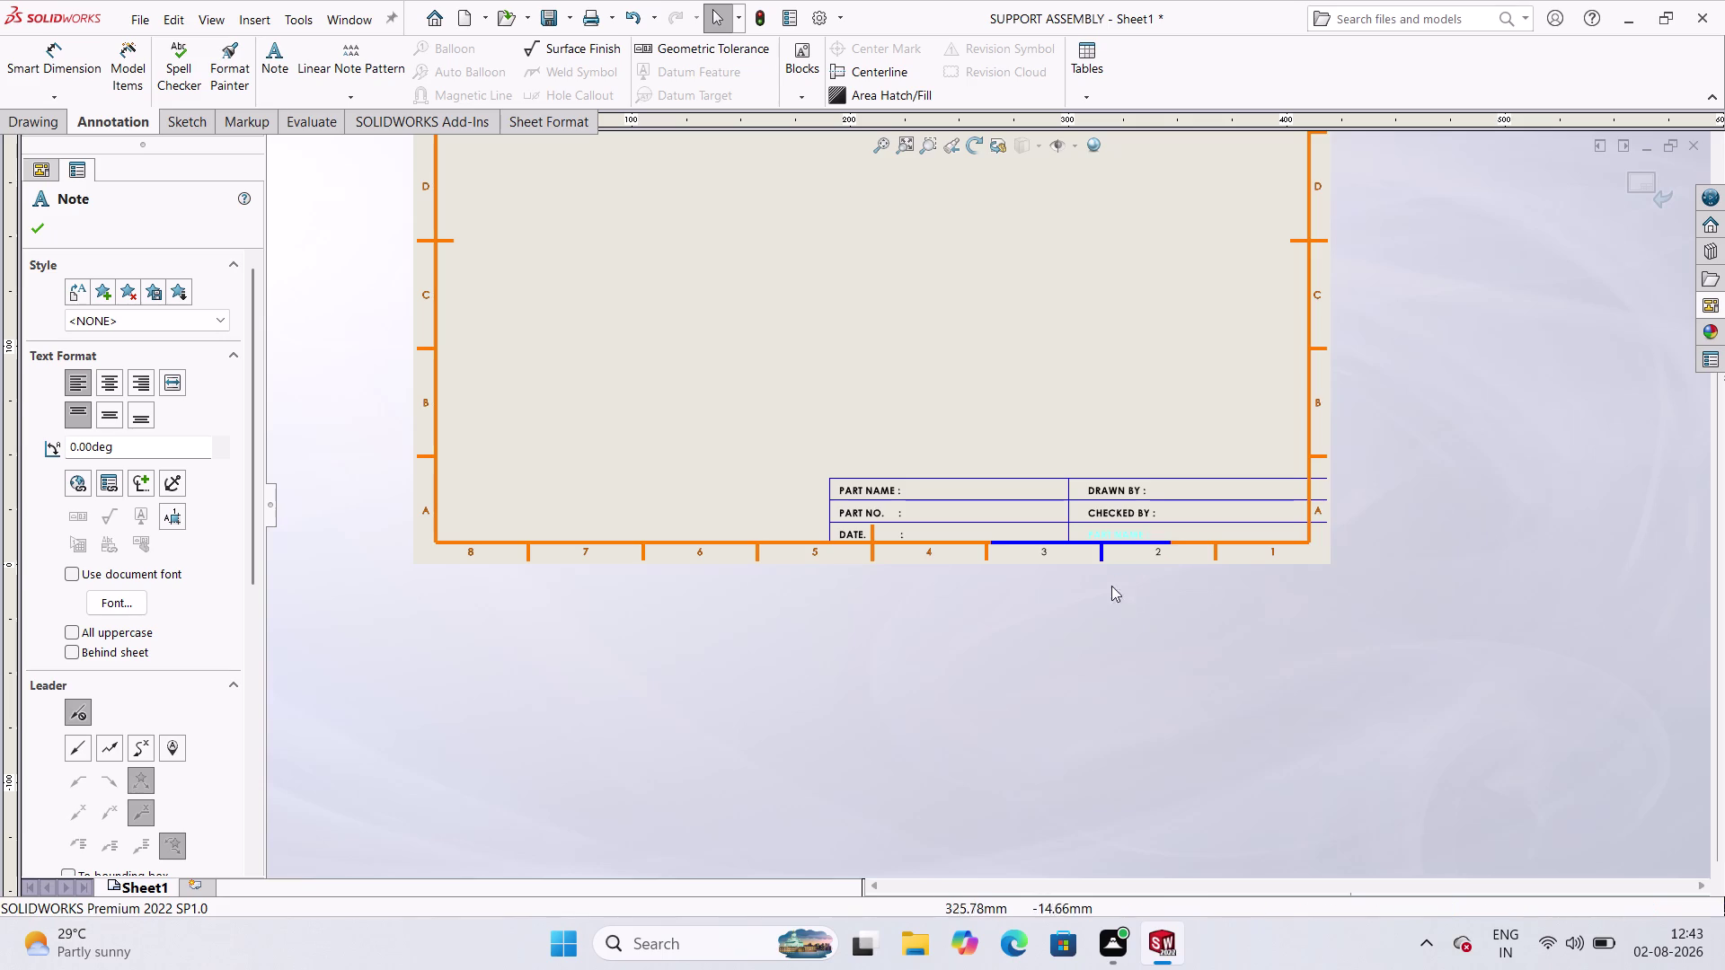
Change the bottom-right note's text from 'PART NAME' to 'MATERIAL :'.
double_click(1129, 536)
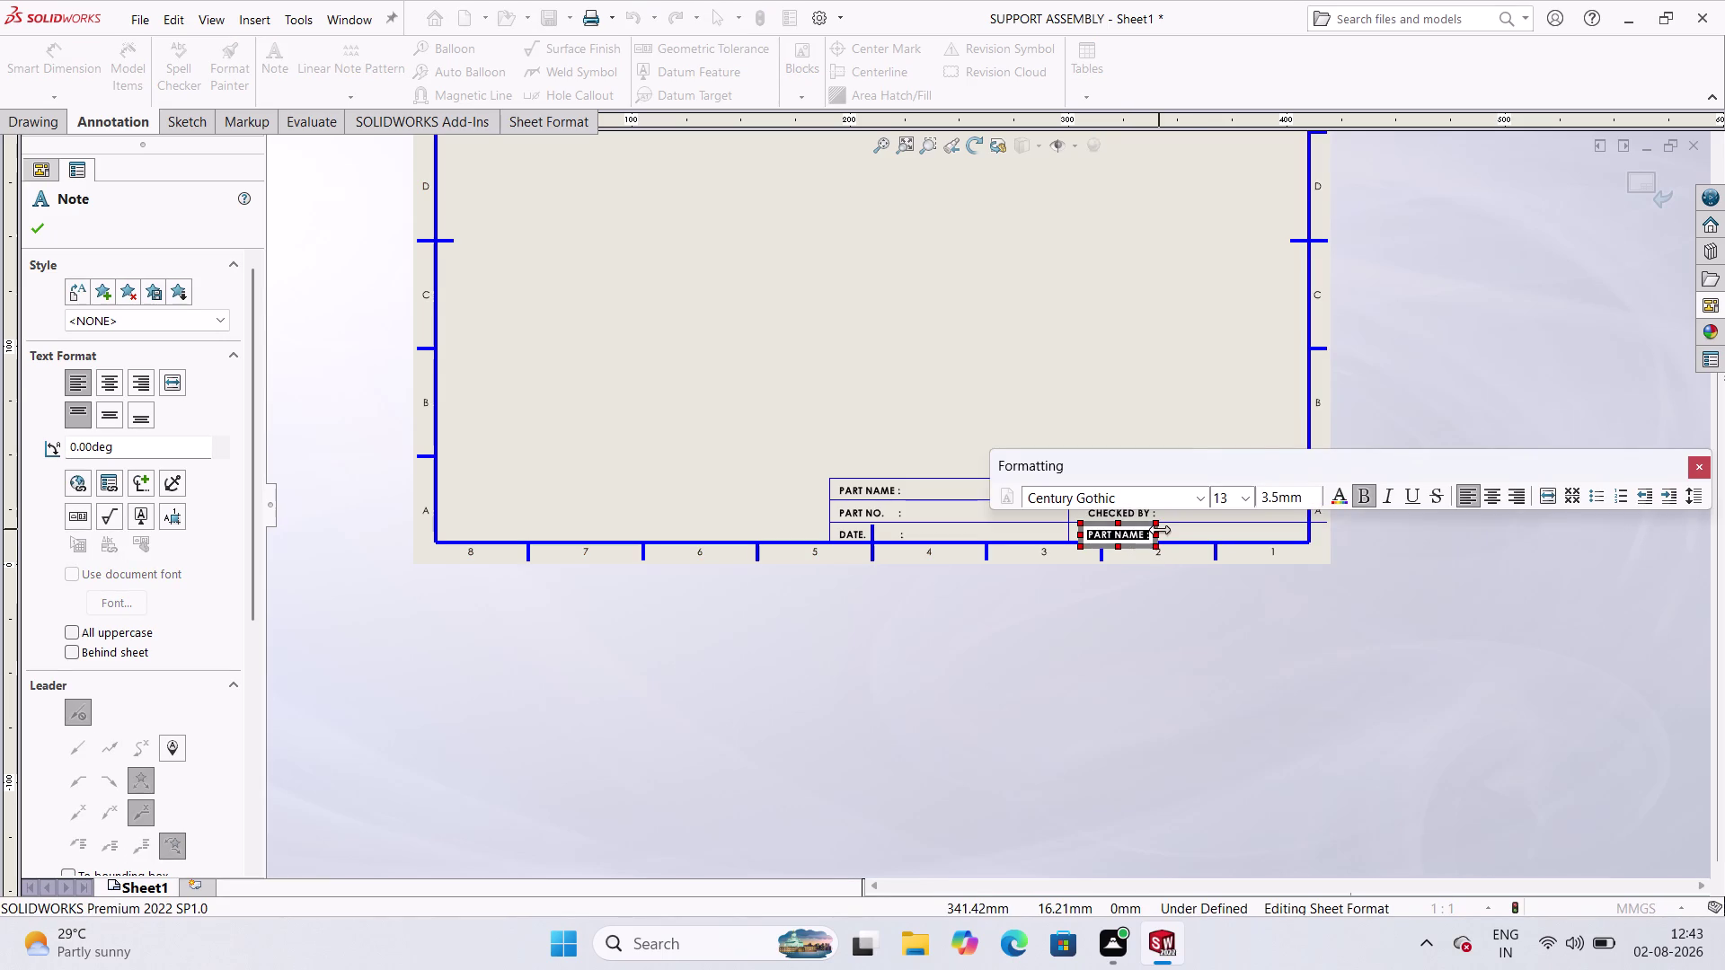
text(M)
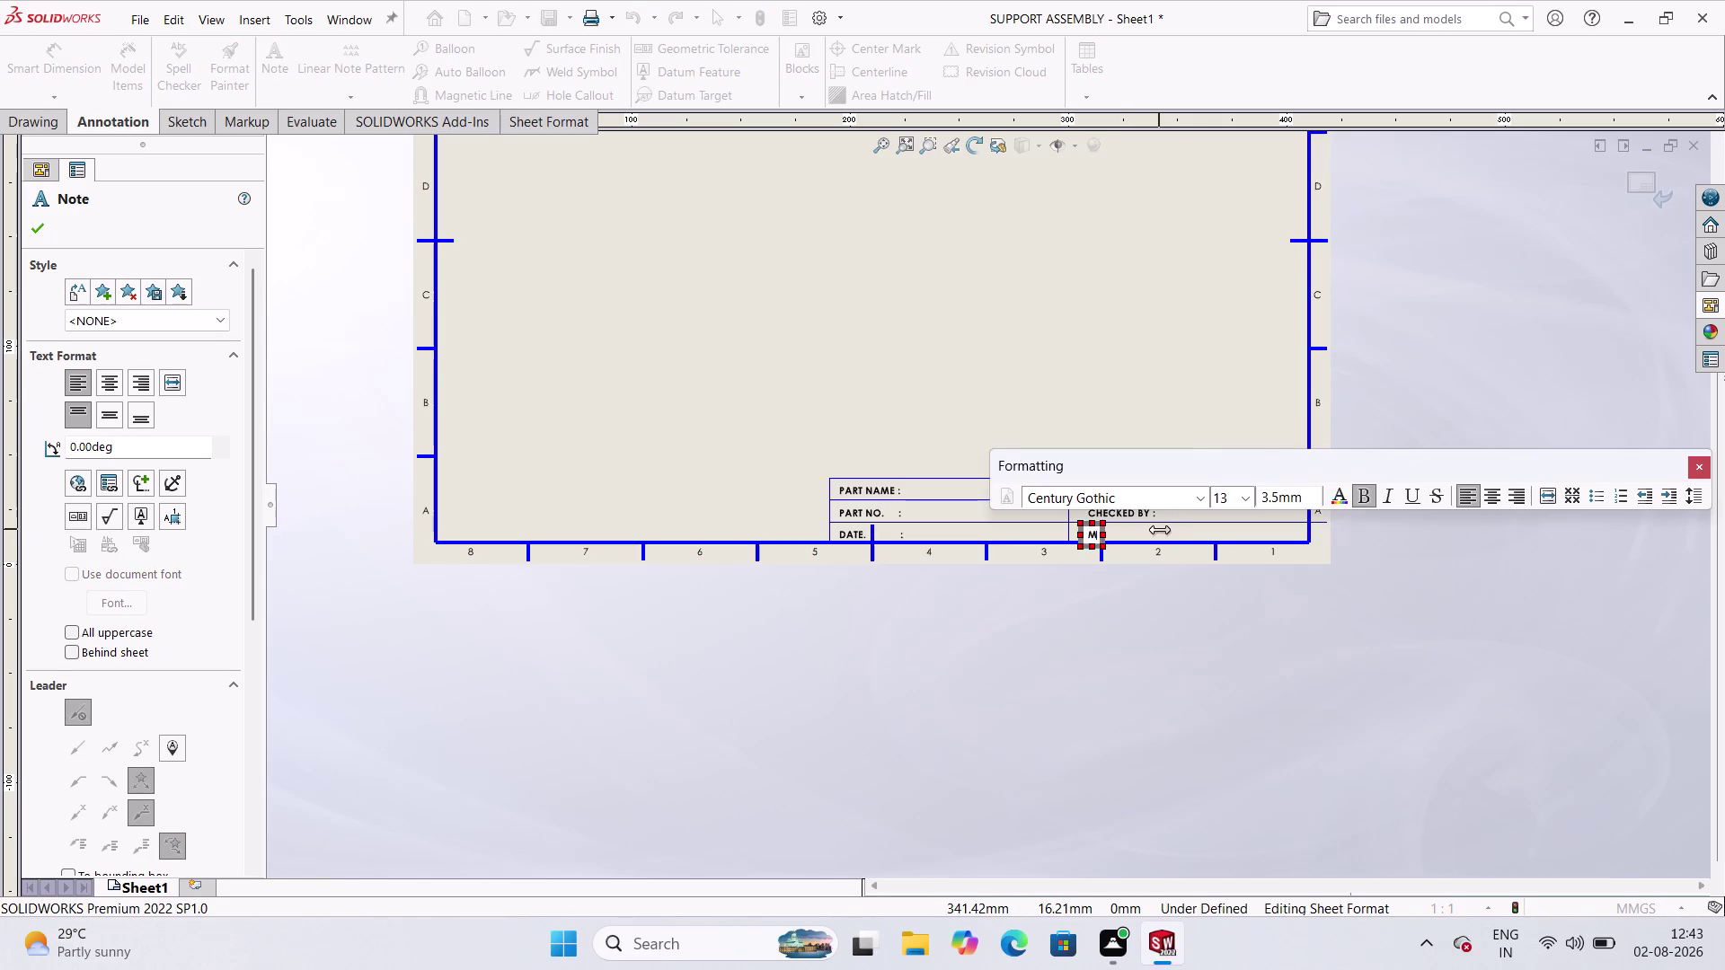
text(ATER)
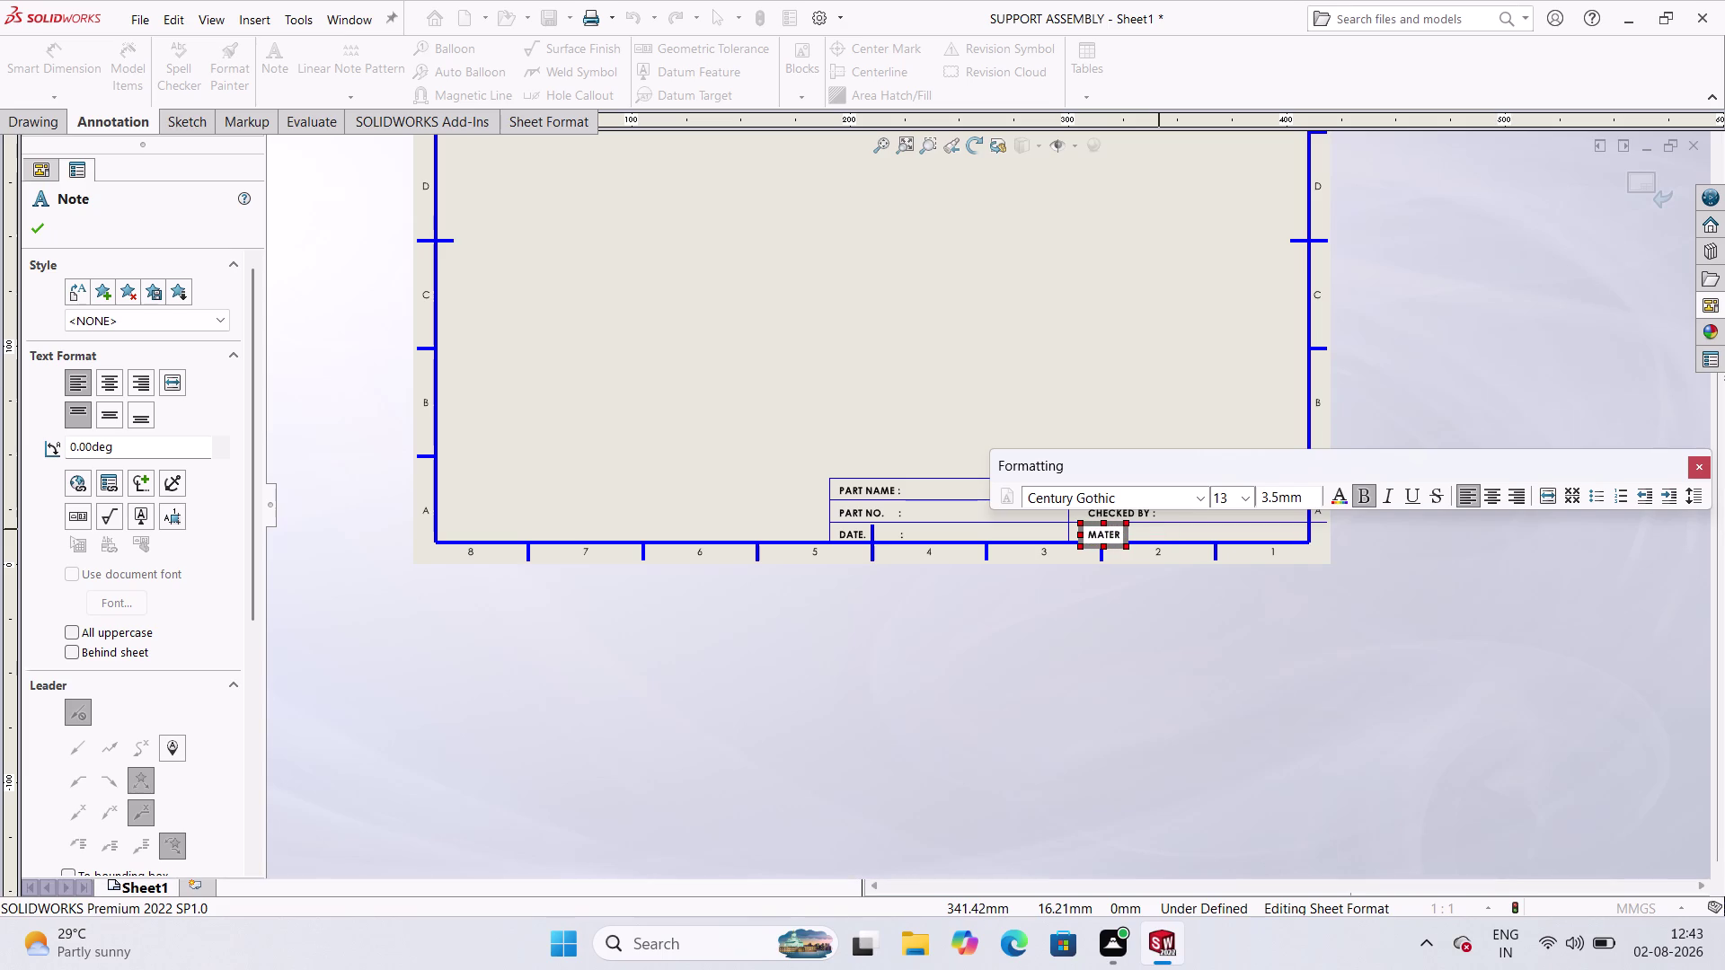
text(IAL)
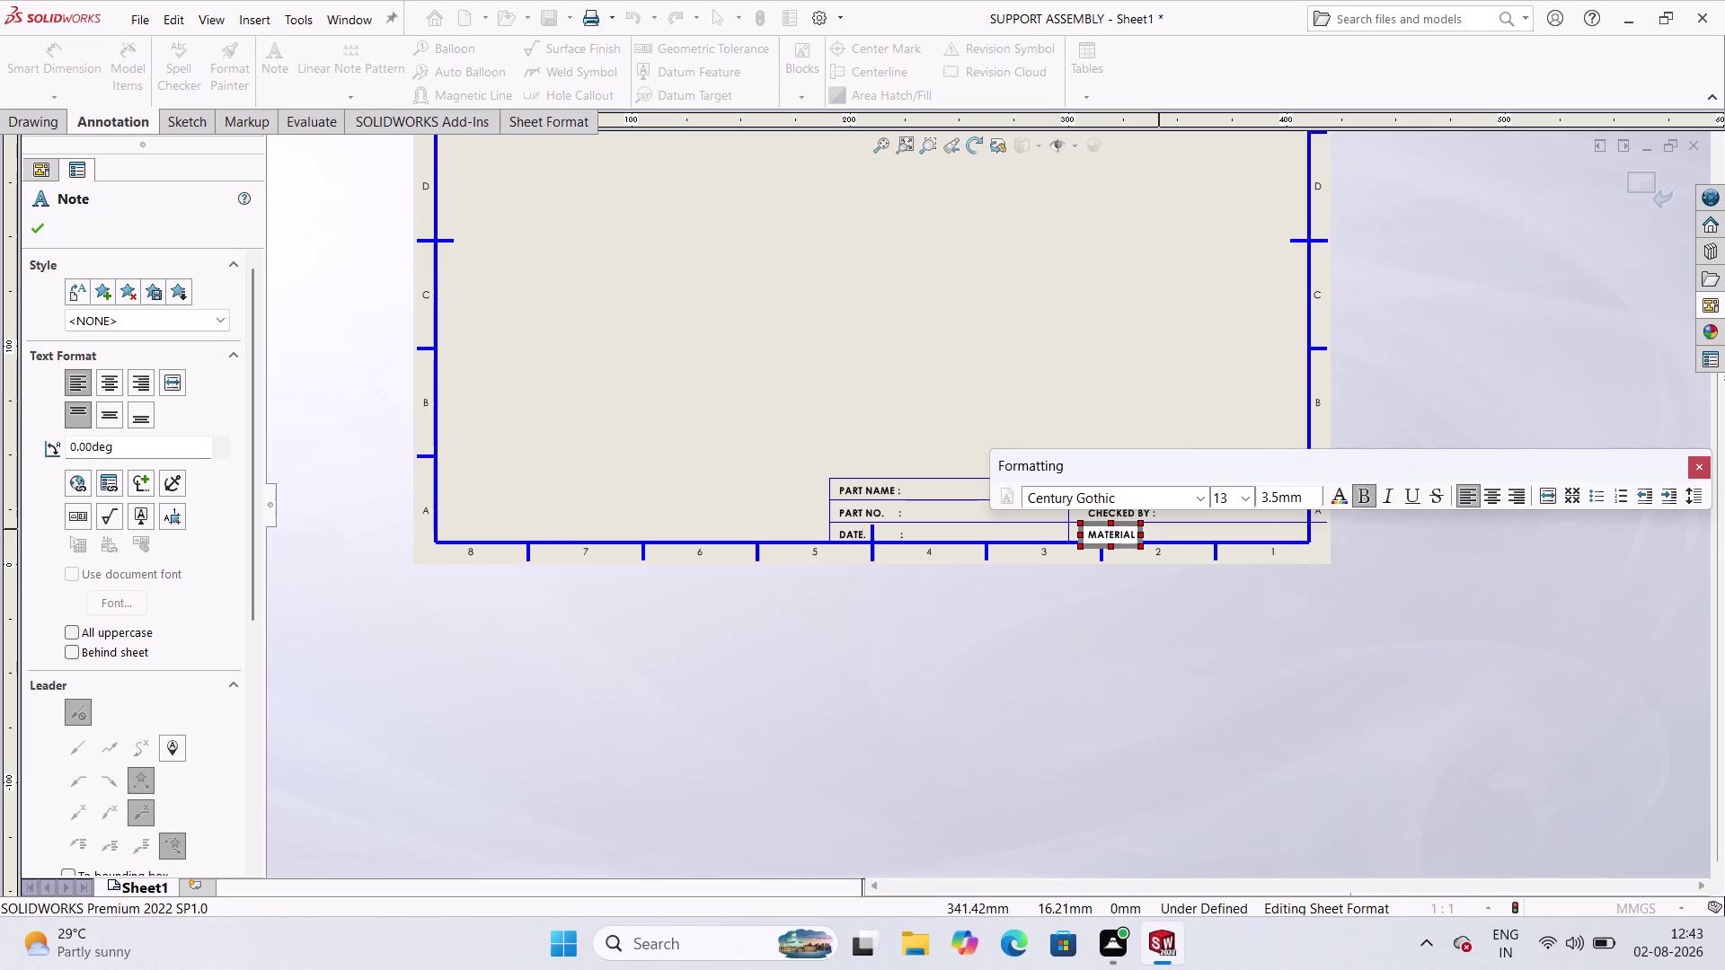
key(space)
key(shift+colon)
click(1051, 336)
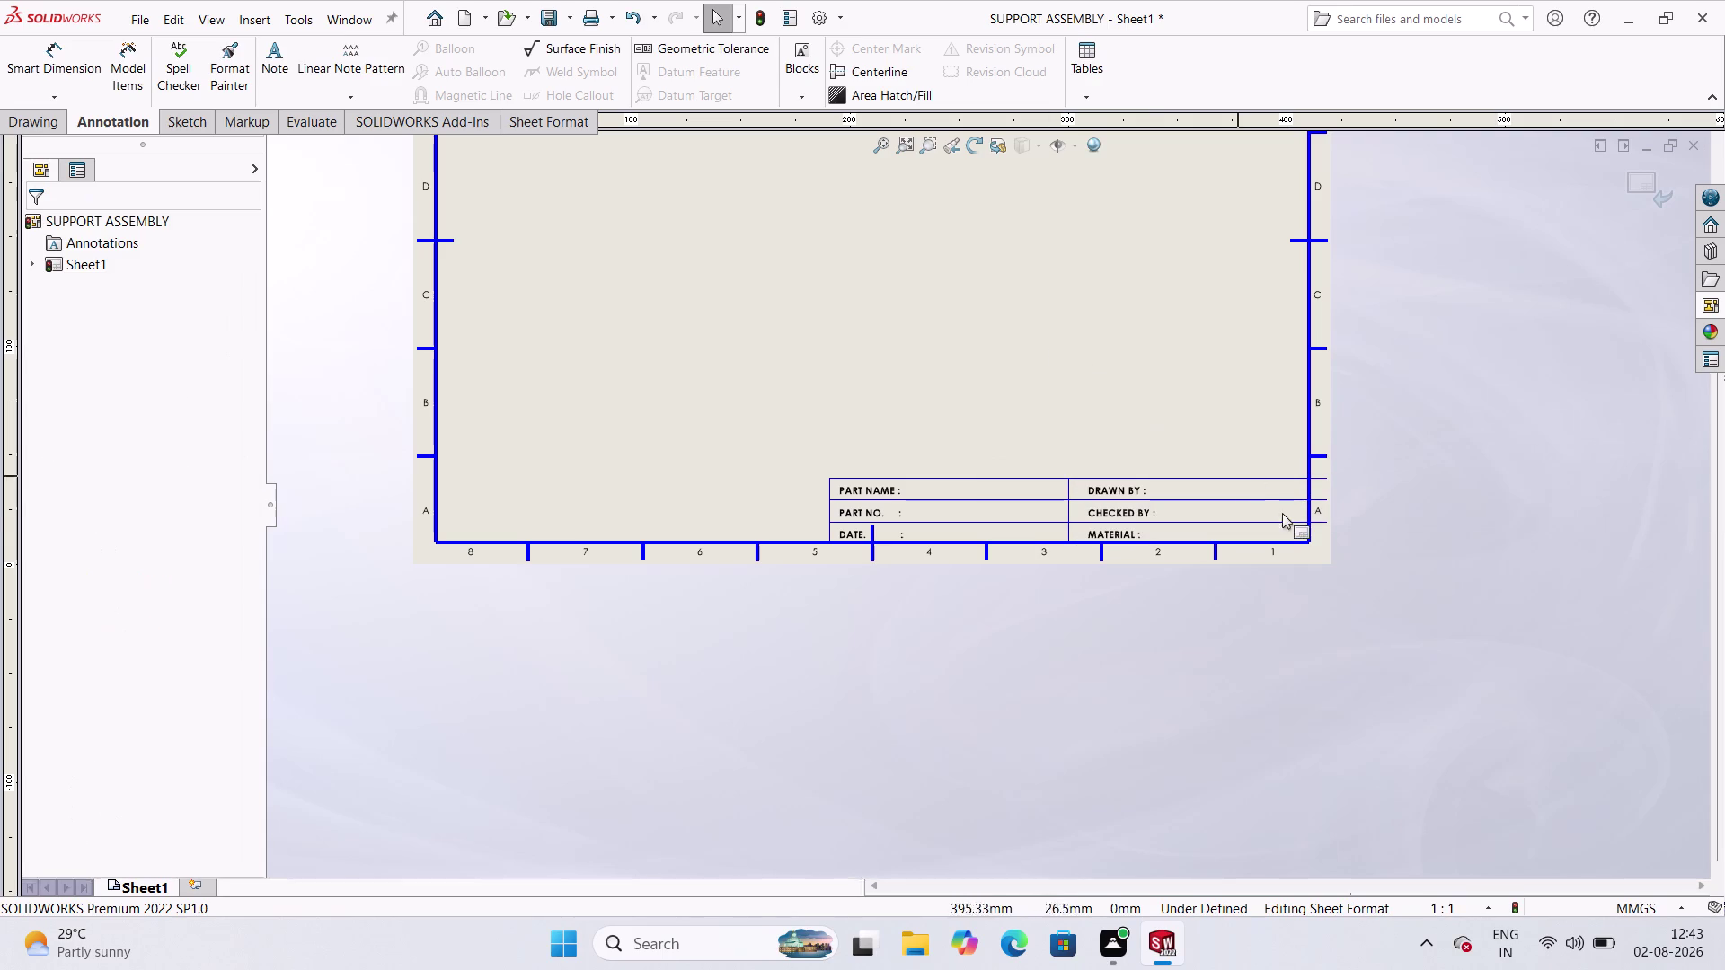
Open Automatic Border and set the zones to be measured within the margins.
scroll(up, 3)
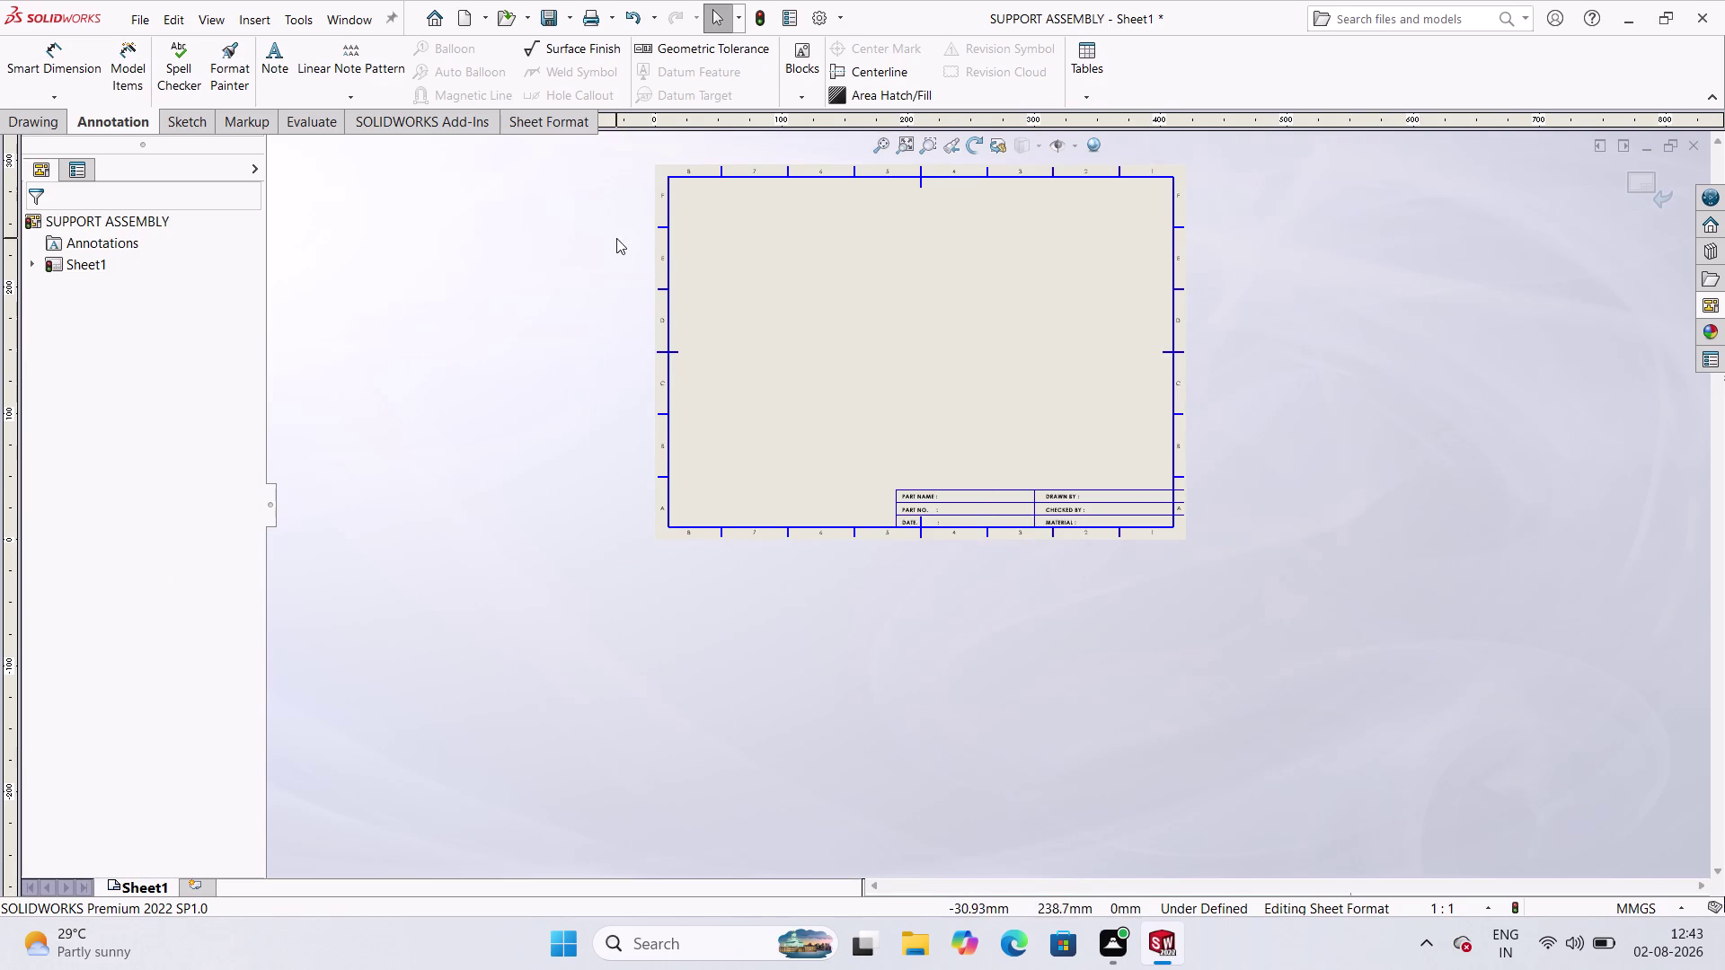
scroll(down, 3)
scroll(up, 3)
scroll(down, 3)
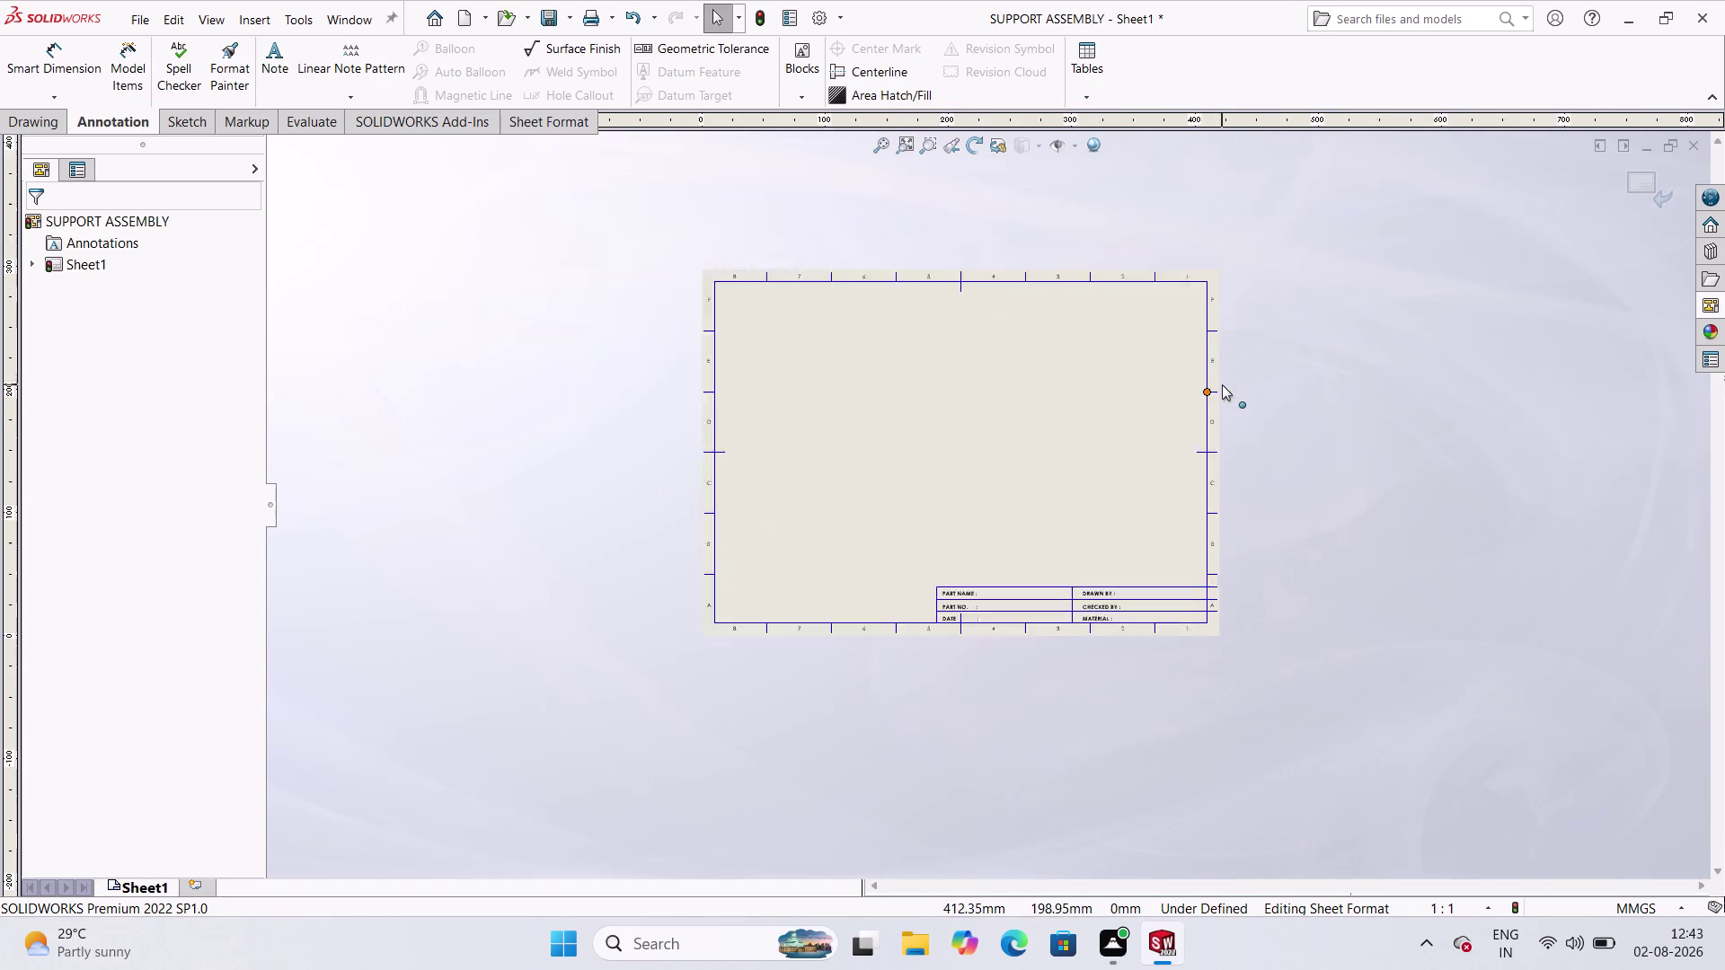
scroll(down, 3)
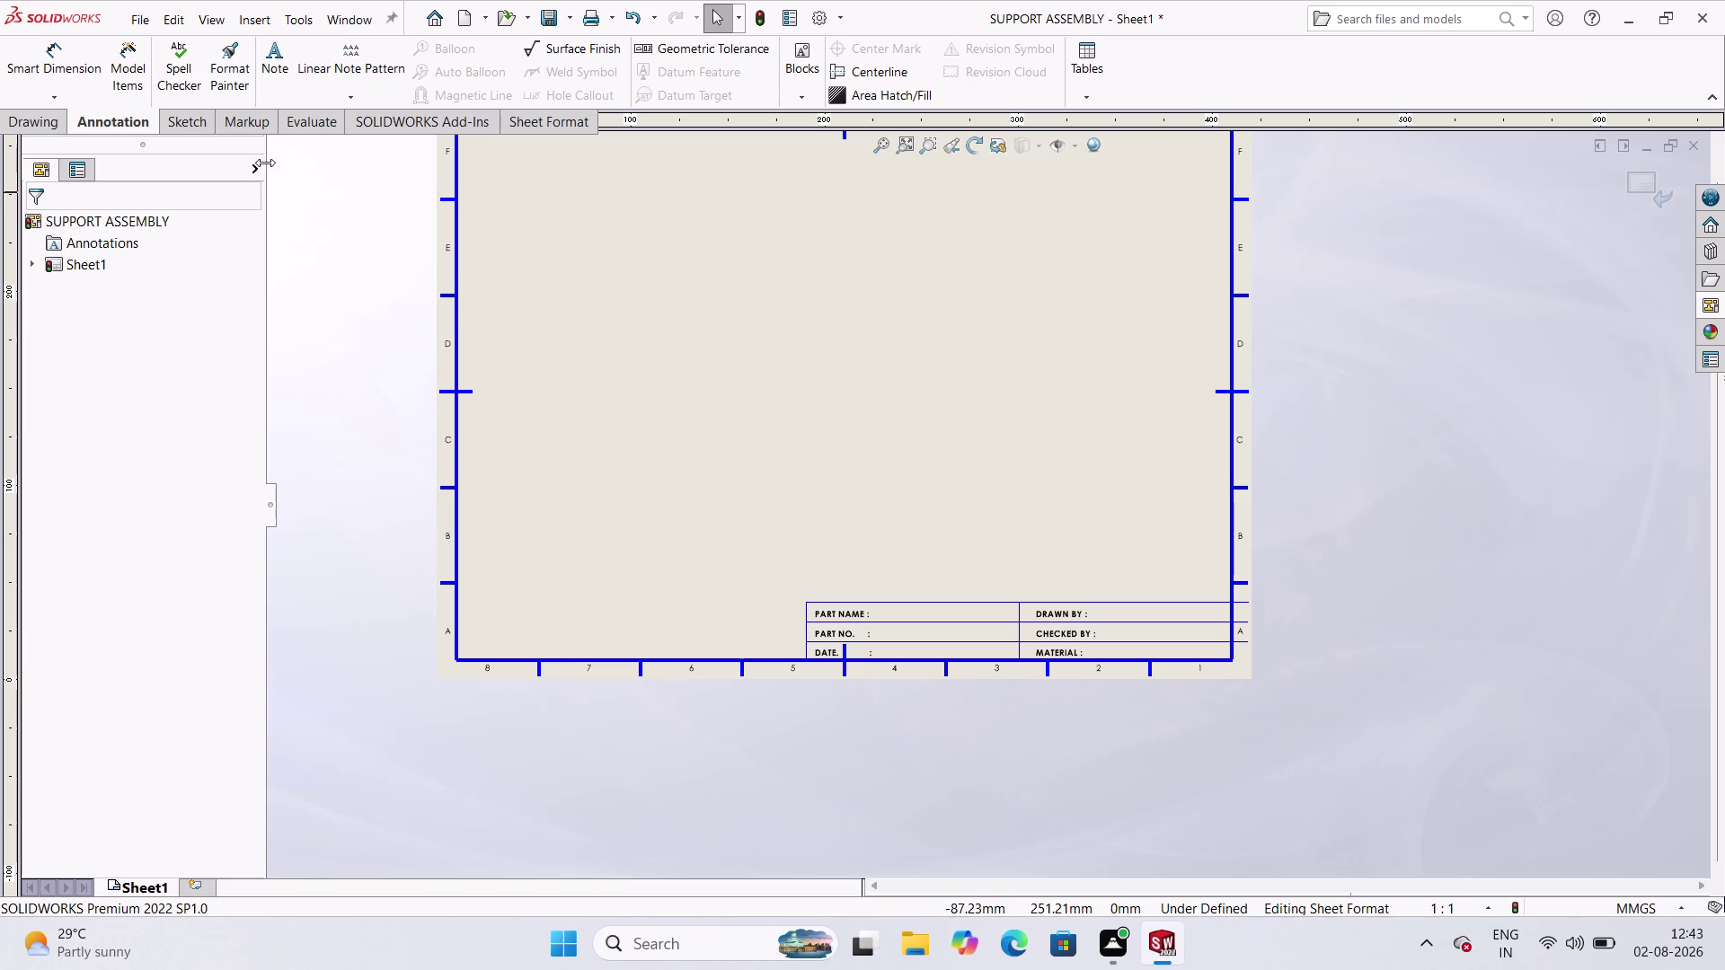
click(533, 125)
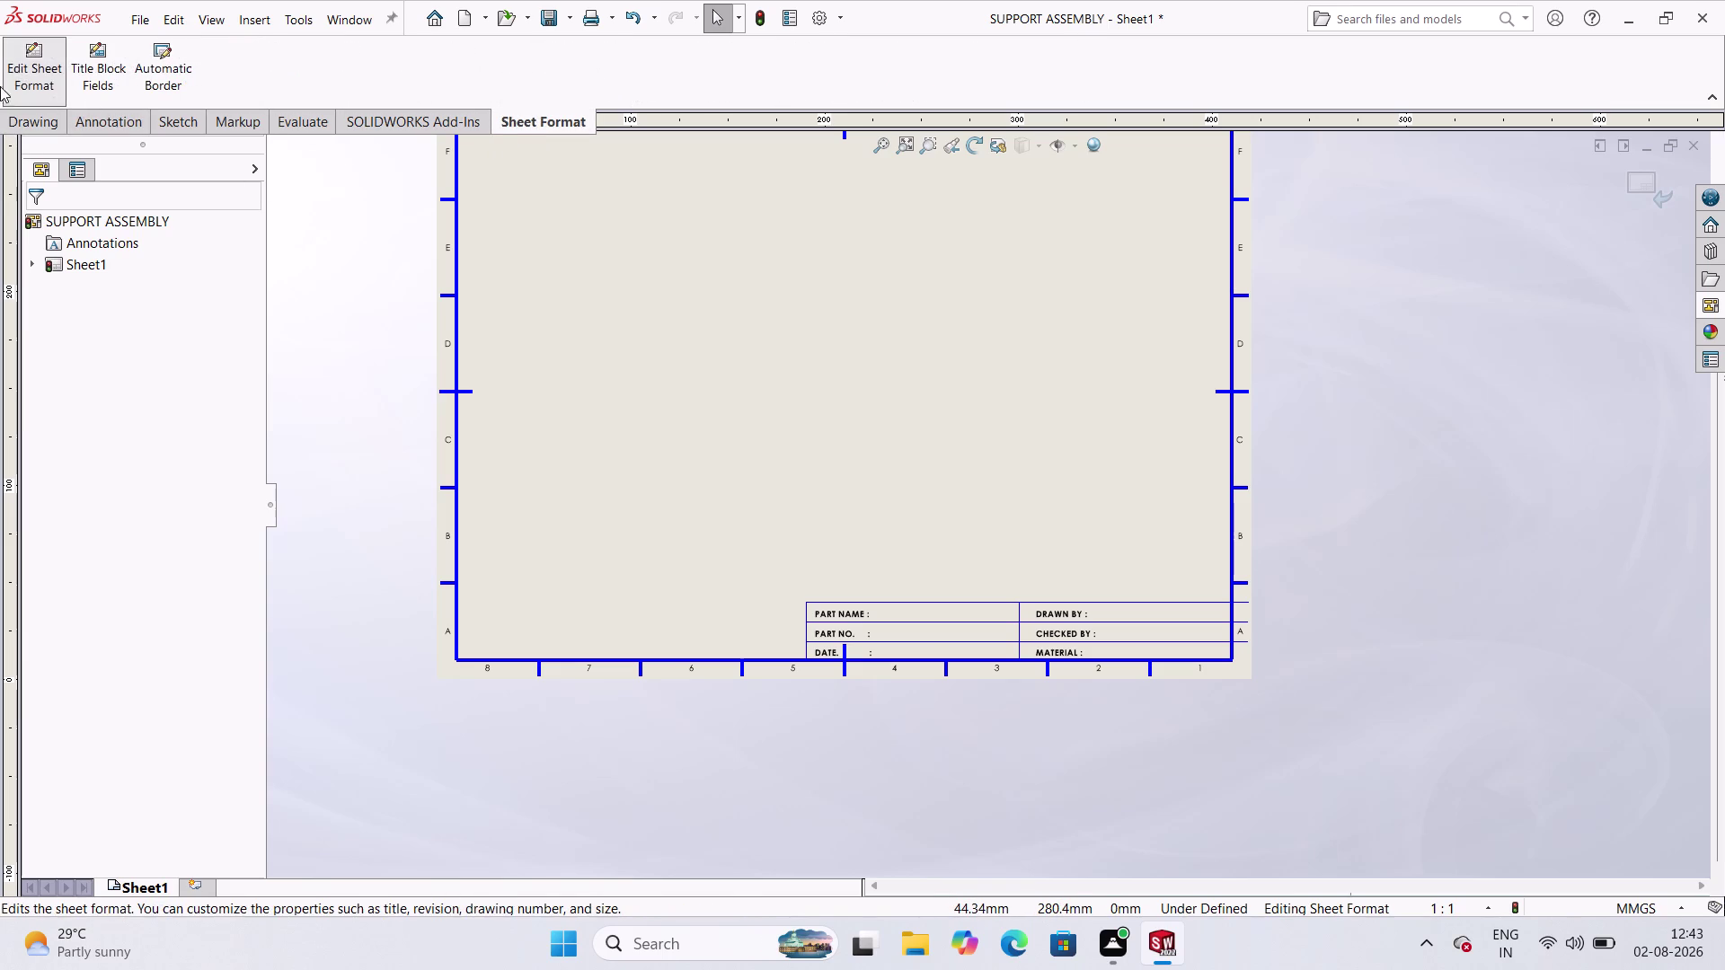
double_click(175, 59)
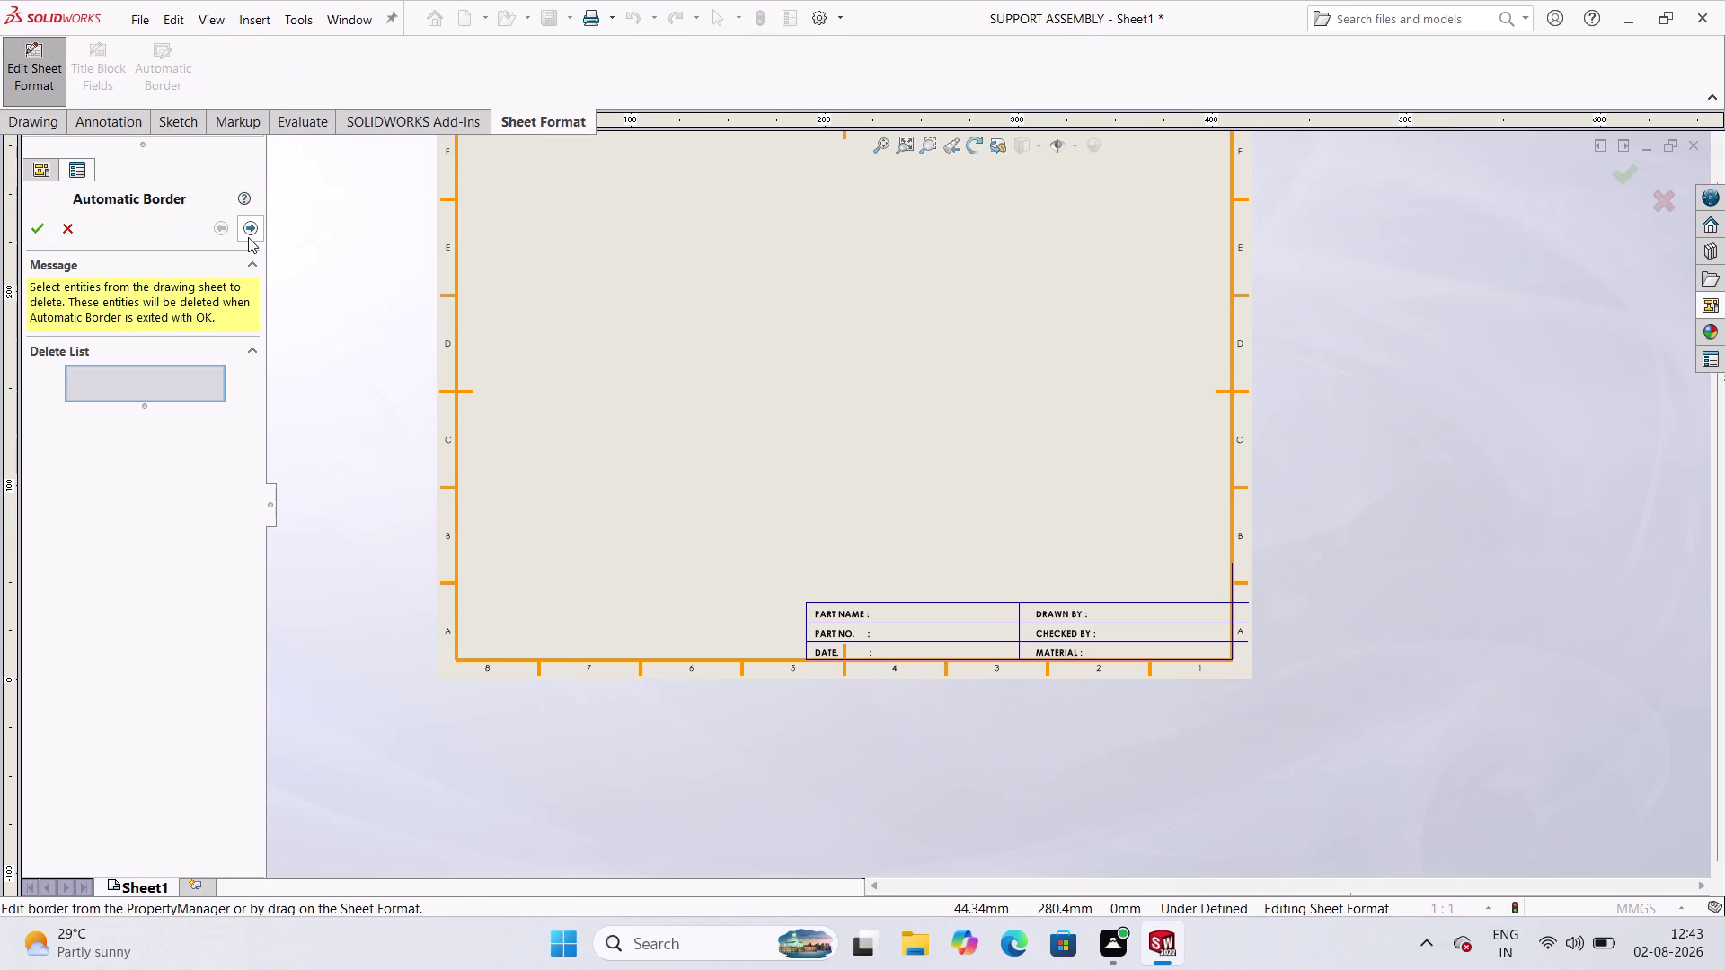
click(248, 237)
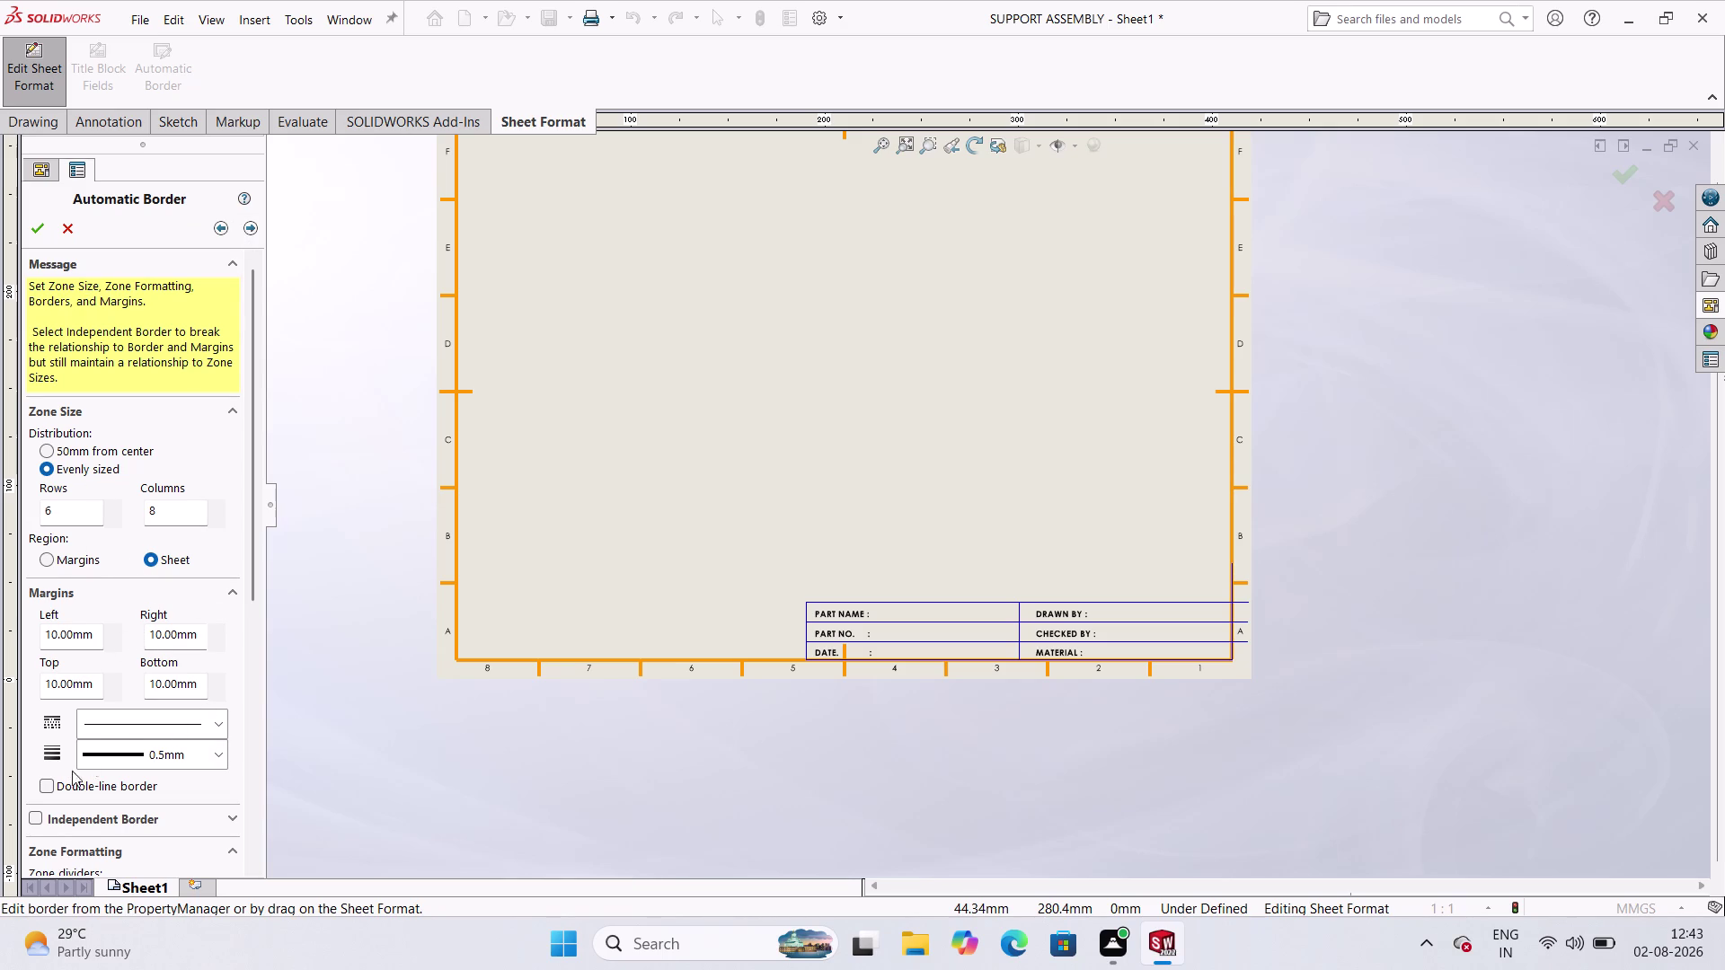
click(52, 559)
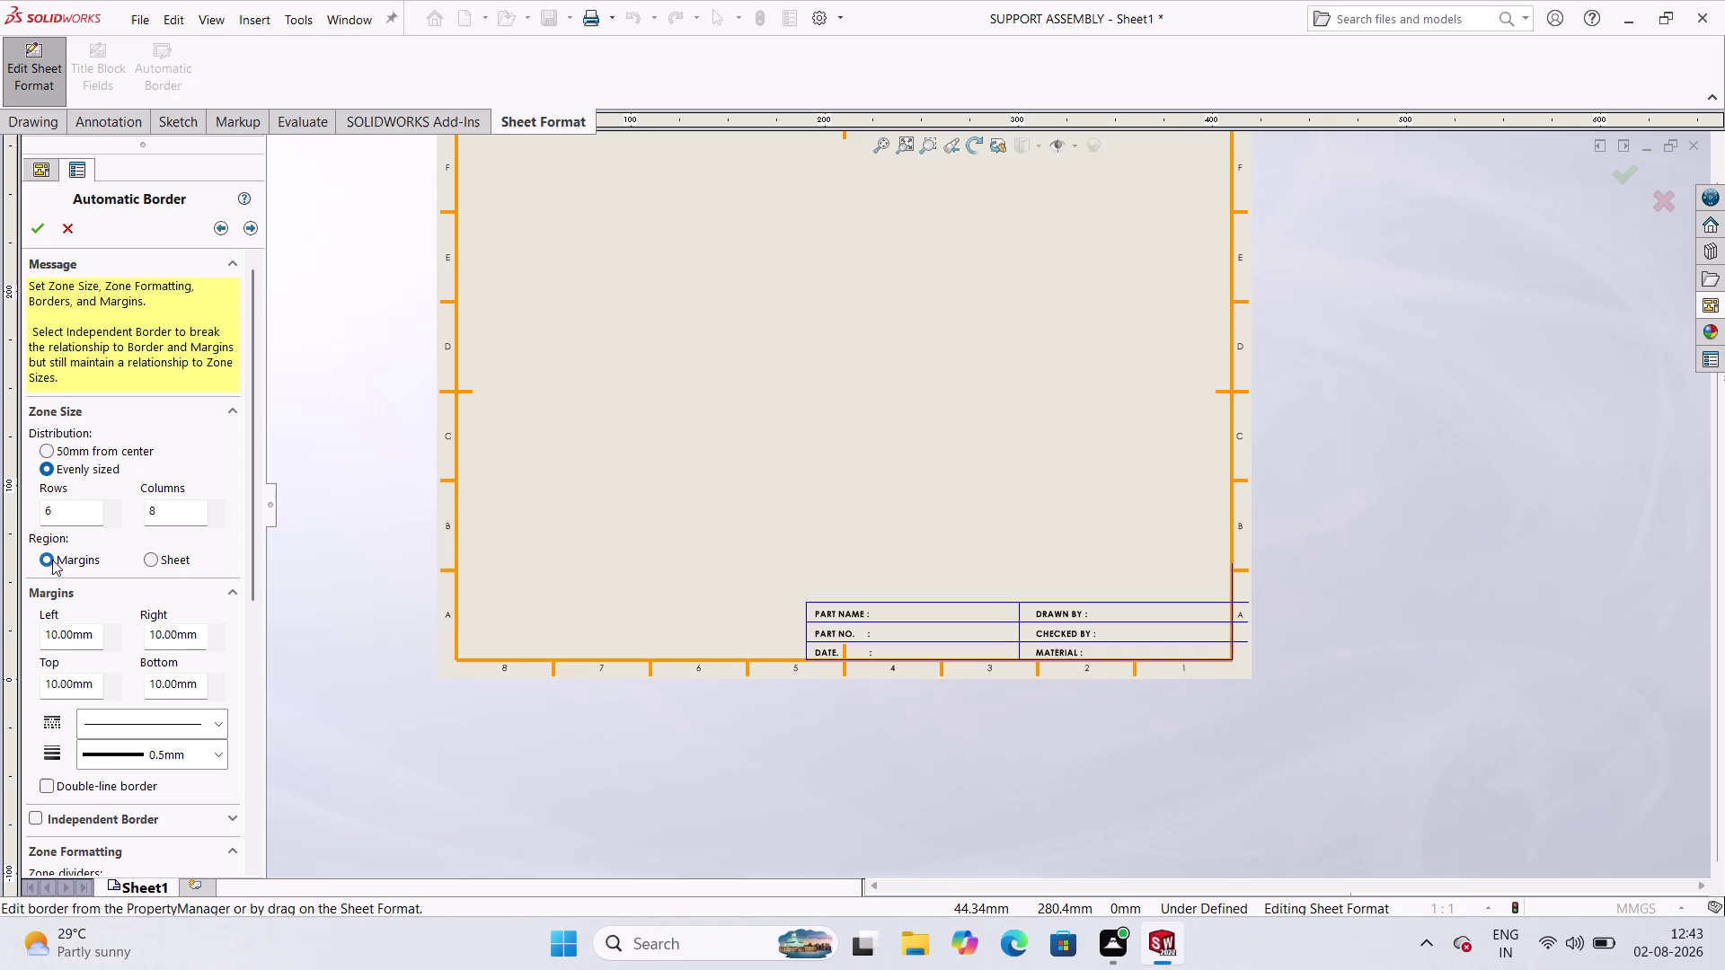
click(148, 558)
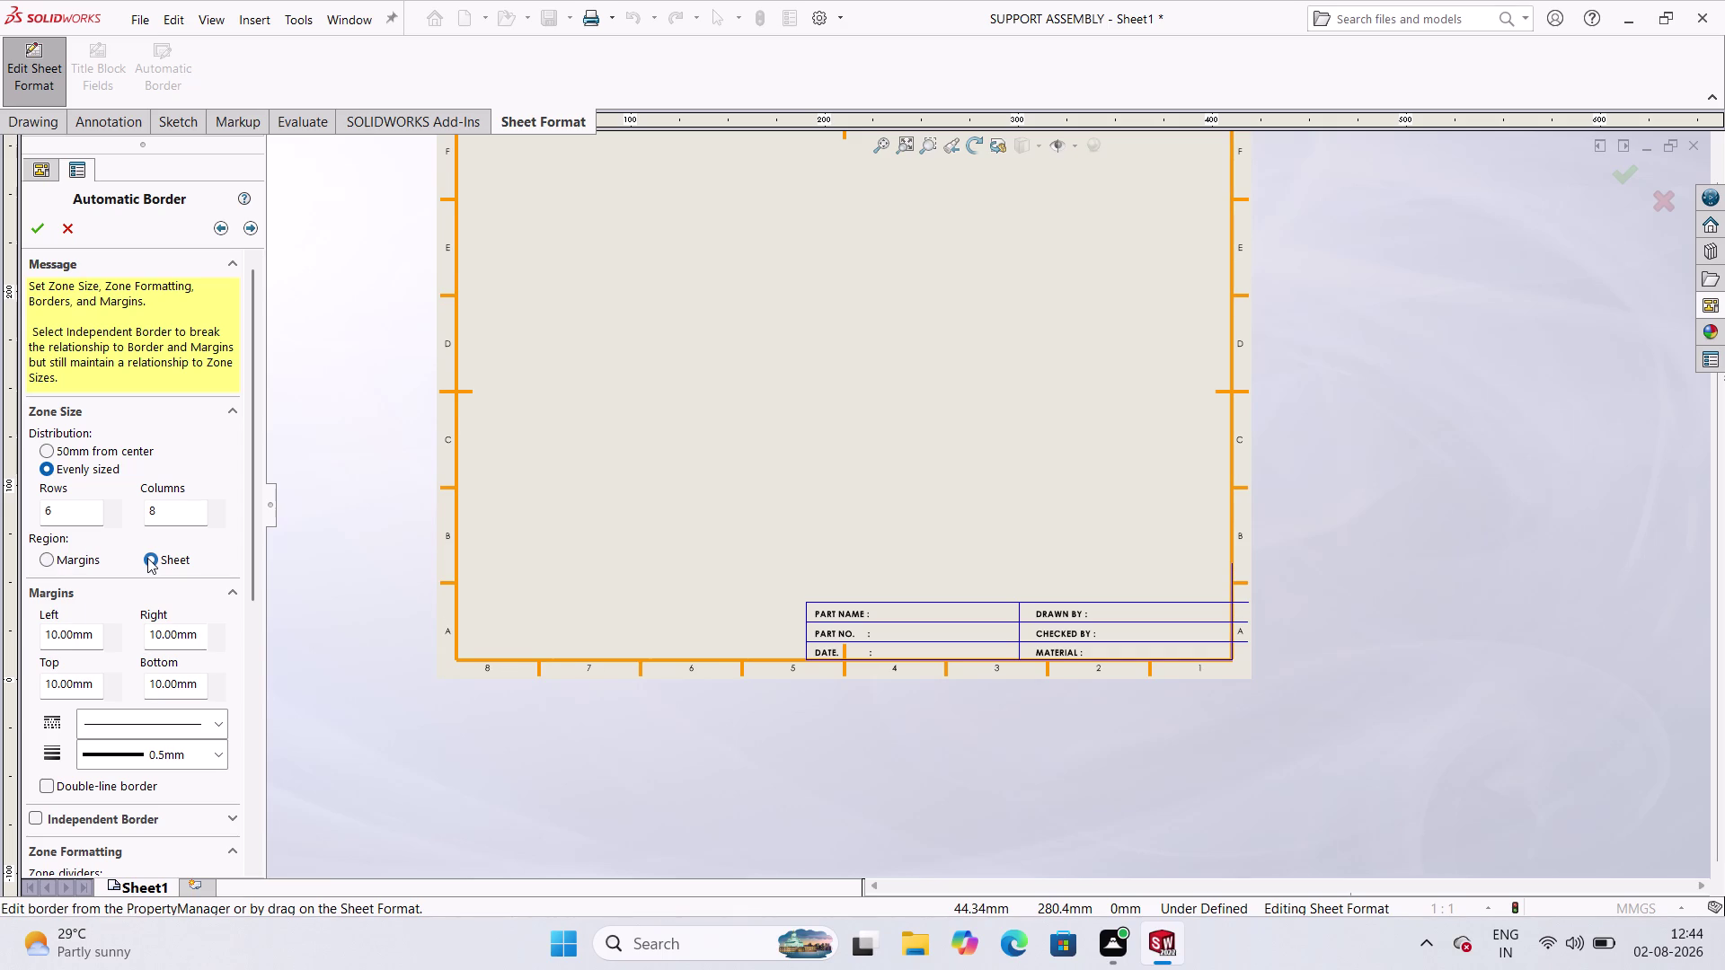
click(51, 557)
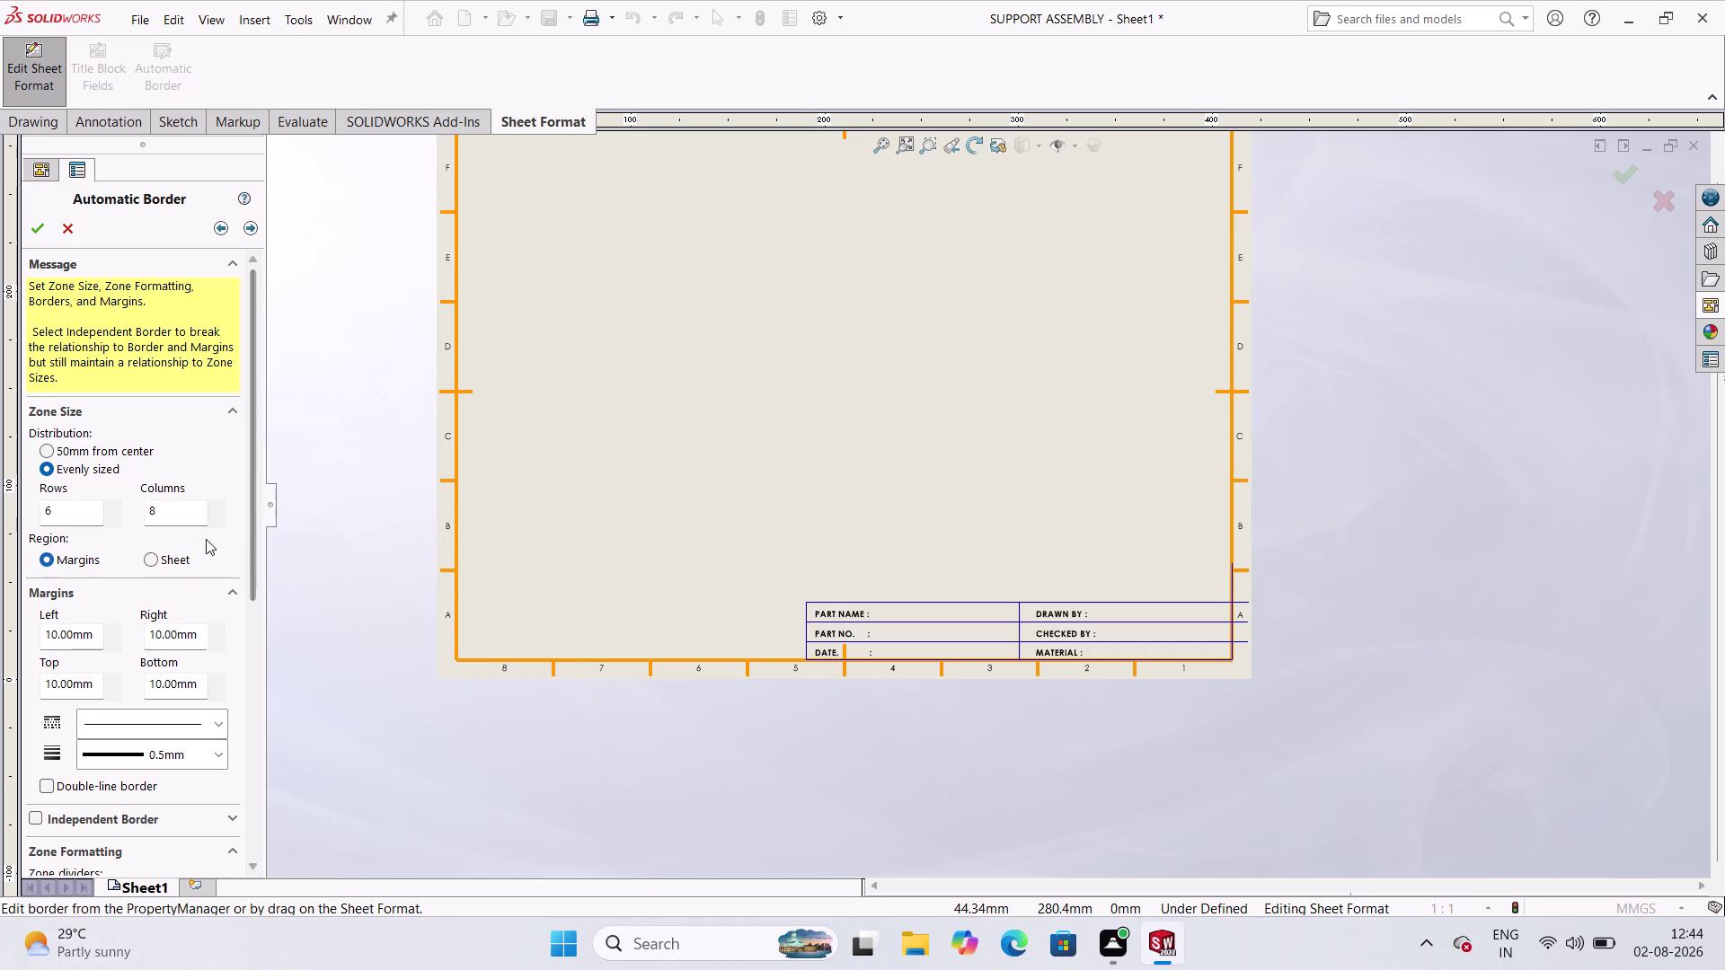
click(145, 564)
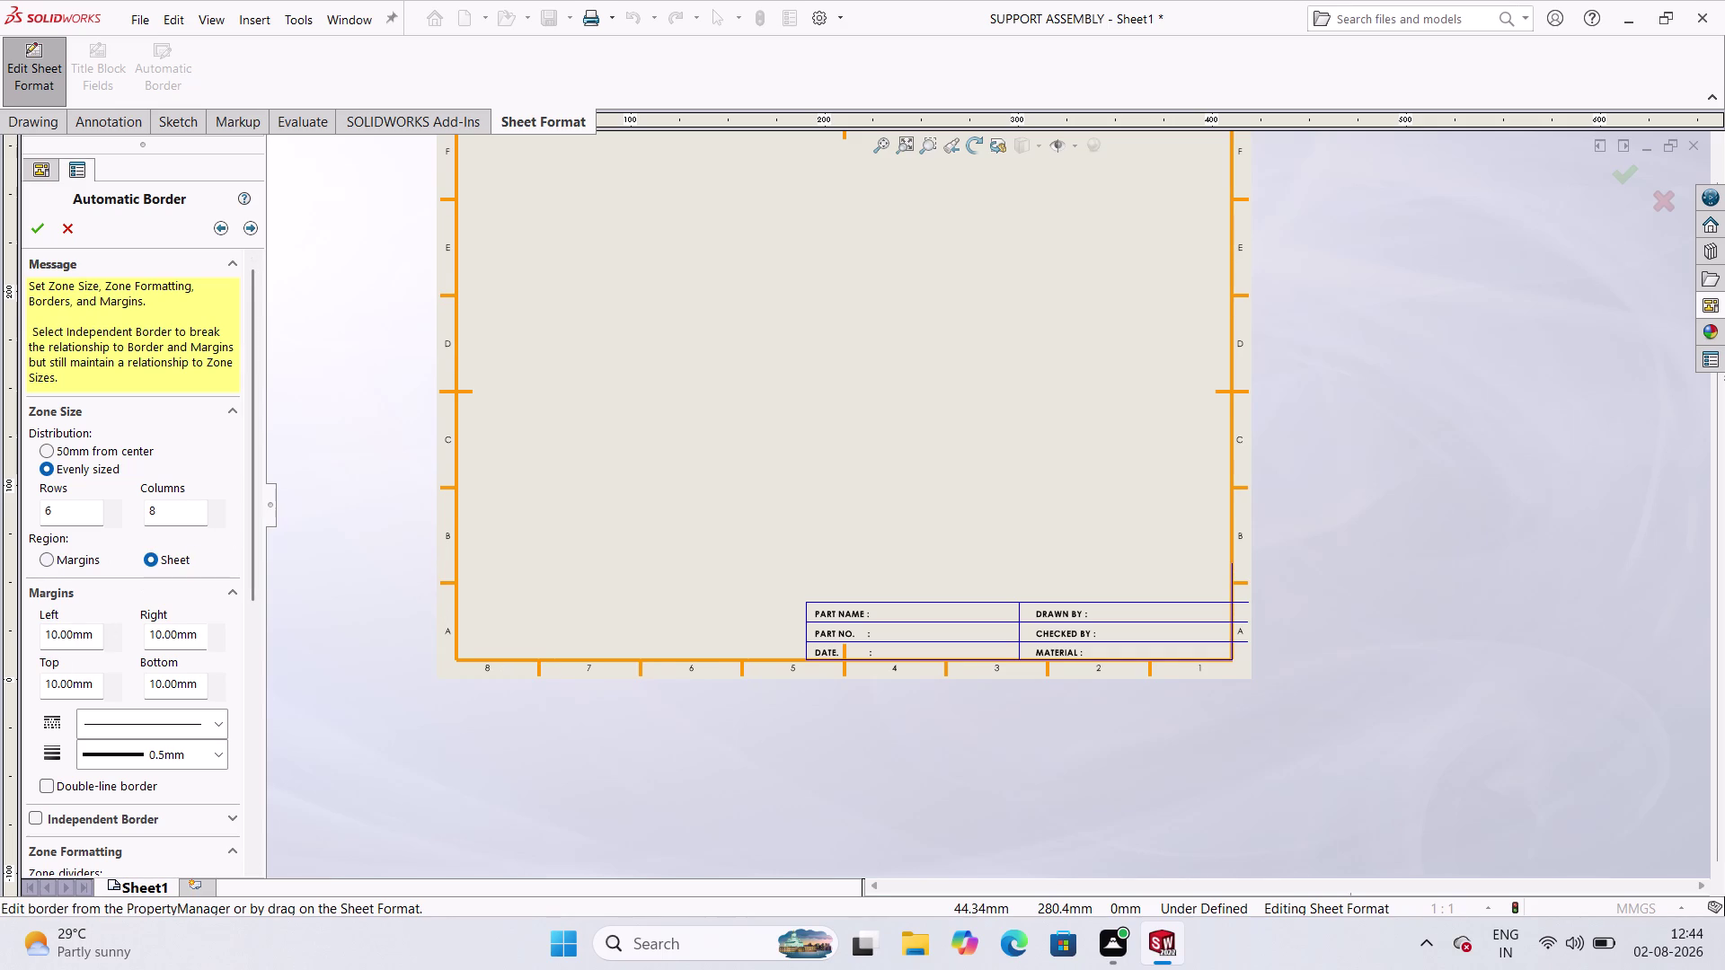
click(44, 559)
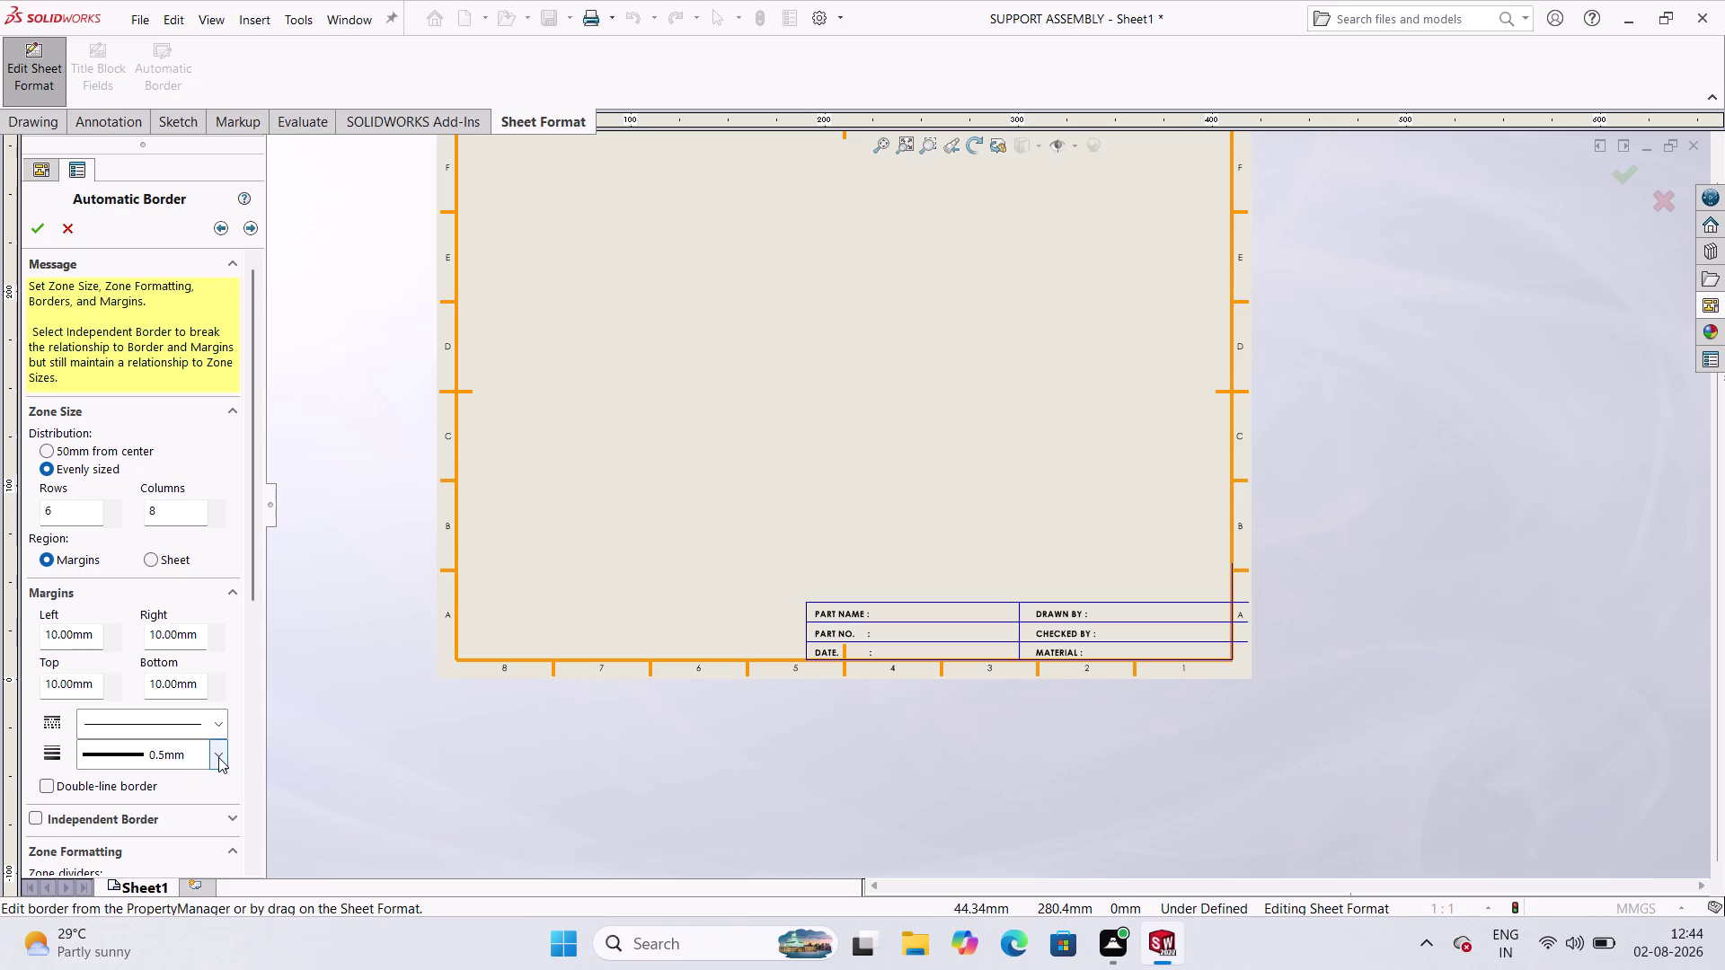
Set the border line thickness to 0.35mm.
click(218, 757)
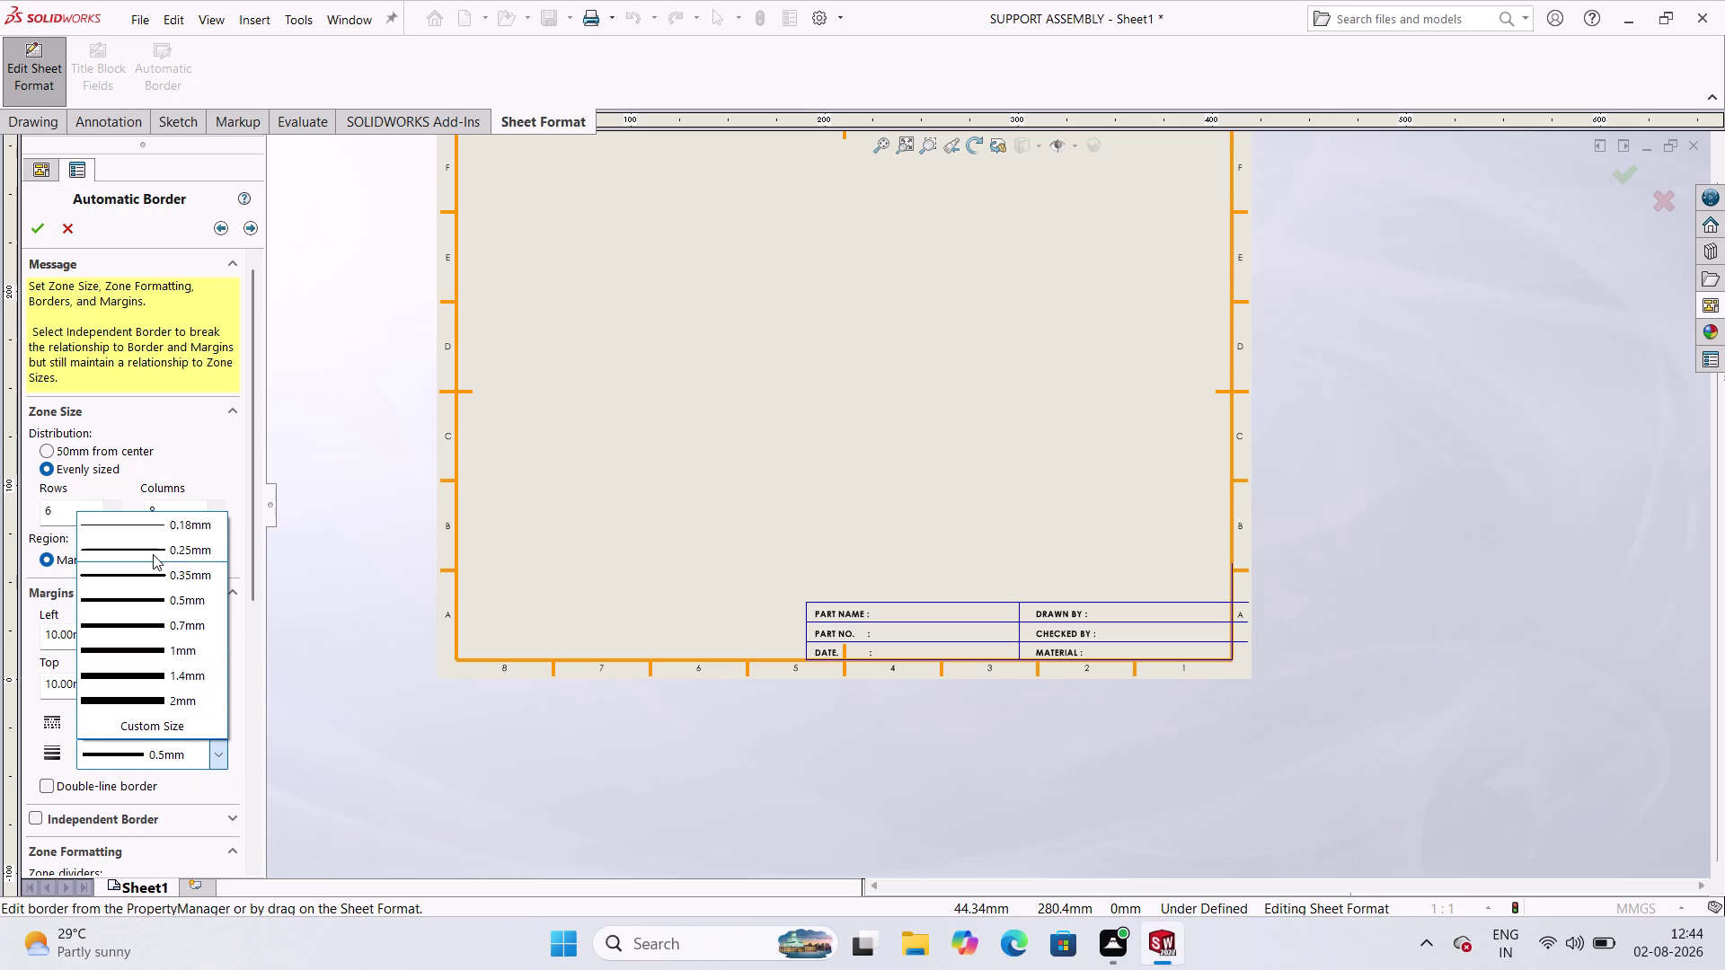
click(152, 554)
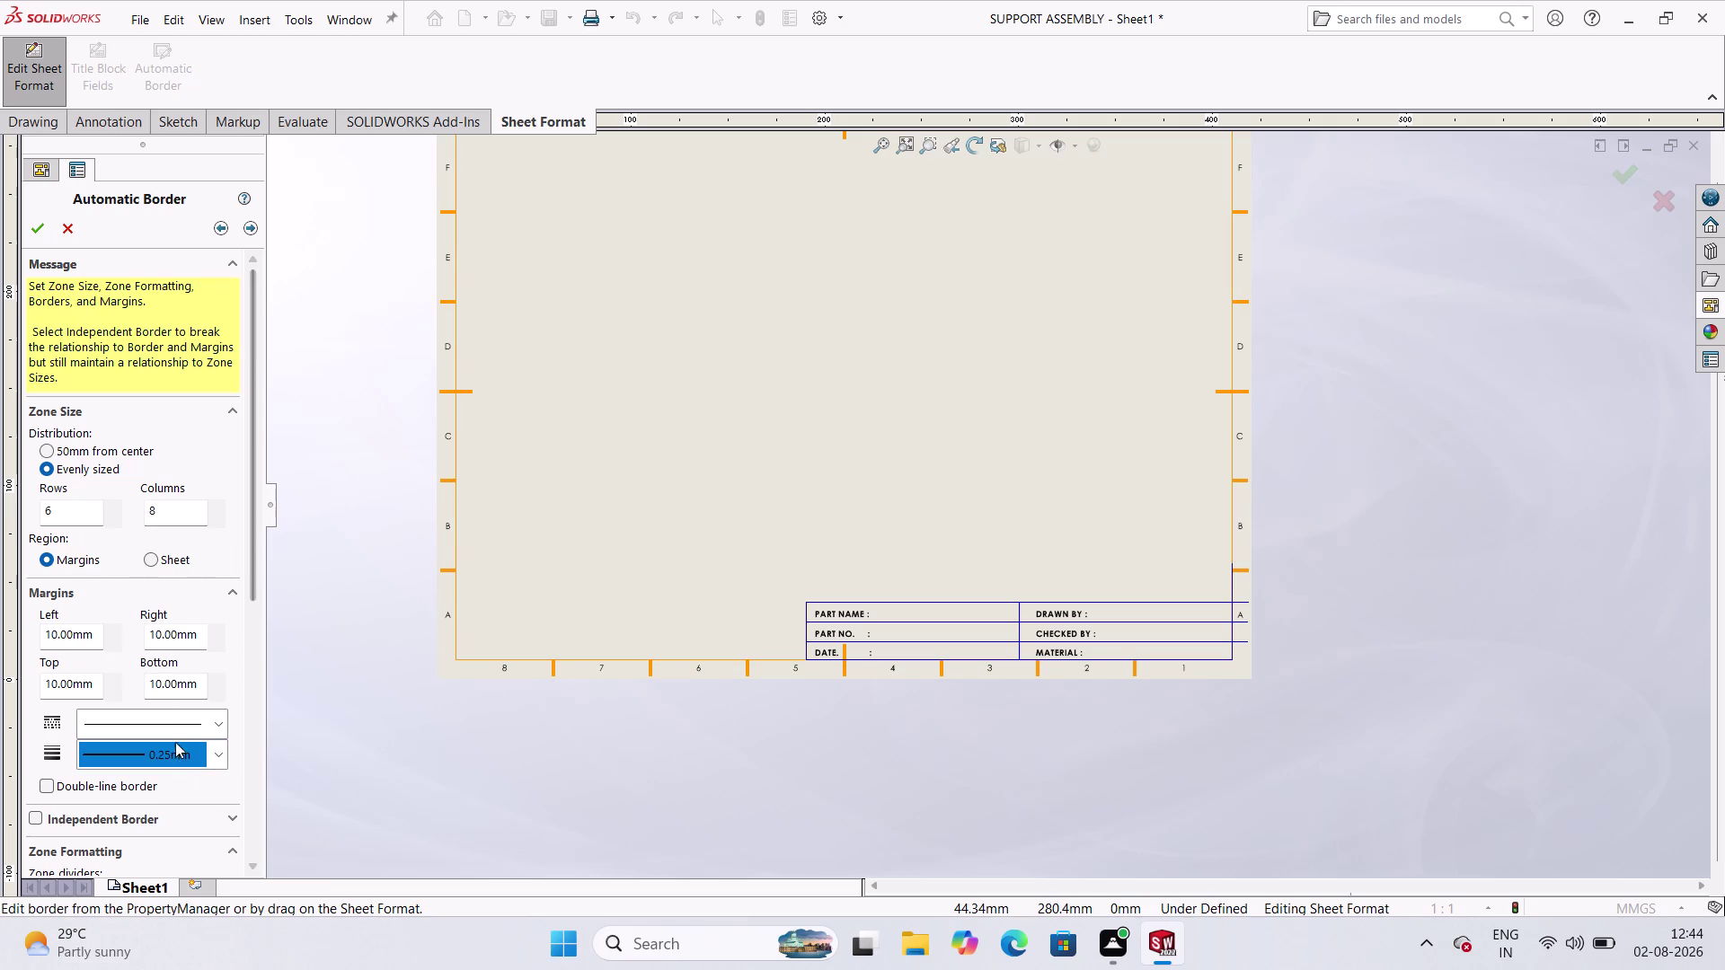
click(212, 760)
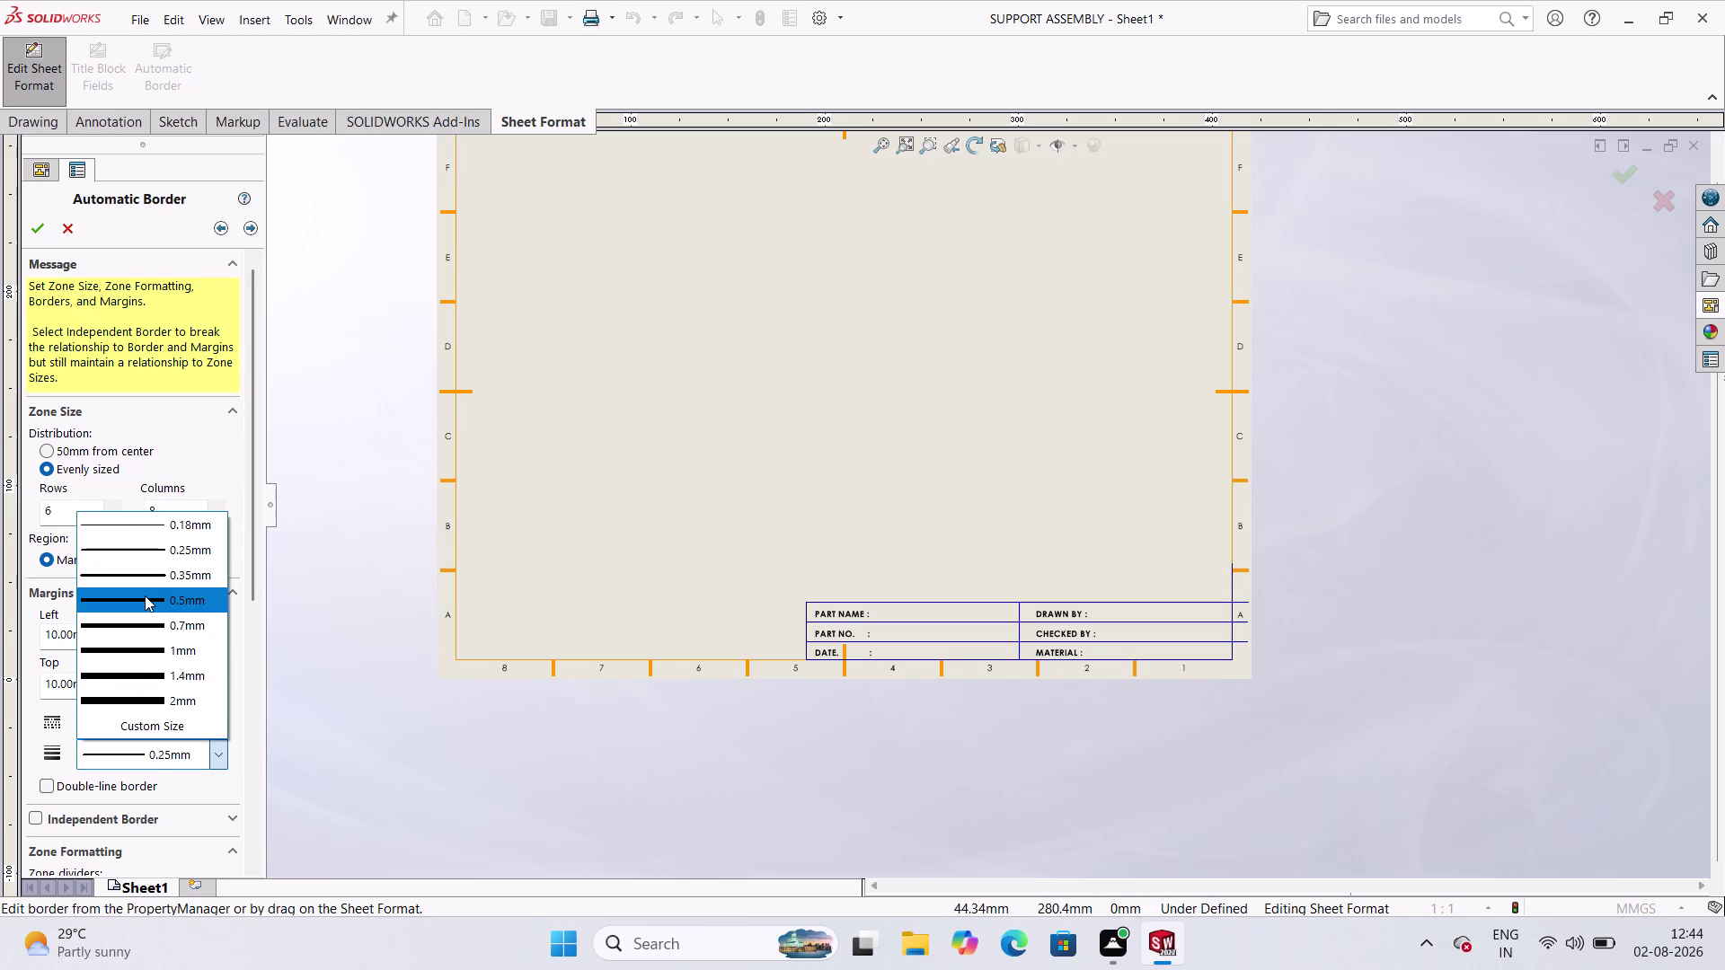
click(145, 596)
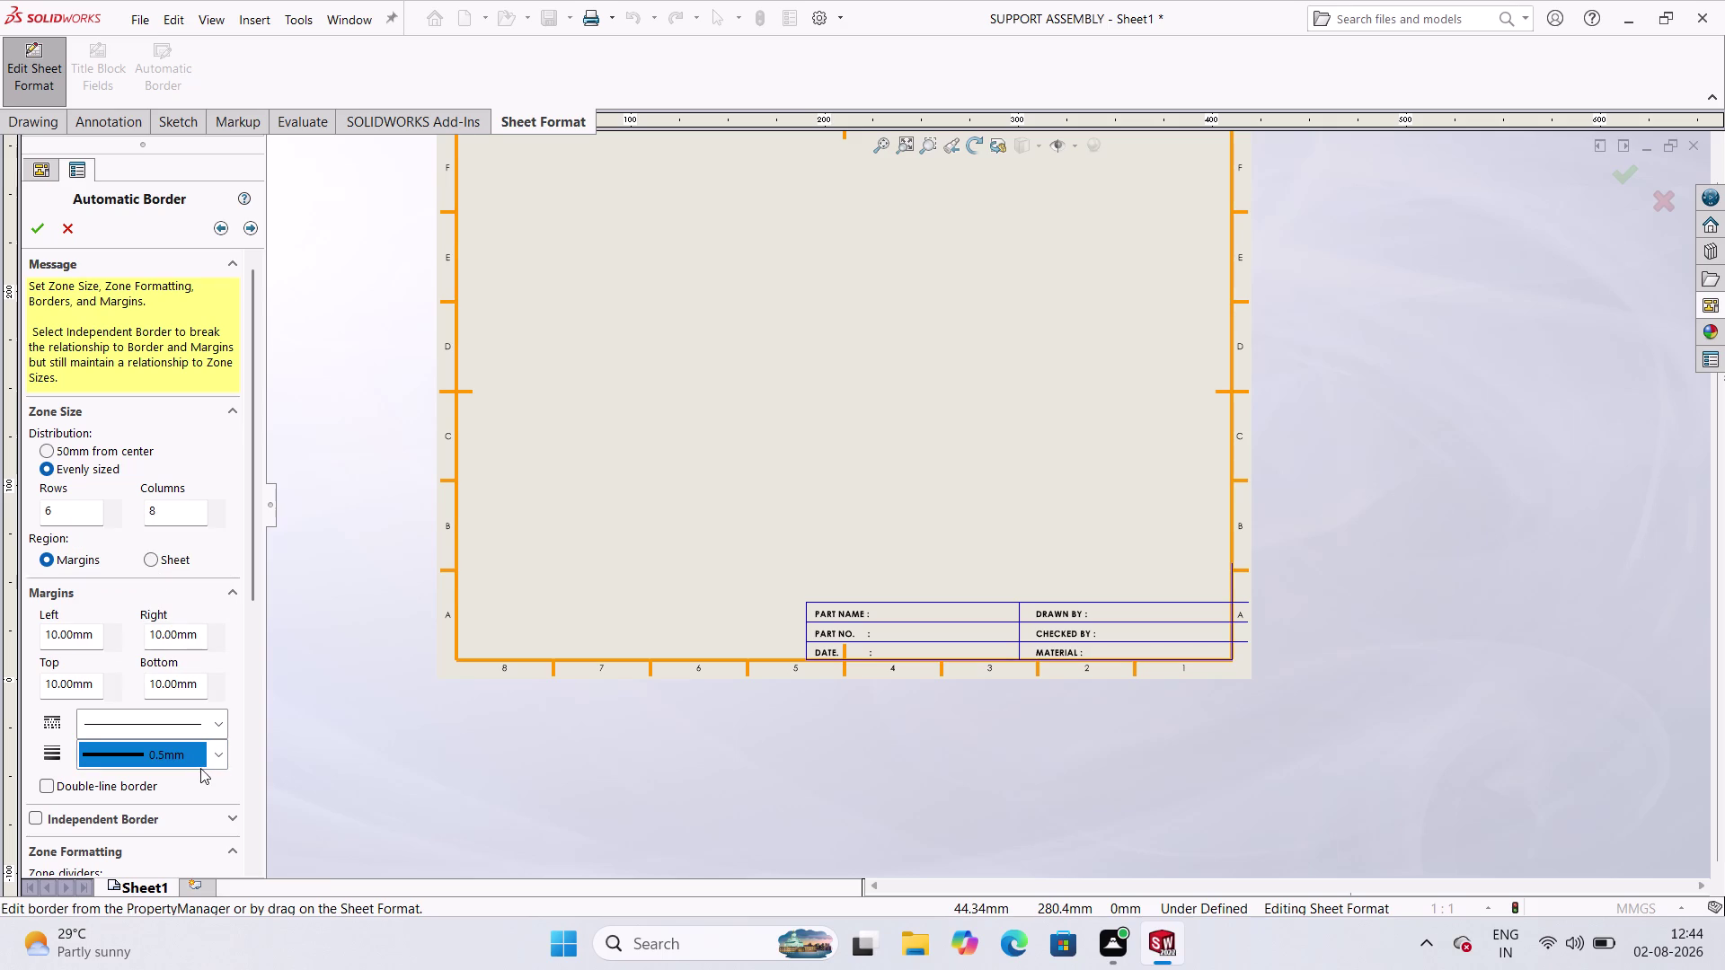
click(213, 757)
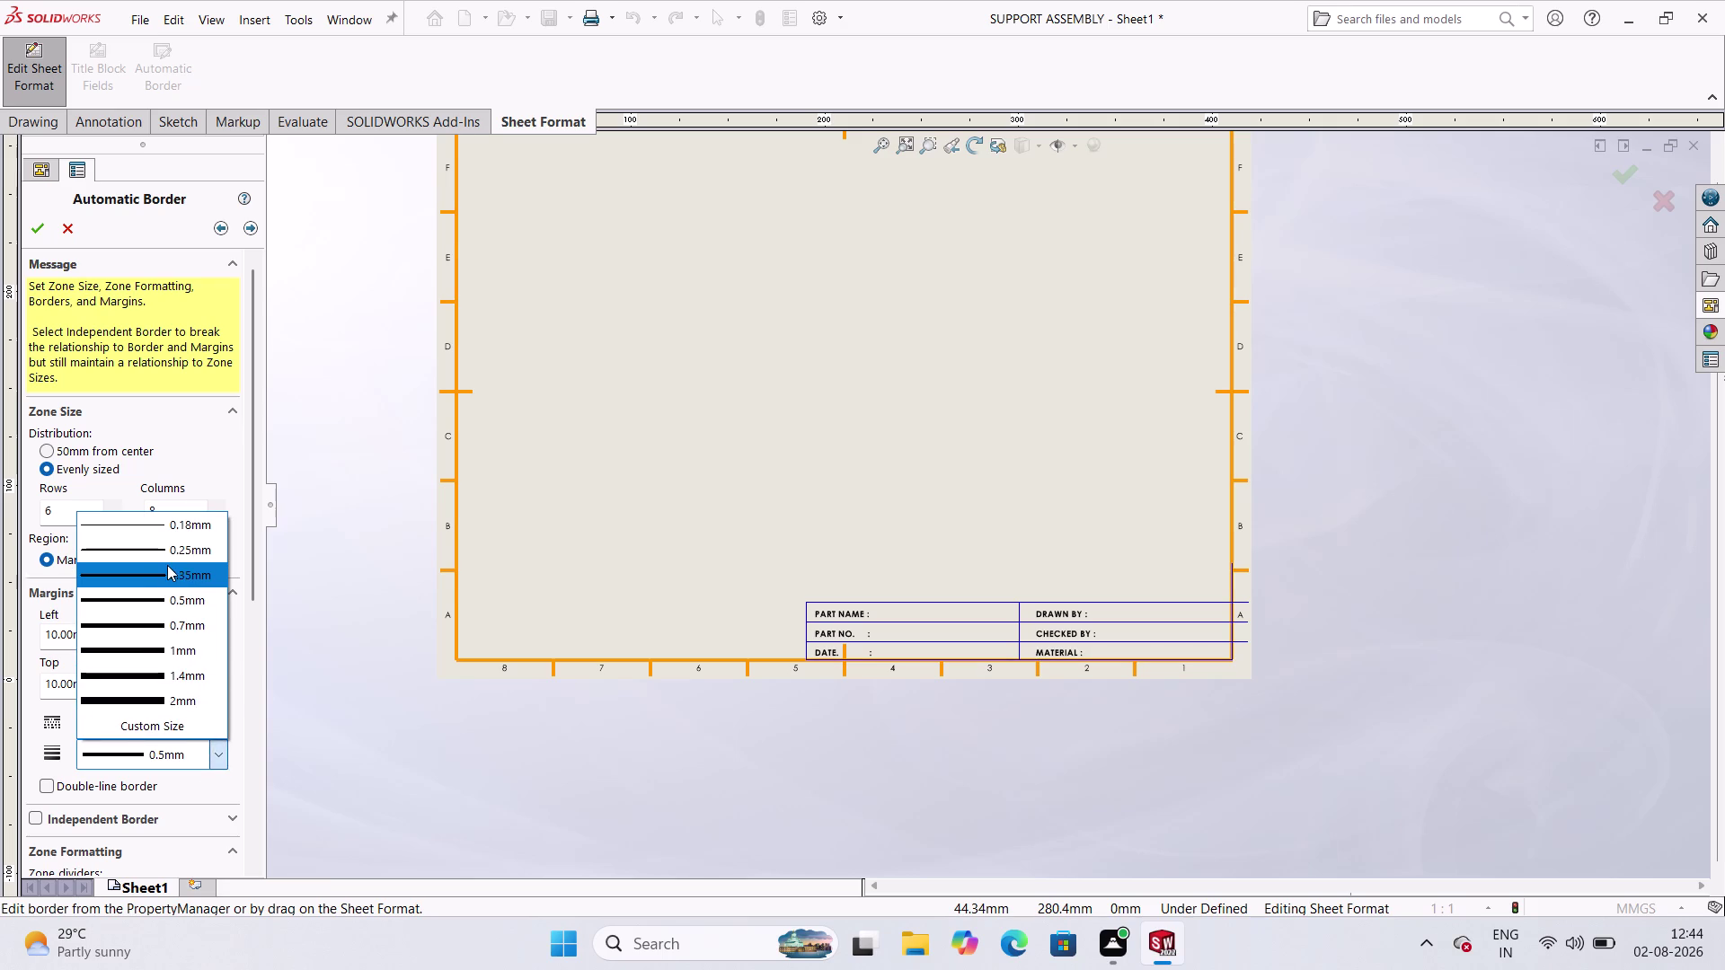
click(160, 569)
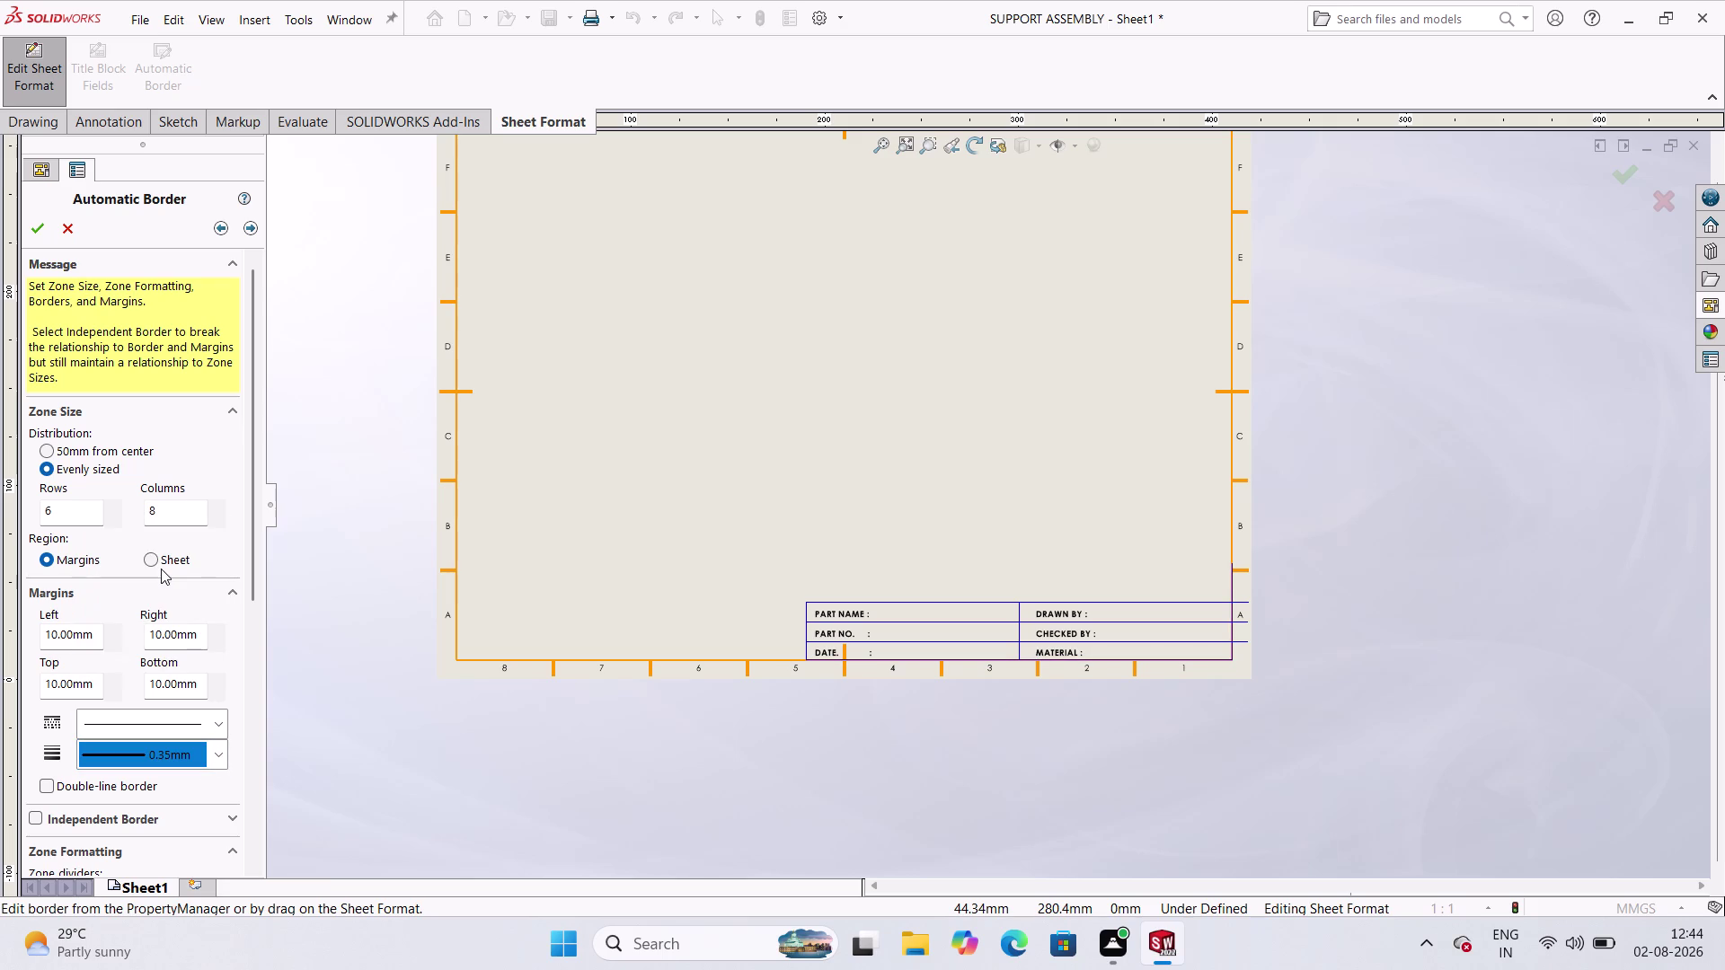
click(348, 701)
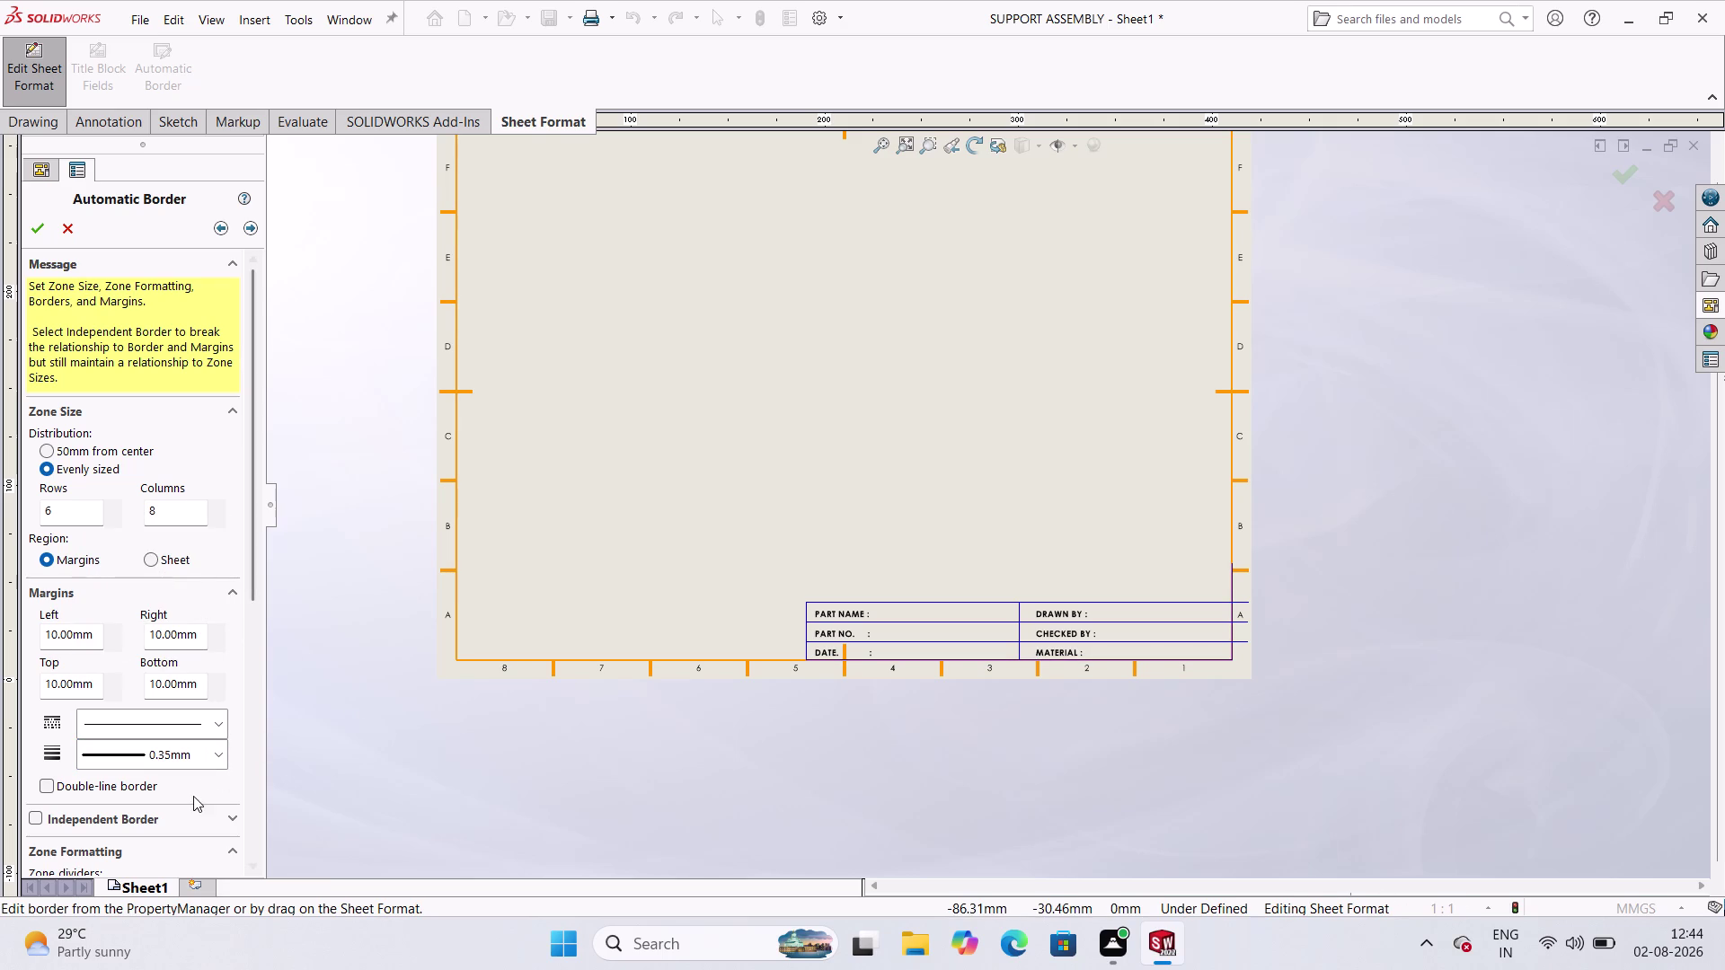
Keep zone dividers and row/column labels enabled and accept the automatic border.
scroll(down, 3)
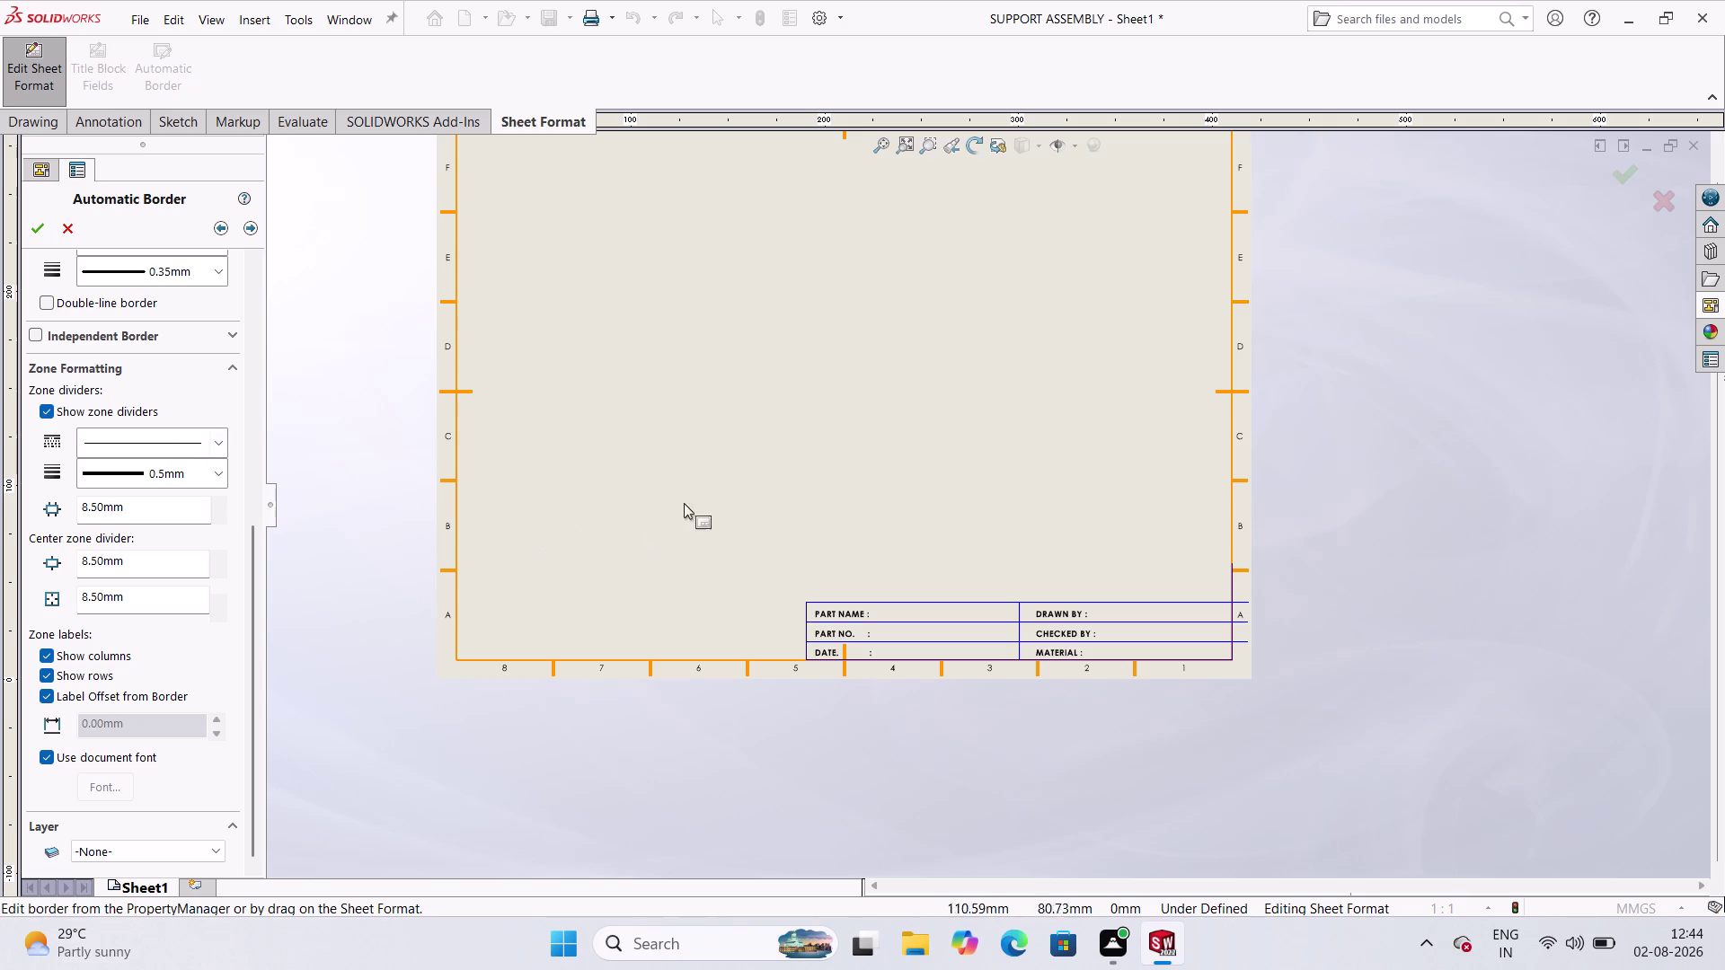
scroll(up, 3)
scroll(up, 3)
scroll(down, 3)
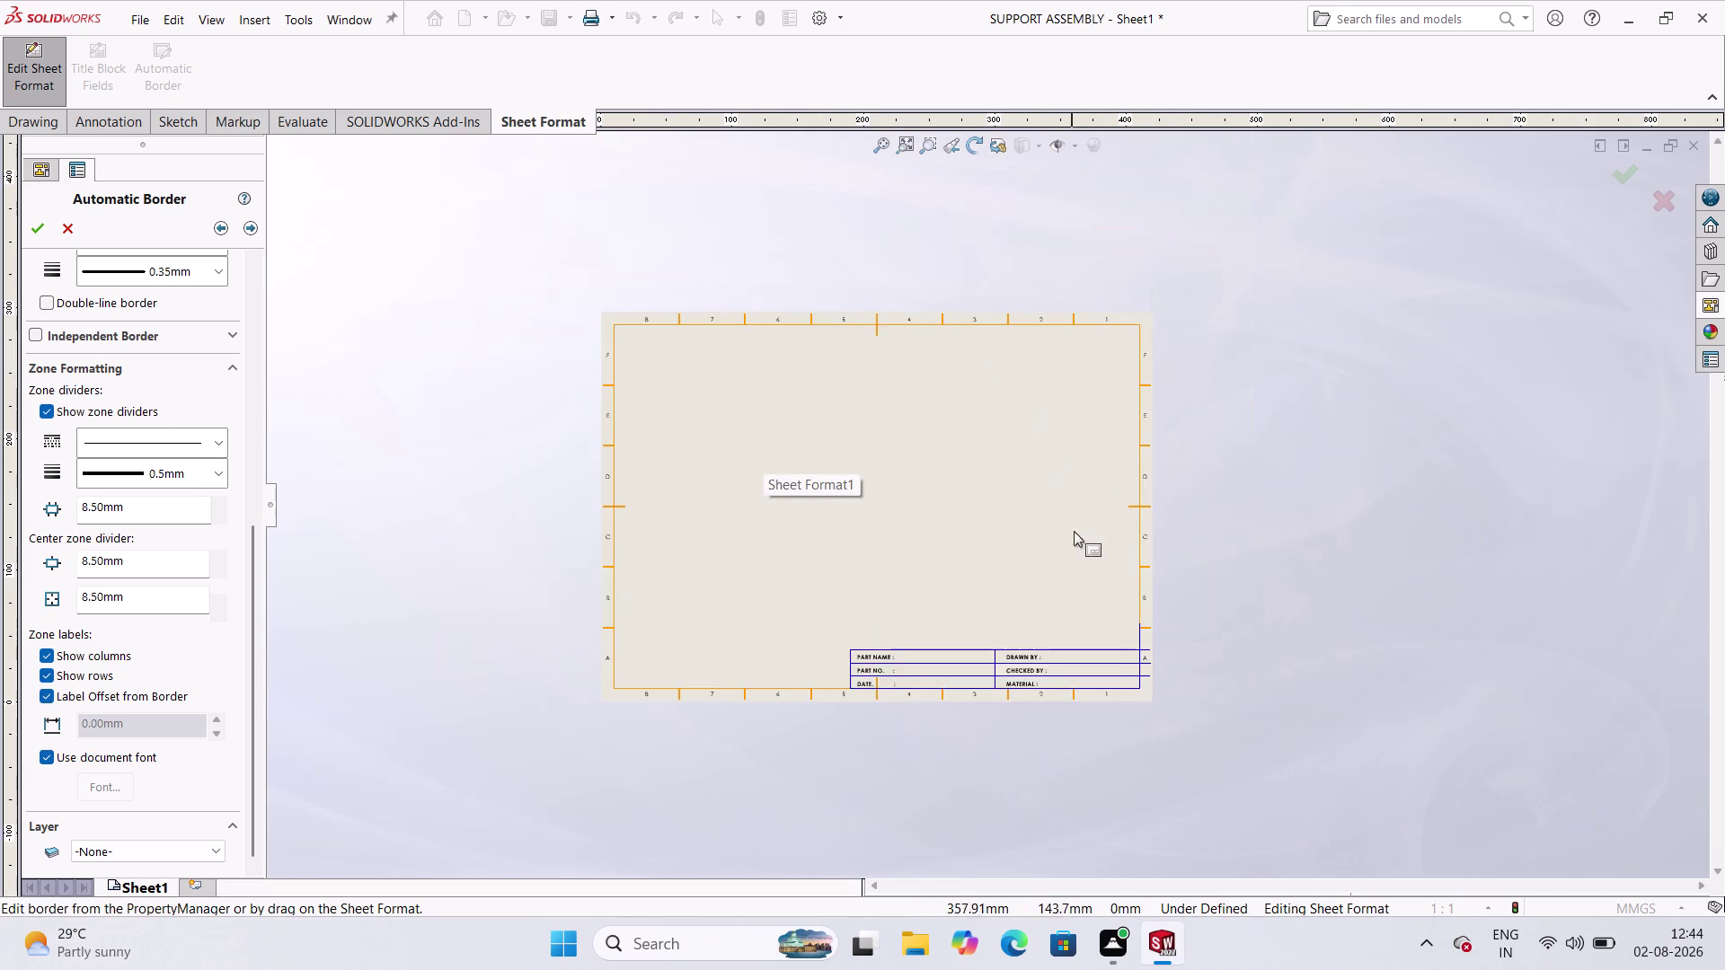
scroll(down, 3)
scroll(down, 3)
scroll(up, 3)
scroll(down, 3)
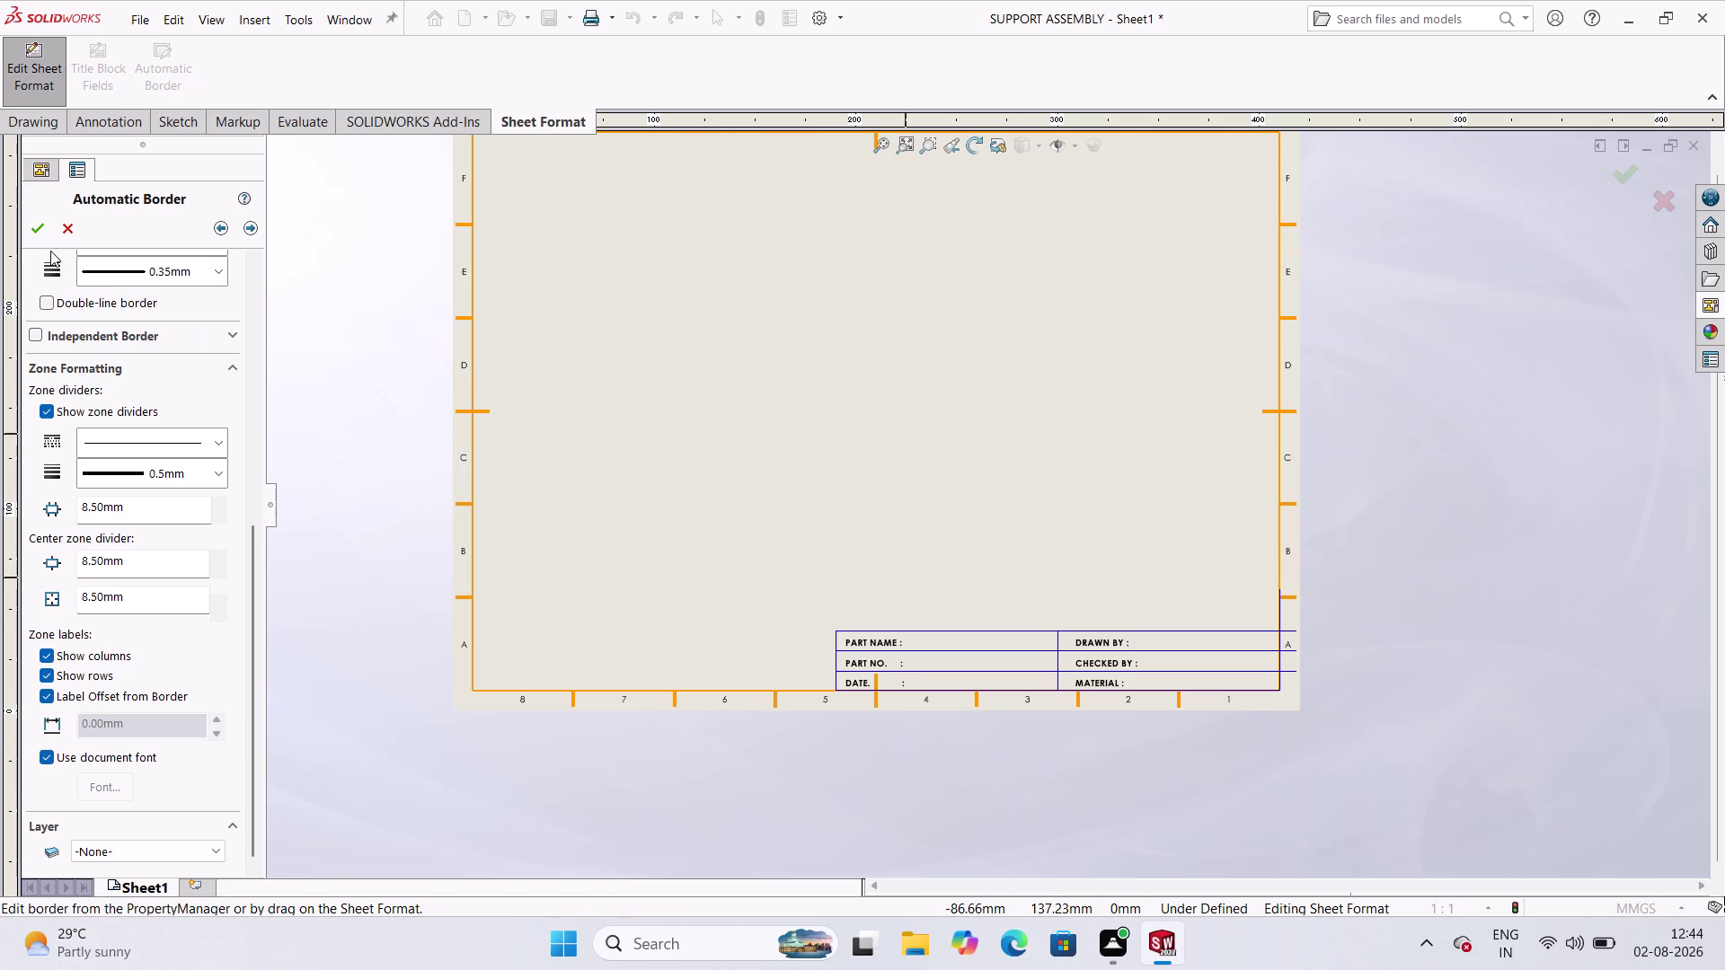
click(27, 221)
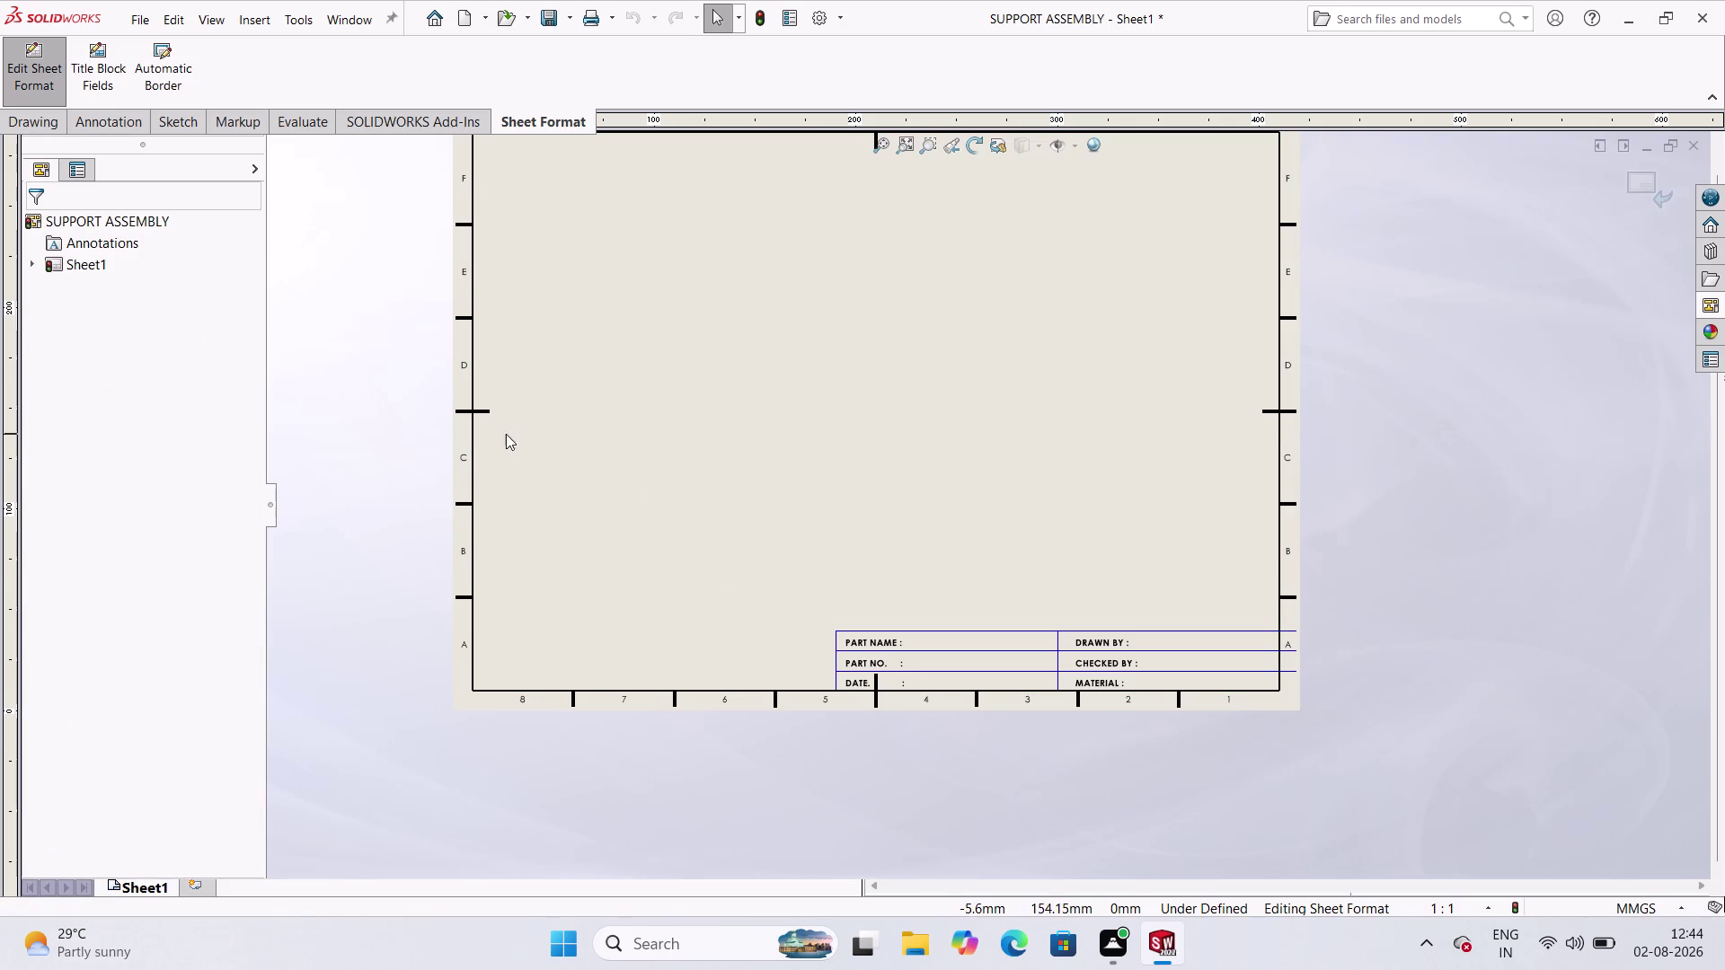
Trim the three title block lines overhanging the right border with Trim Entities.
click(839, 733)
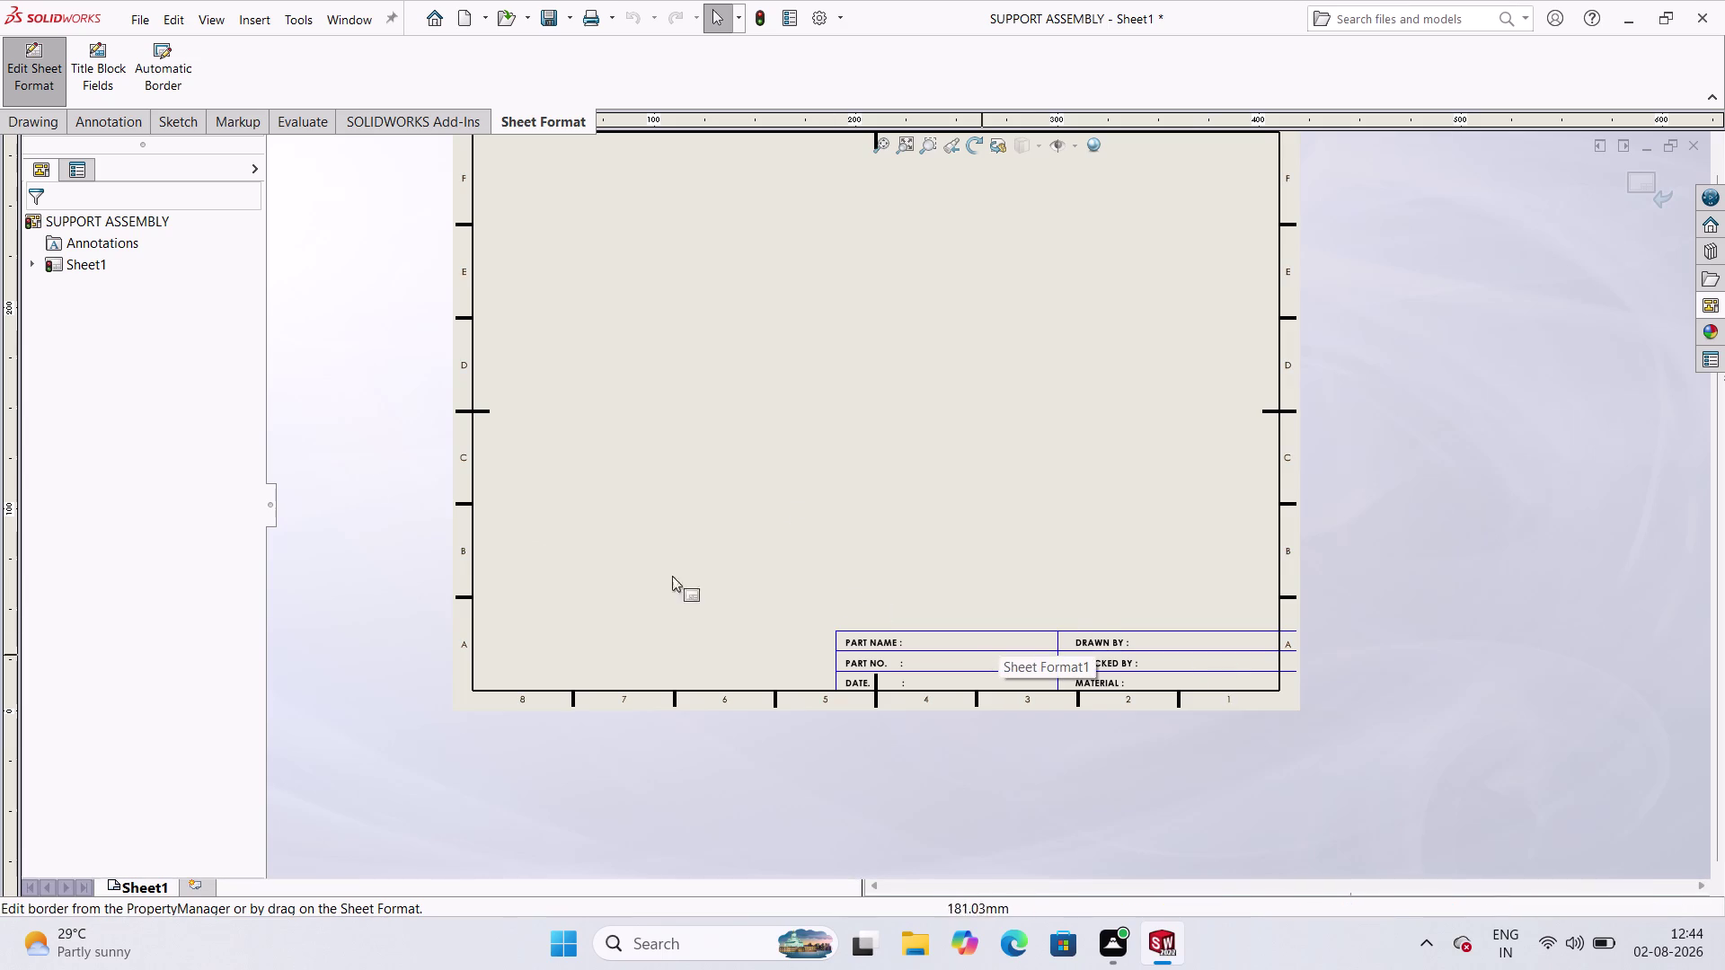
click(173, 119)
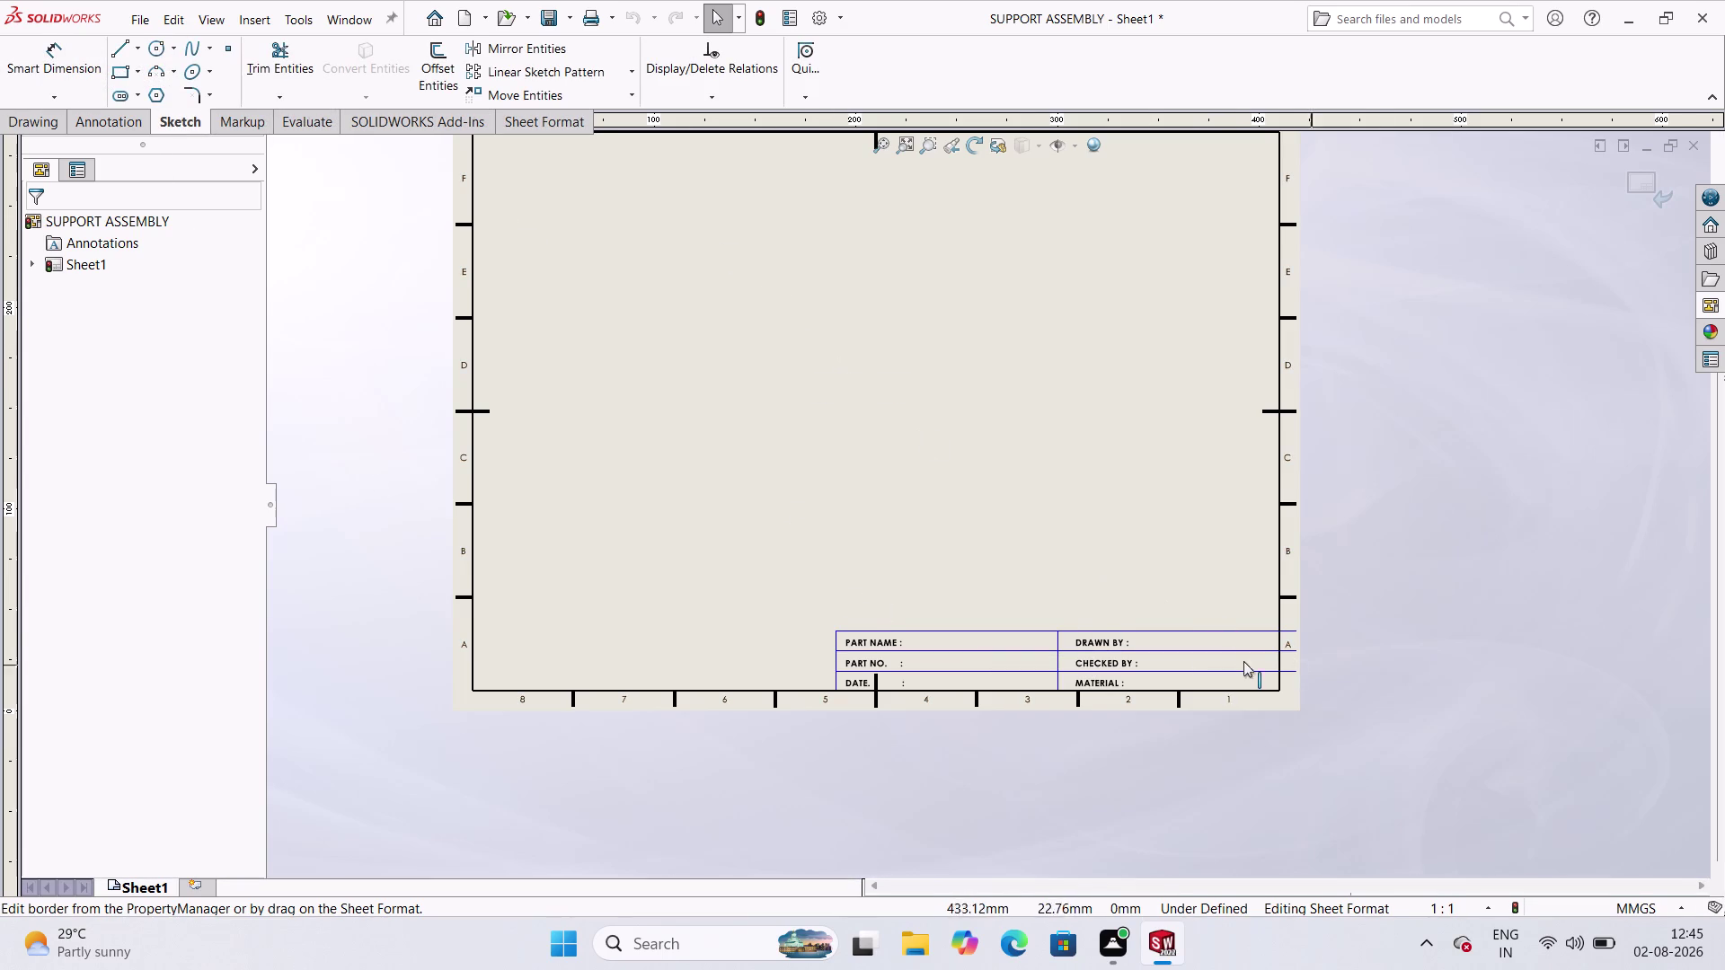
scroll(down, 3)
scroll(down, 3)
scroll(down, 3)
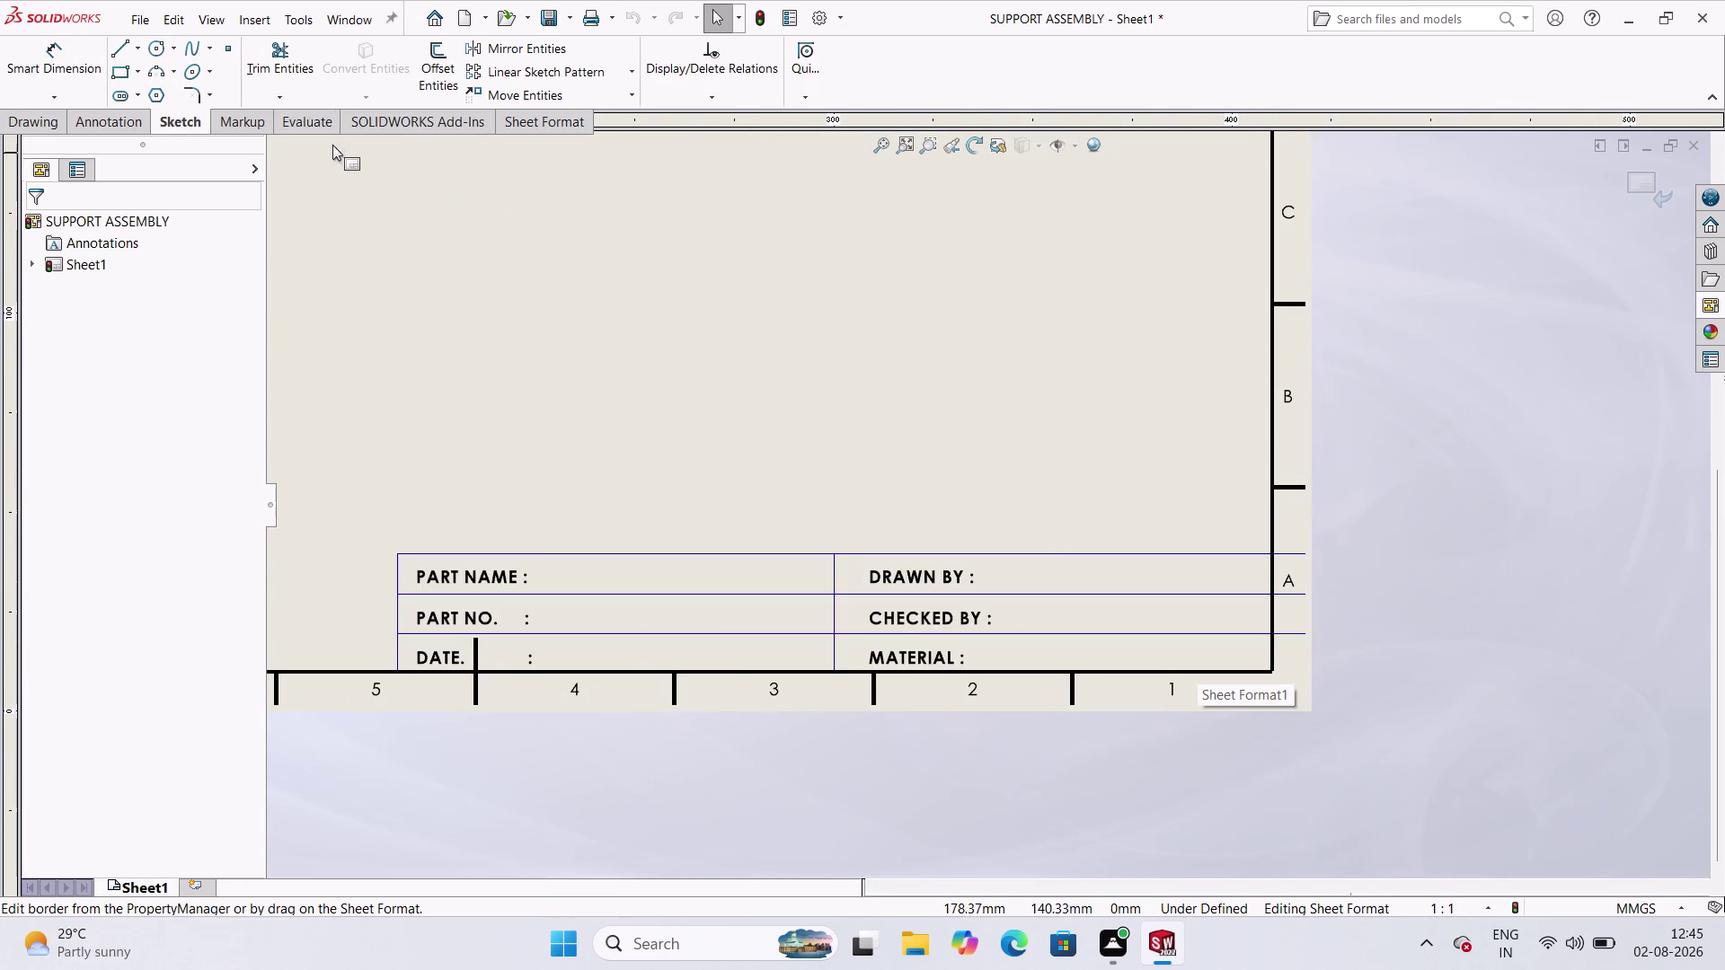
click(295, 64)
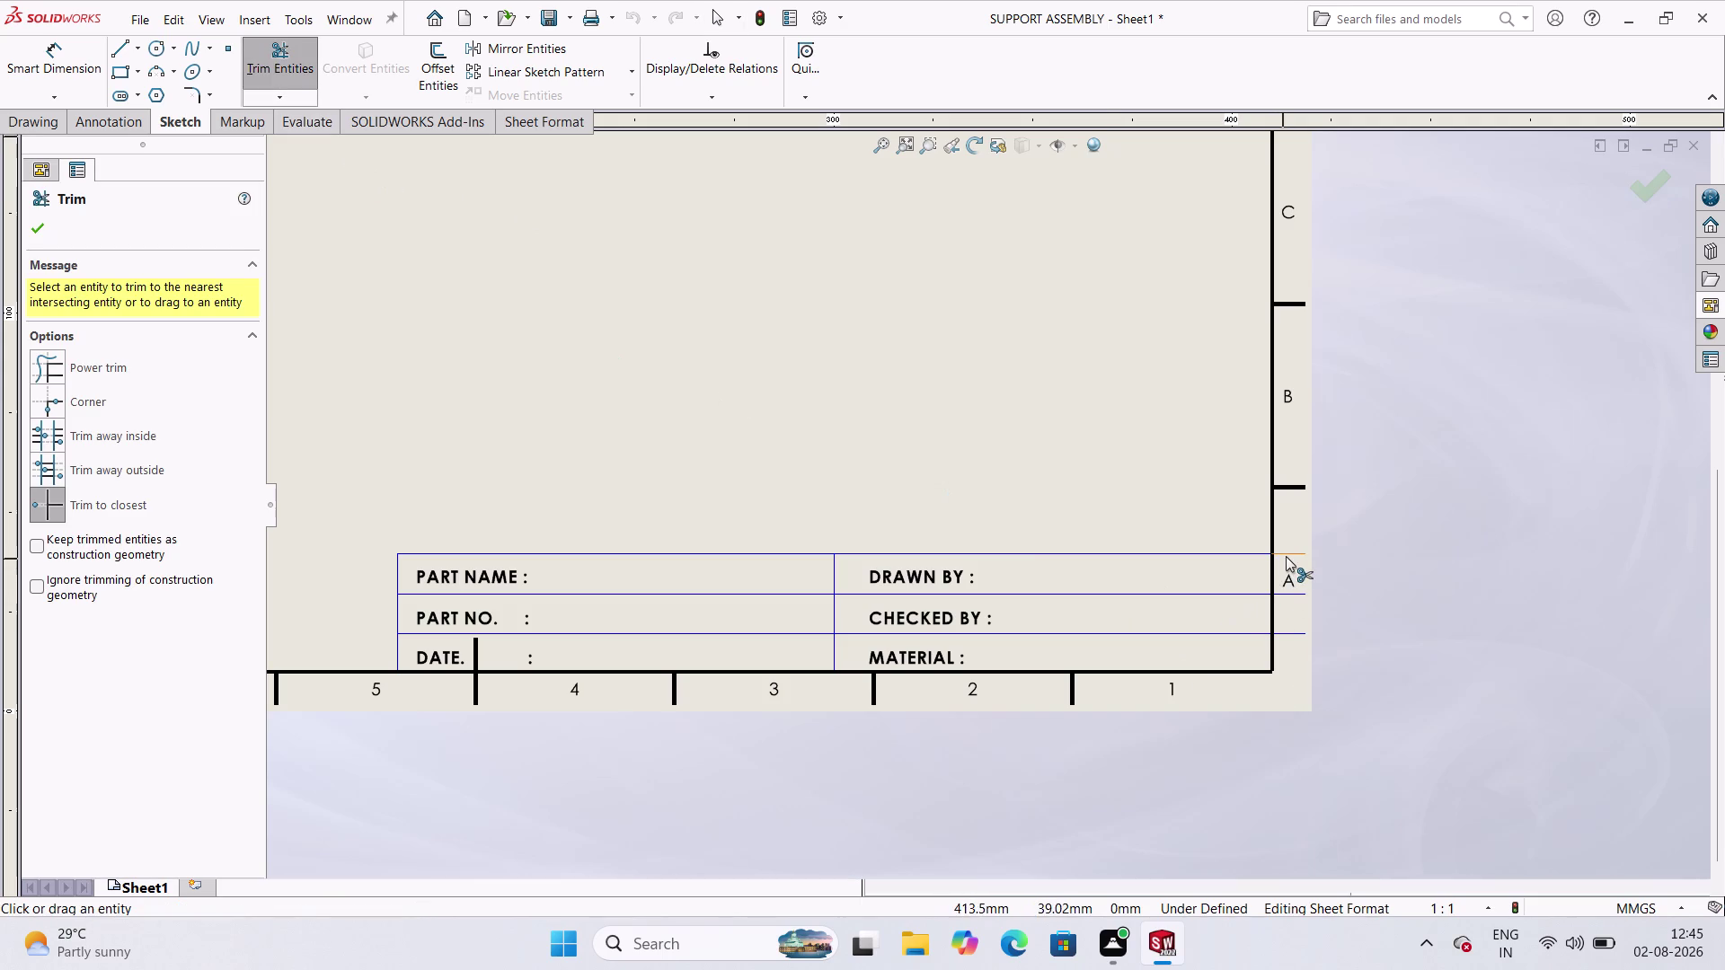
click(1285, 556)
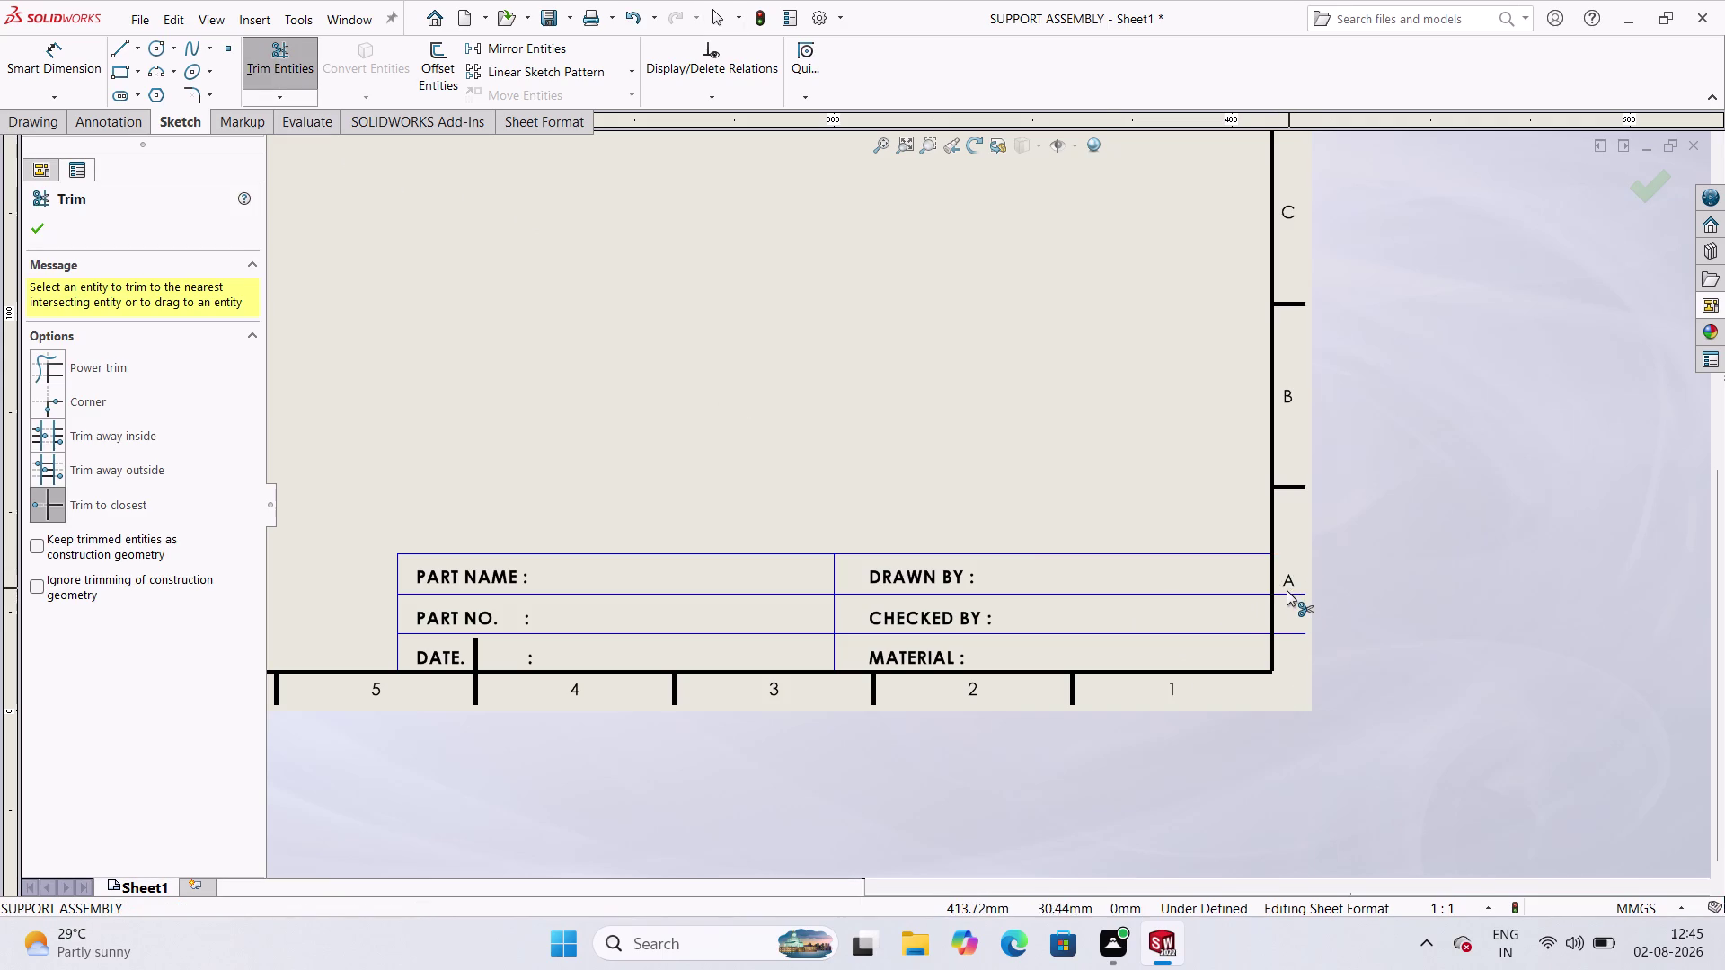
click(1287, 593)
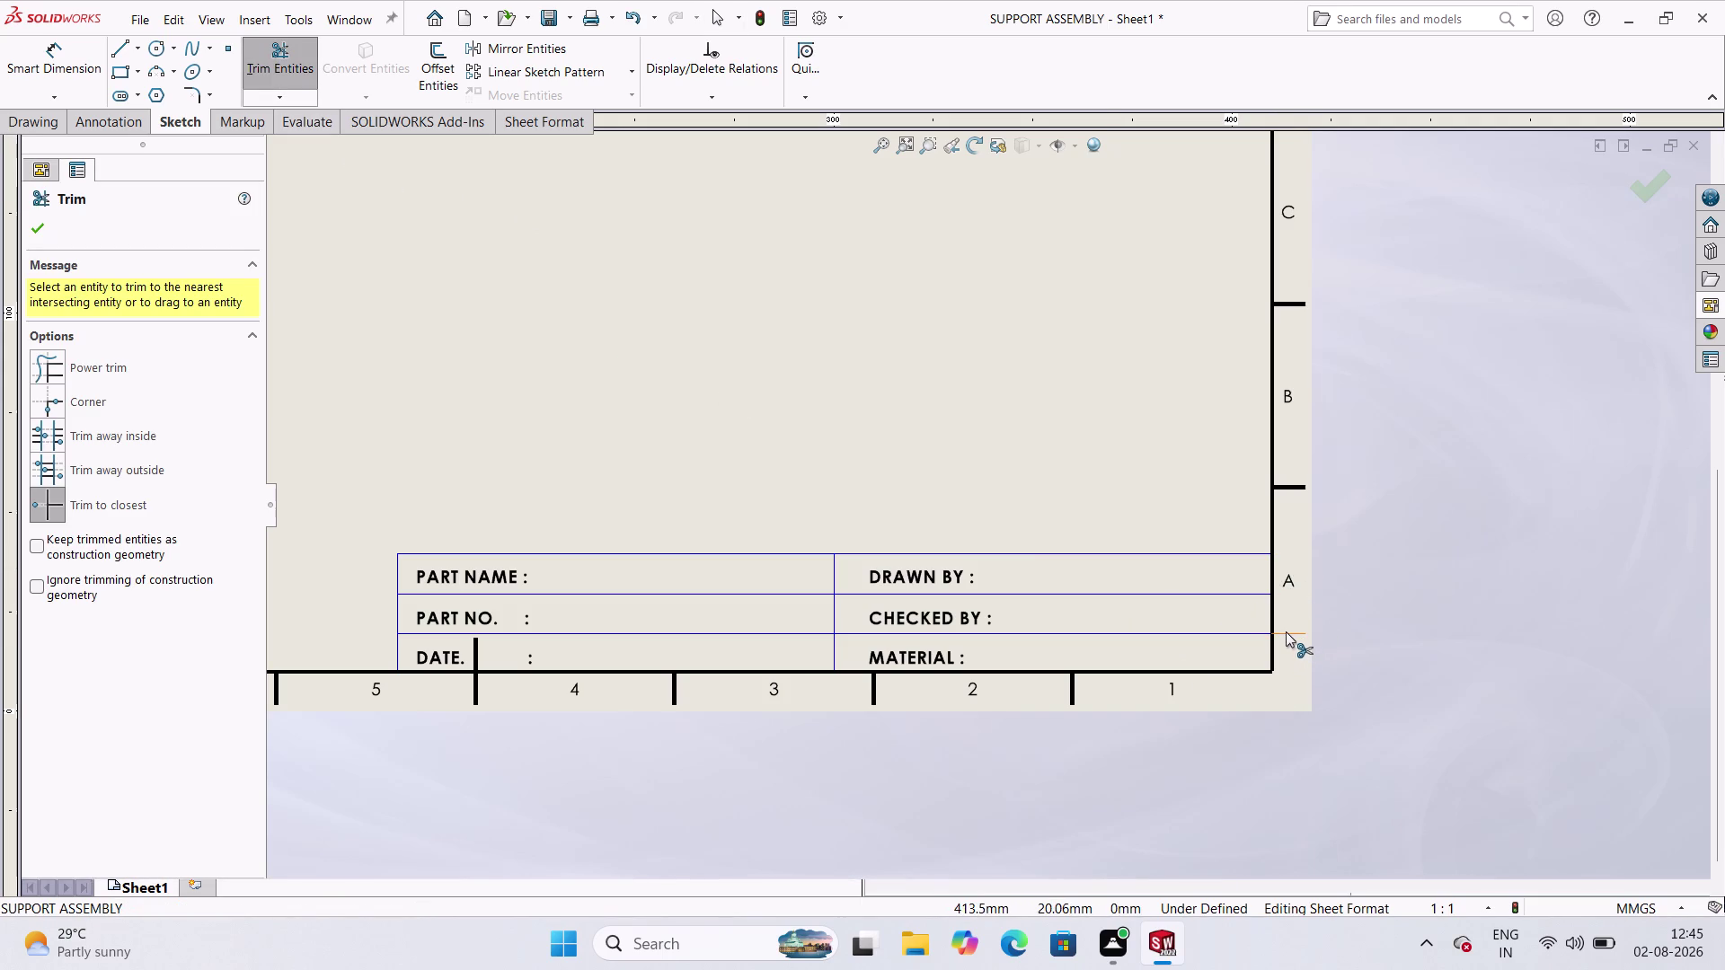
click(1285, 631)
scroll(up, 3)
scroll(down, 3)
scroll(up, 3)
click(286, 87)
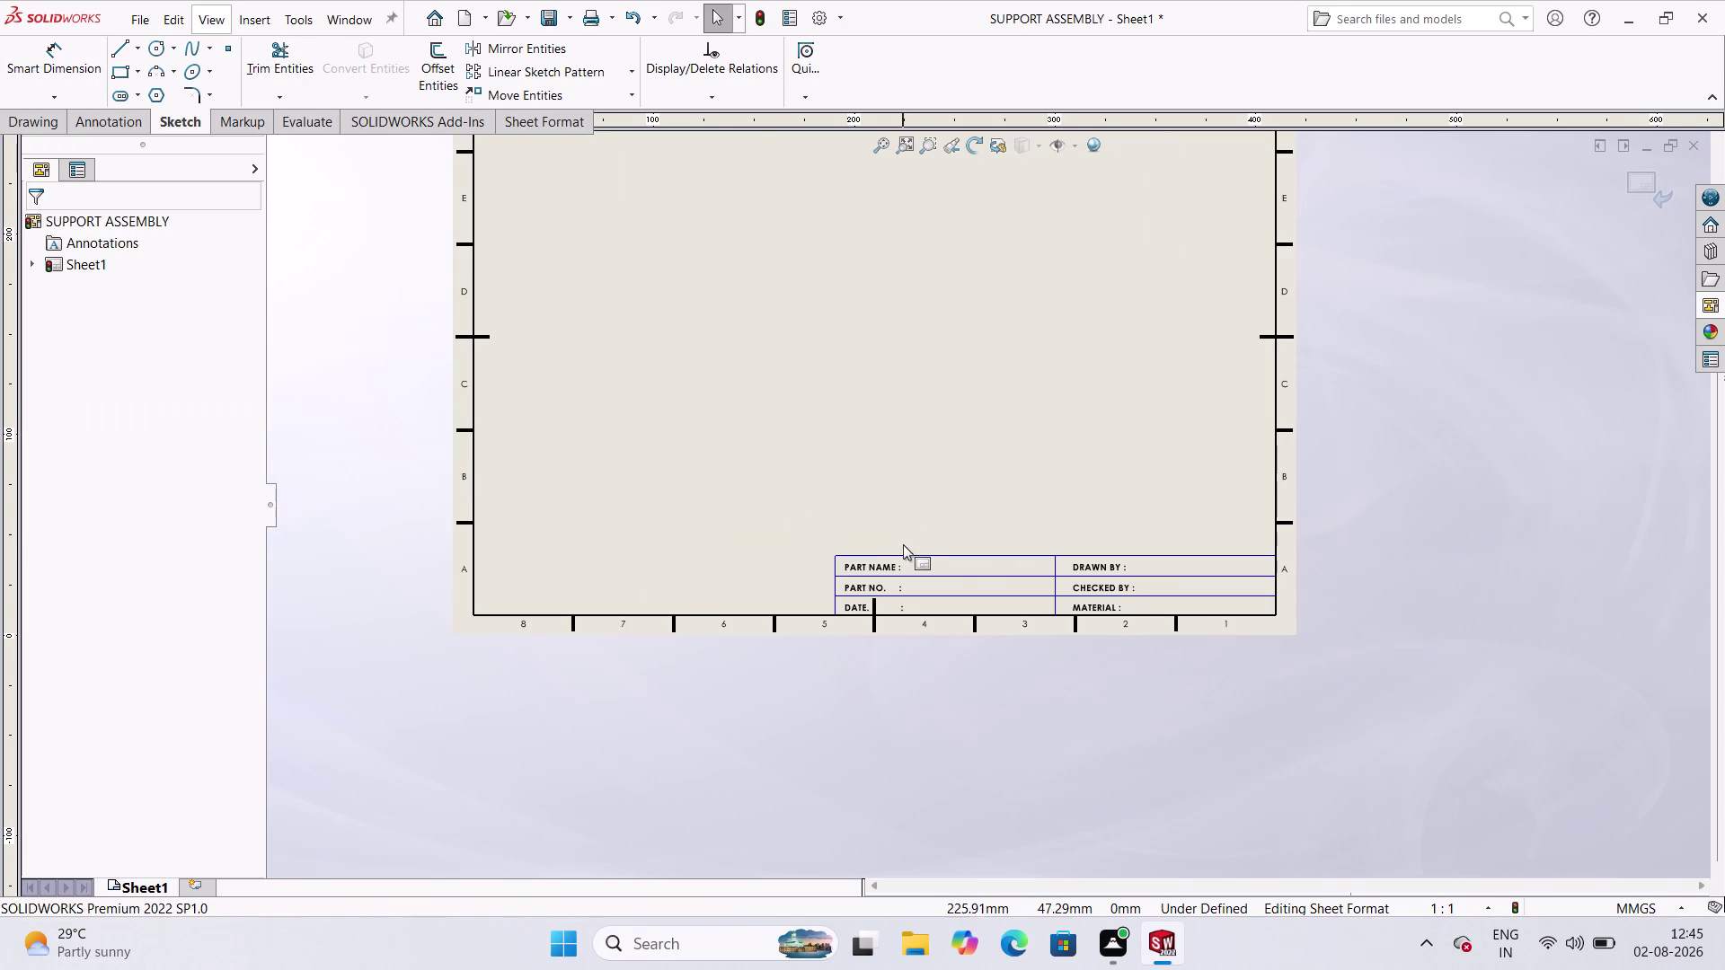
scroll(down, 3)
click(647, 681)
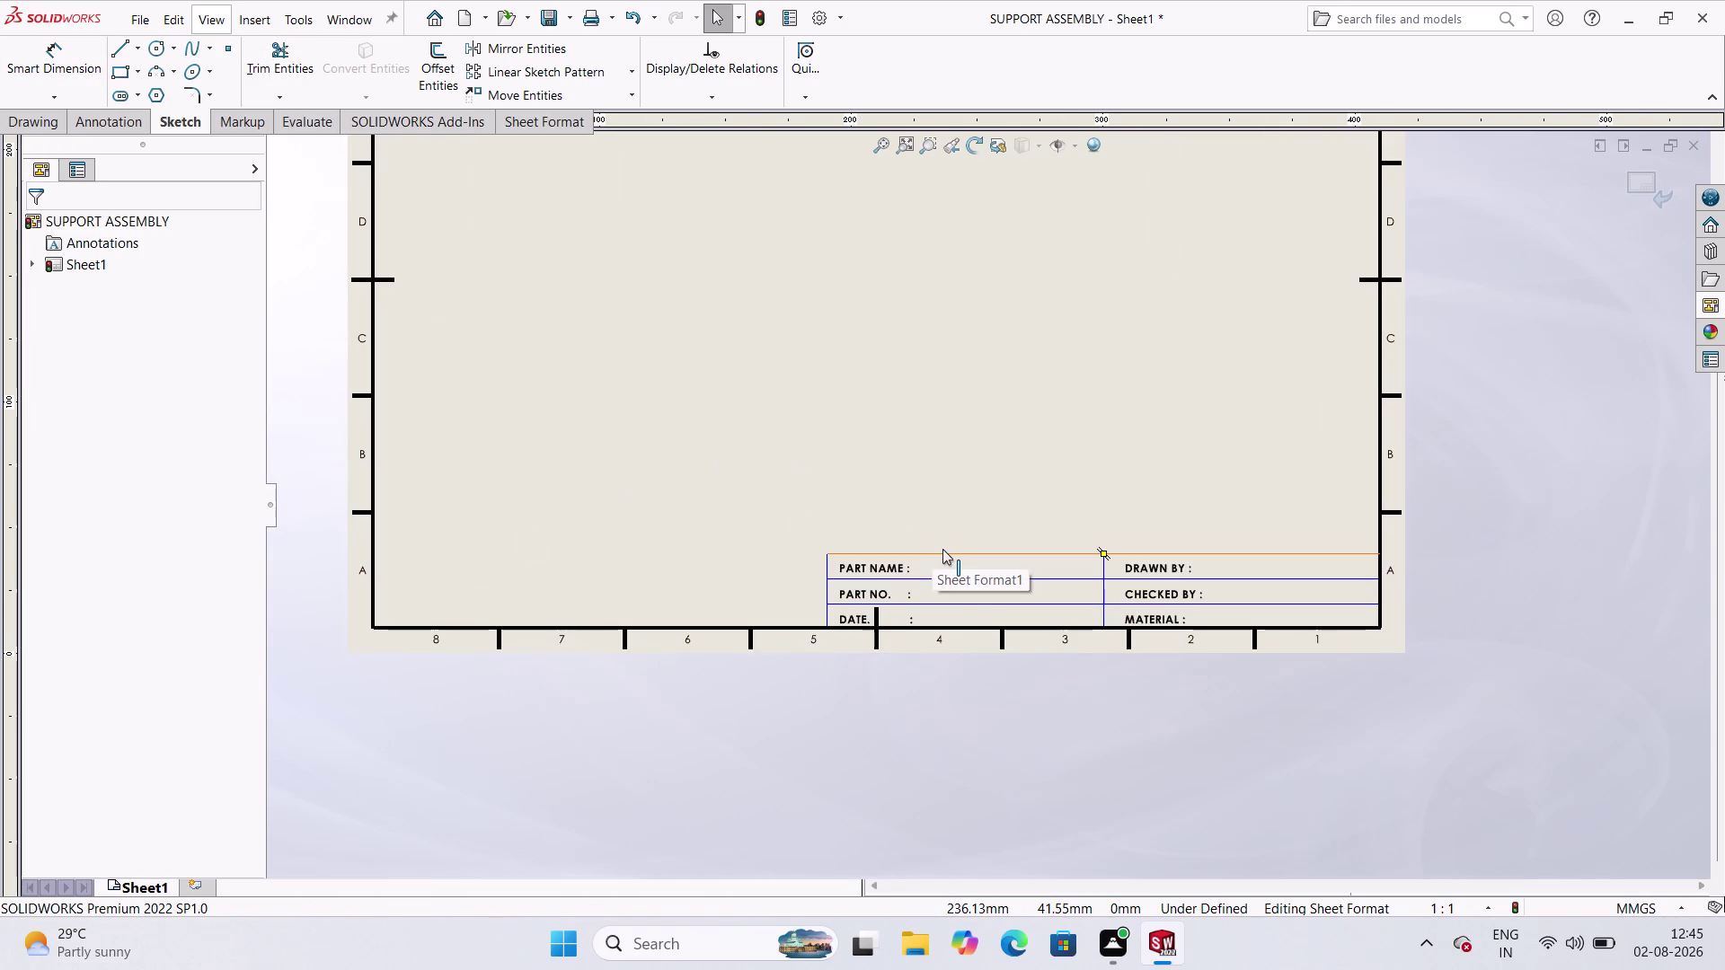
double_click(991, 556)
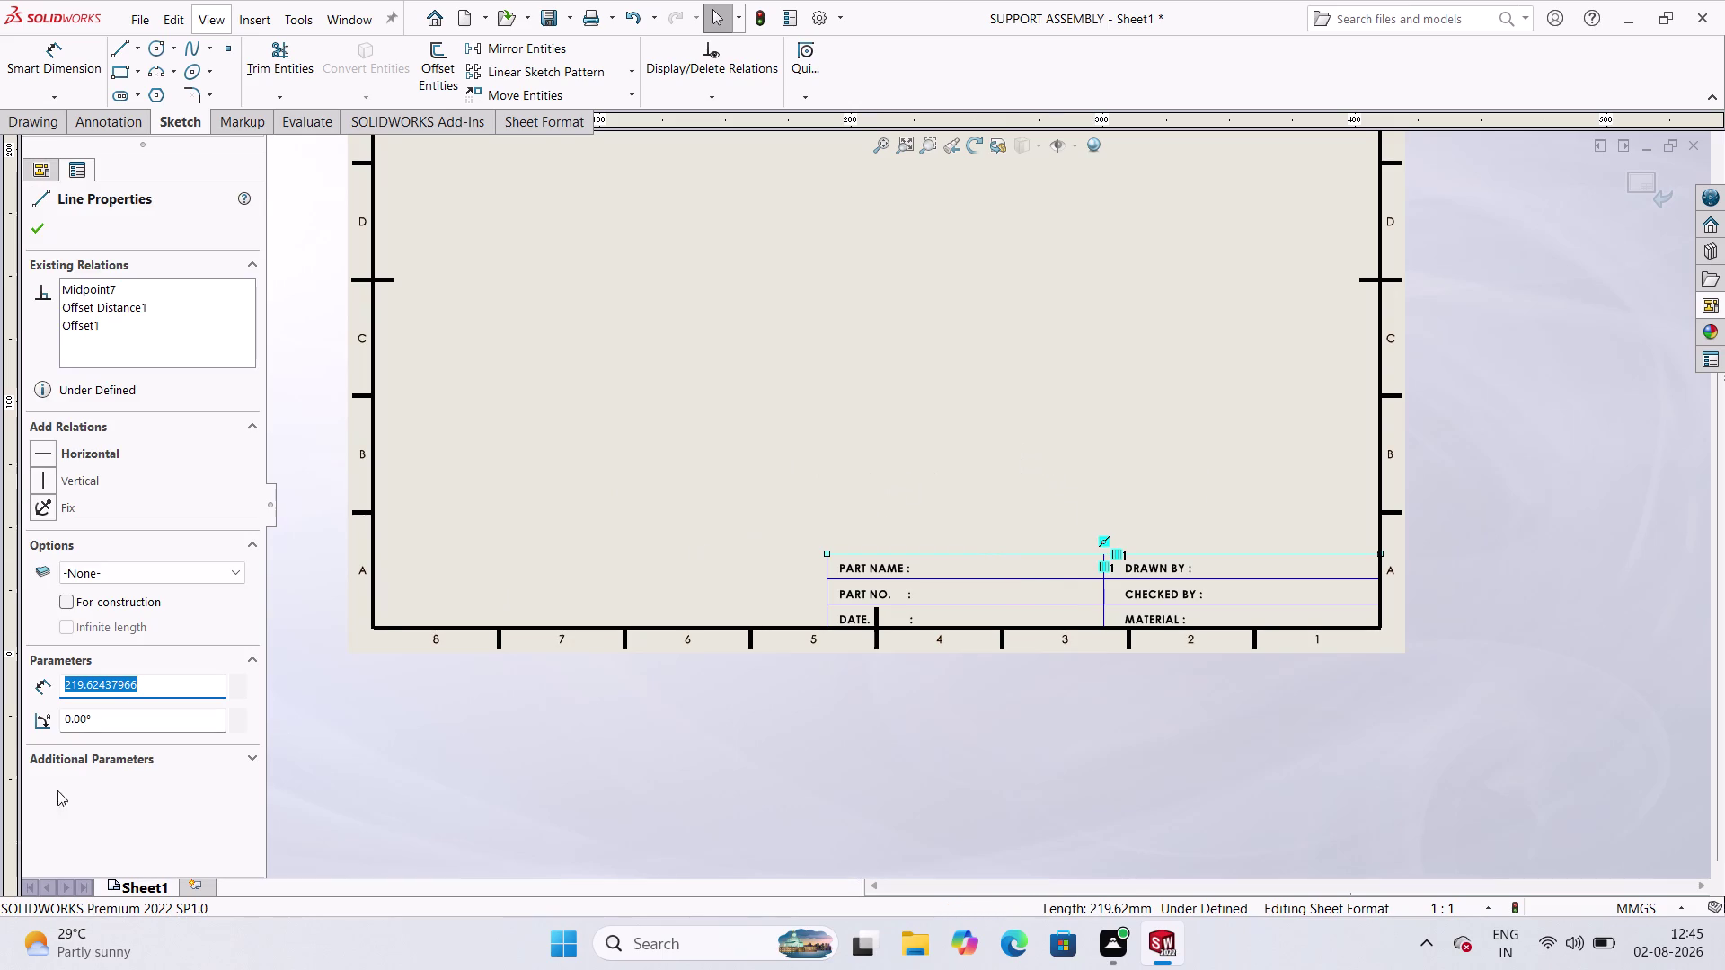
scroll(down, 3)
scroll(up, 3)
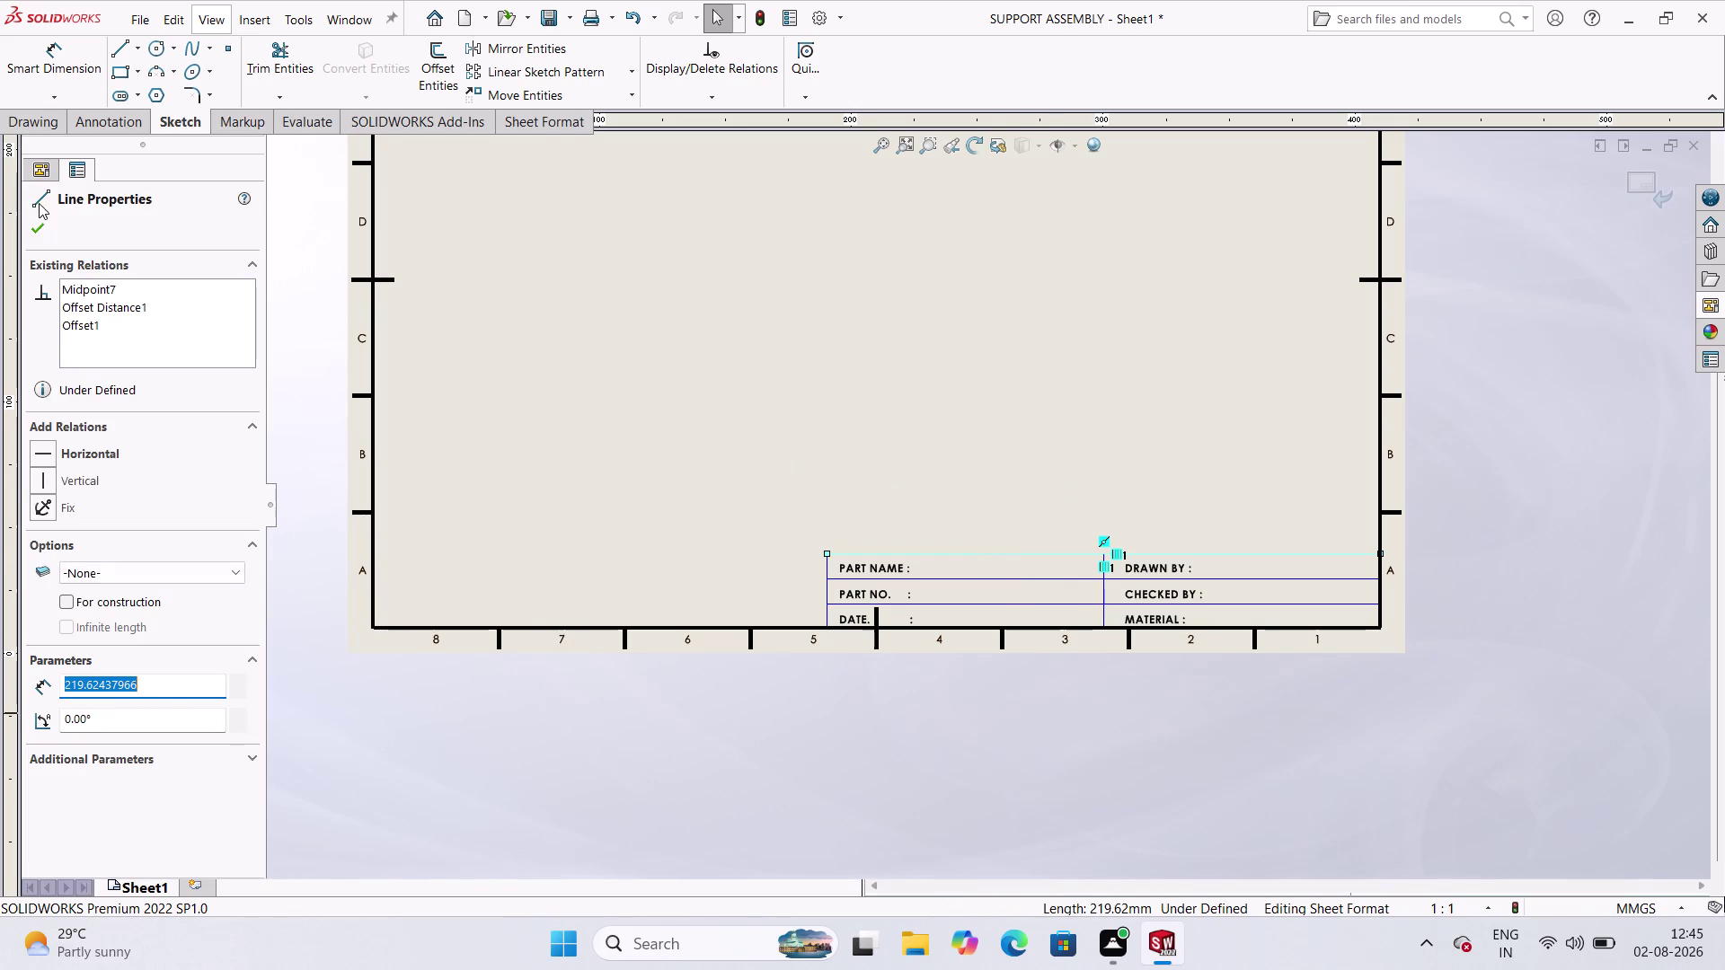
click(44, 216)
click(433, 676)
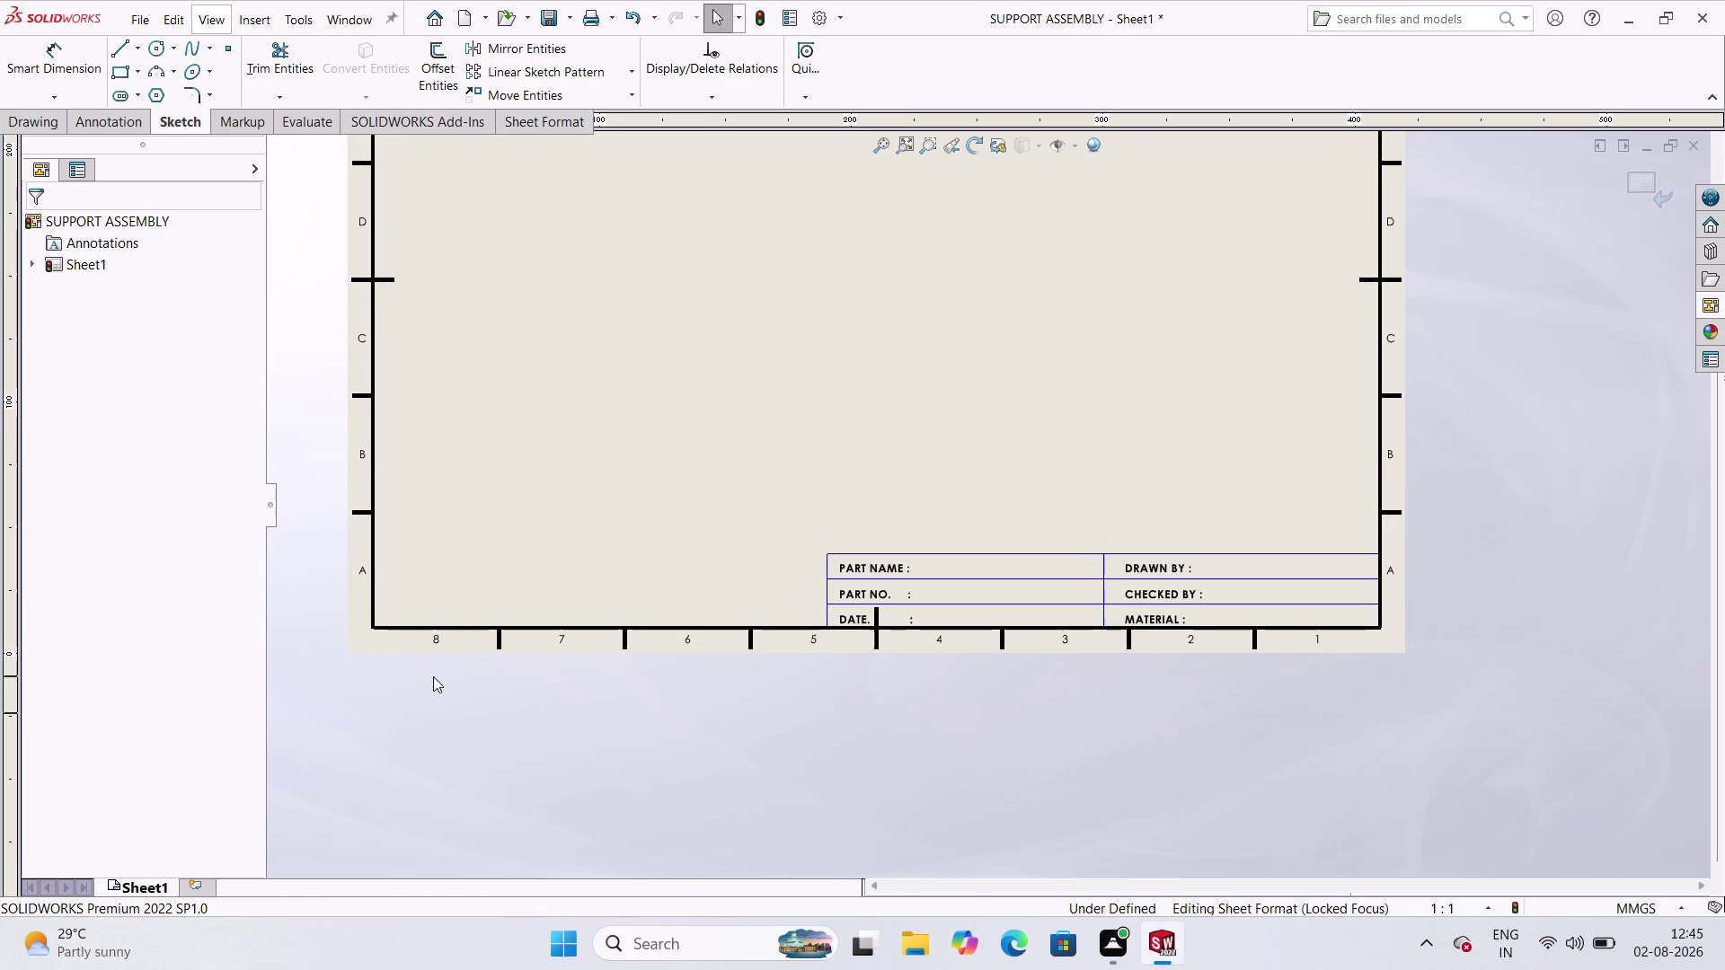
click(1114, 492)
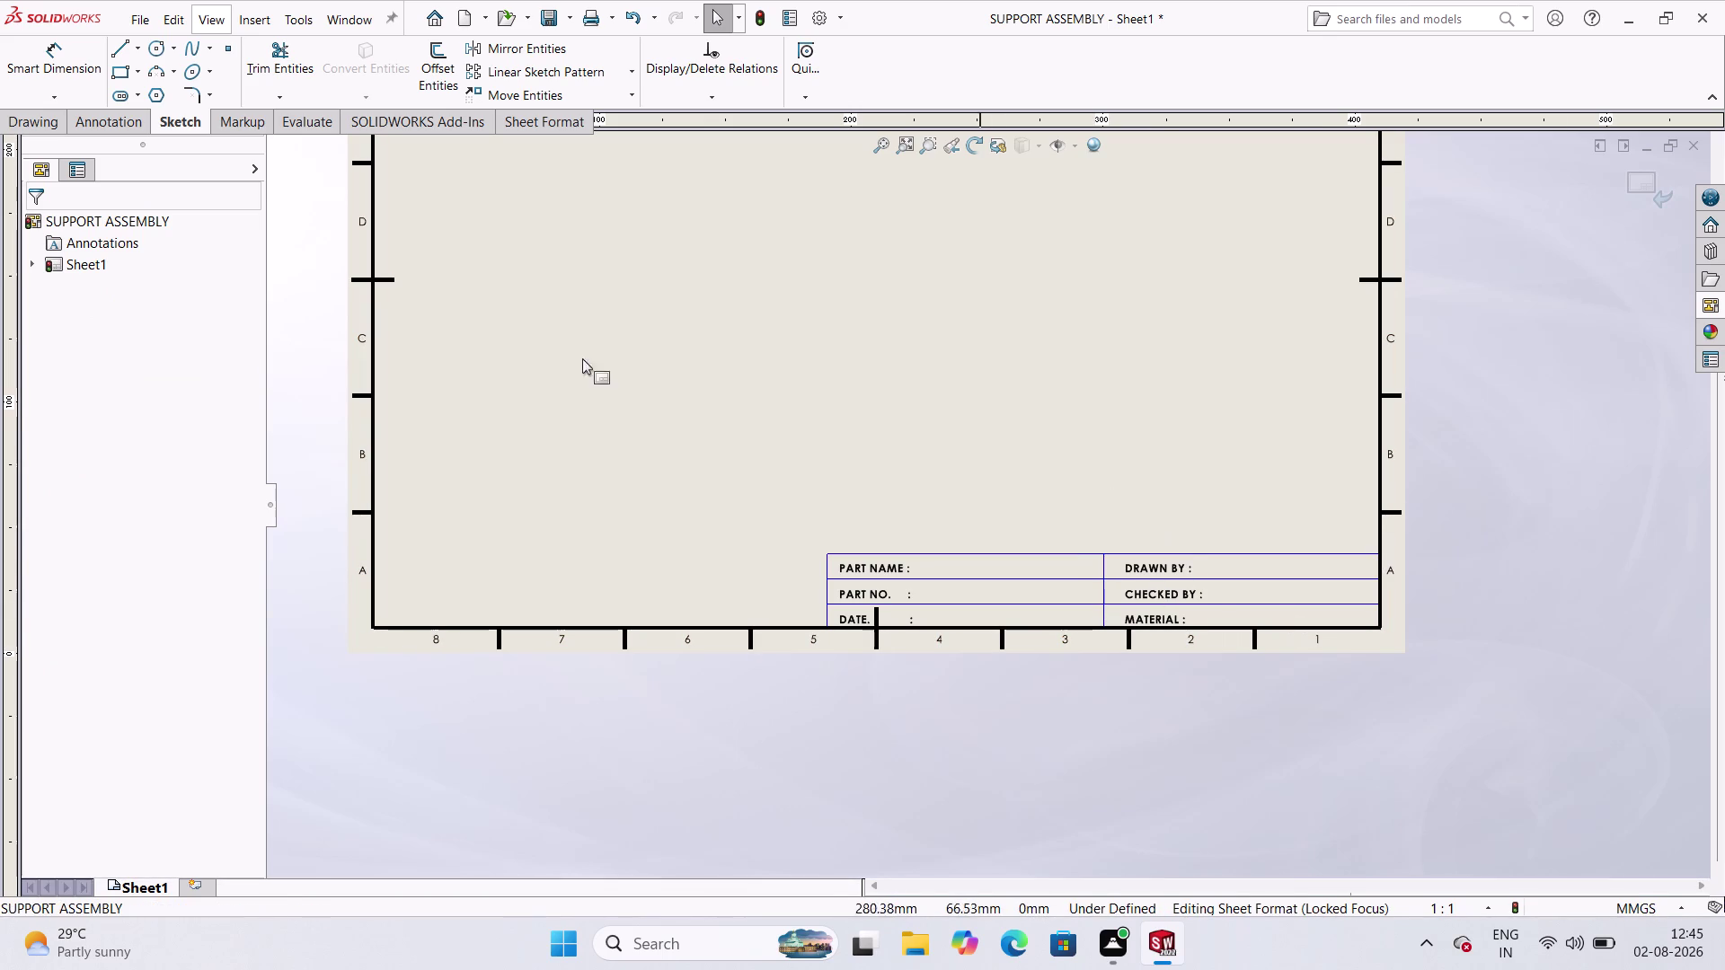
scroll(up, 3)
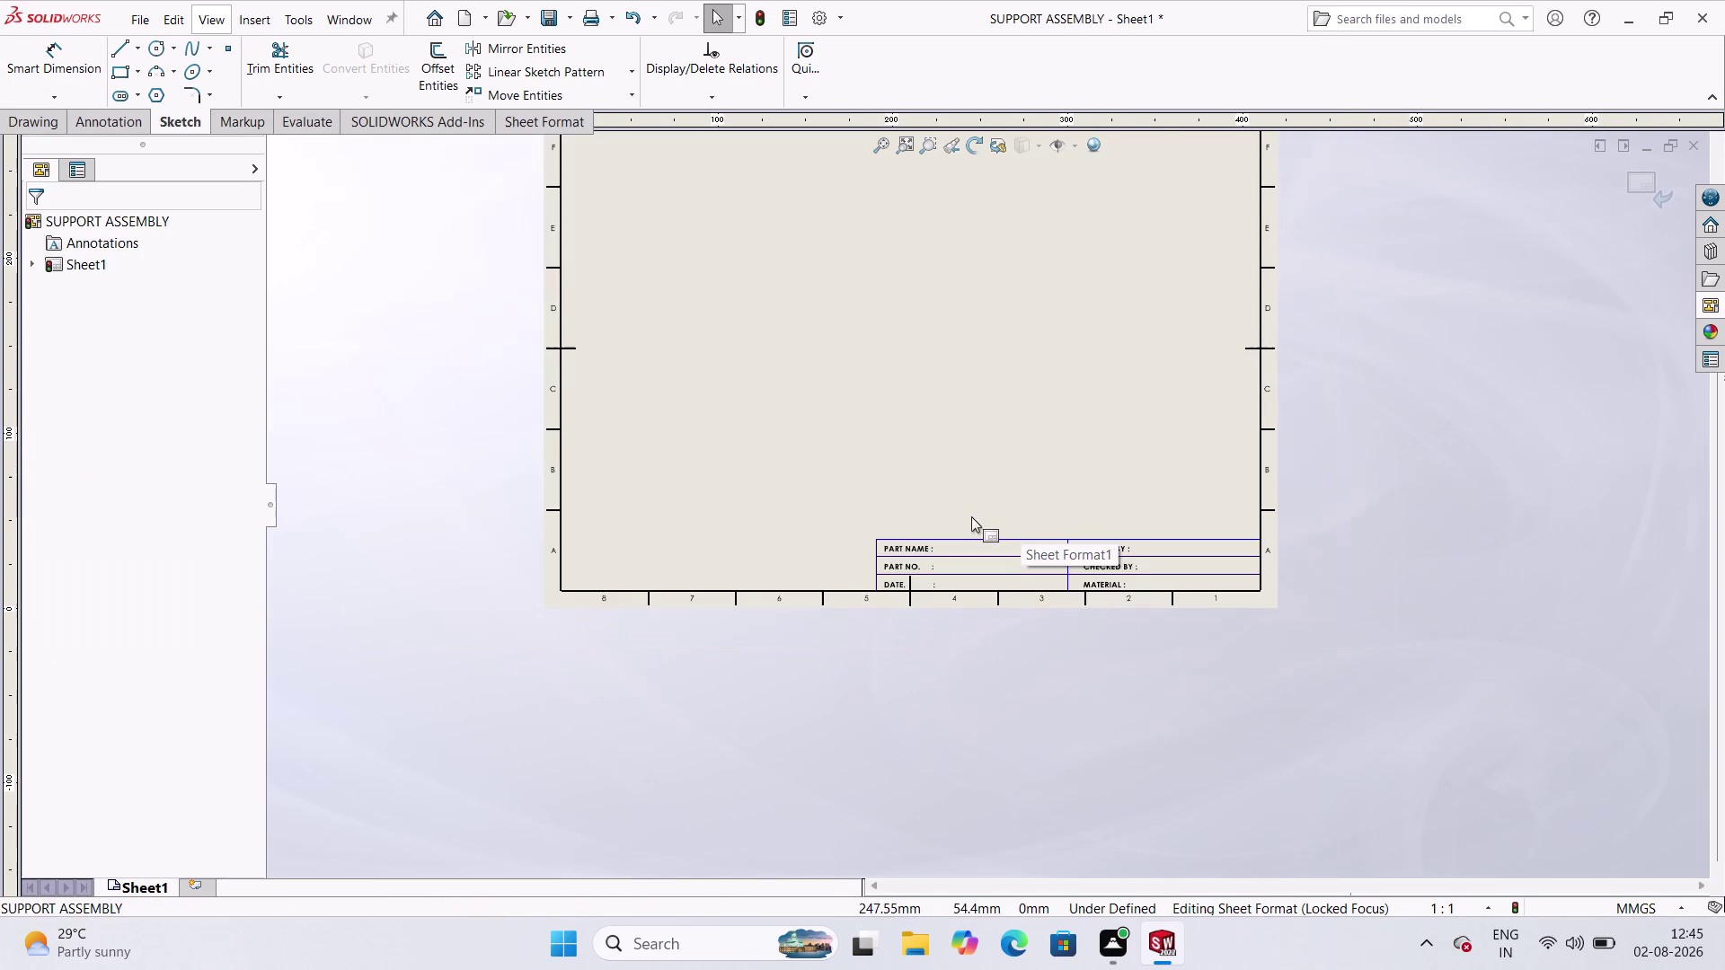
Return to the Sheet Format tools after briefly starting and cancelling Smart Dimension.
scroll(up, 3)
scroll(down, 3)
scroll(up, 3)
scroll(down, 3)
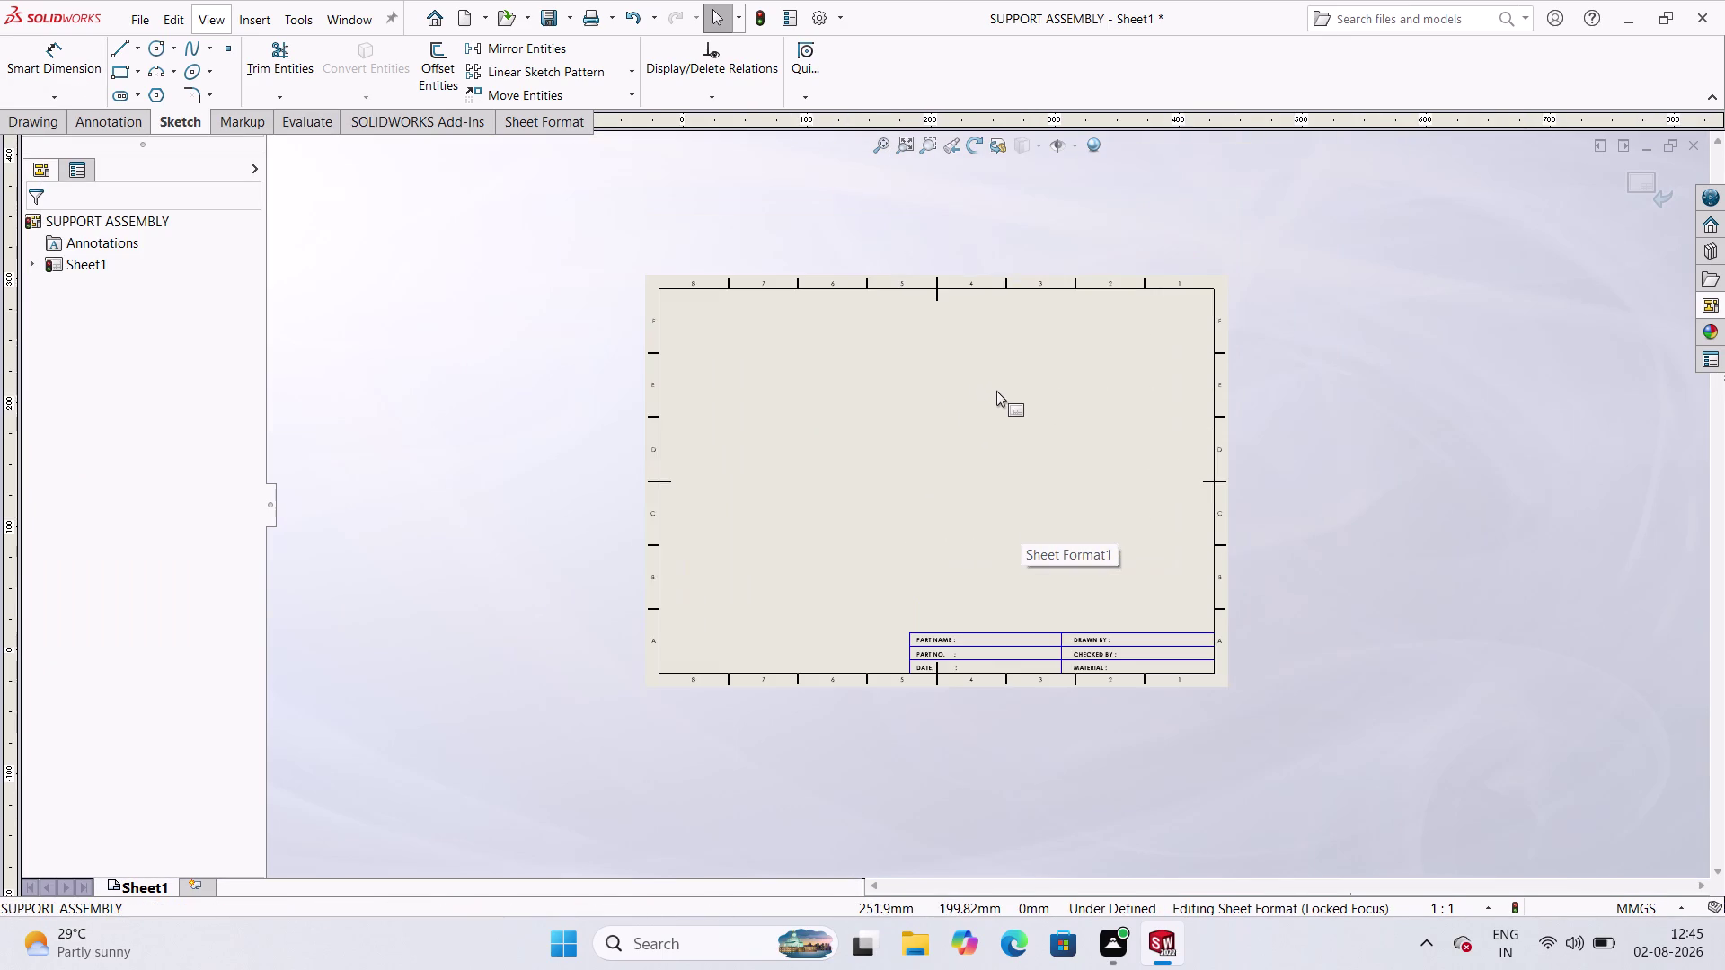
click(1304, 615)
scroll(down, 3)
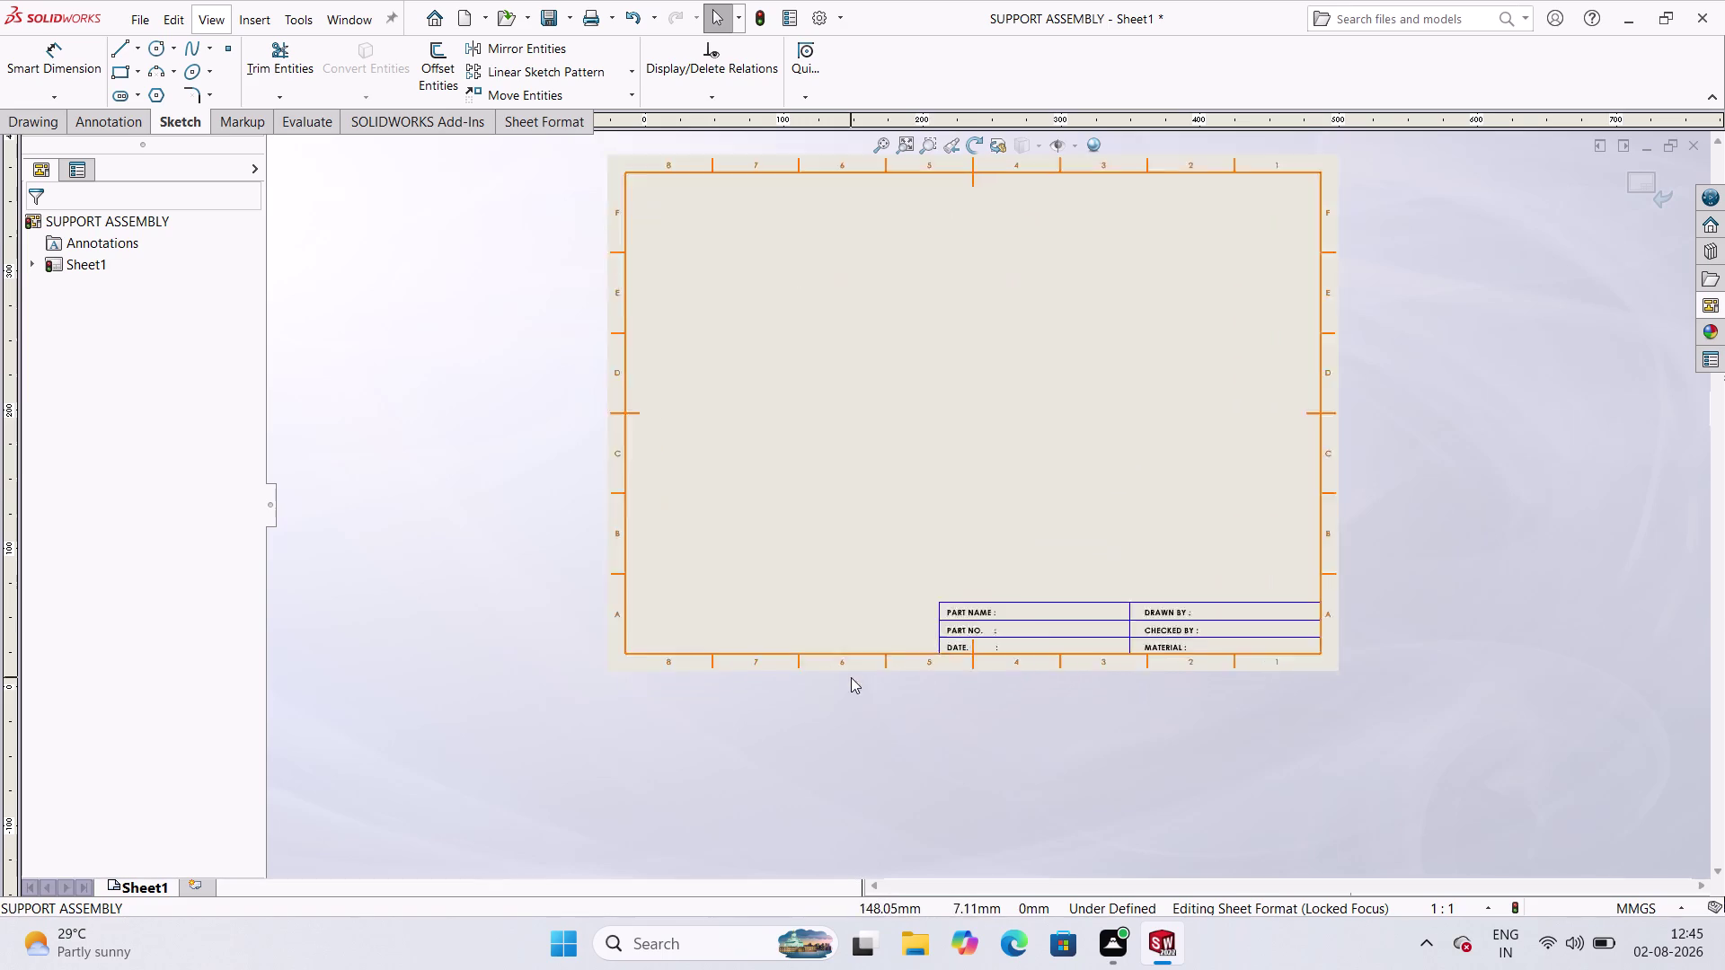
scroll(down, 3)
scroll(up, 3)
scroll(down, 3)
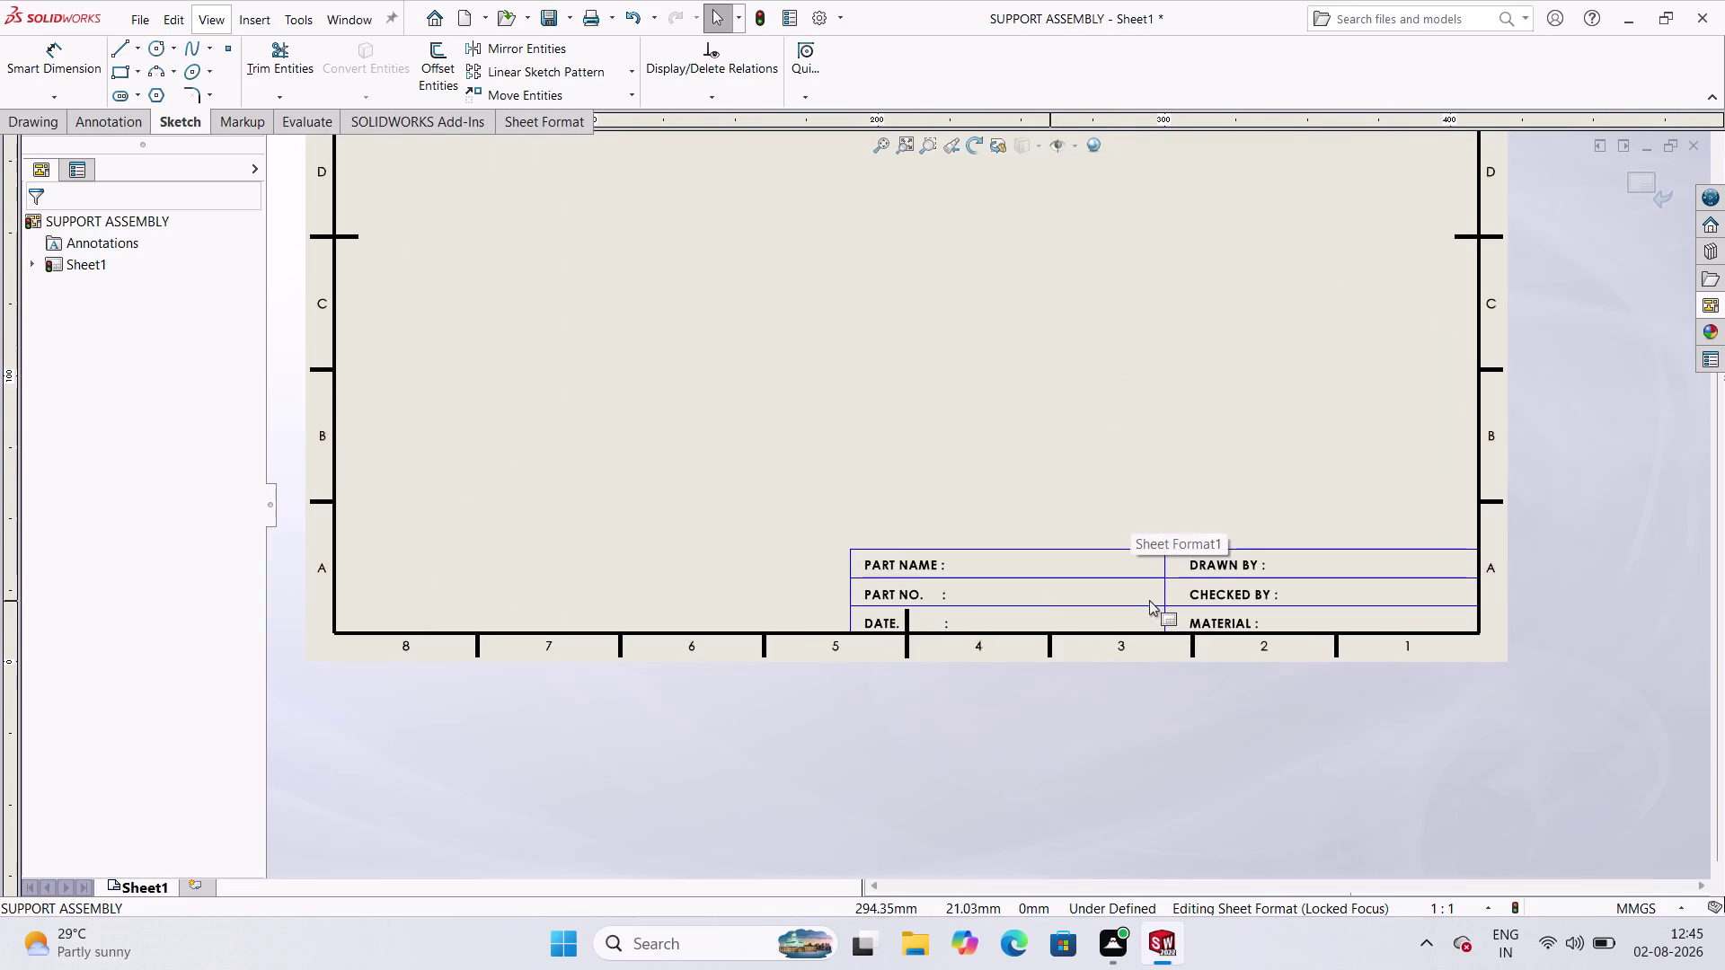
scroll(up, 3)
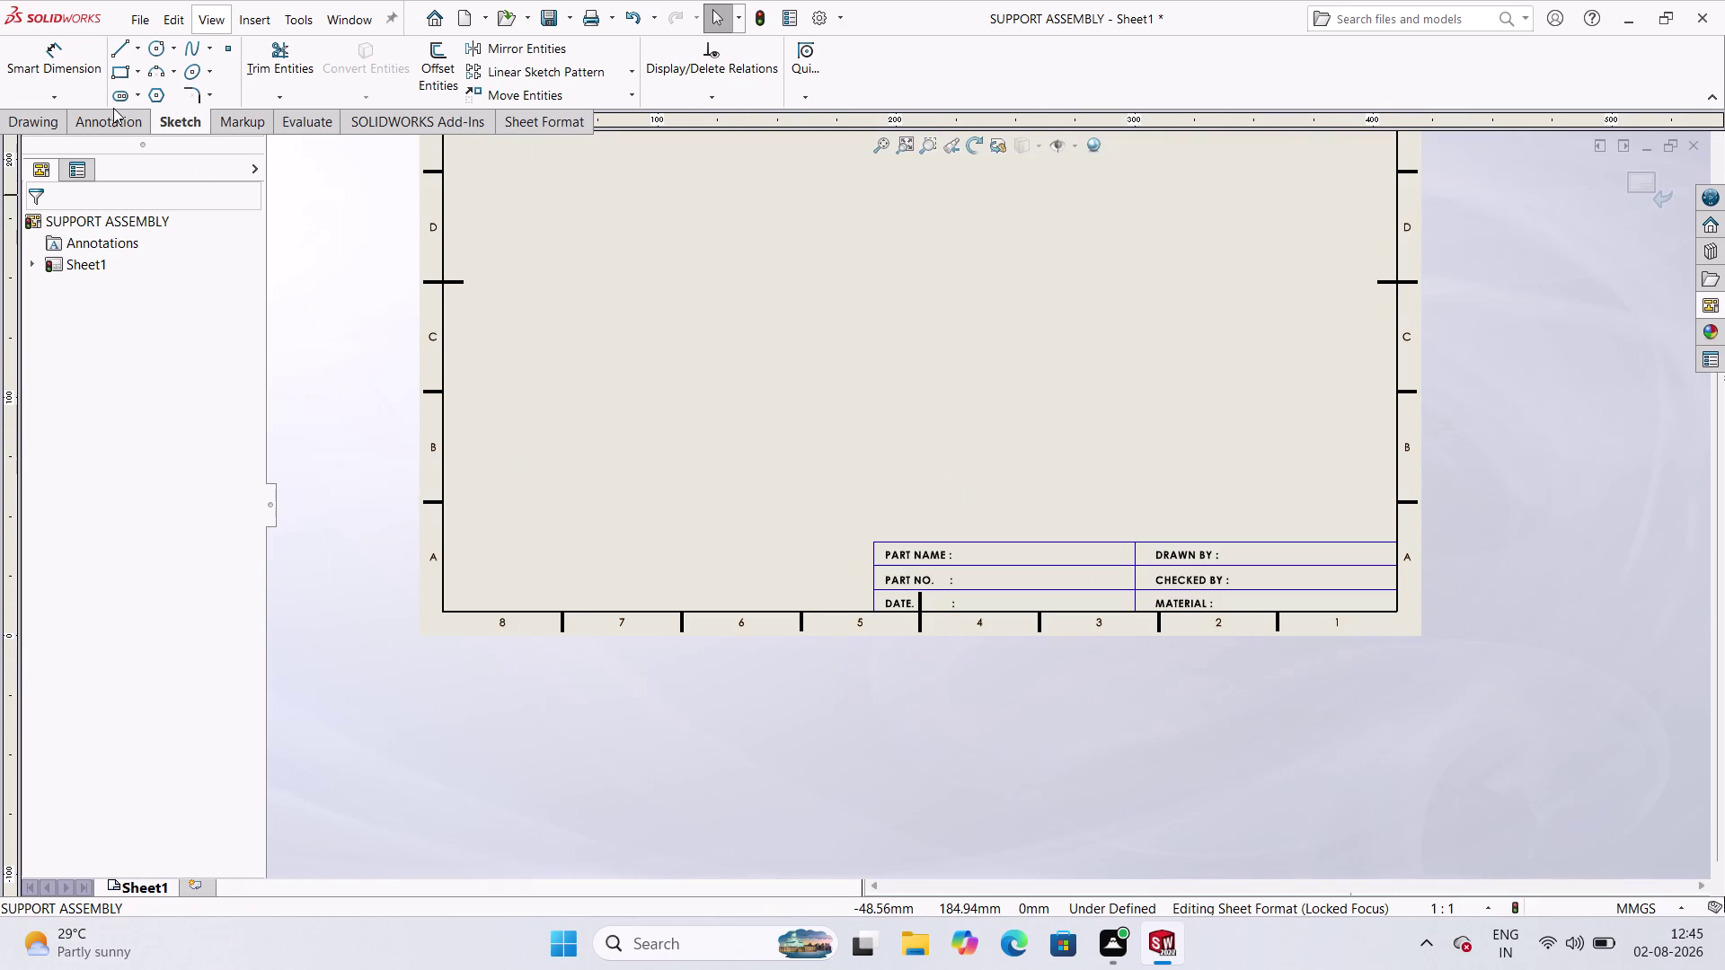
click(59, 73)
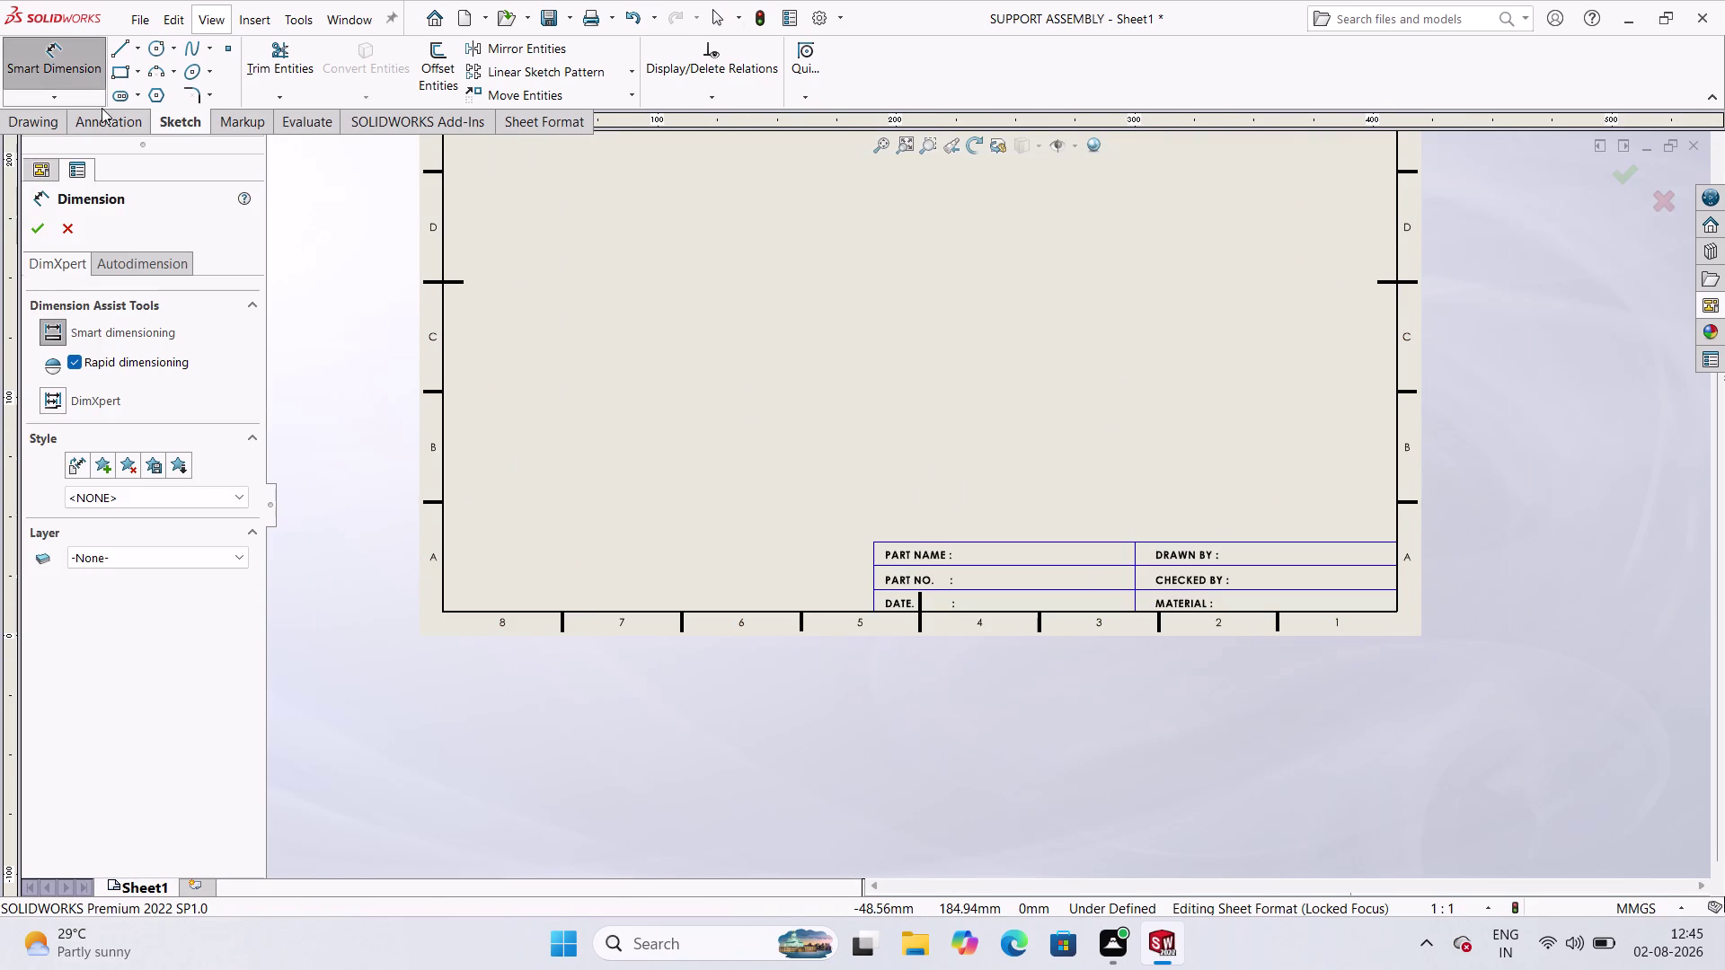
click(31, 76)
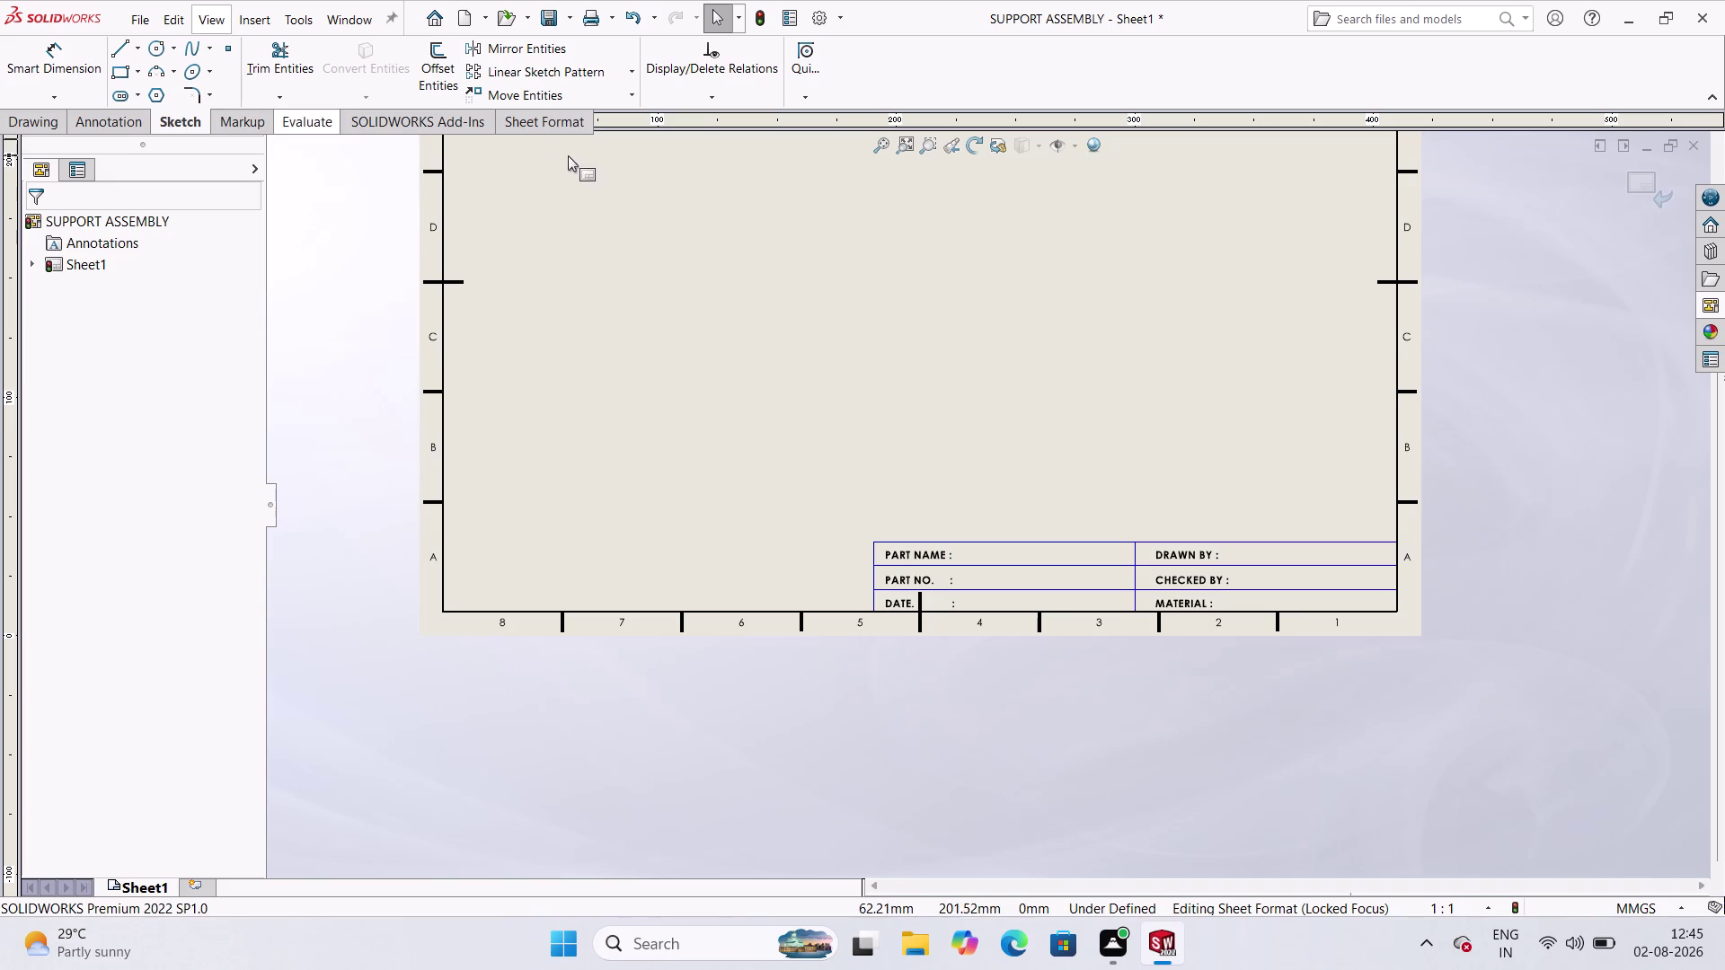
click(513, 118)
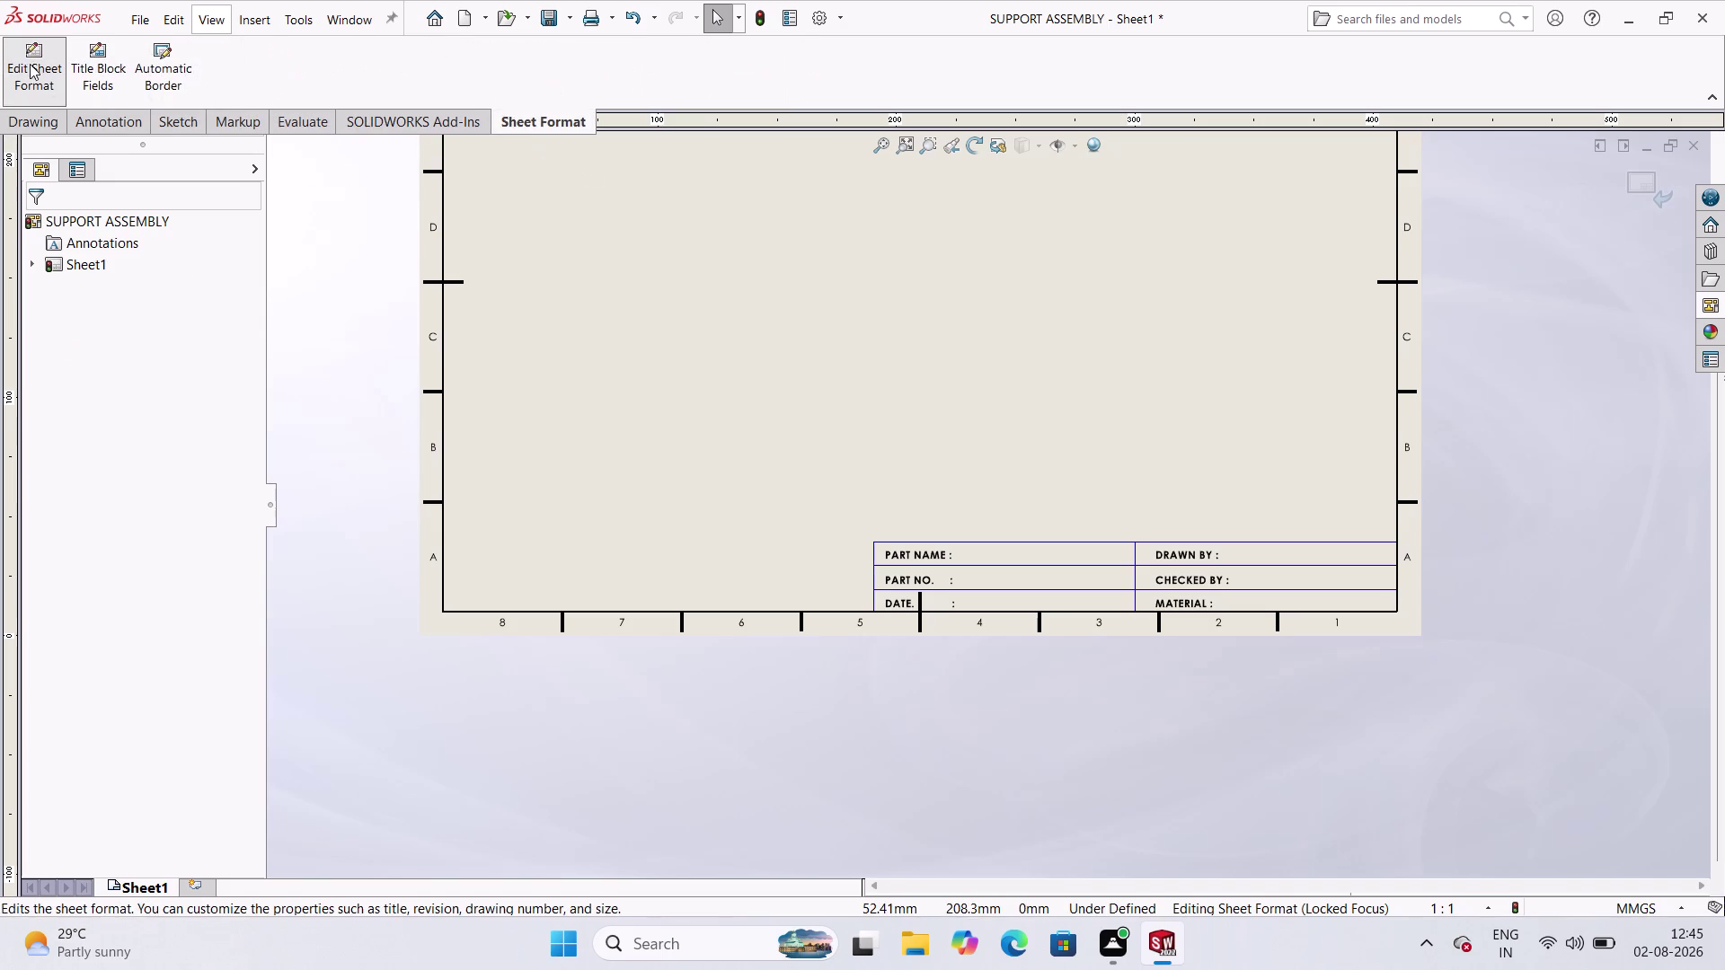
Toggle sheet format editing off and back on, then bring up the annotation tools.
click(29, 63)
click(36, 71)
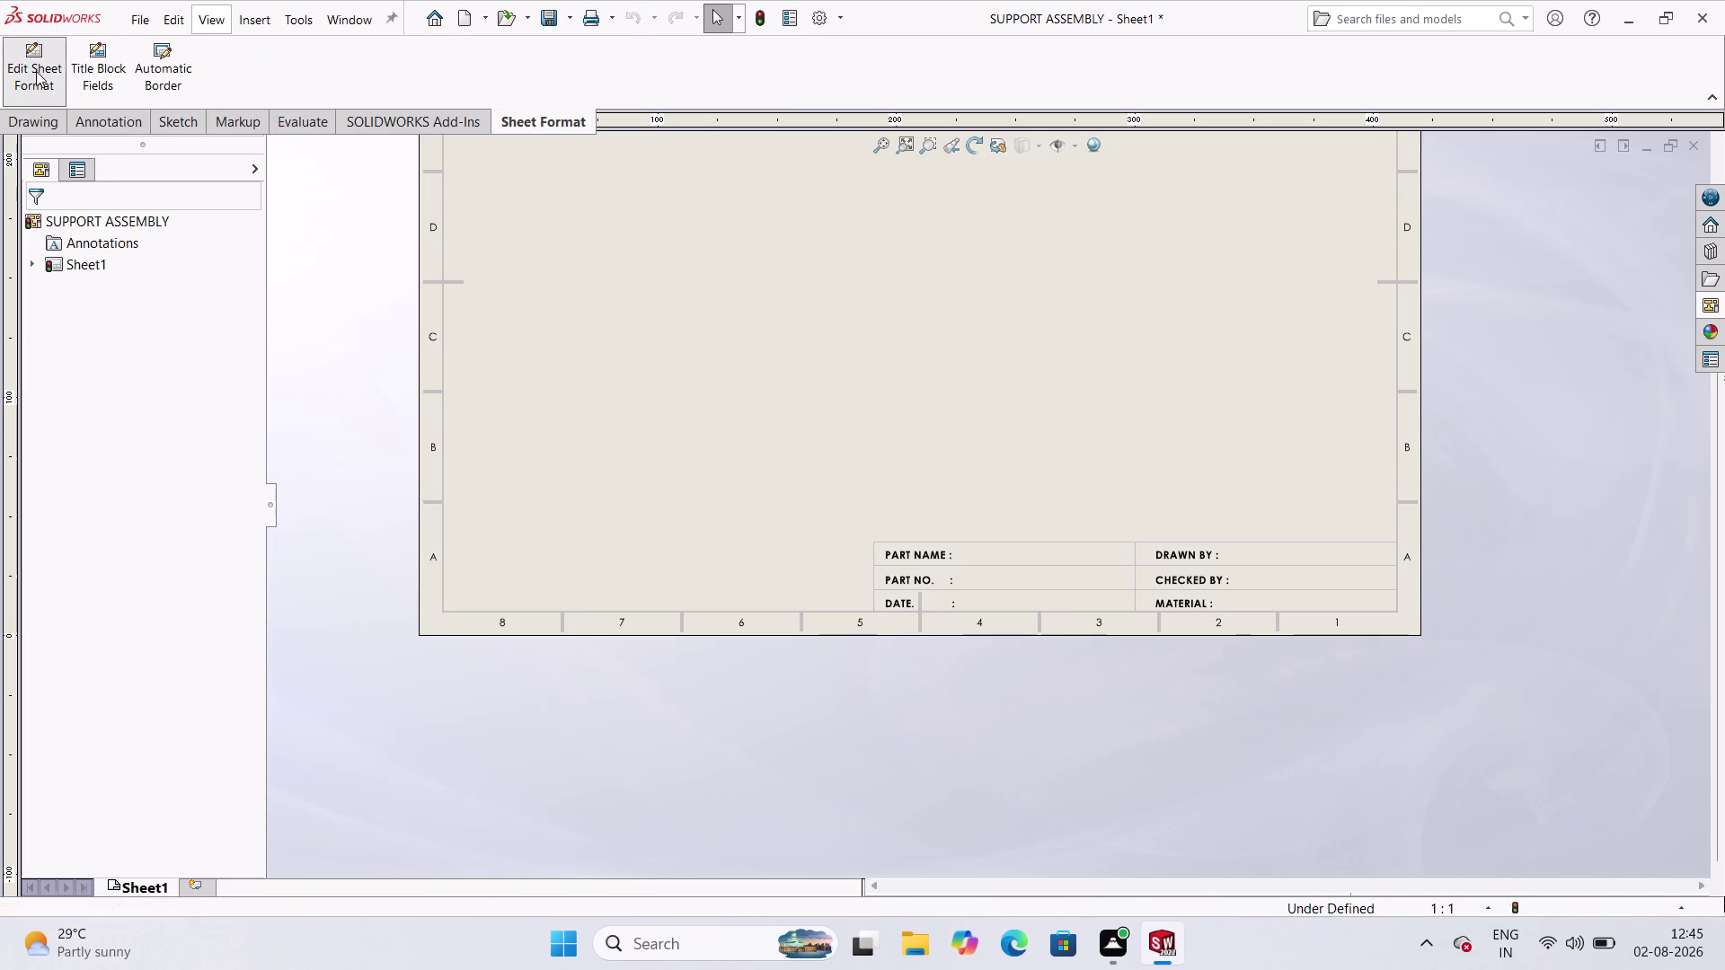
click(21, 73)
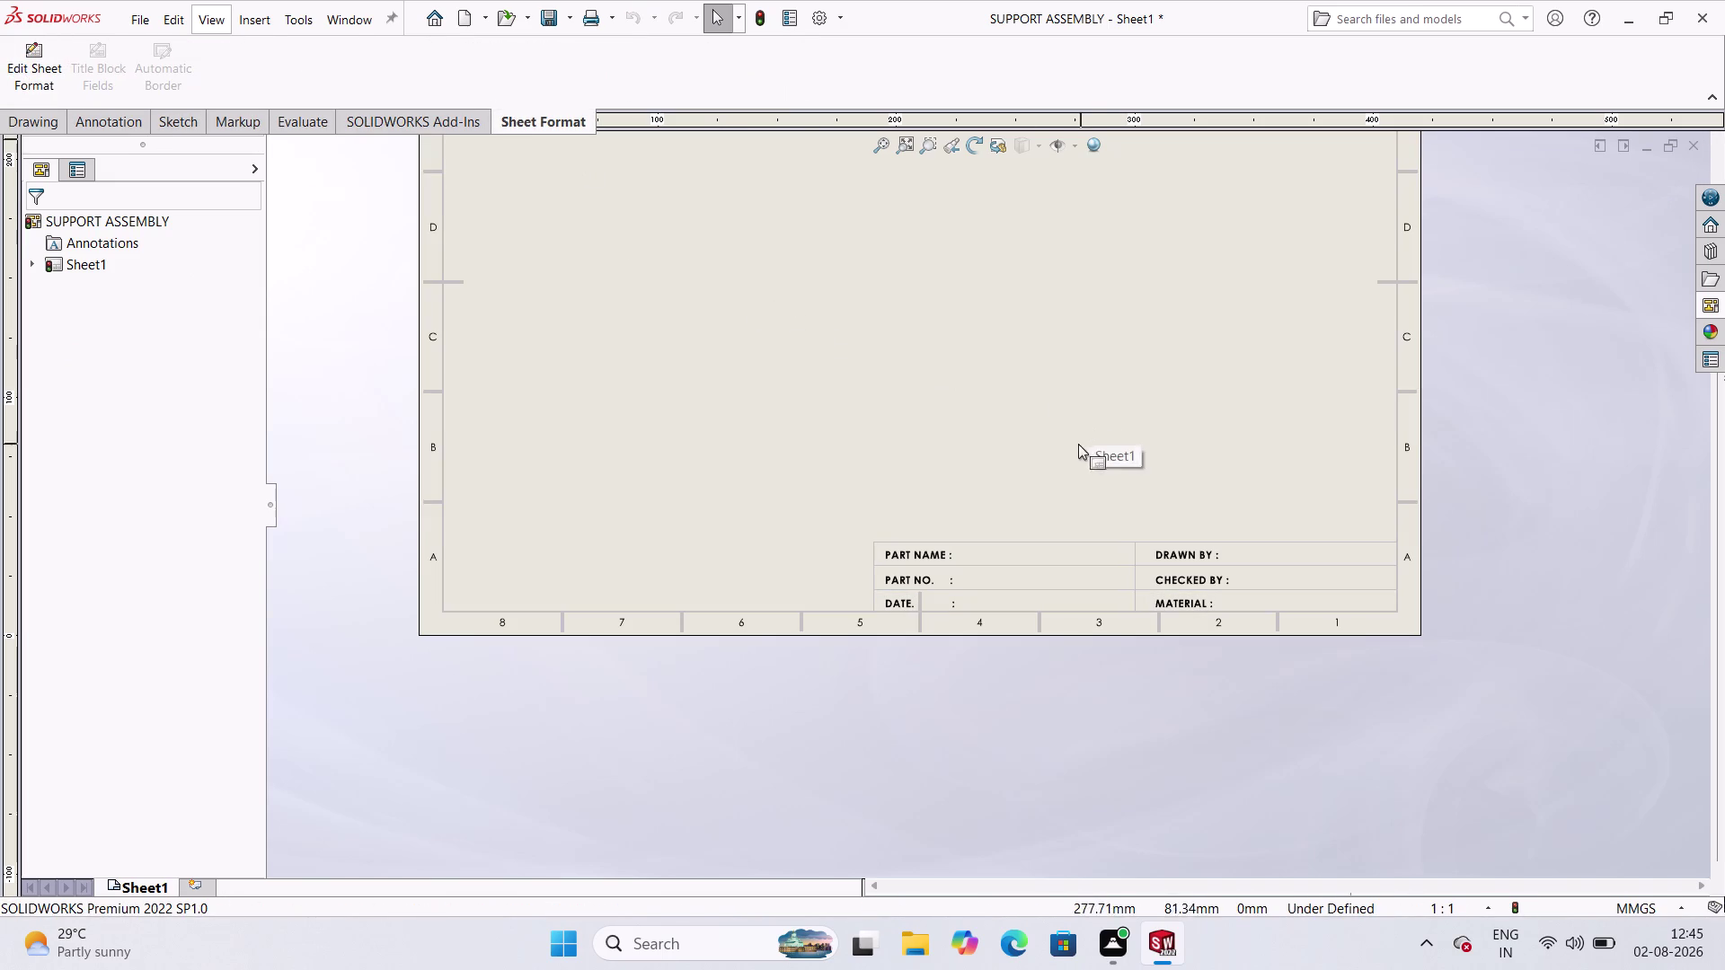
click(39, 68)
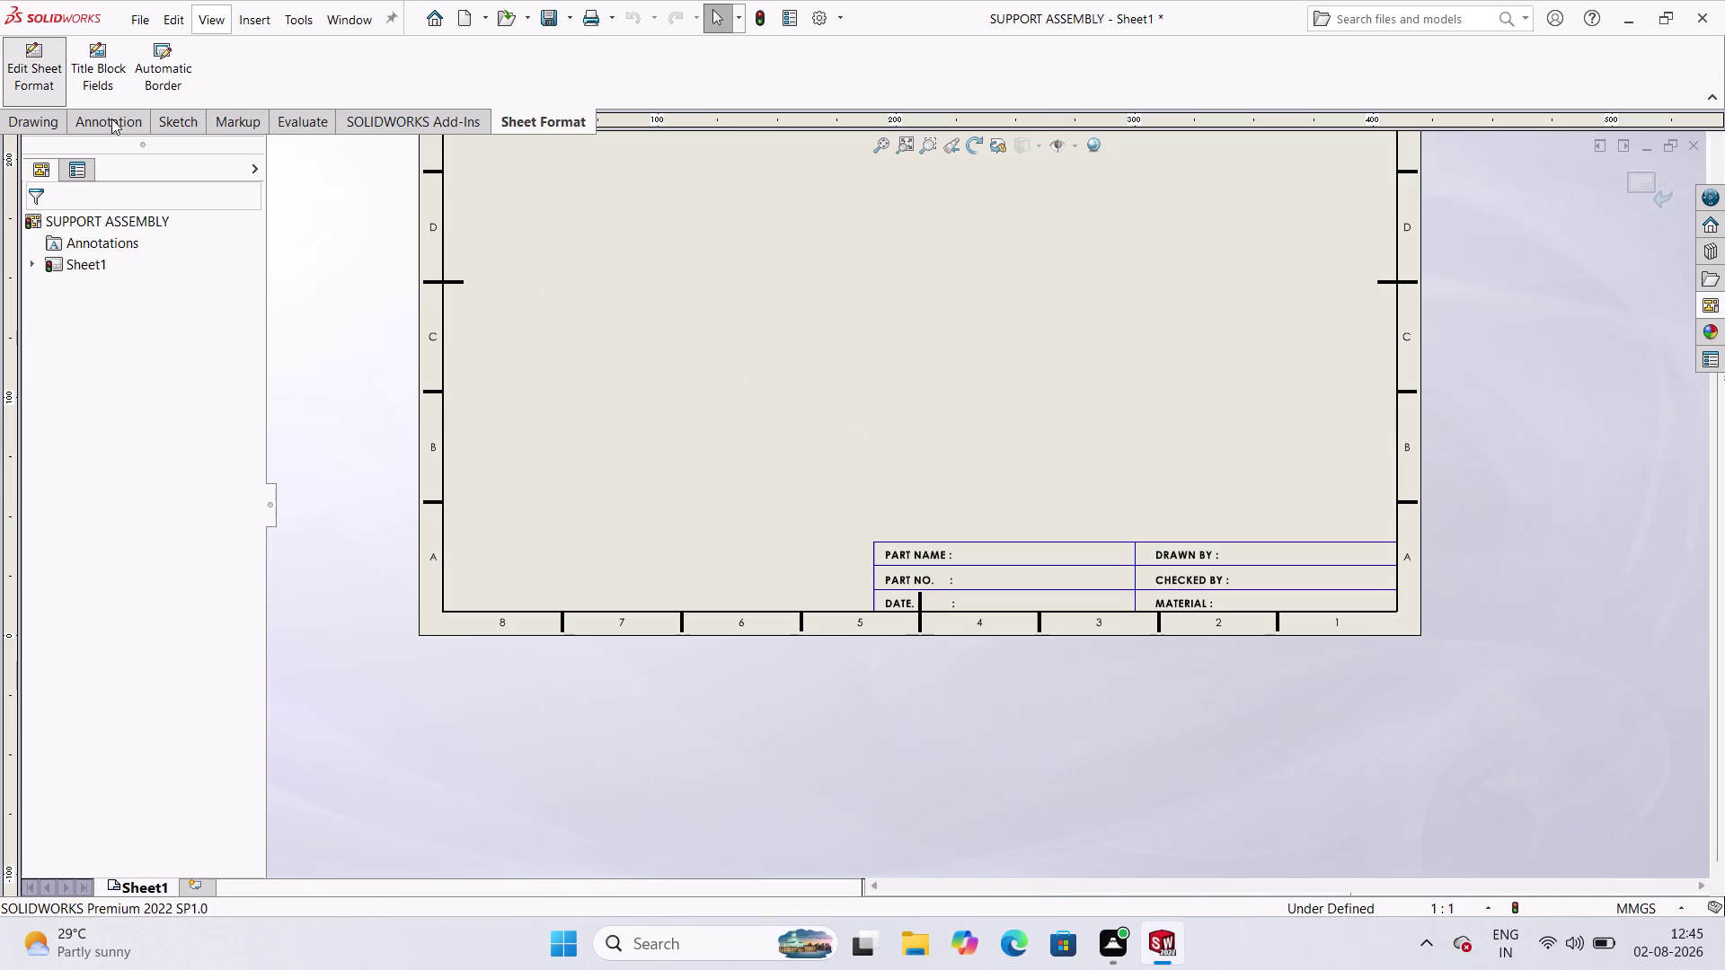
click(119, 126)
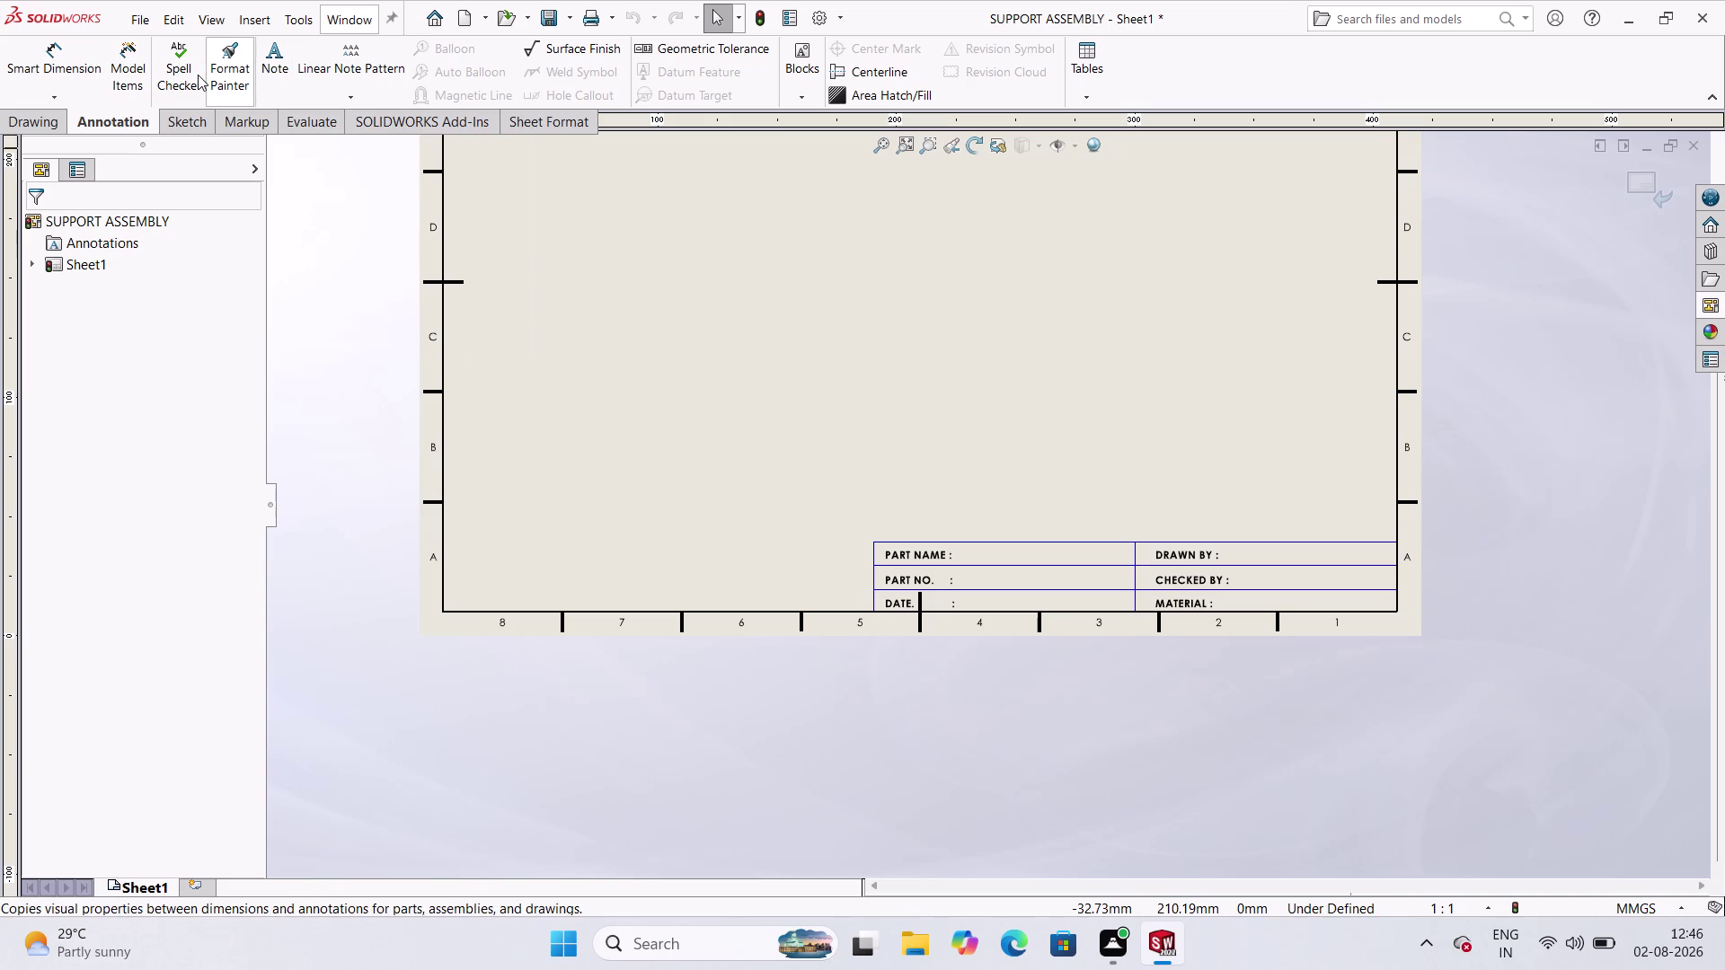
Place a note in the PART NAME row and drag it into position.
click(271, 70)
double_click(271, 70)
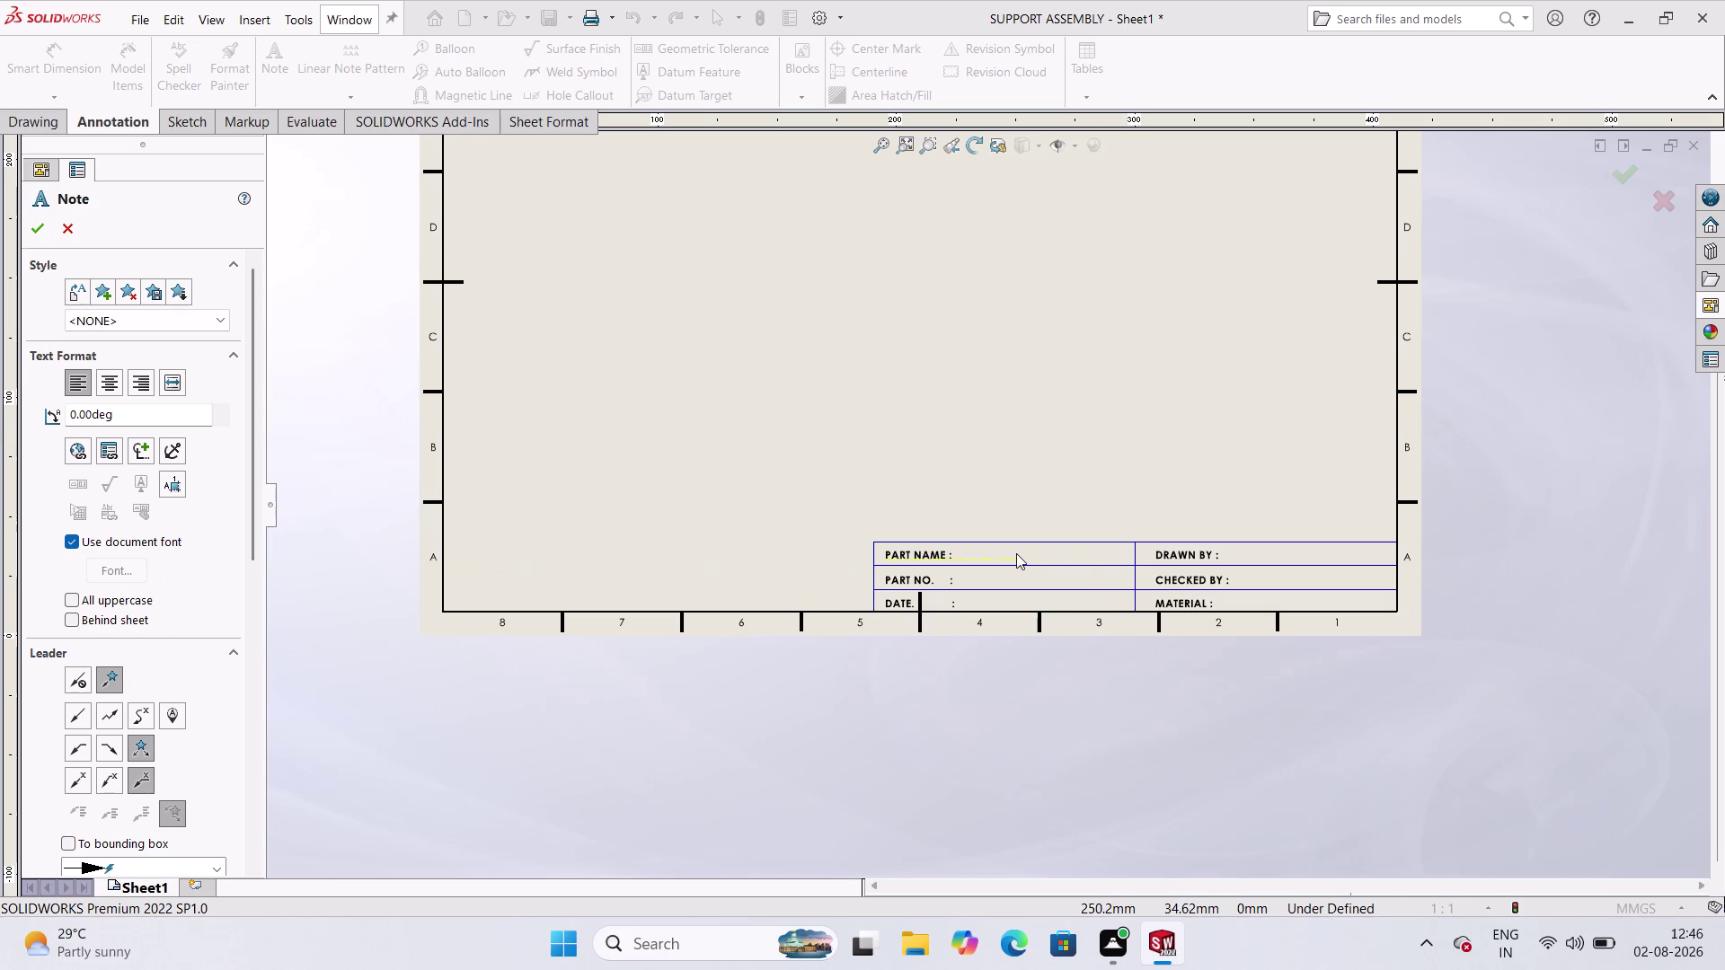
click(1016, 553)
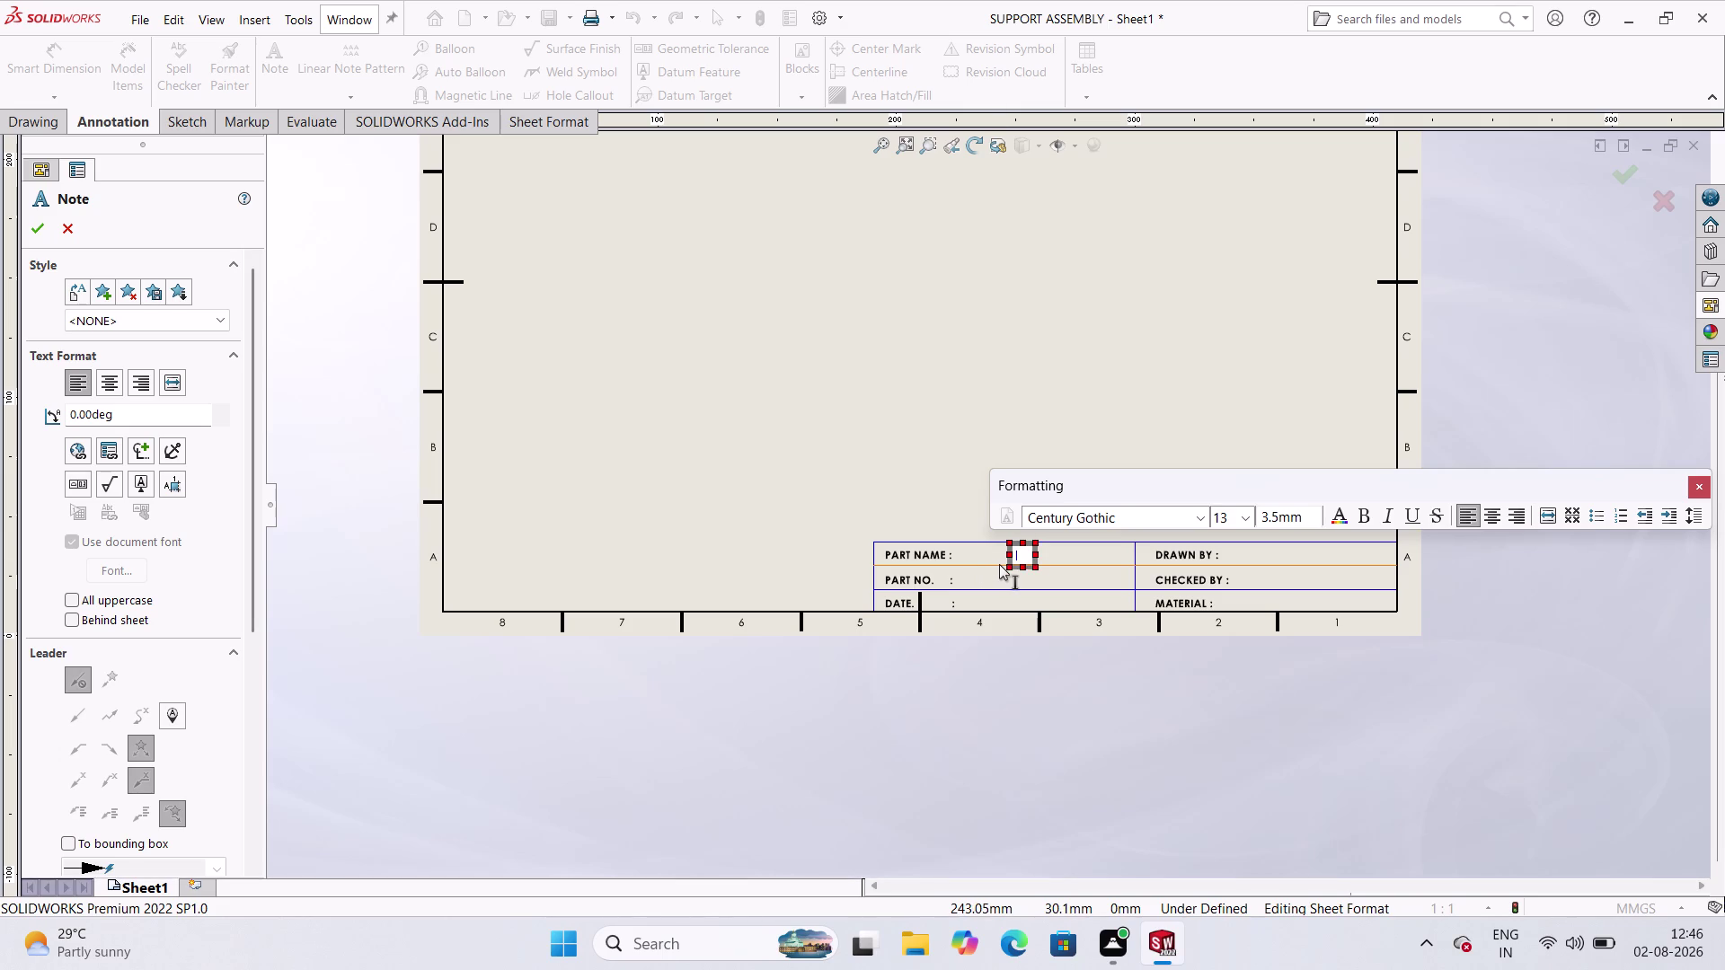
drag(1009, 553, 980, 560)
click(954, 562)
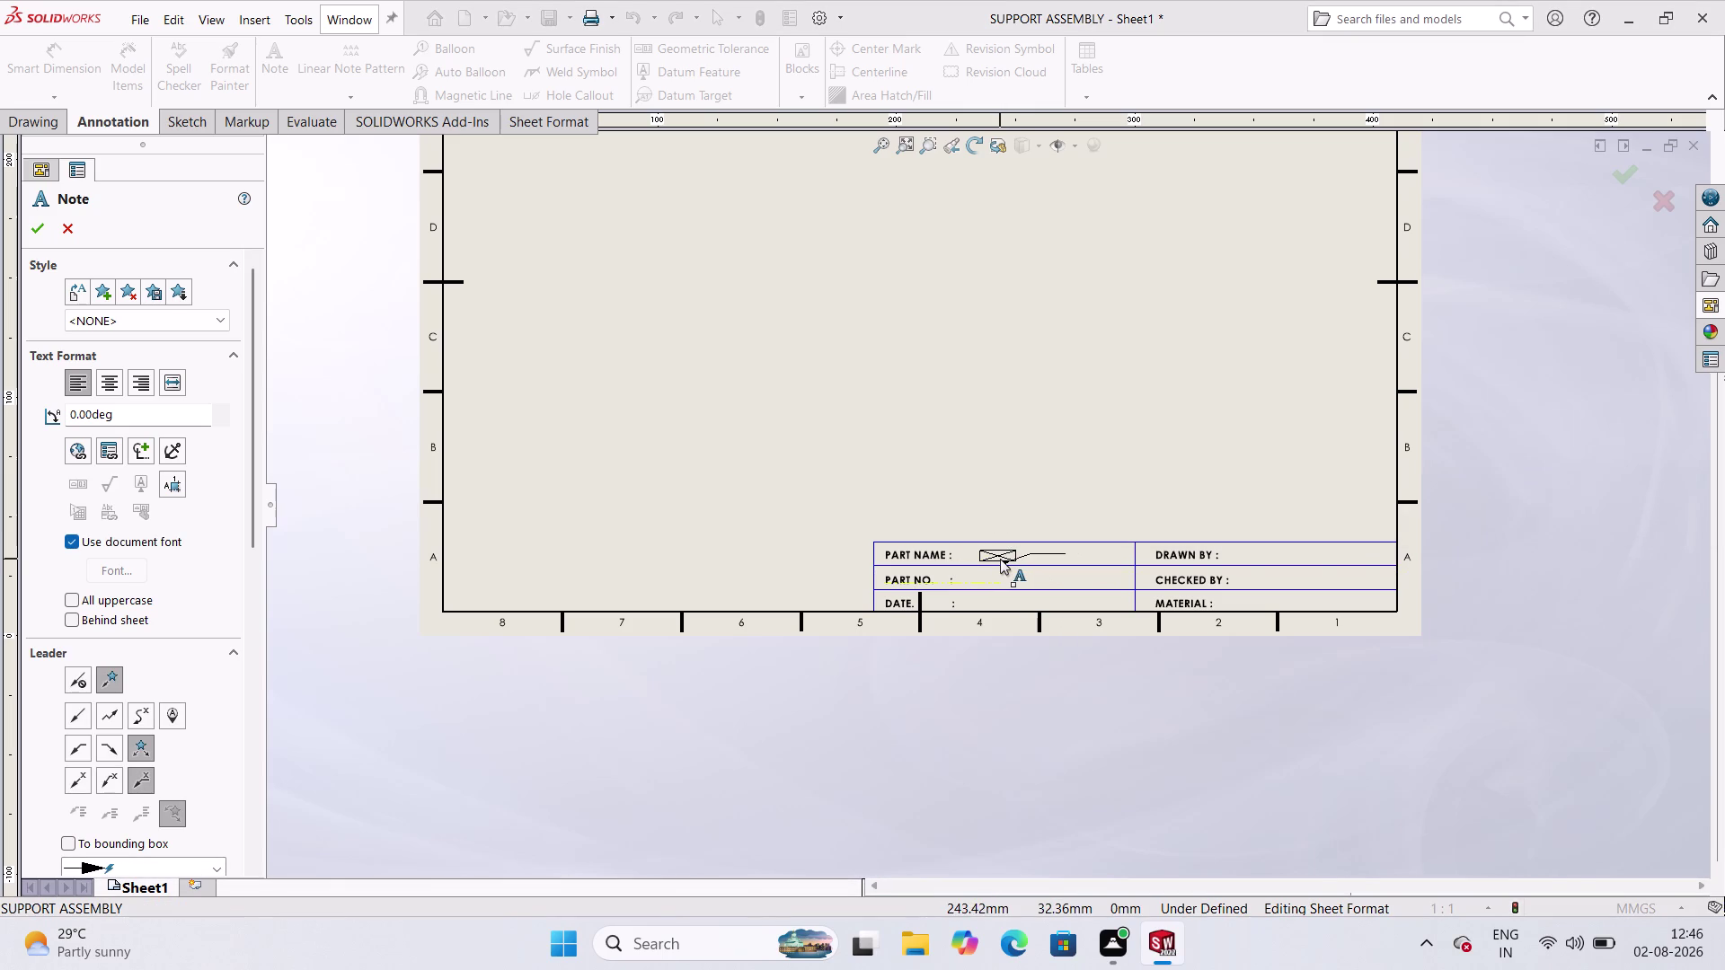
click(68, 678)
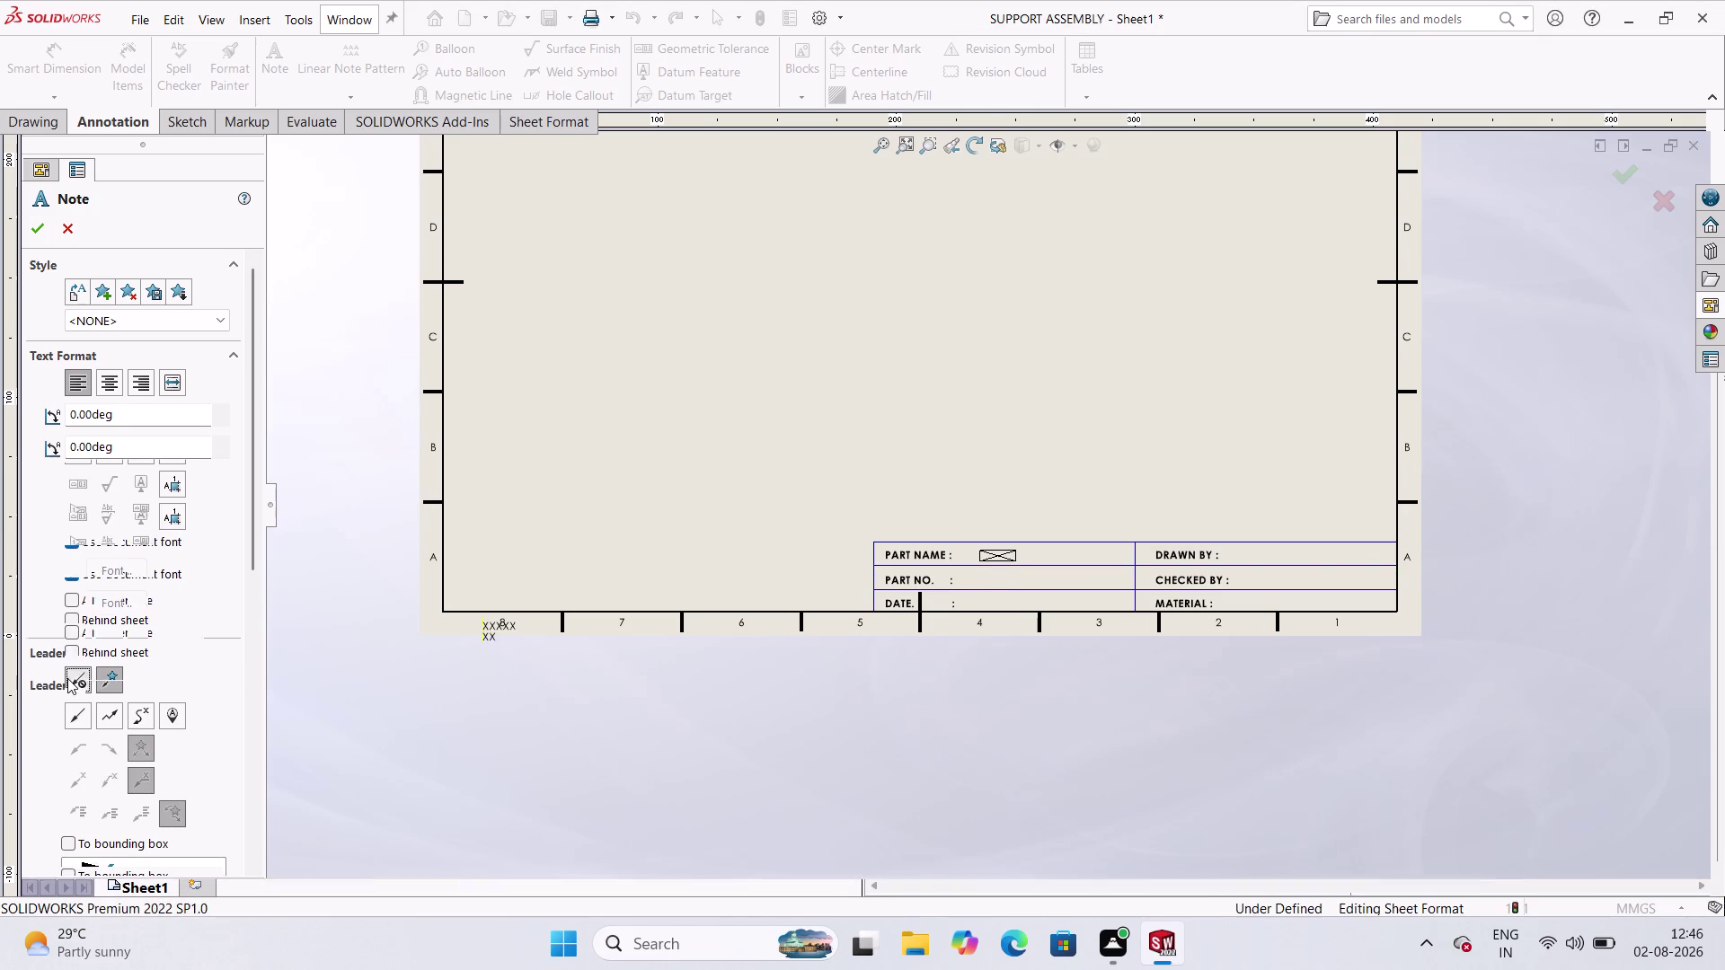
Undo the note, leaving the title block fields blank.
double_click(991, 549)
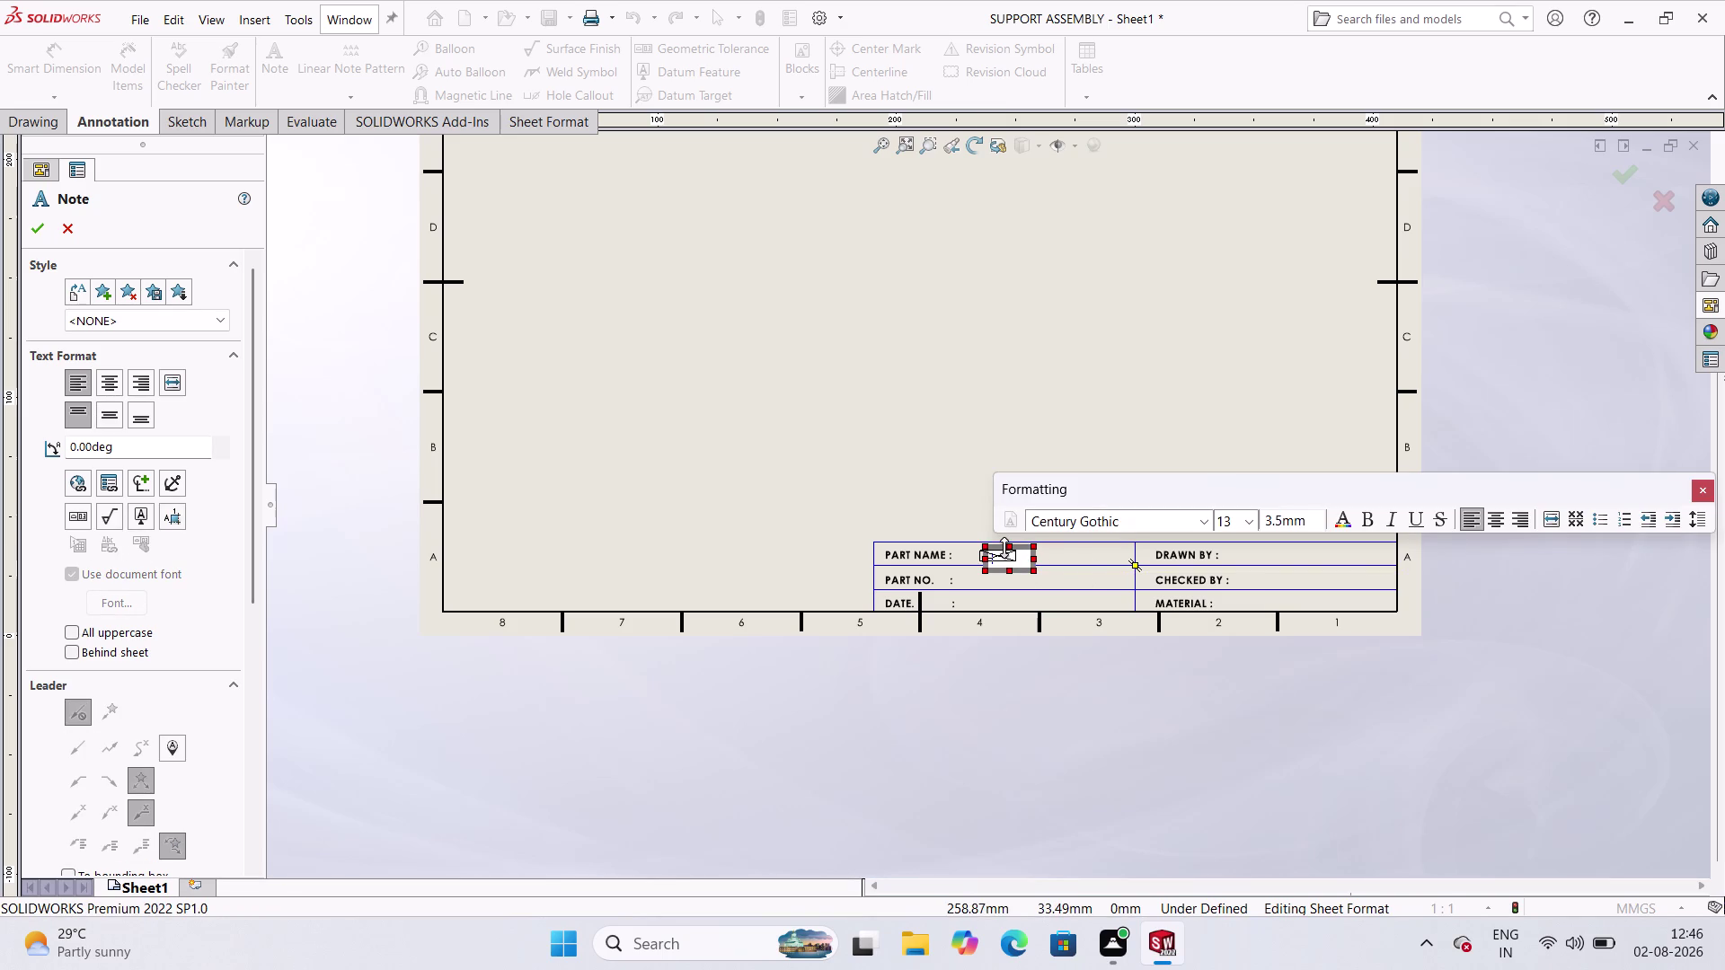
key(ctrl+z)
key(Escape)
key(ctrl+z)
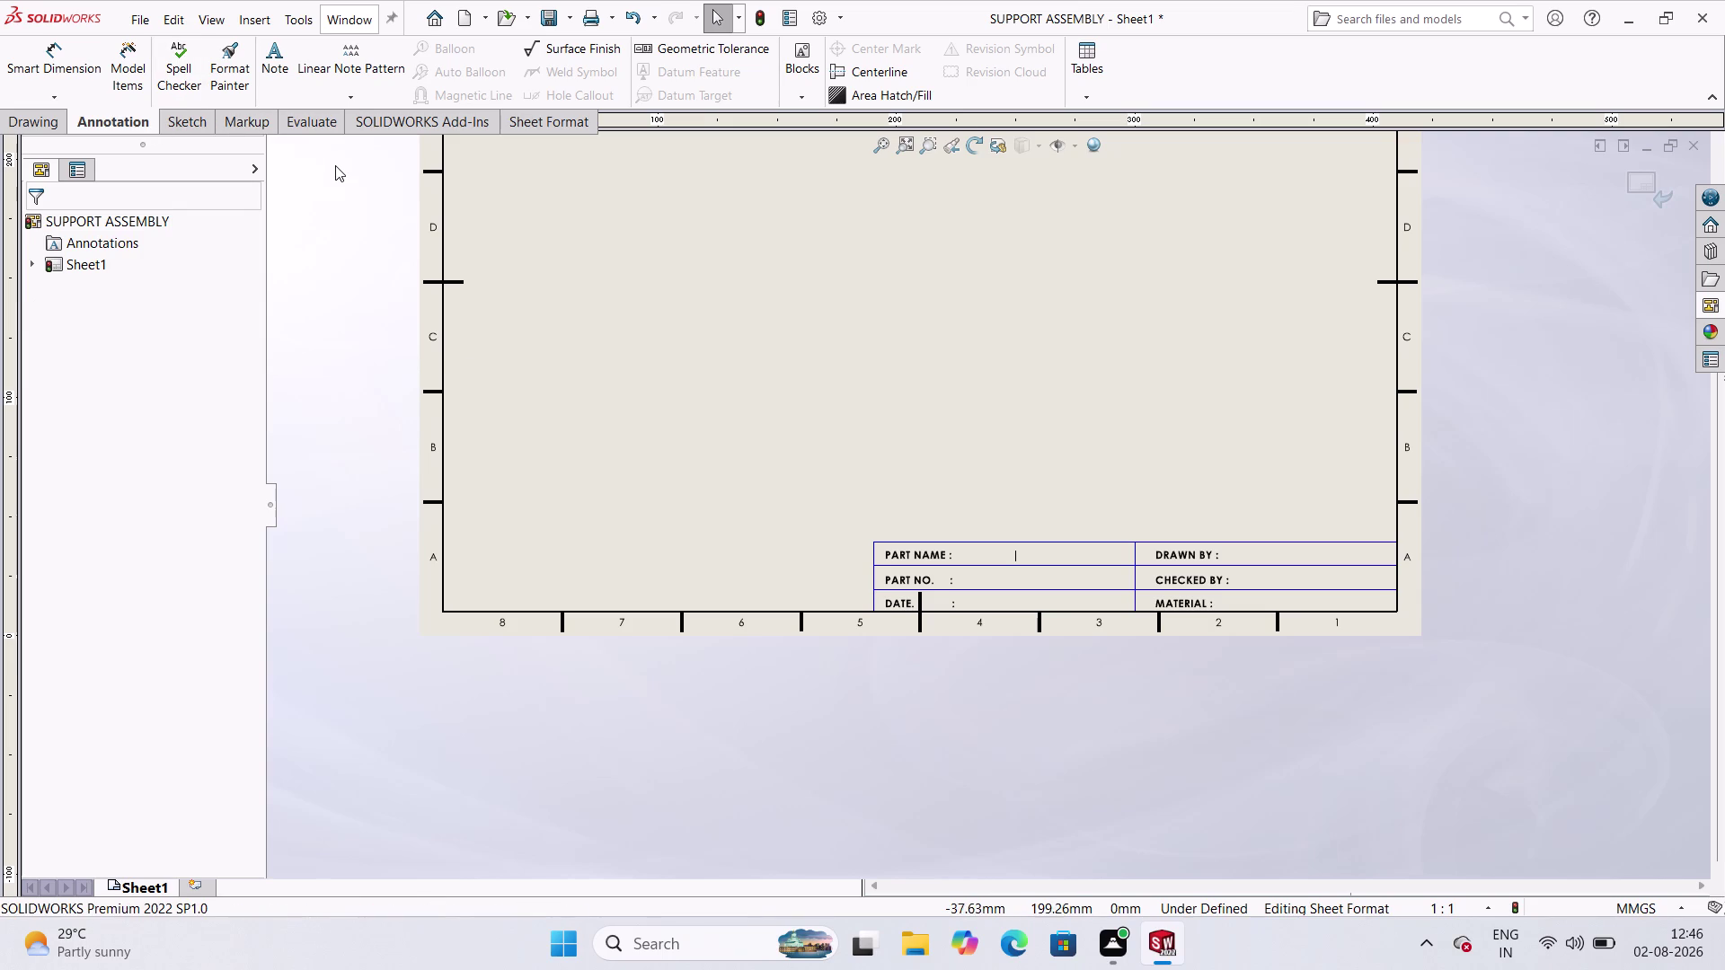
key(ctrl+z)
click(273, 64)
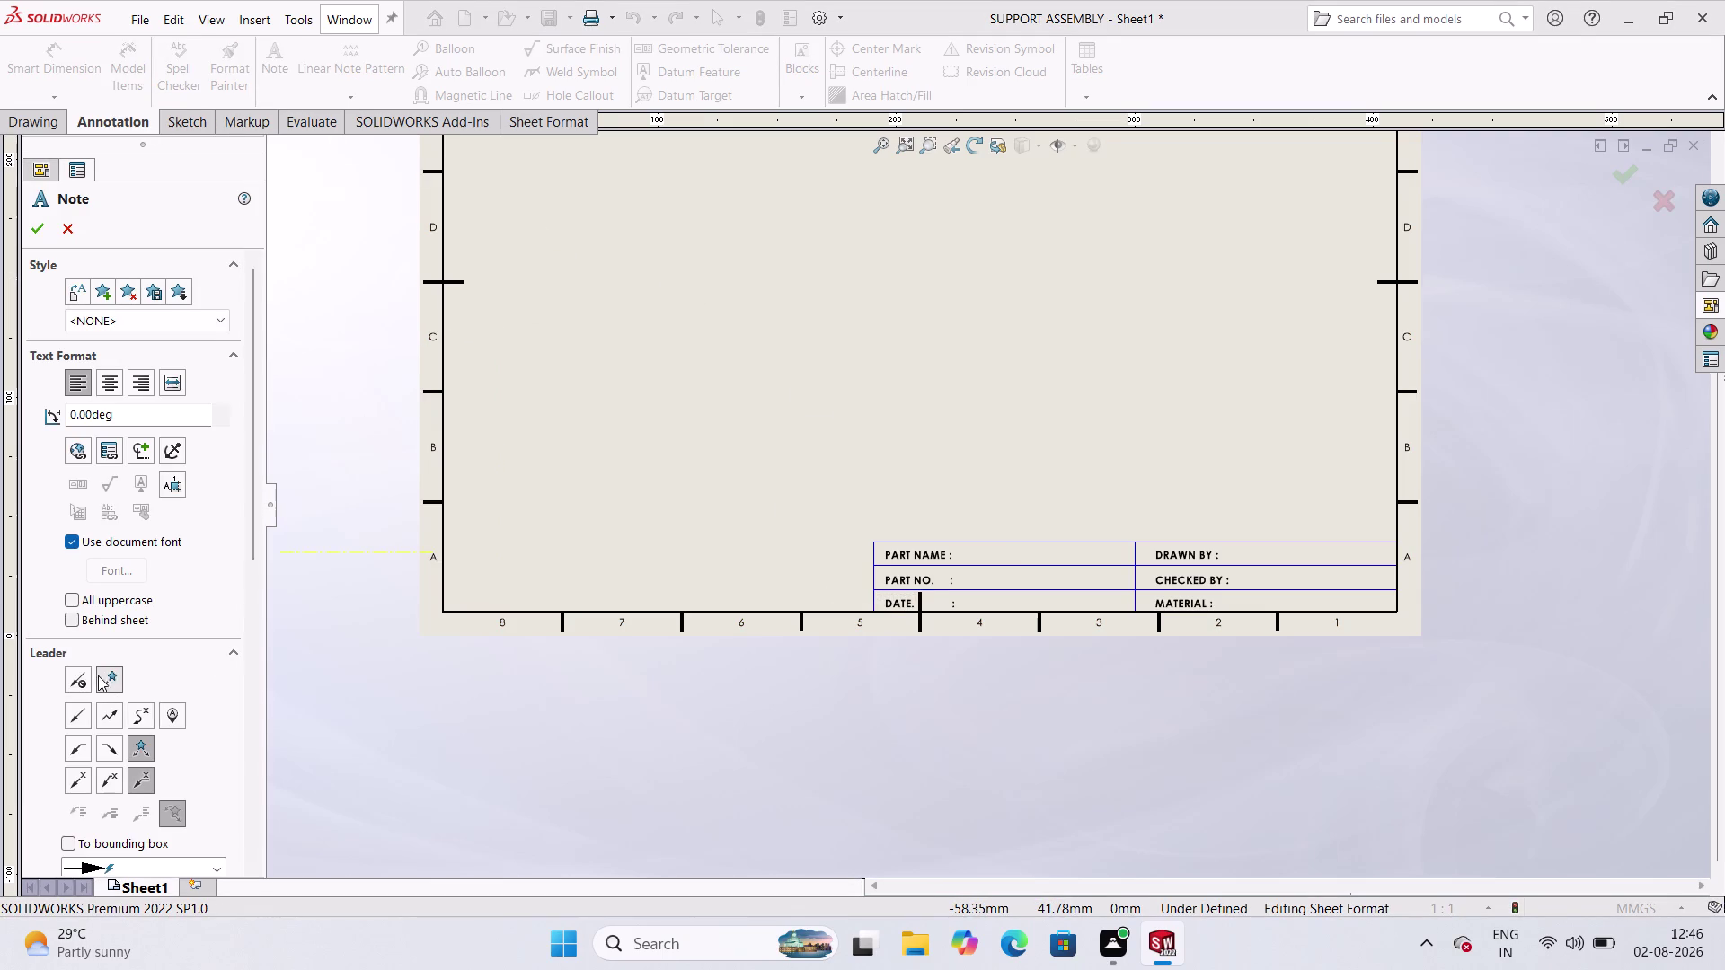
Add a leaderless note 'M.RAJ KUMAR' beside the PART NAME label.
click(84, 680)
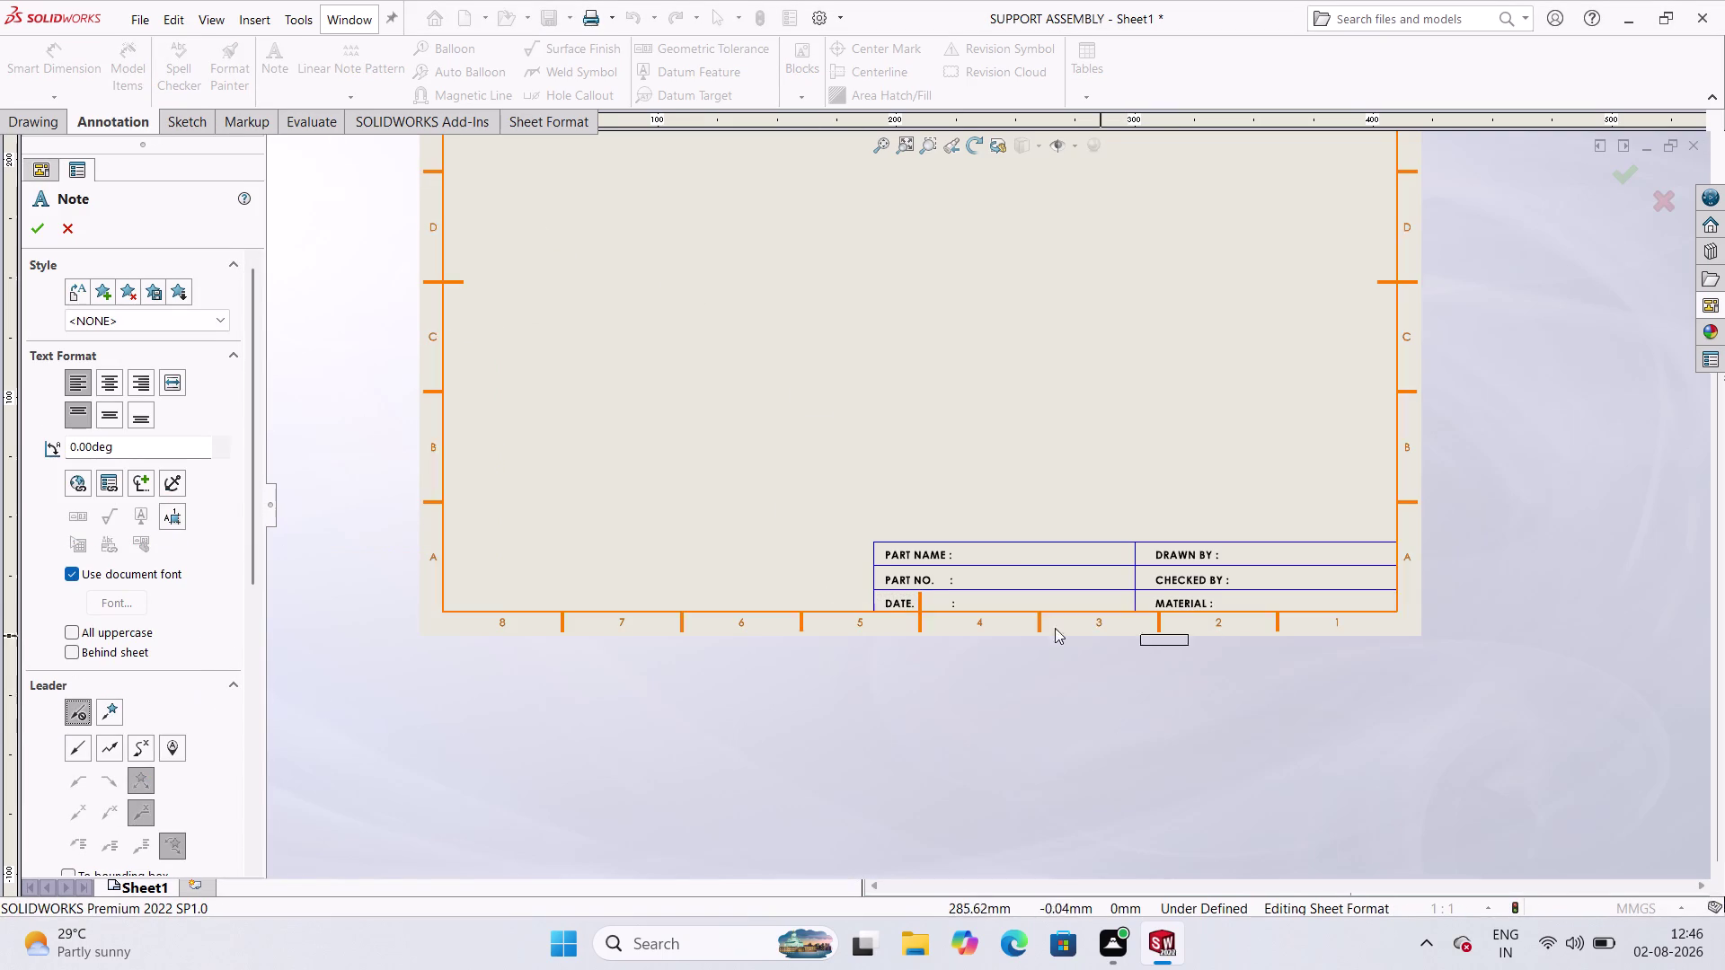
click(970, 549)
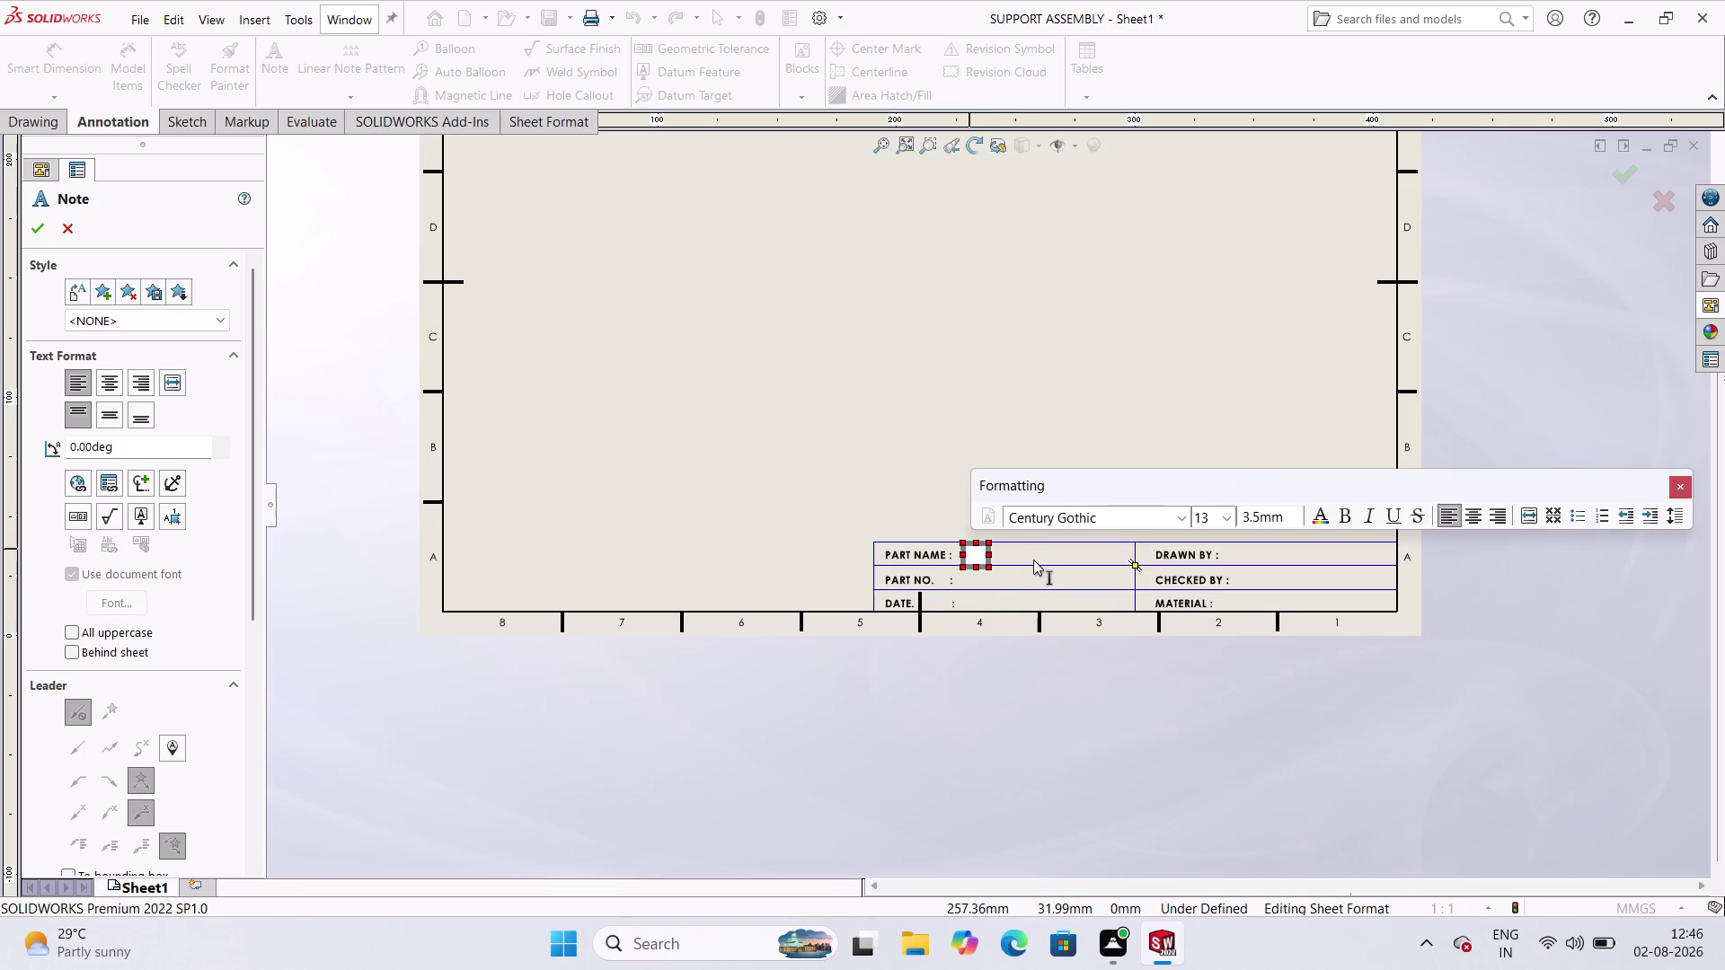
text(M.RA)
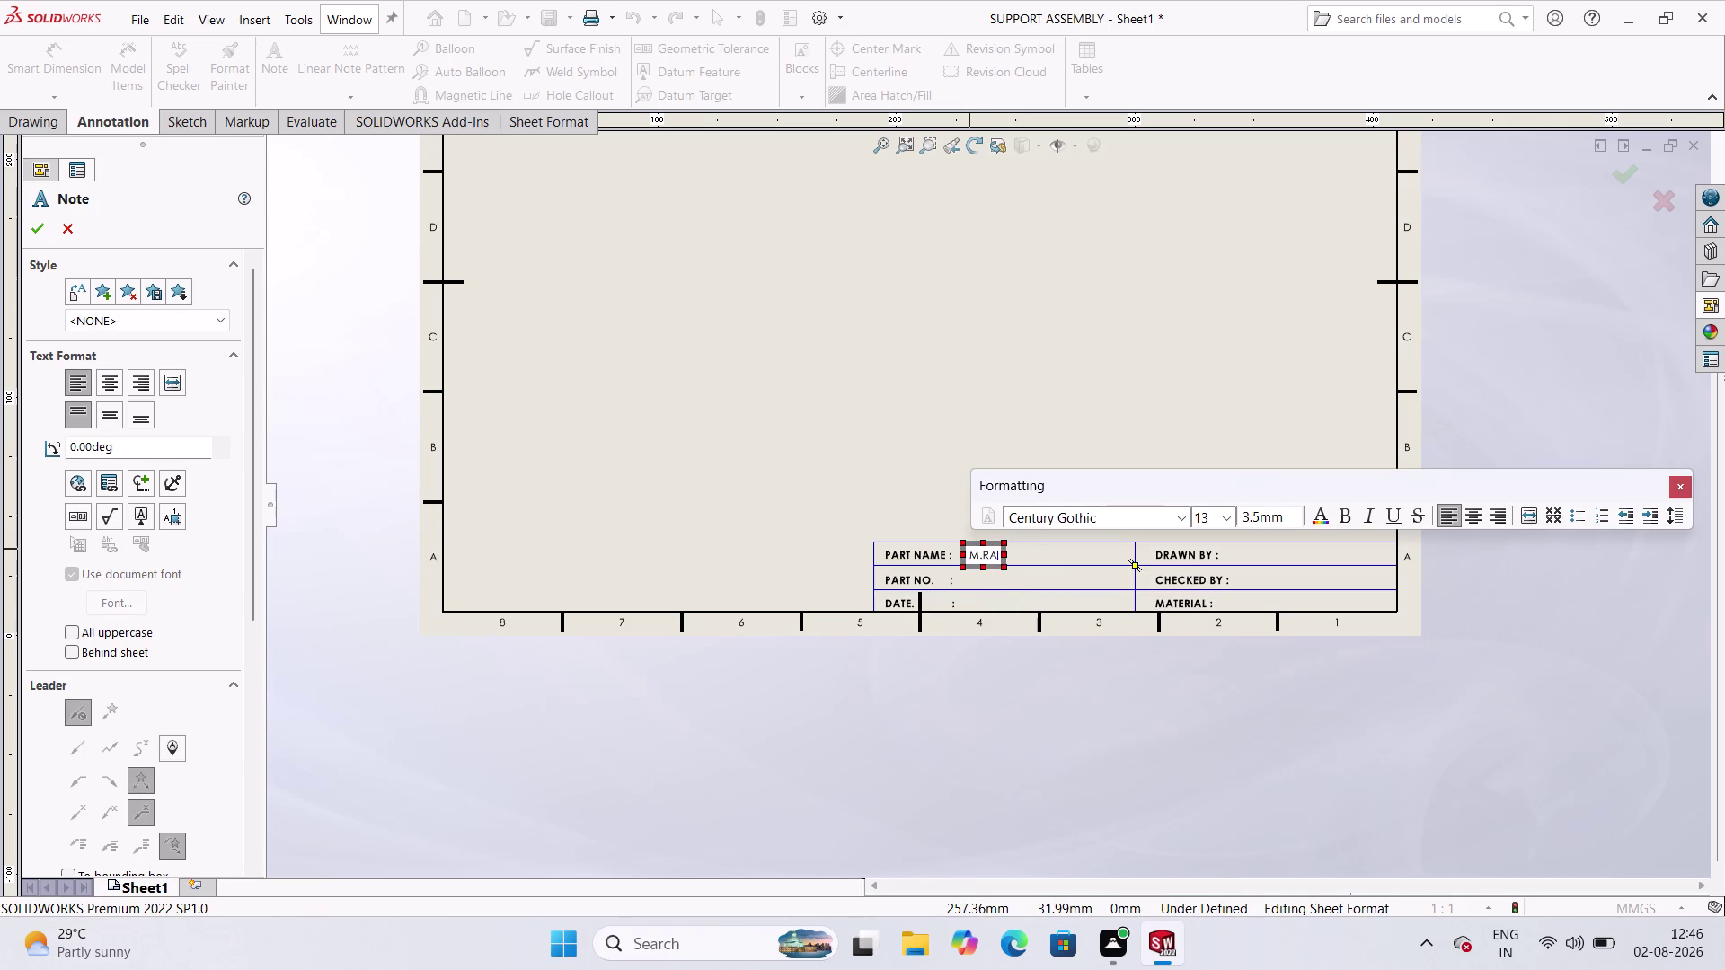
text(J KUMA)
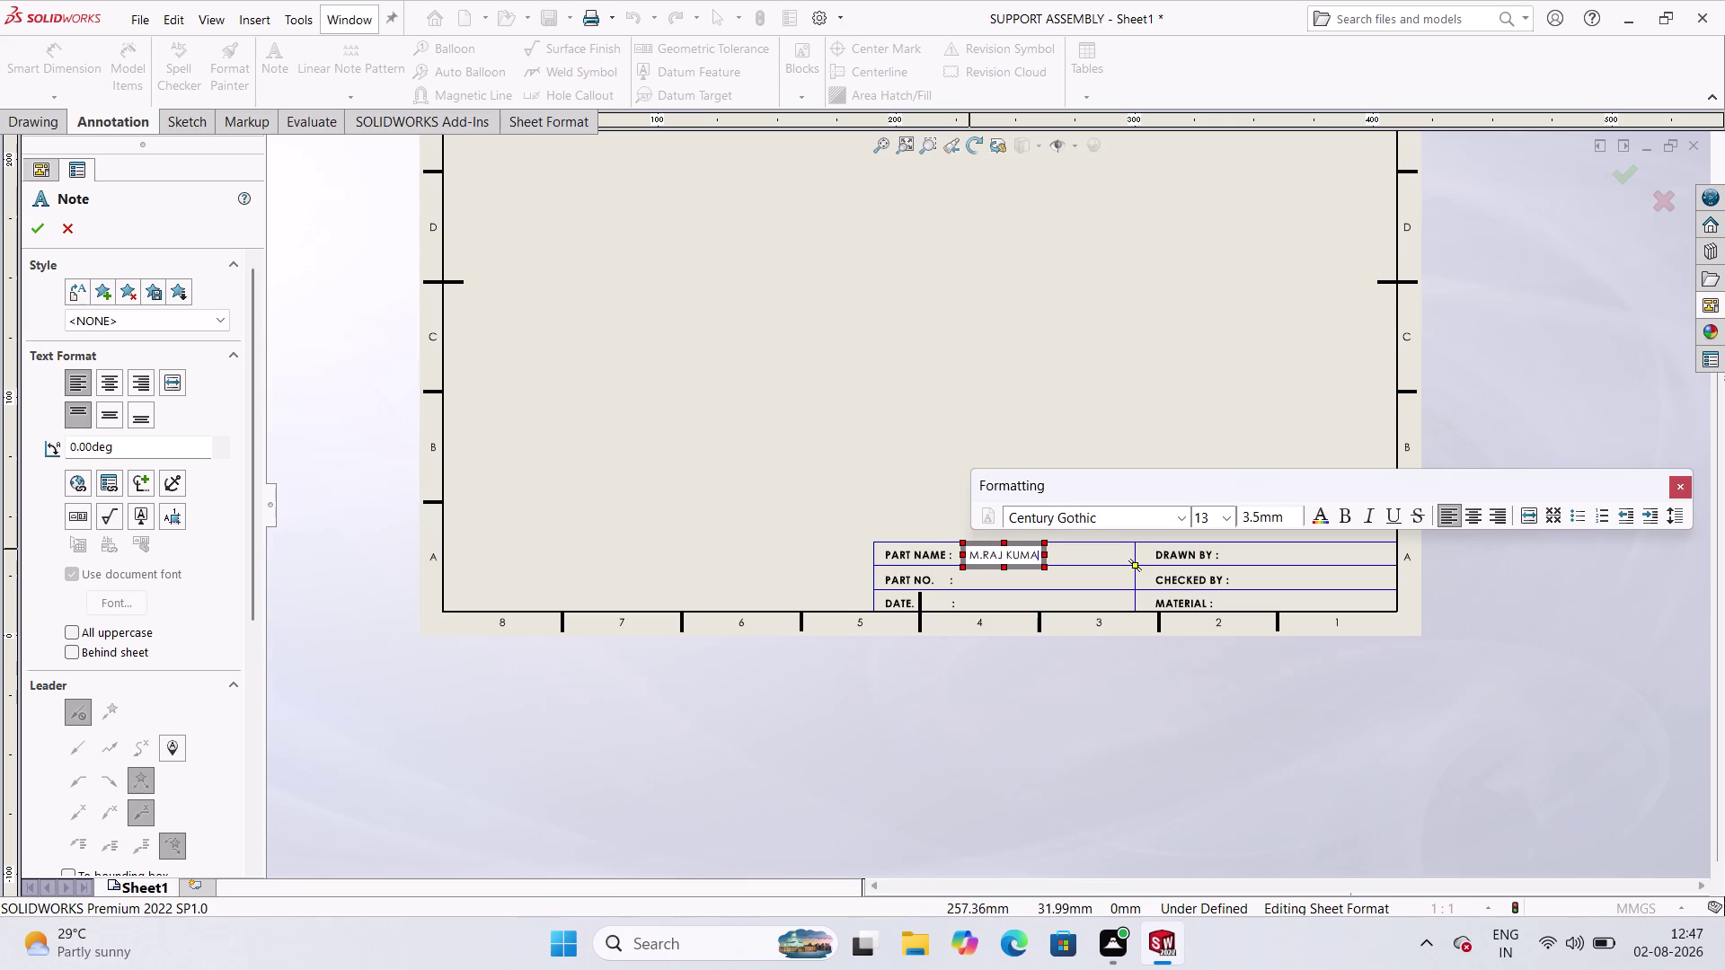
text(R)
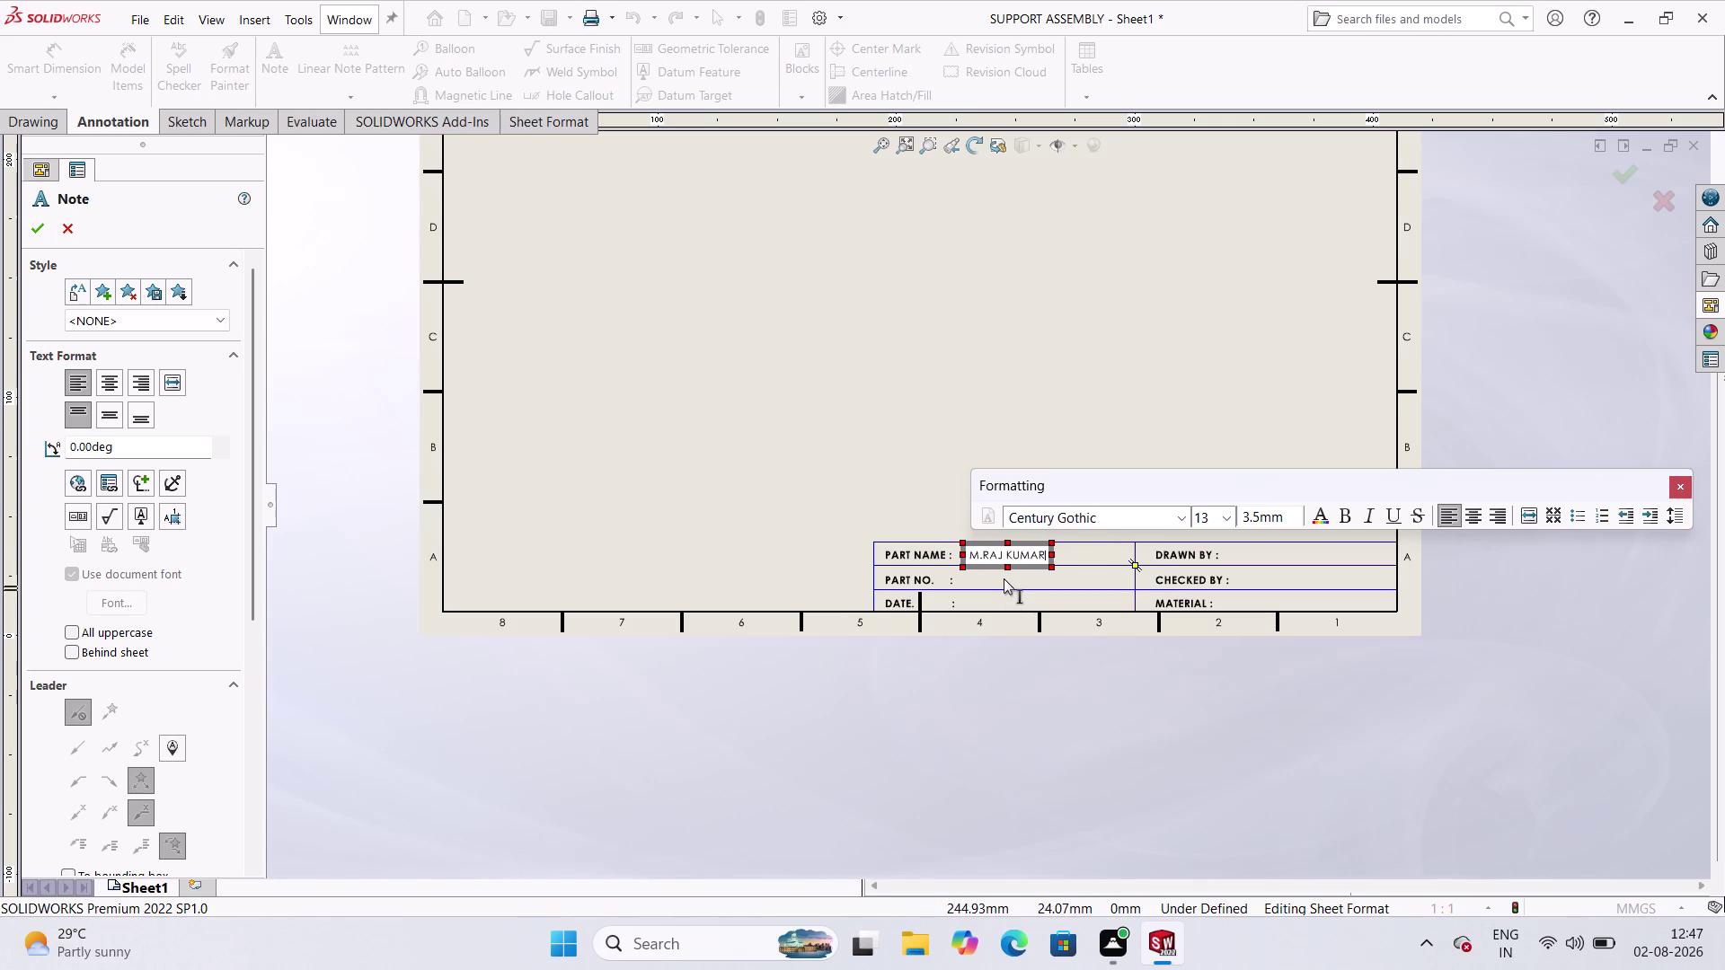
click(1003, 578)
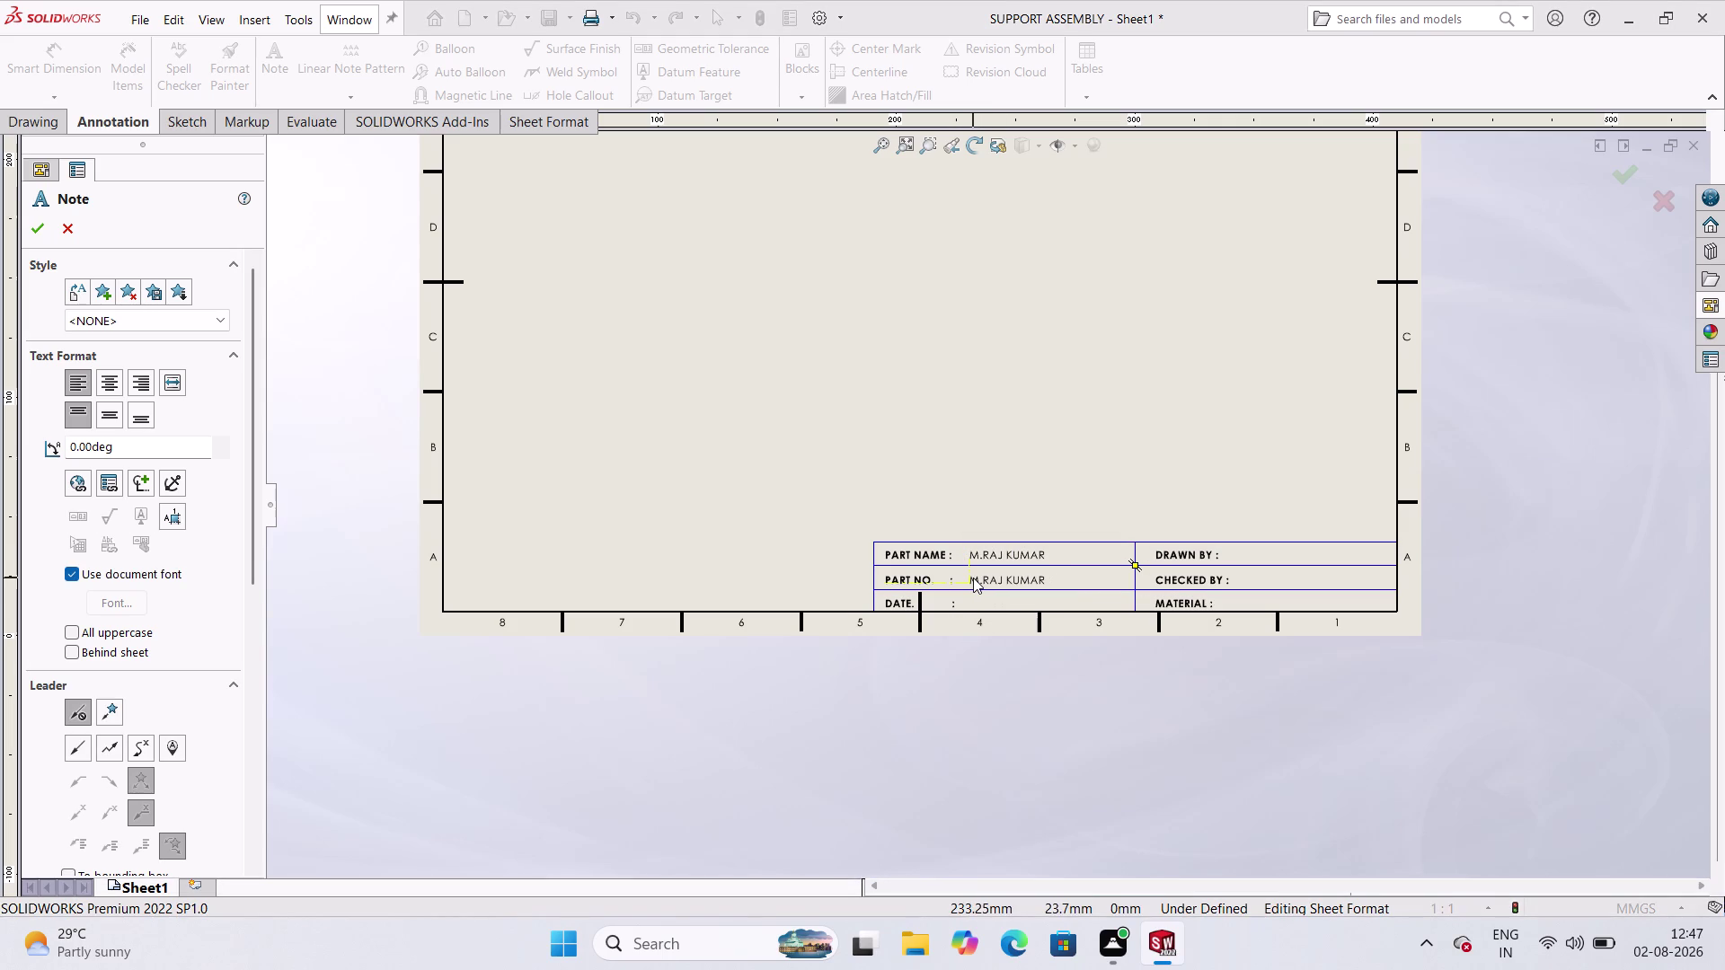
Place copies of the name note beside PART NO., DATE and DRAWN BY.
click(973, 577)
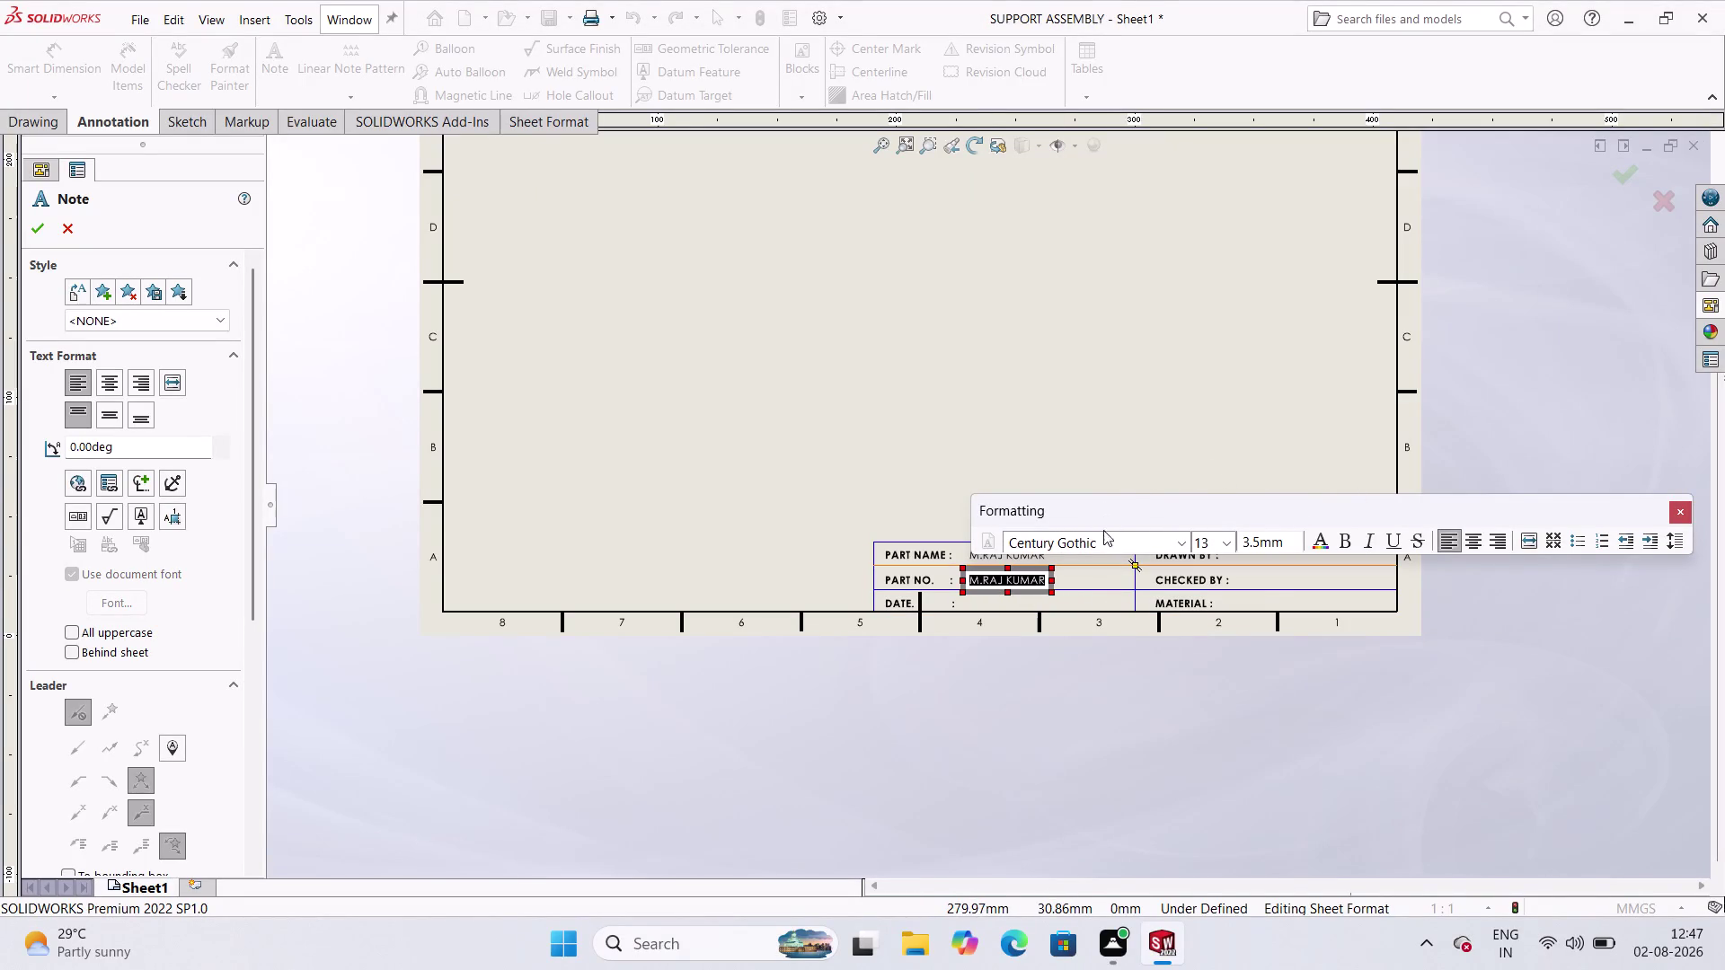
click(1104, 565)
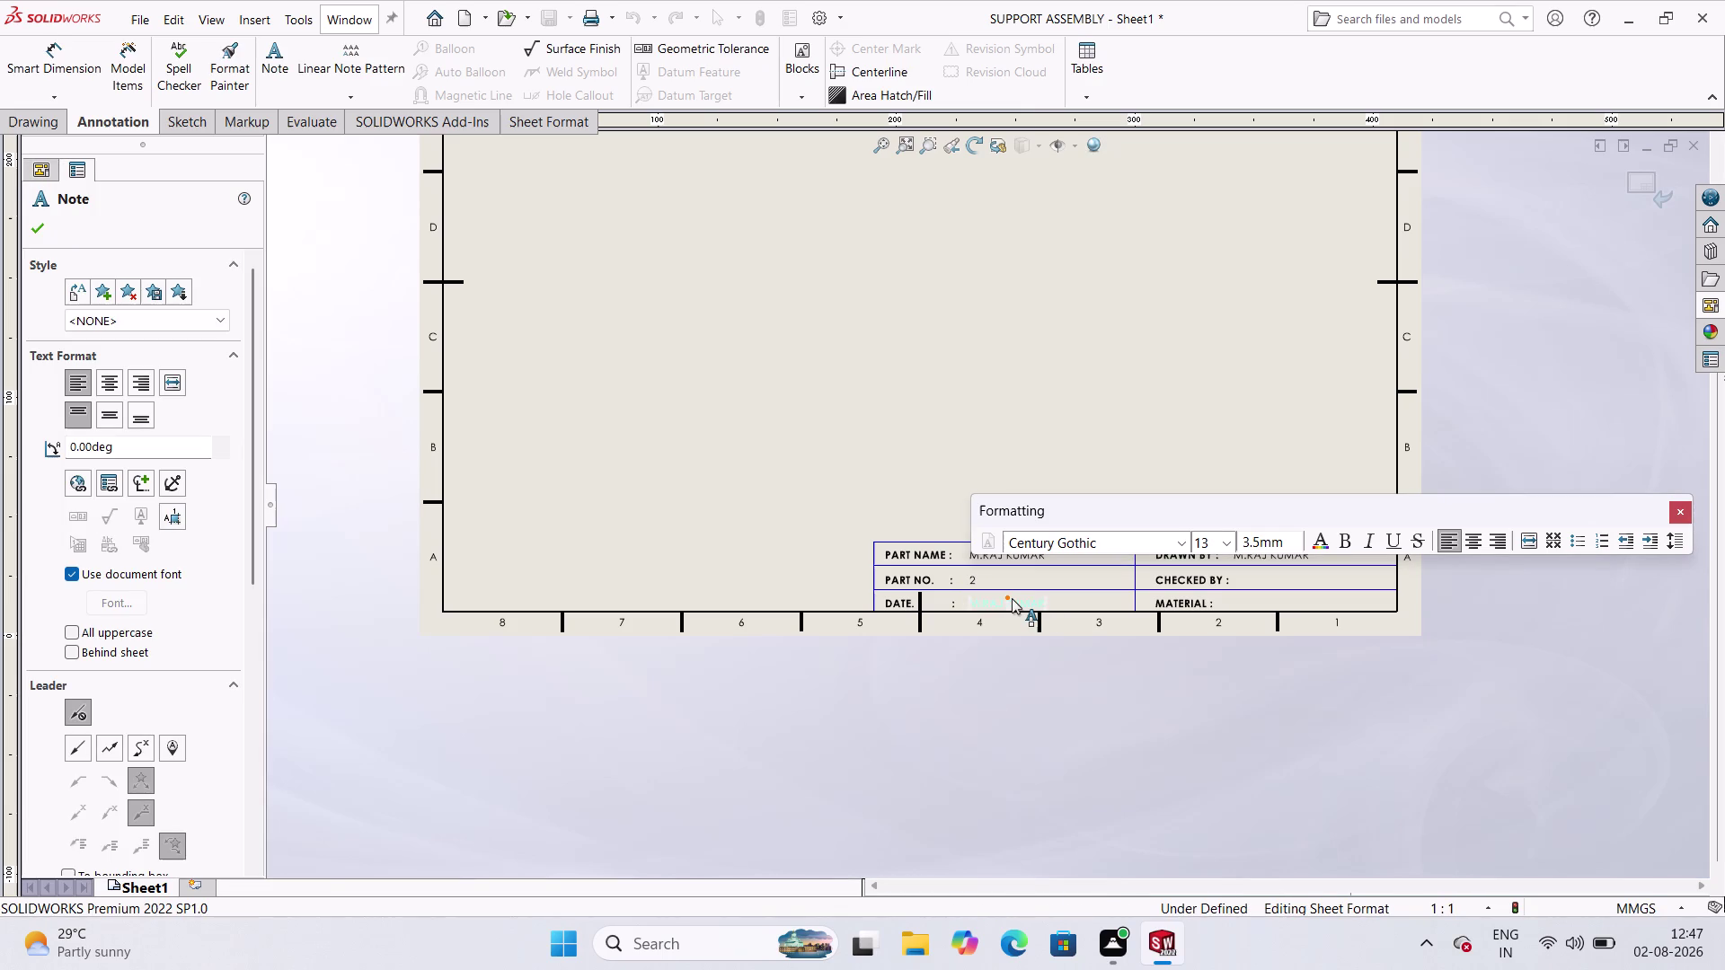
Change the DATE entry to '2/8/2026'.
text(2/)
text(8)
key(slash)
text(2026)
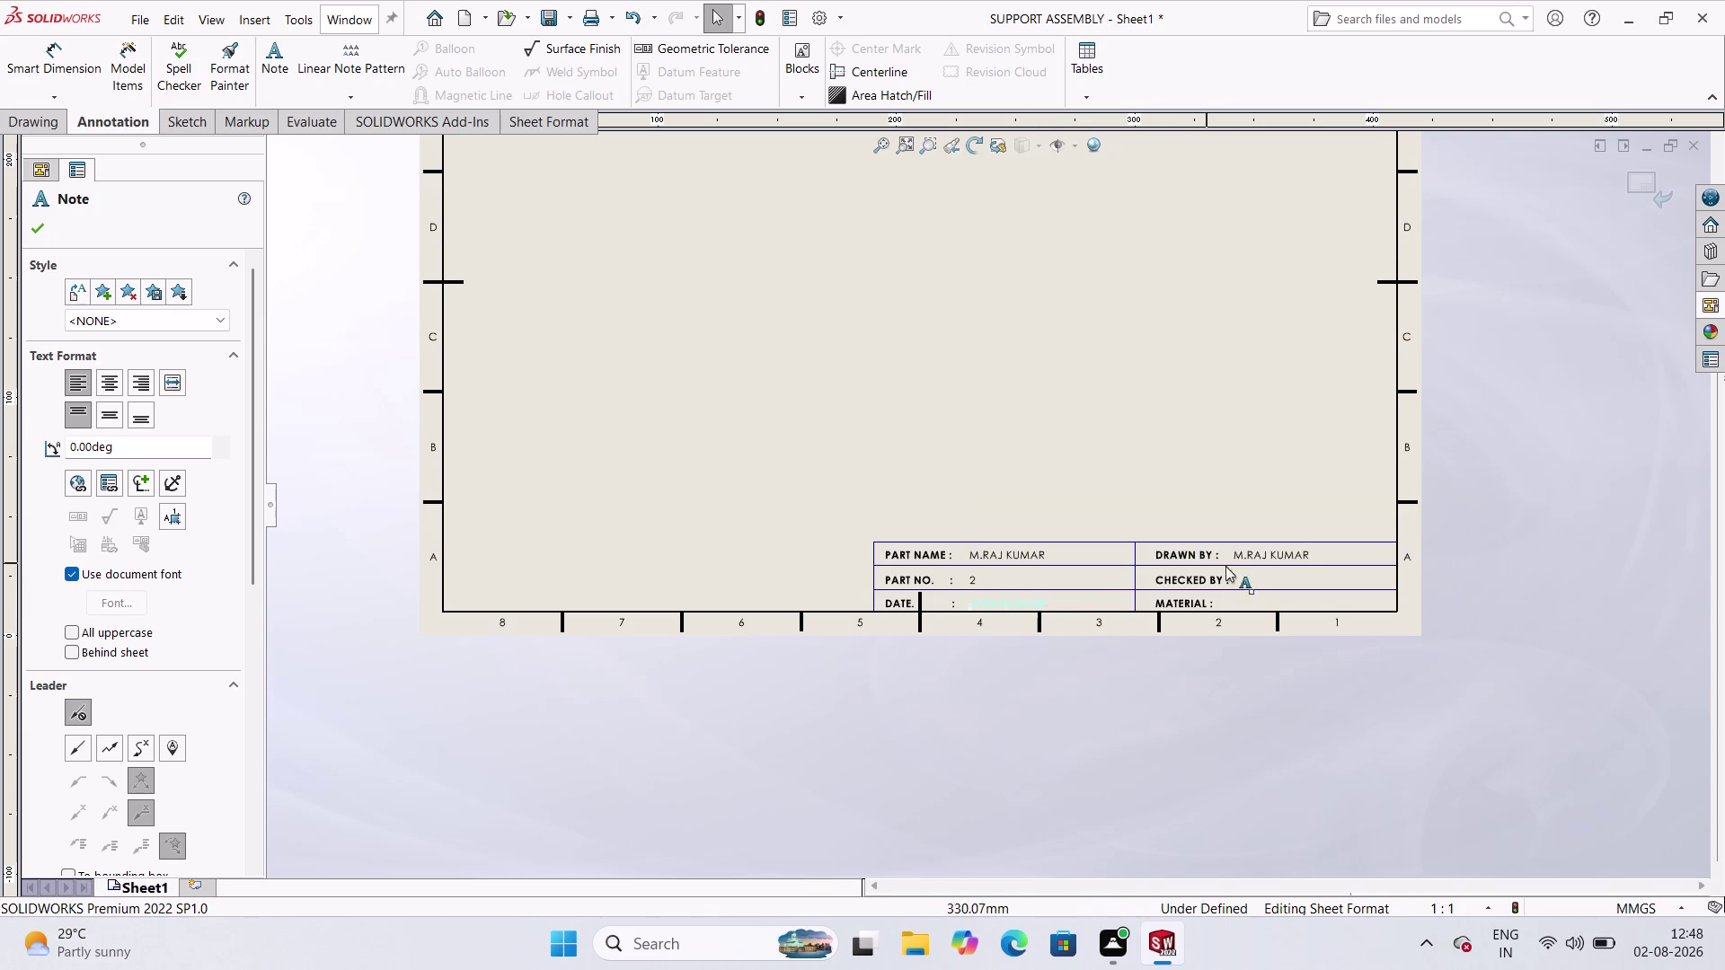
click(1283, 548)
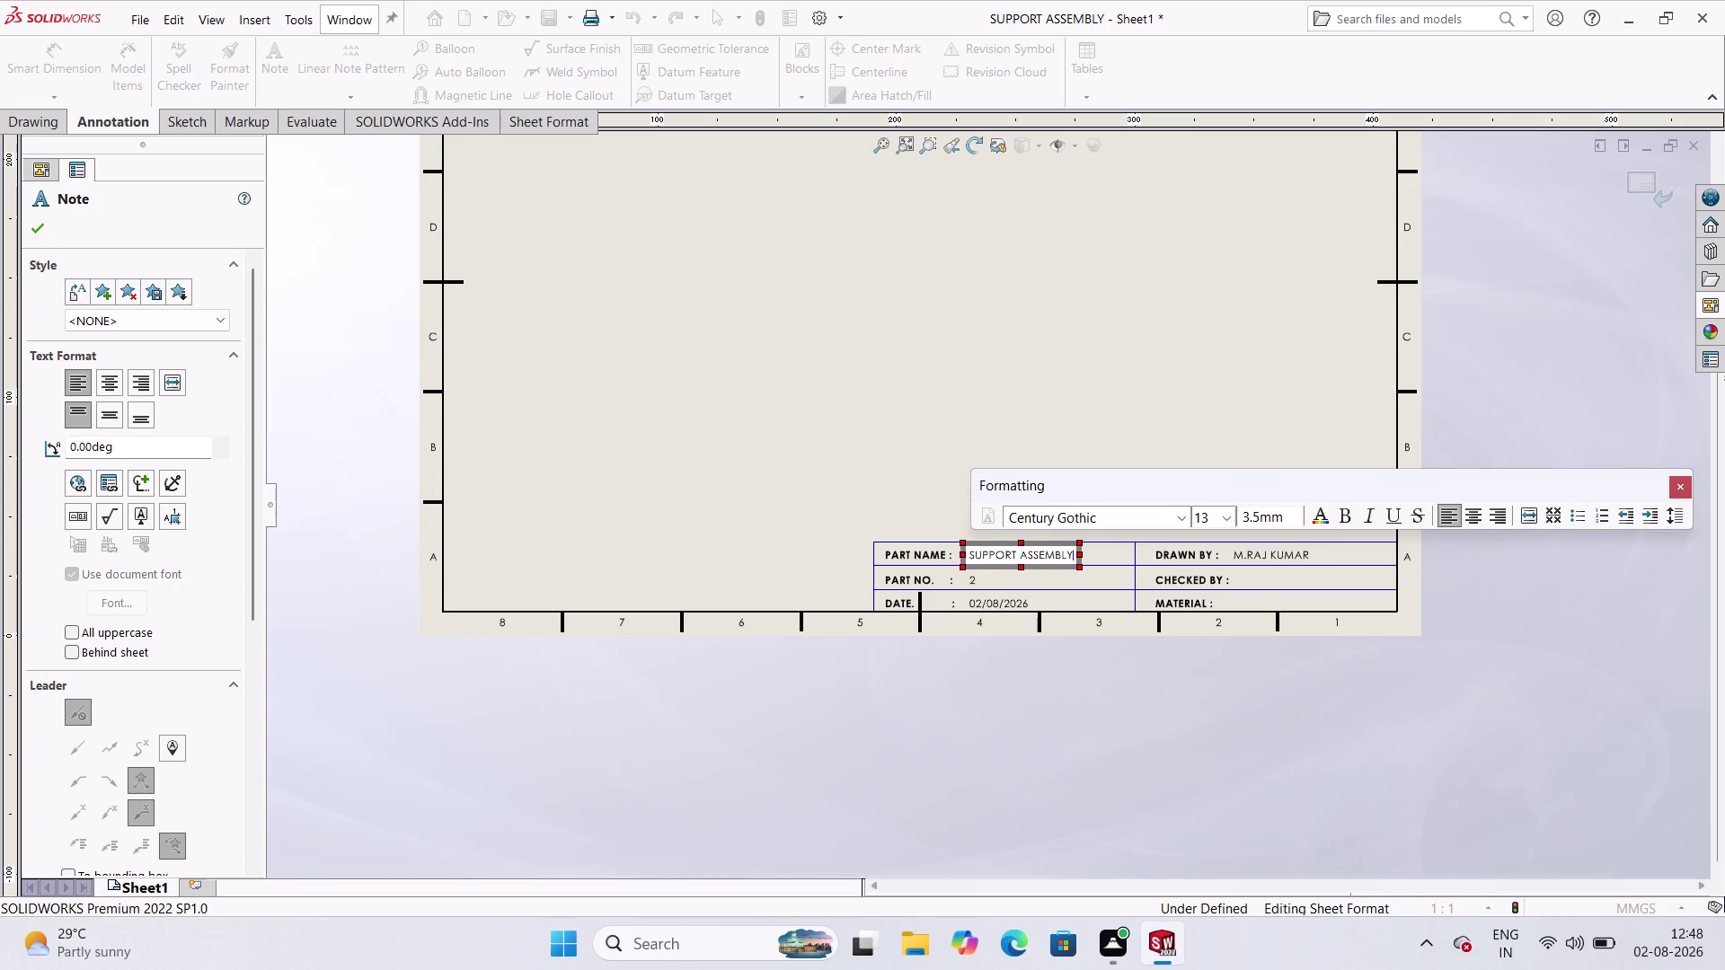
Enter 'SUPPORT ASSEMBLY' as the part name, fixing typos, and close the note.
click(1052, 684)
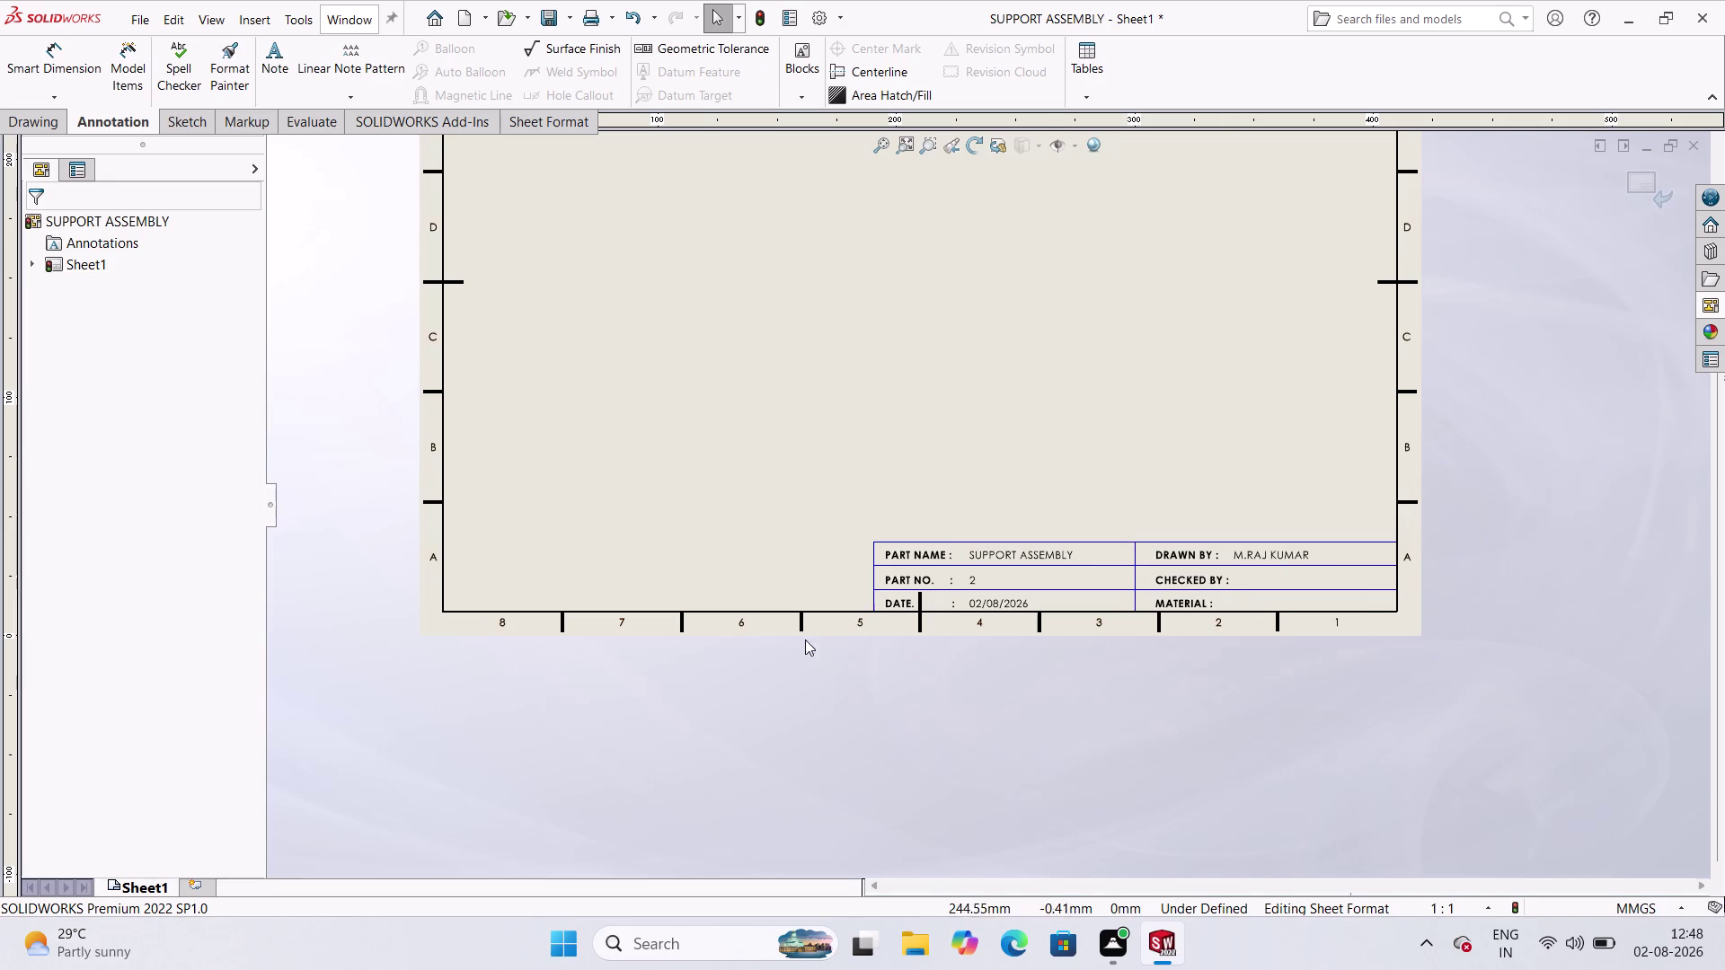
Exit Edit Sheet Format and return to the Drawing tools.
scroll(up, 3)
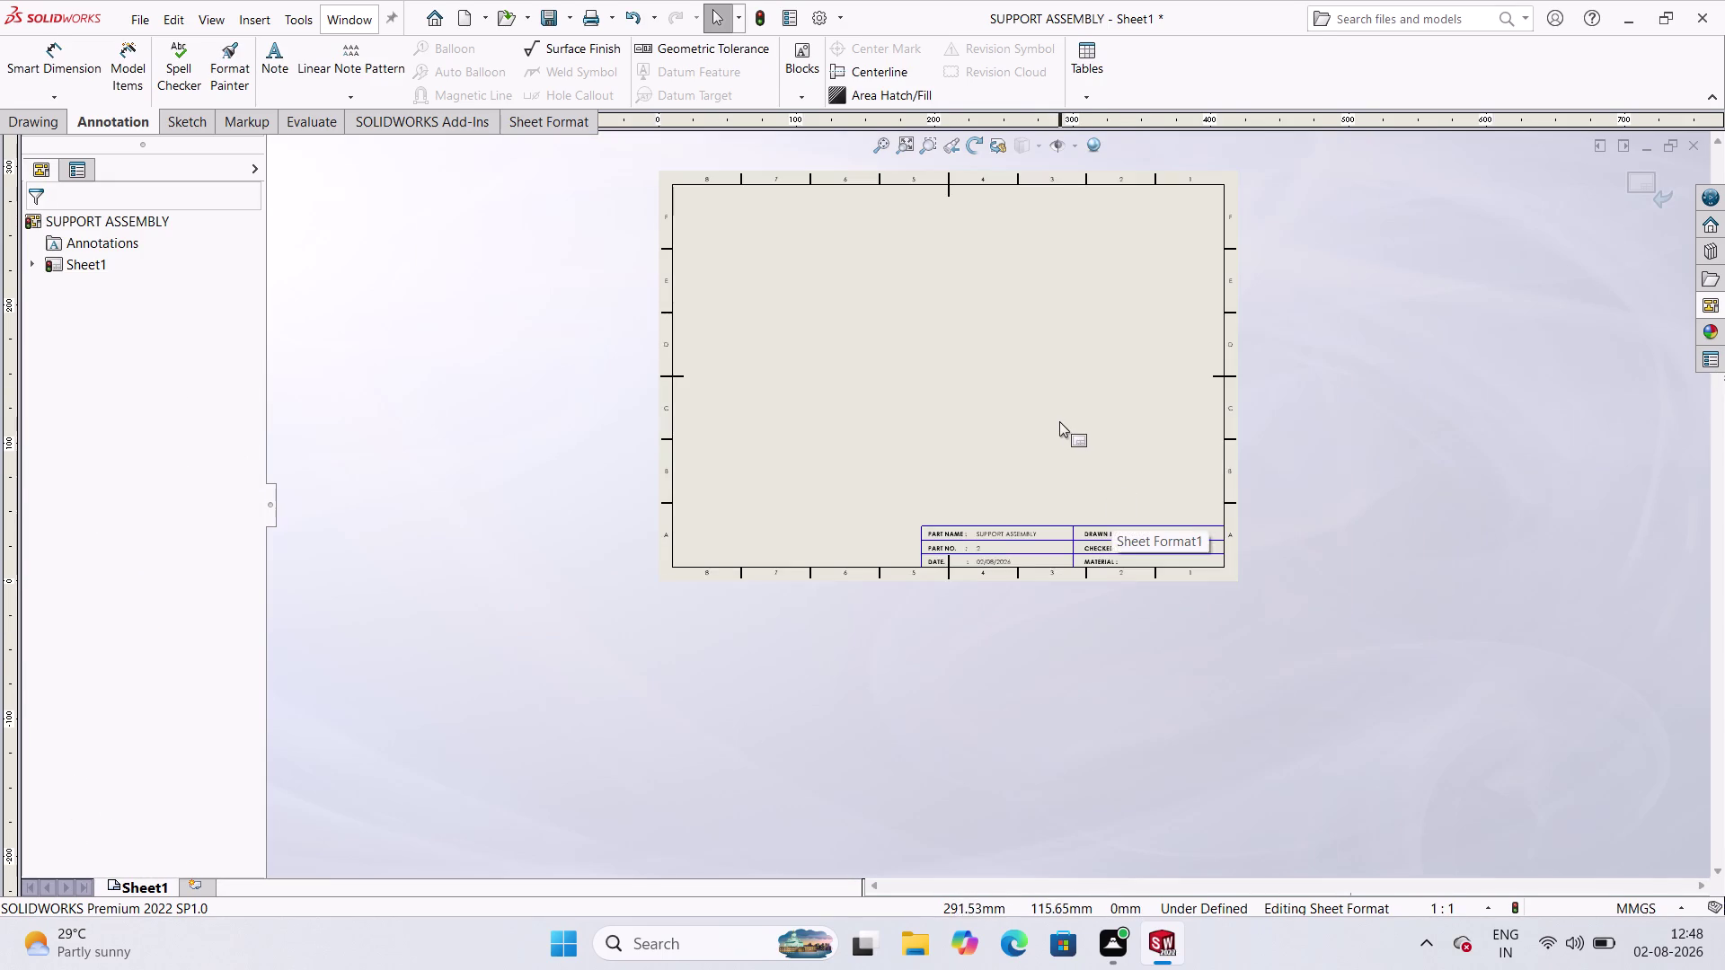
scroll(up, 3)
scroll(down, 3)
scroll(up, 3)
scroll(down, 3)
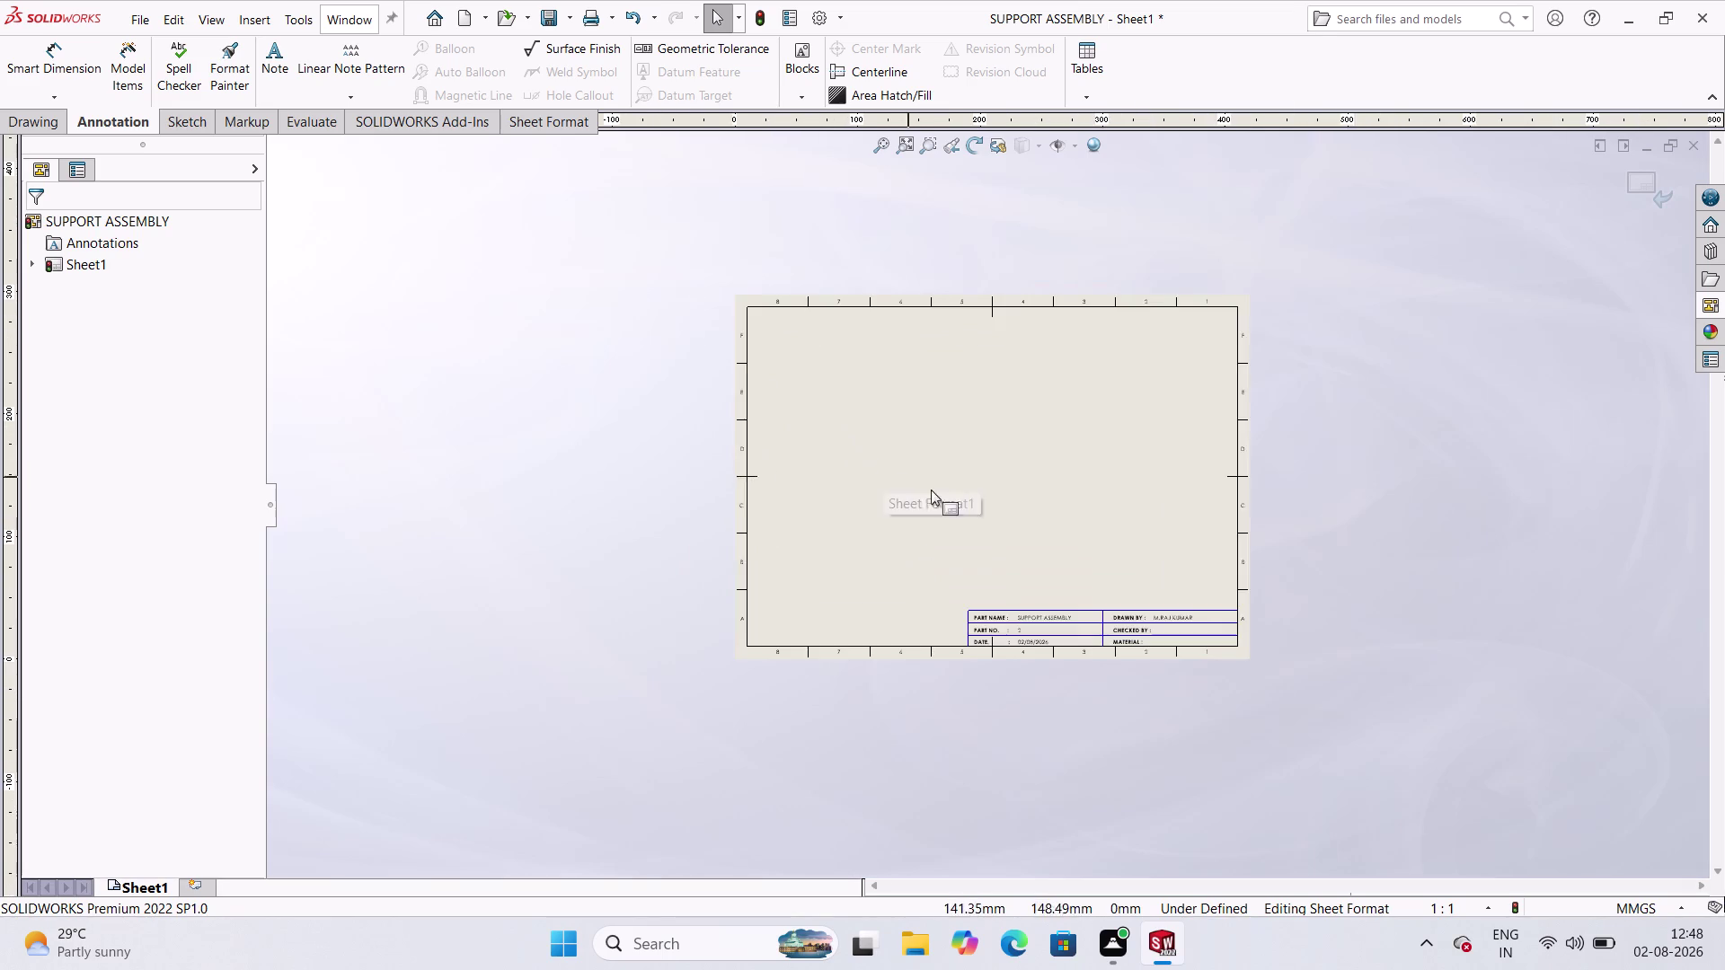
scroll(down, 3)
scroll(down, 3)
scroll(up, 3)
scroll(down, 3)
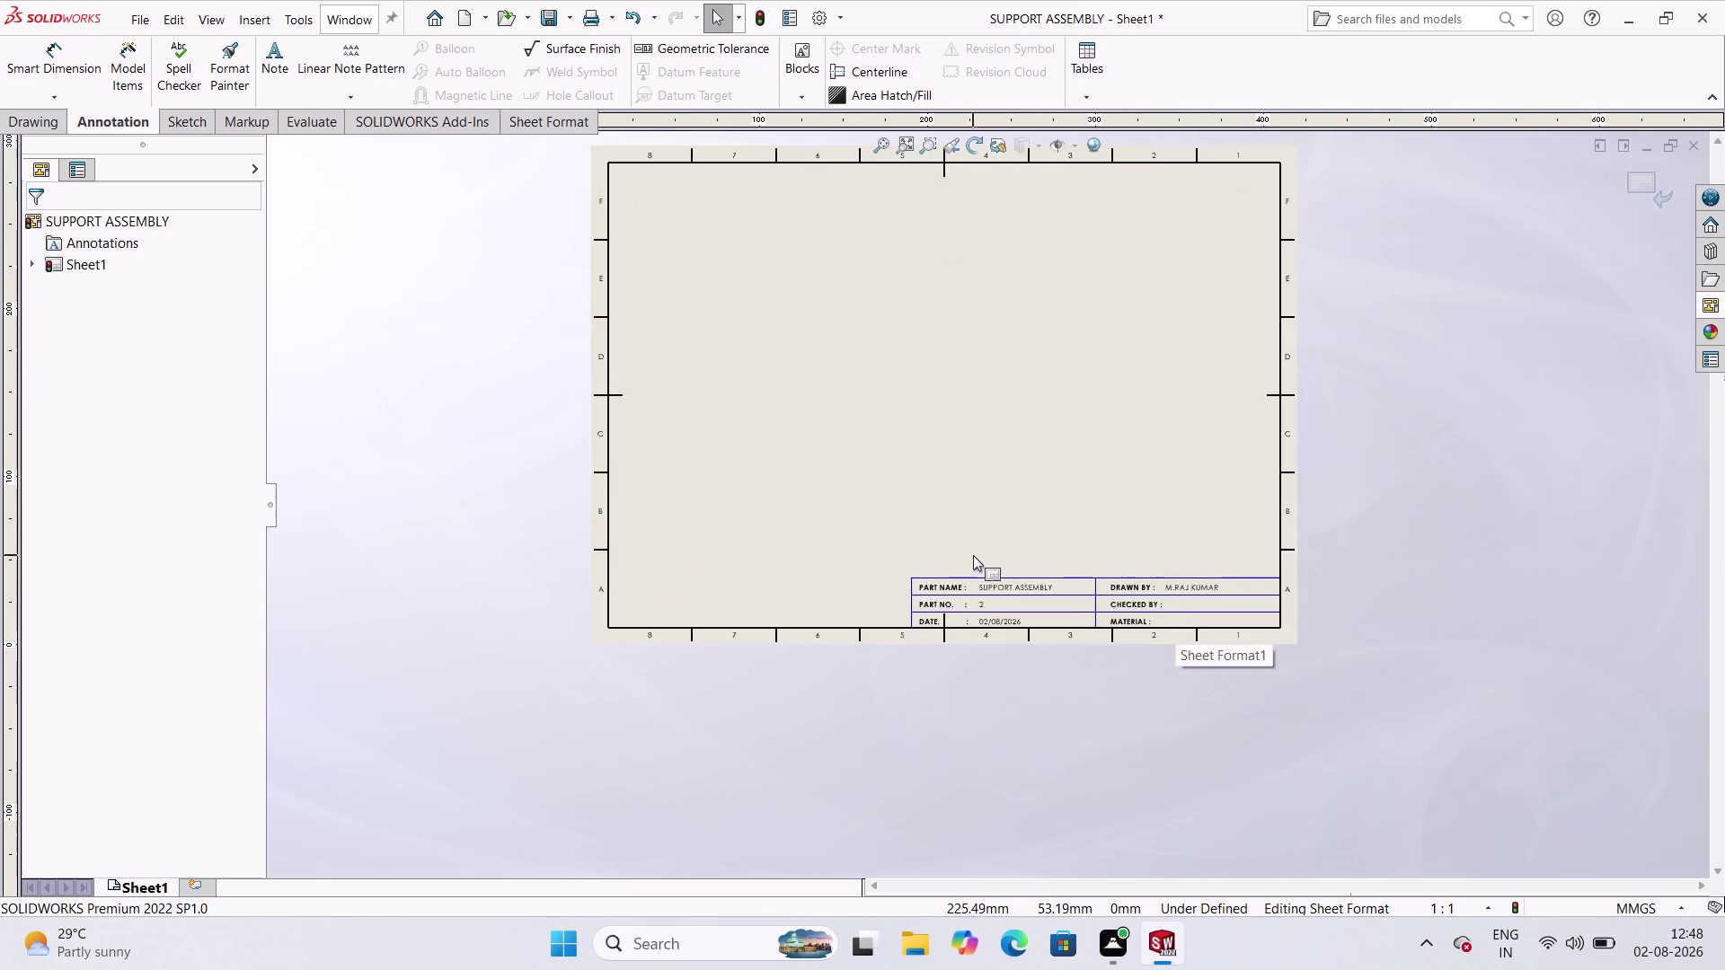
scroll(down, 3)
scroll(up, 3)
scroll(down, 3)
scroll(down, 3)
scroll(up, 3)
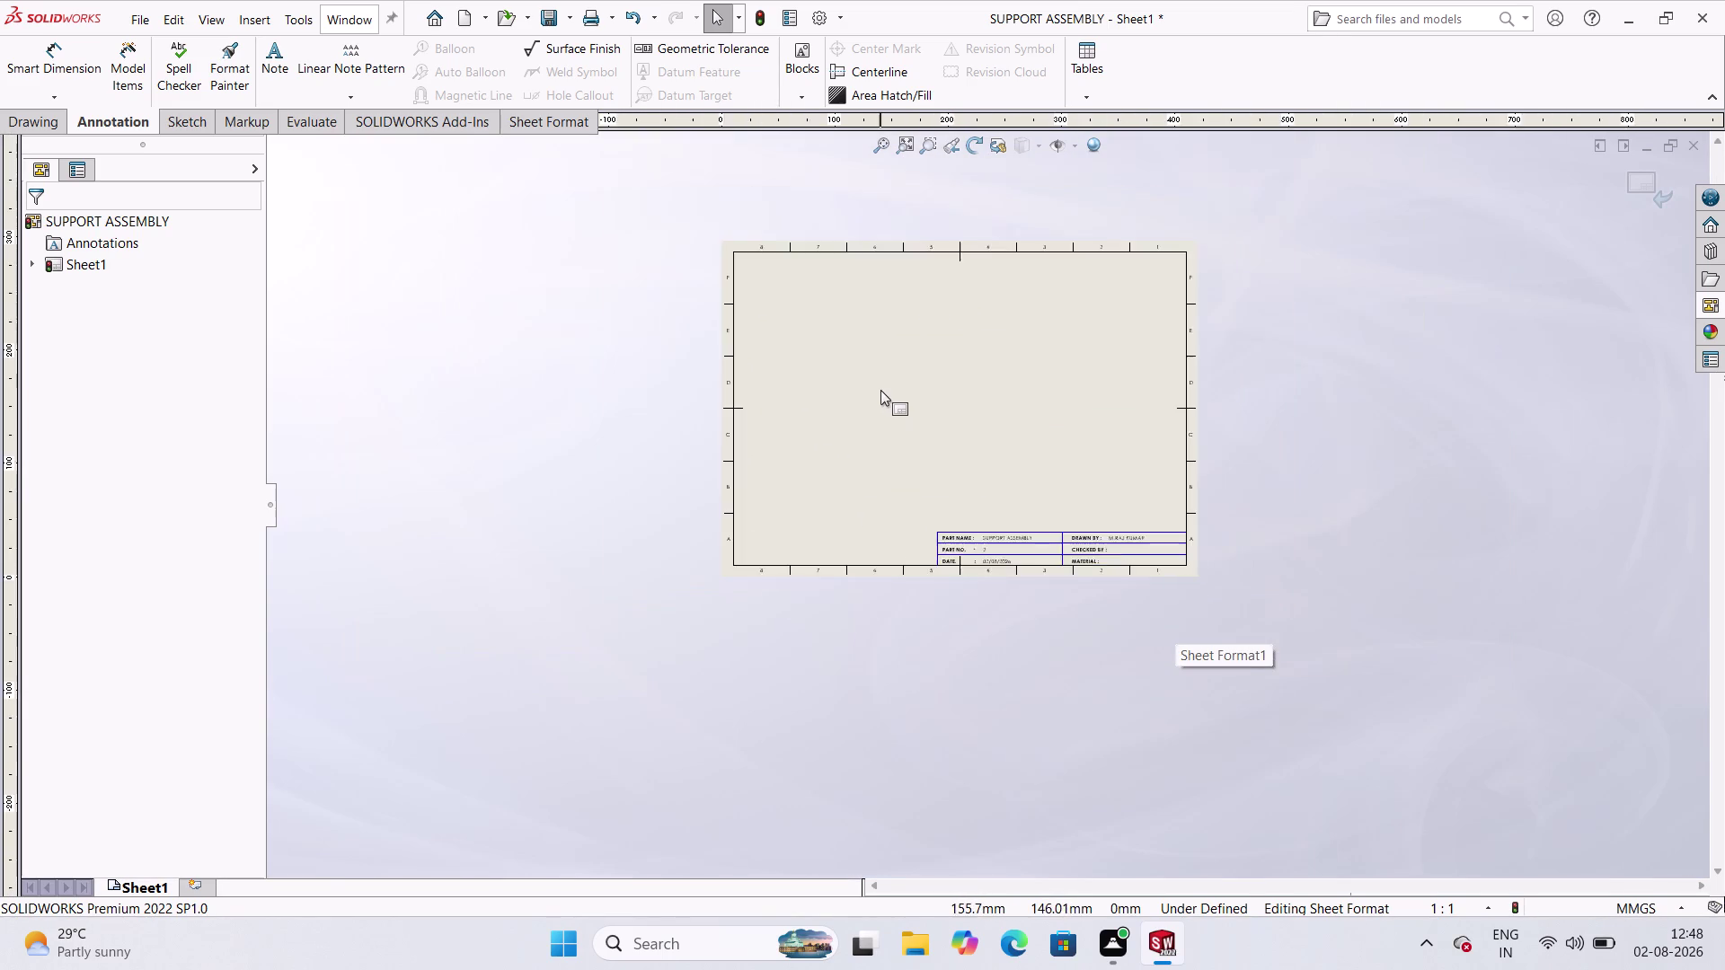
scroll(down, 3)
scroll(up, 3)
scroll(down, 3)
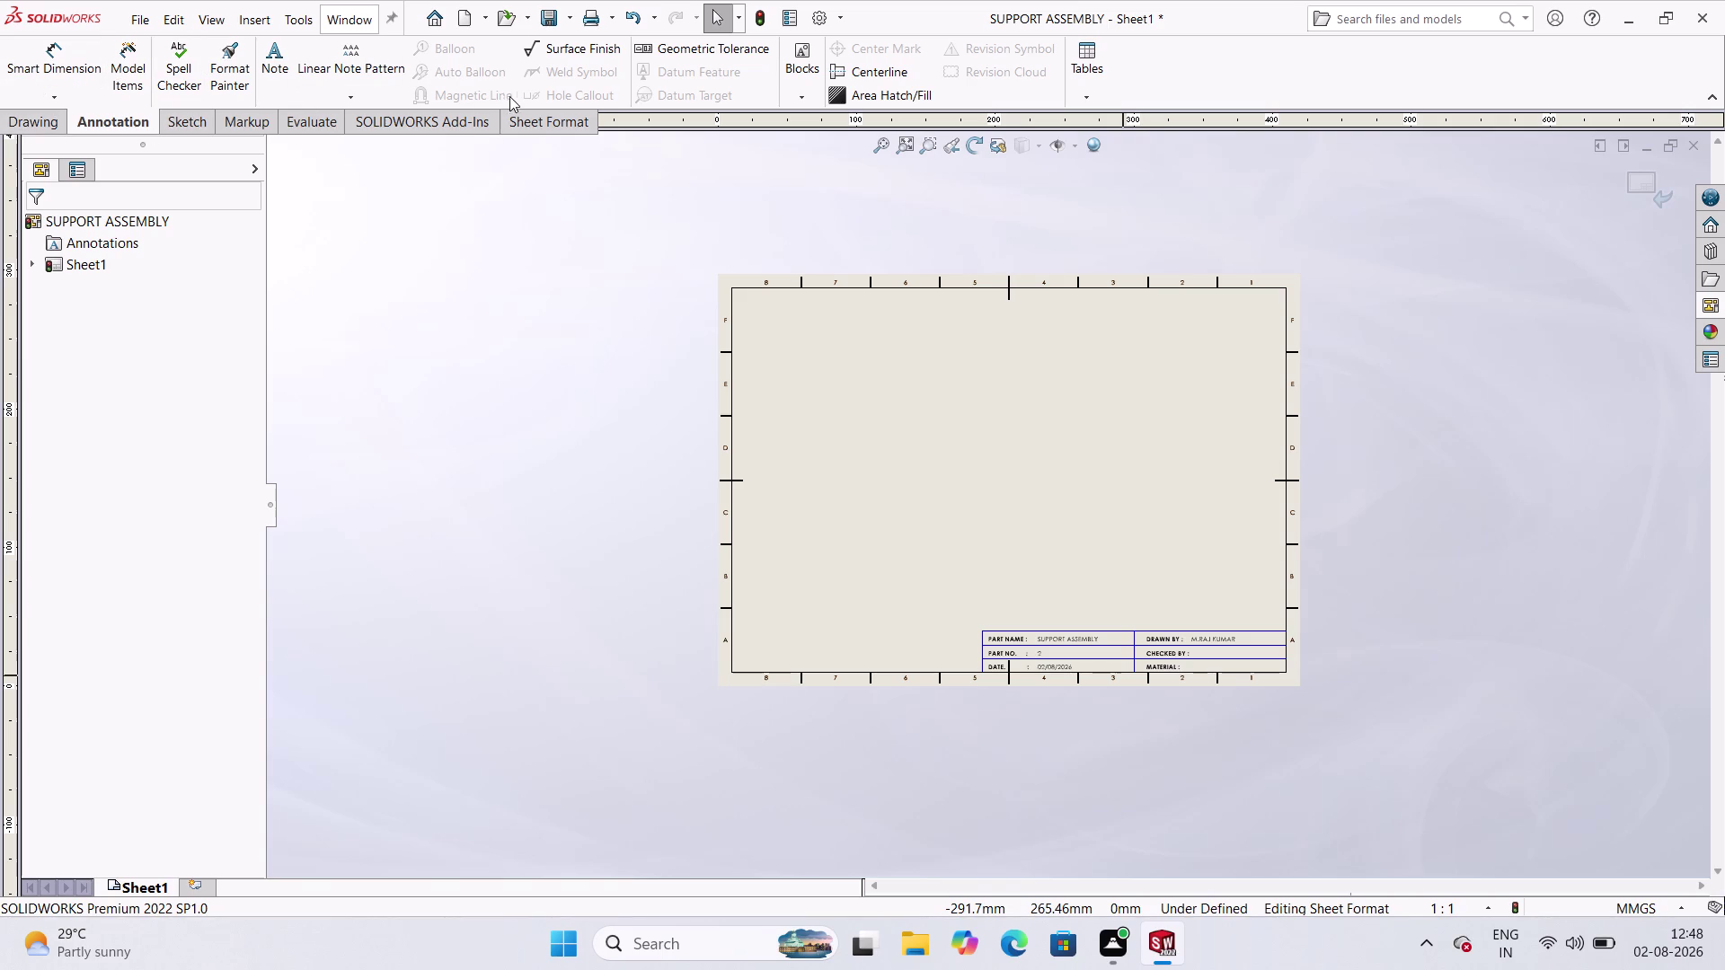
click(533, 121)
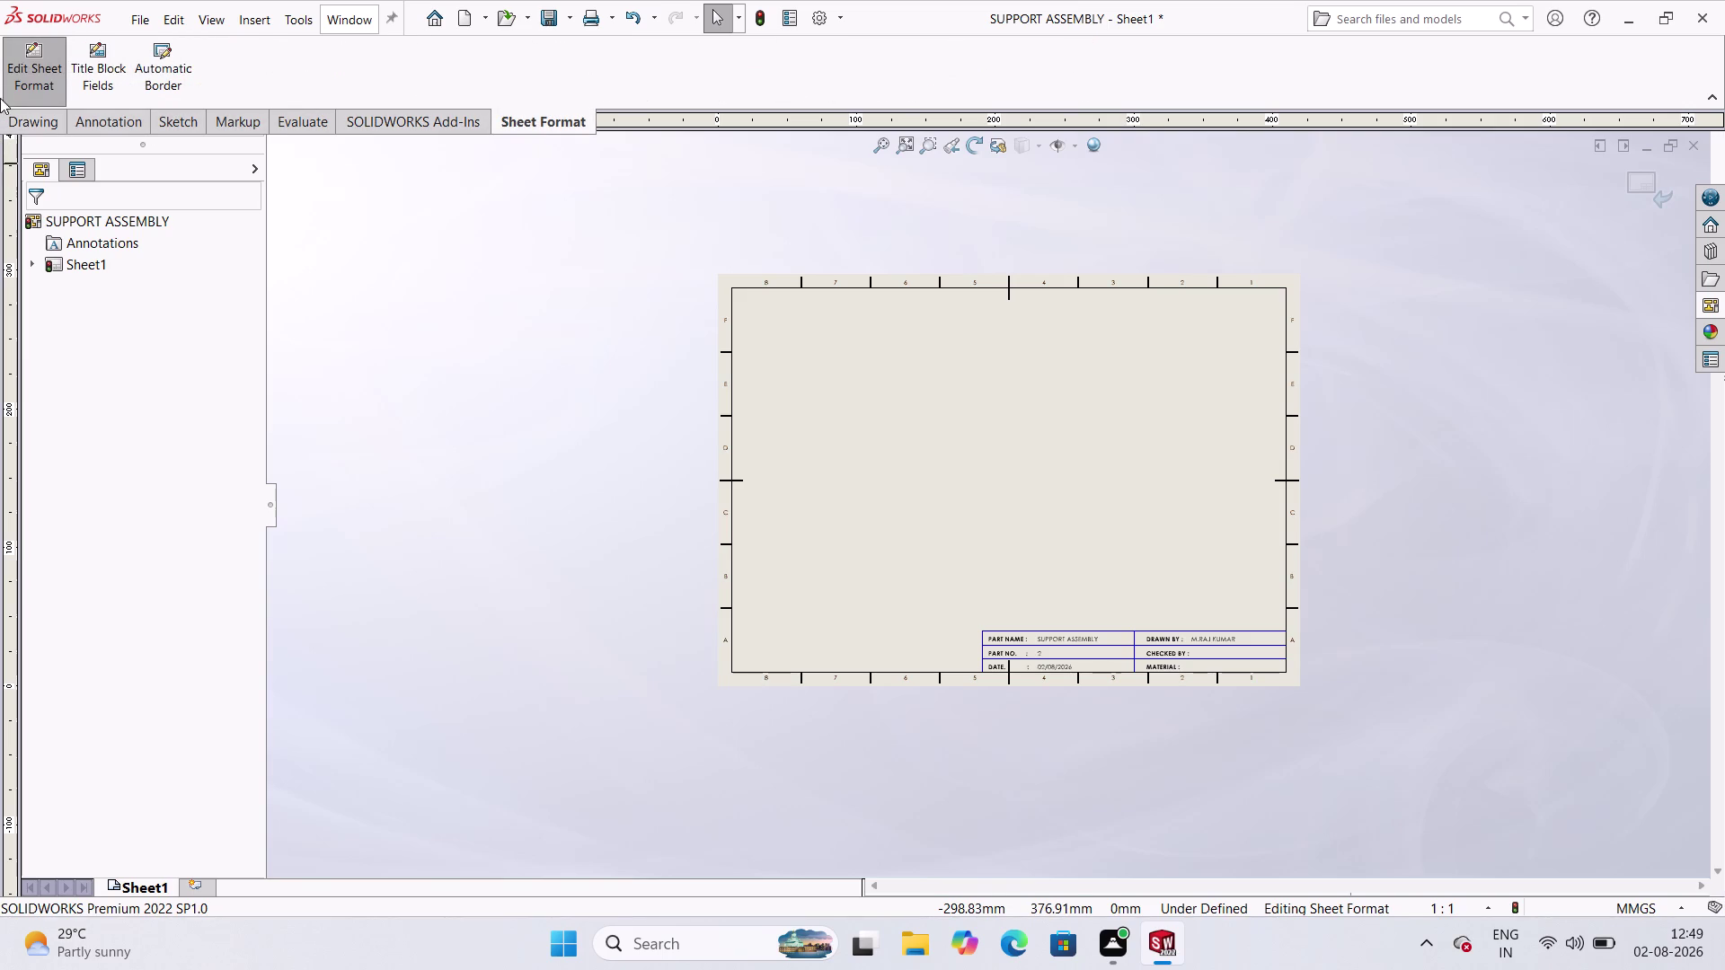
click(23, 57)
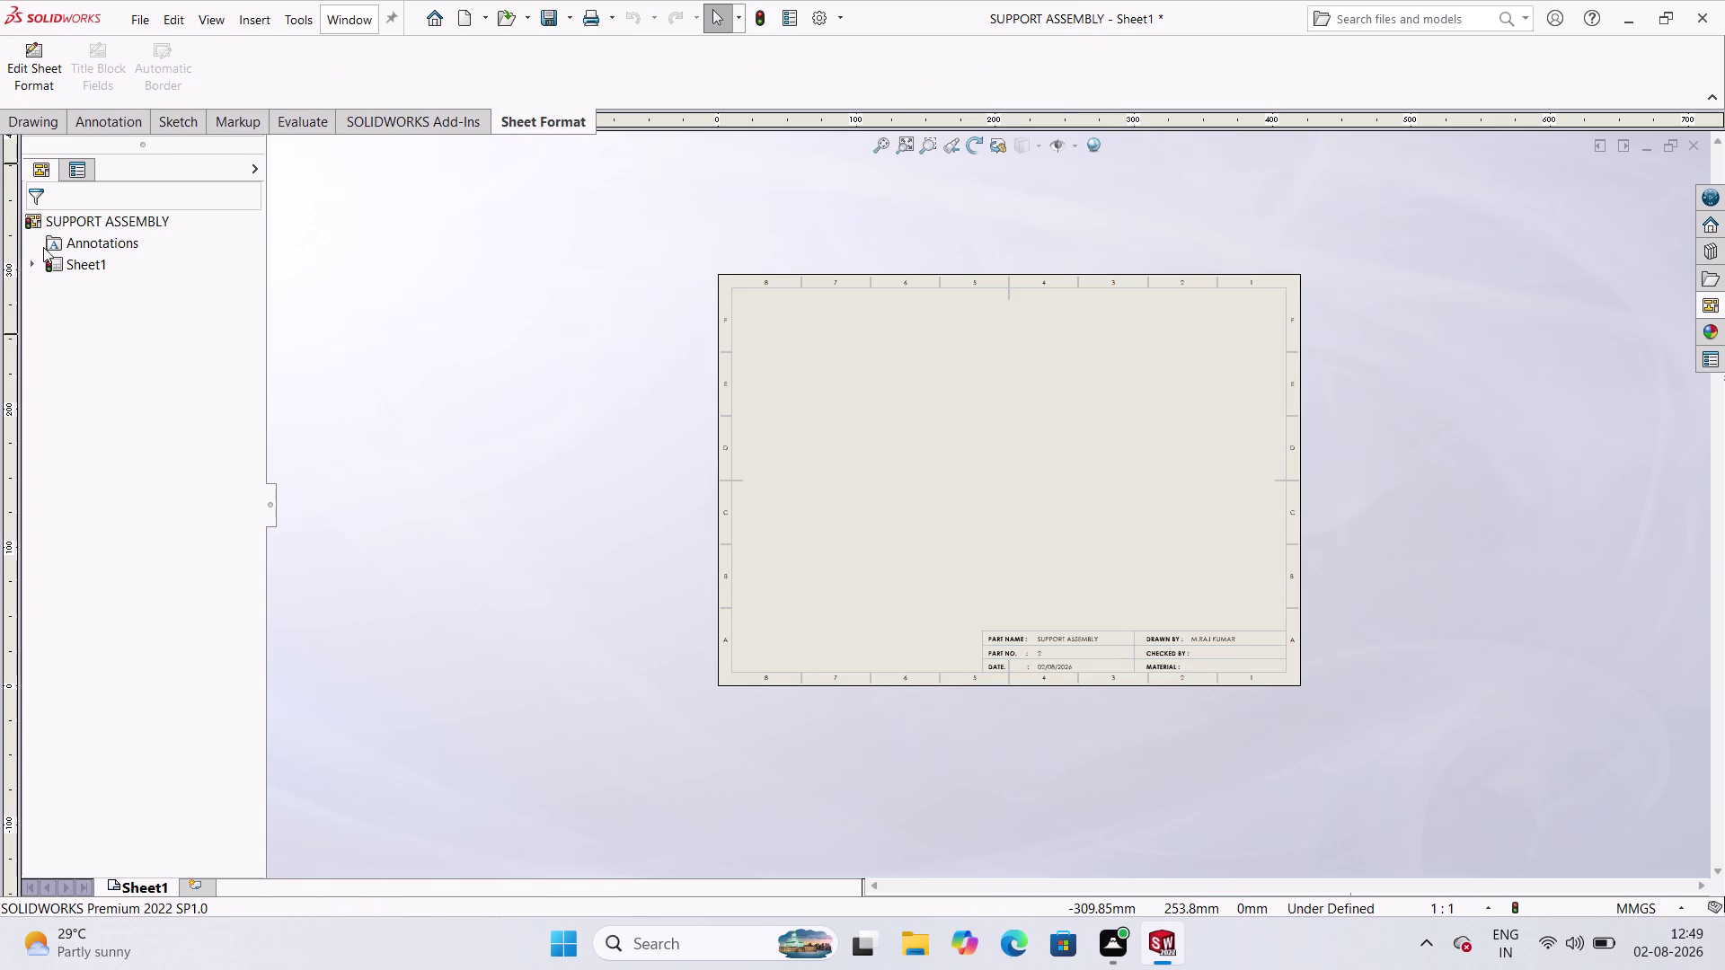
click(19, 129)
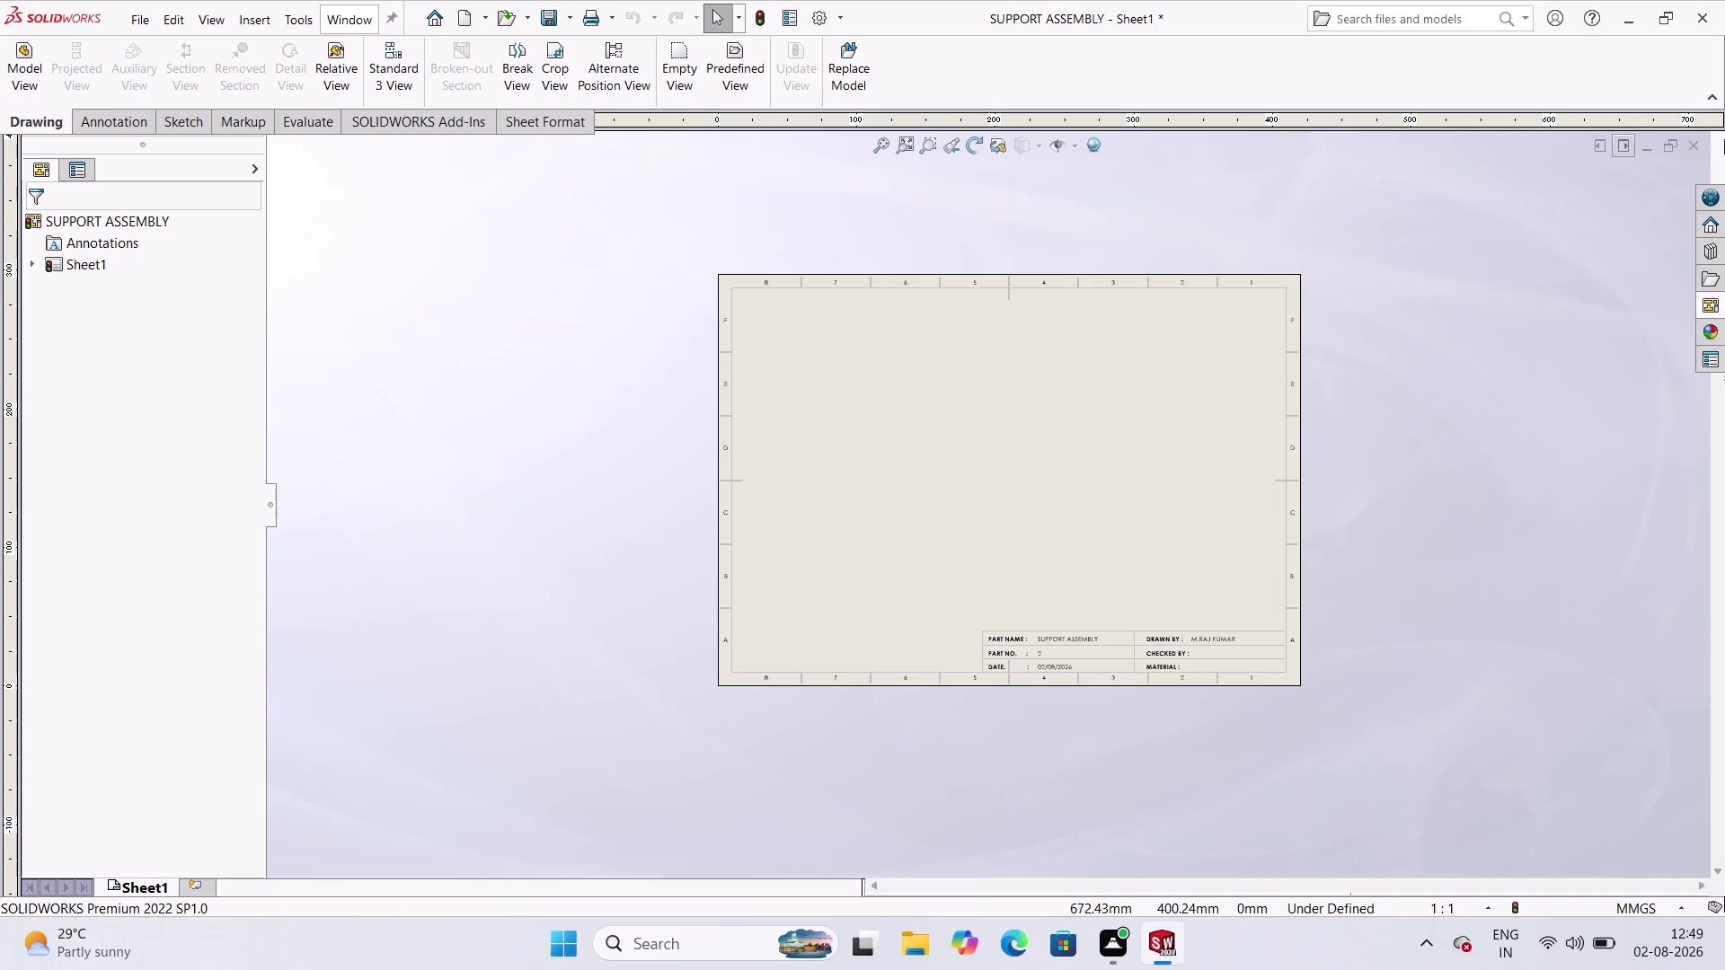
Zoom around the sheet and bring up the View Palette in the Task Pane.
scroll(up, 3)
scroll(down, 3)
scroll(down, 3)
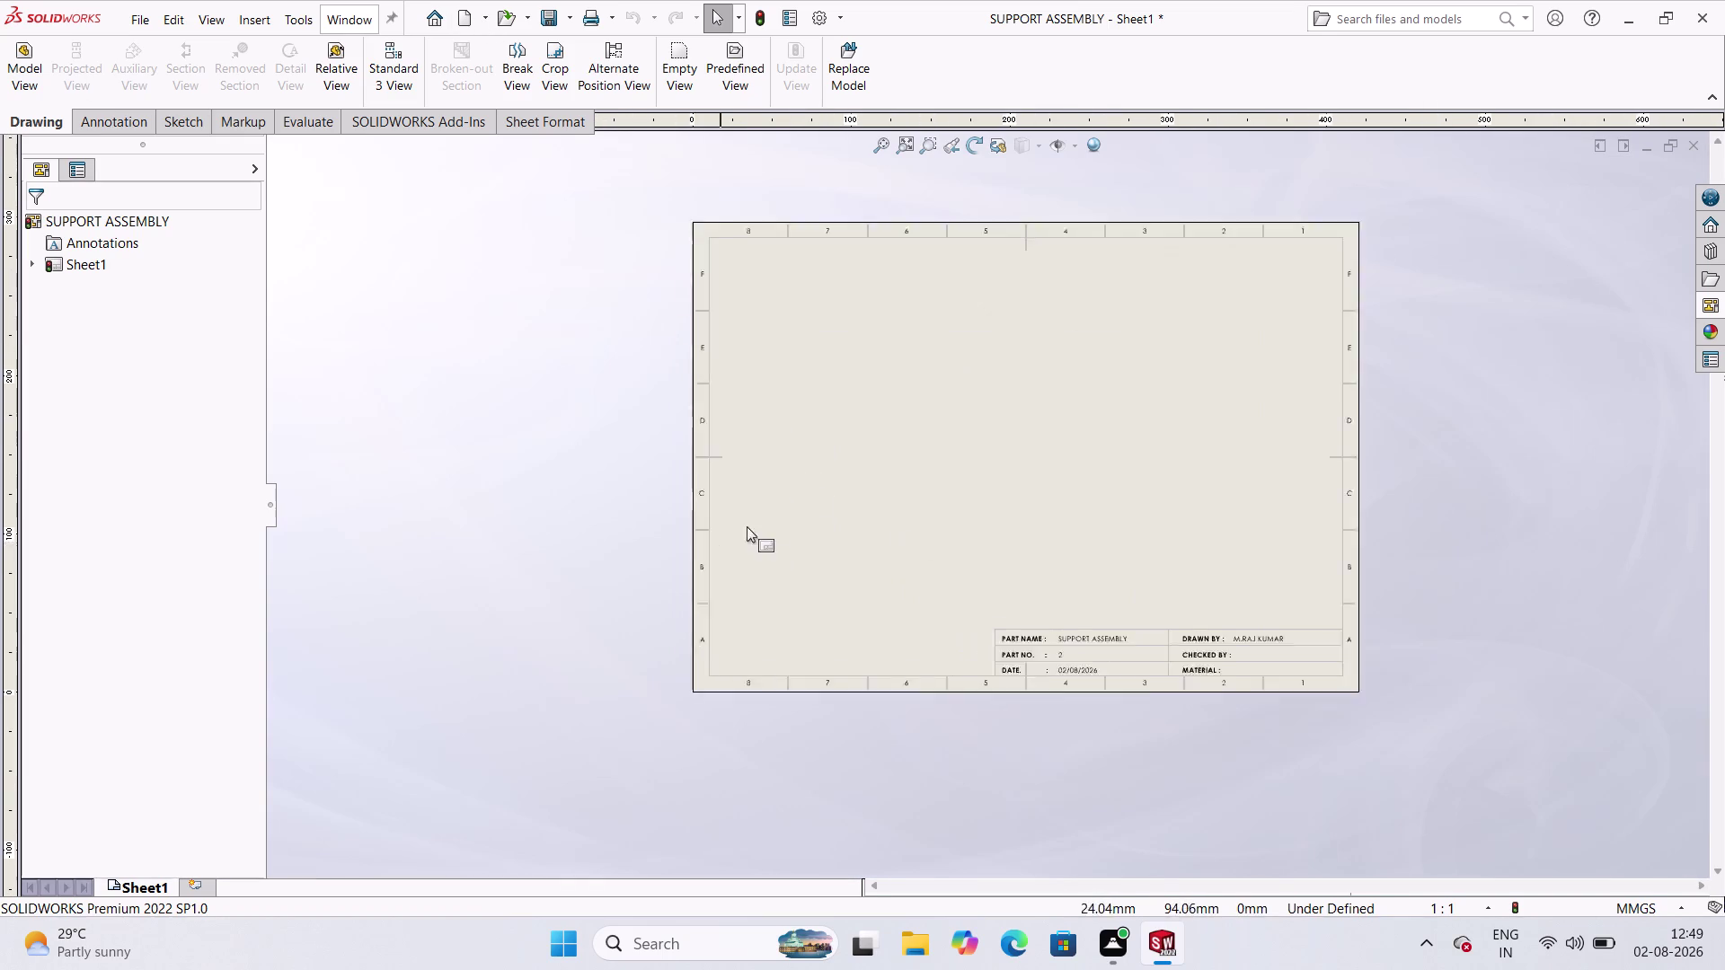
scroll(up, 3)
scroll(down, 3)
scroll(down, 3)
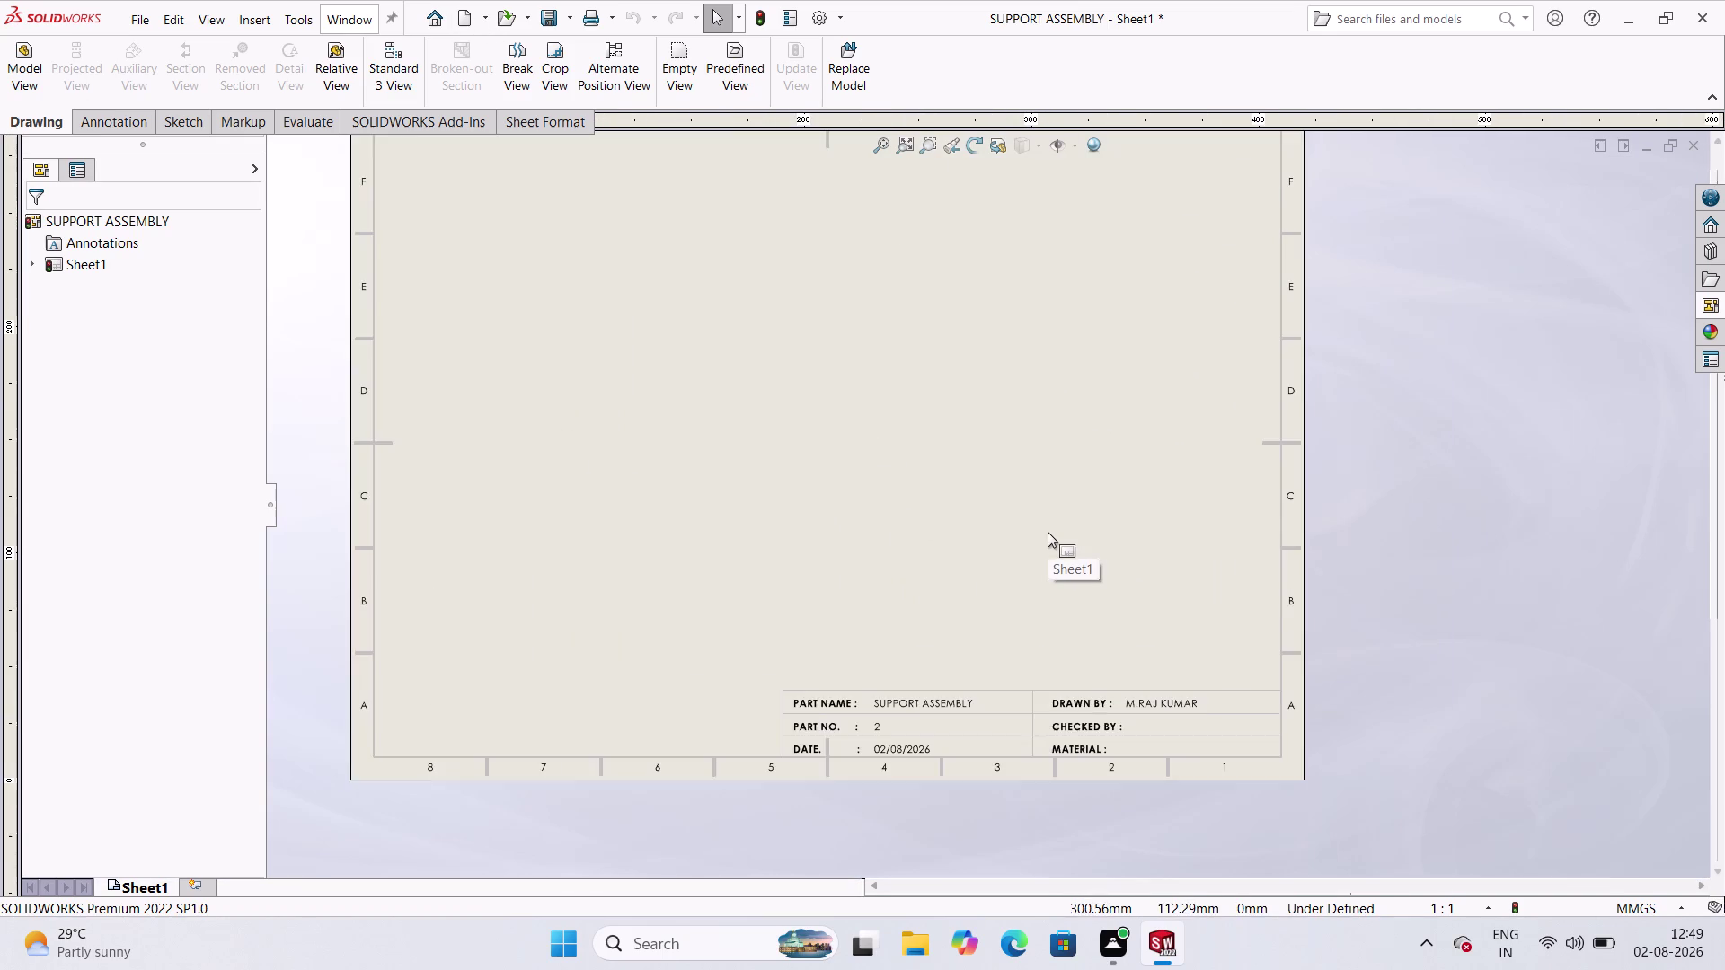
scroll(up, 3)
scroll(down, 3)
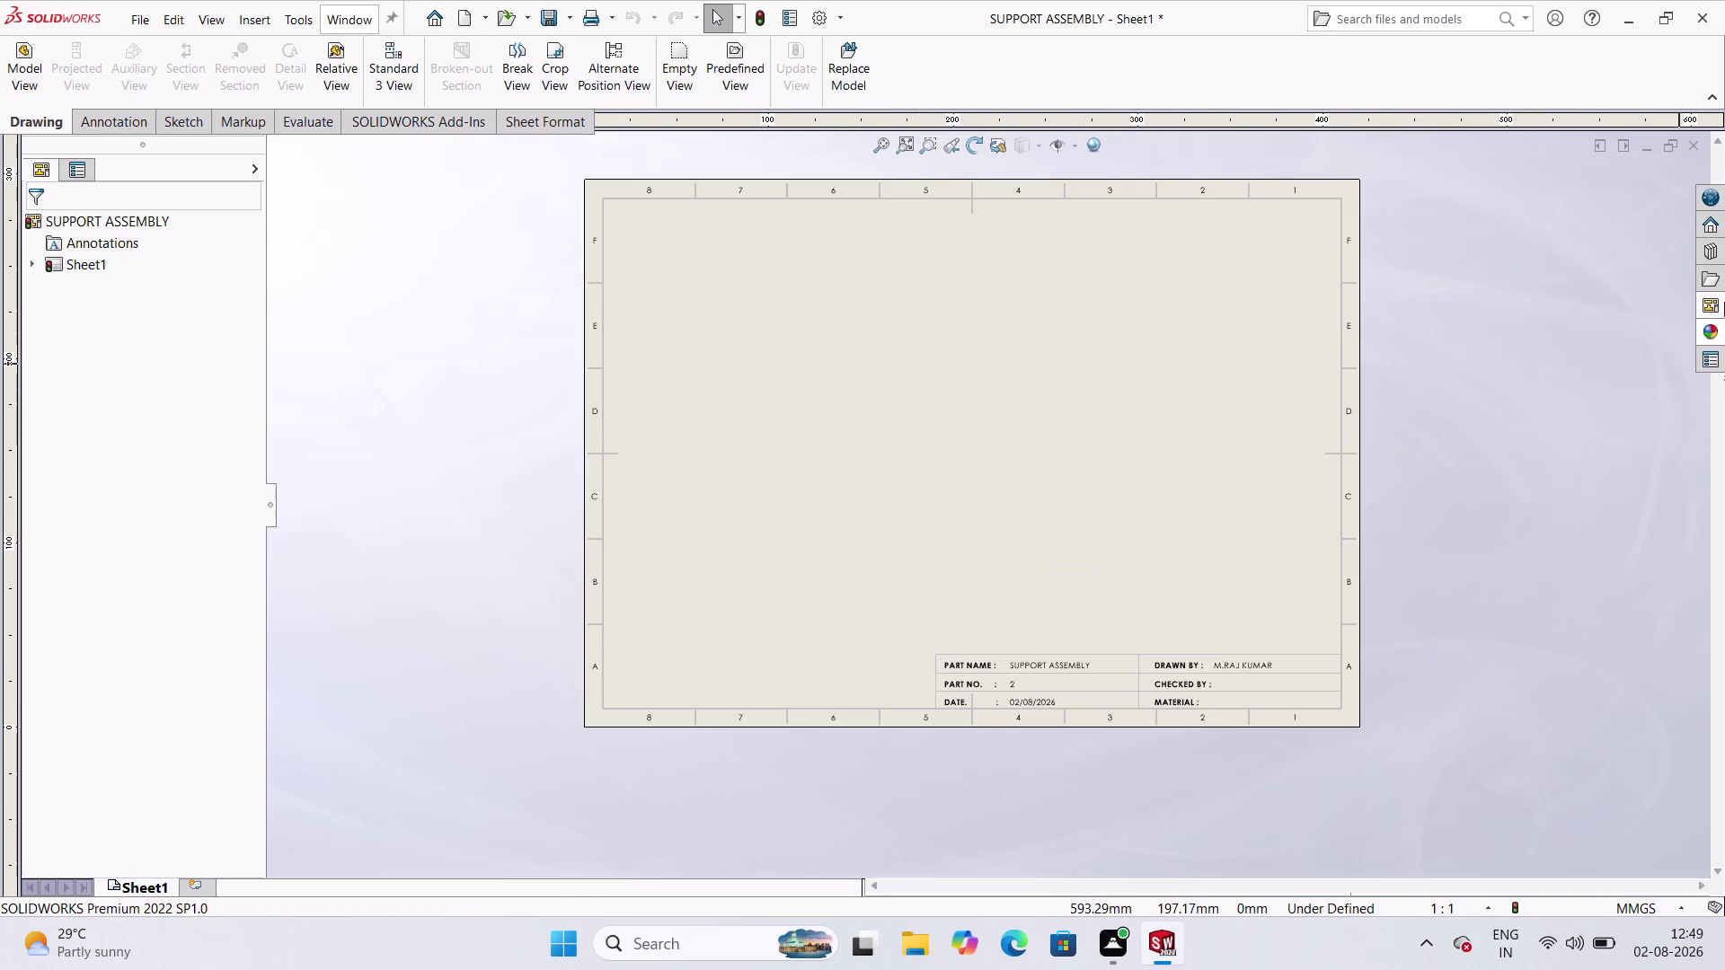
click(1703, 300)
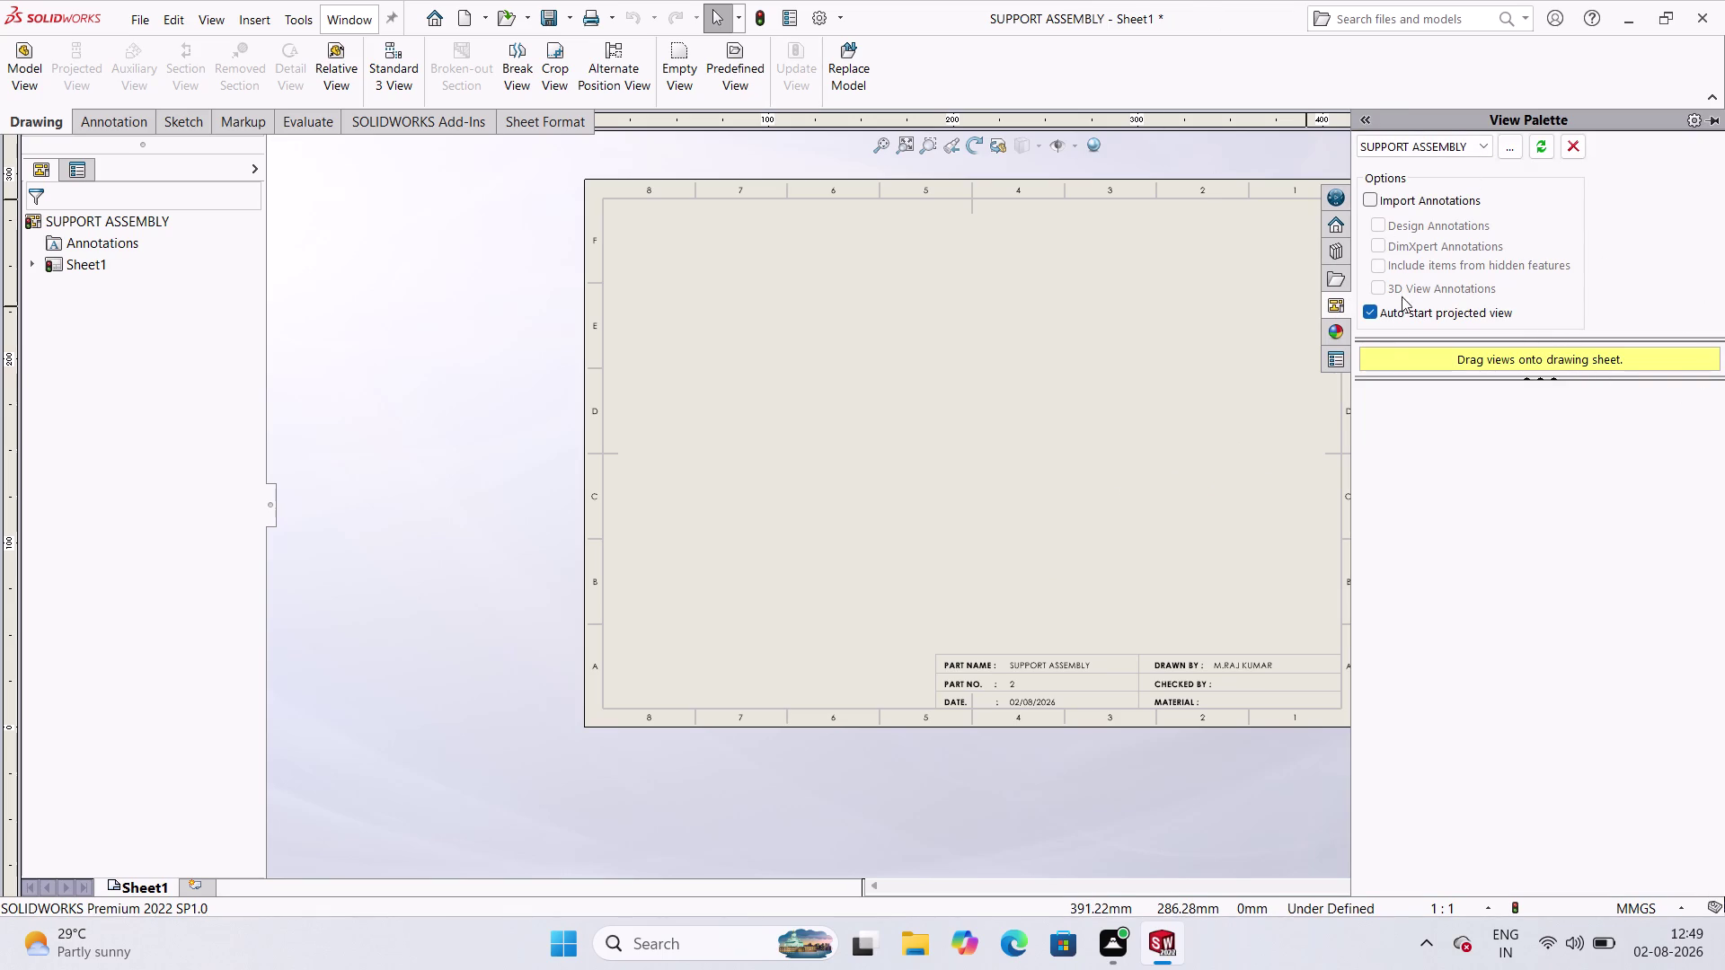
Switch between the design tree, properties panel and Annotation tools.
click(1324, 307)
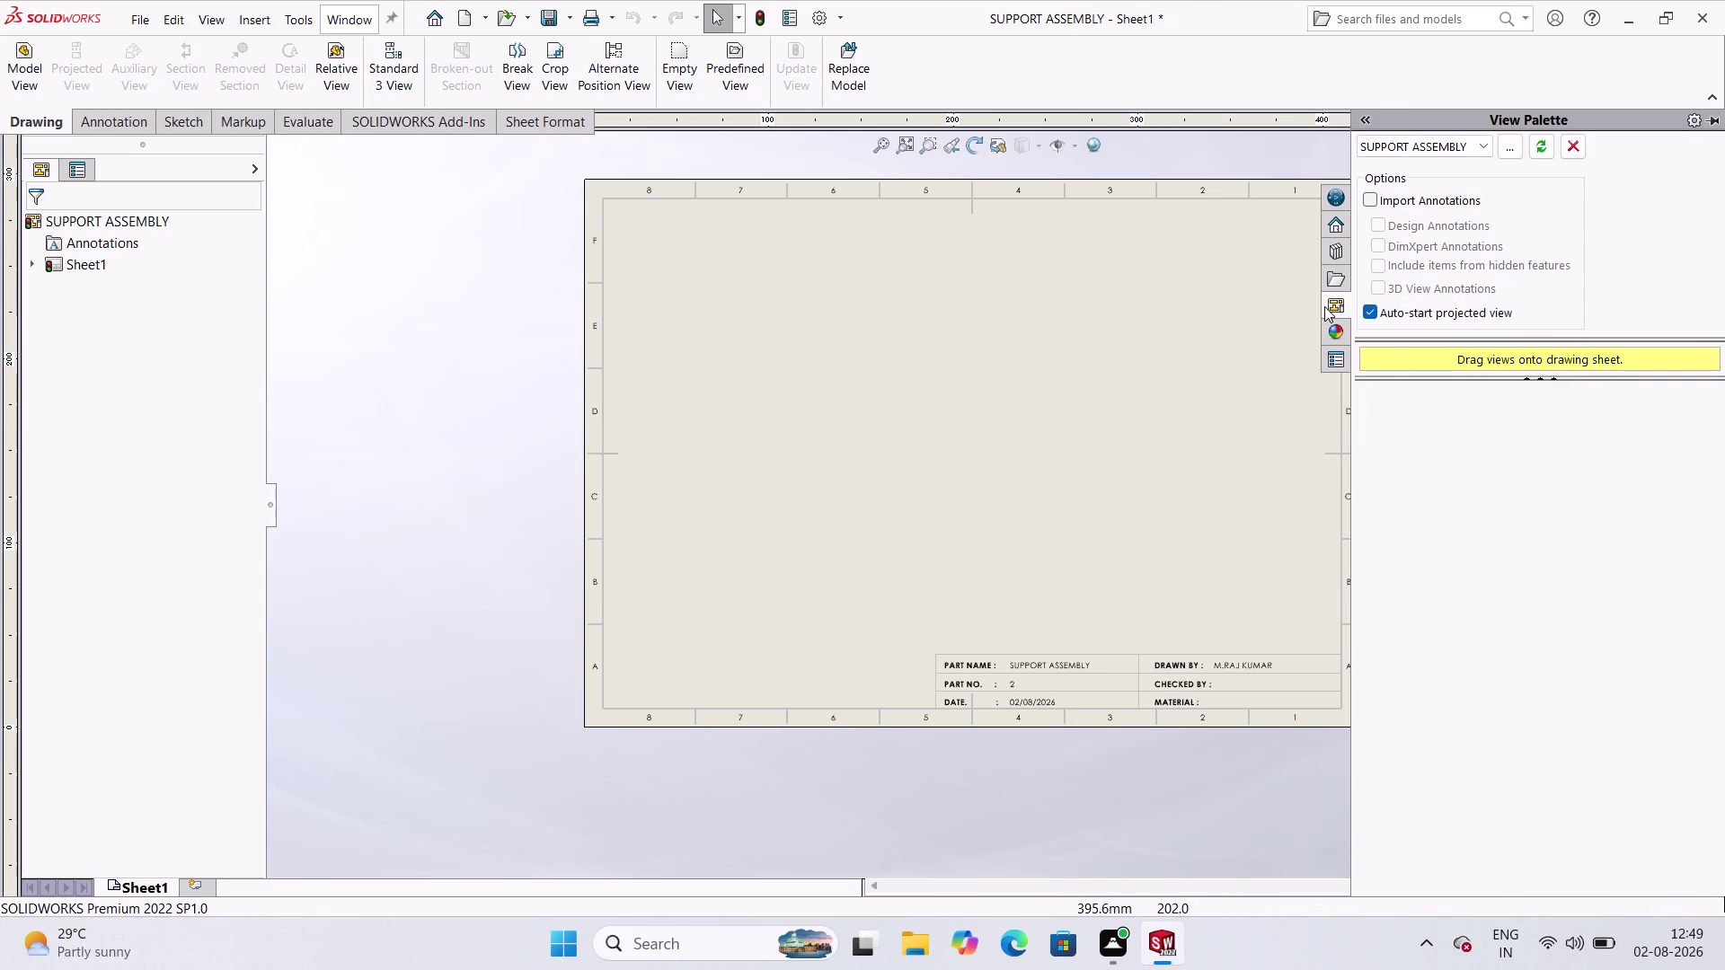
scroll(up, 3)
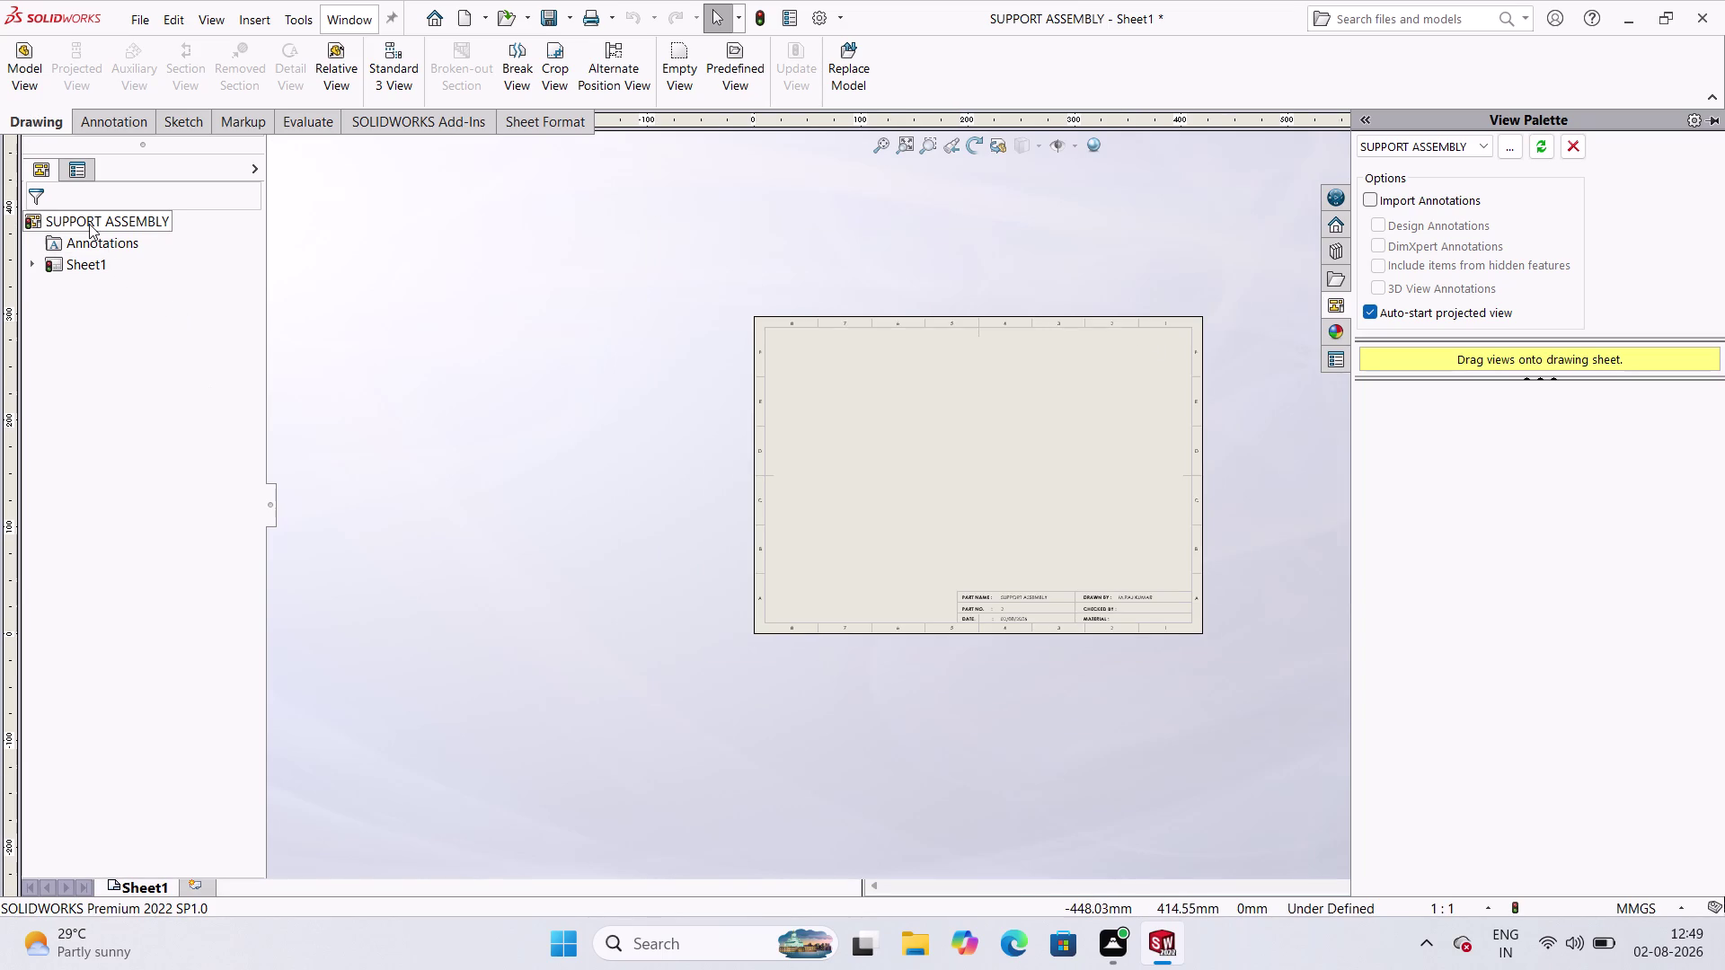
click(38, 164)
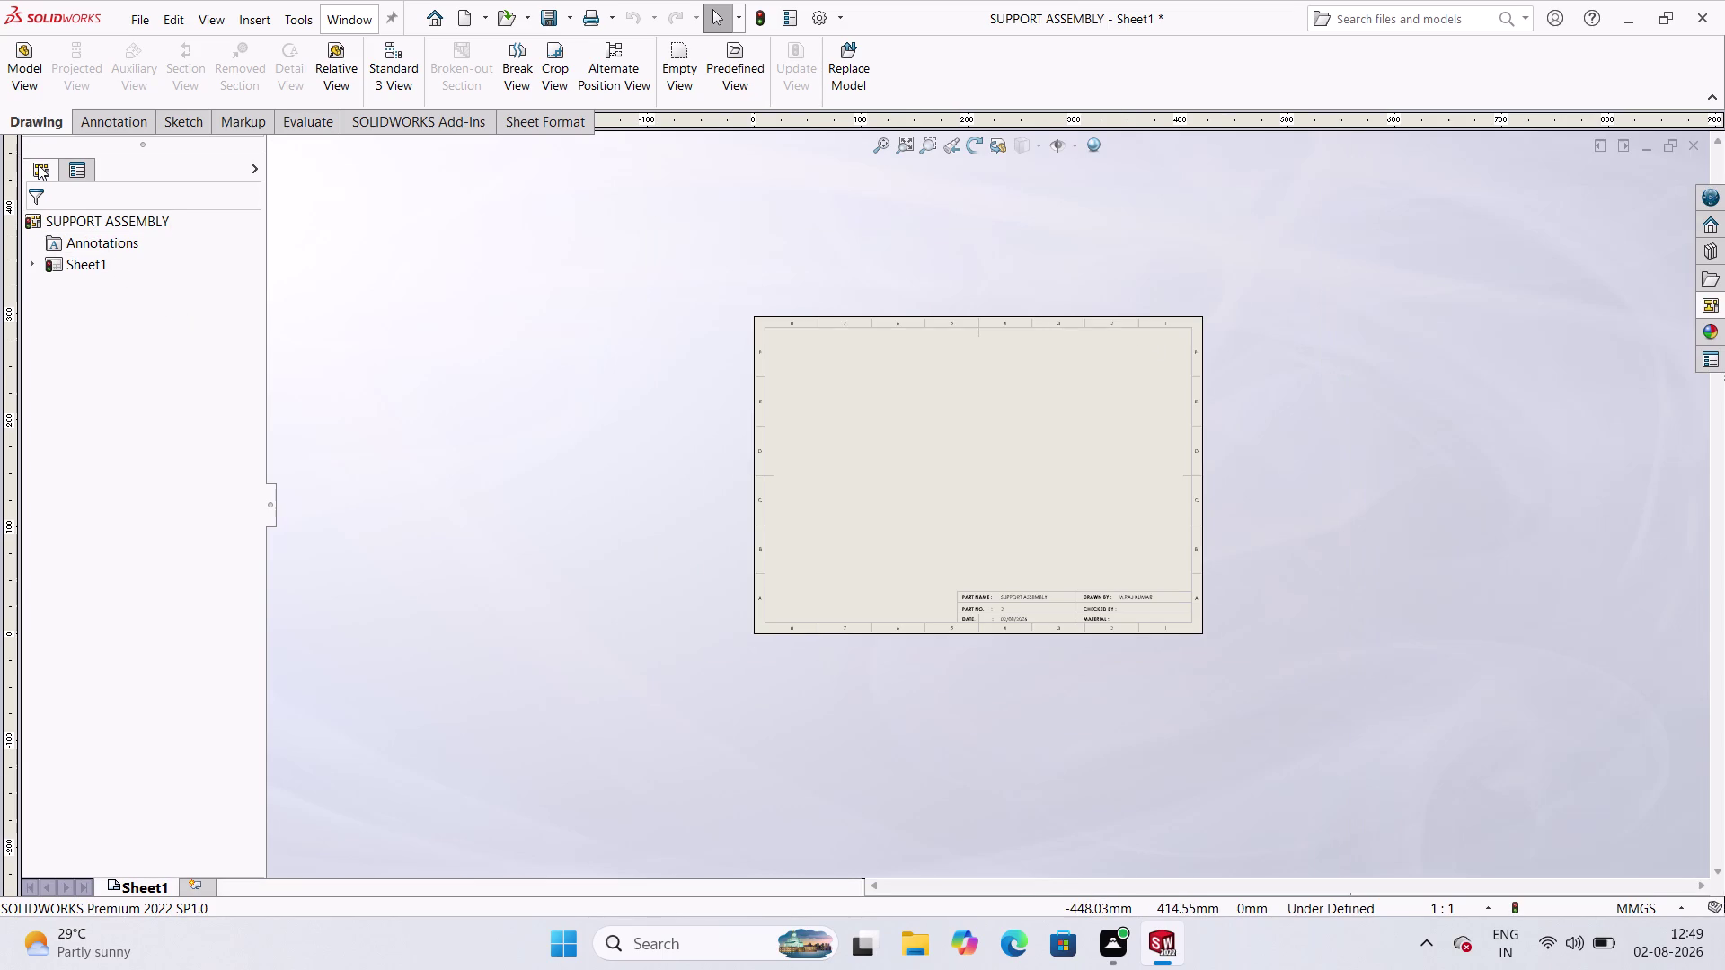
click(92, 166)
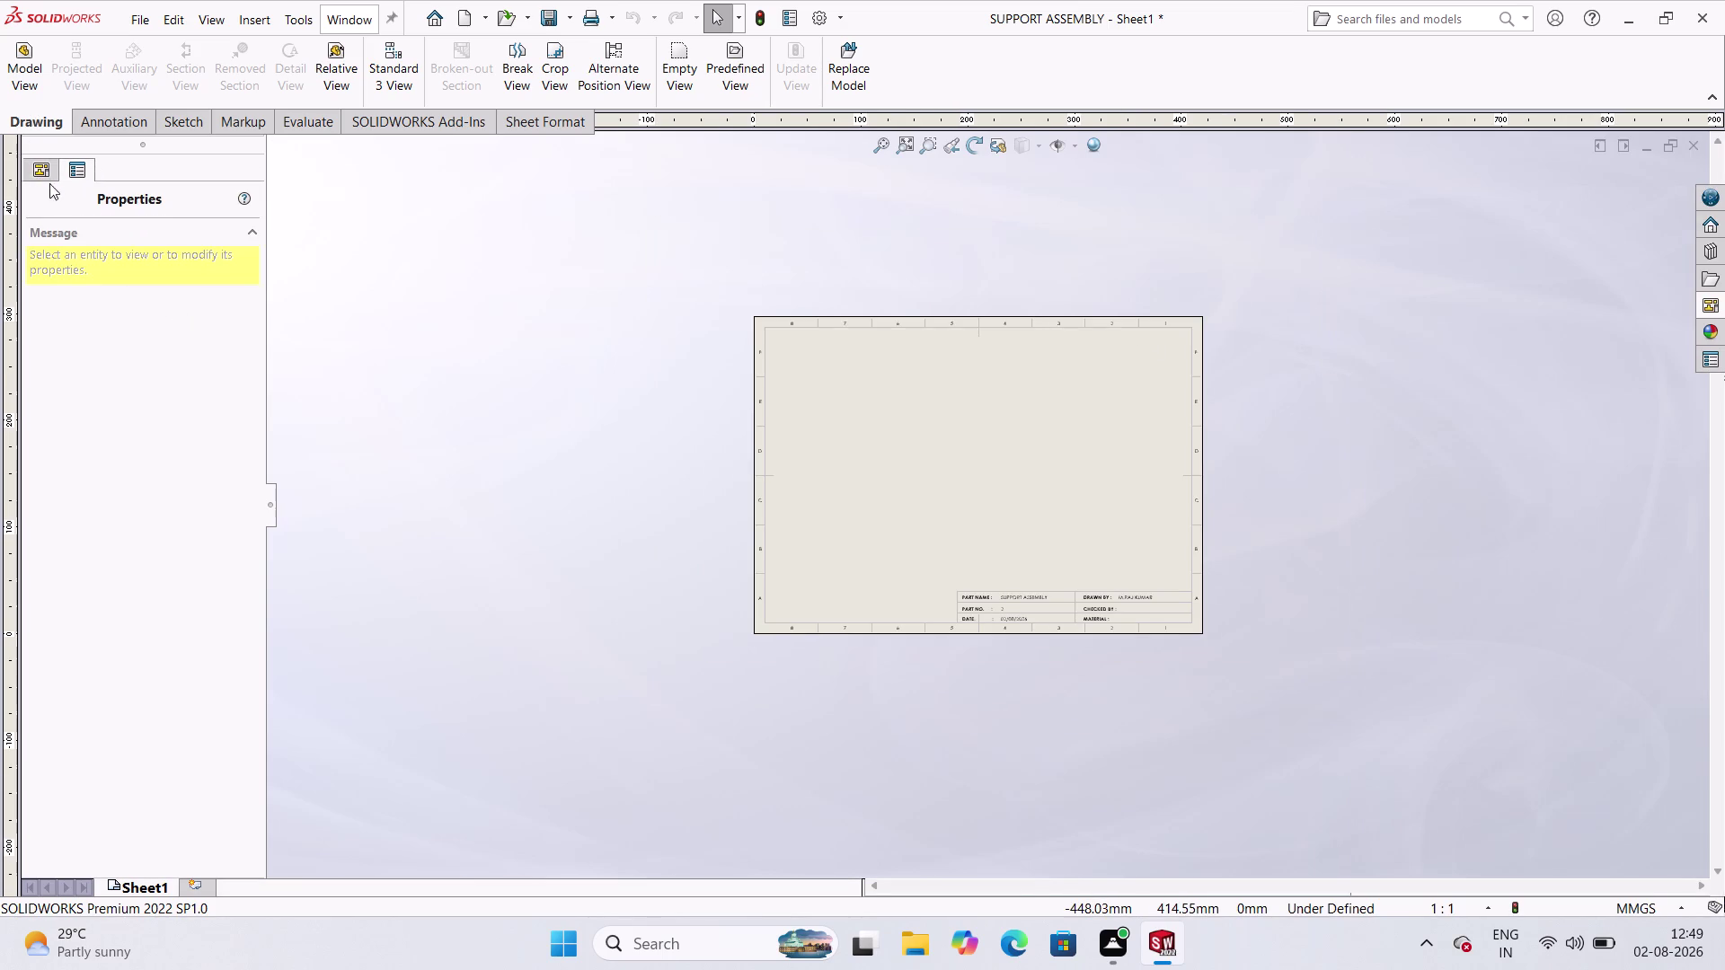
click(43, 174)
click(137, 18)
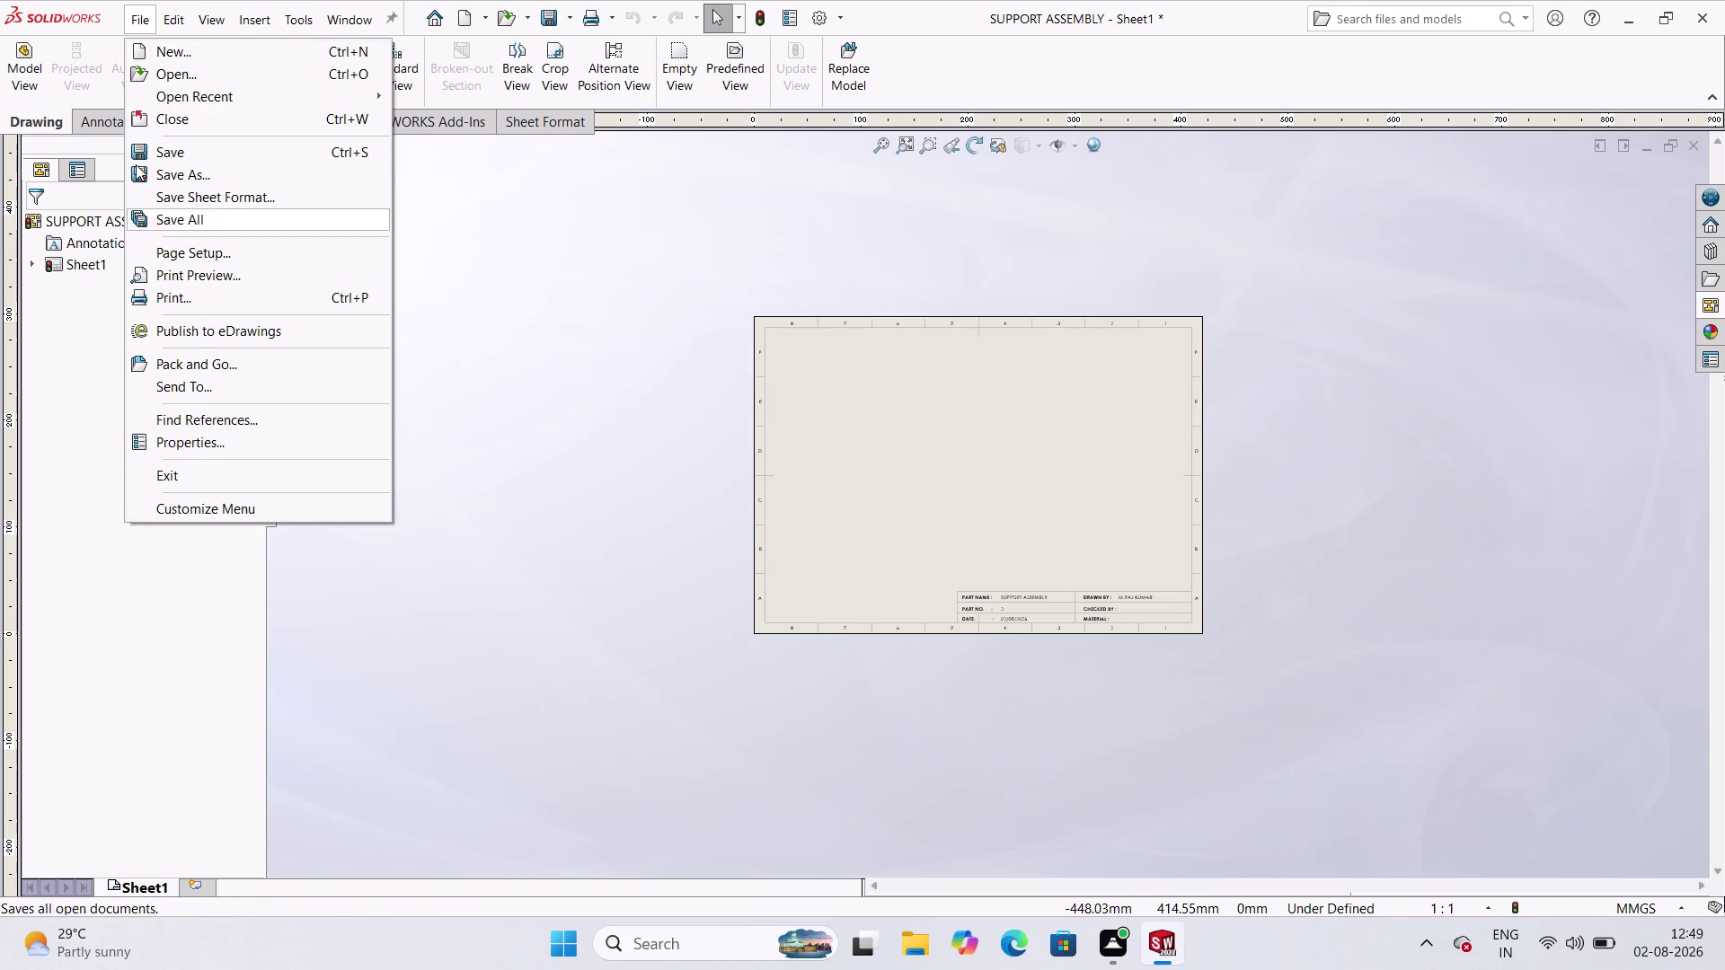
click(97, 124)
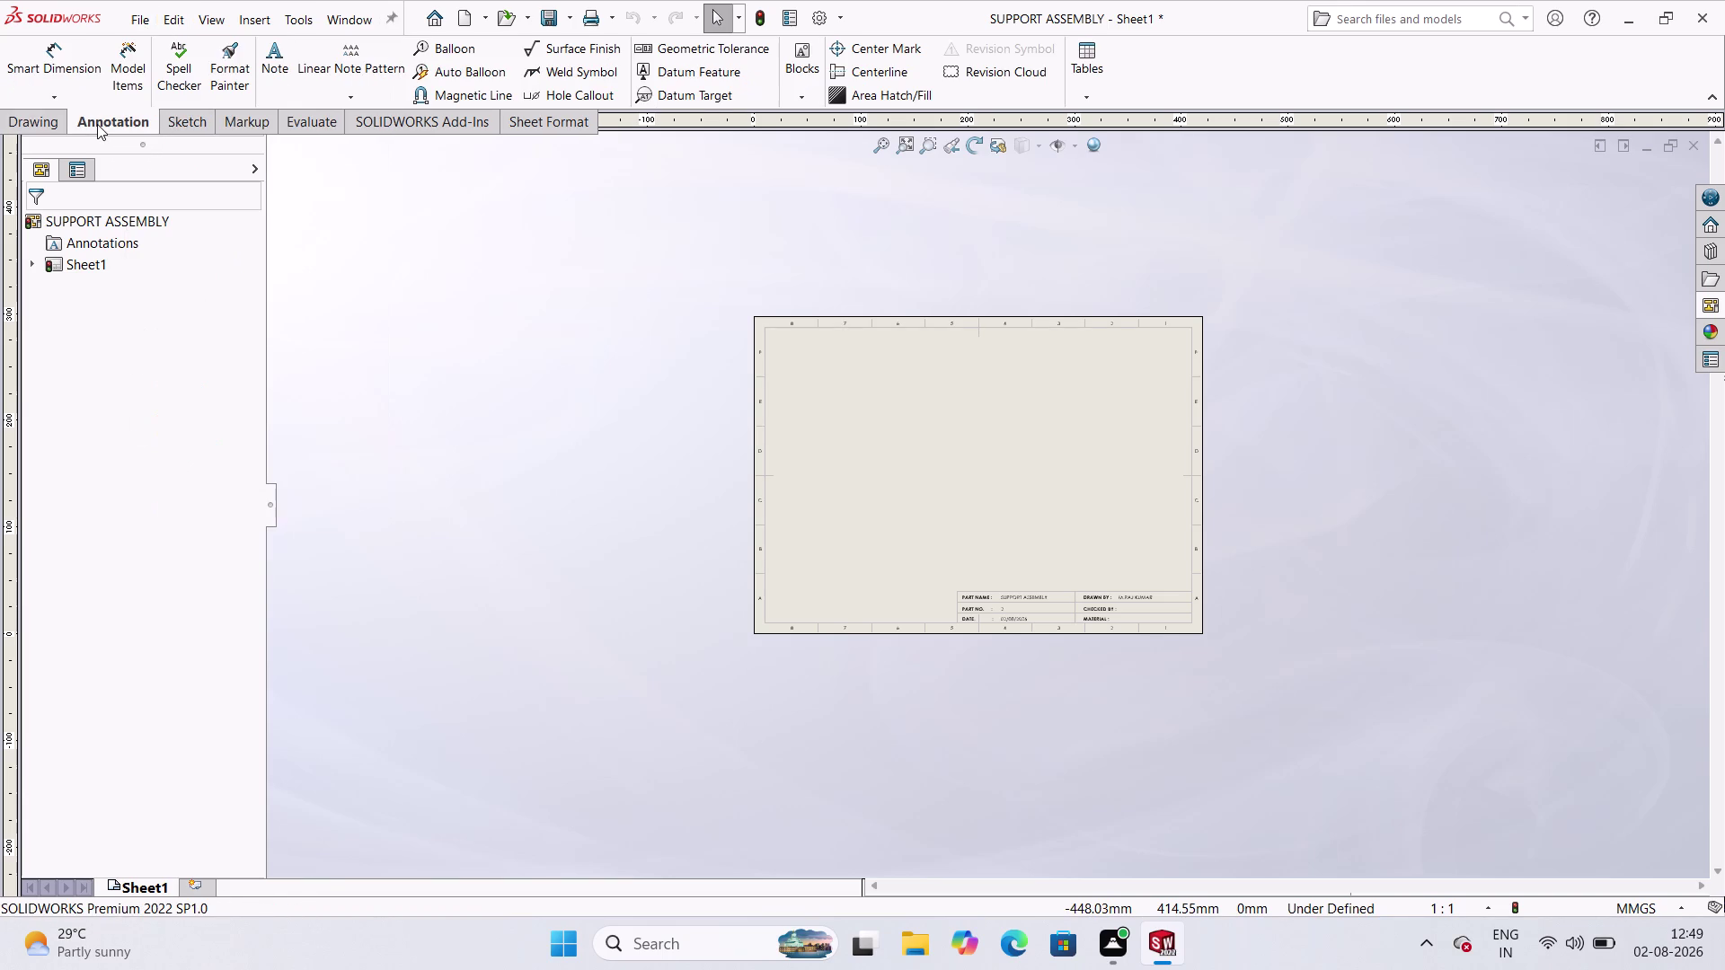
Reload the View Palette with SUPPORT ASSEMBLY views and select the Top view.
click(1709, 300)
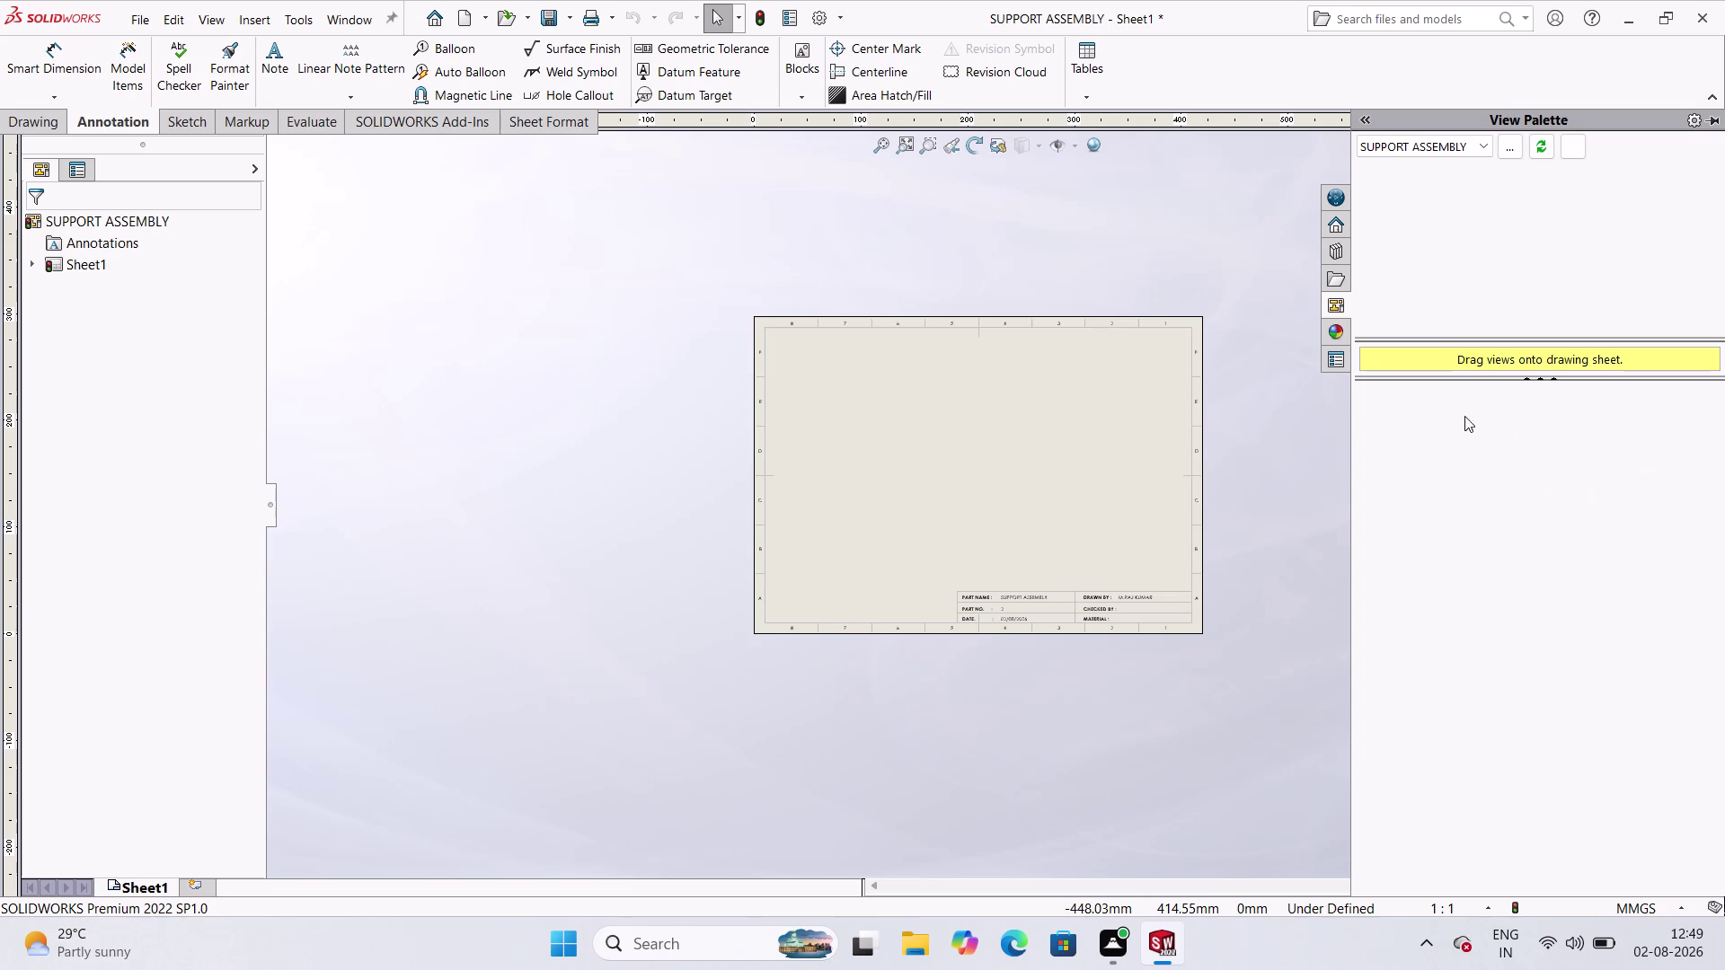
click(1399, 410)
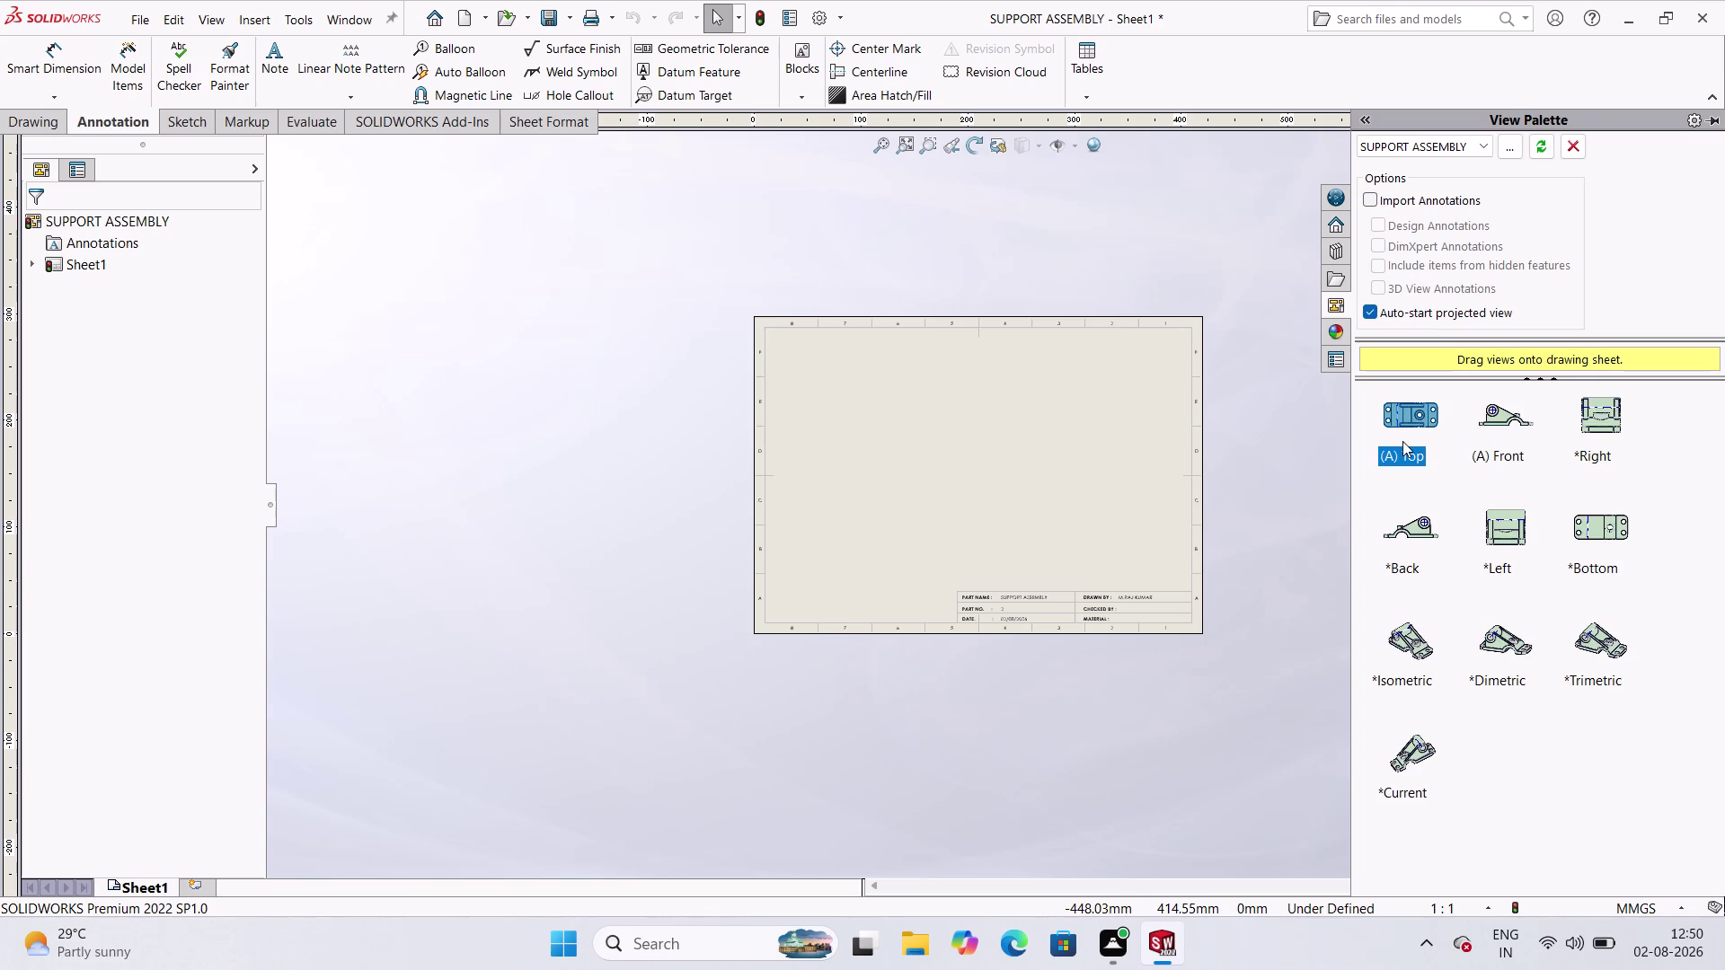
click(1397, 426)
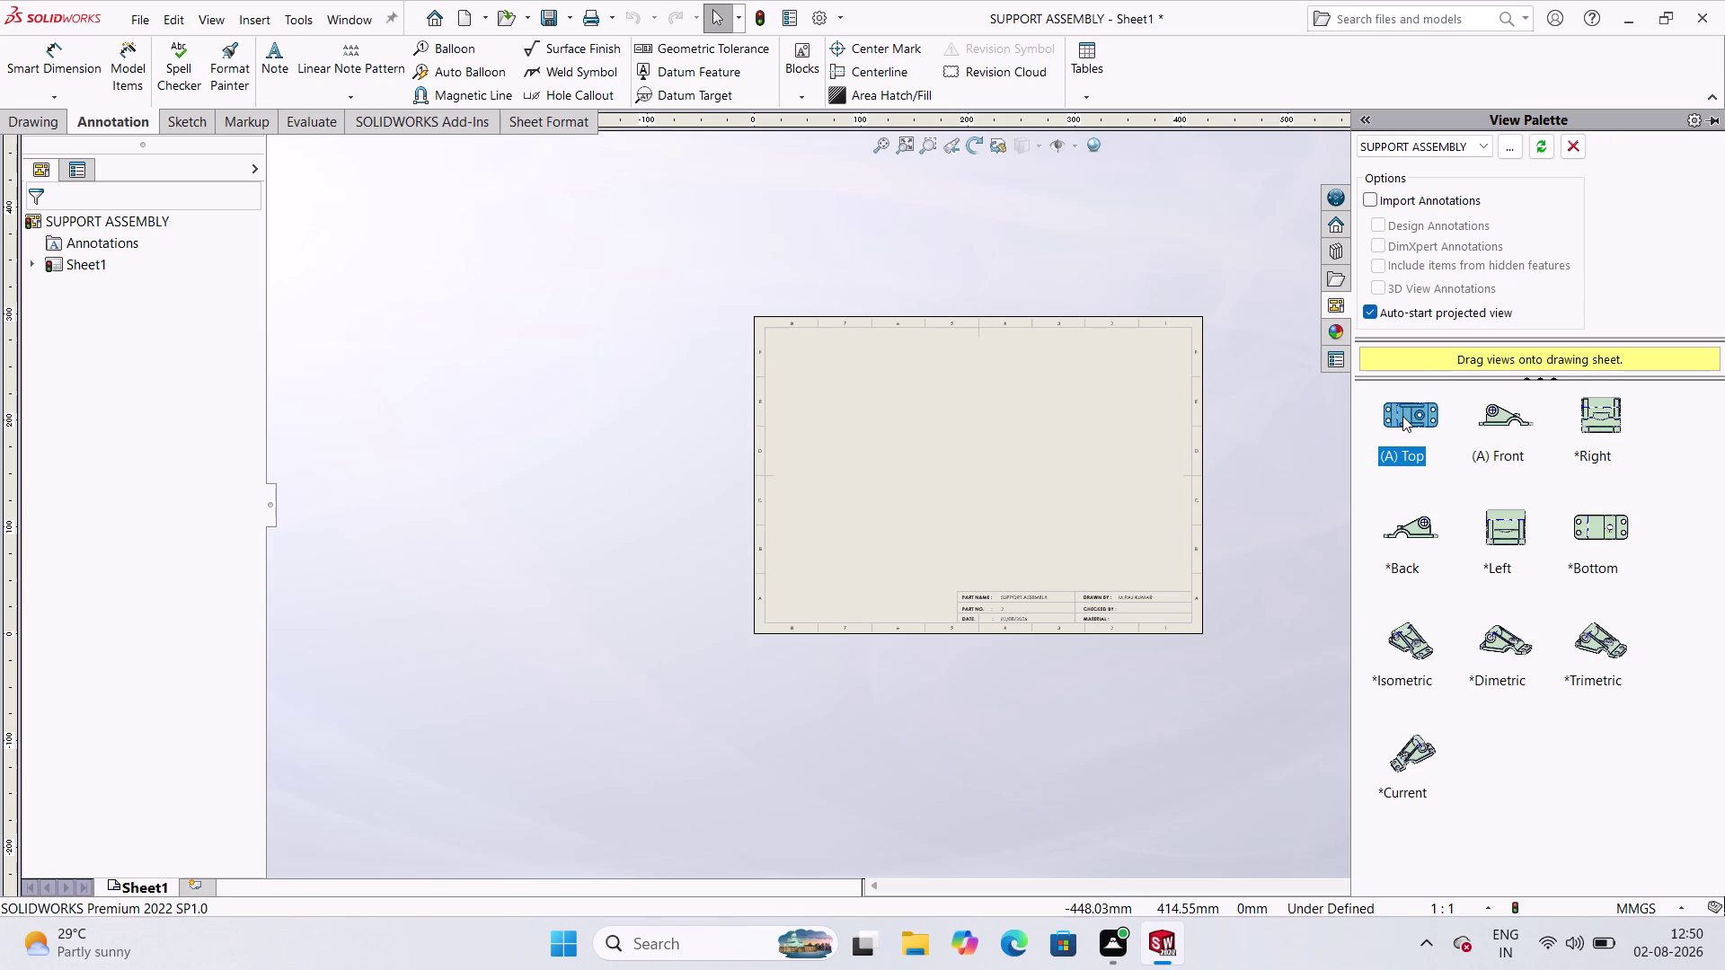
Place (A) Top at upper left and a projected front view below it.
click(1402, 416)
click(1491, 444)
drag(1411, 411, 1393, 411)
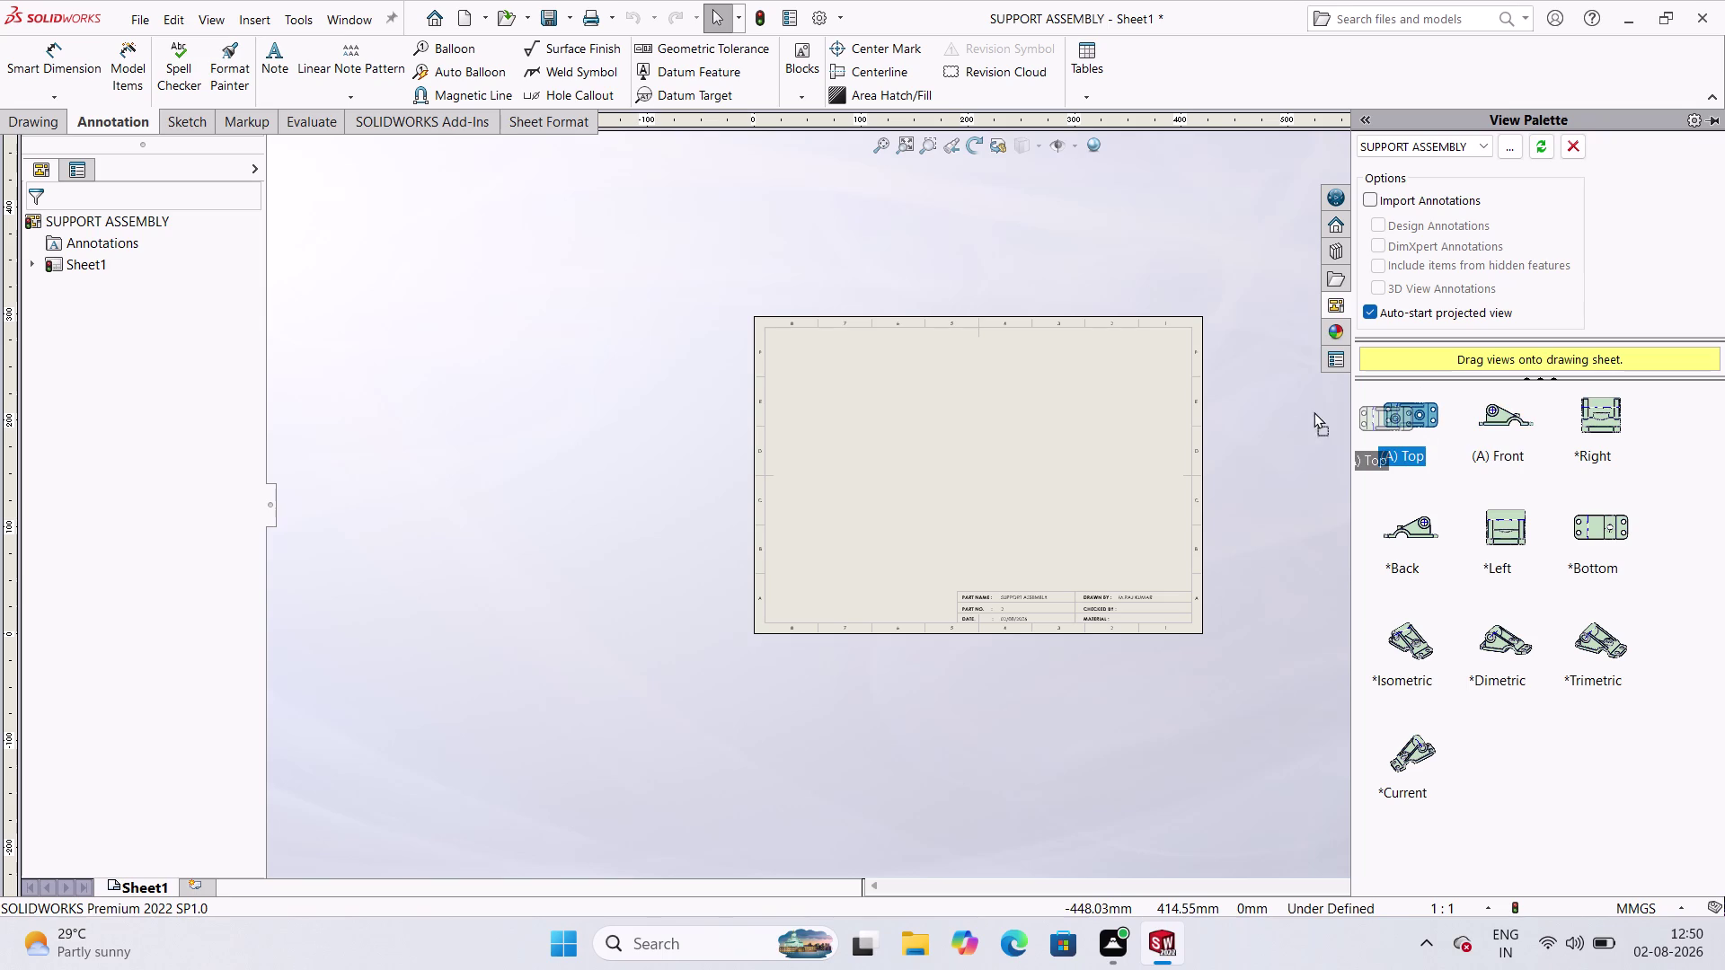
drag(1393, 411, 860, 416)
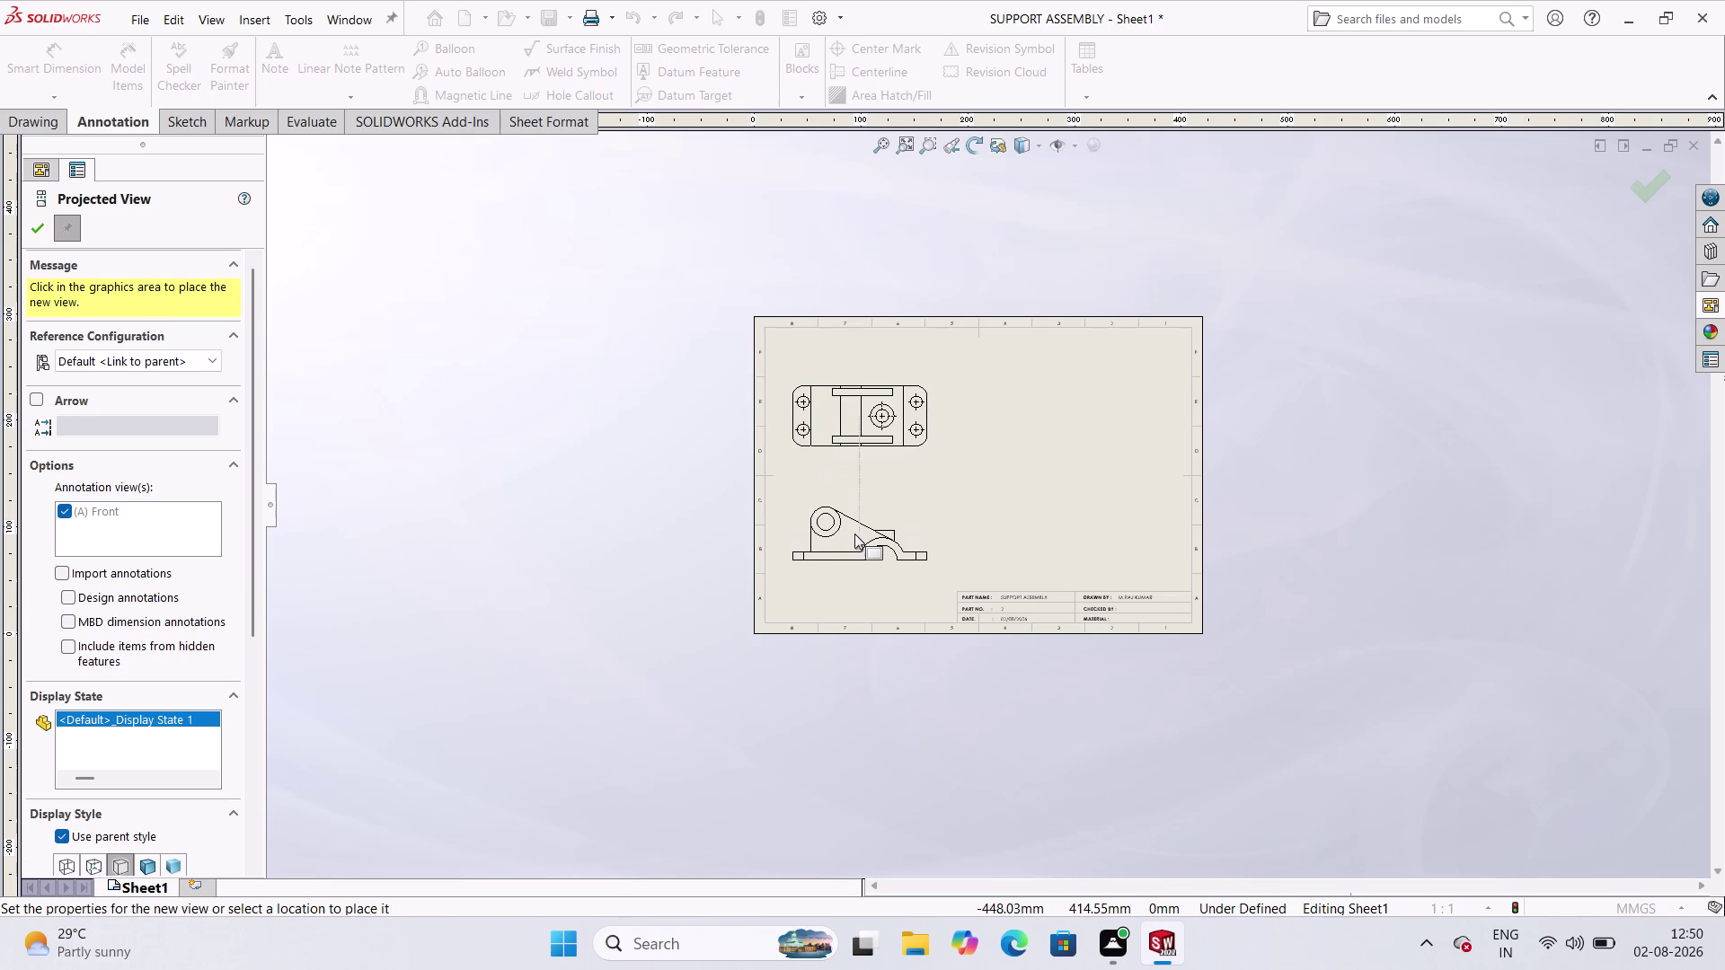
click(854, 534)
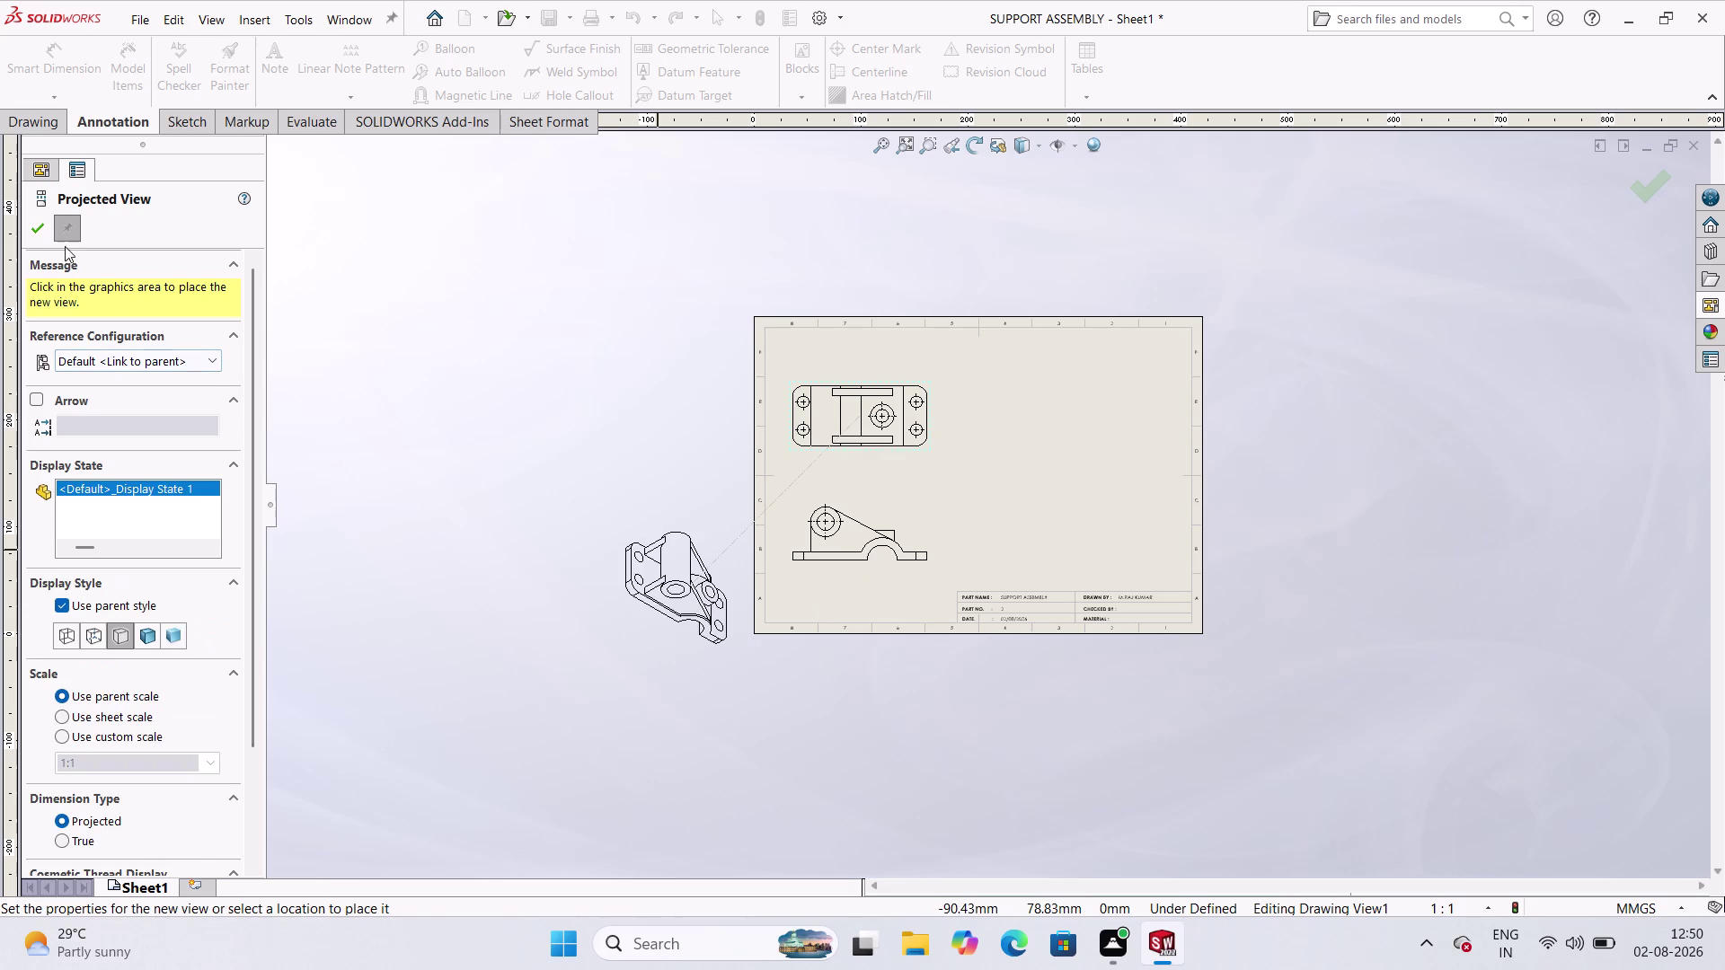
click(31, 217)
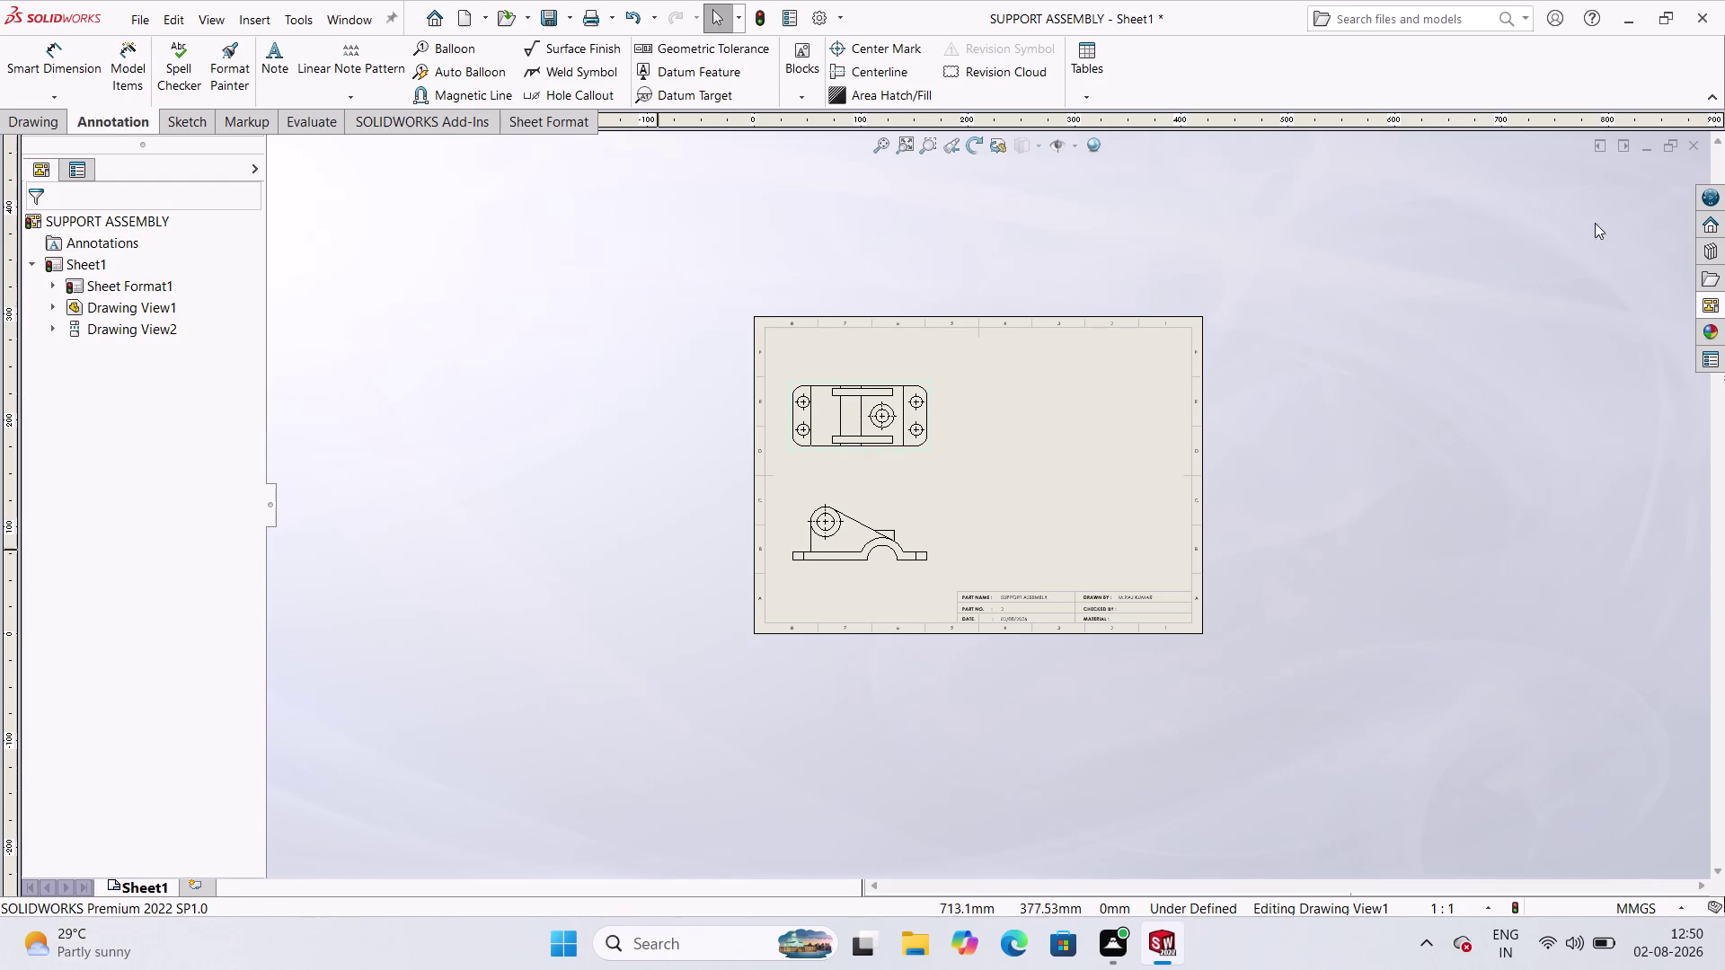
click(1711, 307)
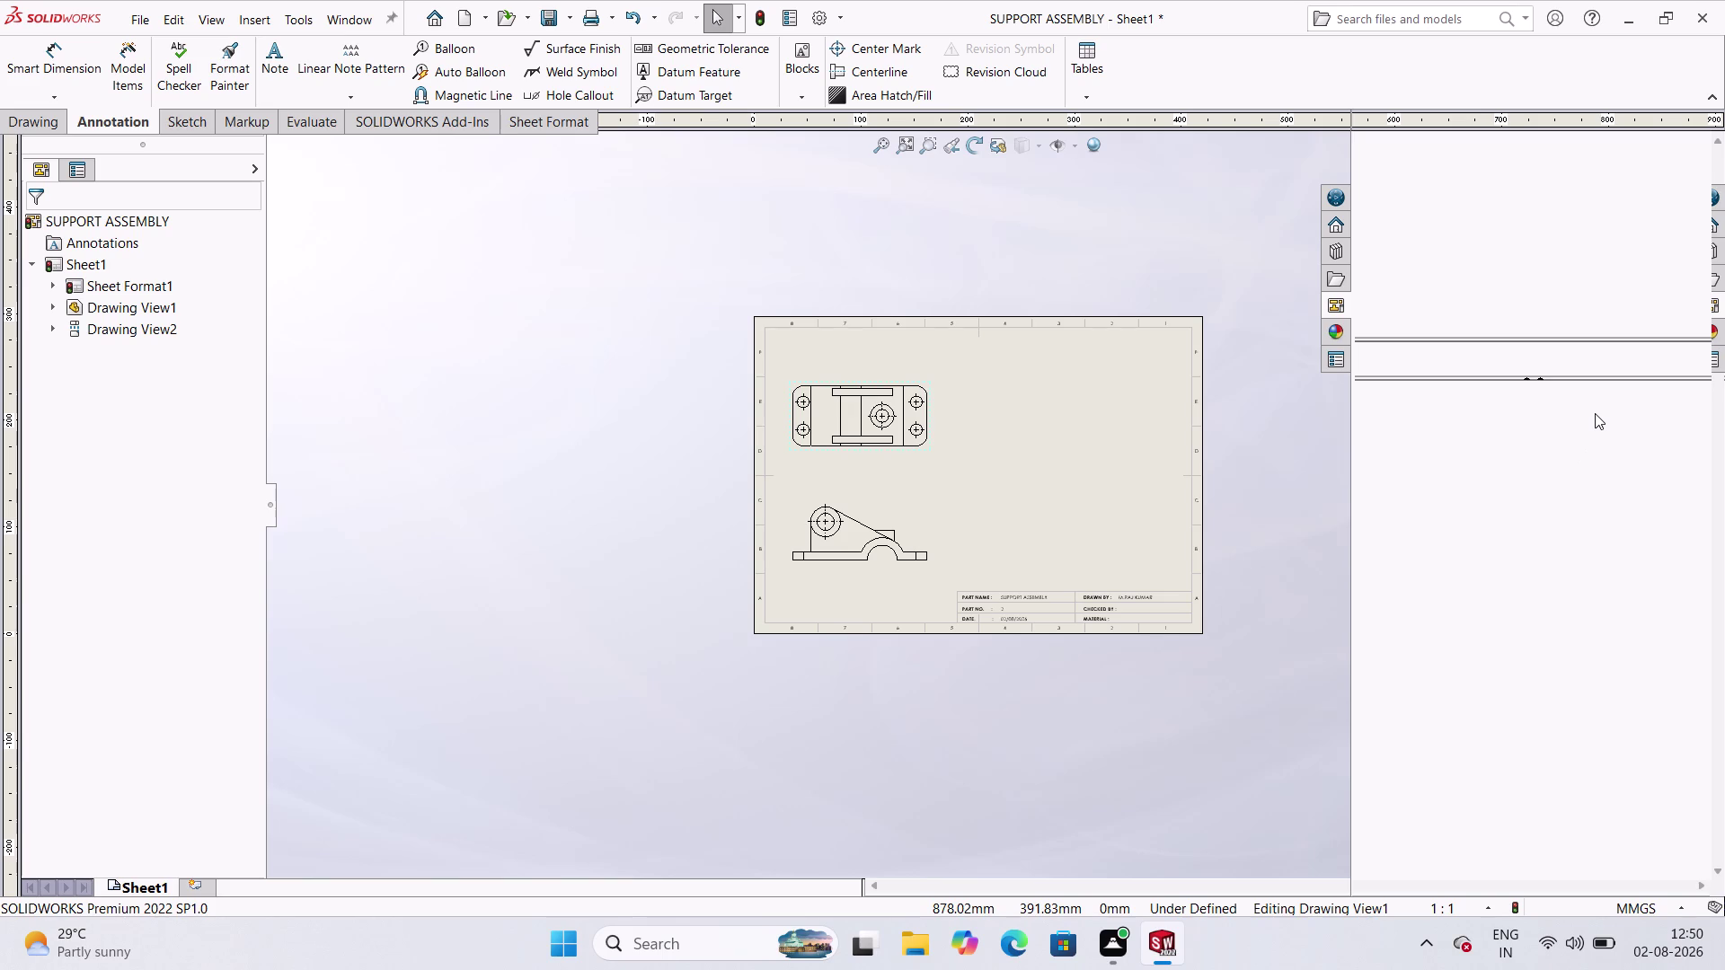
Drop *Right at the sheet's lower right as Drawing View3, without projected views.
drag(1594, 413, 1360, 427)
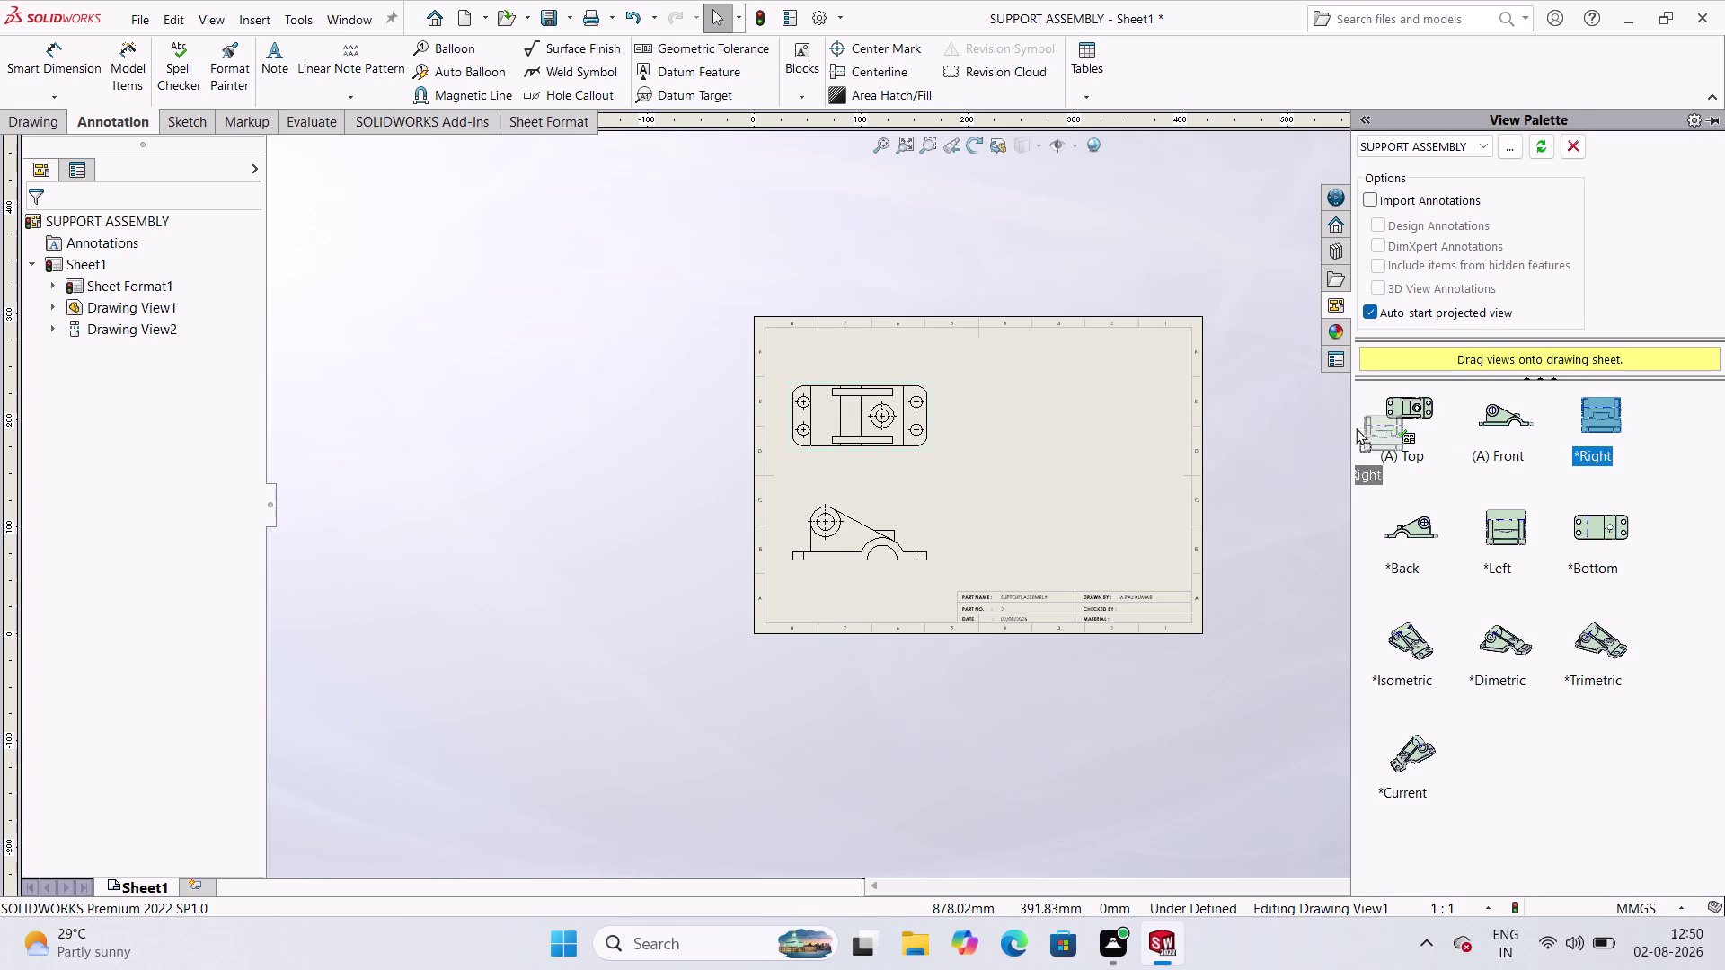
drag(1360, 428, 1097, 533)
double_click(1097, 533)
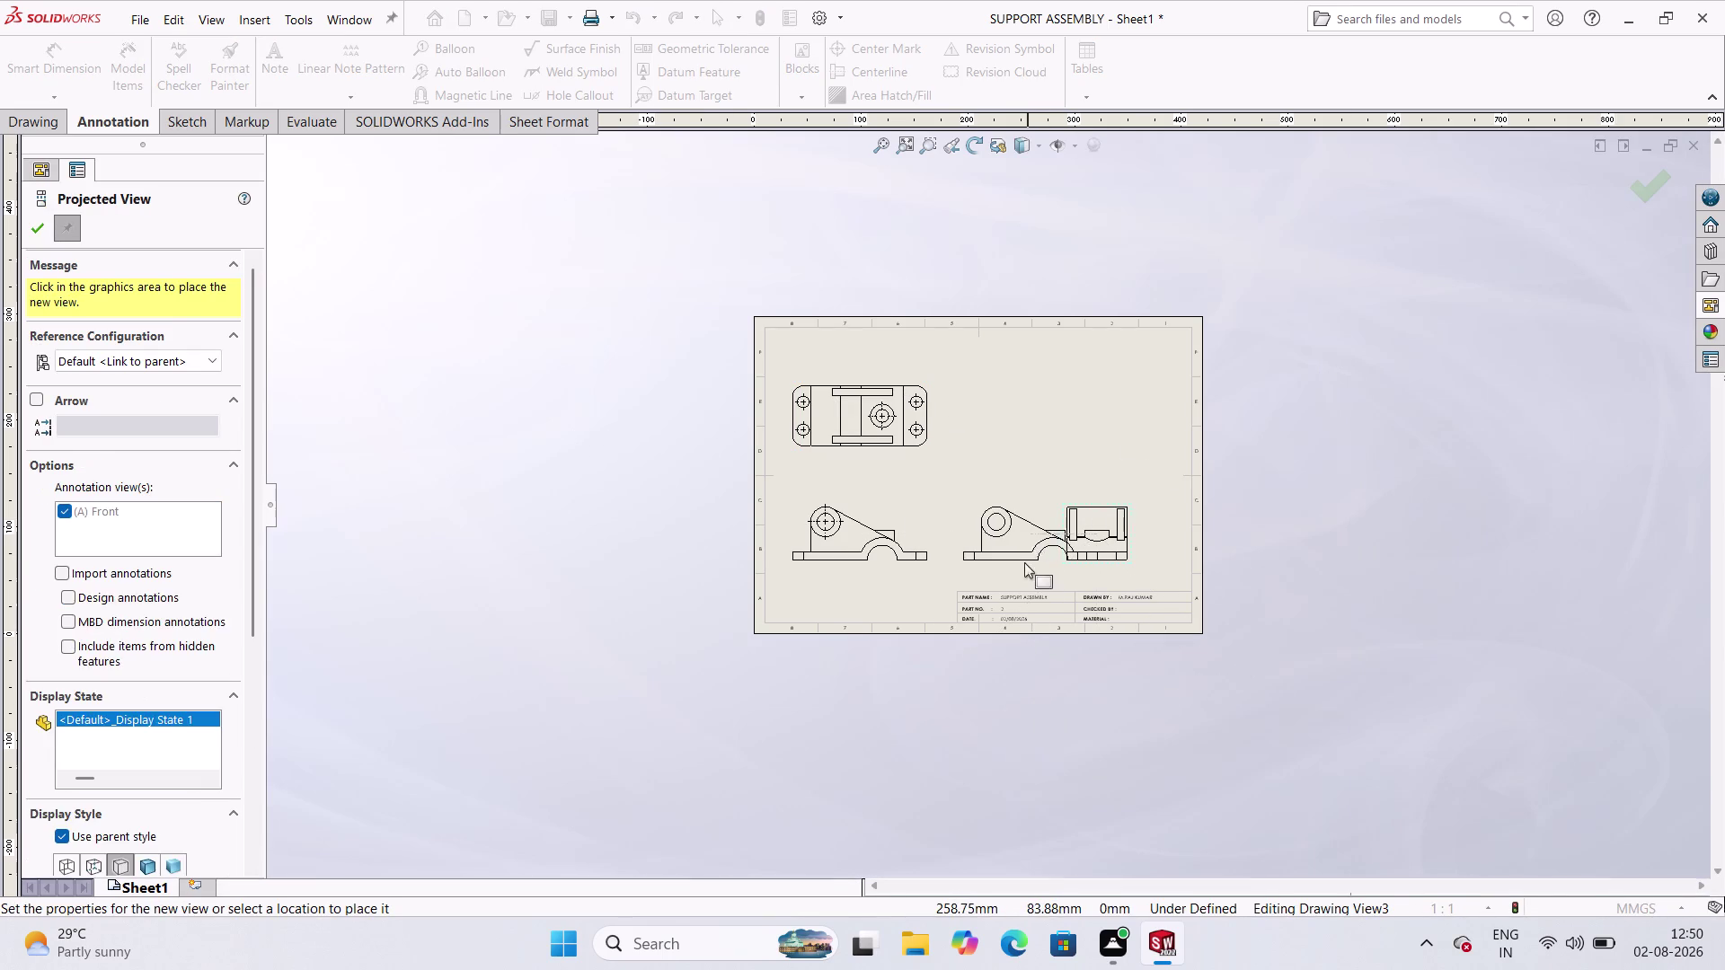
click(26, 226)
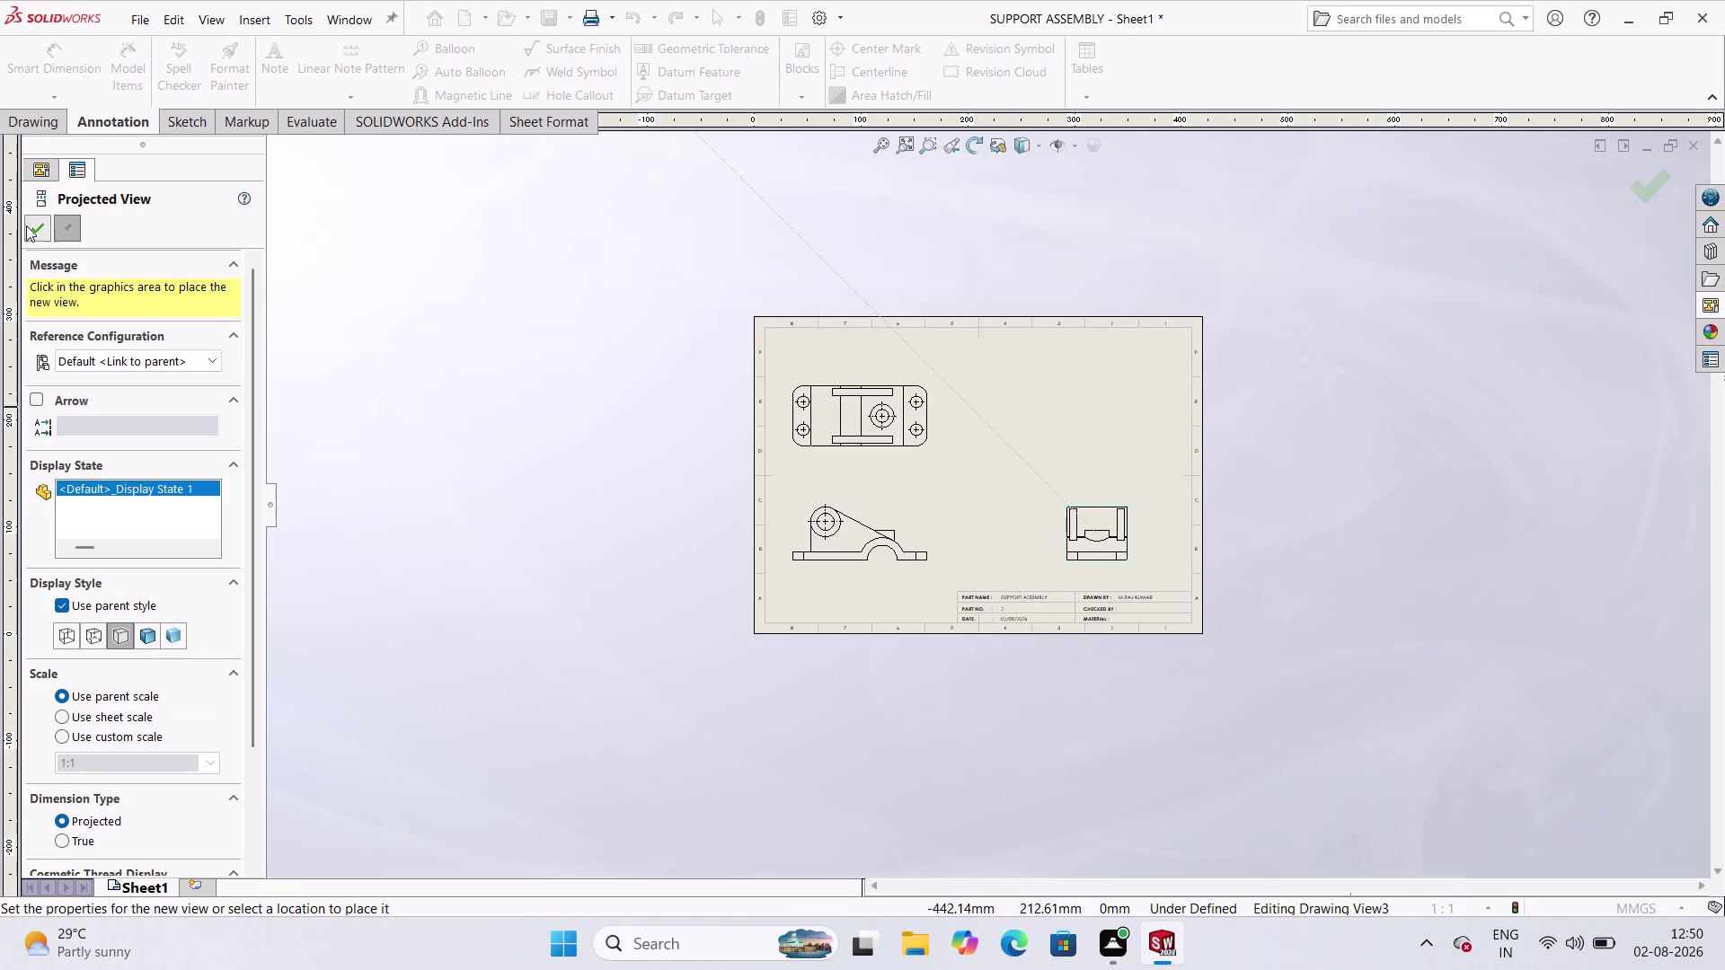
scroll(down, 3)
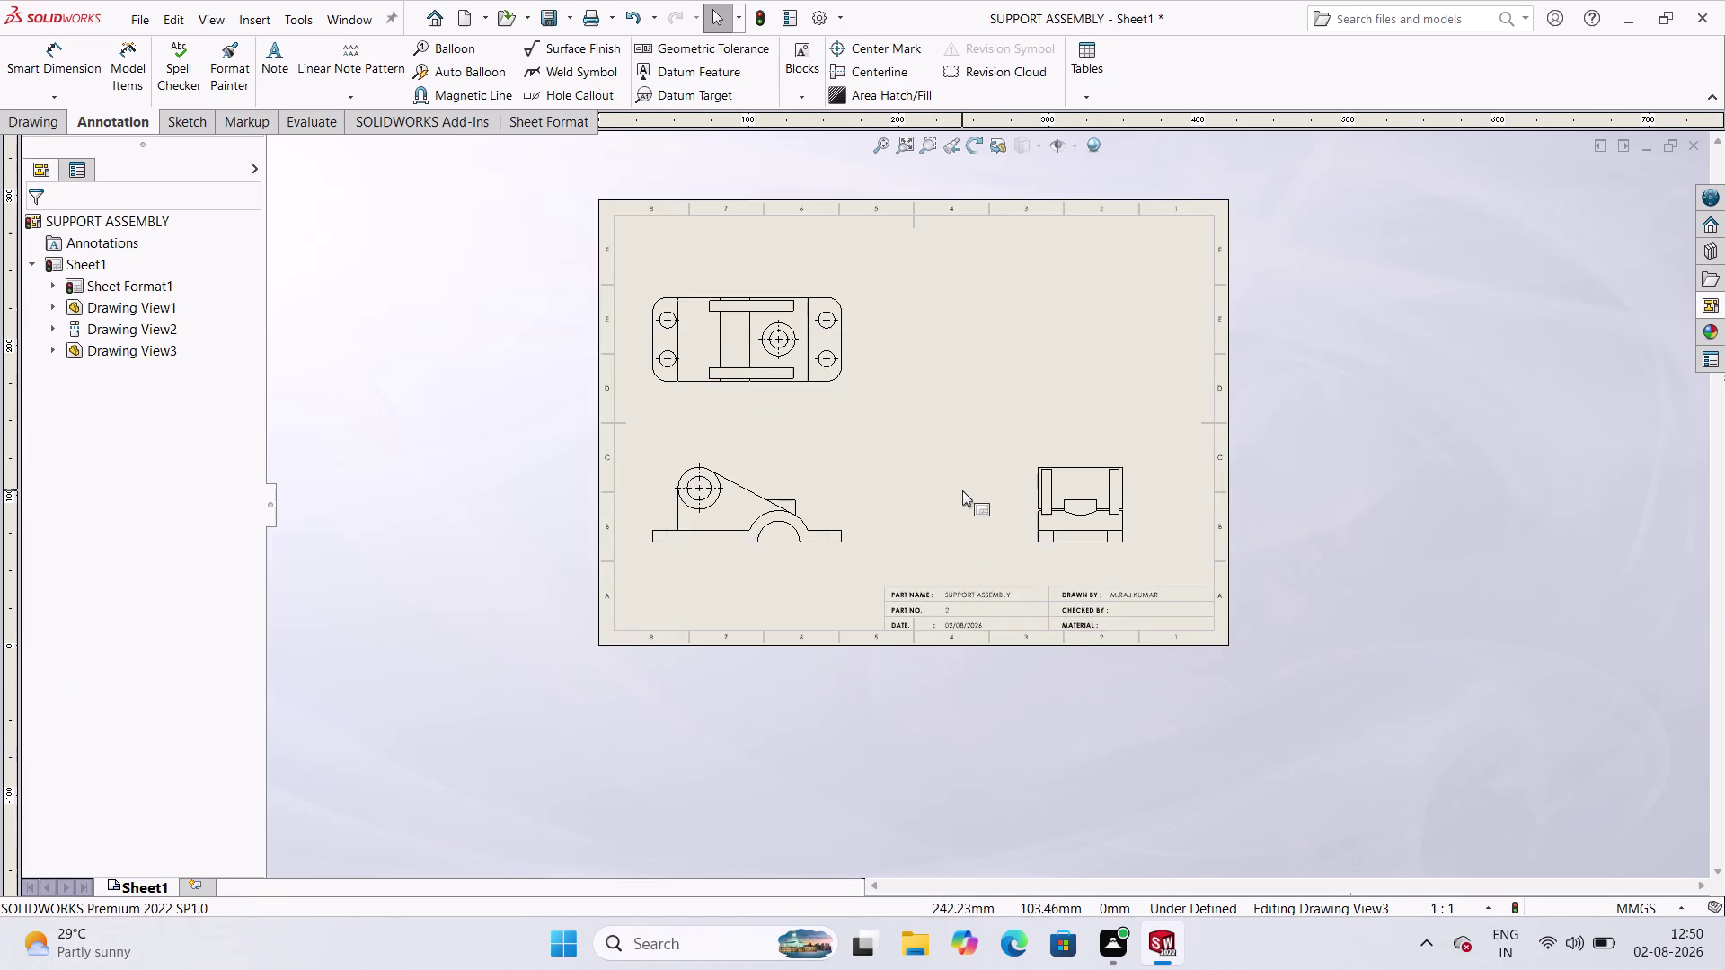
Shift the right view left and the top and front views rightward, then confirm.
scroll(down, 3)
scroll(up, 3)
scroll(down, 3)
scroll(down, 3)
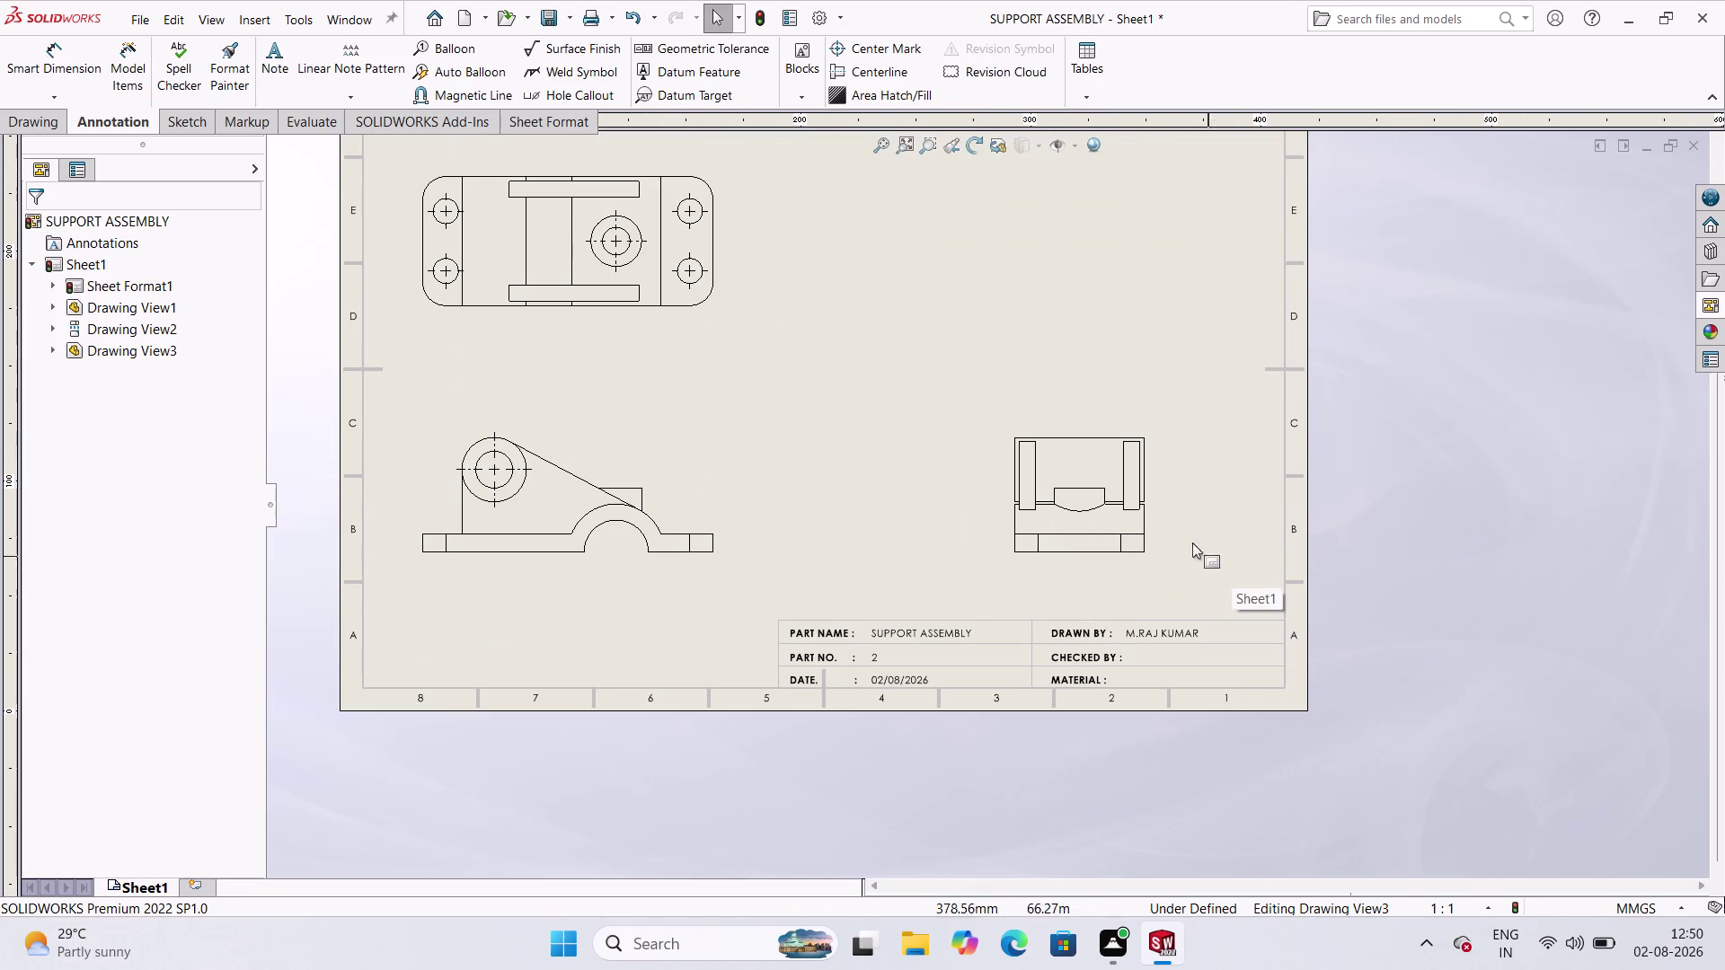
drag(1119, 568, 1065, 494)
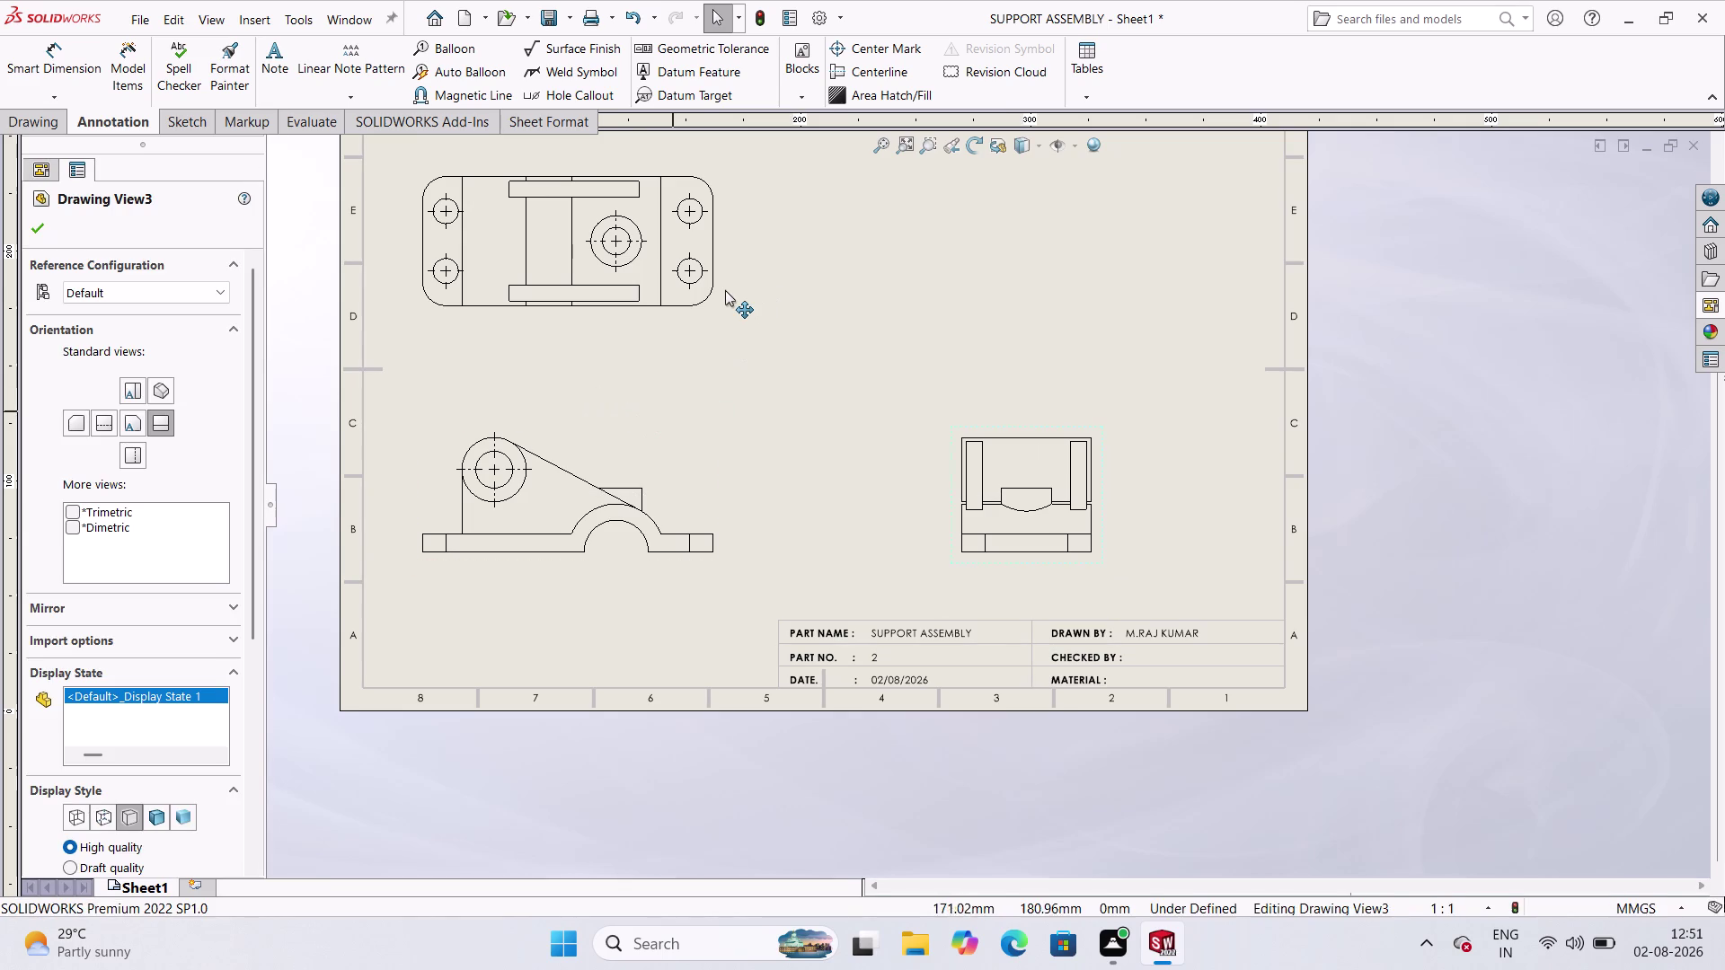
drag(720, 283, 759, 281)
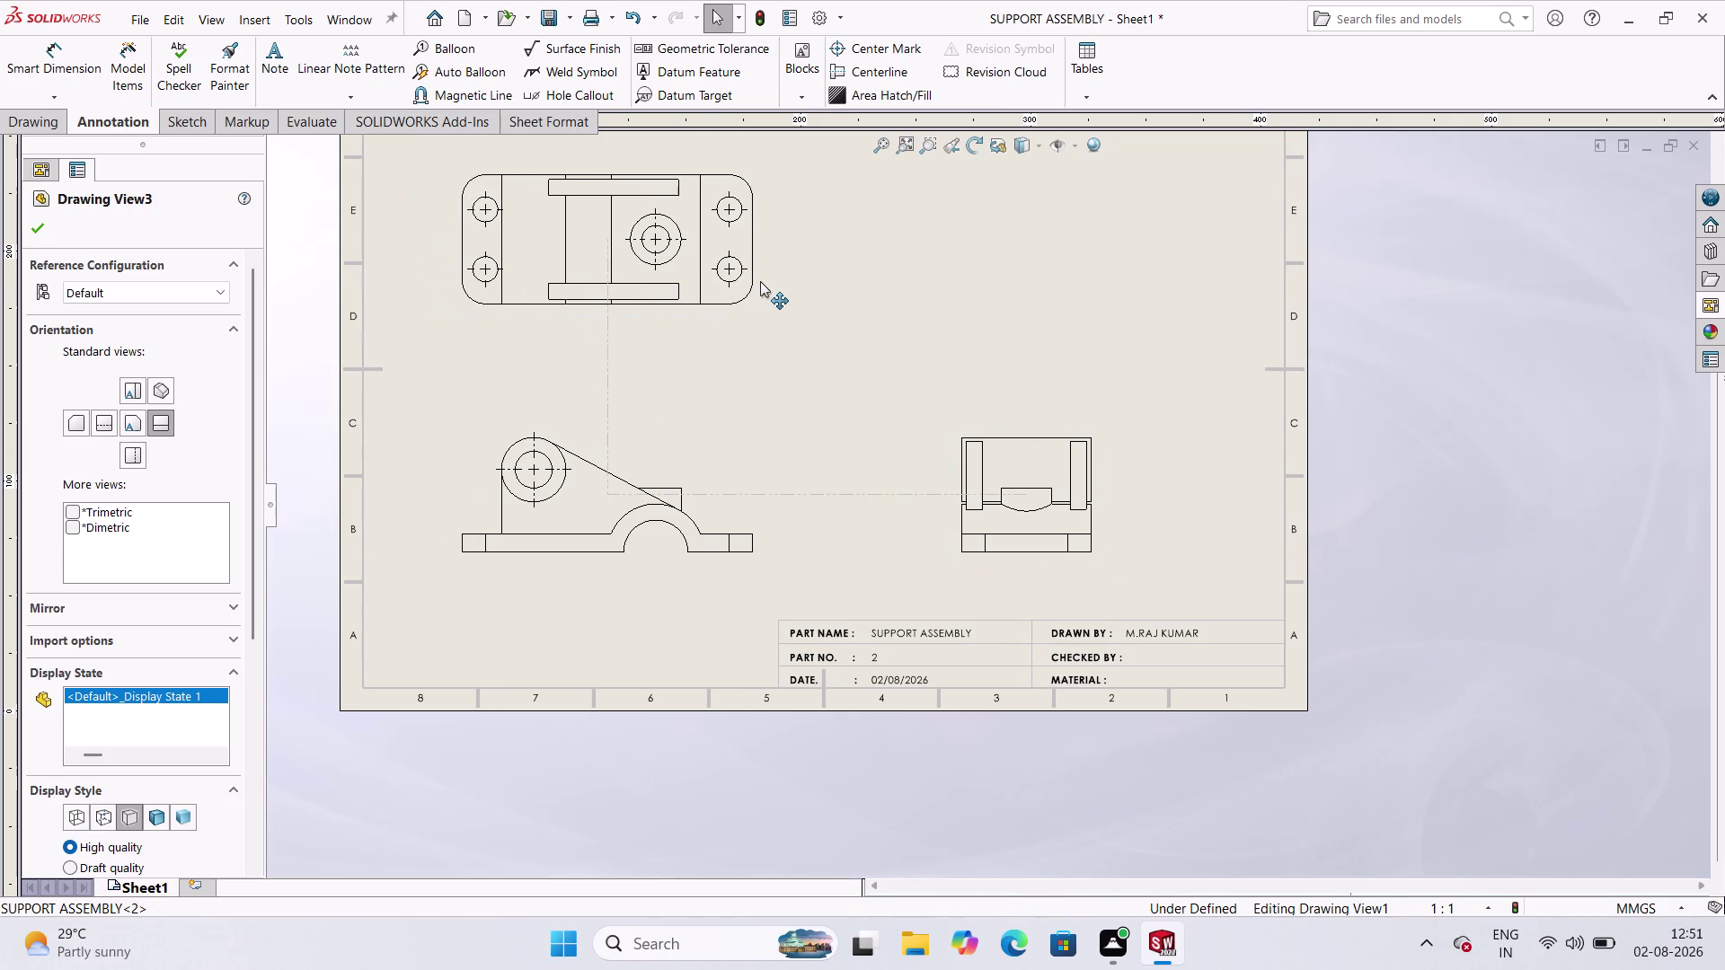
drag(759, 281, 802, 272)
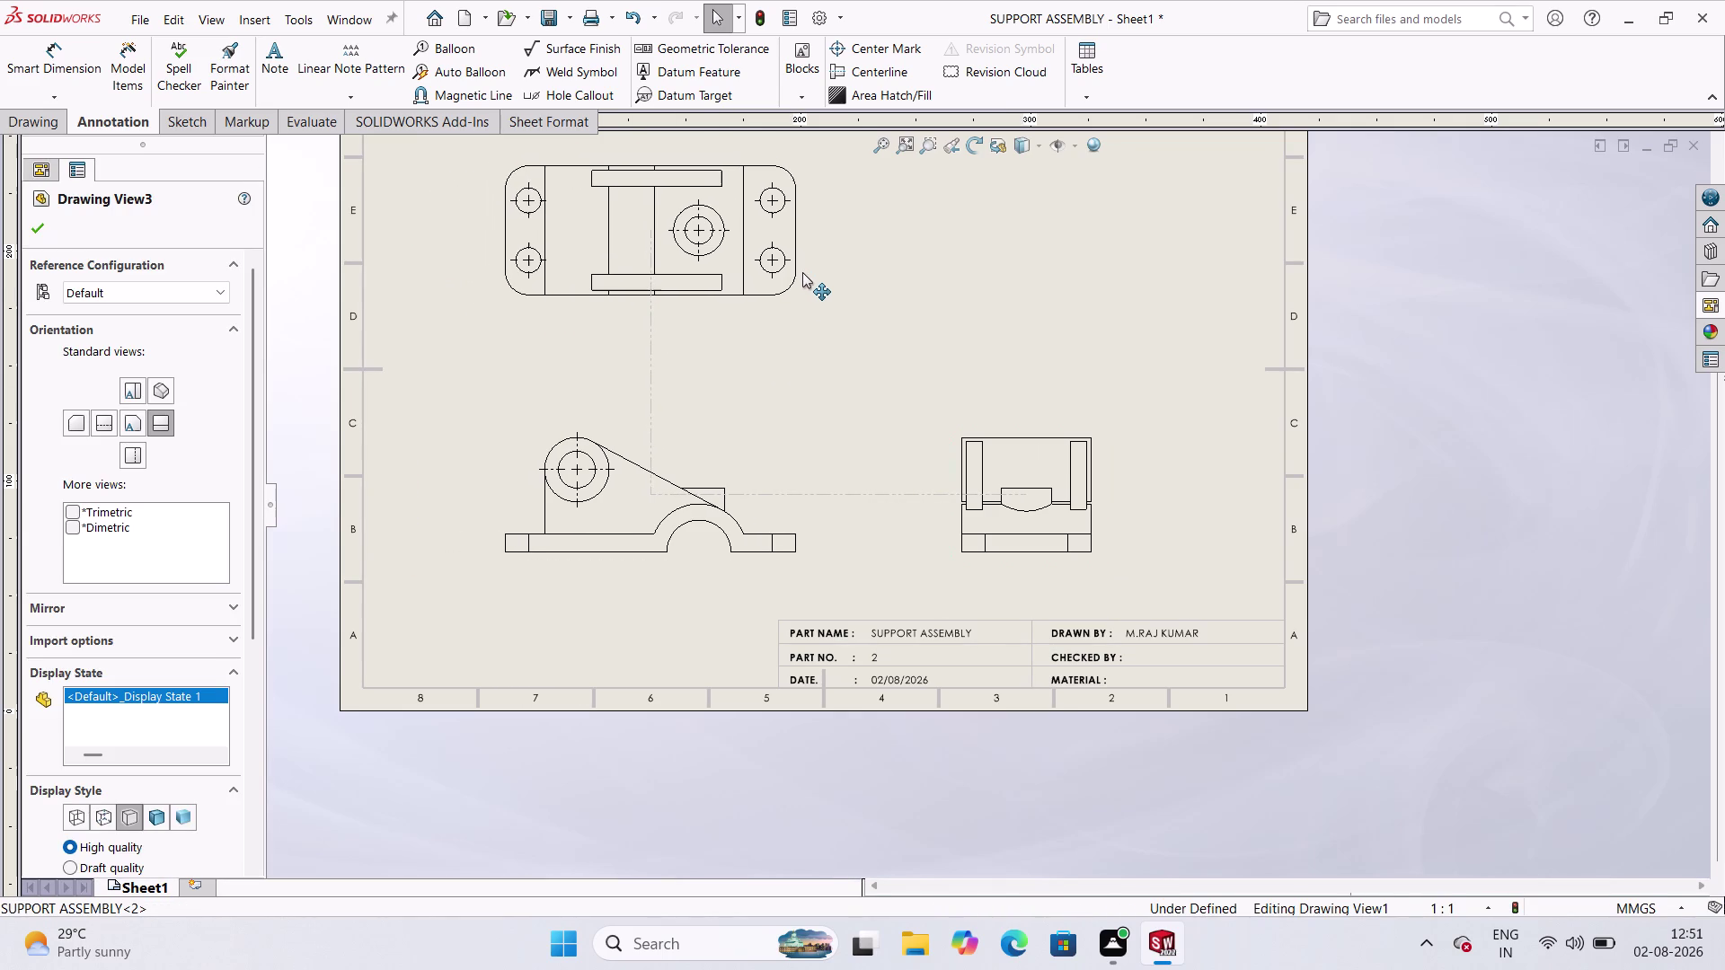
drag(802, 272, 800, 287)
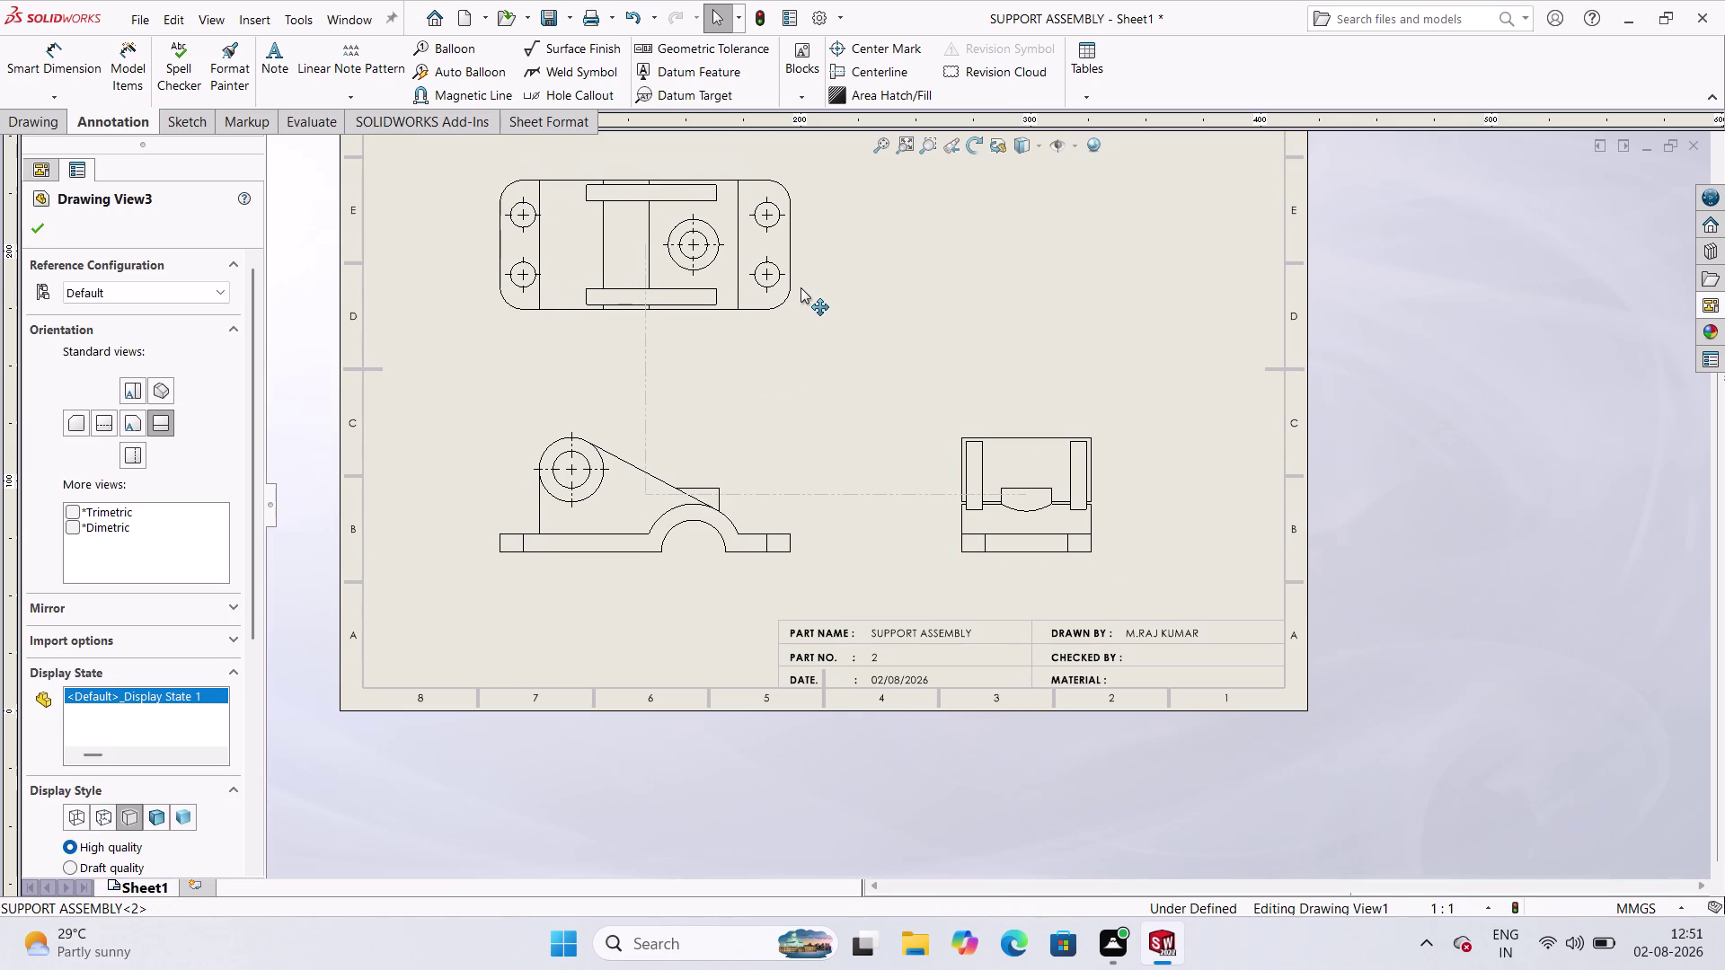
drag(801, 287, 806, 270)
scroll(up, 3)
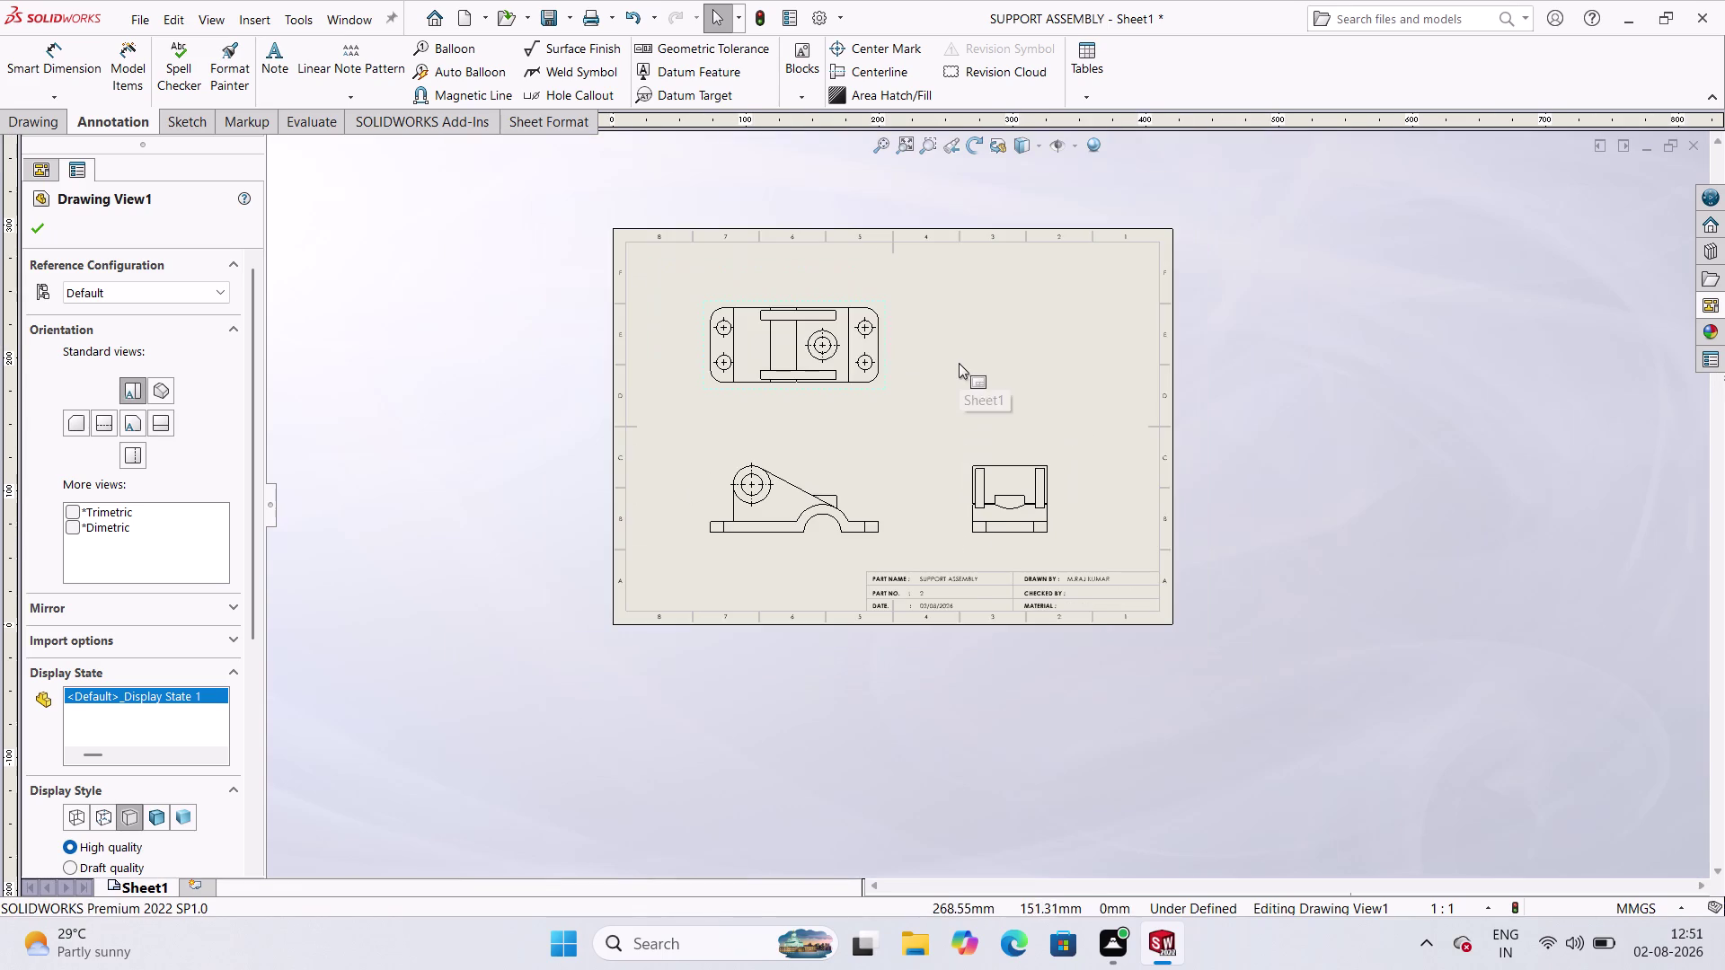
scroll(down, 3)
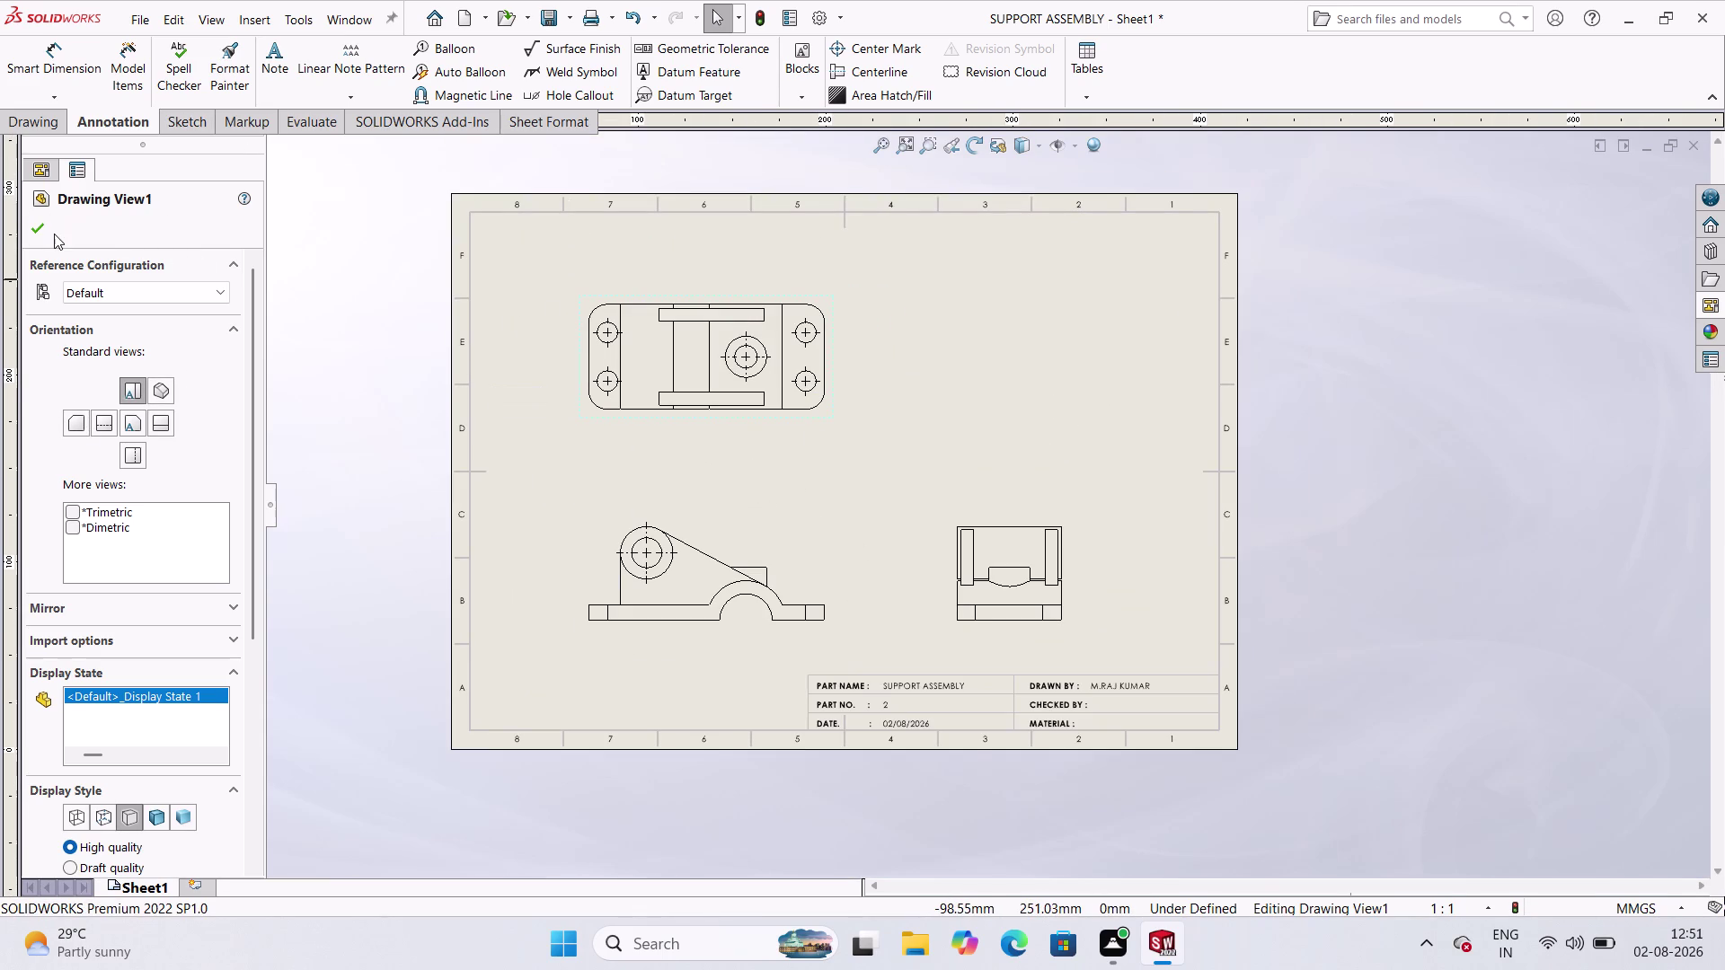
click(36, 216)
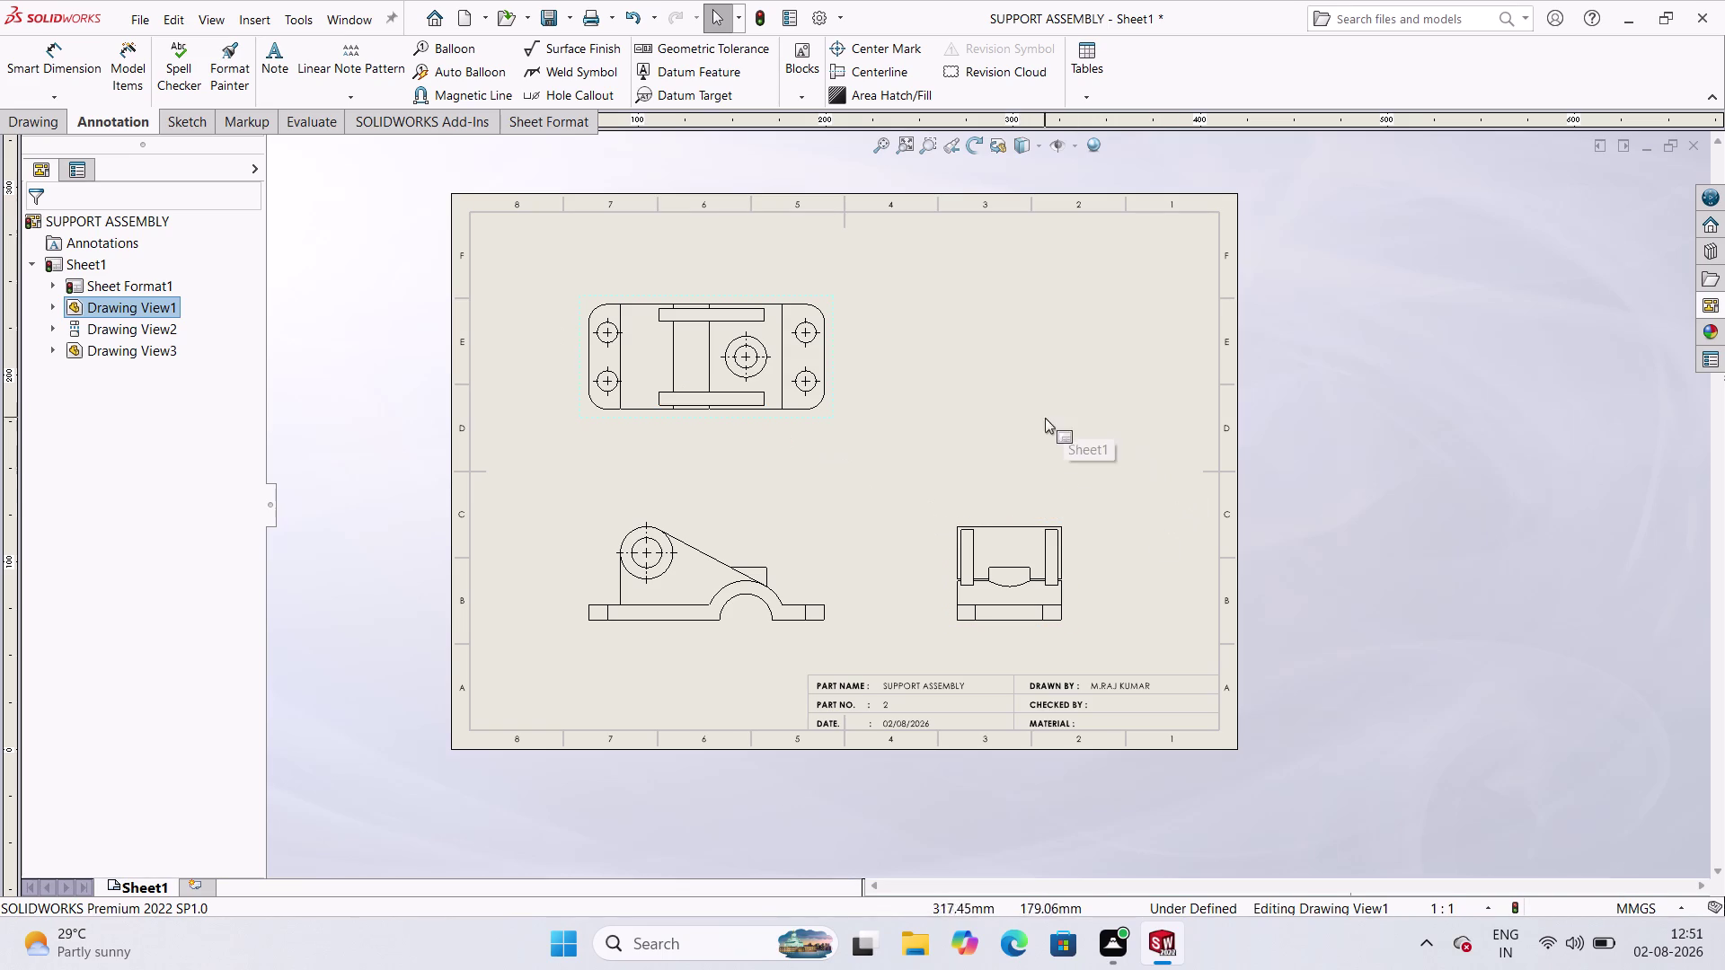
Zoom to fit the sheet and select Drawing View3 for editing.
scroll(down, 3)
scroll(up, 3)
scroll(down, 3)
scroll(up, 3)
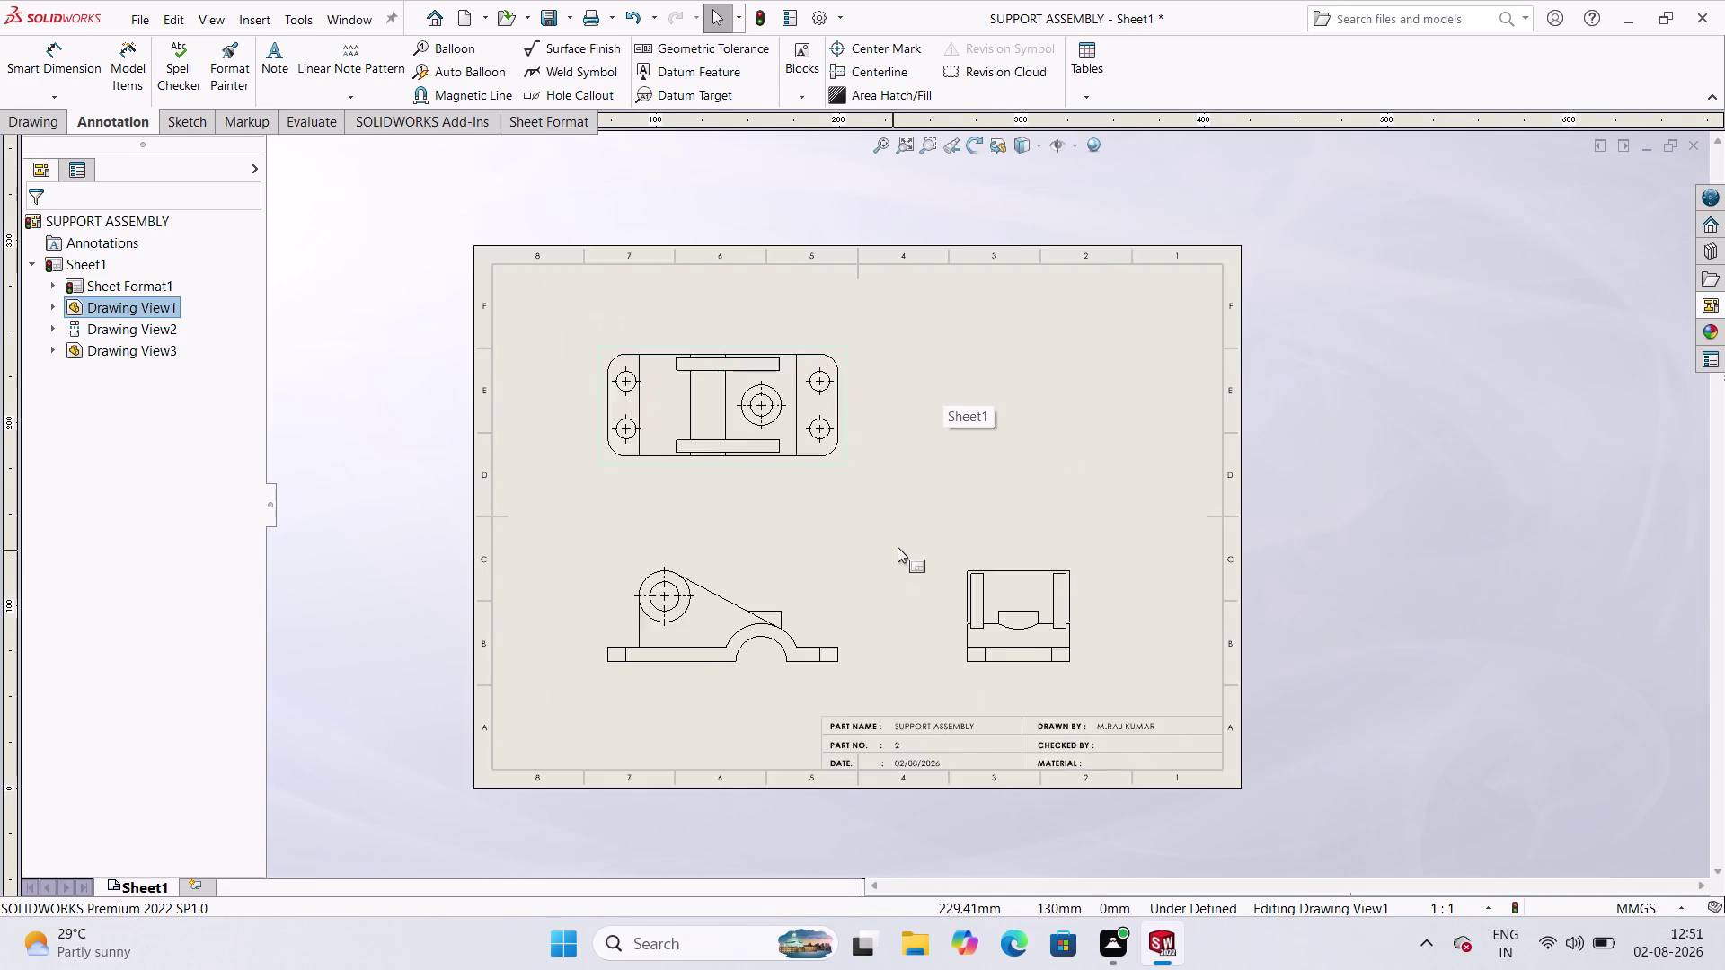
scroll(up, 3)
scroll(down, 3)
scroll(down, 3)
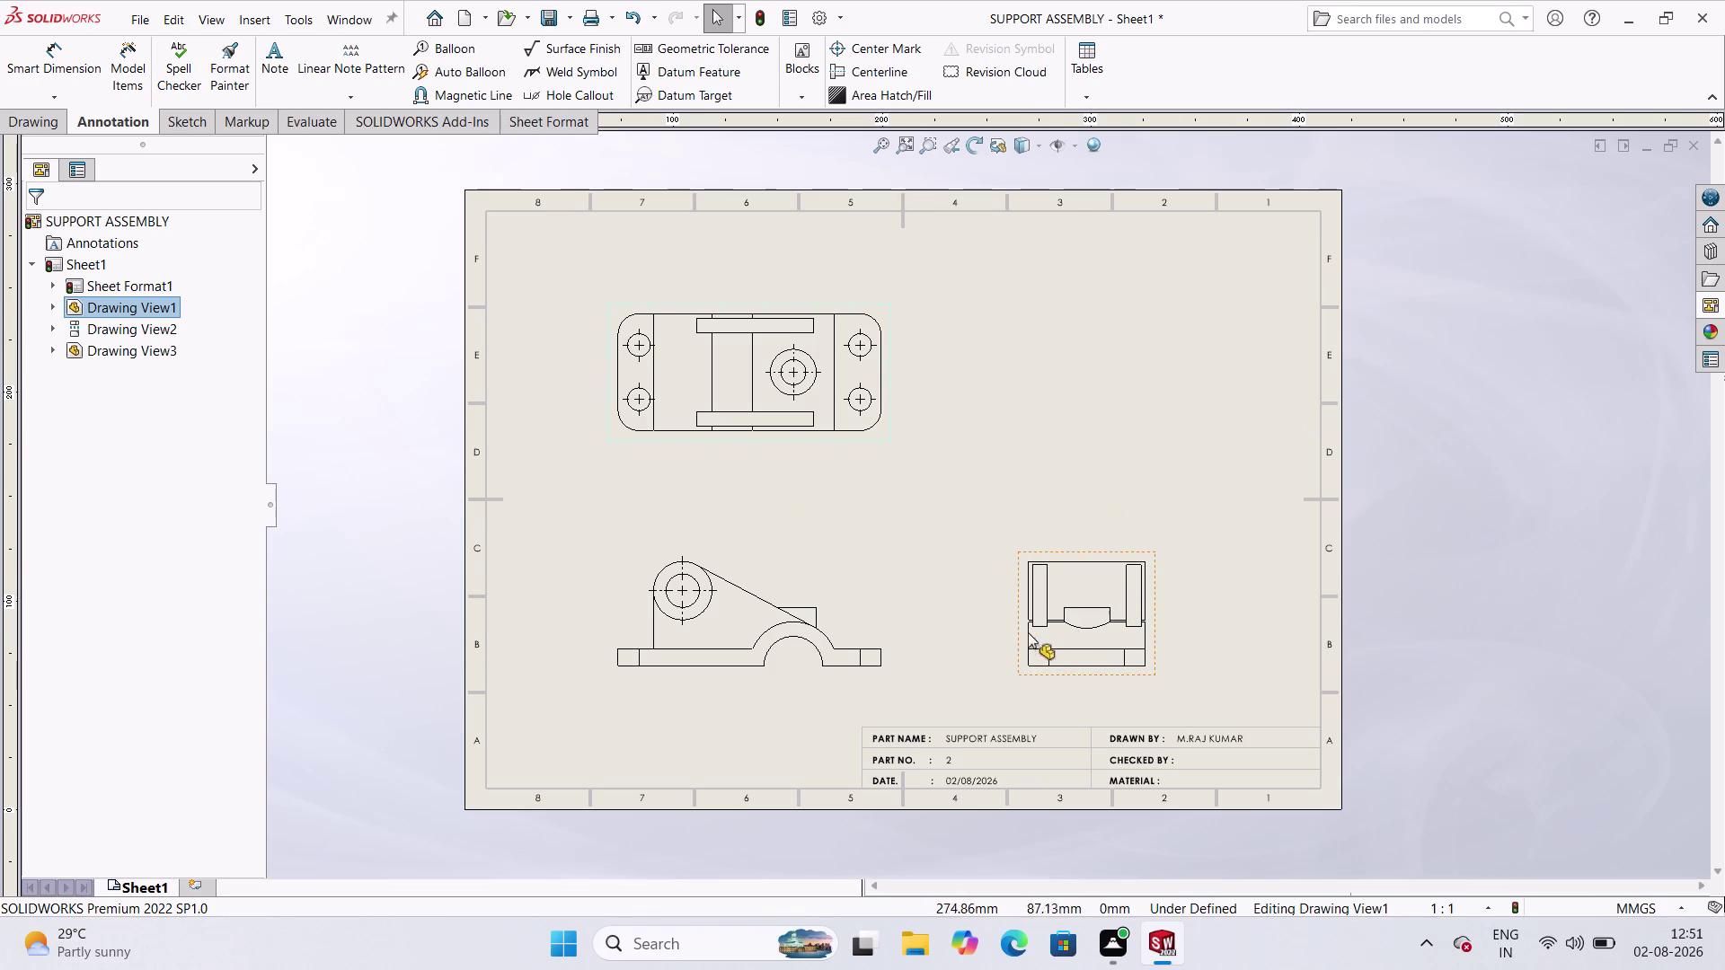
click(1018, 662)
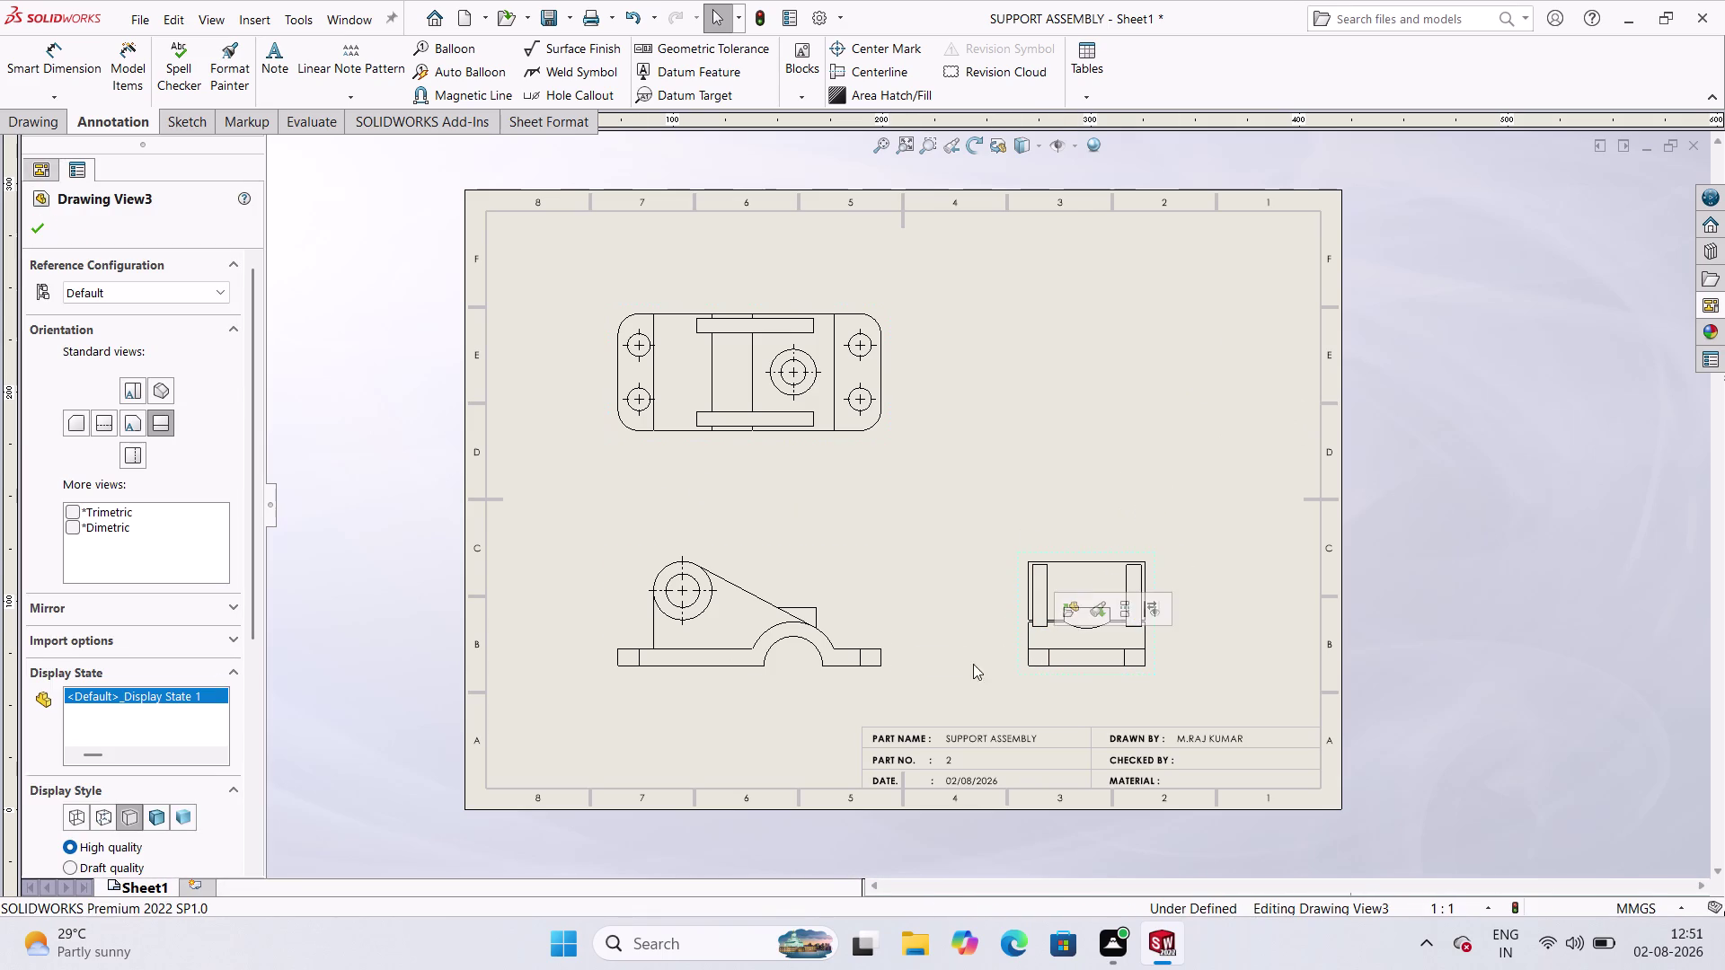
Set the side view and front view display style to Hidden Lines Visible.
click(102, 817)
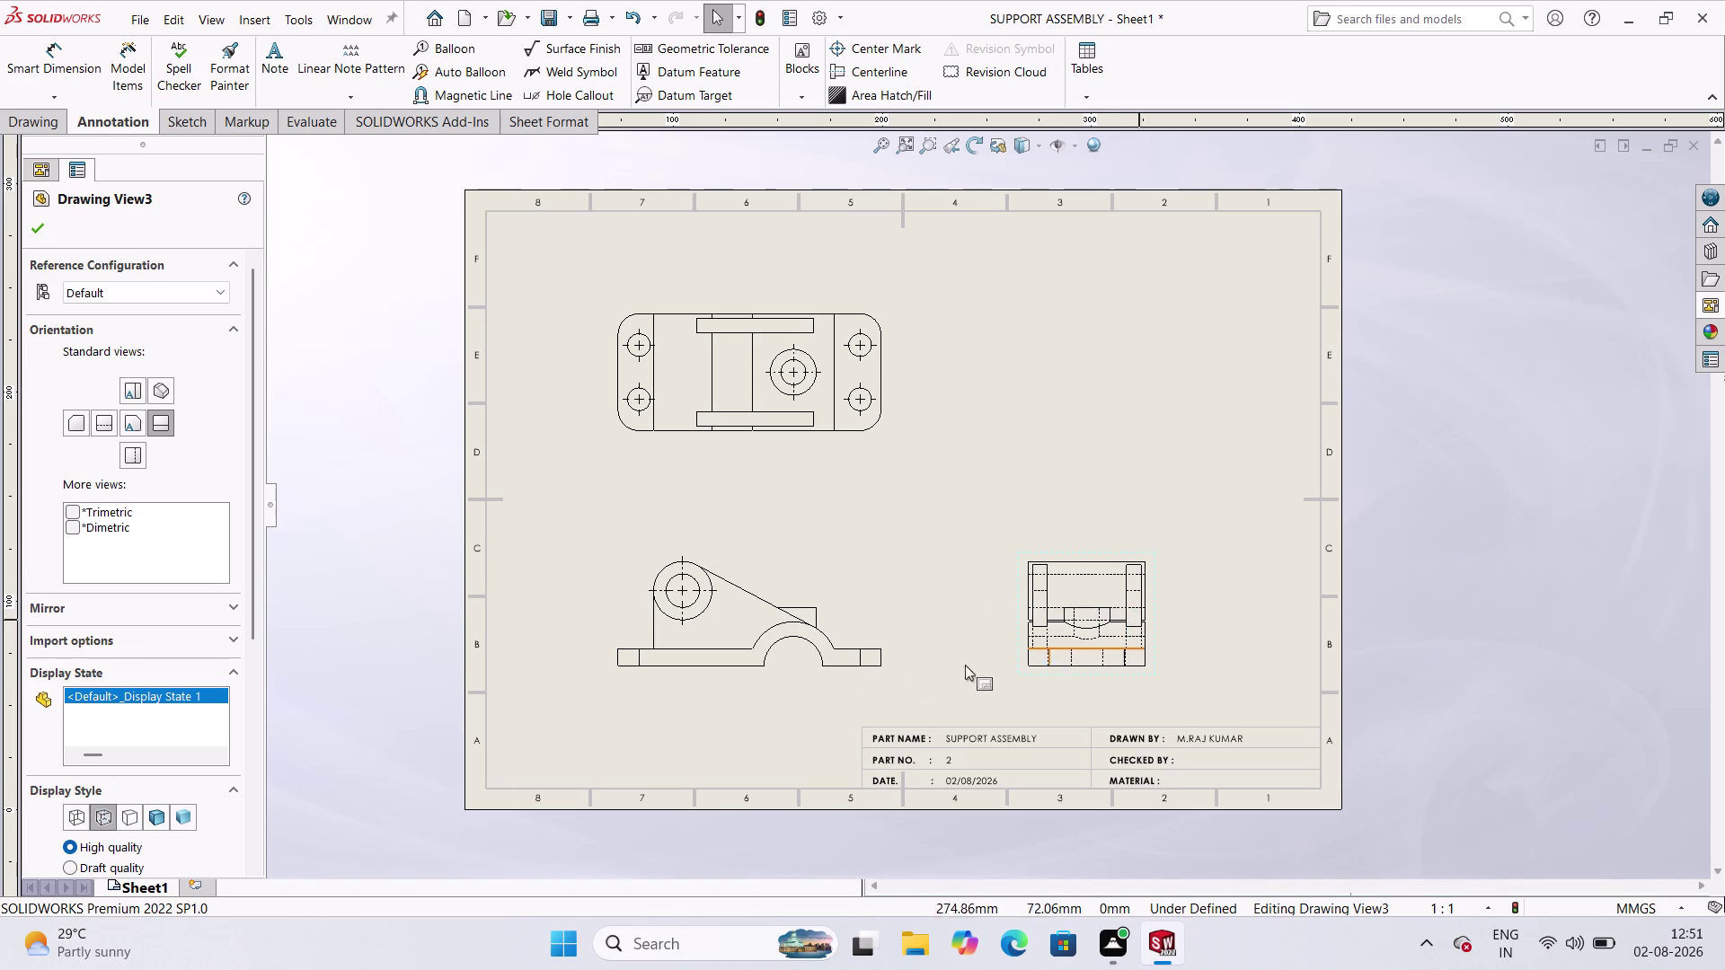
click(31, 227)
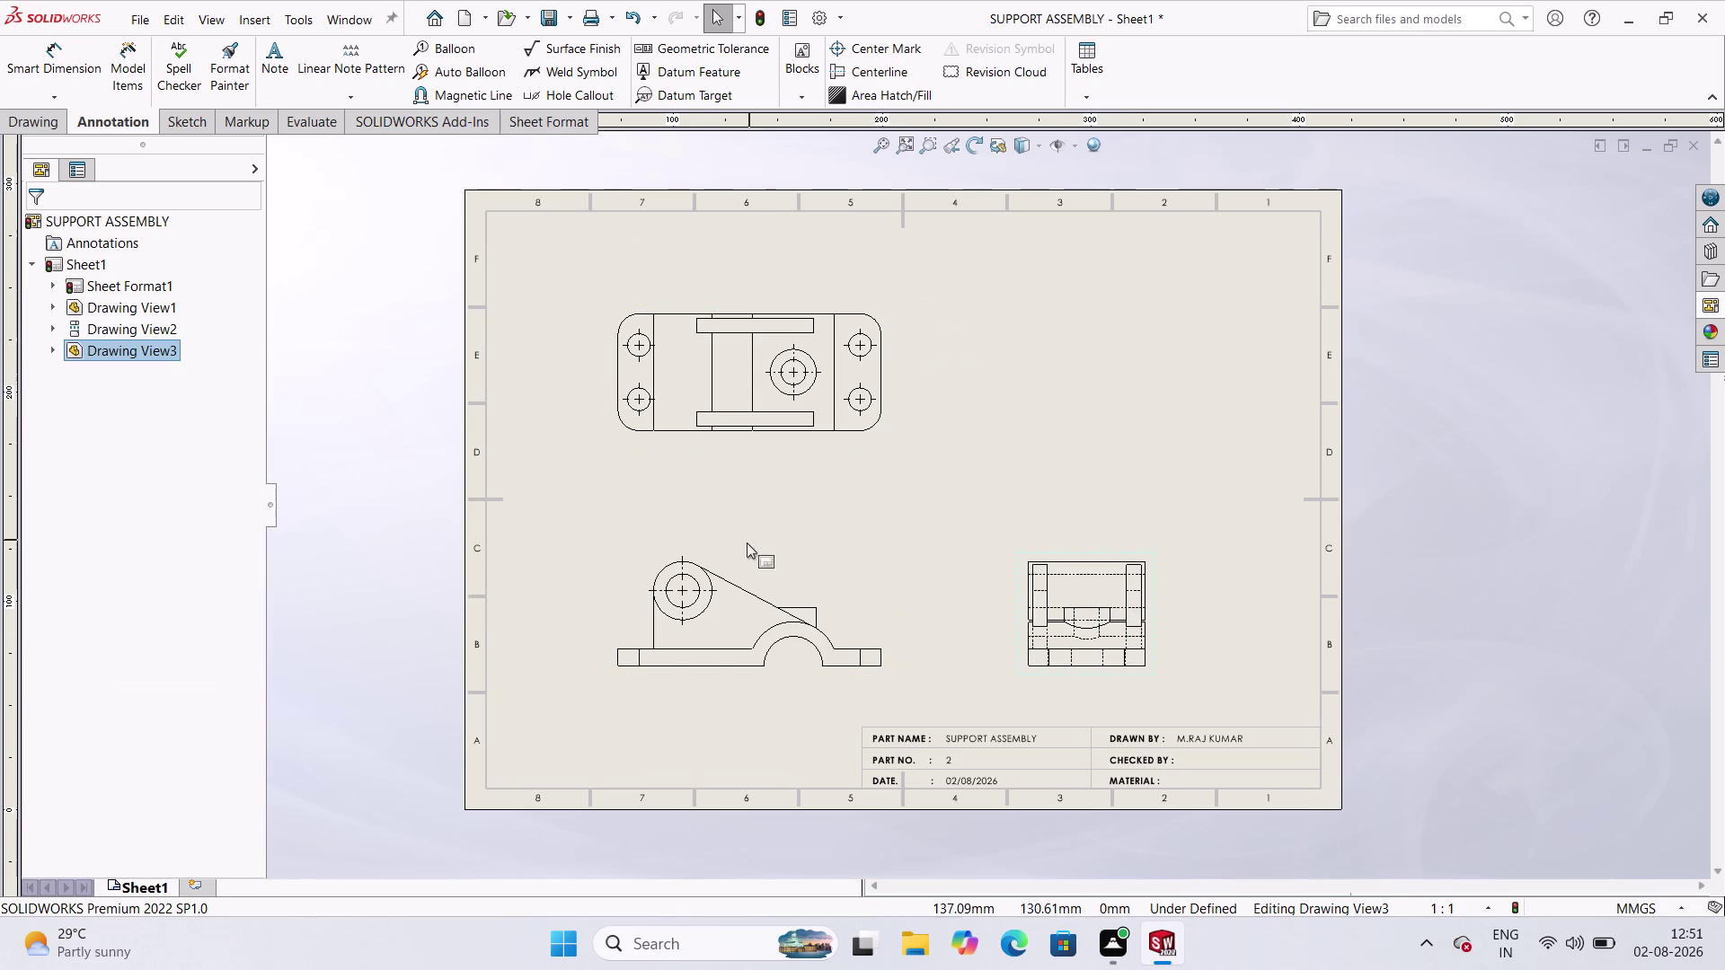
double_click(821, 555)
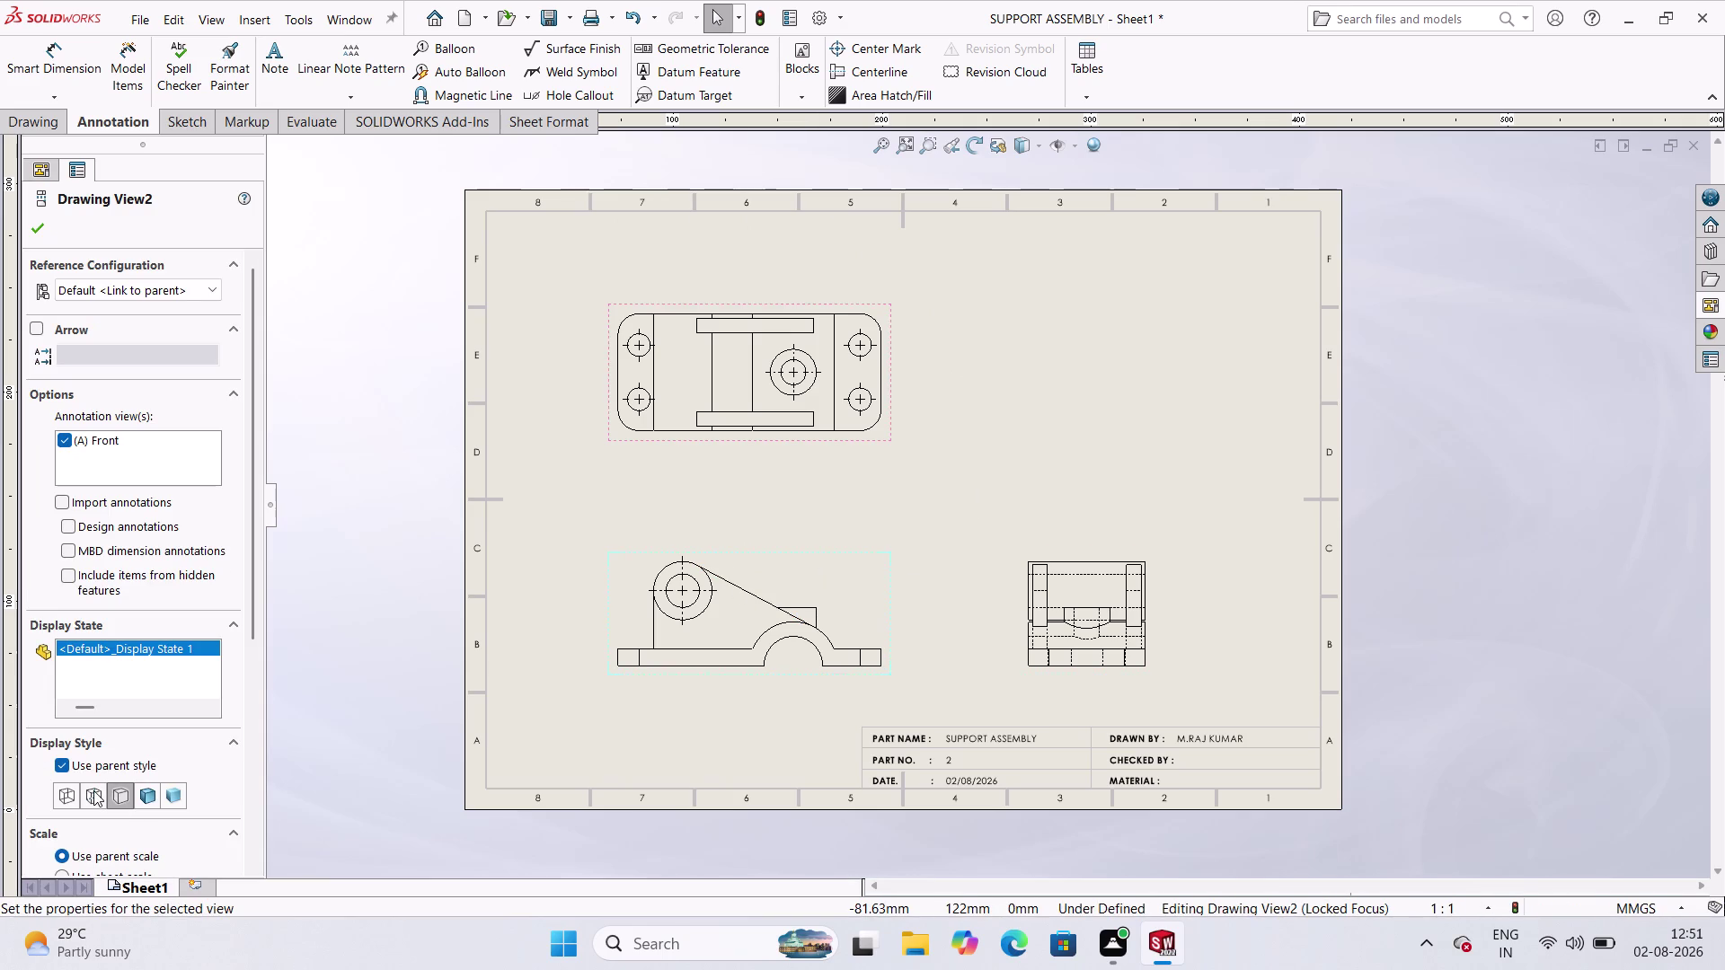
click(94, 790)
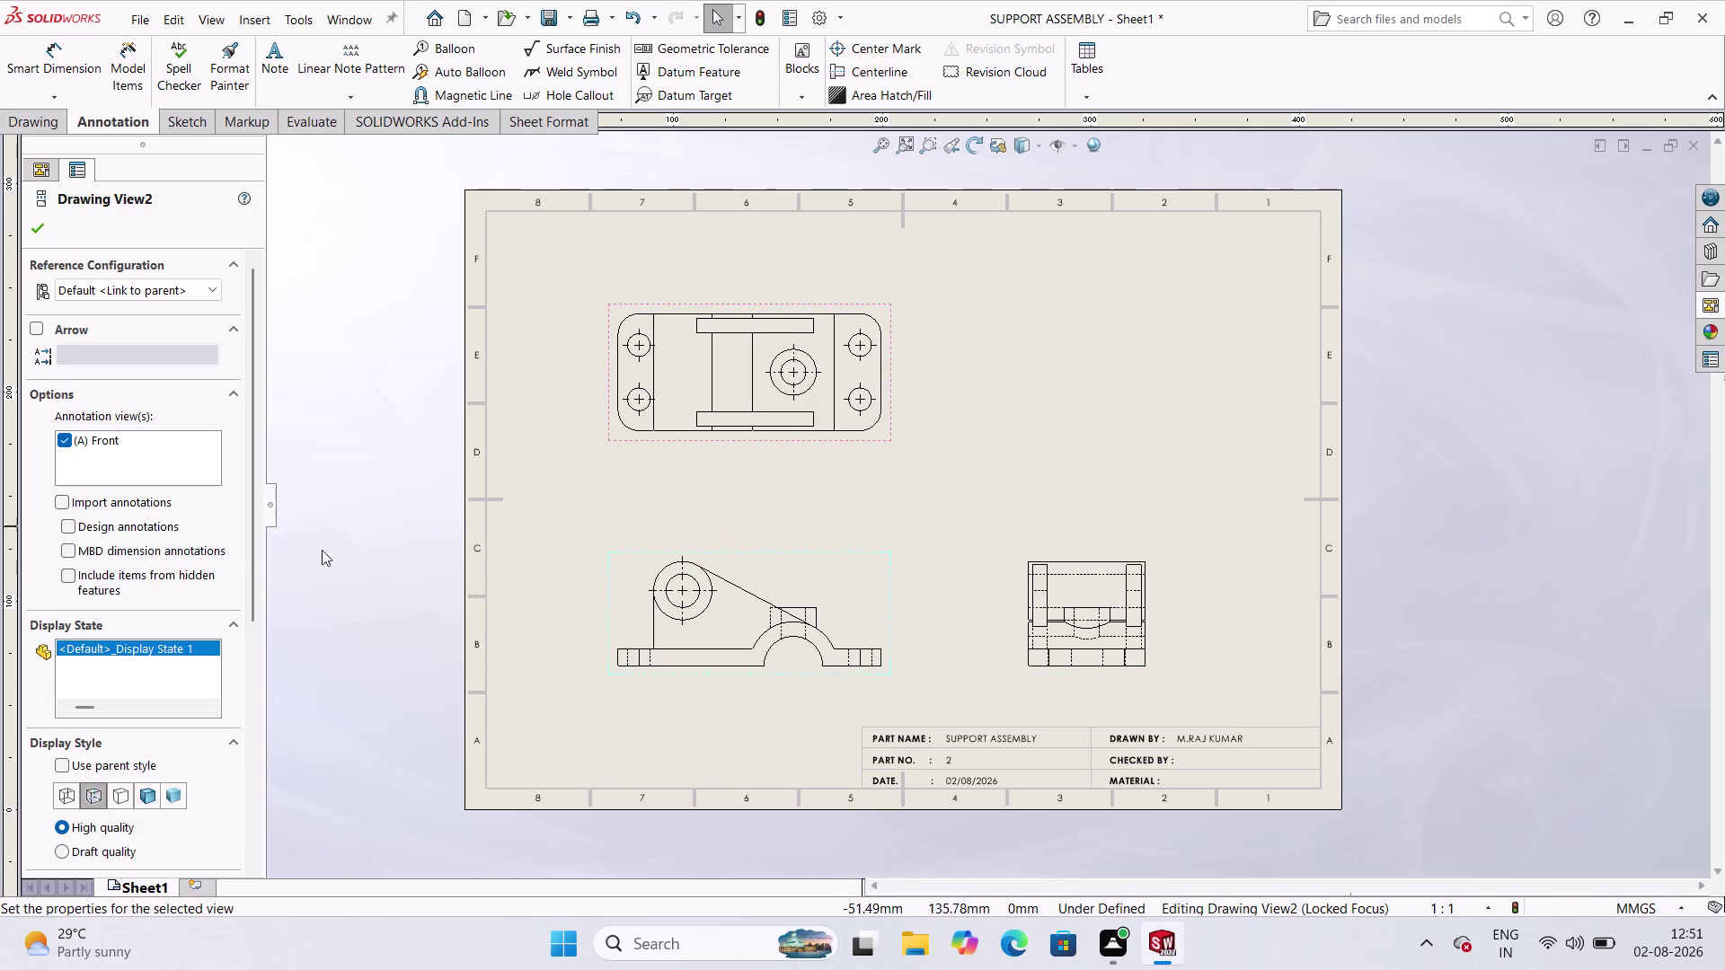
click(42, 235)
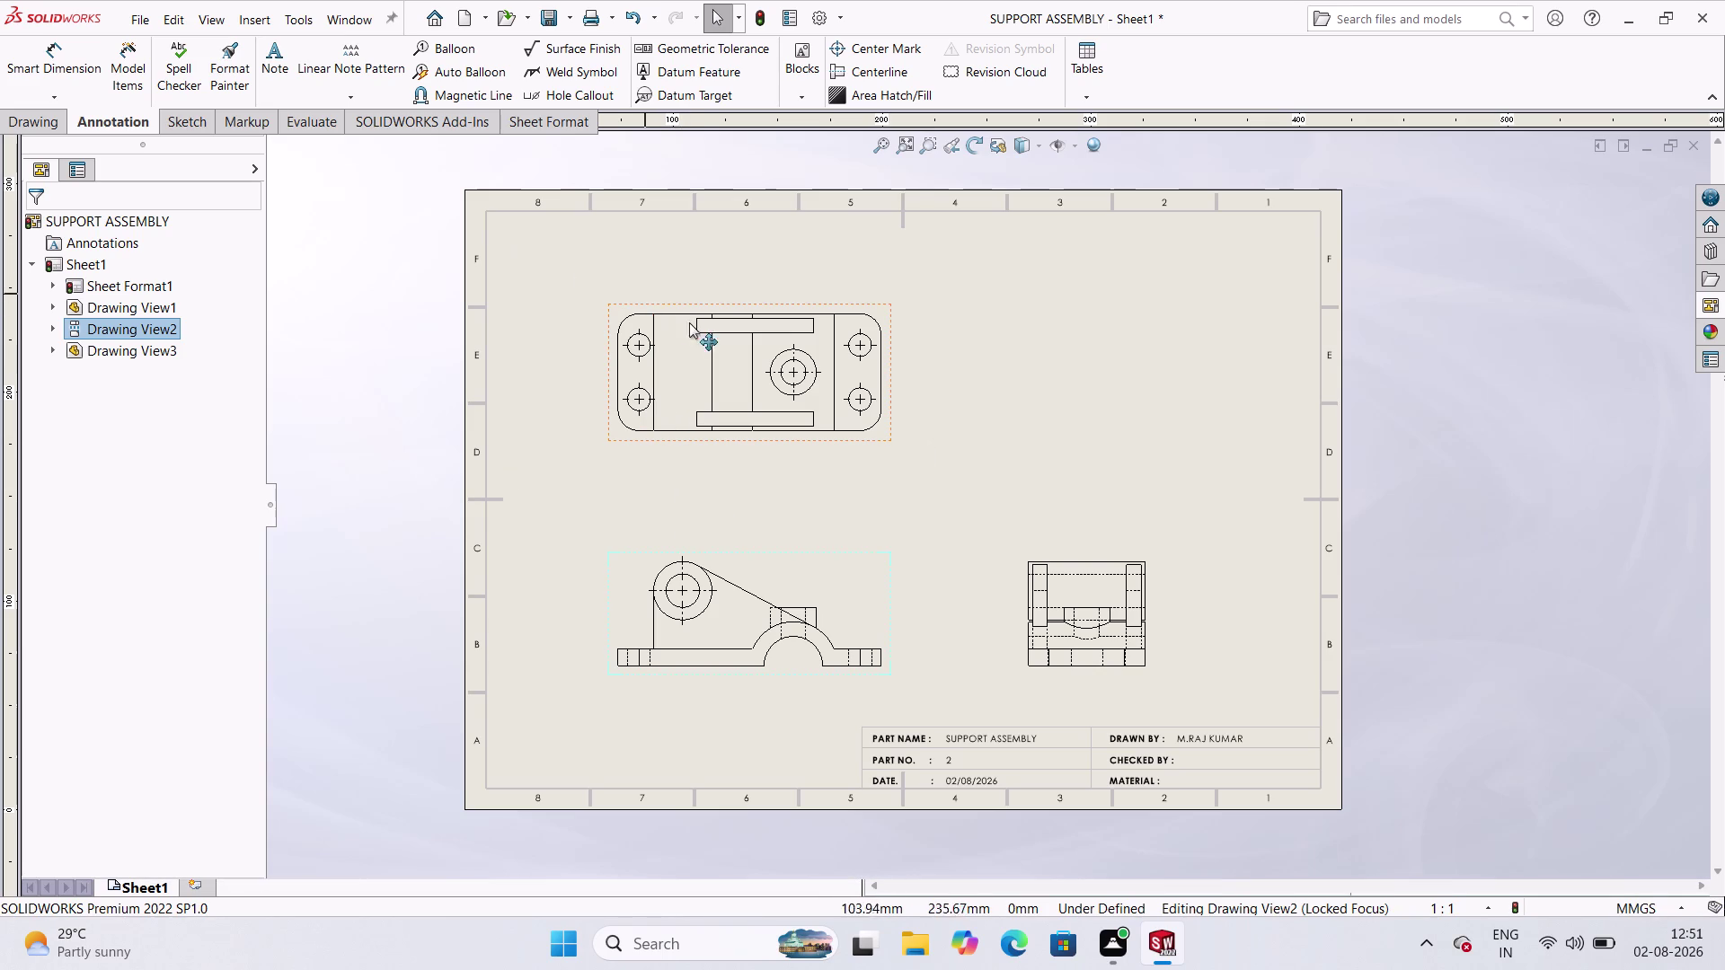
Set the top view's display style to Hidden Lines Visible.
click(639, 437)
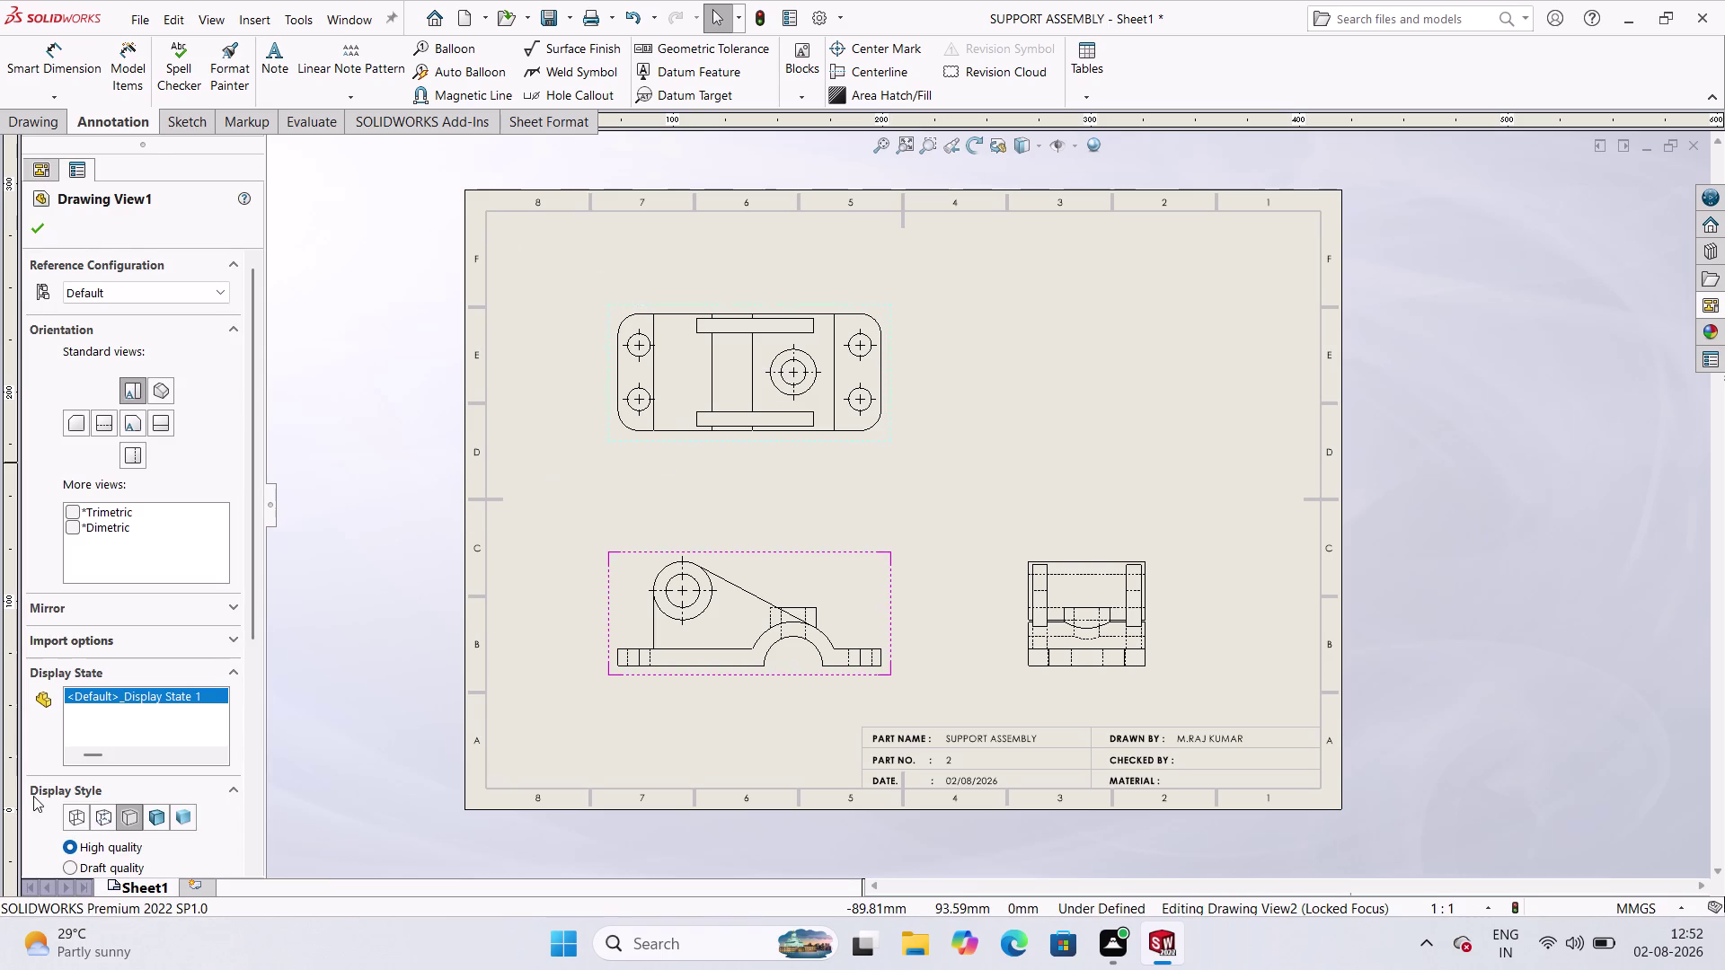
click(98, 826)
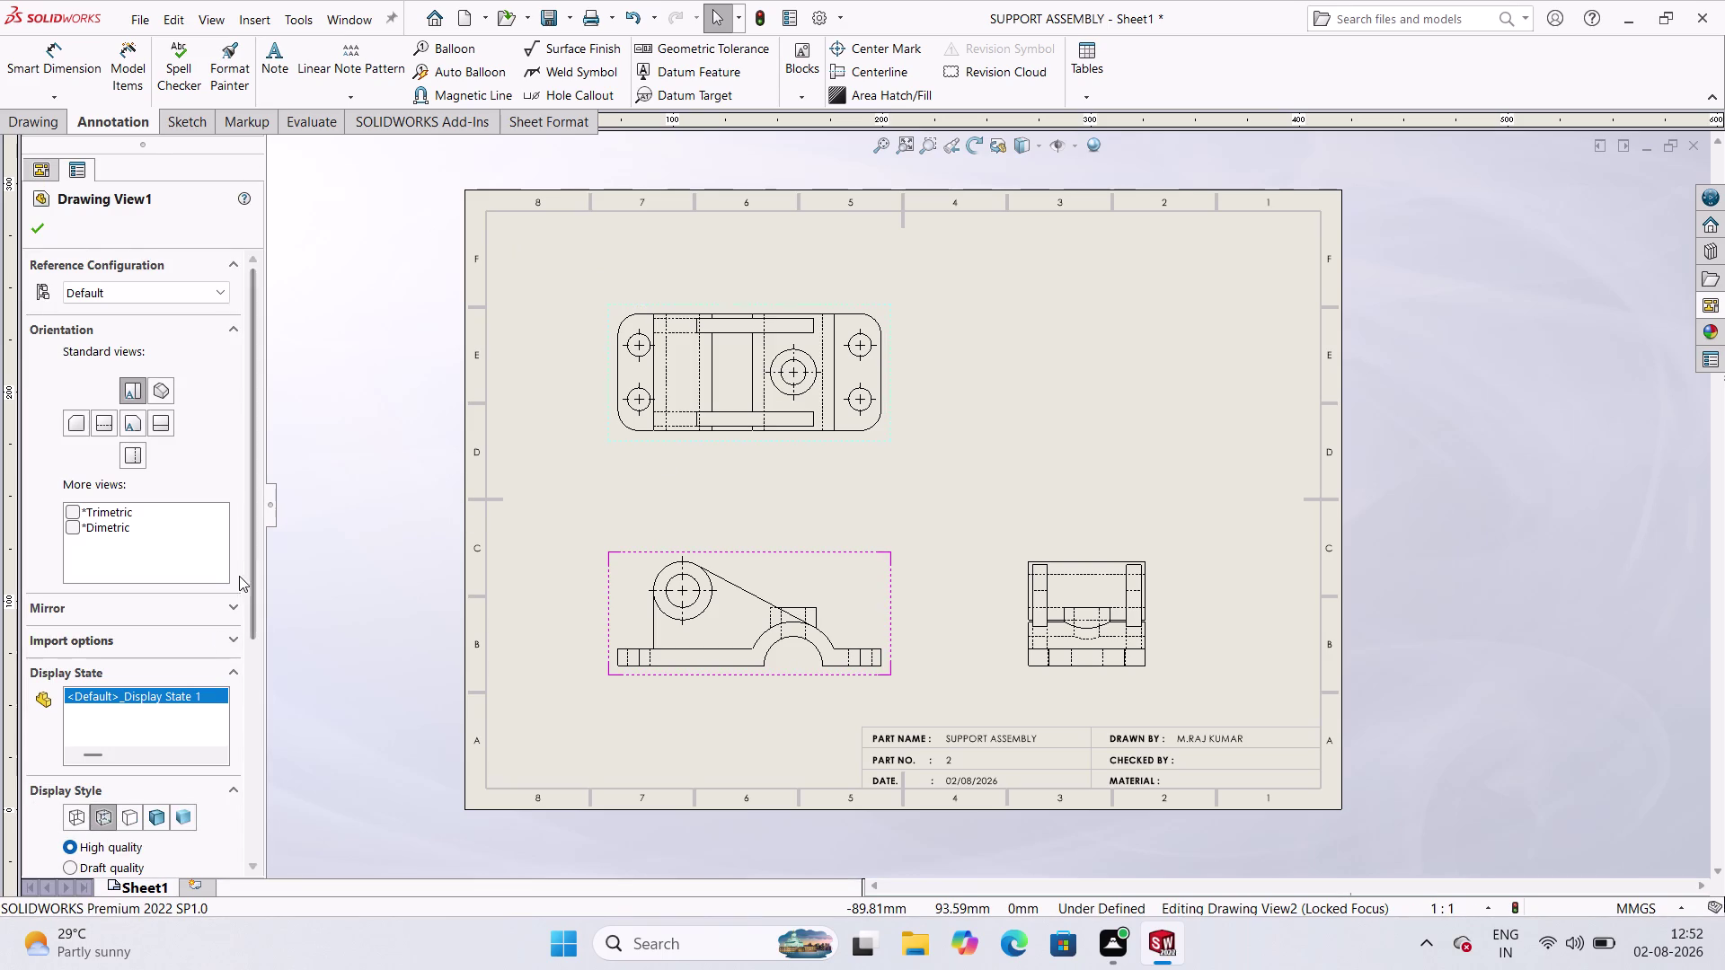
click(229, 570)
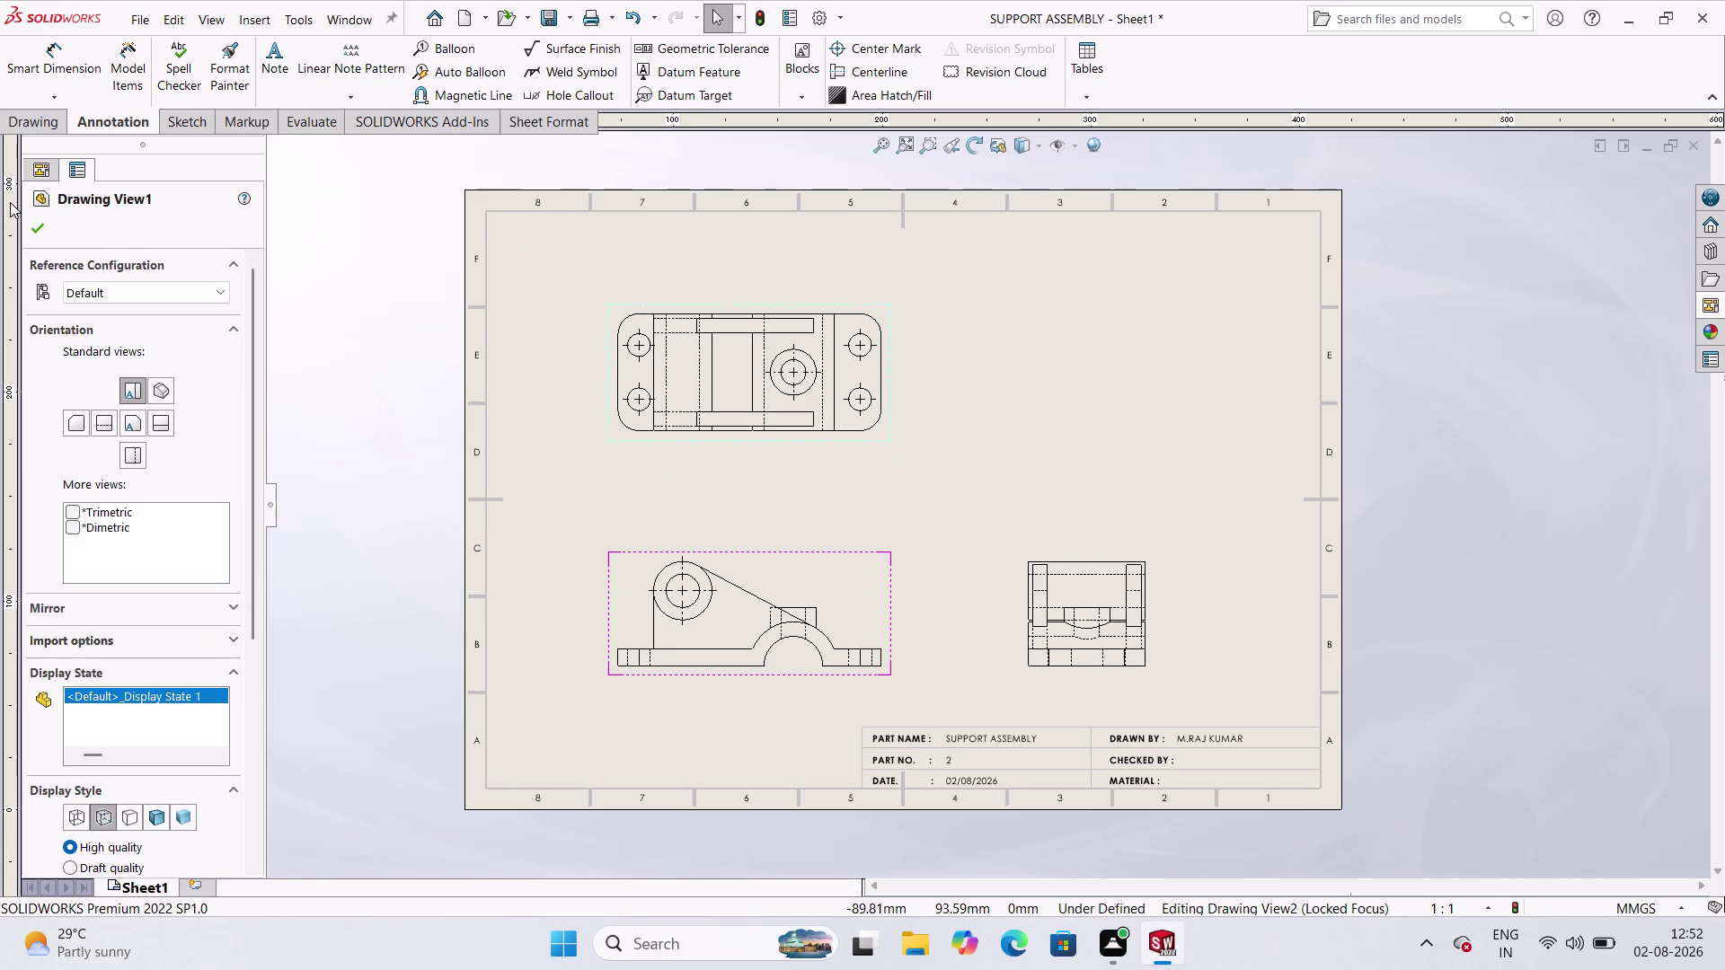
click(31, 223)
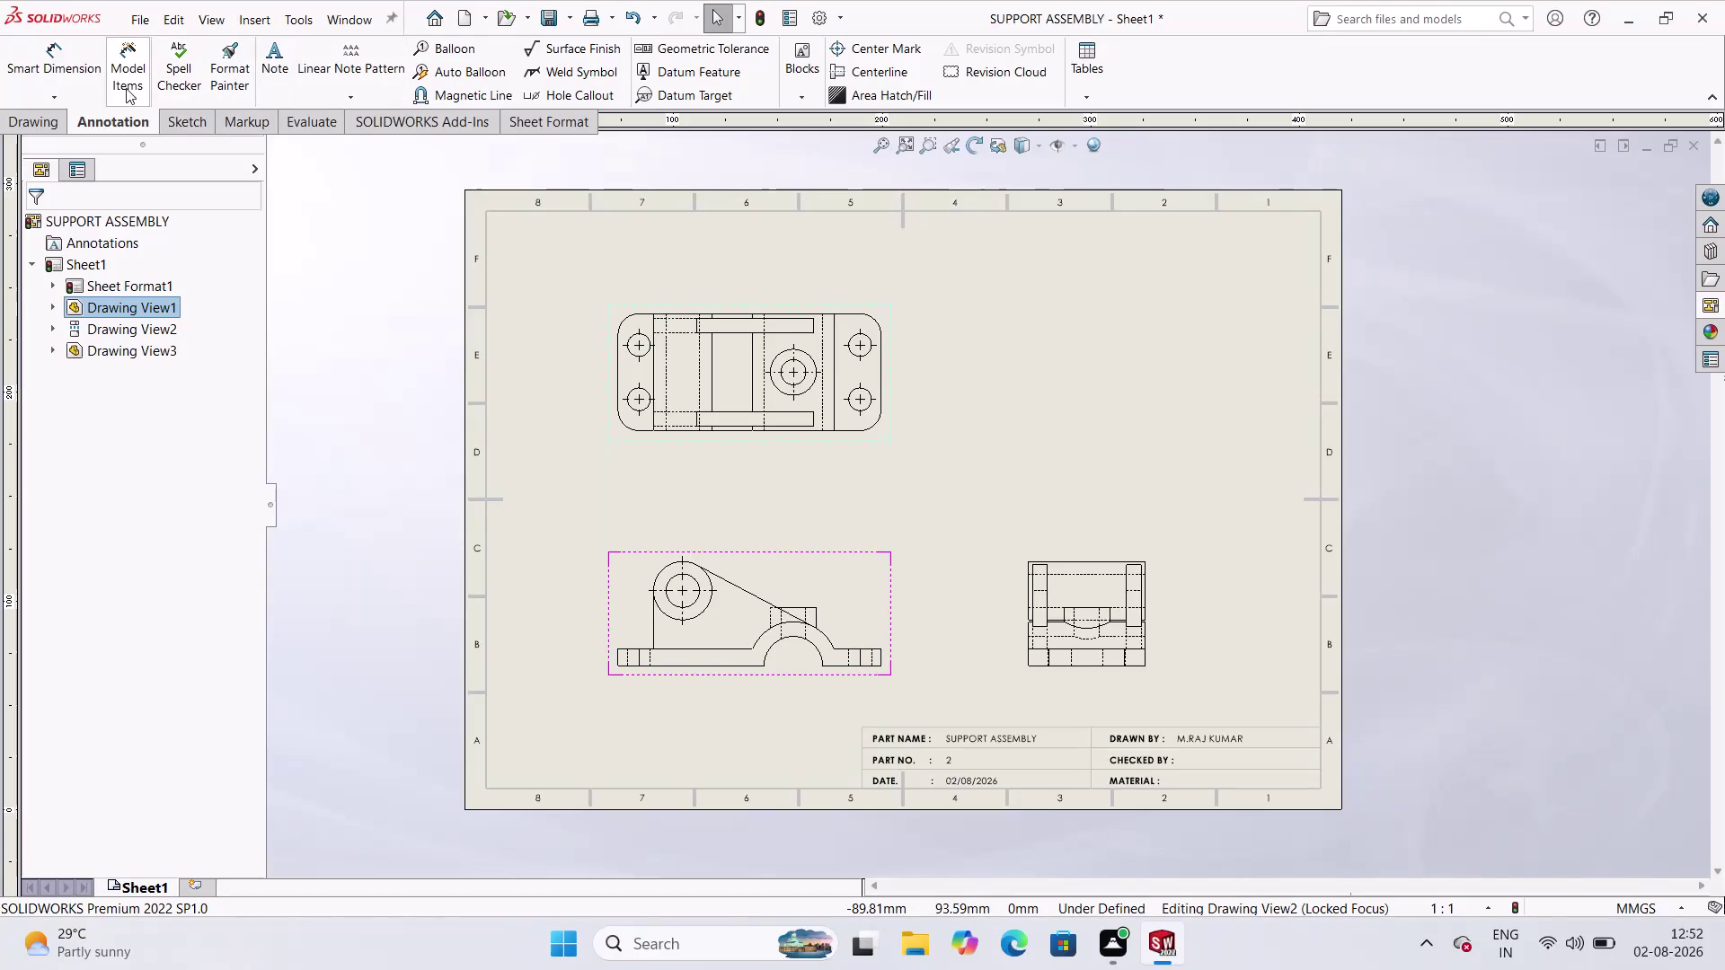
click(59, 114)
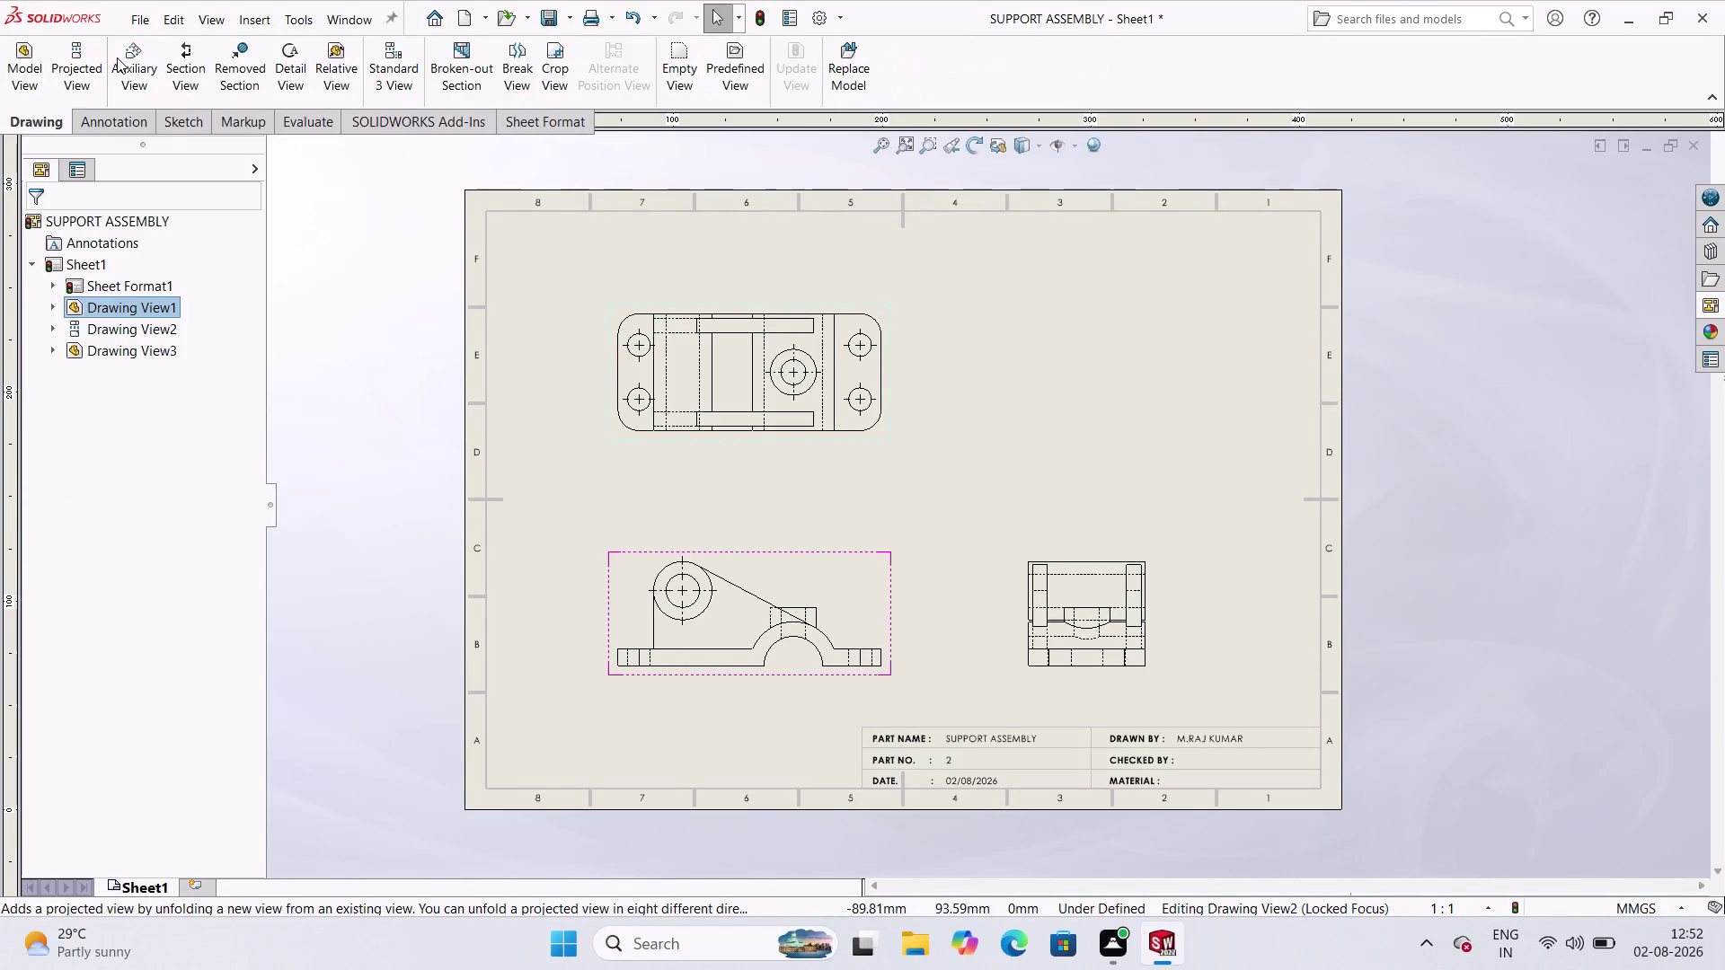
click(89, 70)
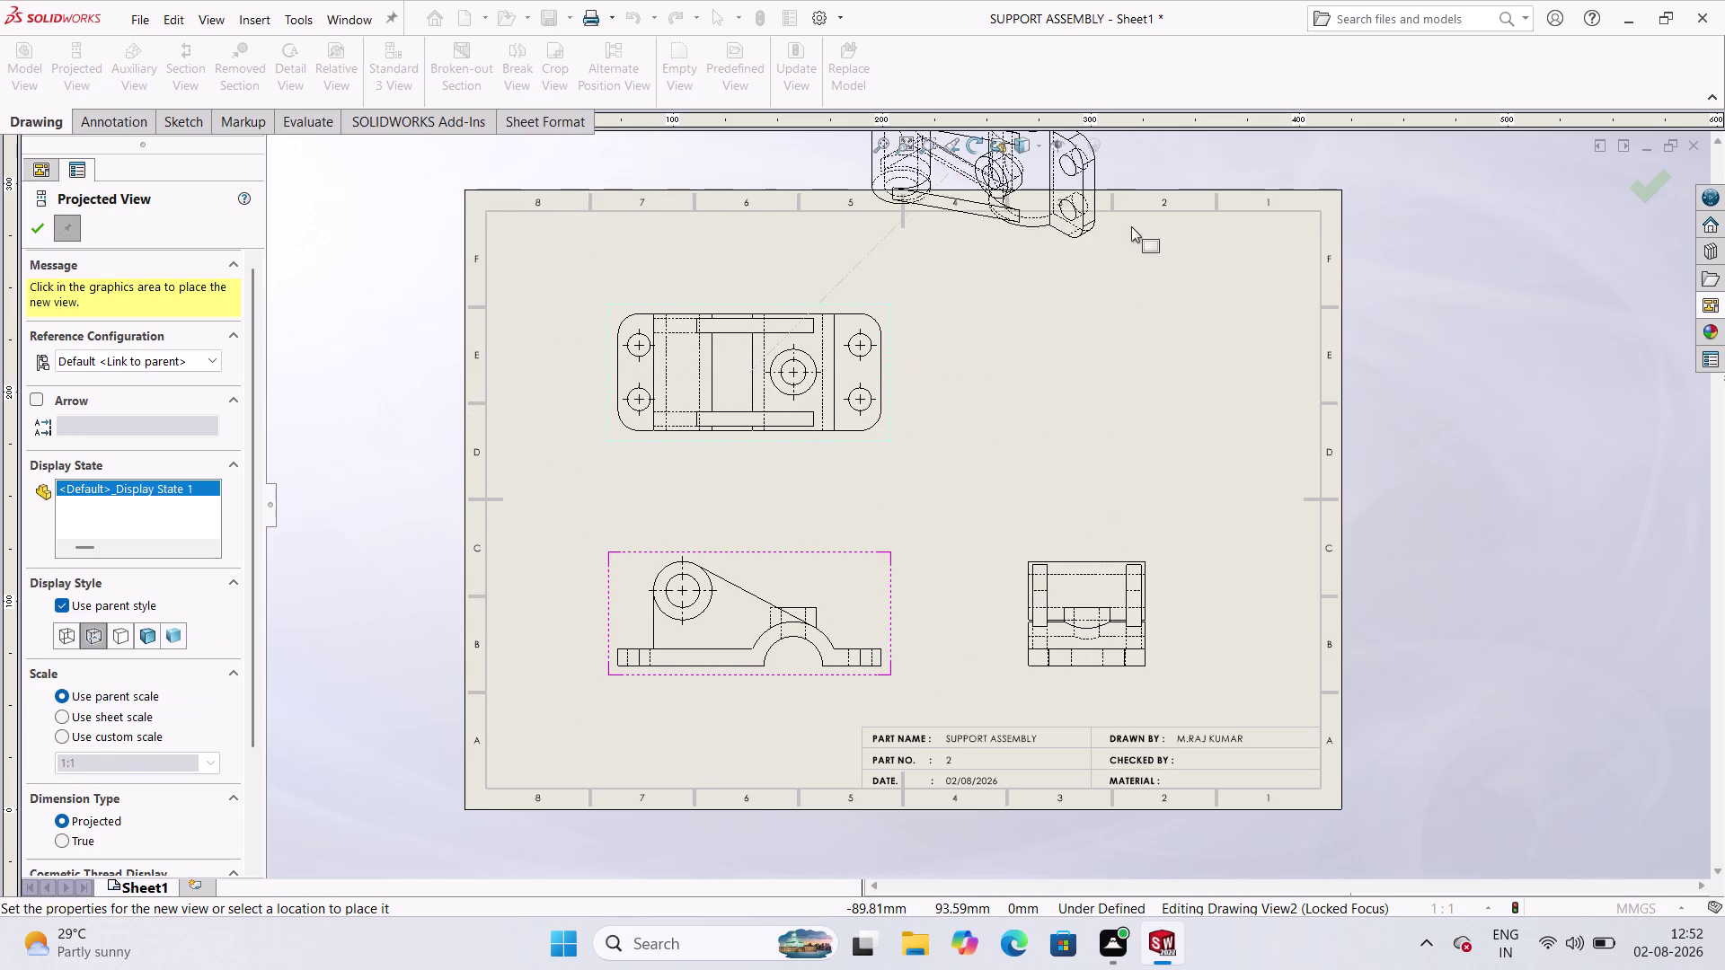
middle_drag(1167, 198, 1103, 393)
scroll(down, 3)
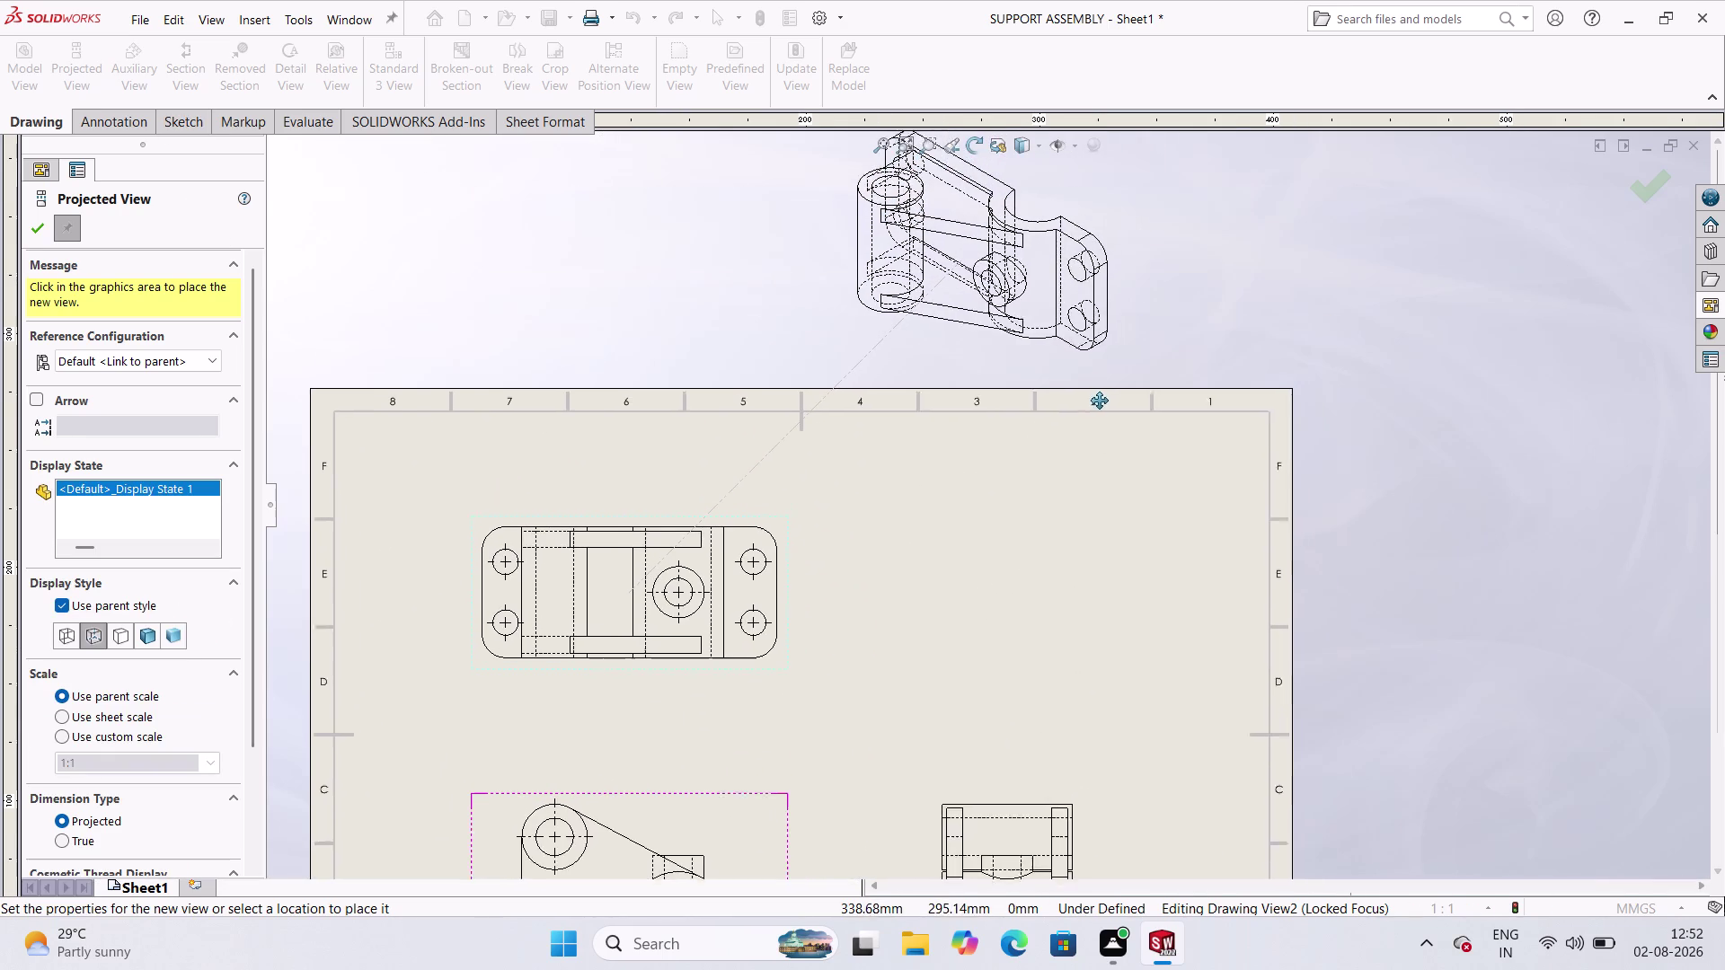
middle_drag(1103, 394, 1099, 401)
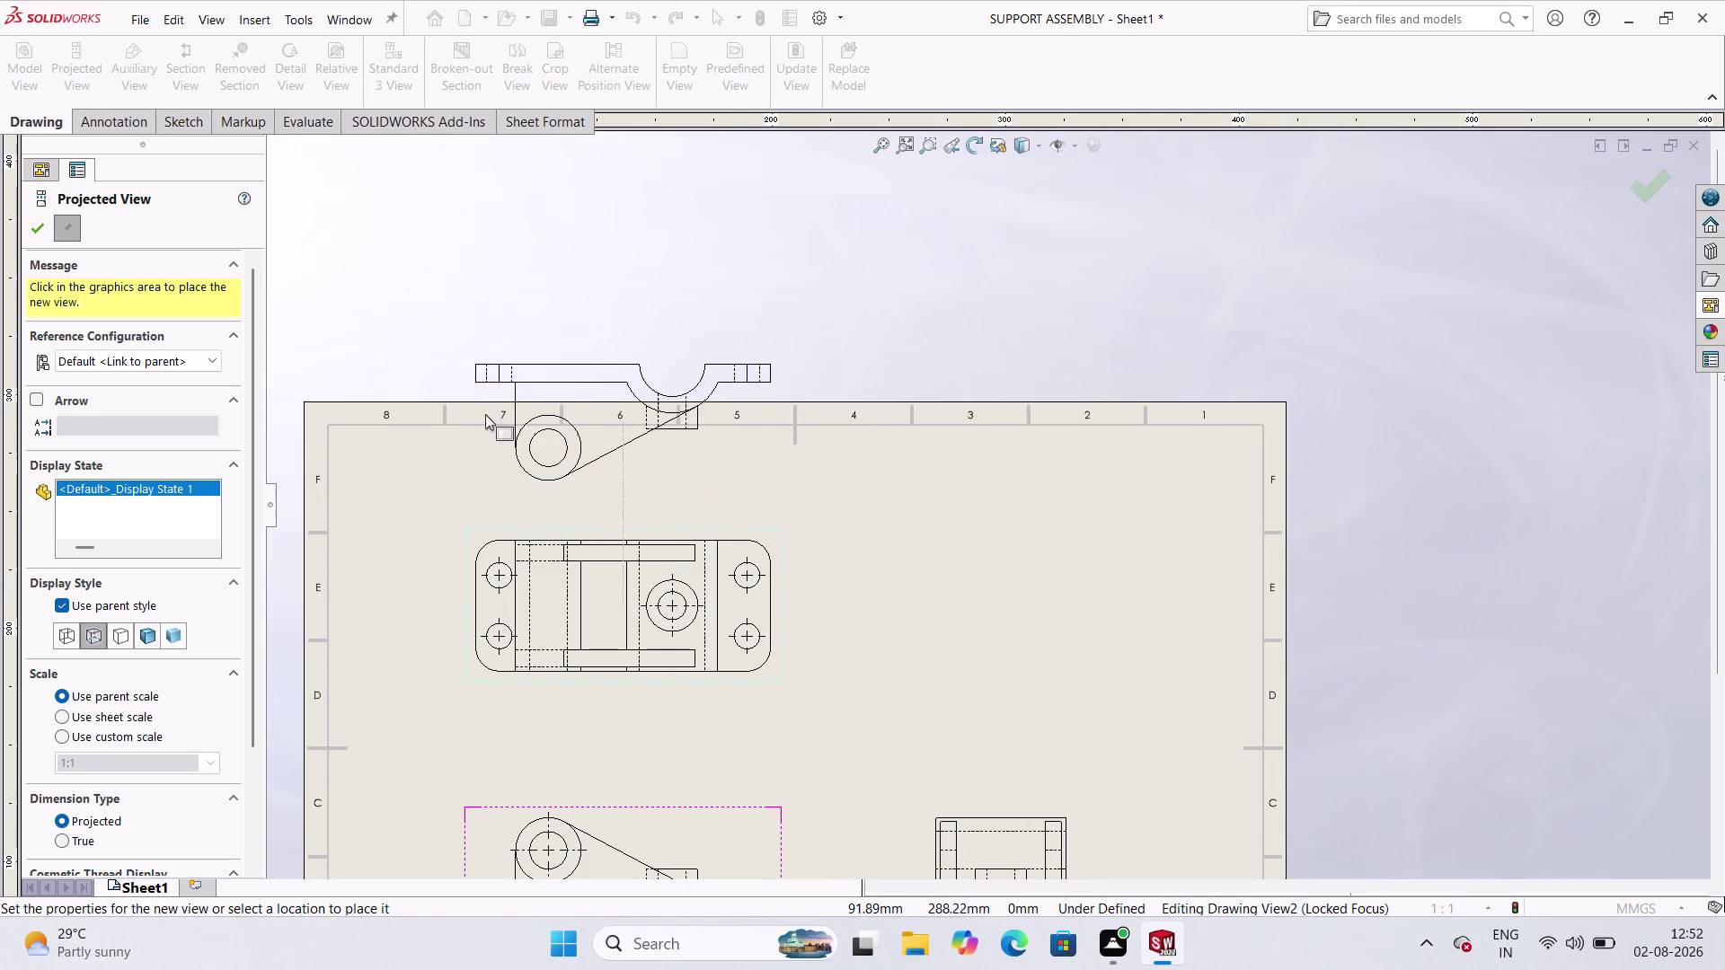
middle_drag(589, 426, 925, 388)
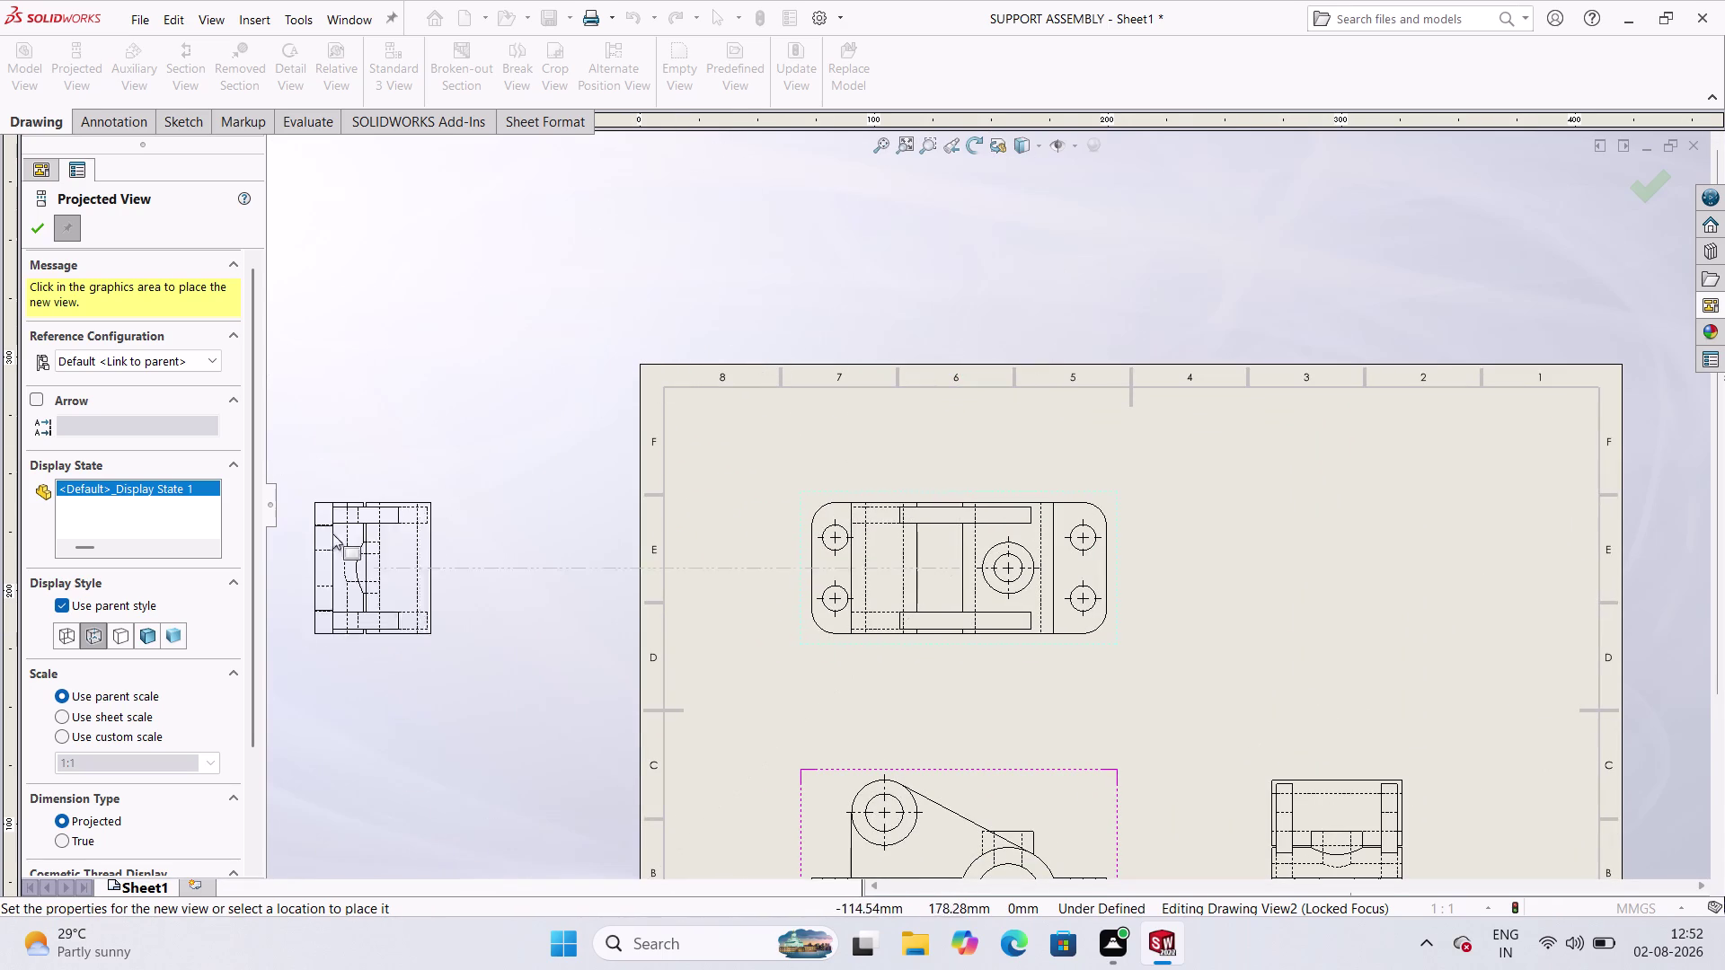
click(32, 116)
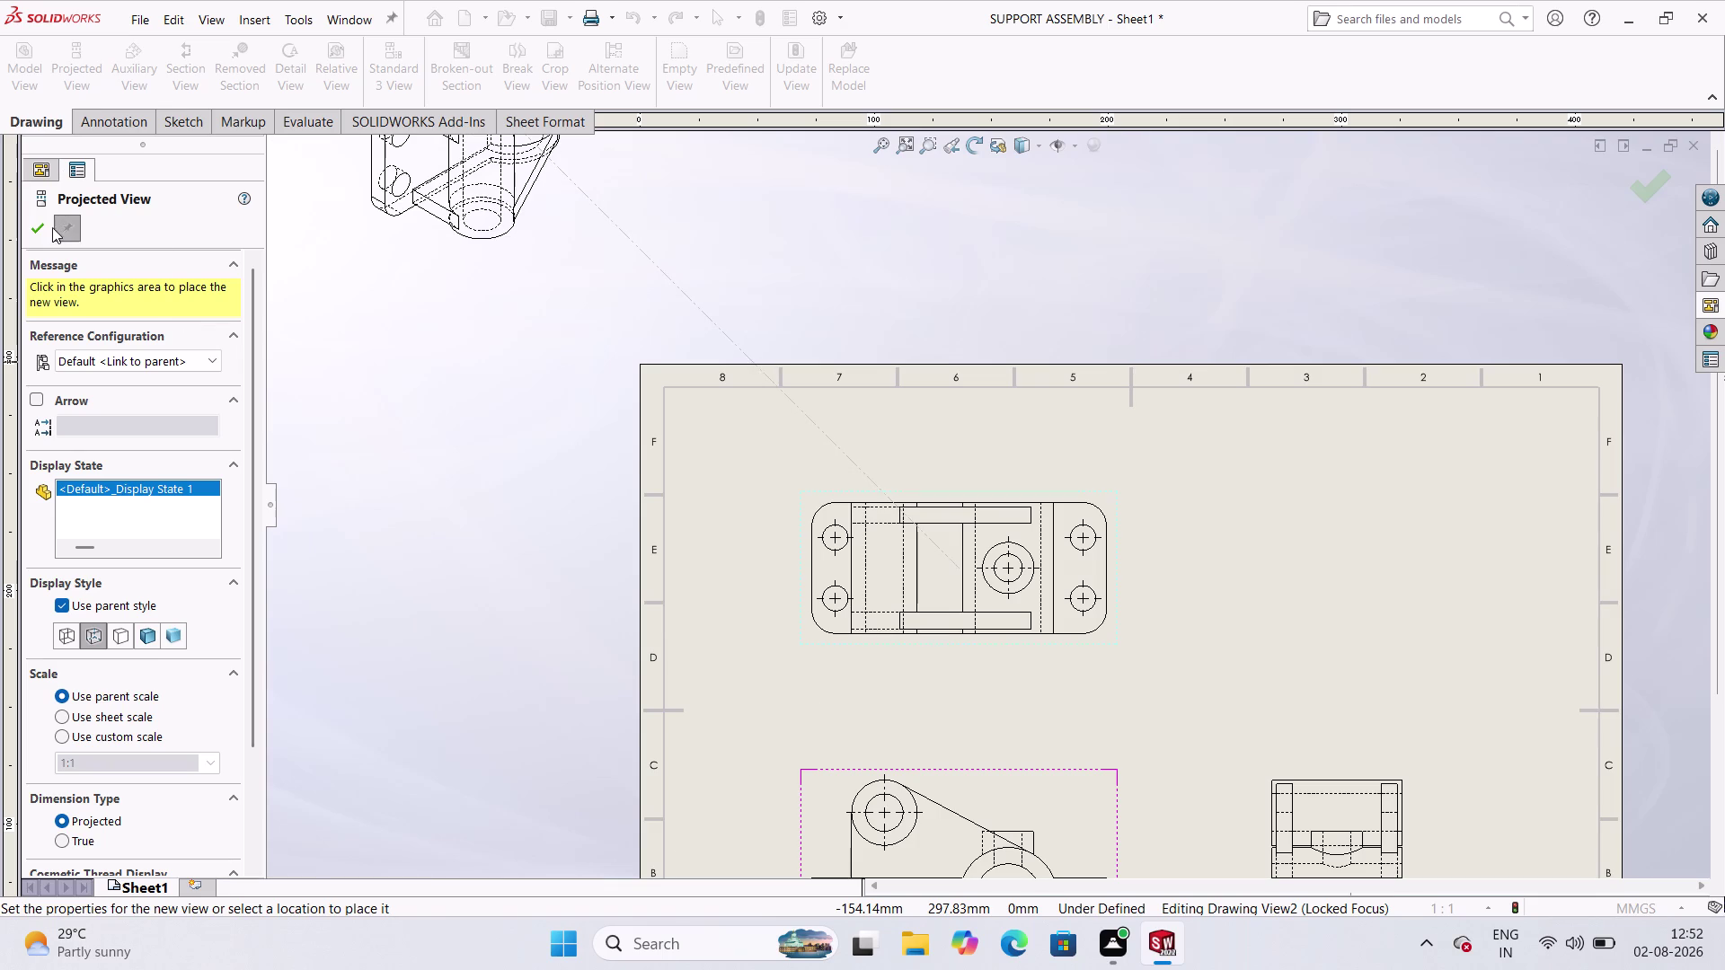
click(431, 261)
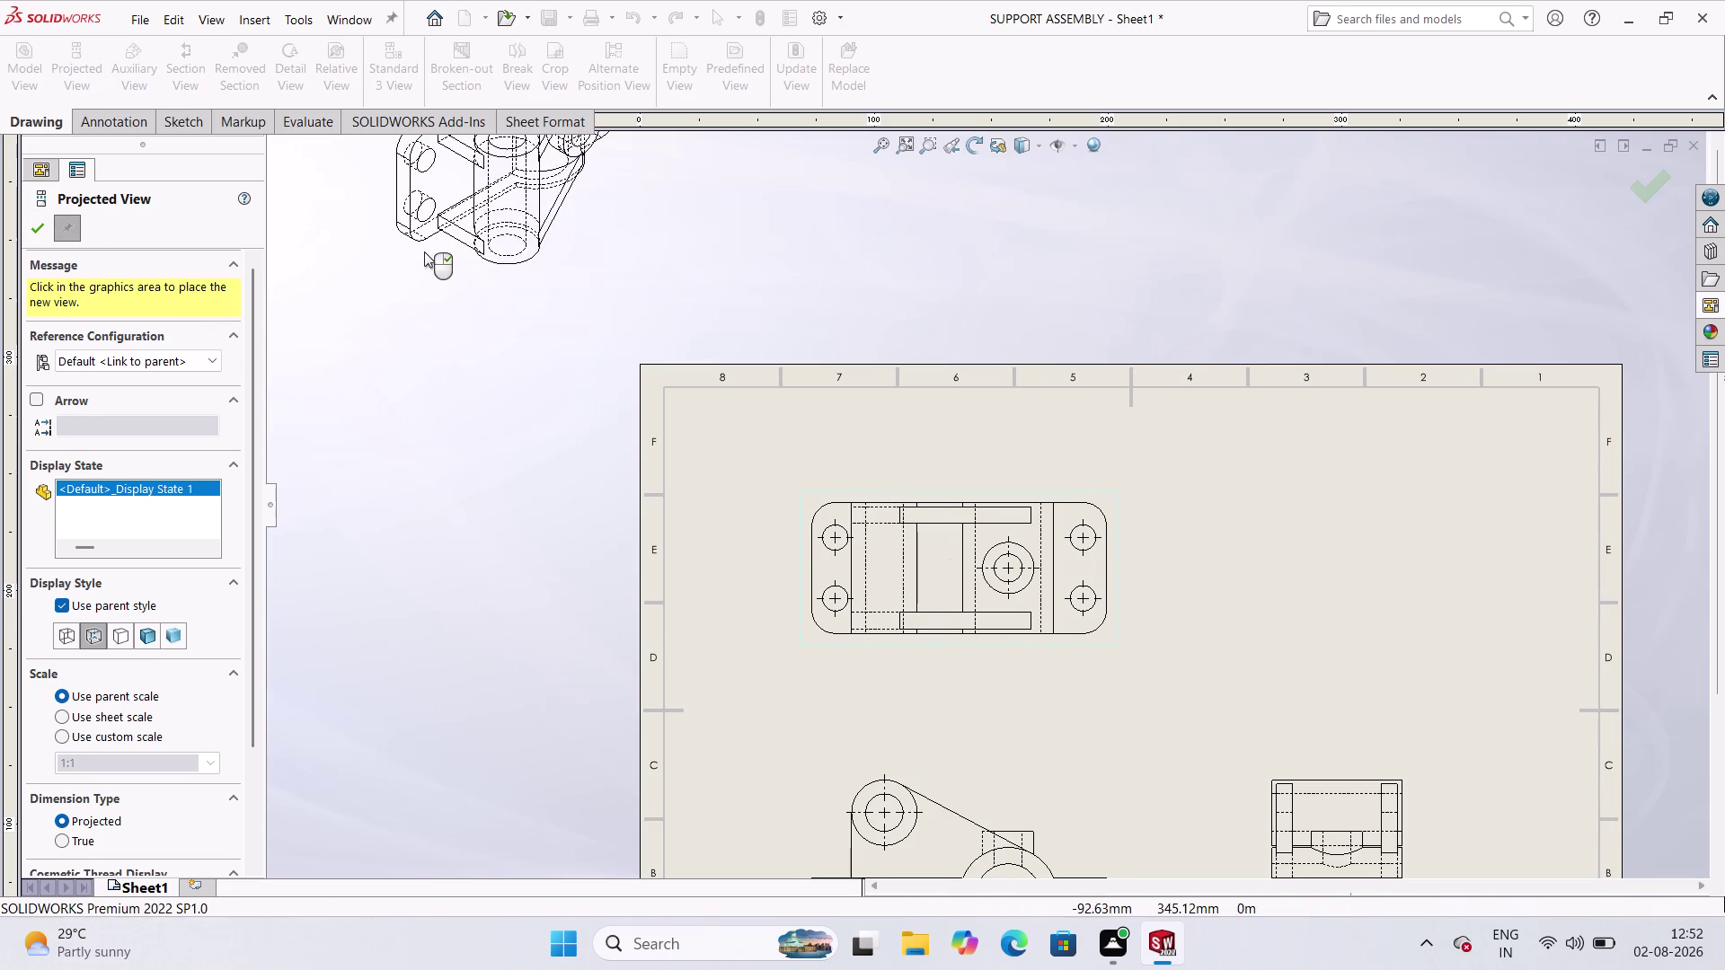
key(Escape)
key(Escape)
key(ctrl+z)
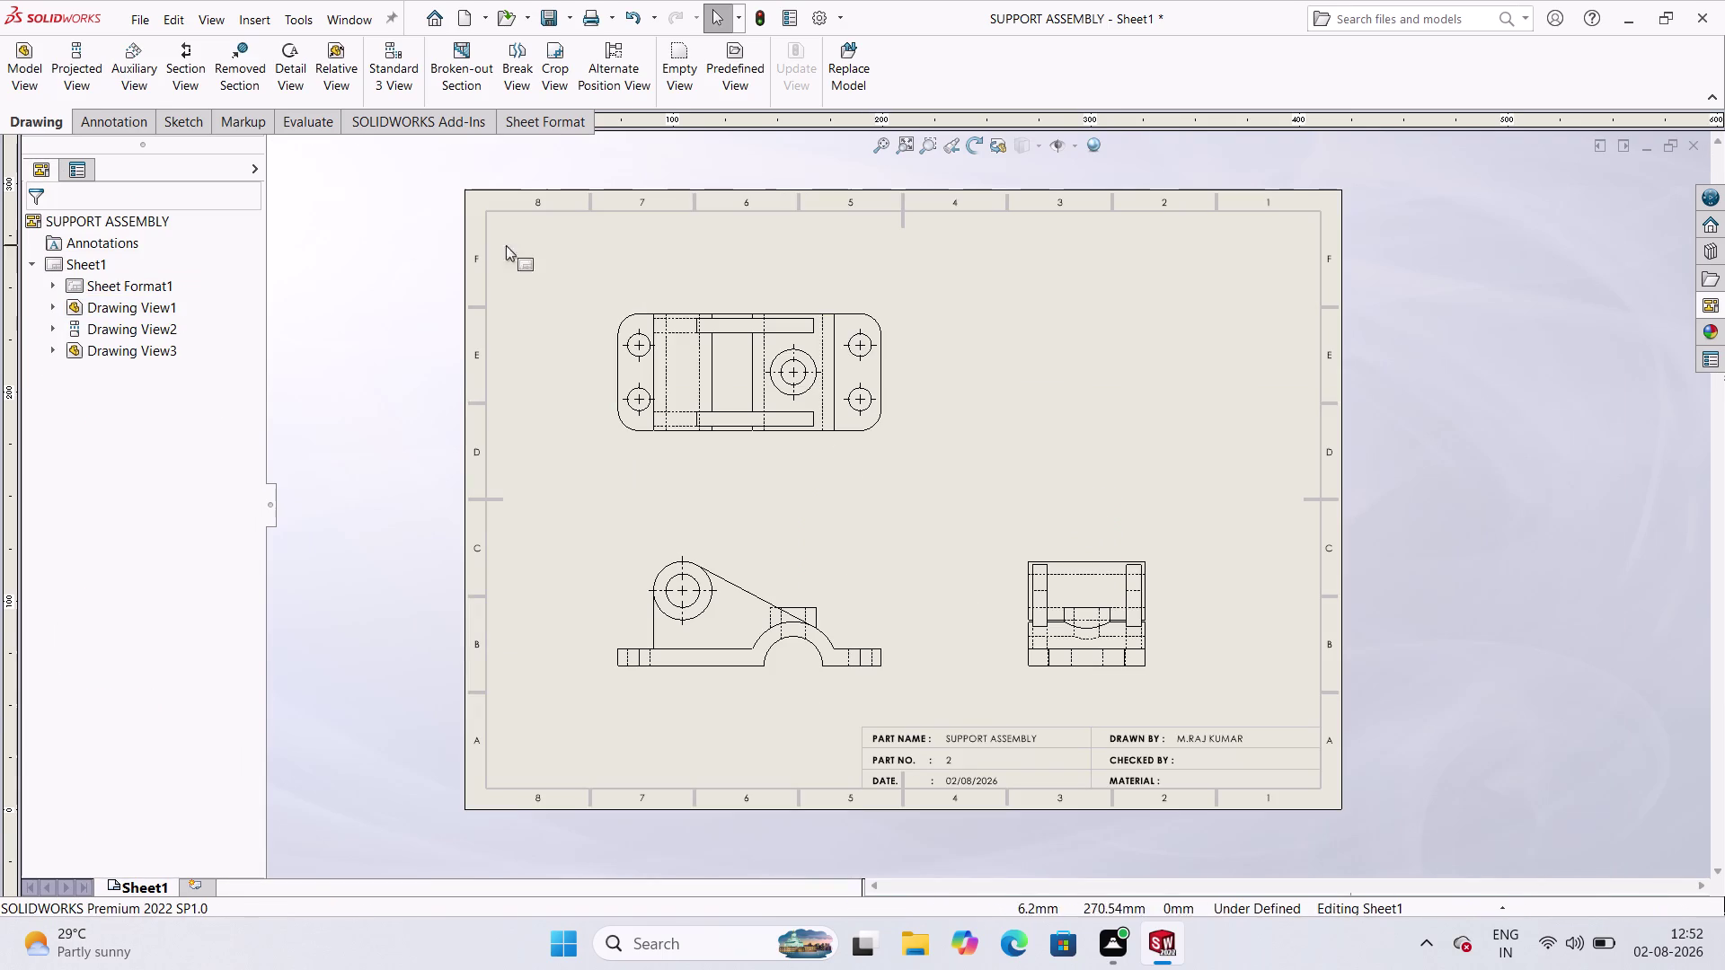
click(1720, 299)
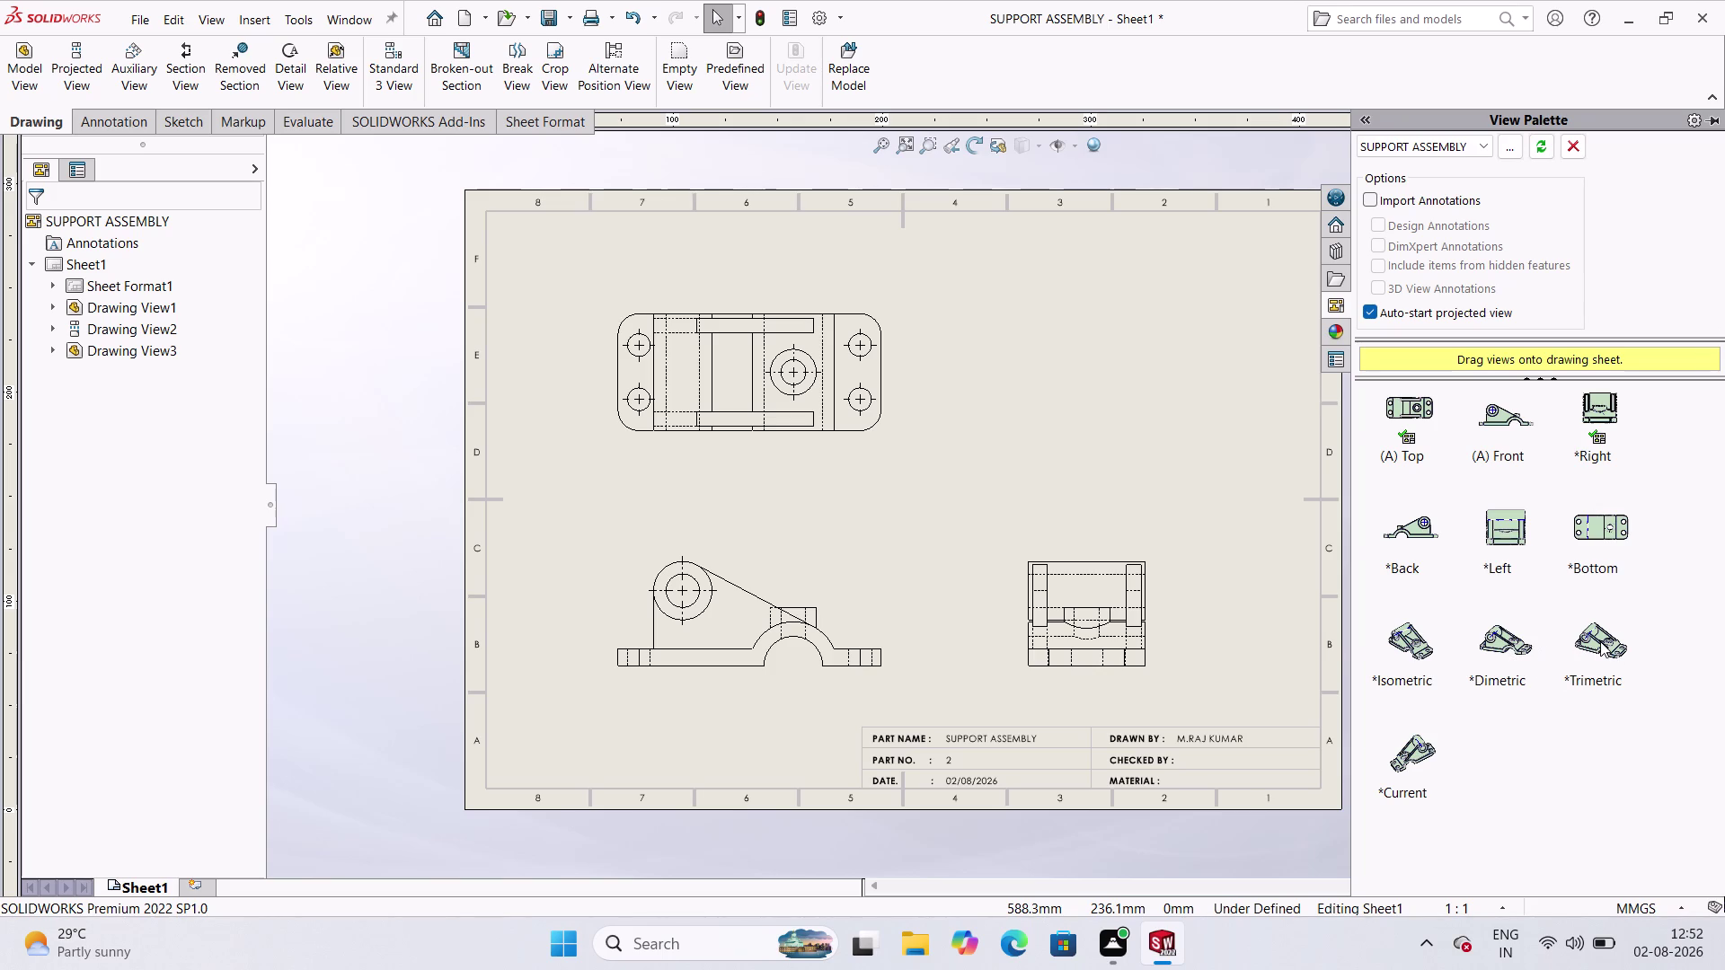
Drag the isometric view from the palette into the sheet's upper-right space.
drag(1599, 641, 1168, 399)
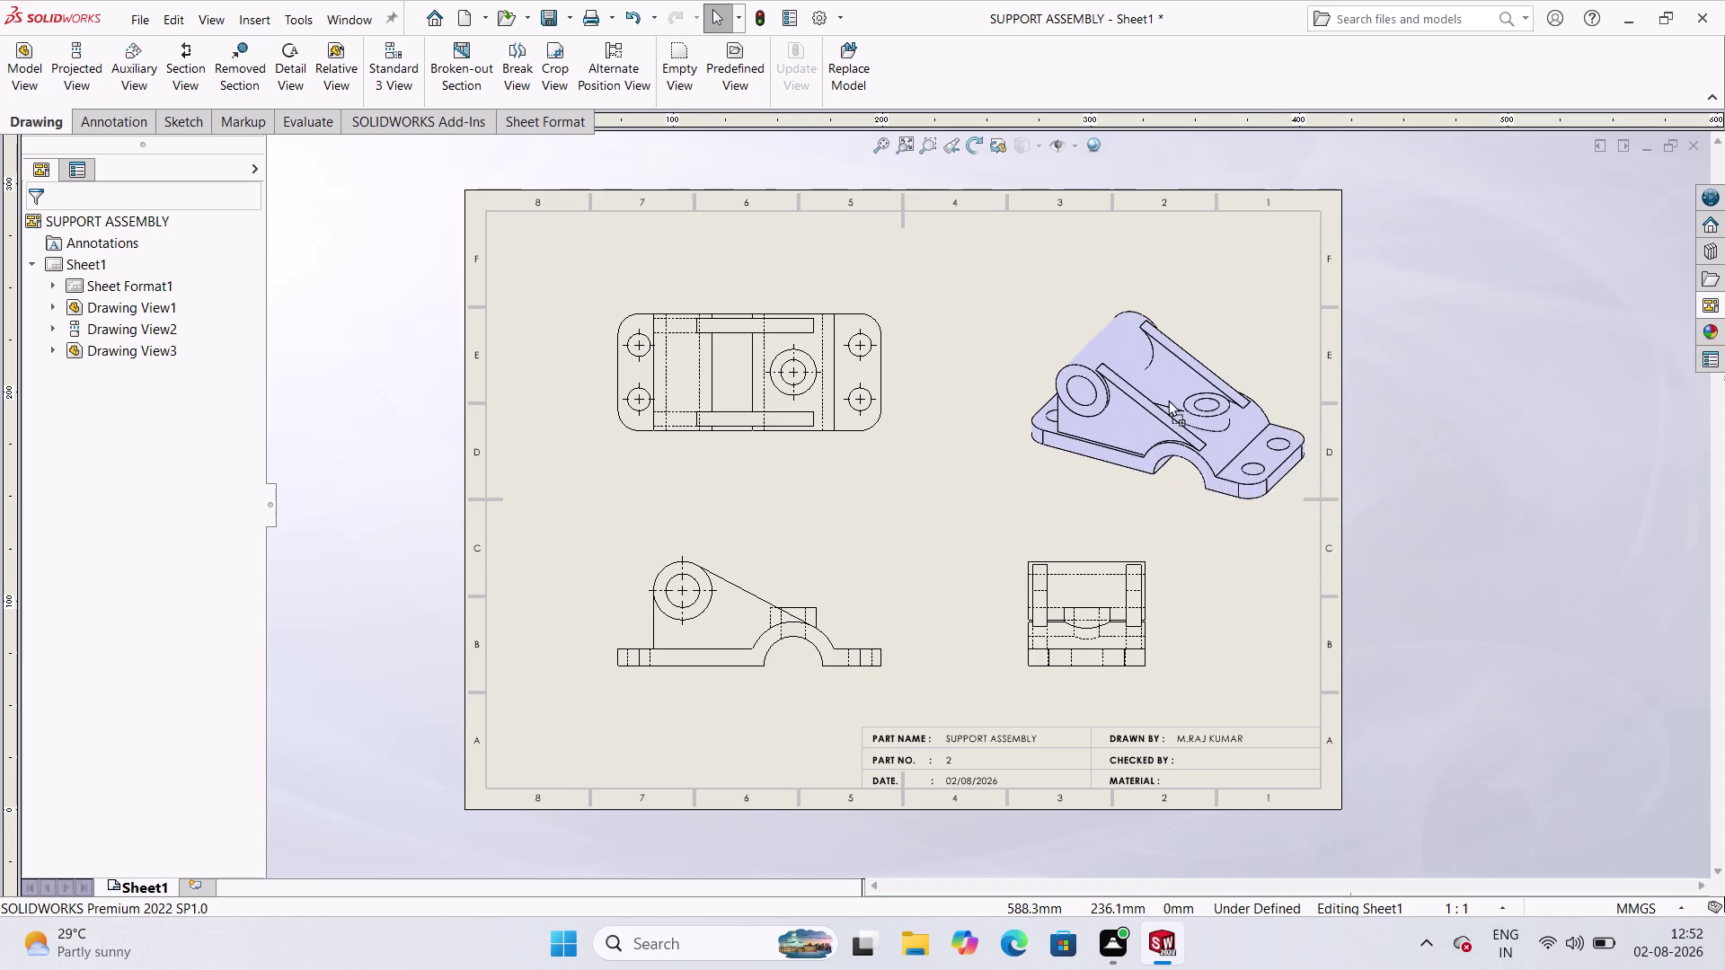
drag(1167, 400, 1132, 360)
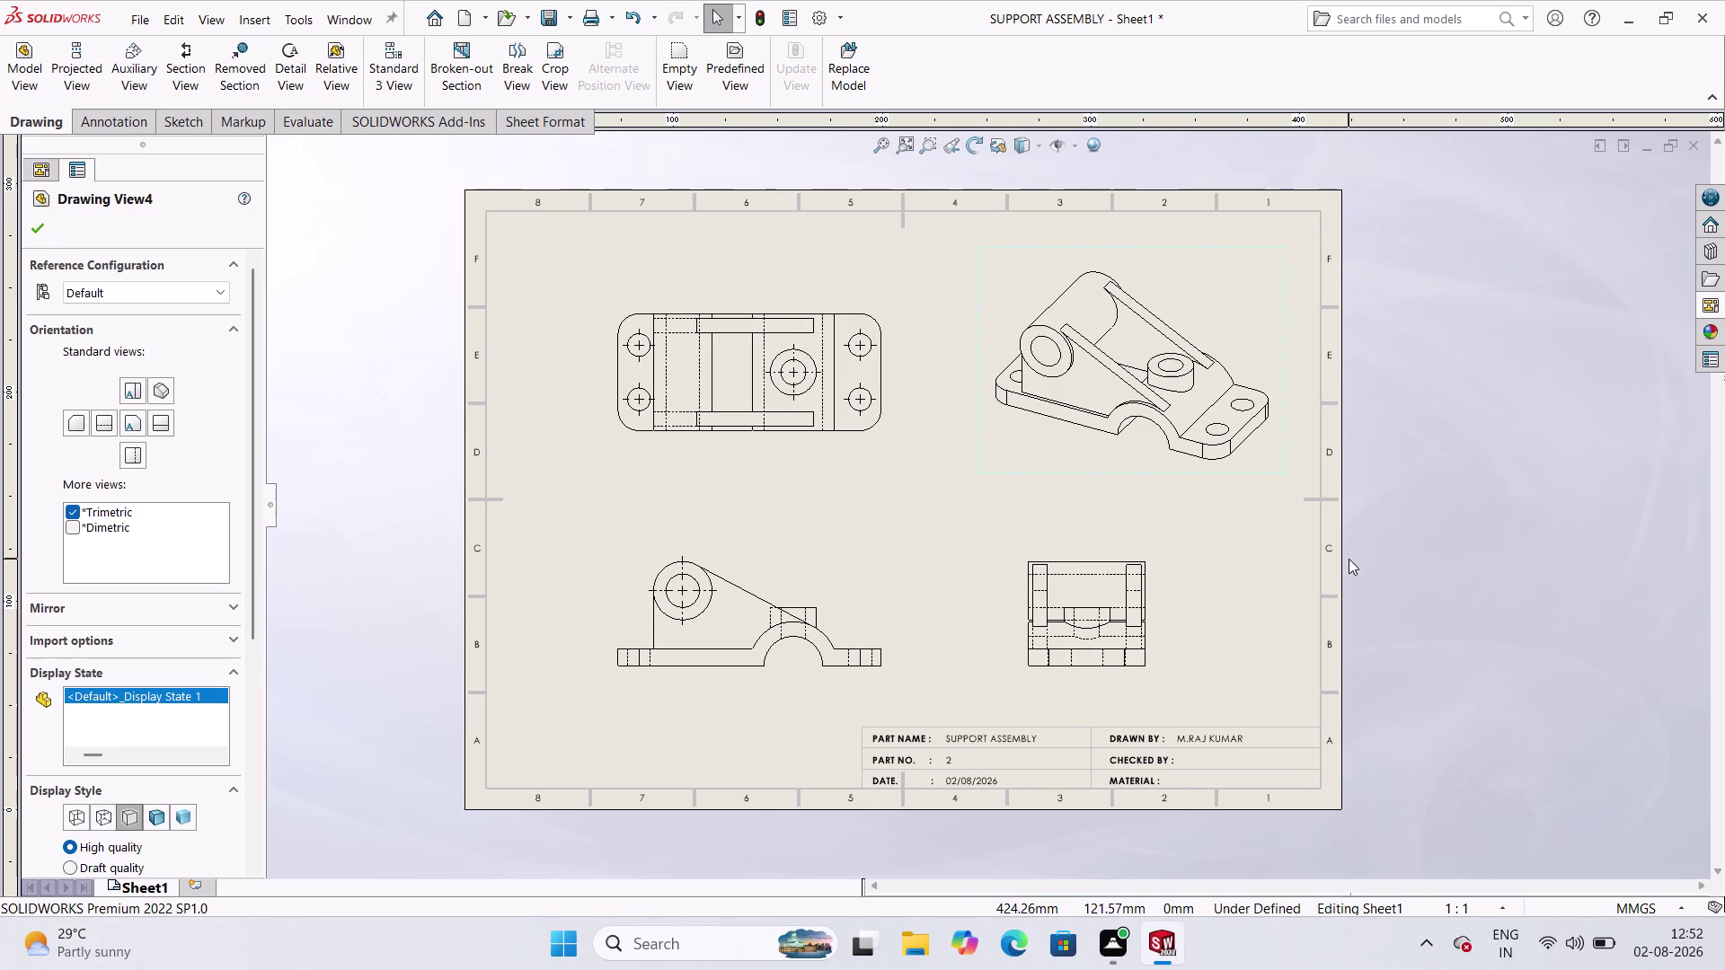
scroll(up, 3)
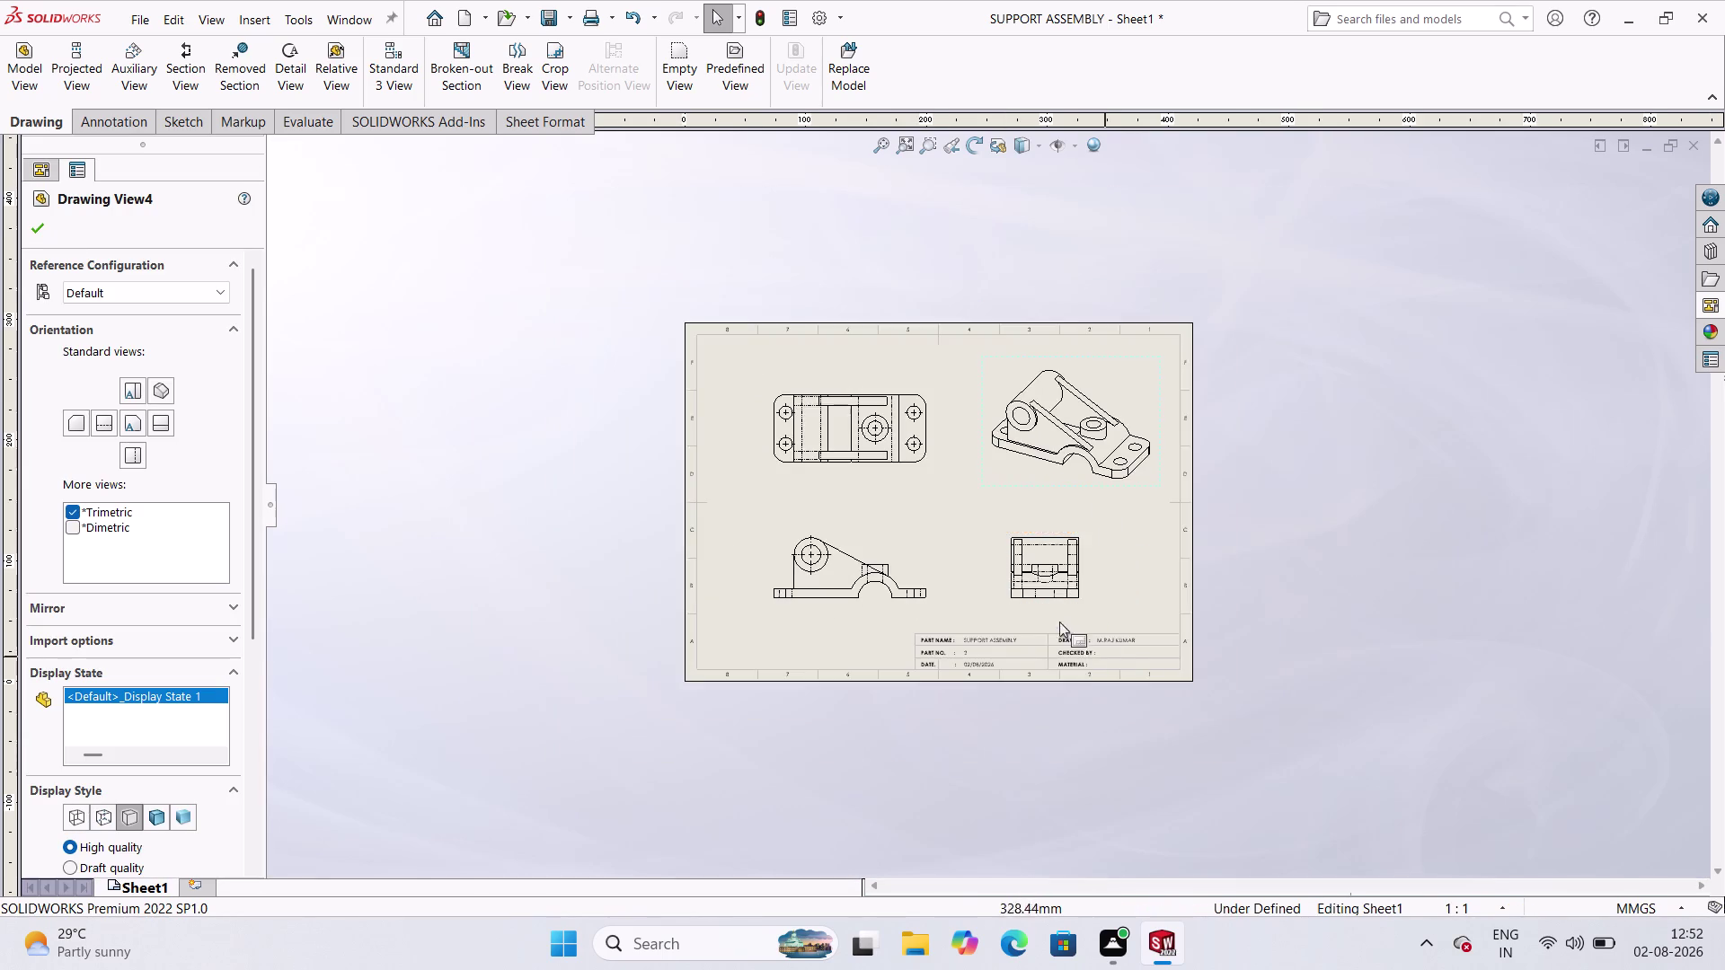
scroll(down, 3)
scroll(down, 3)
drag(1023, 493, 1022, 472)
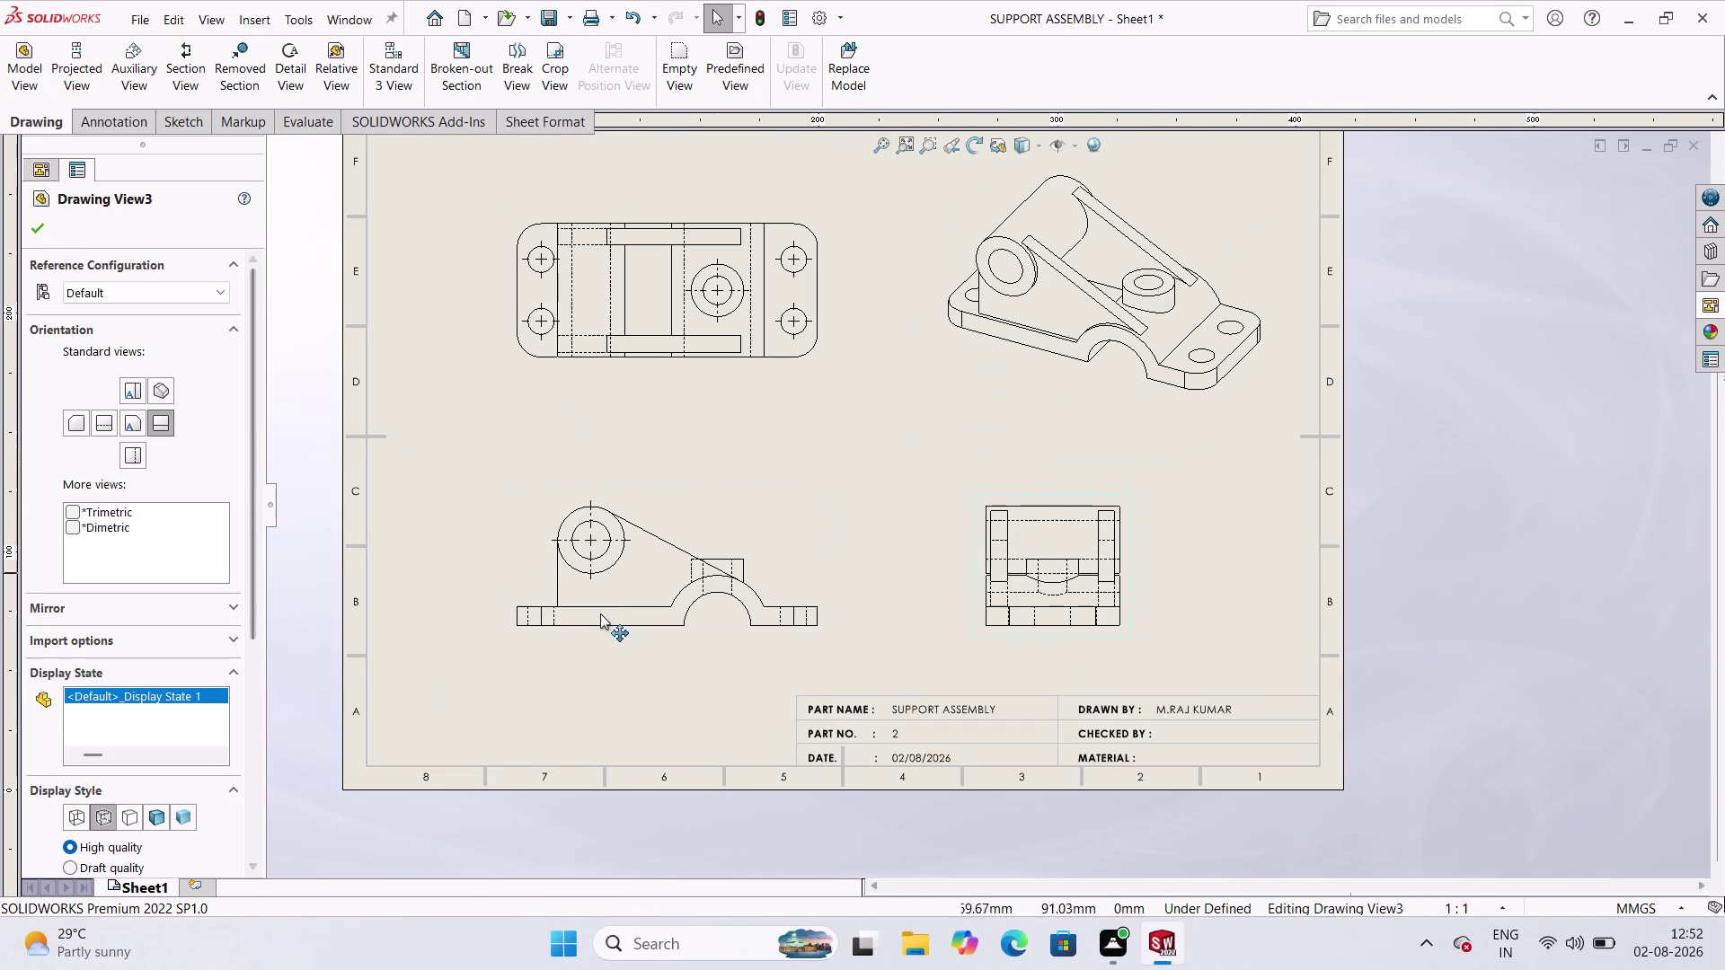
scroll(down, 3)
scroll(up, 3)
scroll(up, 3)
scroll(down, 3)
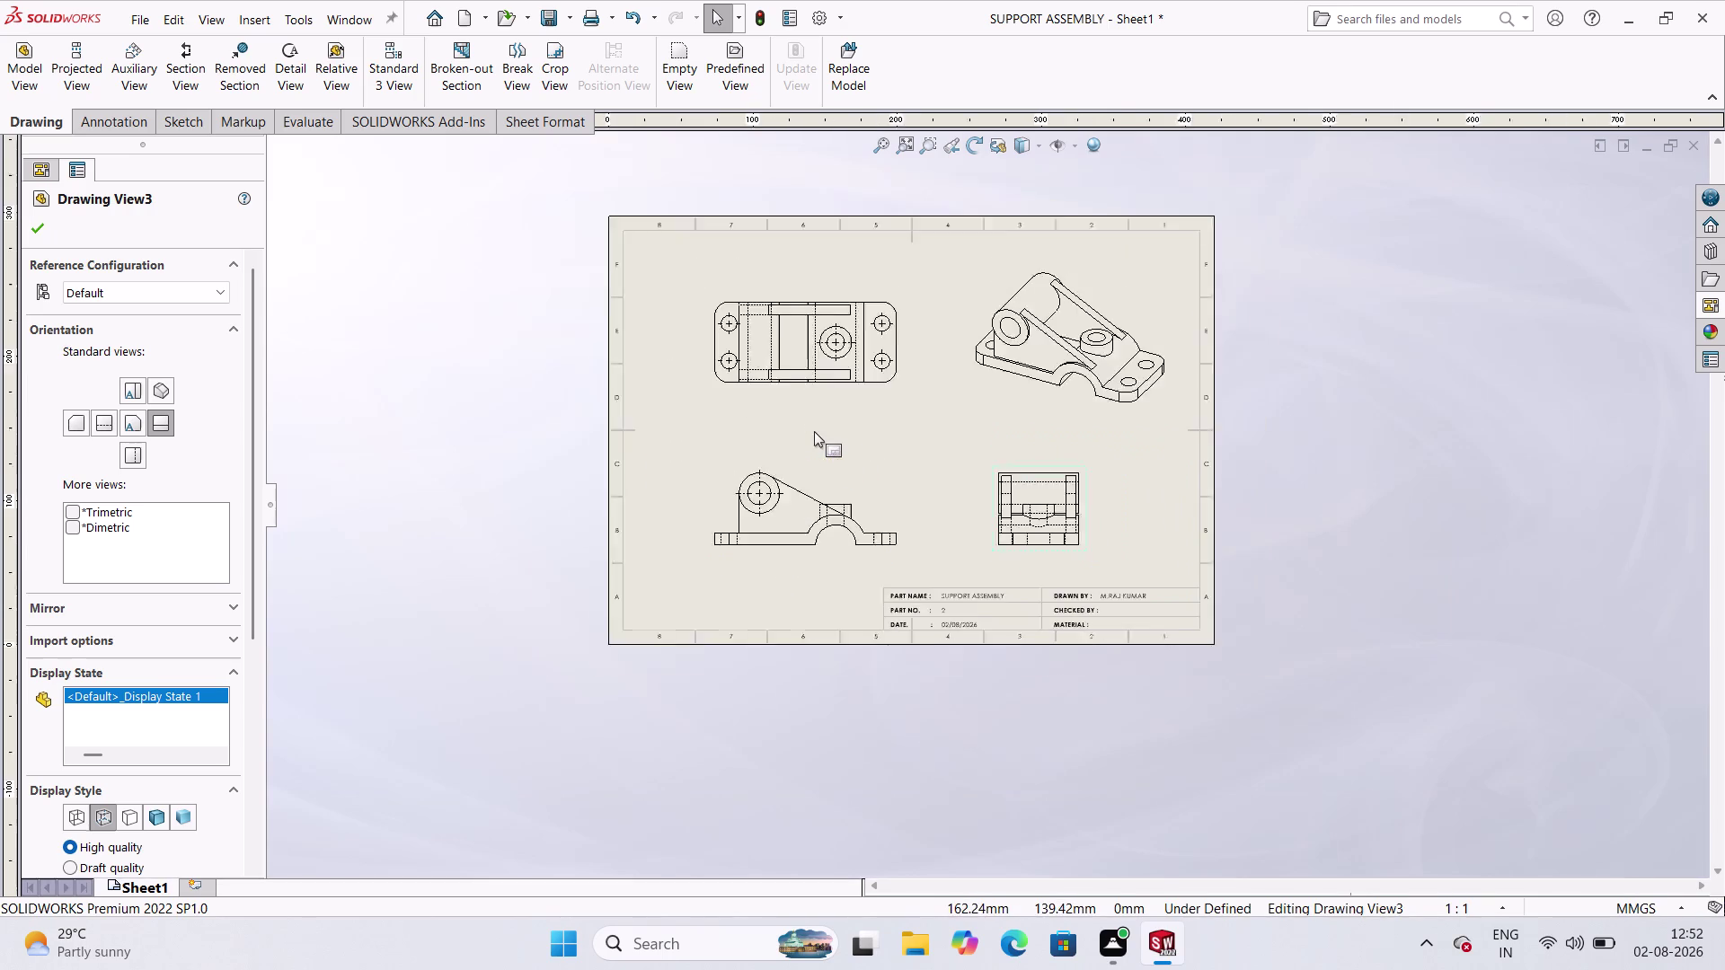
scroll(down, 3)
scroll(up, 3)
scroll(down, 3)
scroll(down, 3)
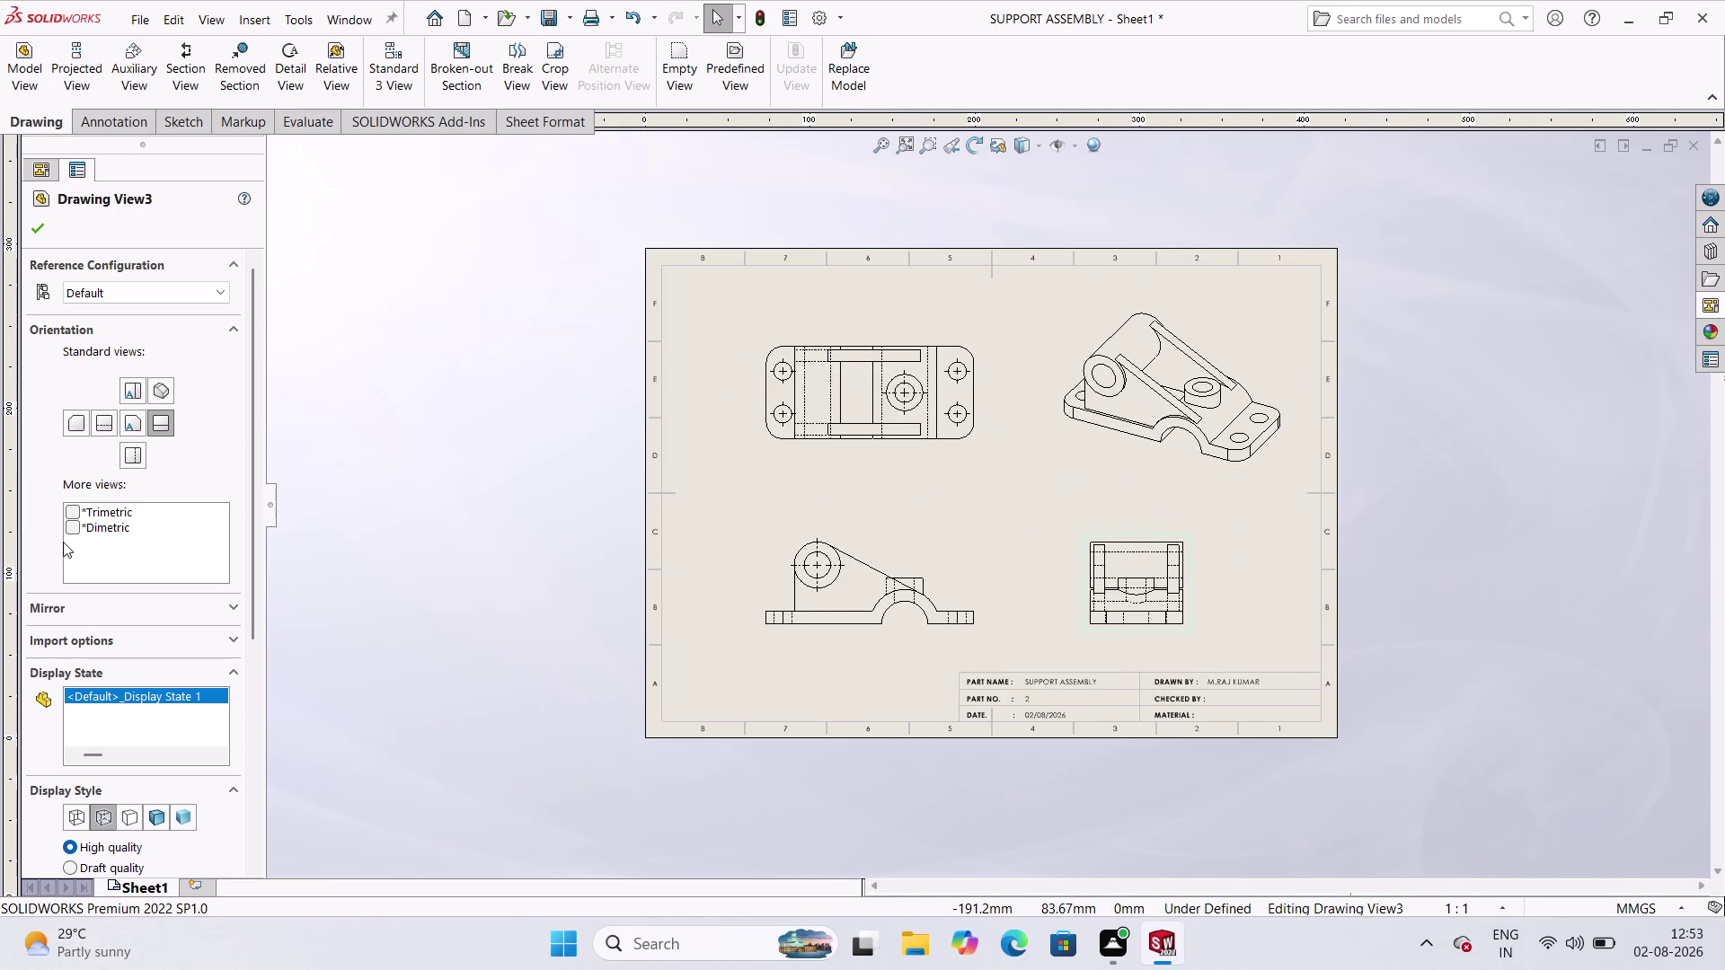
scroll(down, 3)
scroll(up, 3)
scroll(up, 3)
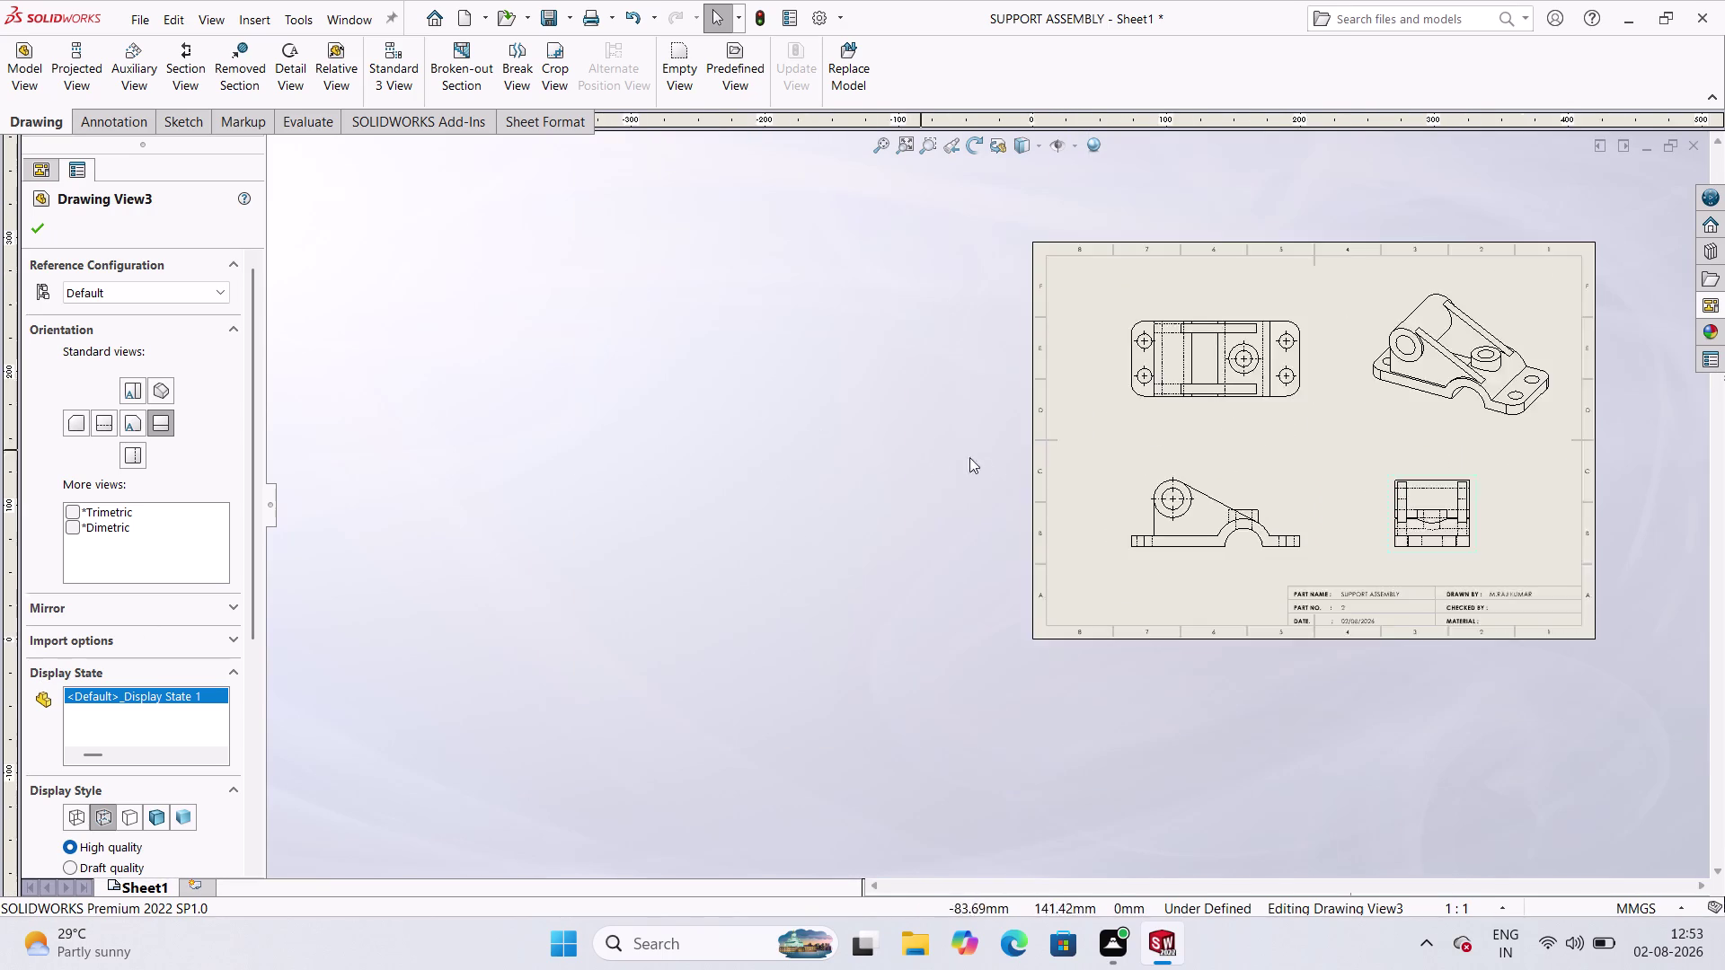
scroll(up, 3)
scroll(down, 3)
scroll(down, 3)
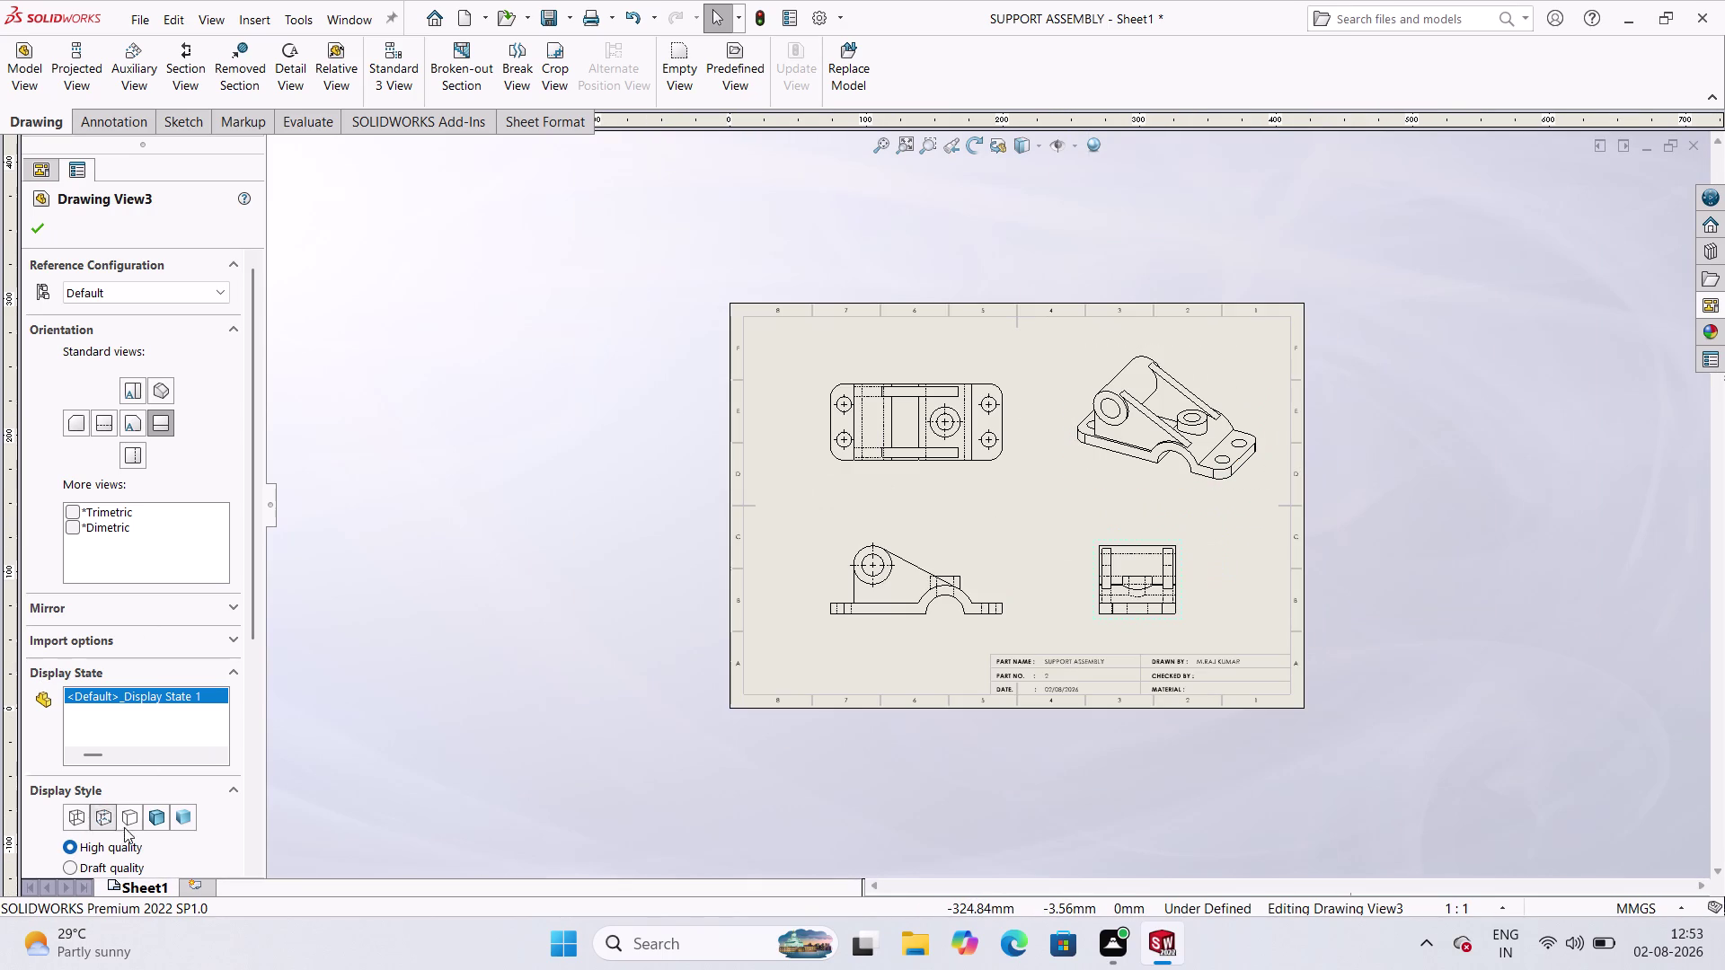
Keep Drawing View3 as Hidden Lines Visible; set Drawing View4 to Shaded With Edges.
click(145, 817)
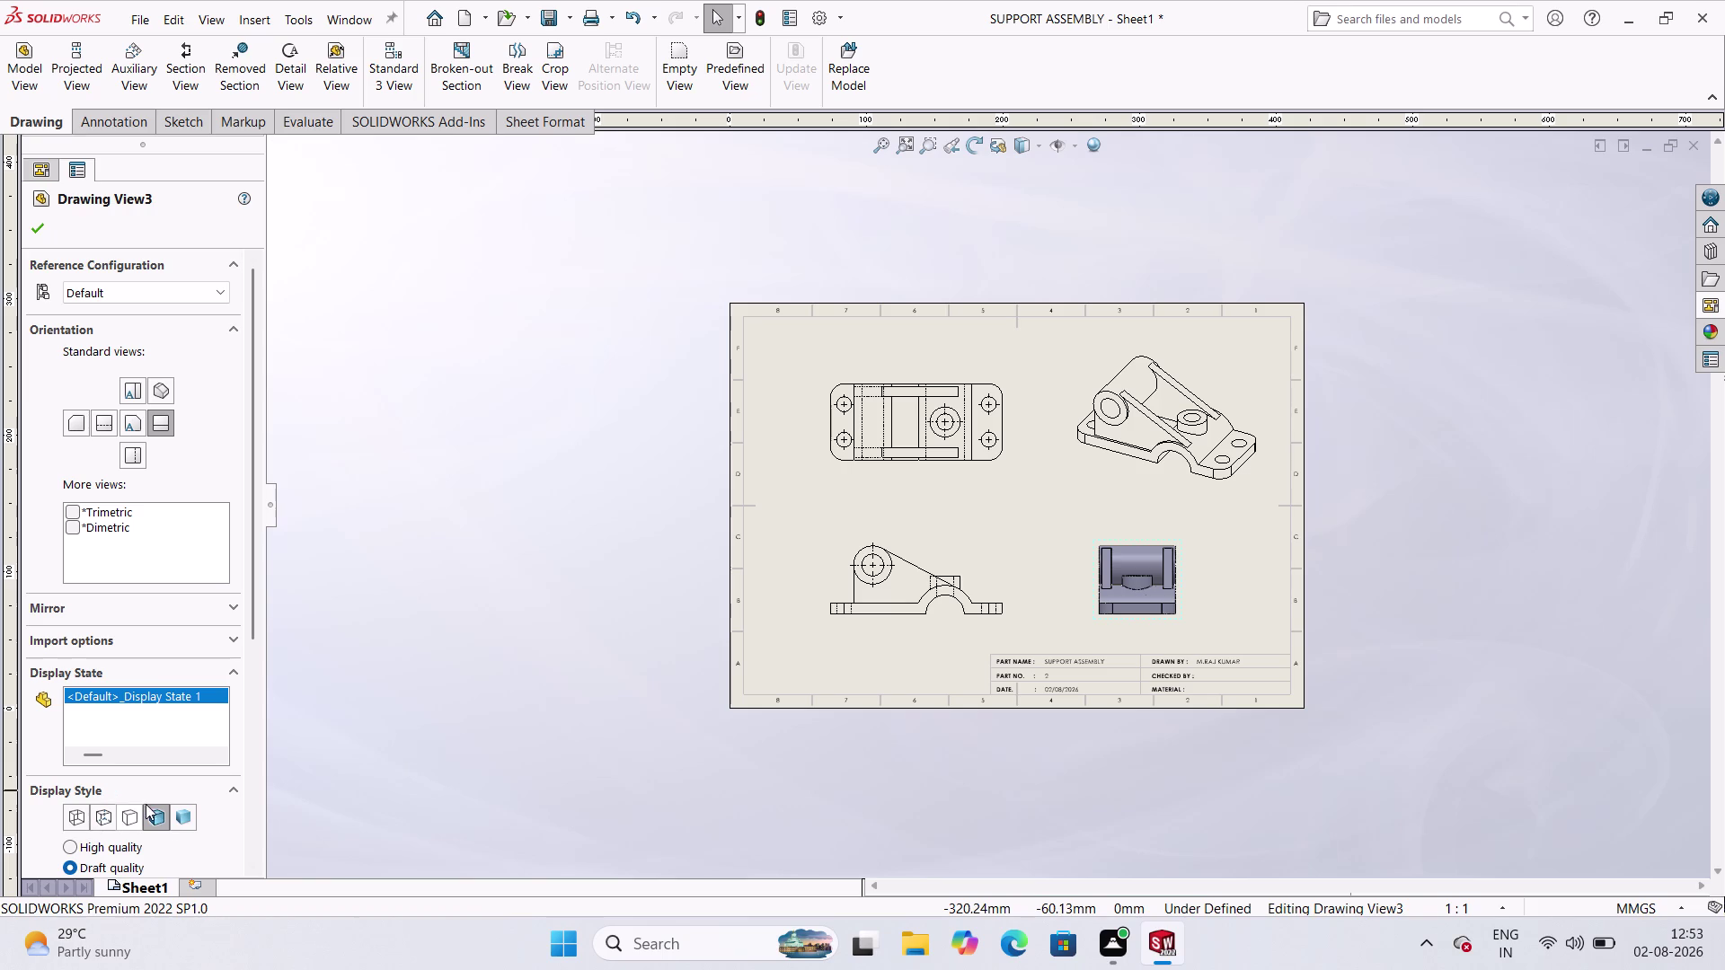
click(102, 813)
click(468, 667)
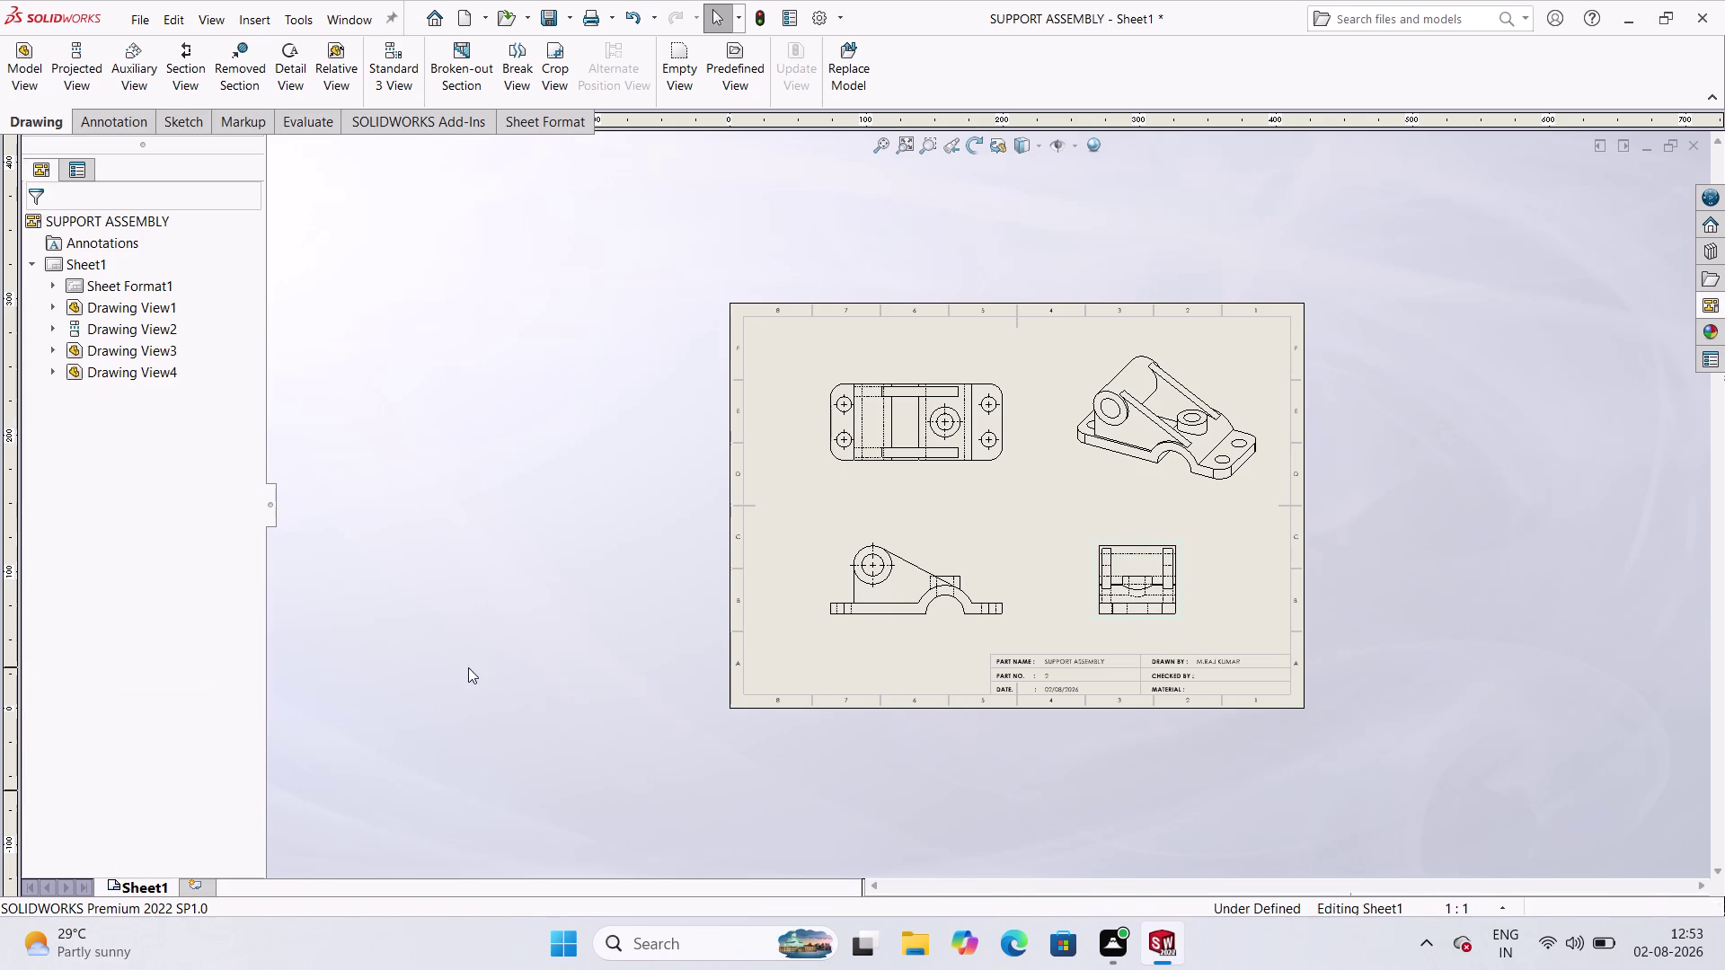
click(1061, 414)
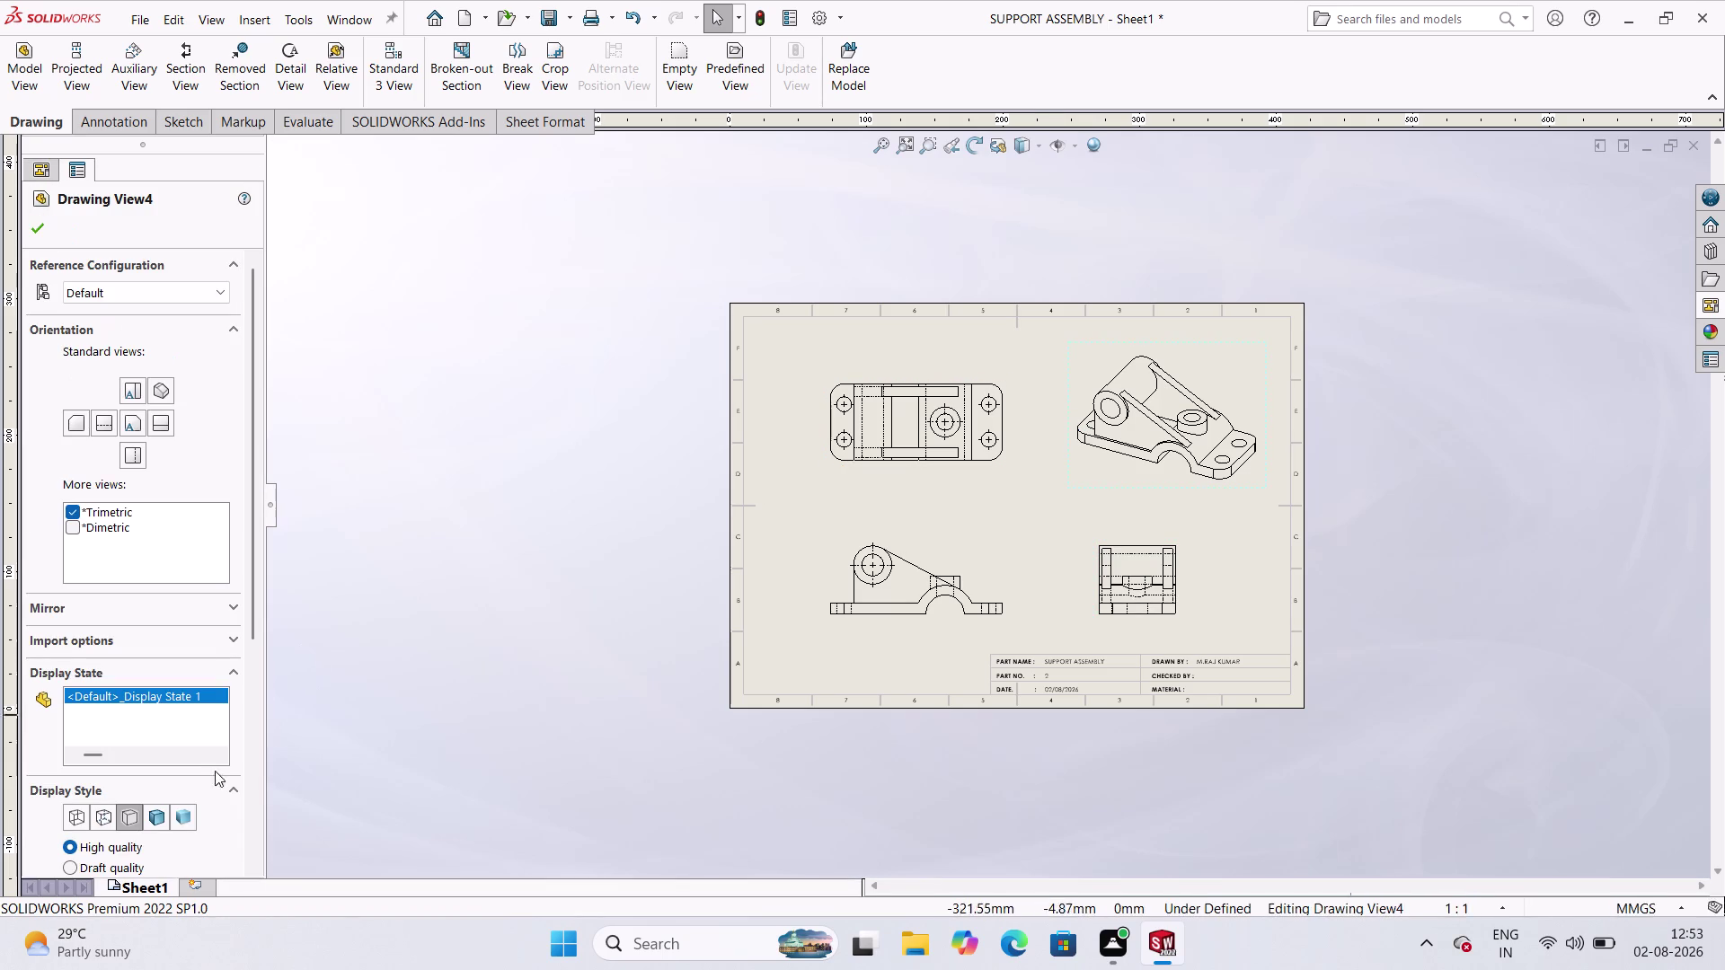
click(161, 822)
click(471, 516)
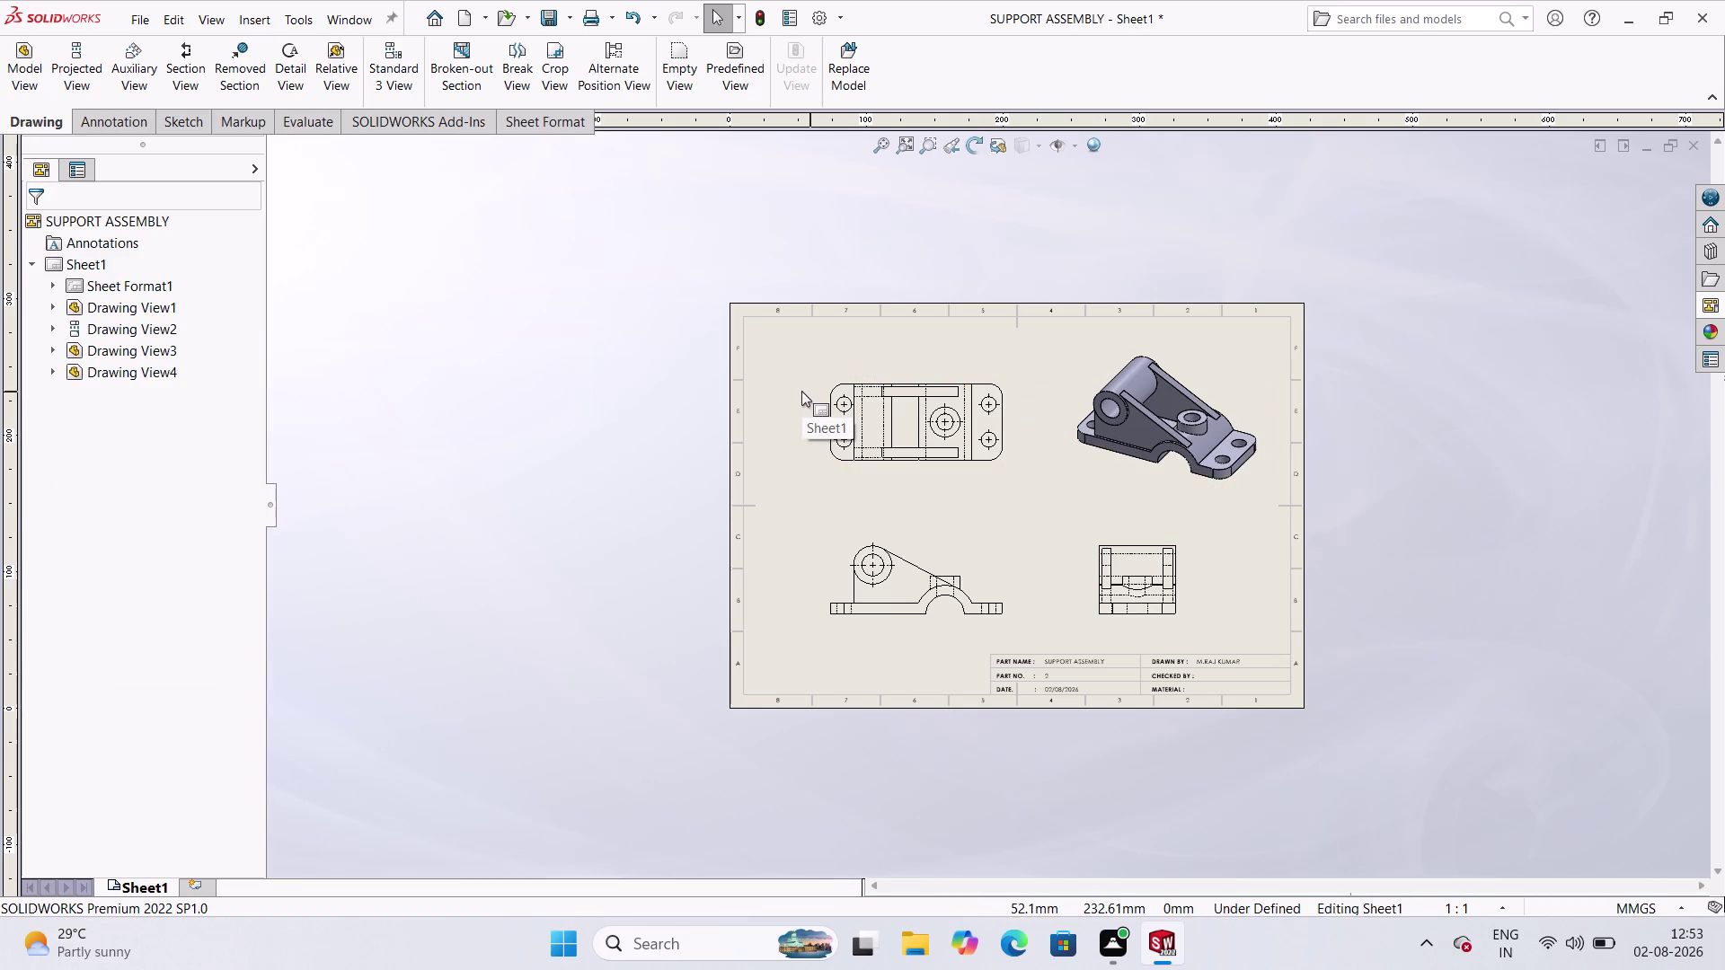
scroll(down, 3)
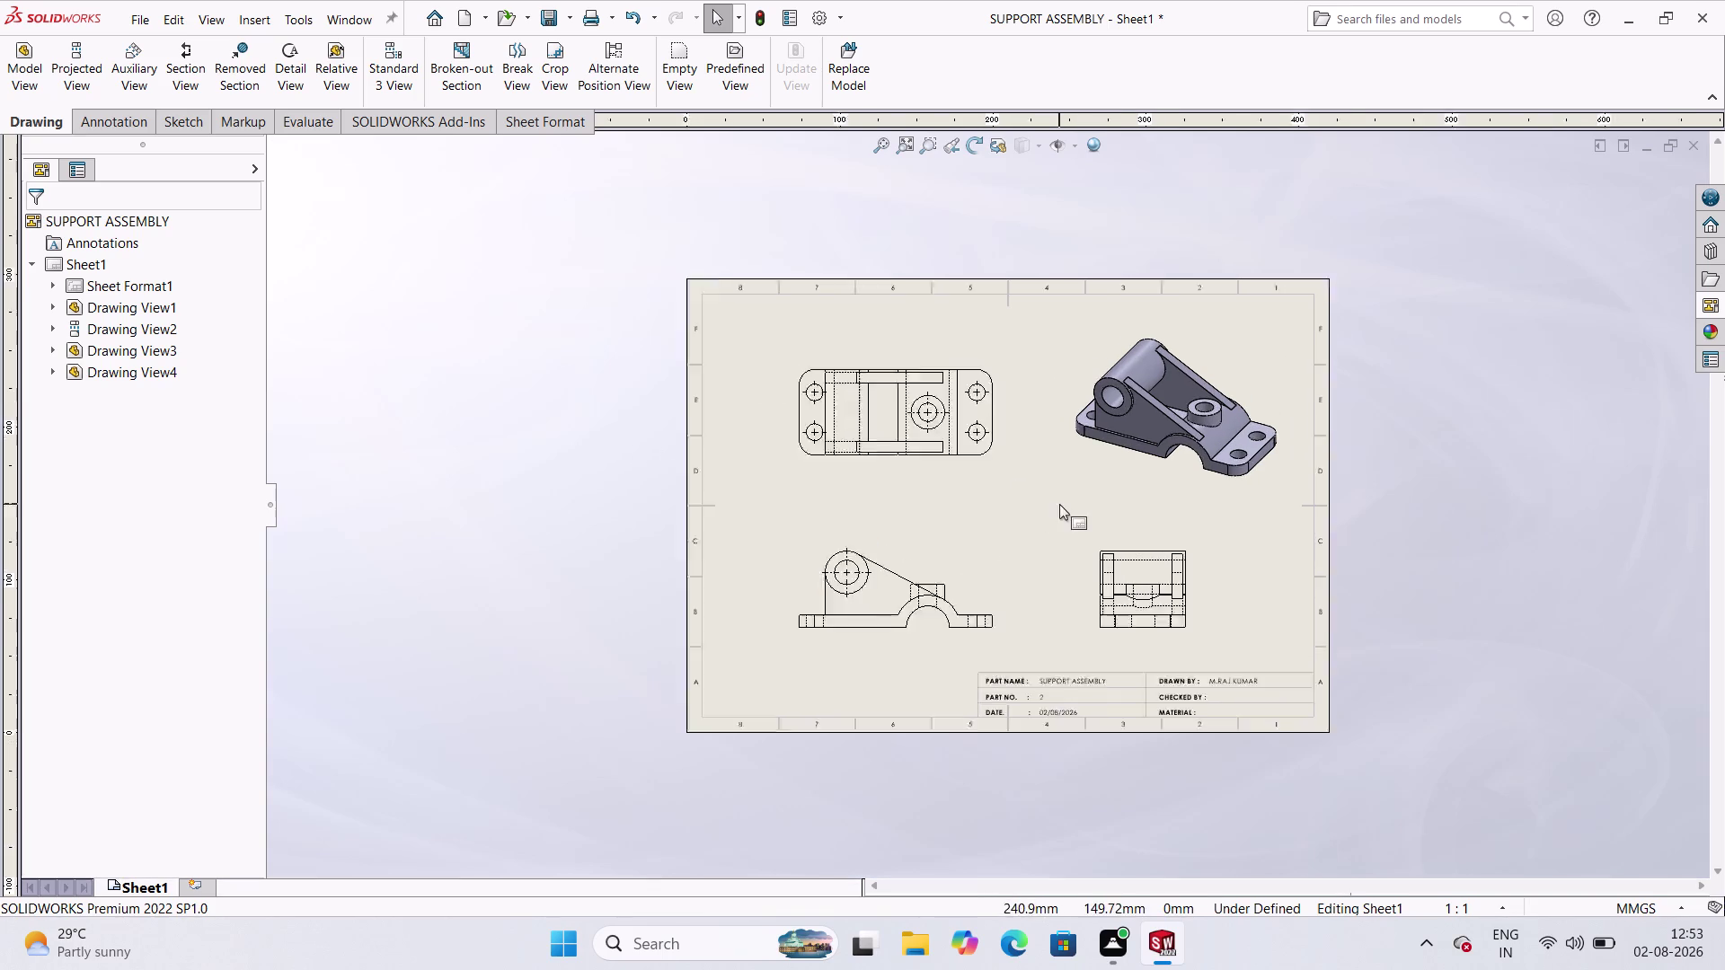
Zoom into the sheet and start Smart Dimension from the Annotation tools.
scroll(down, 3)
scroll(down, 3)
scroll(up, 3)
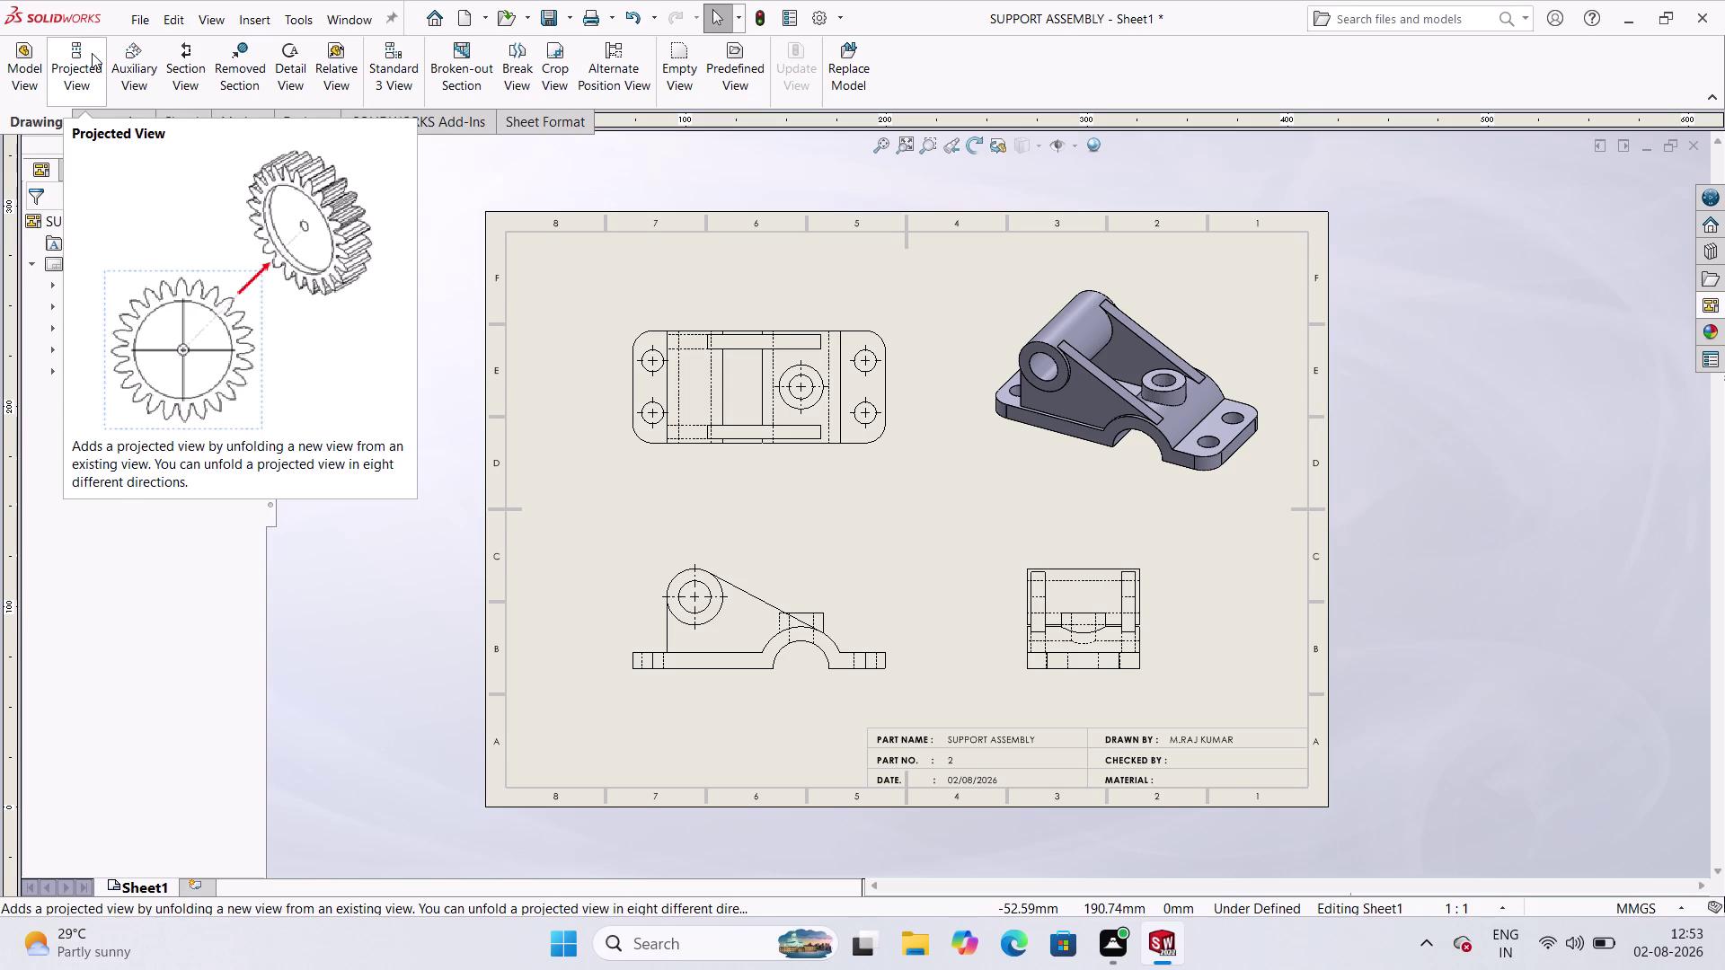
scroll(down, 3)
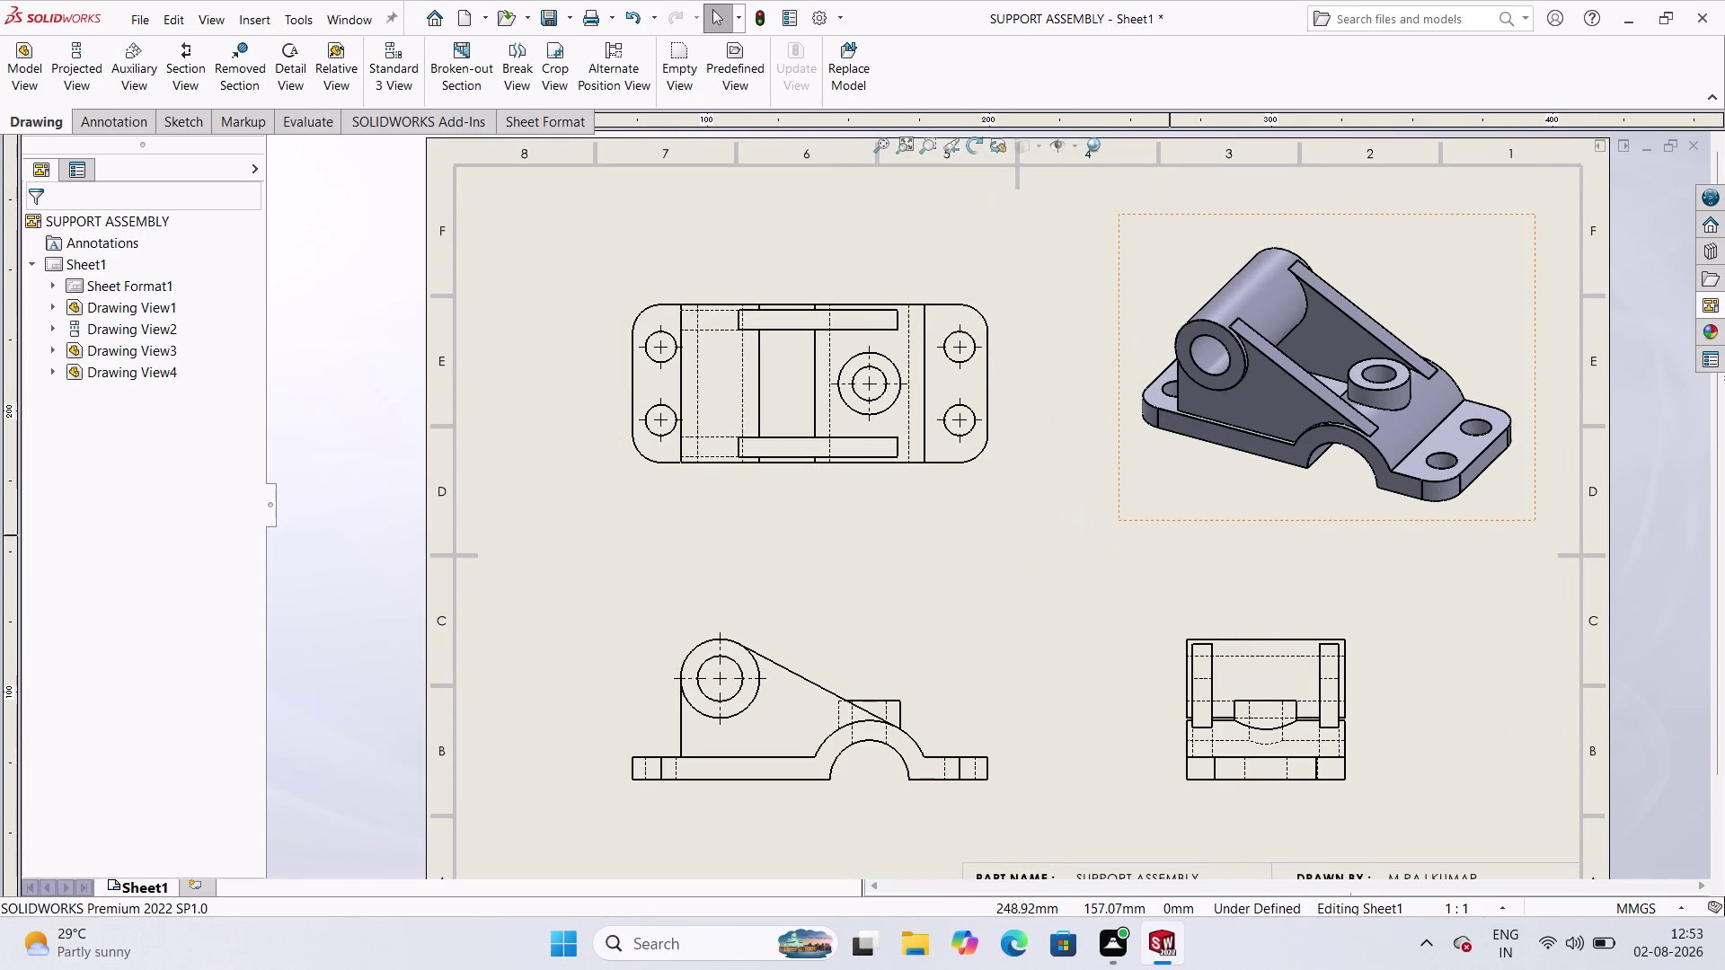
scroll(up, 3)
scroll(down, 3)
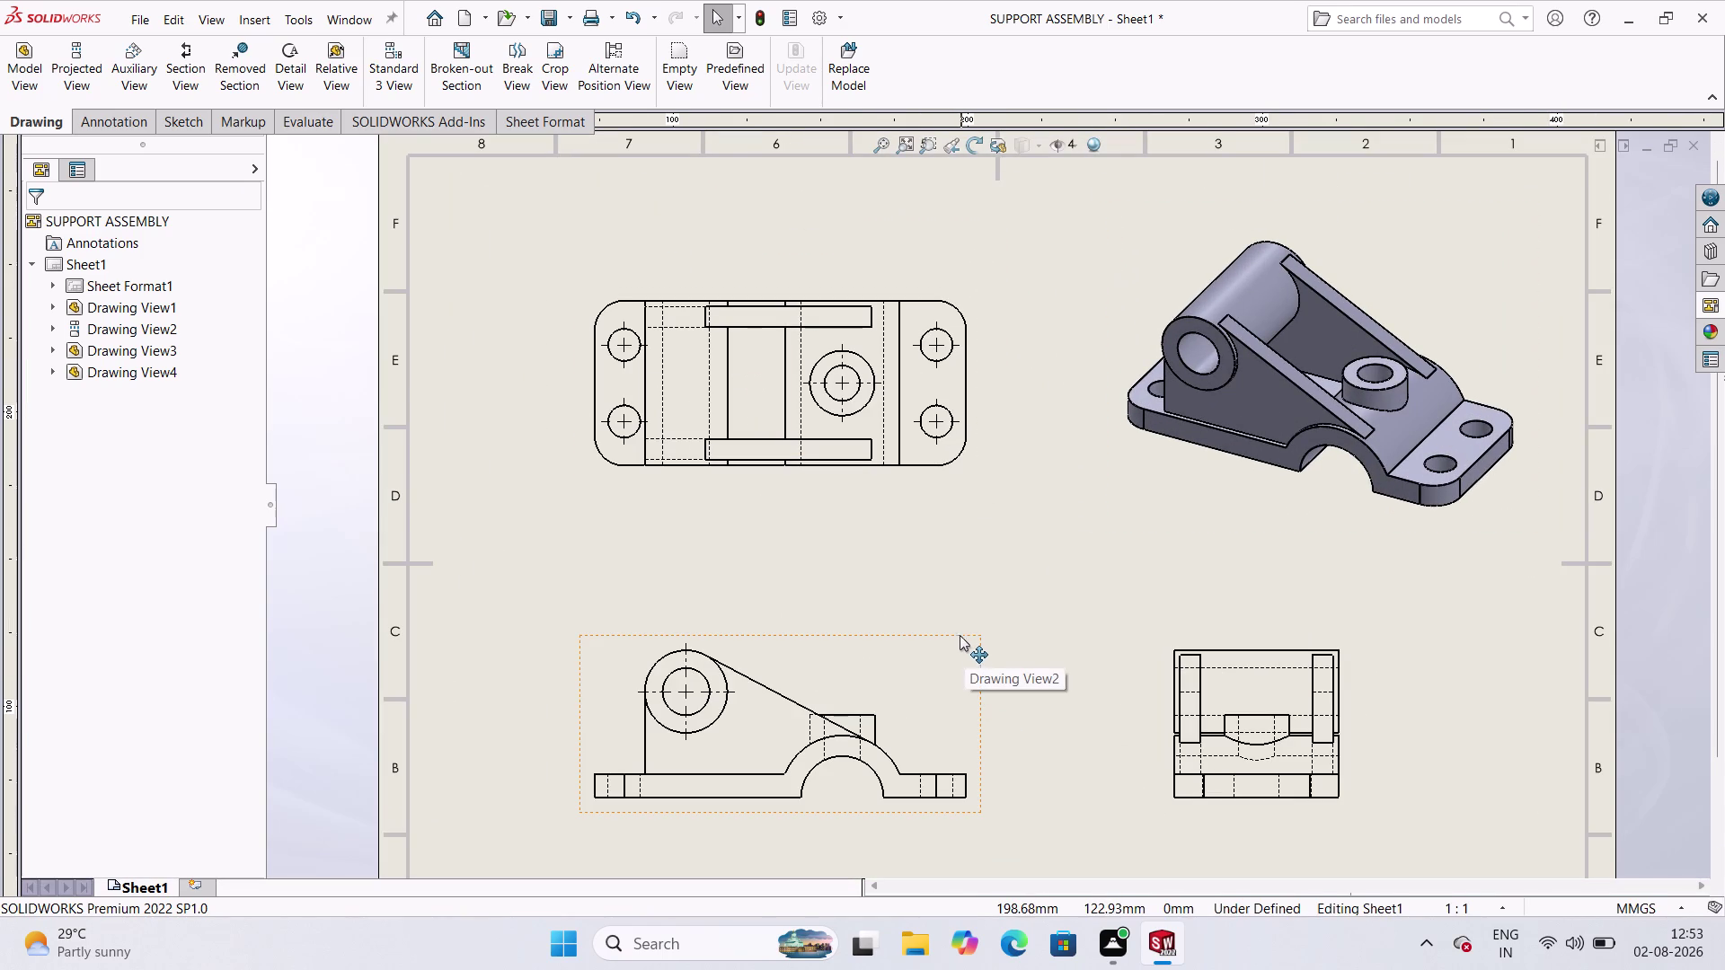
click(33, 108)
click(106, 115)
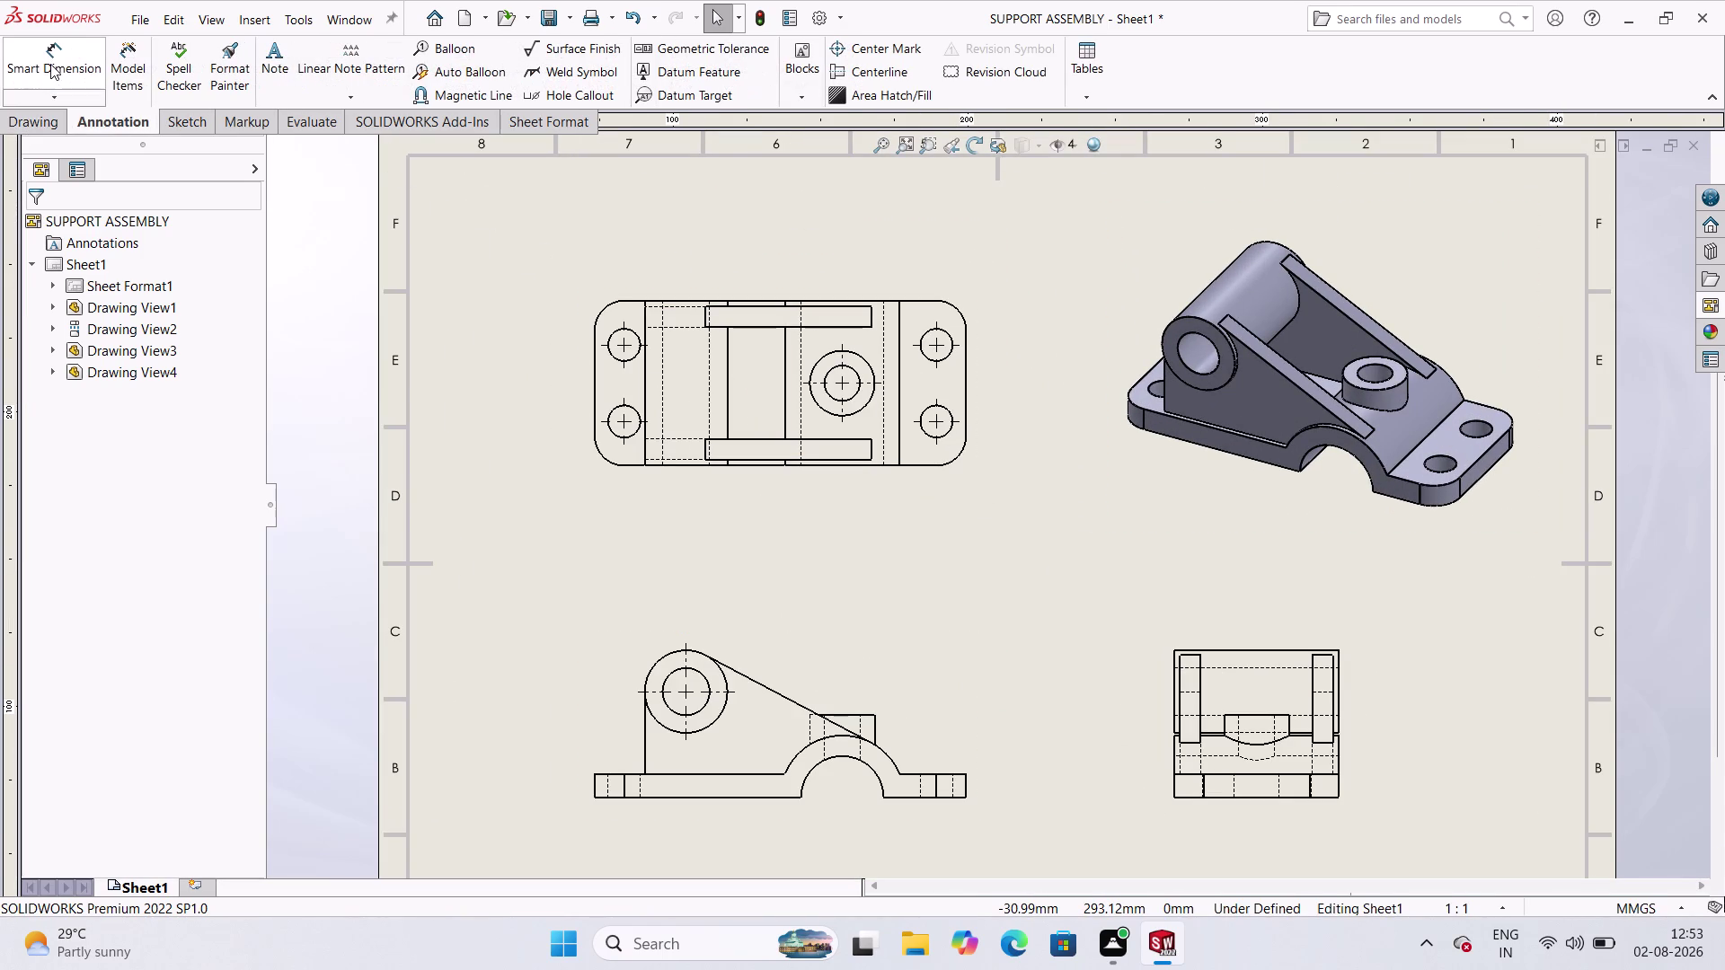
click(50, 63)
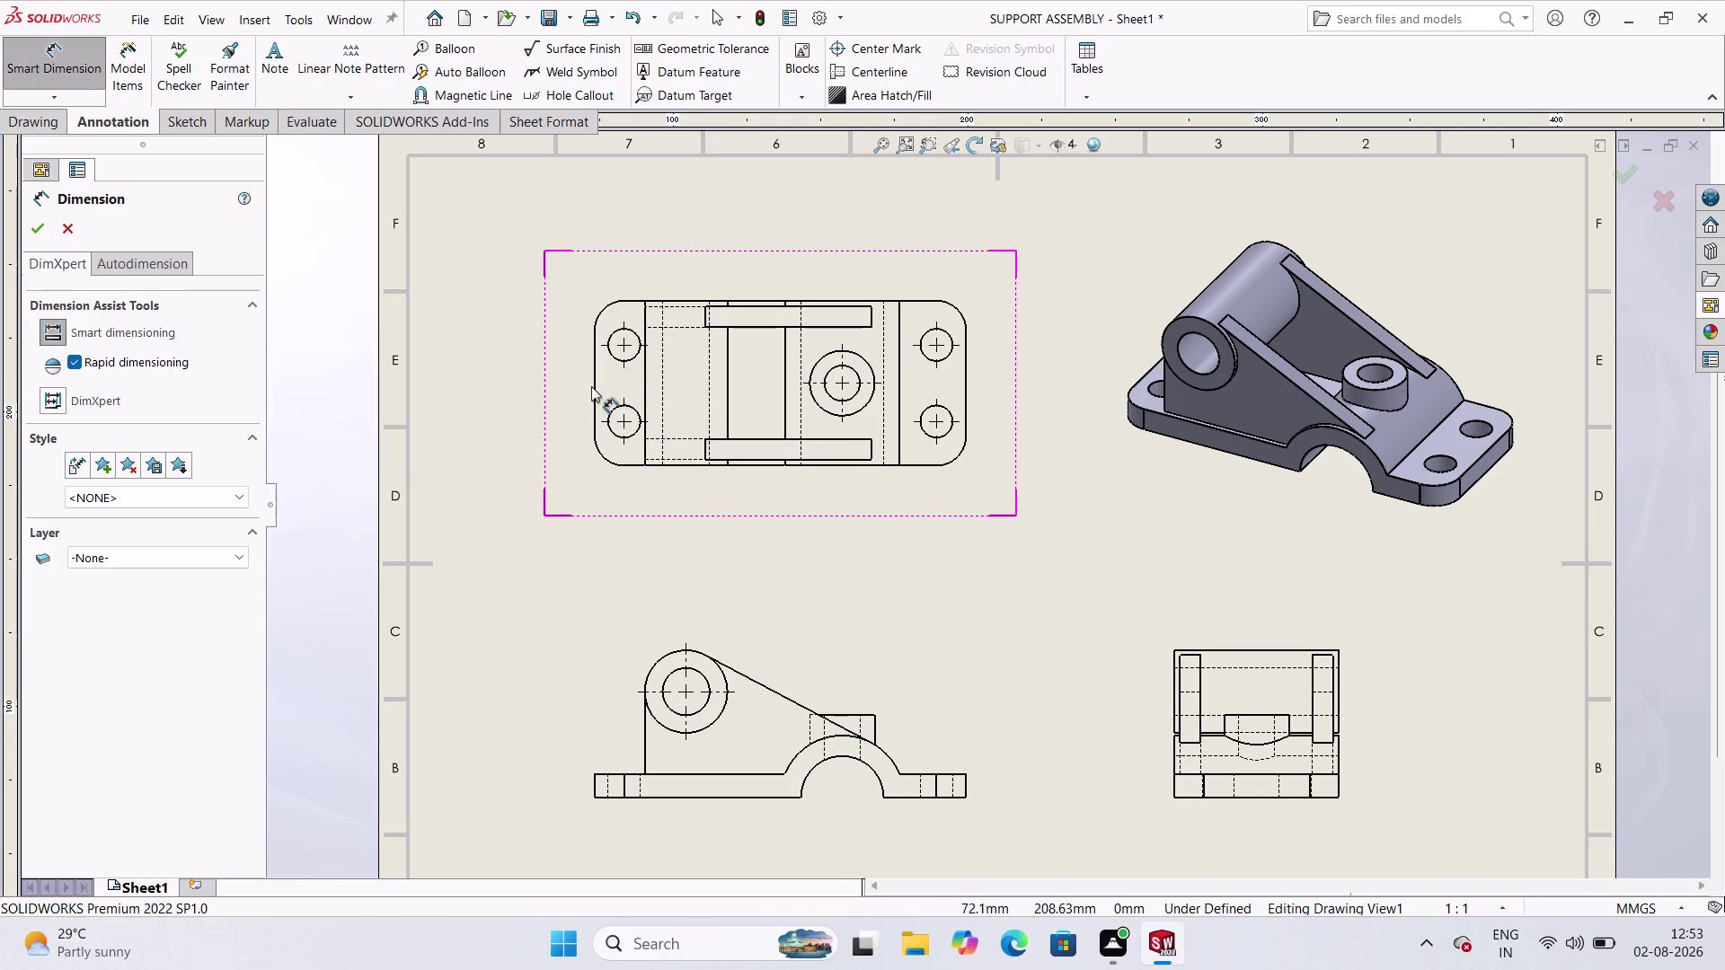
Place the 56.00 overall height dimension on the top view.
click(639, 299)
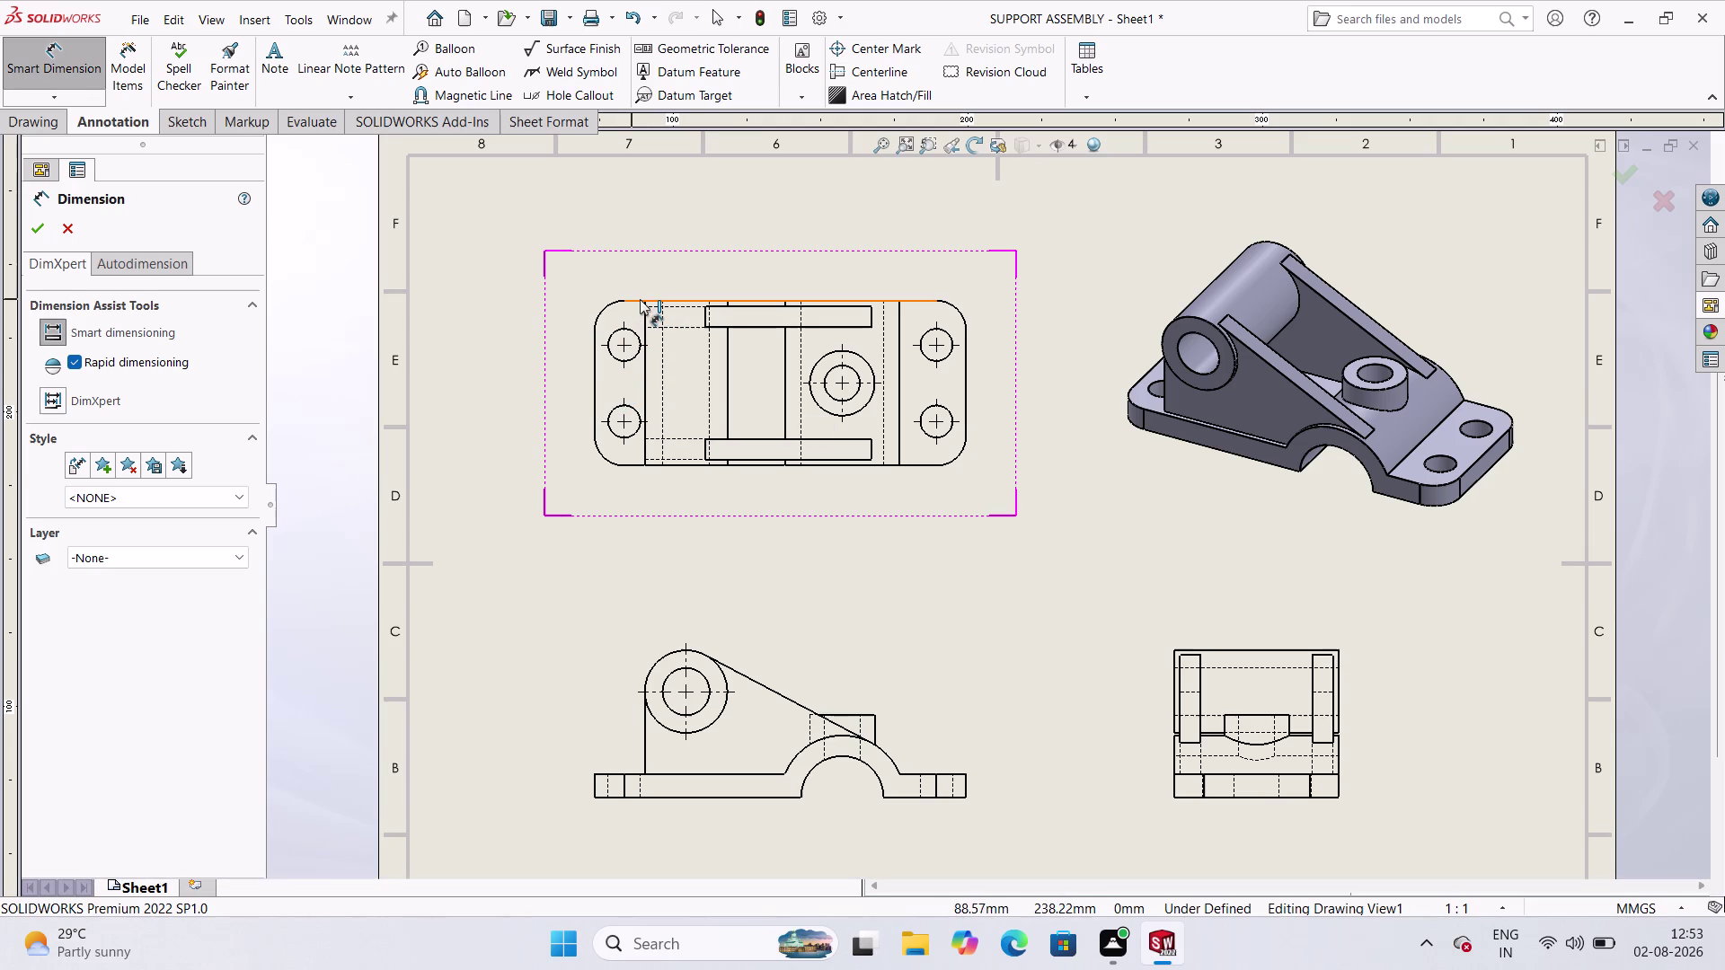
click(632, 464)
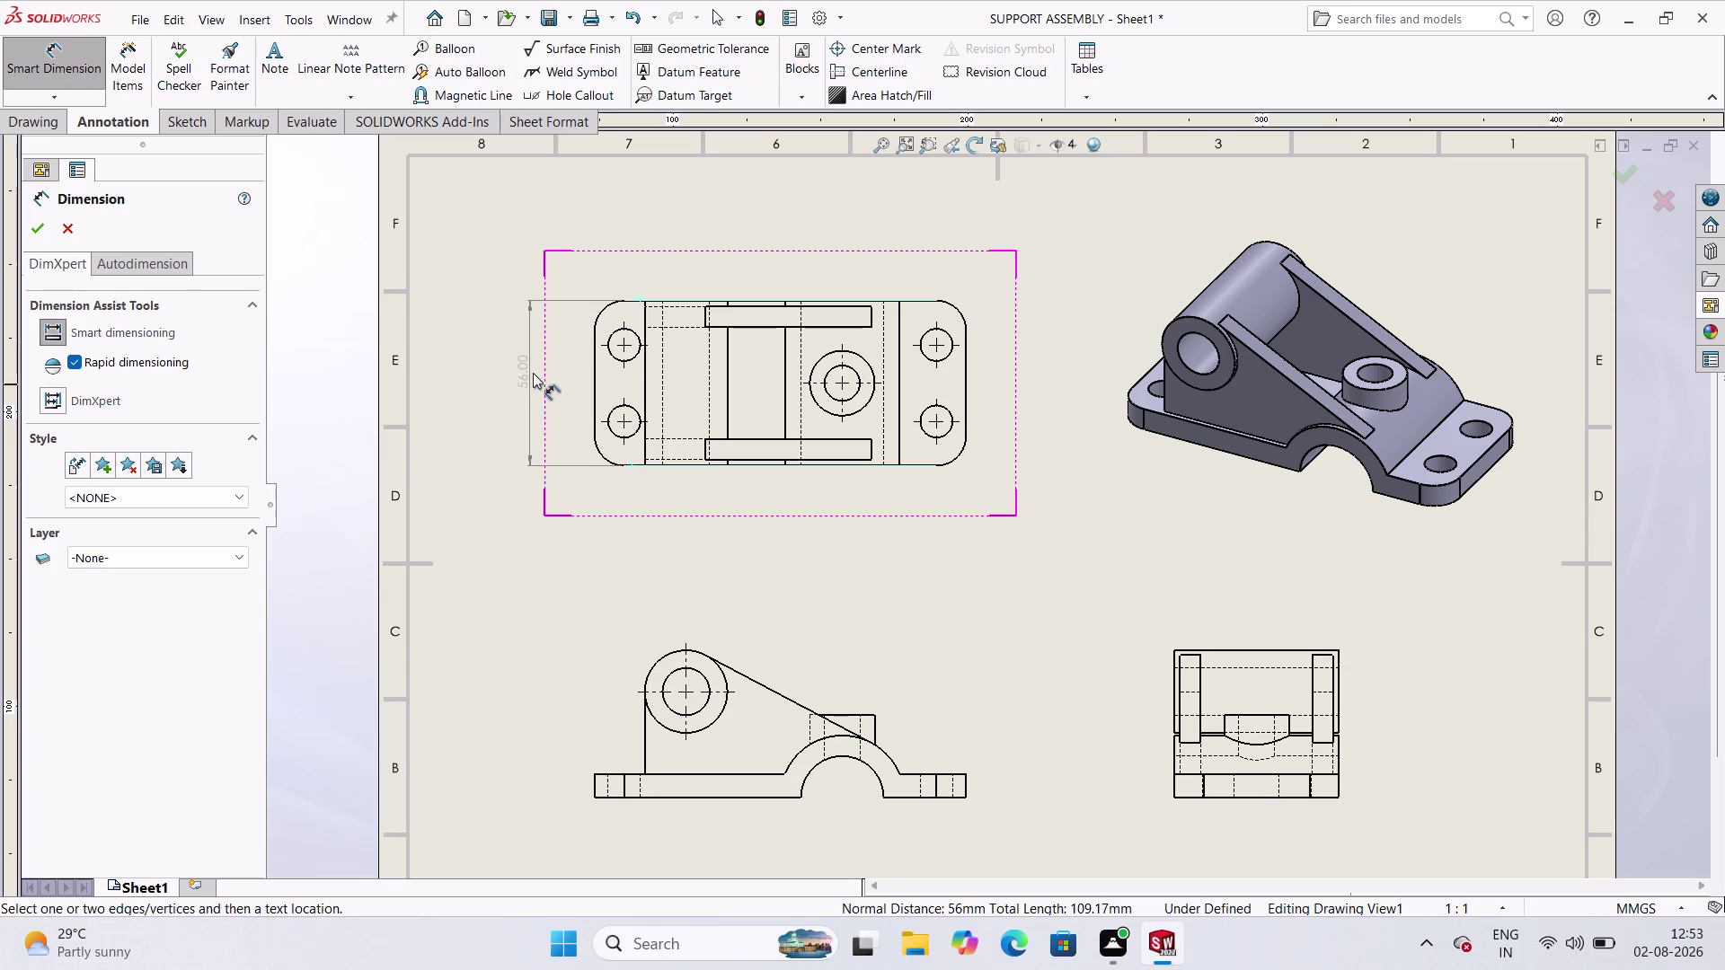
click(548, 381)
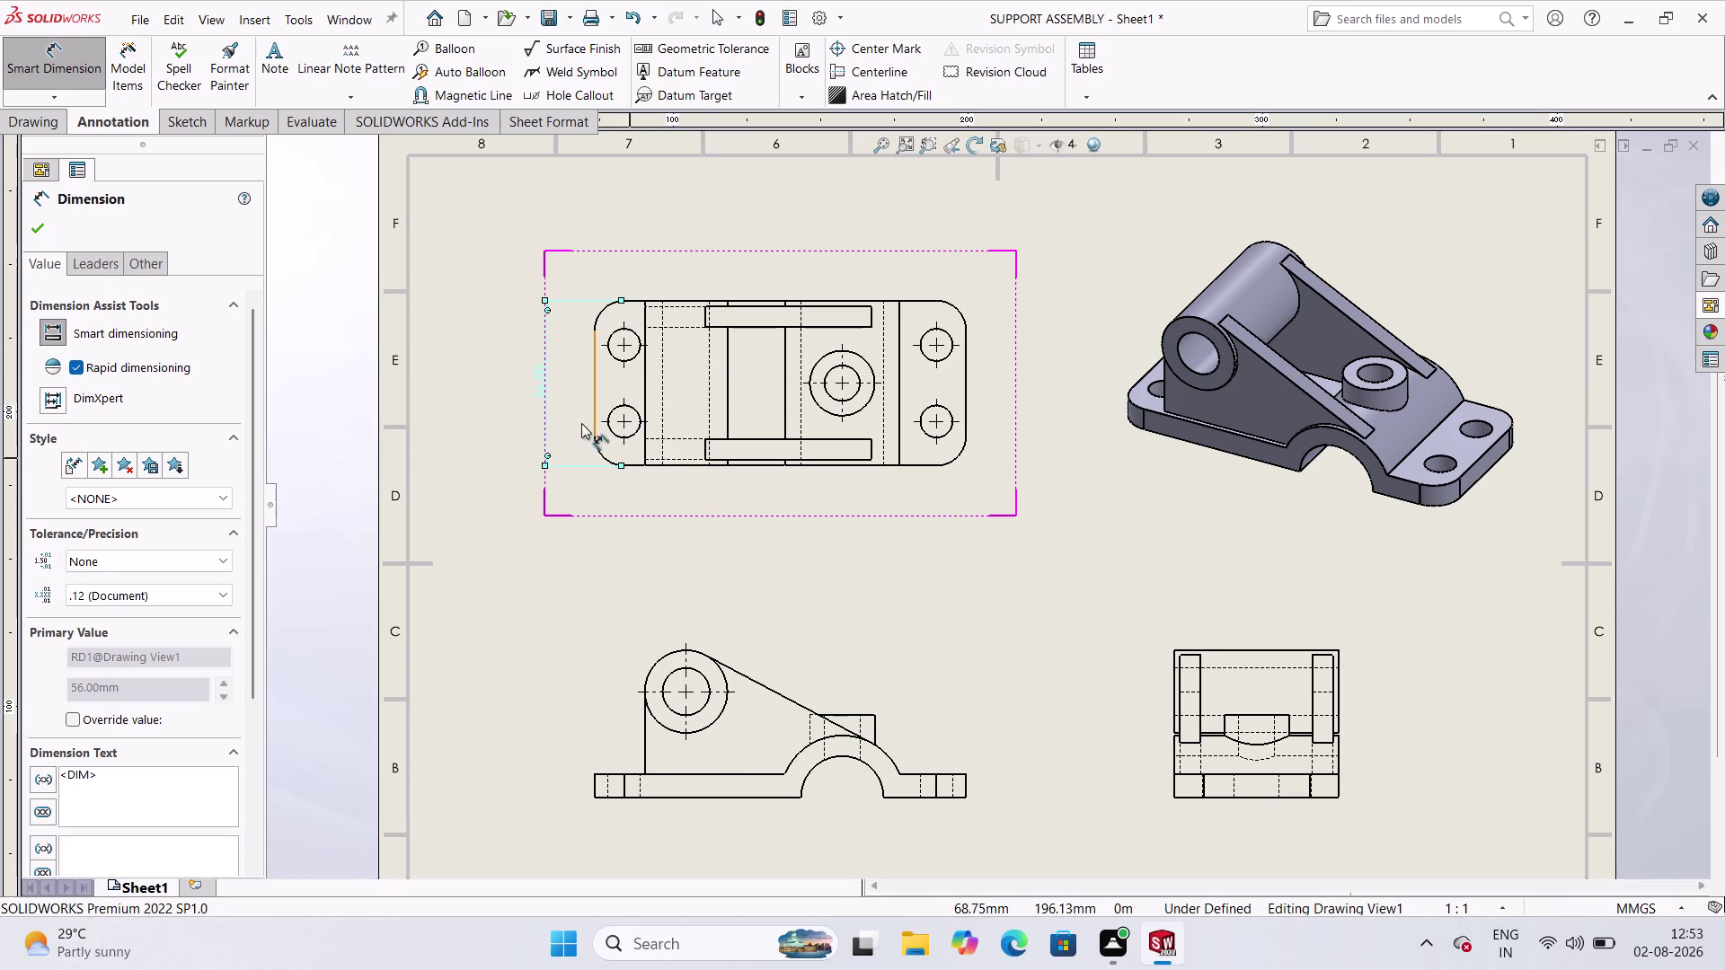
click(596, 379)
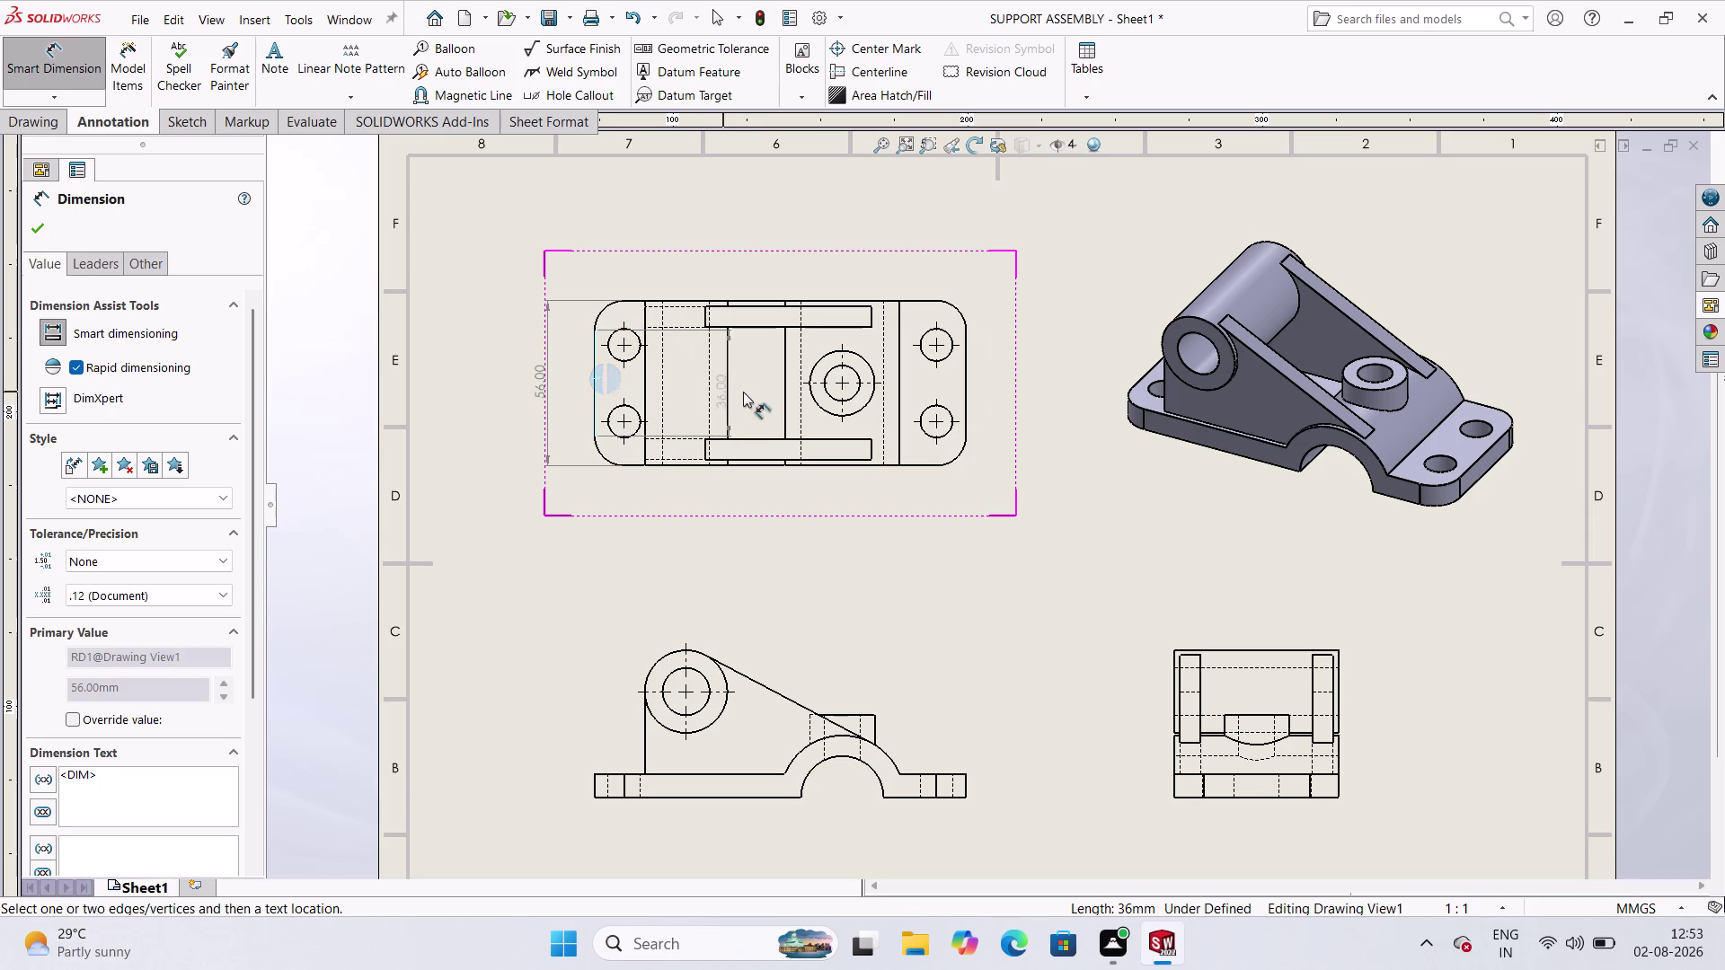
key(Escape)
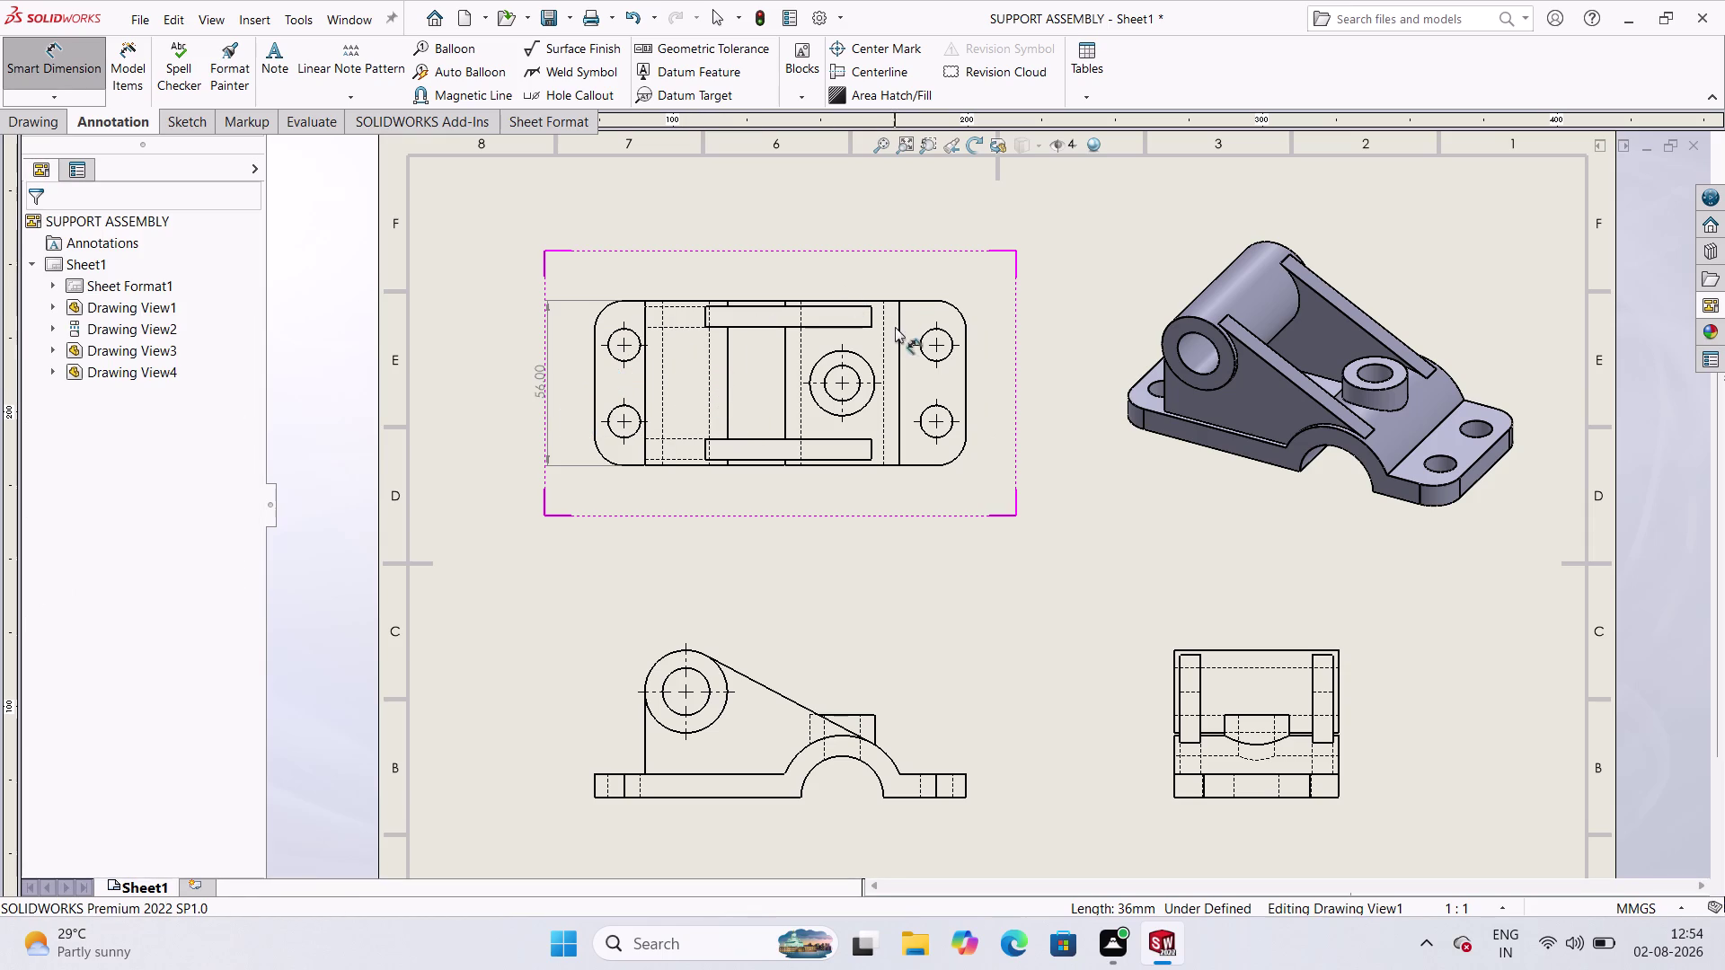
Discard trial dimensions on the right-hand holes and open the dimension type list.
click(933, 347)
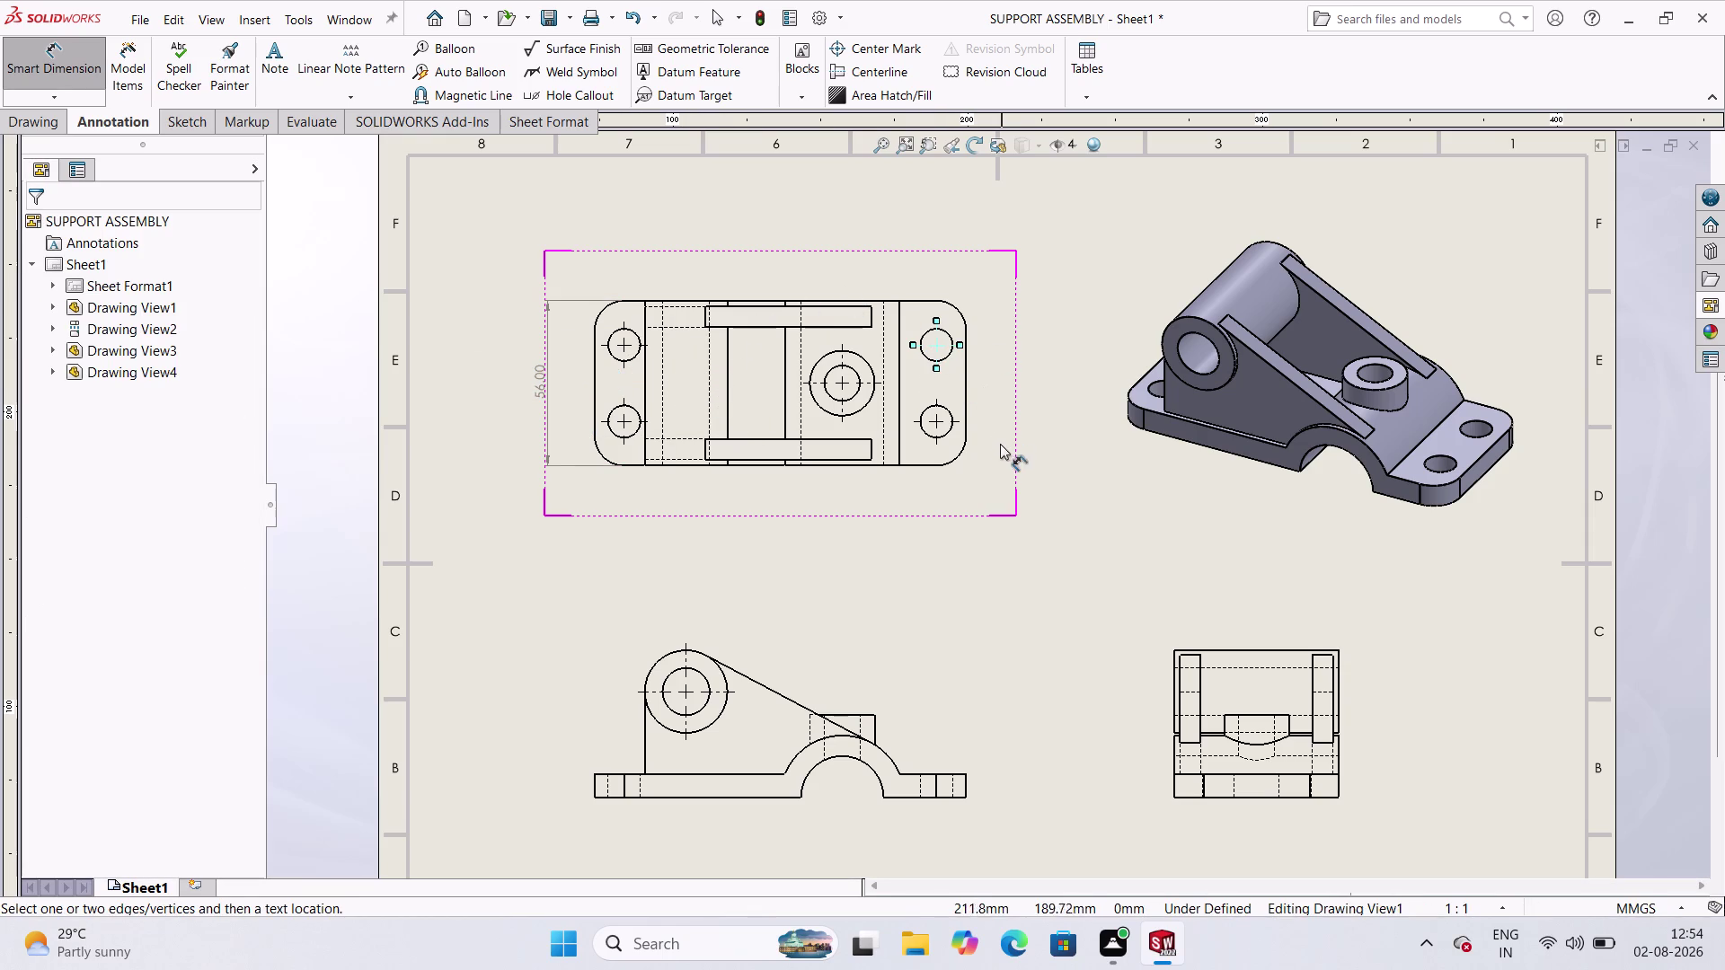
click(944, 424)
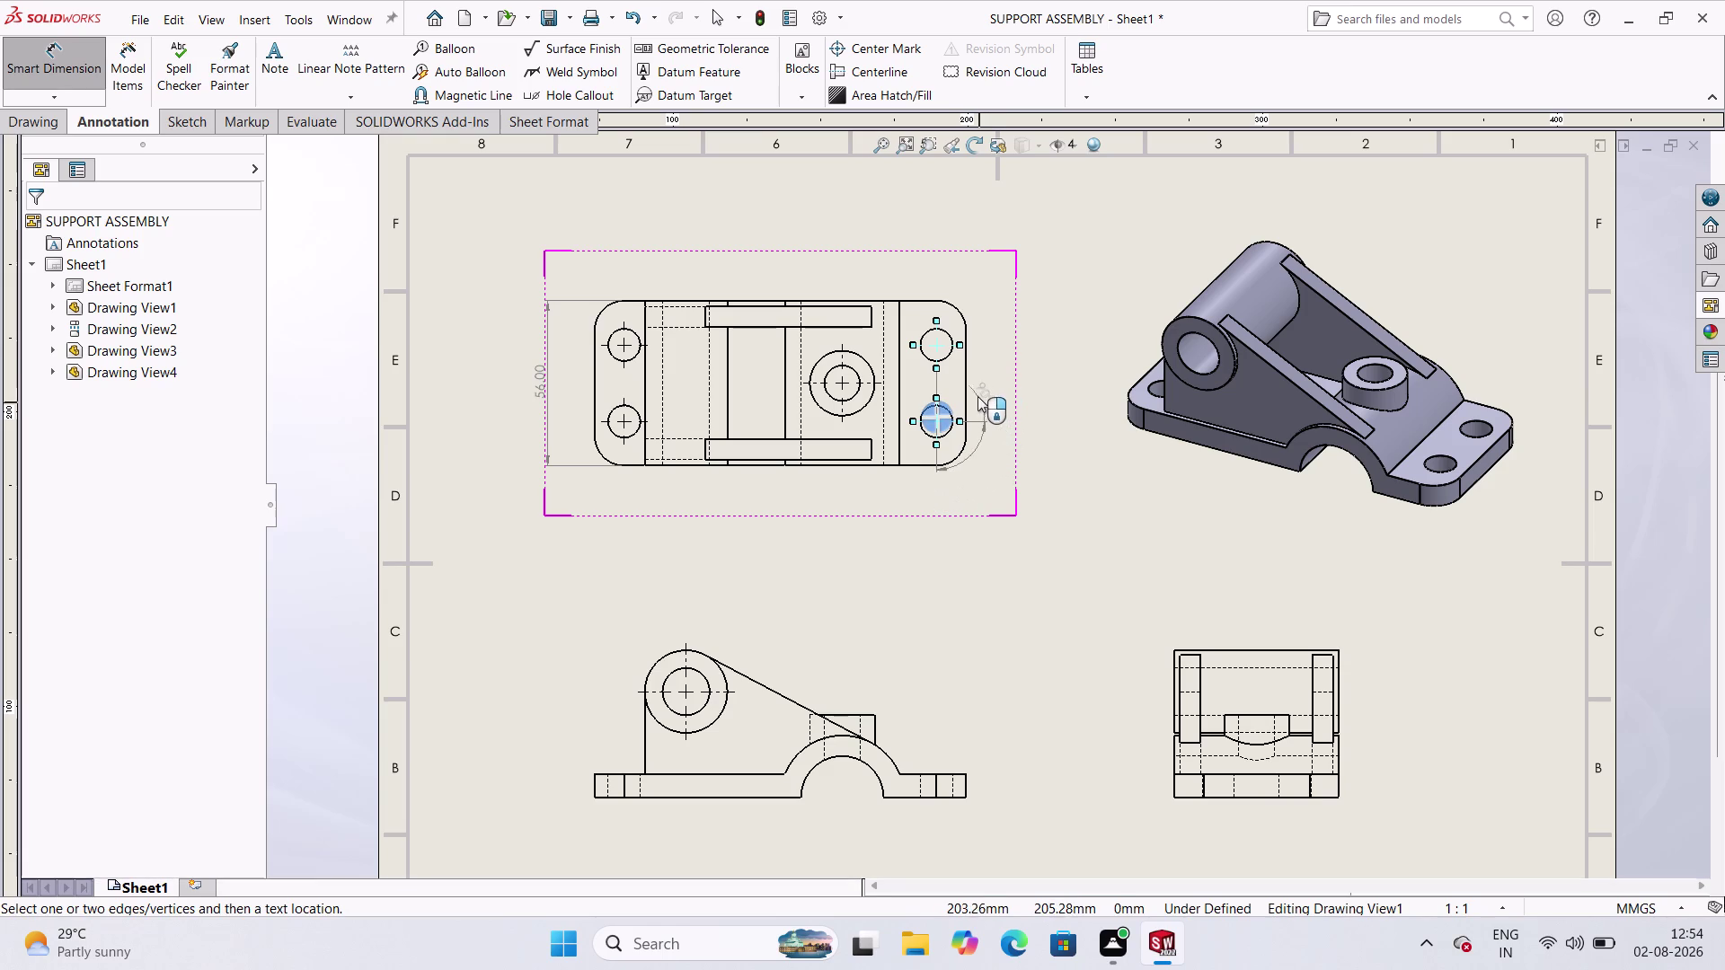
key(Escape)
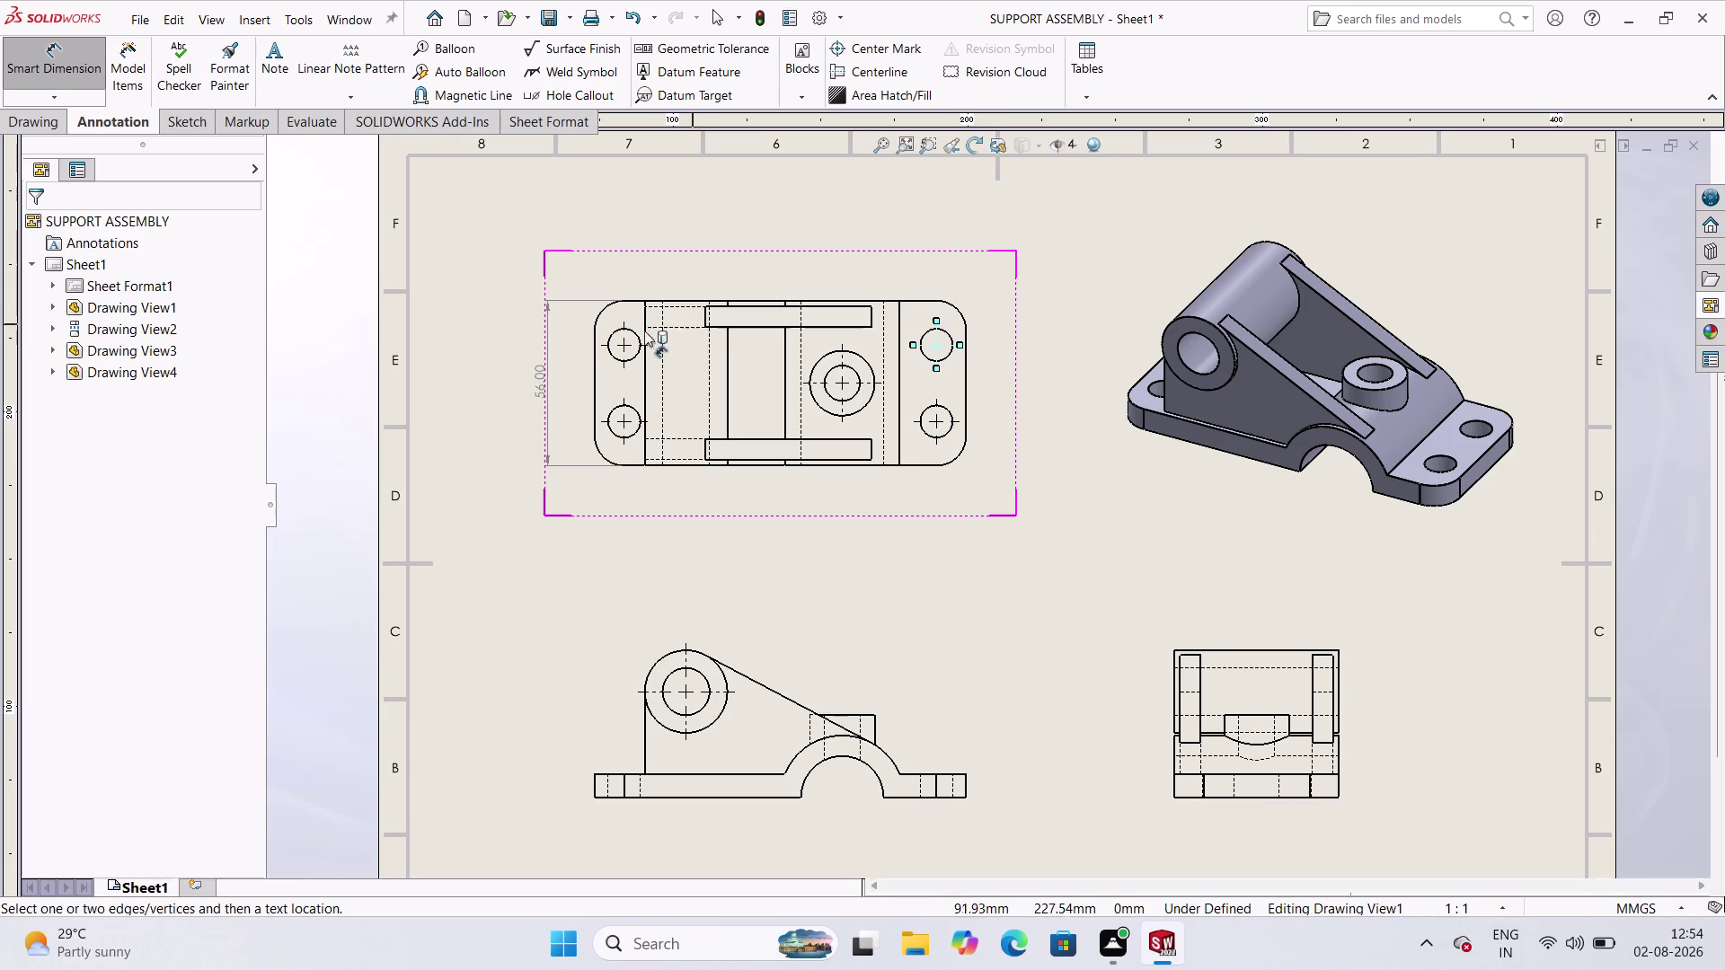
click(966, 375)
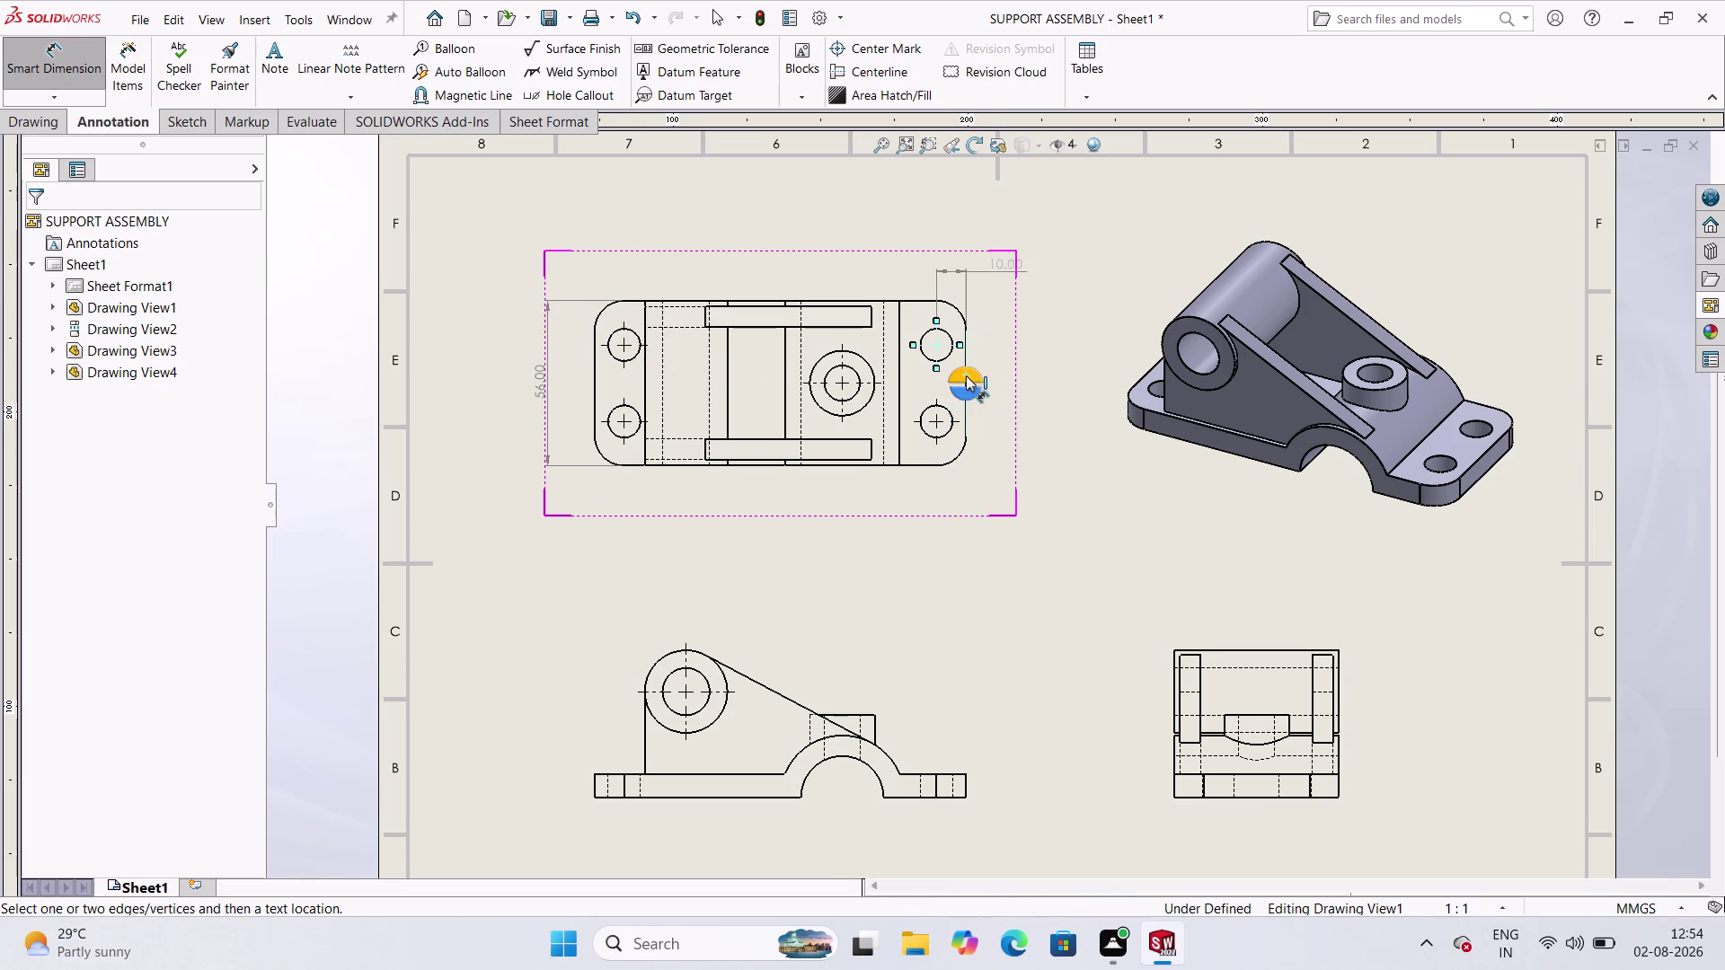
key(Escape)
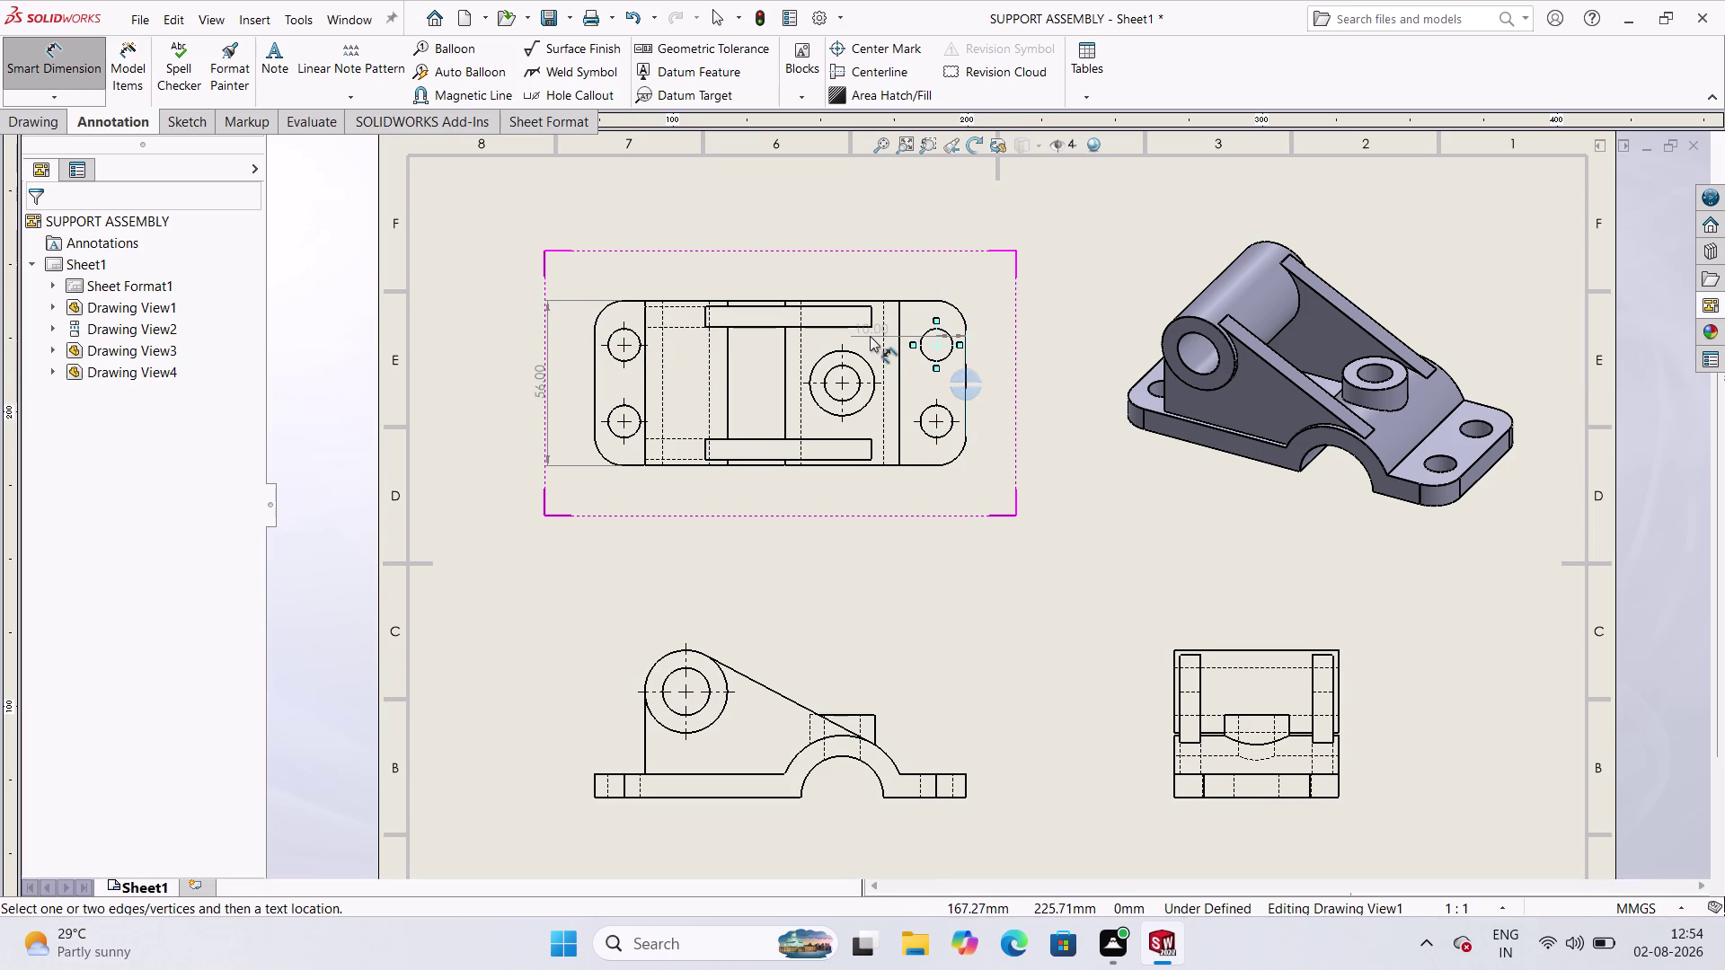
key(Escape)
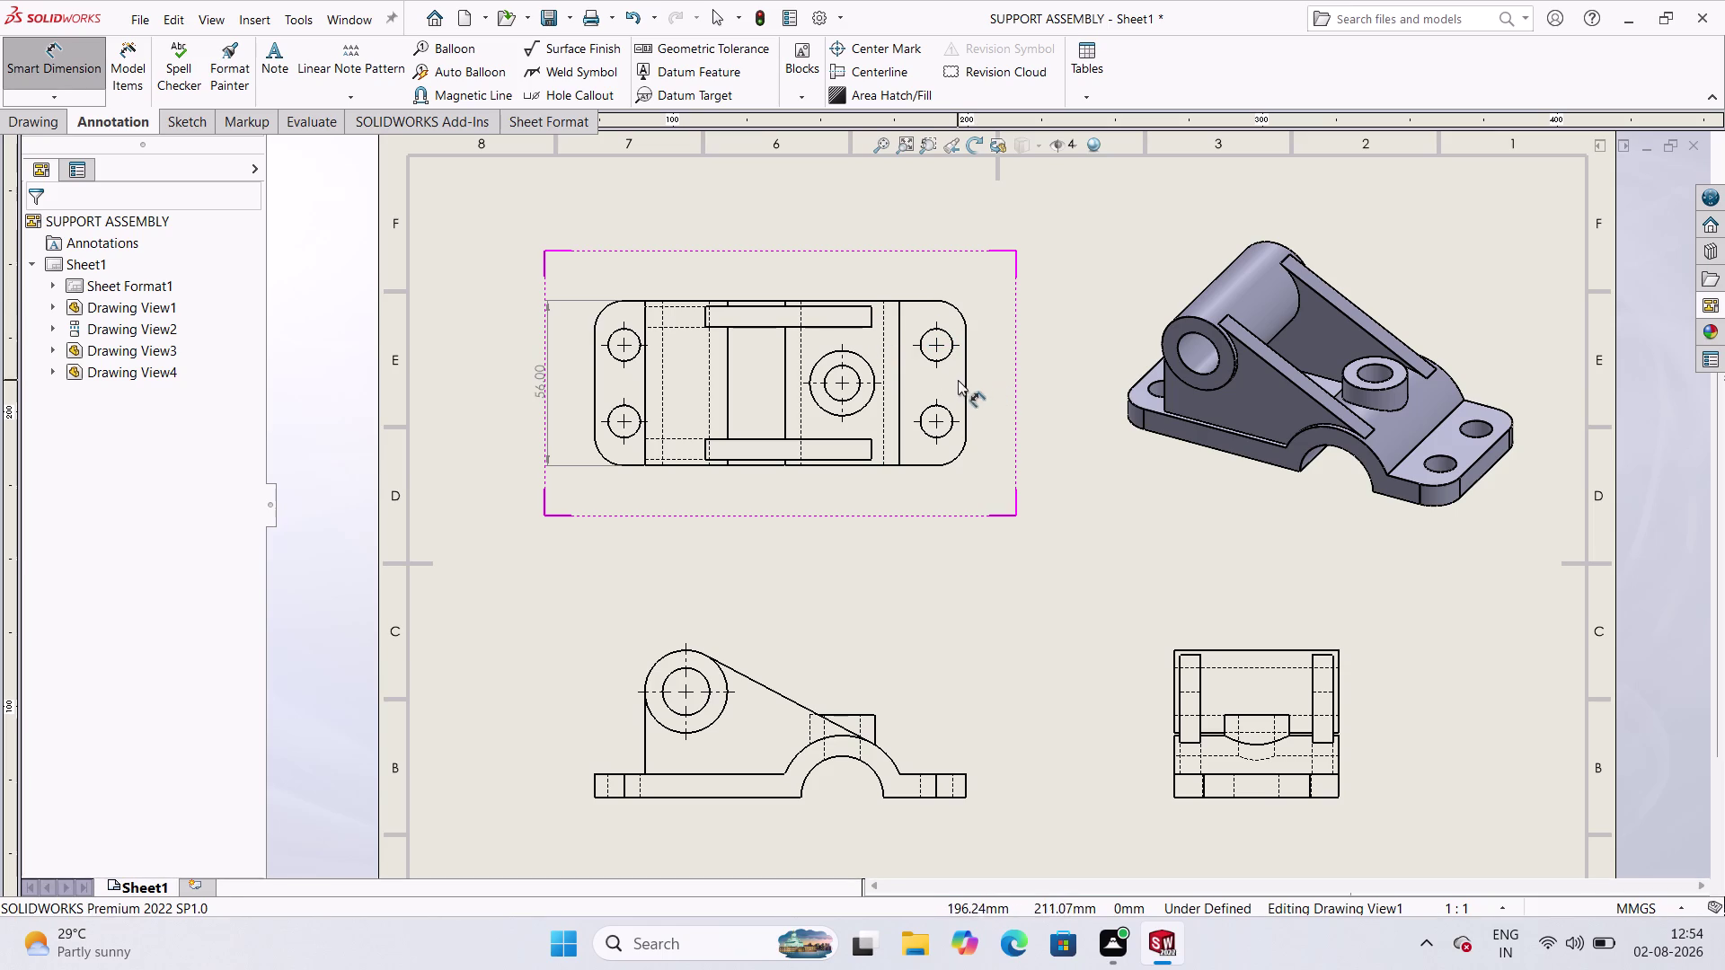
click(967, 373)
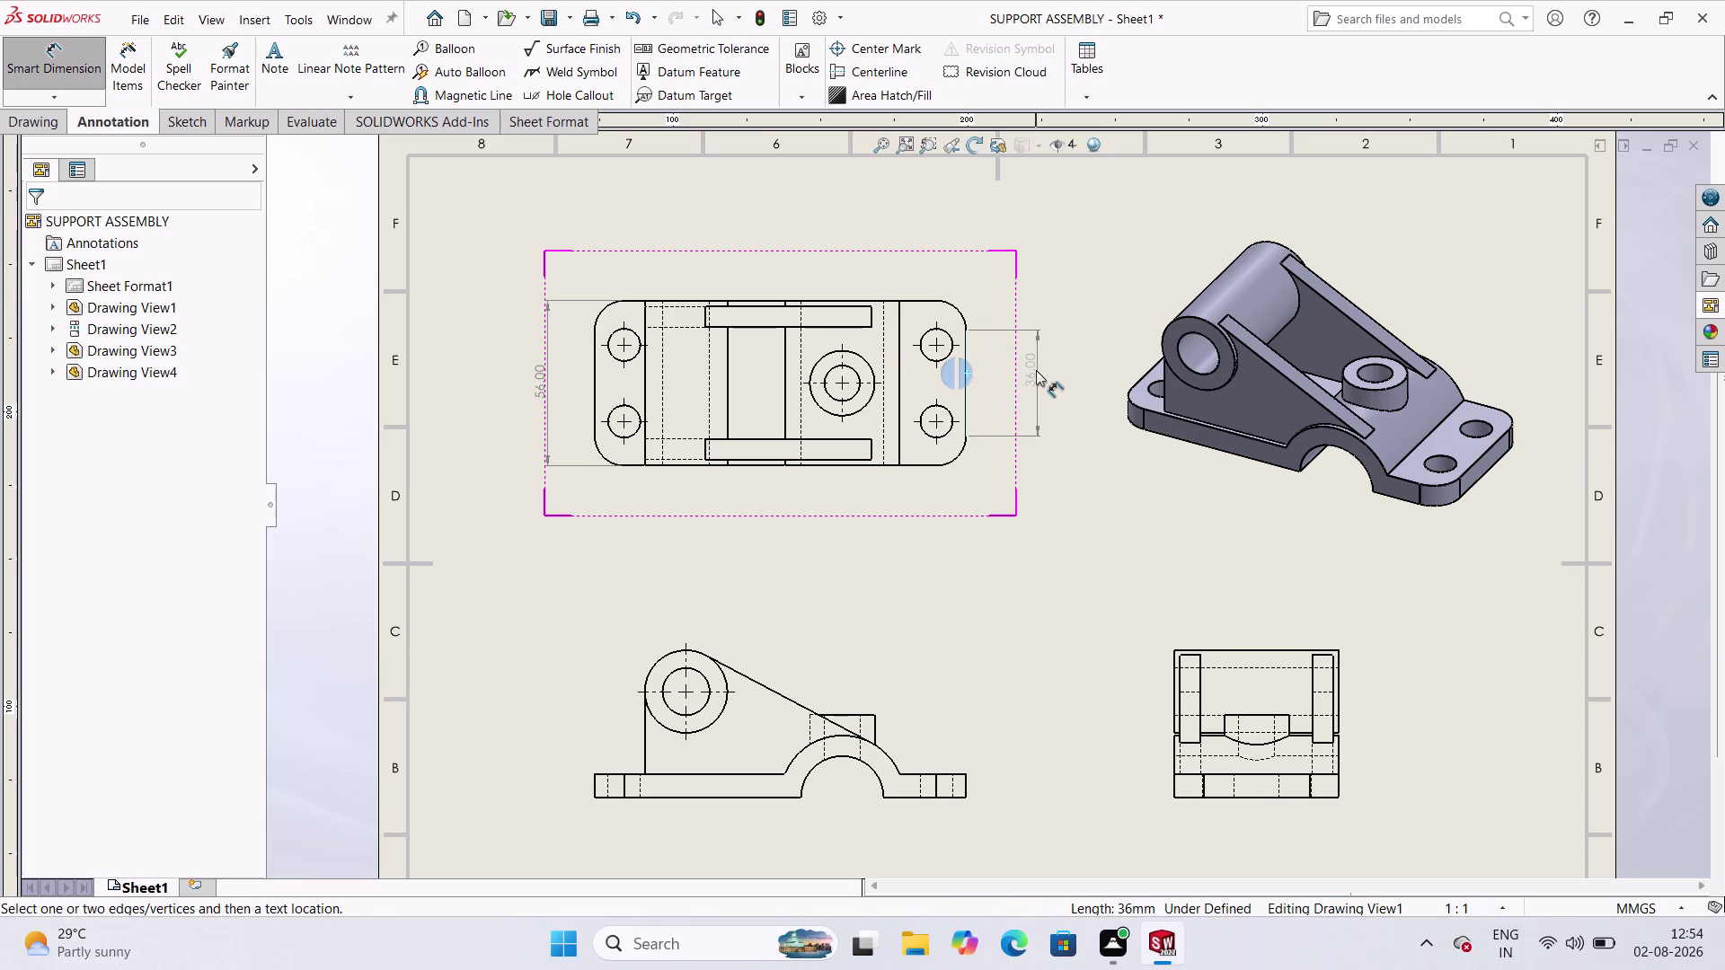
key(Escape)
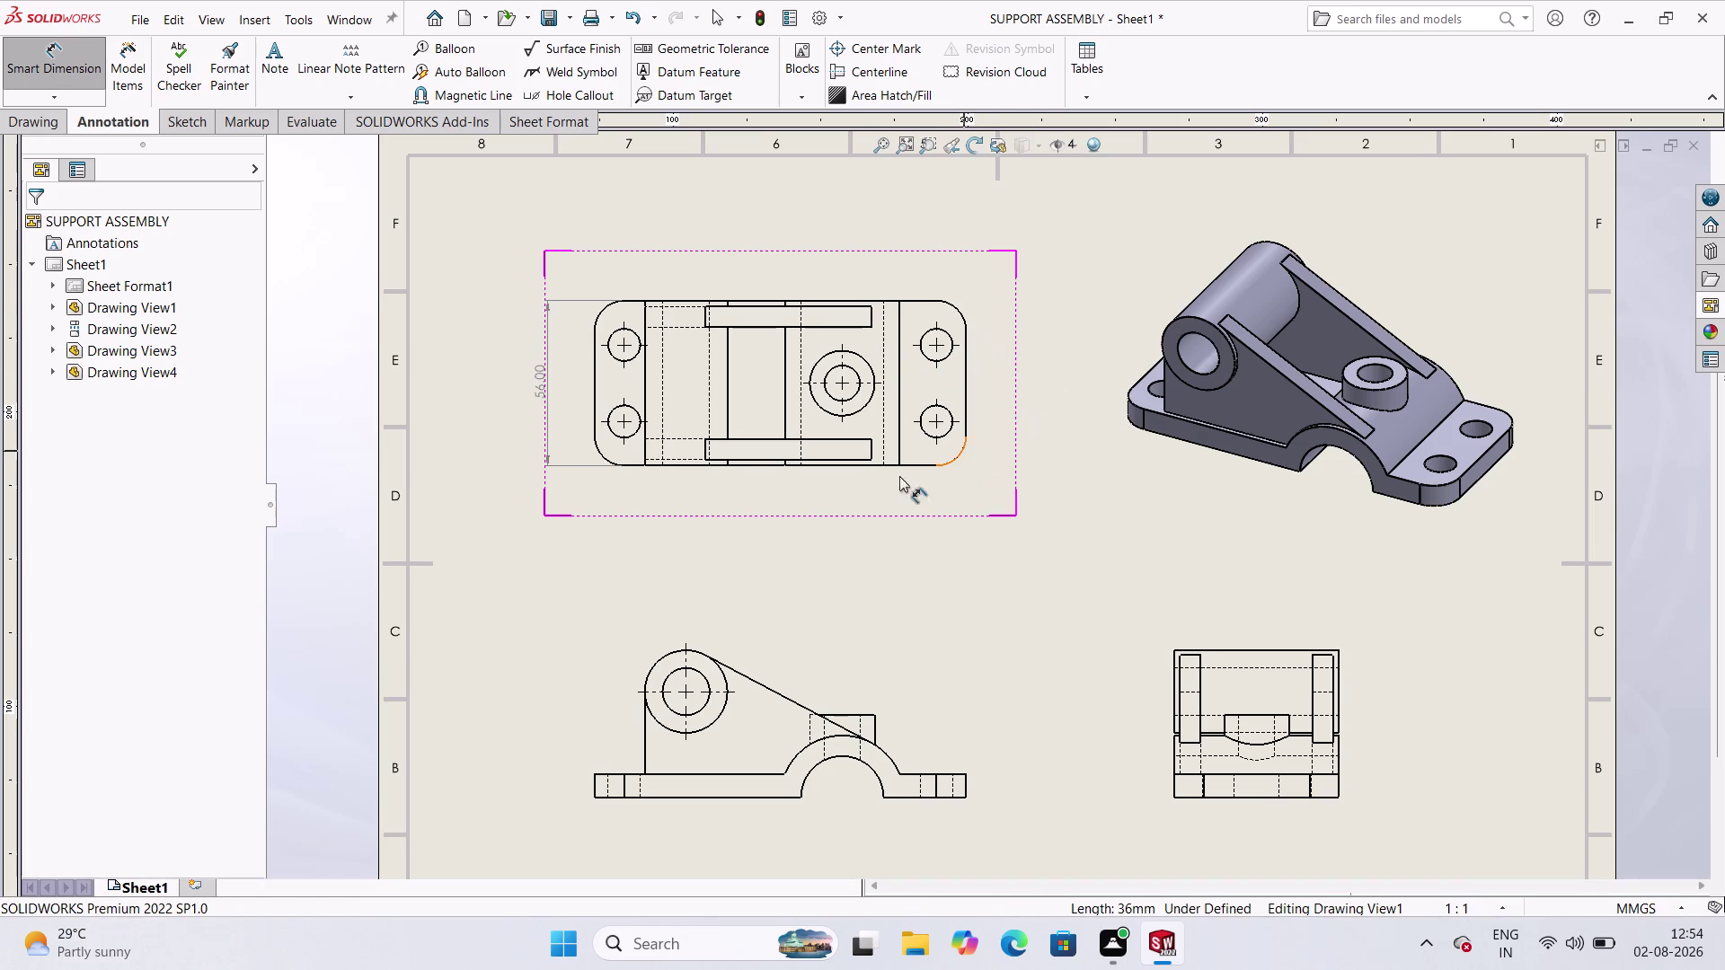
click(57, 95)
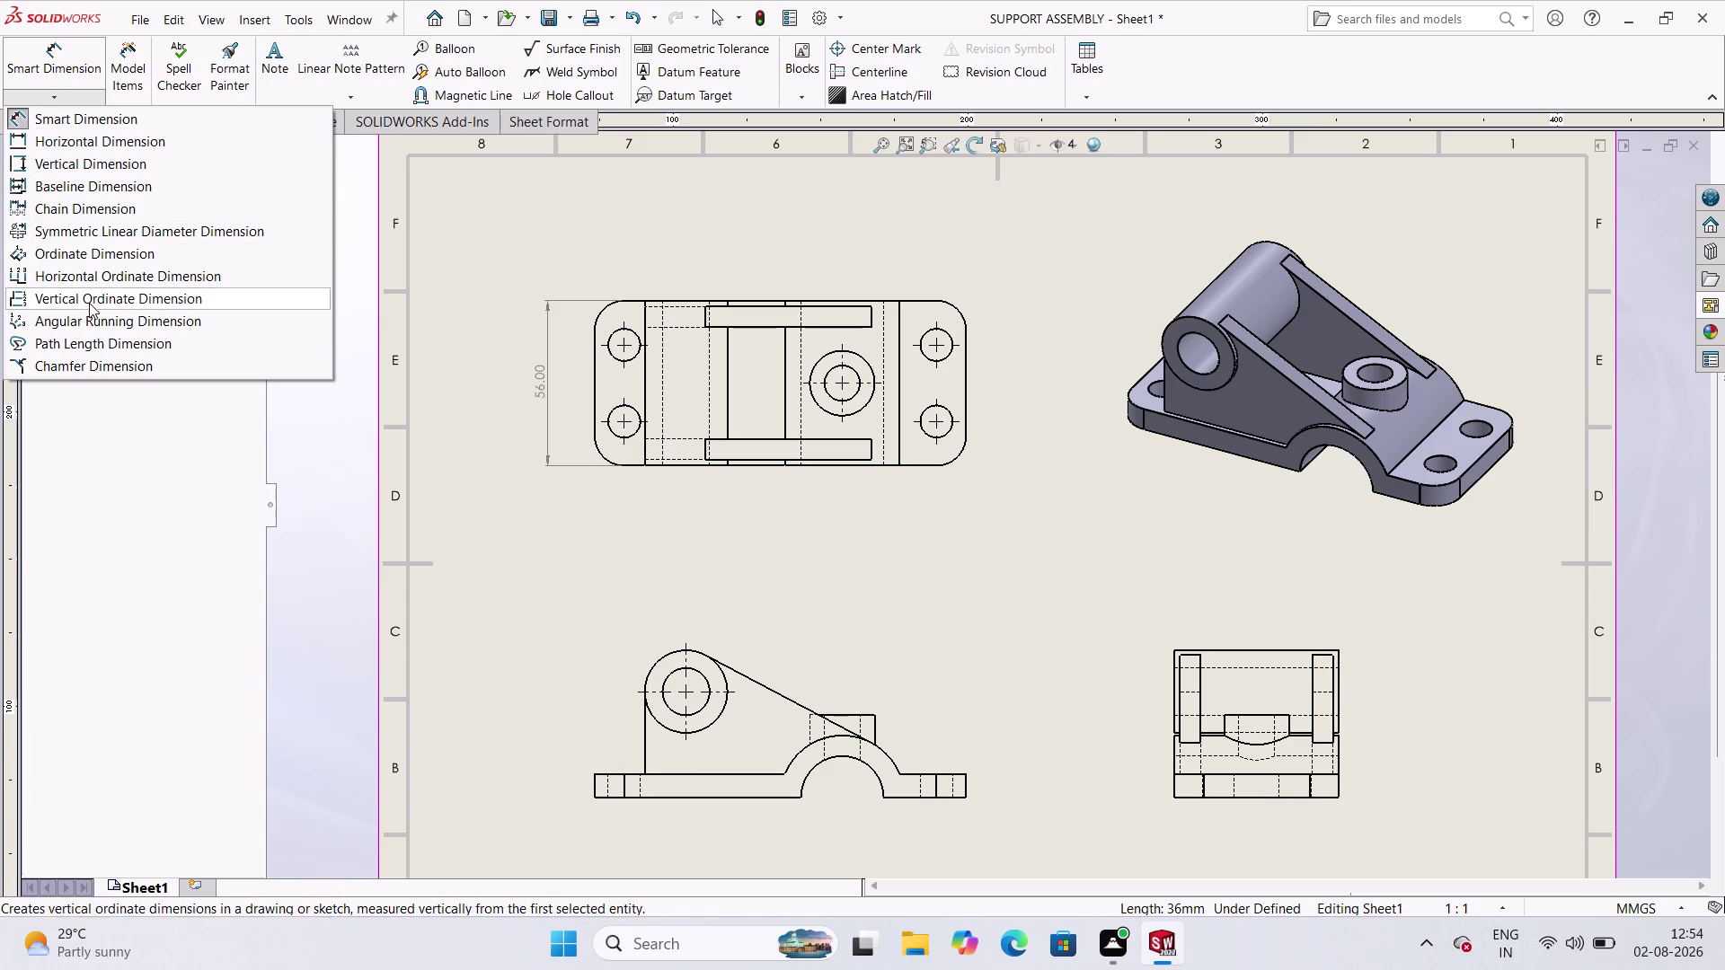
click(89, 235)
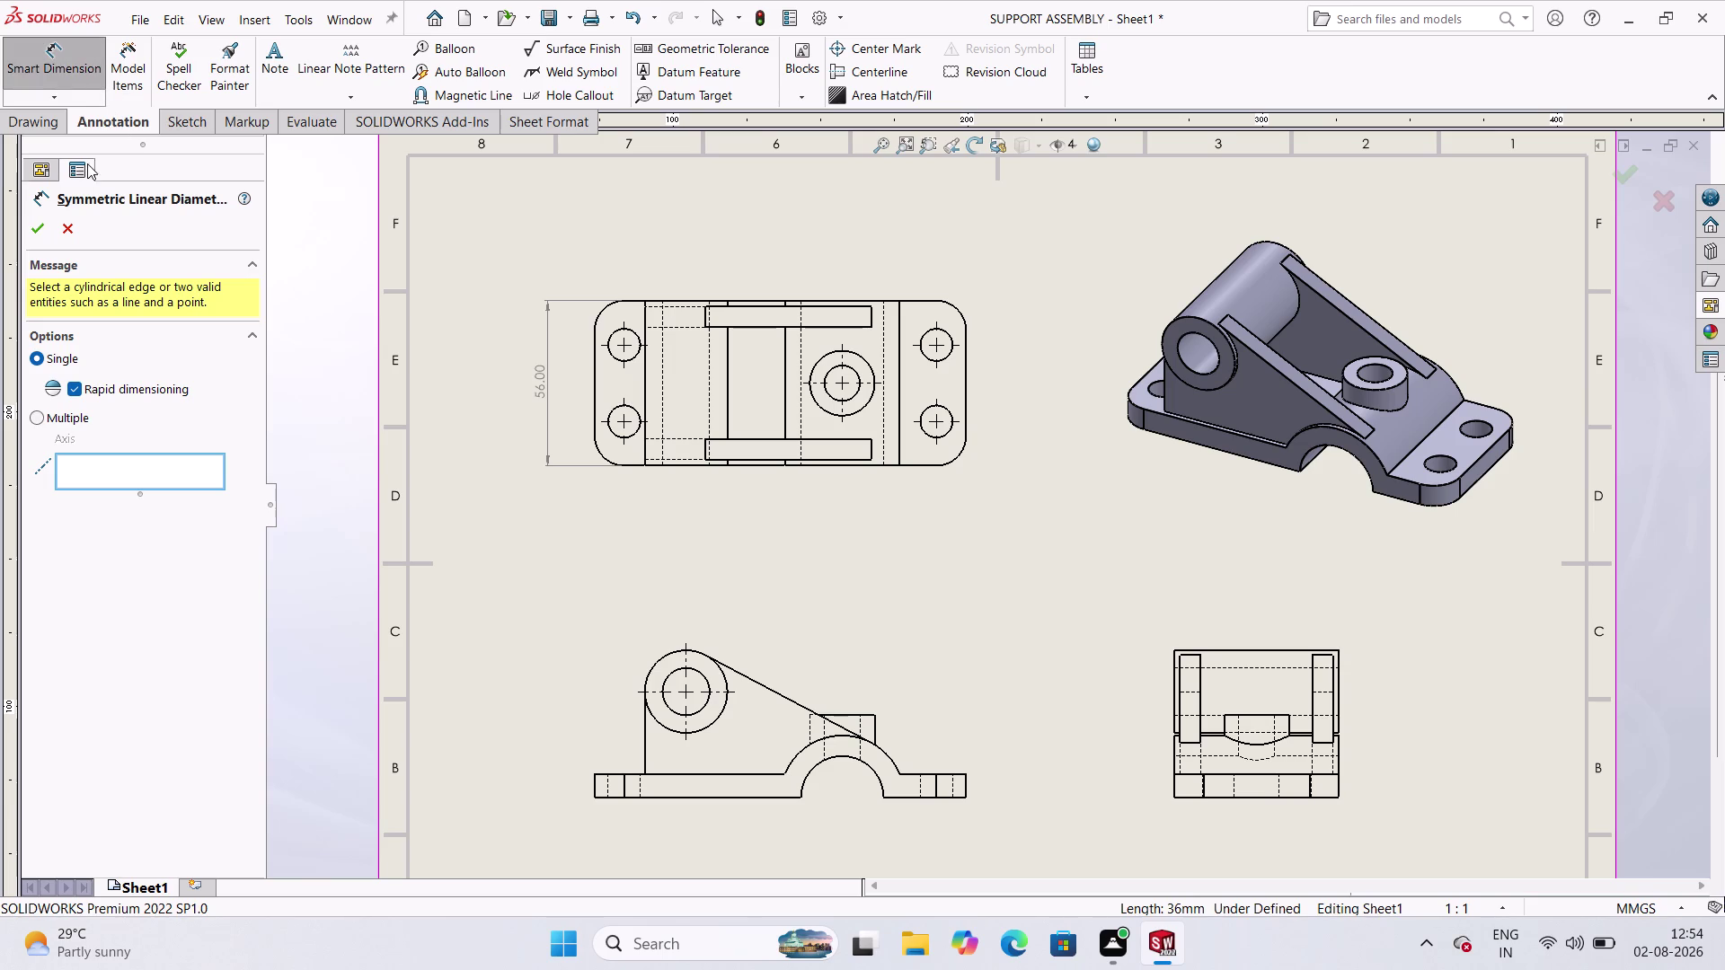
click(62, 233)
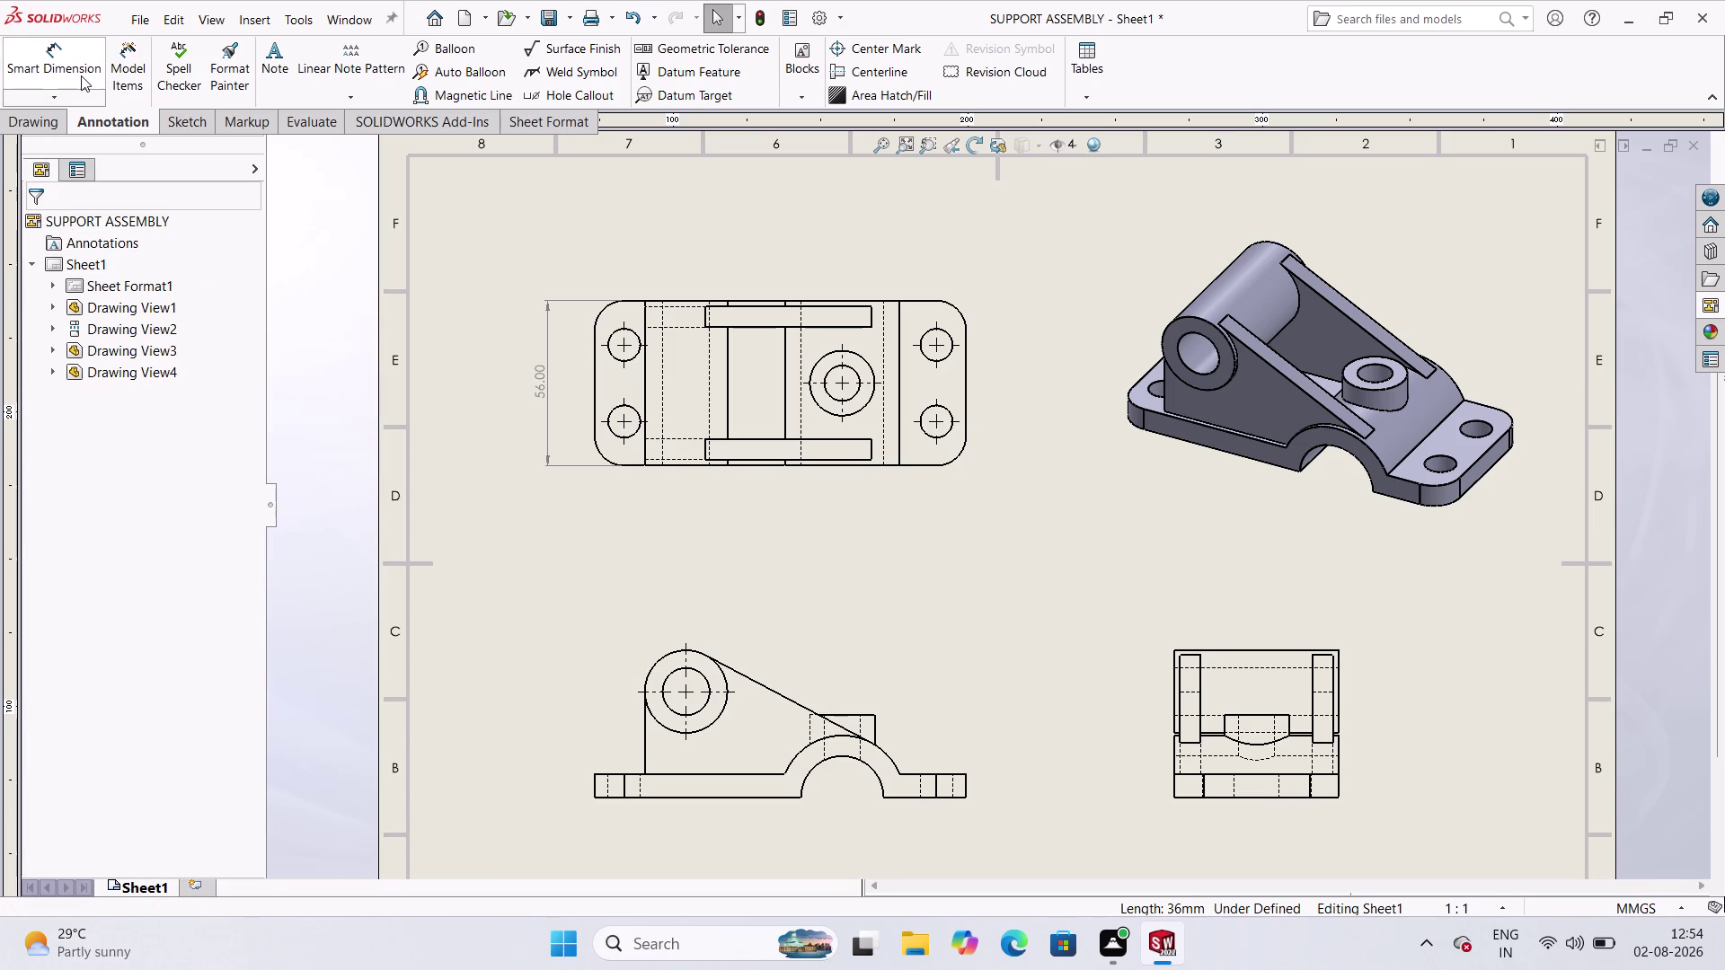
click(81, 75)
click(88, 105)
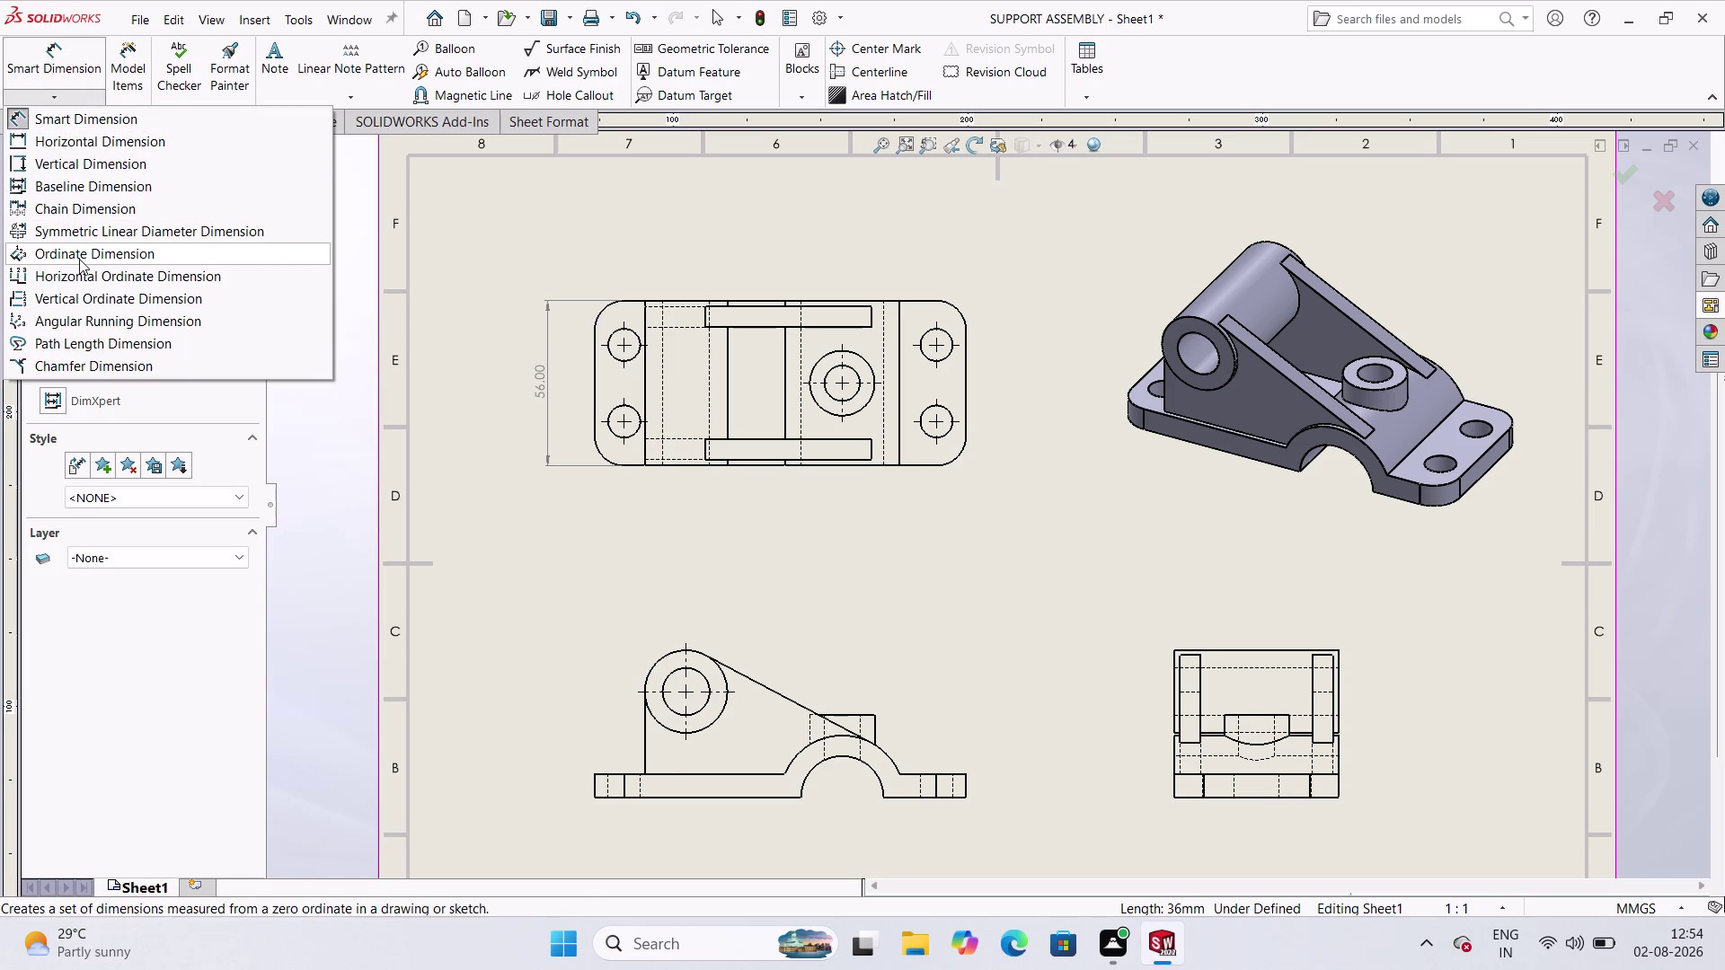
click(49, 172)
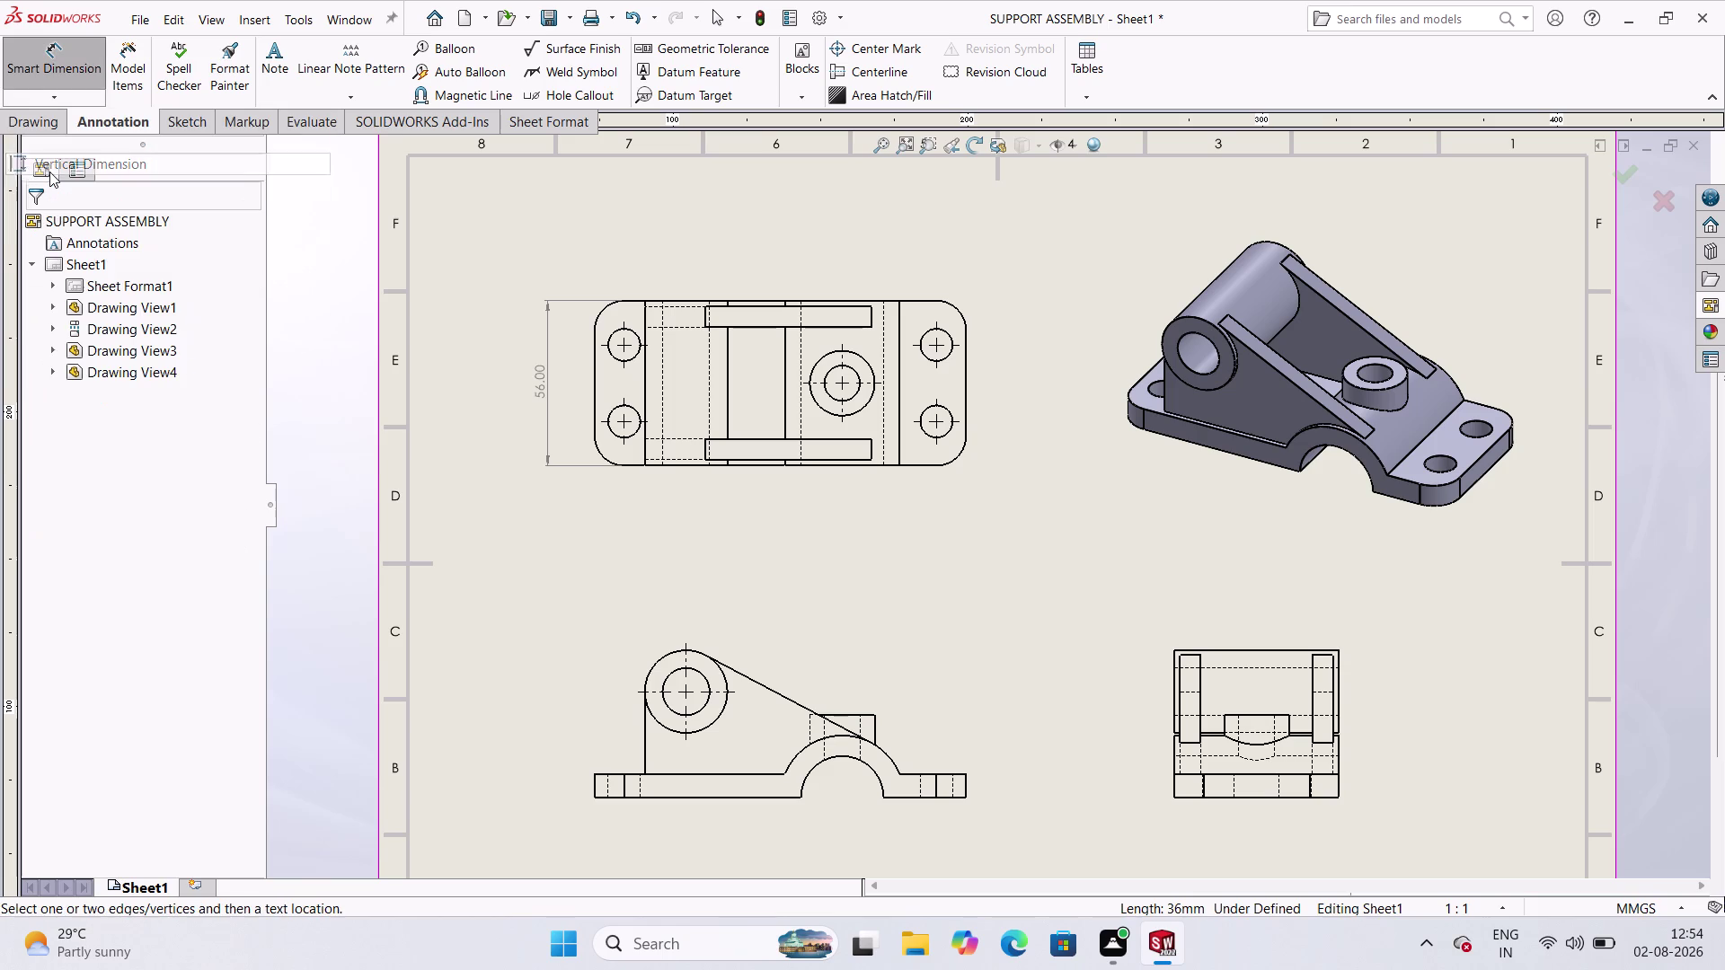
click(938, 342)
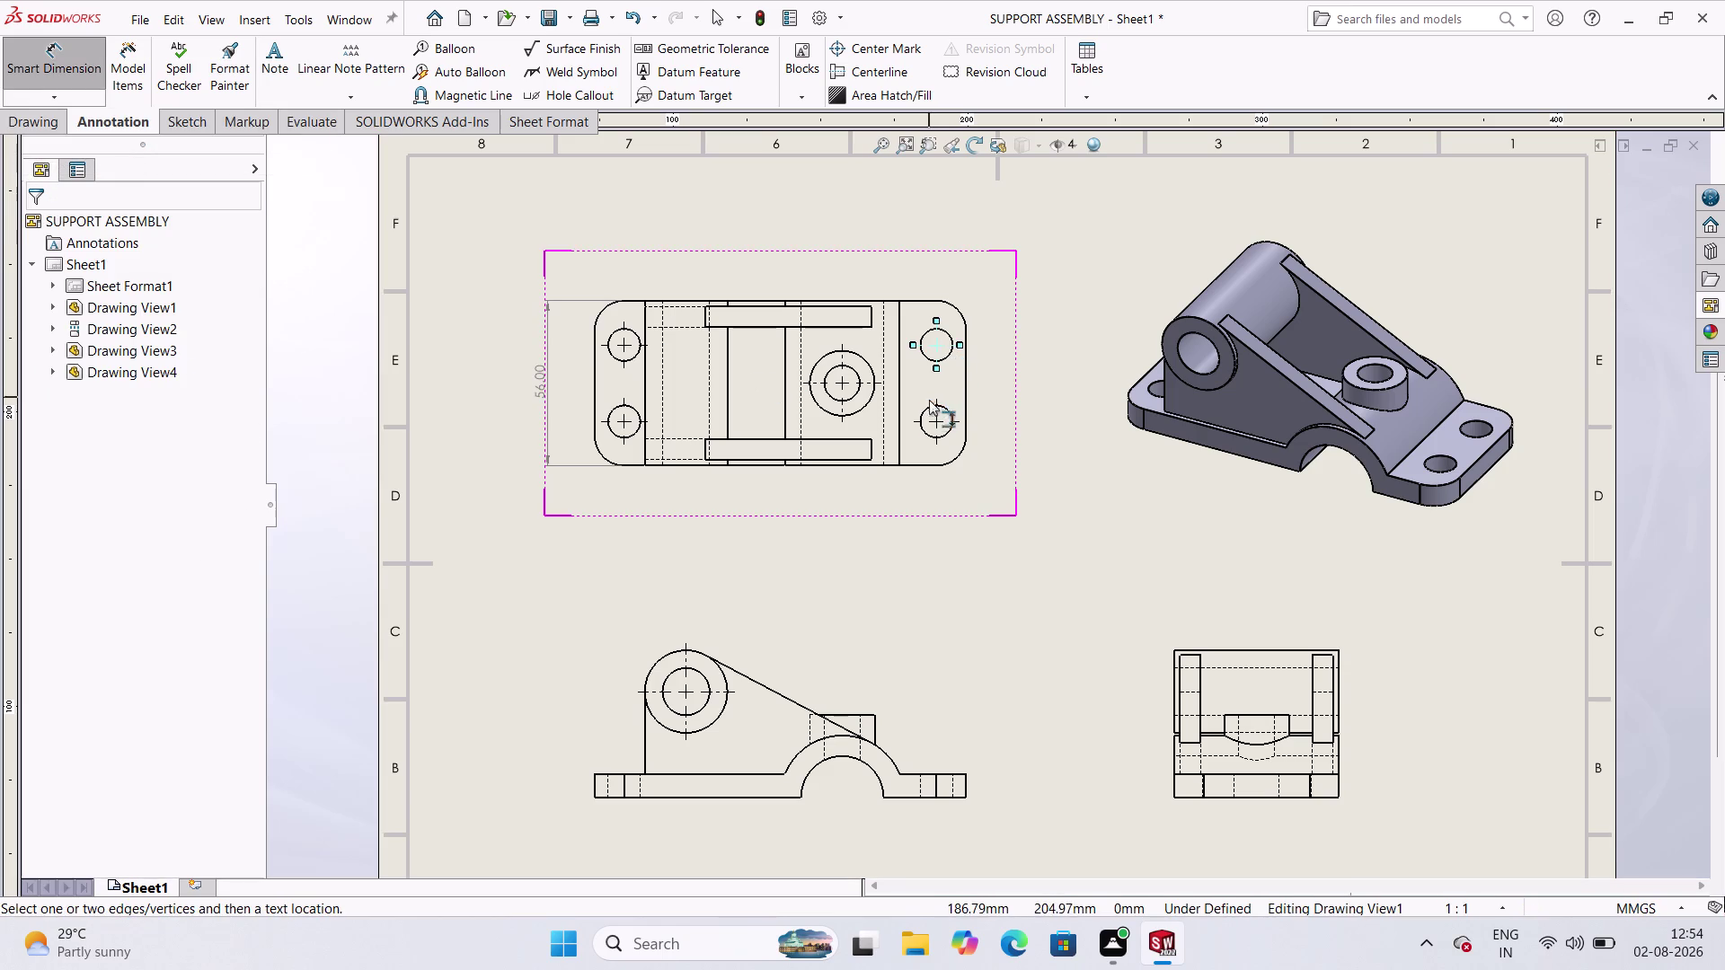
click(937, 424)
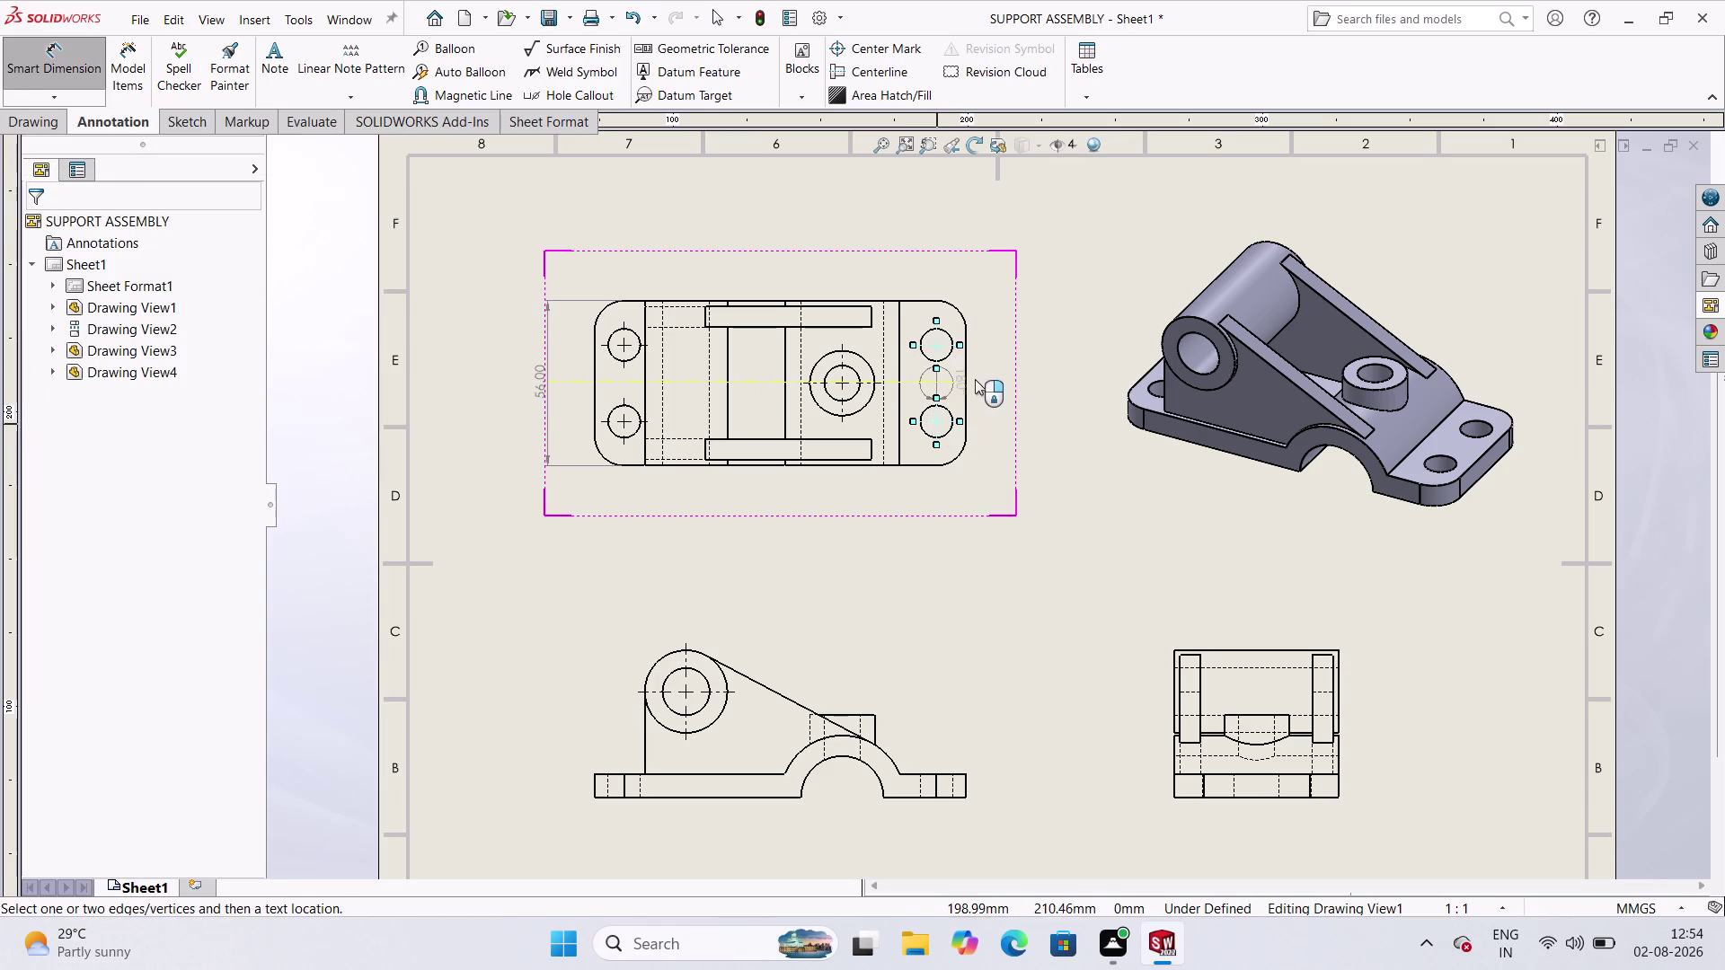
key(Escape)
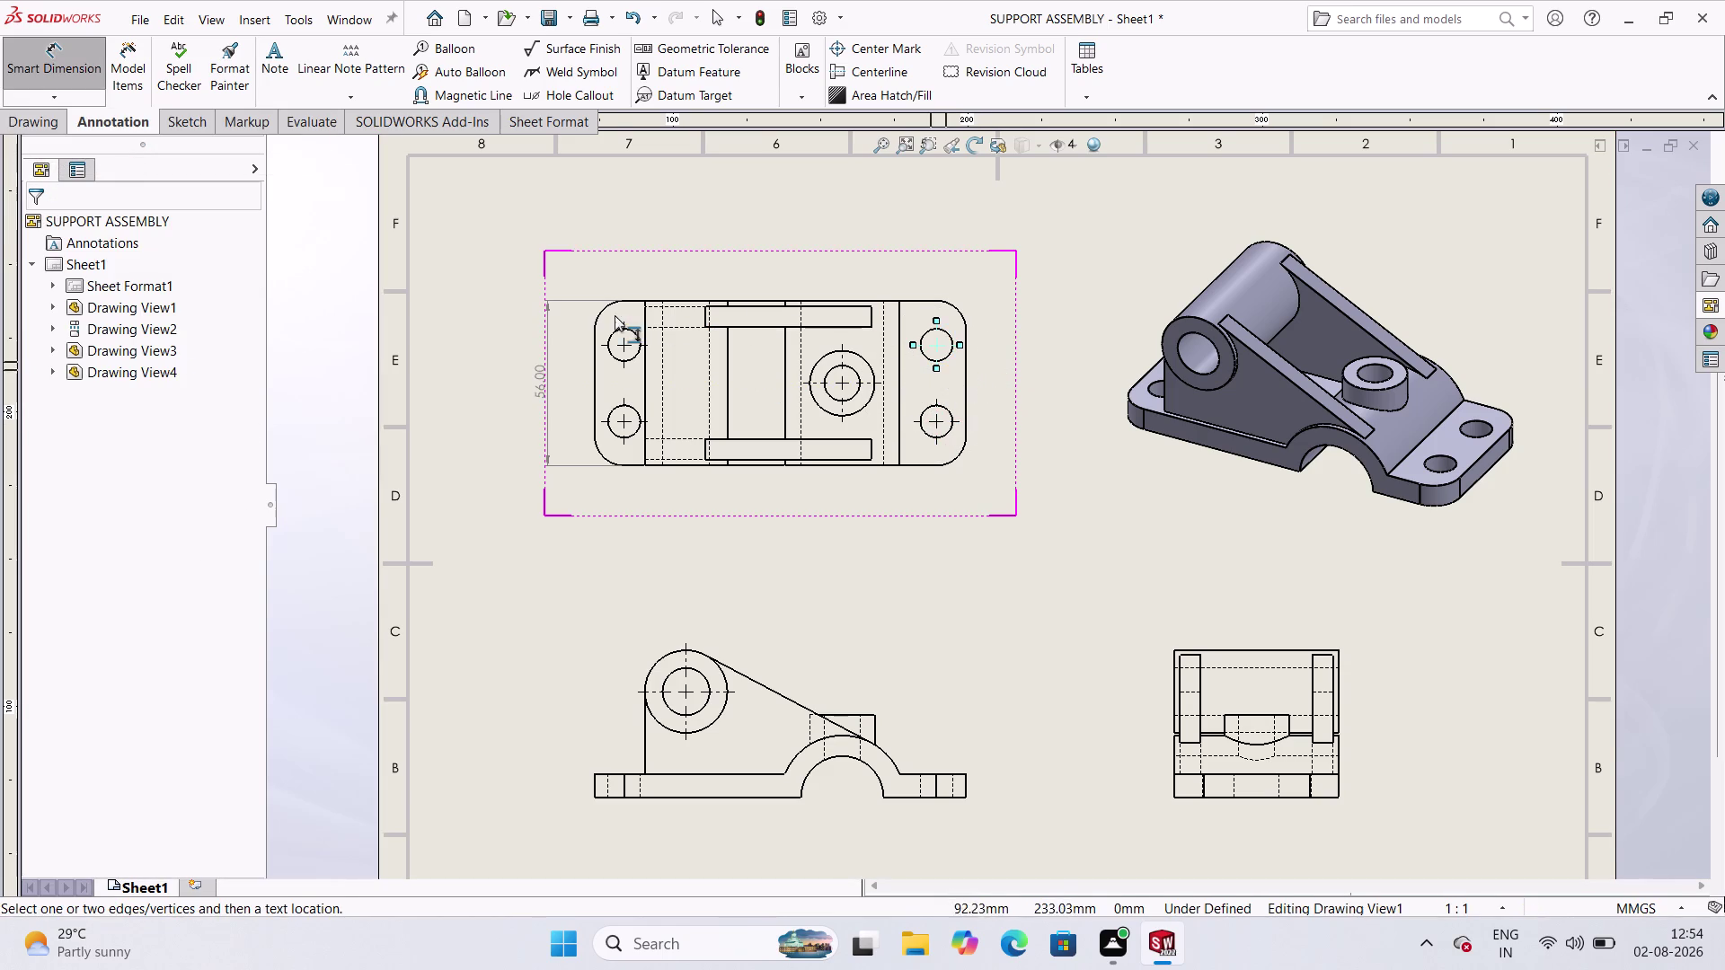
key(Escape)
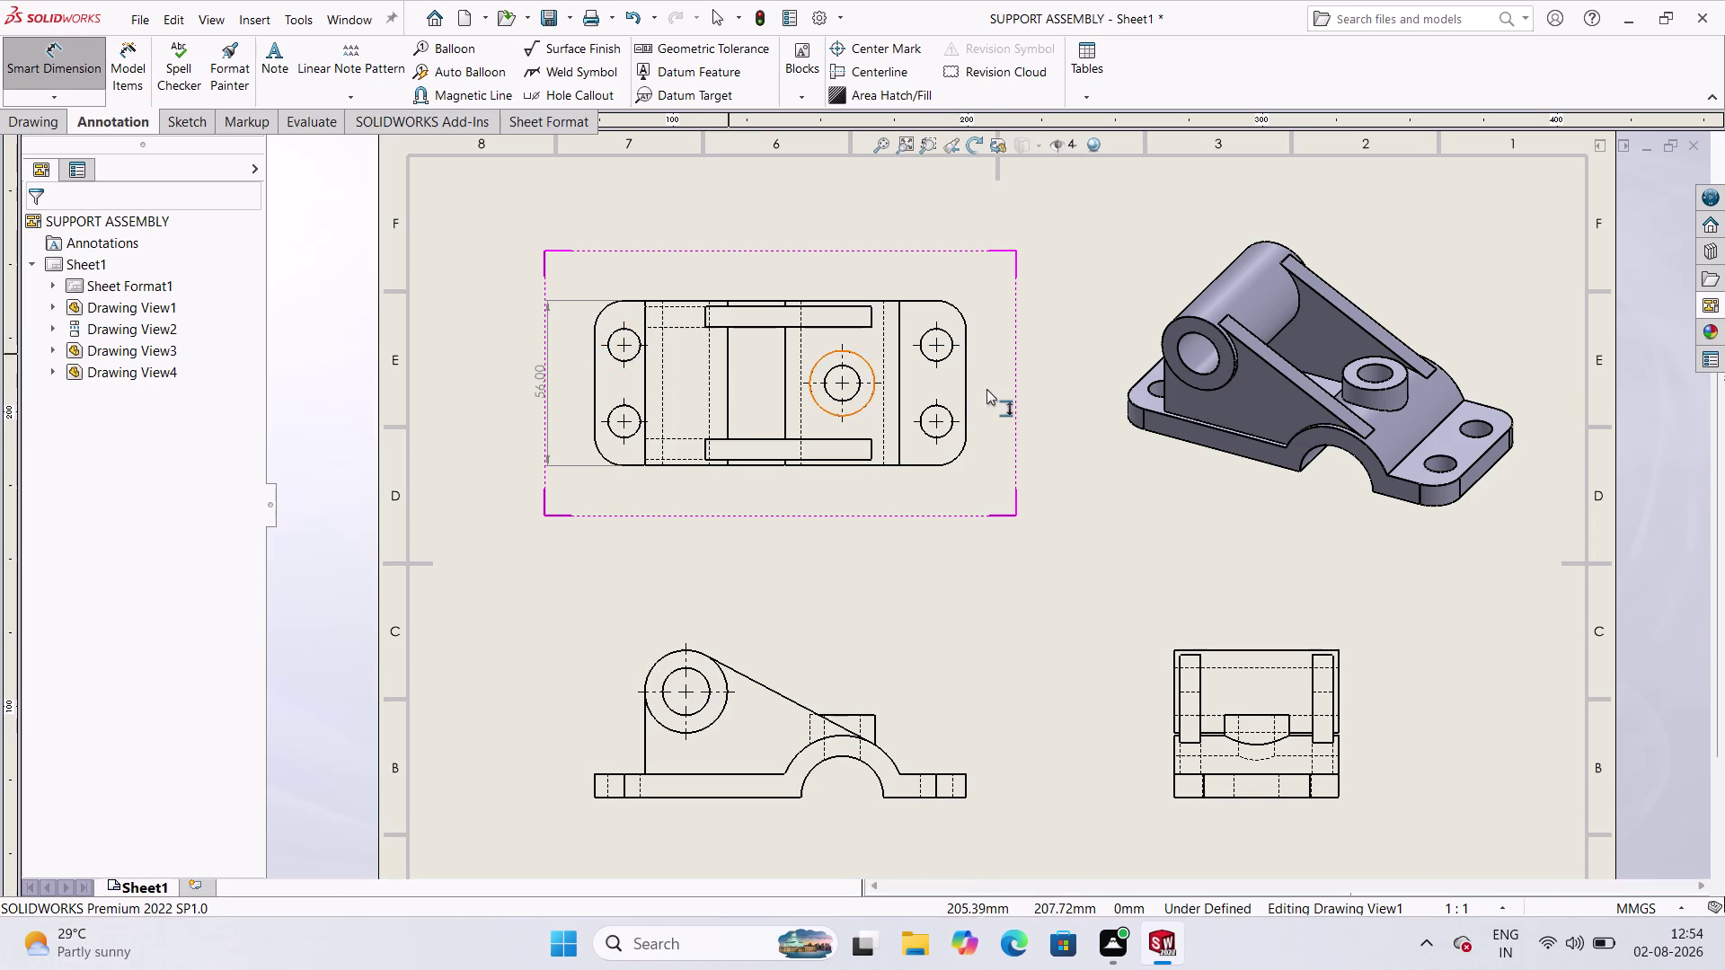
scroll(down, 3)
scroll(down, 3)
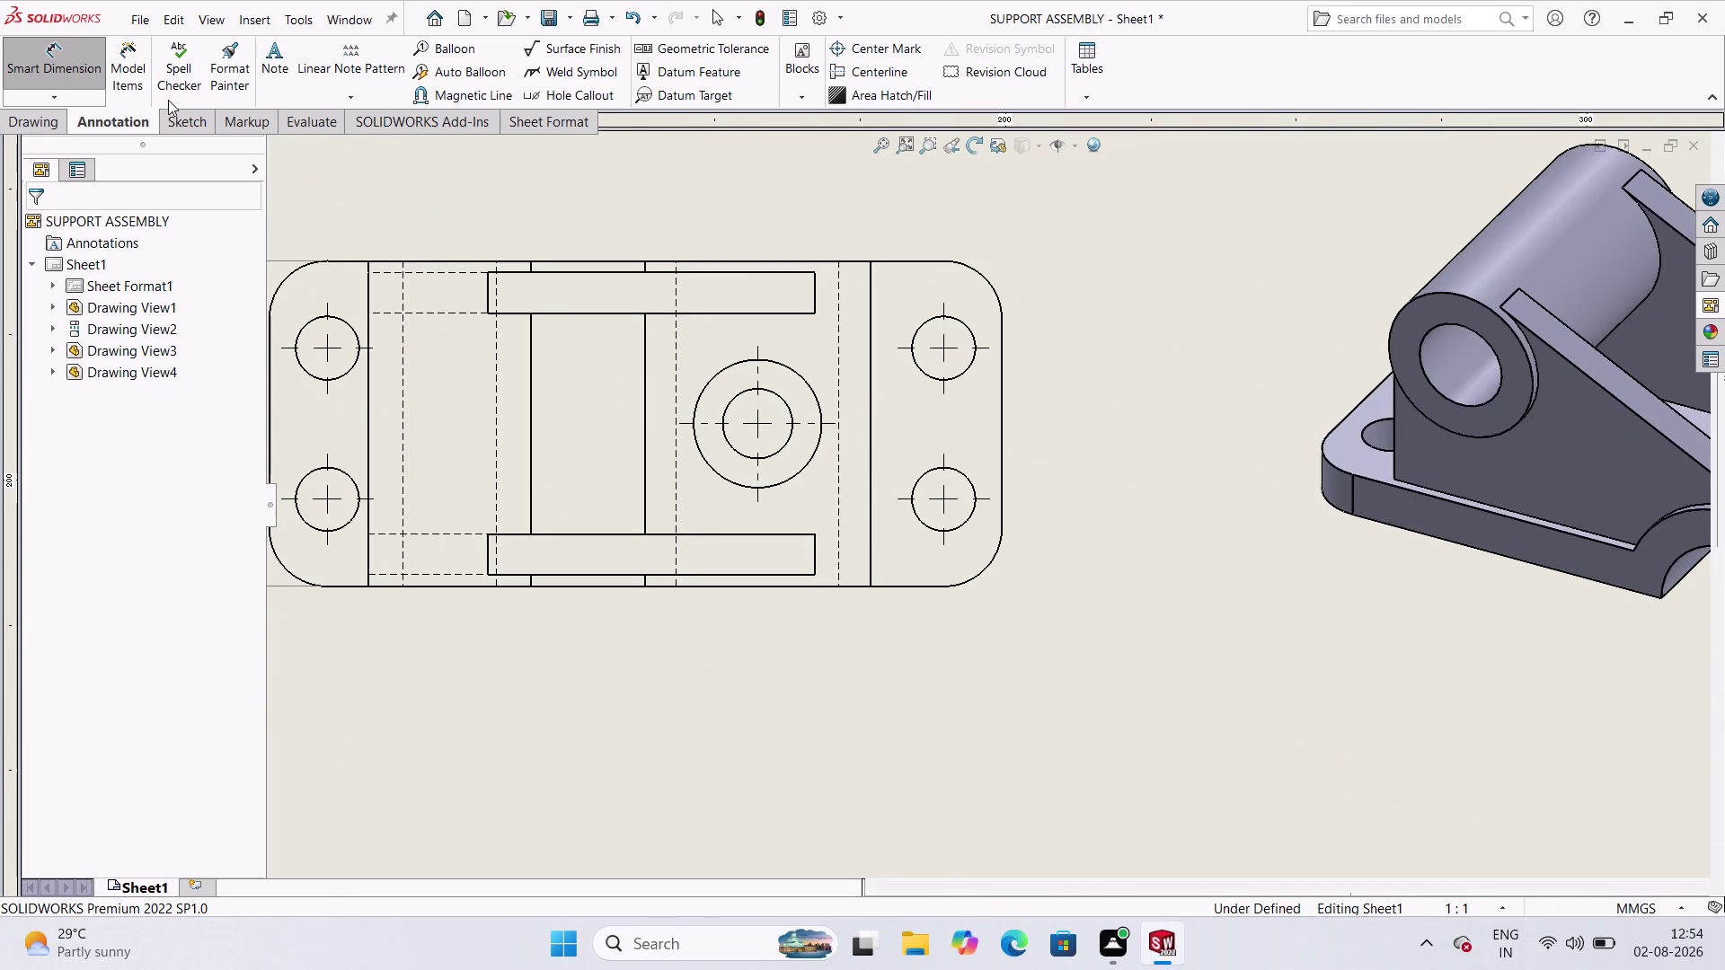
click(52, 115)
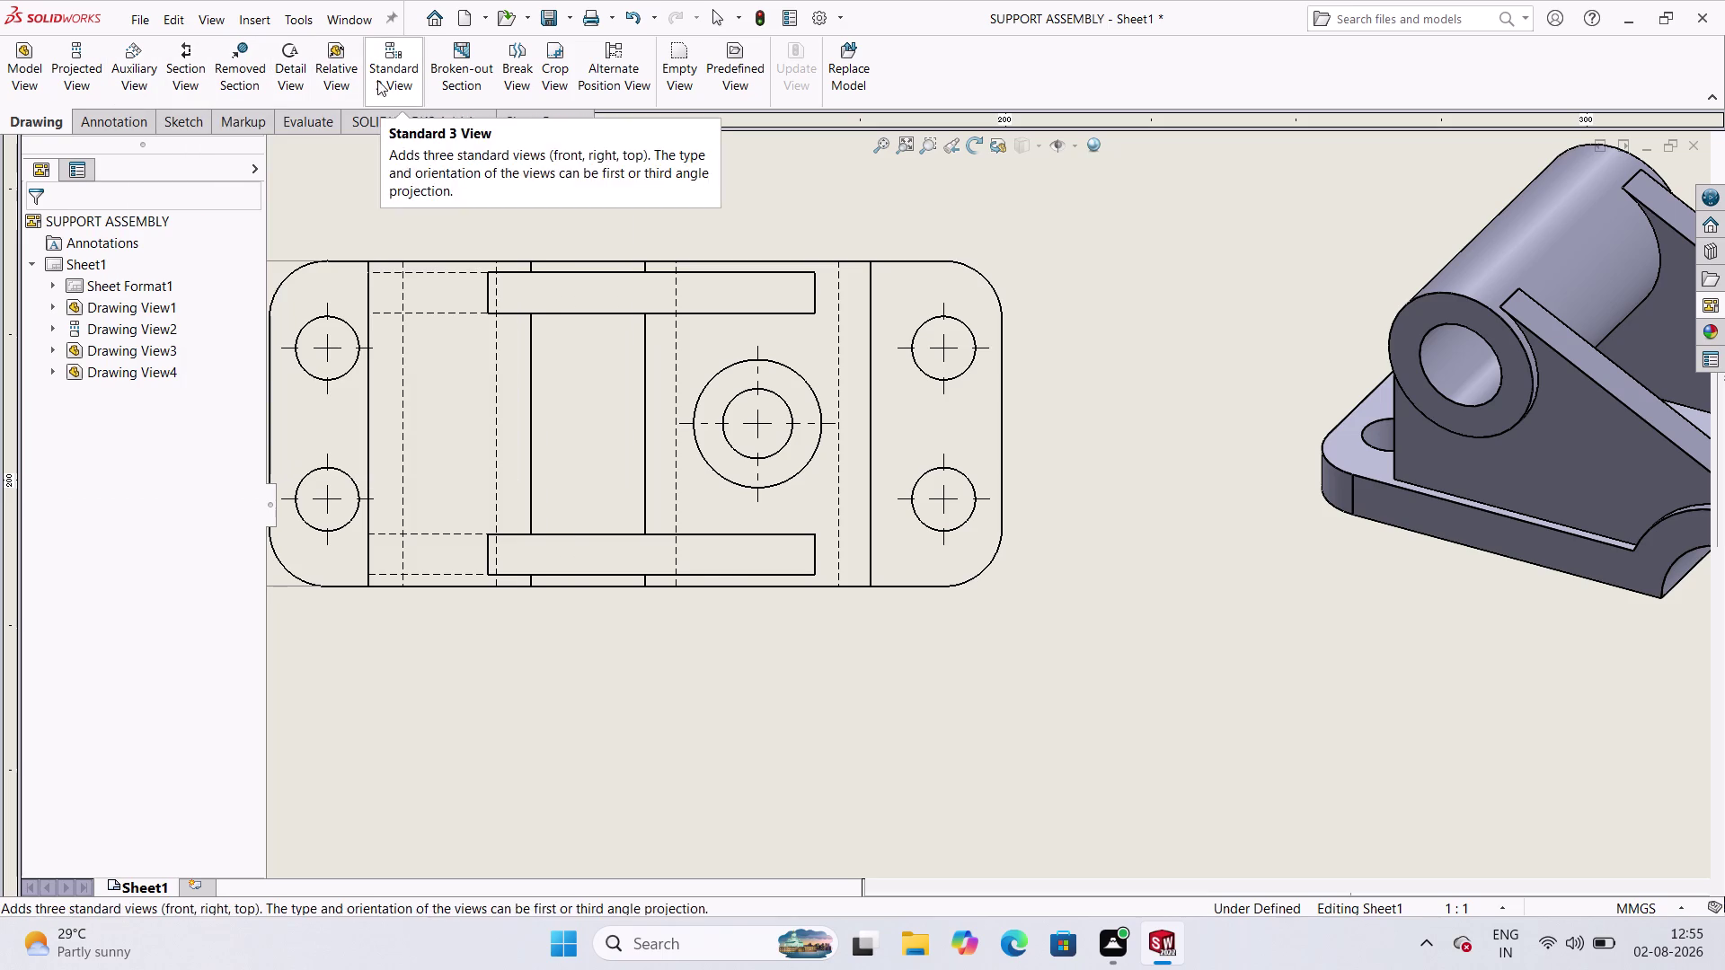
click(106, 118)
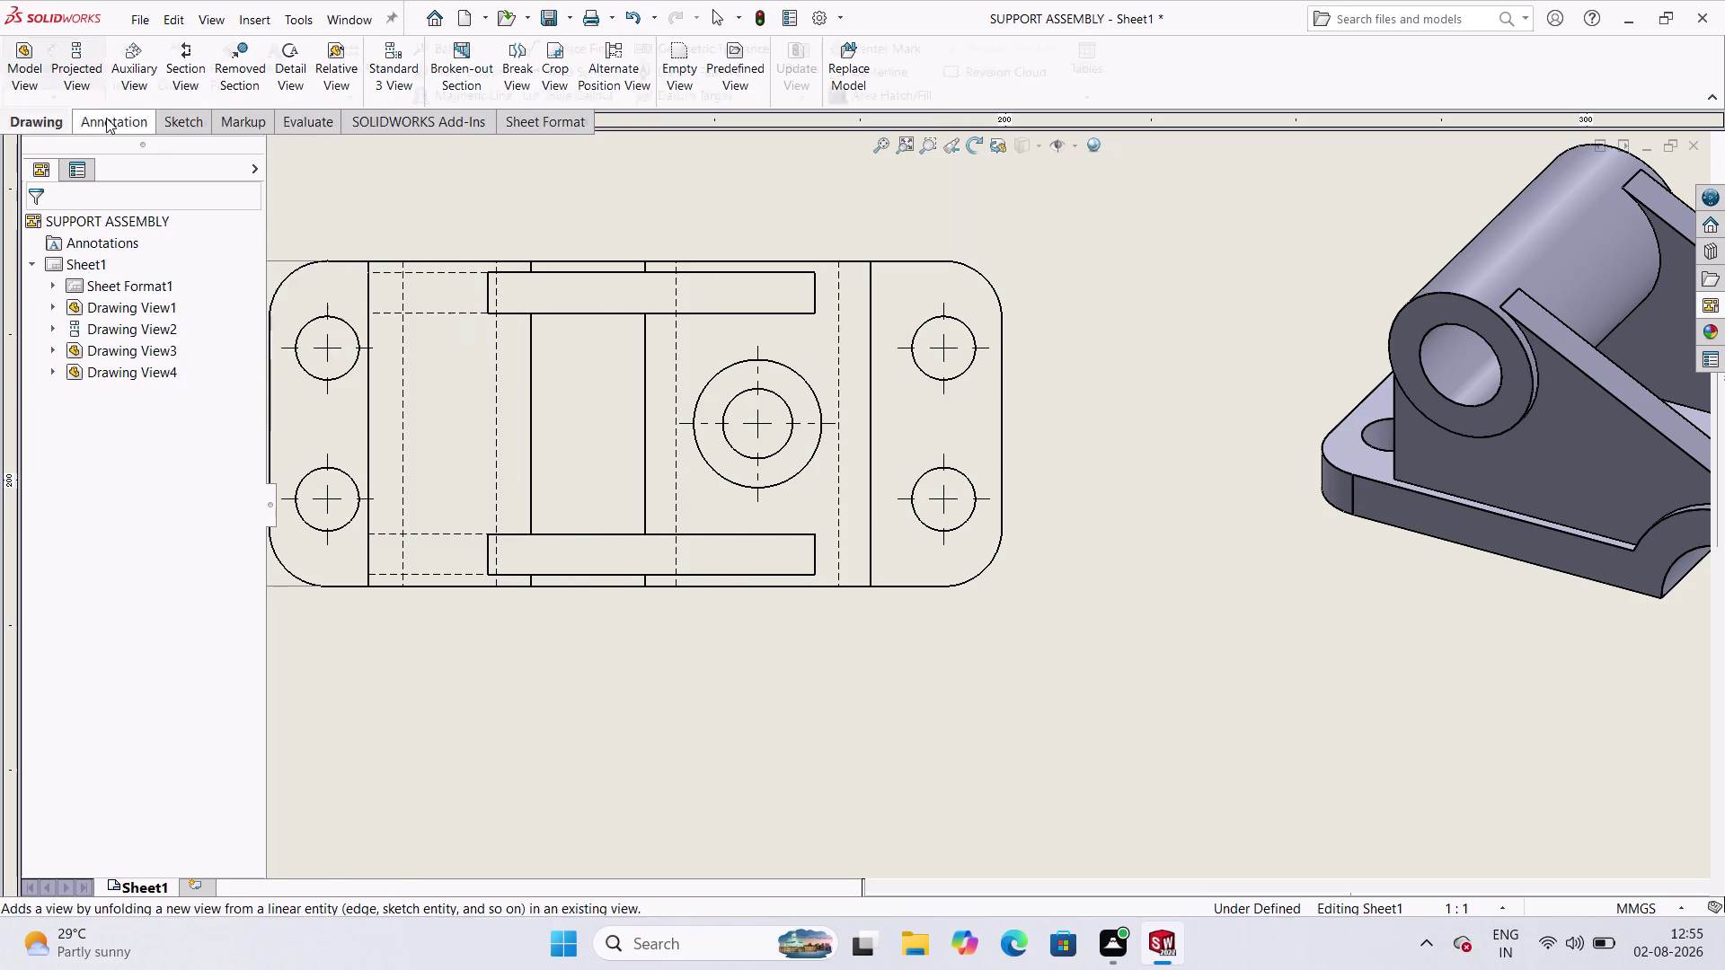
click(44, 68)
click(91, 99)
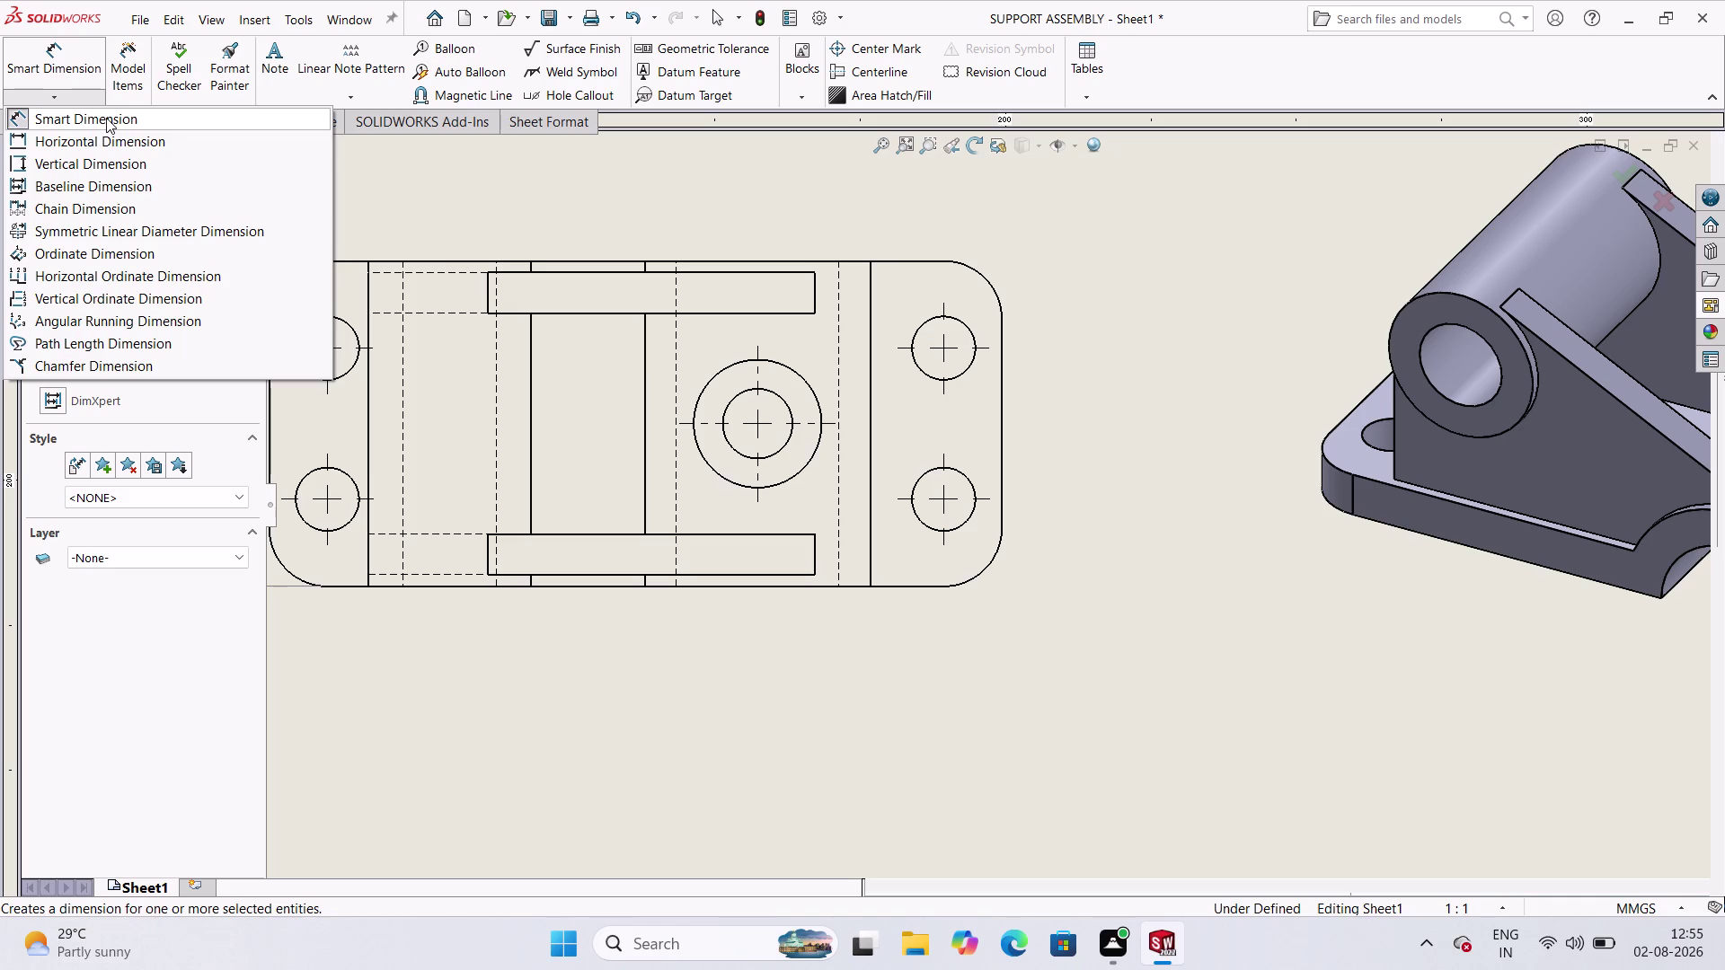
click(106, 118)
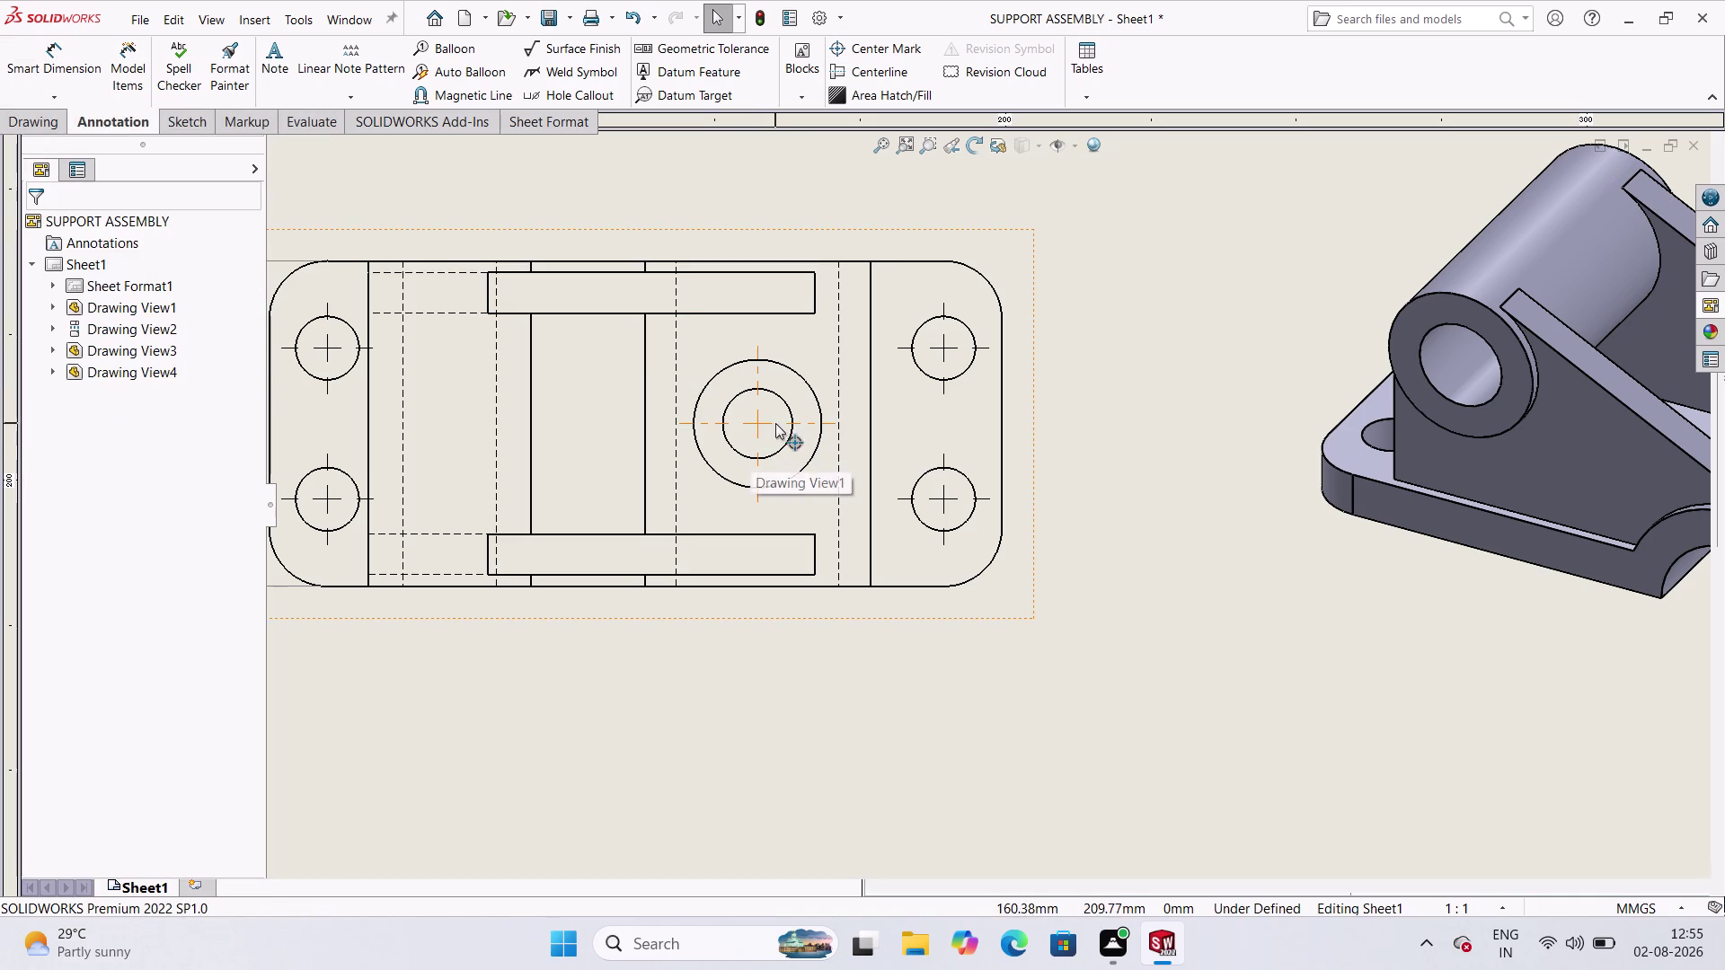
click(944, 342)
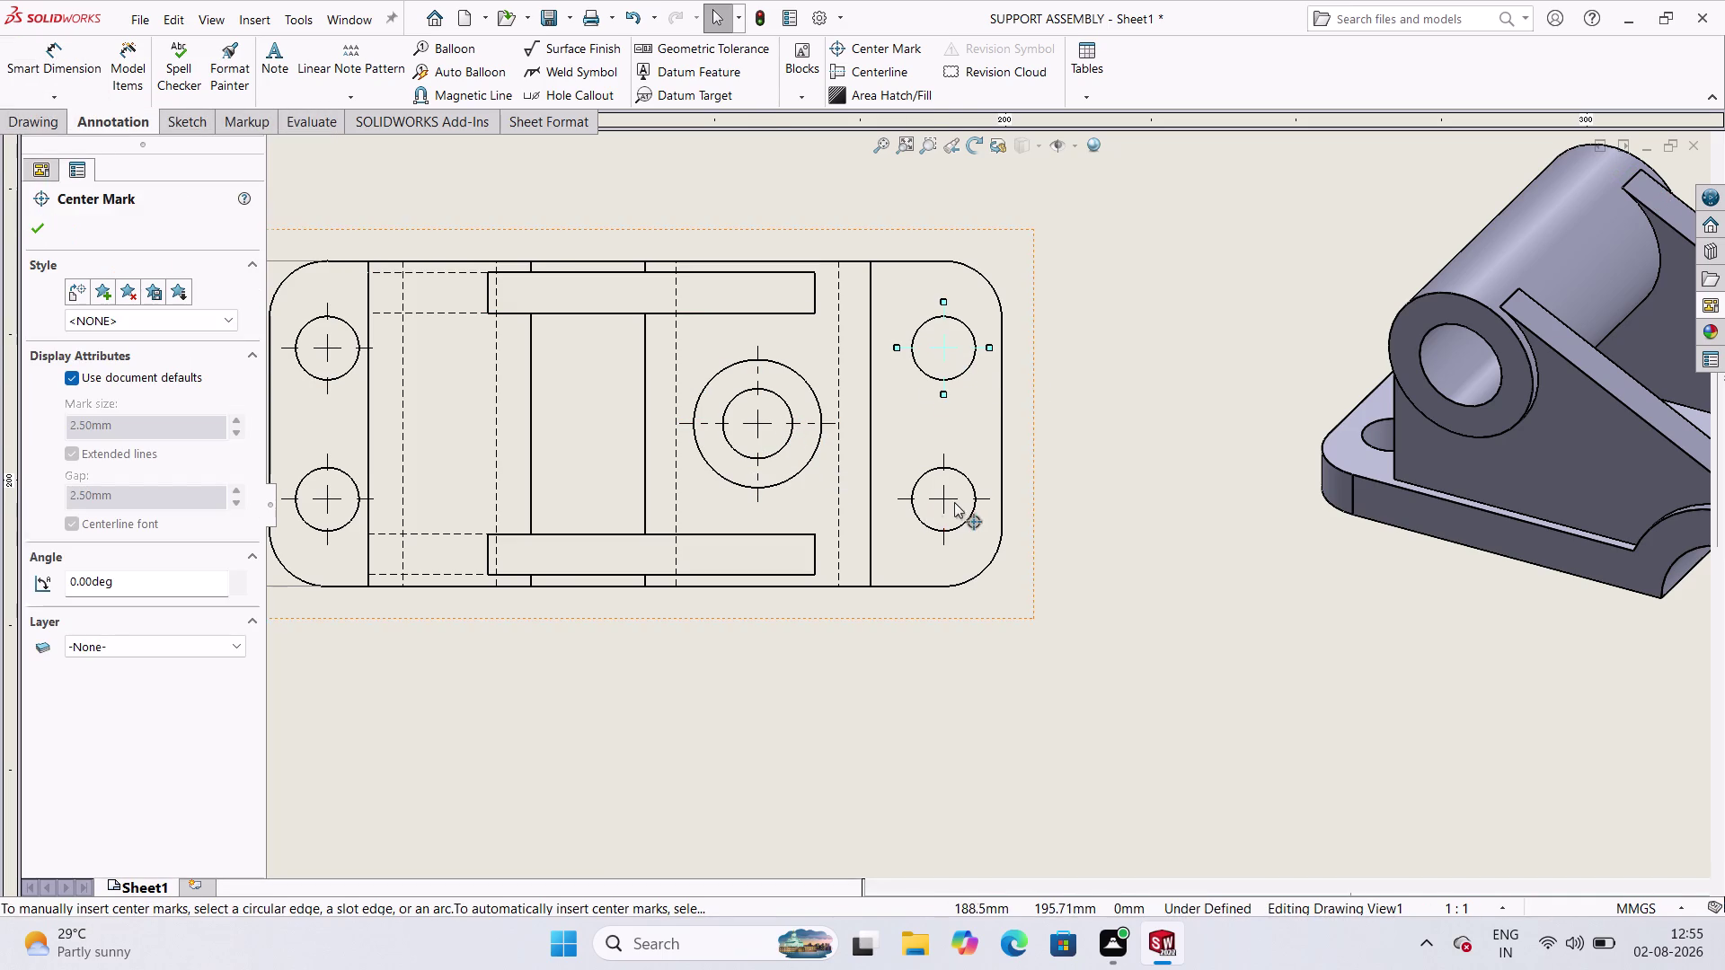
click(954, 499)
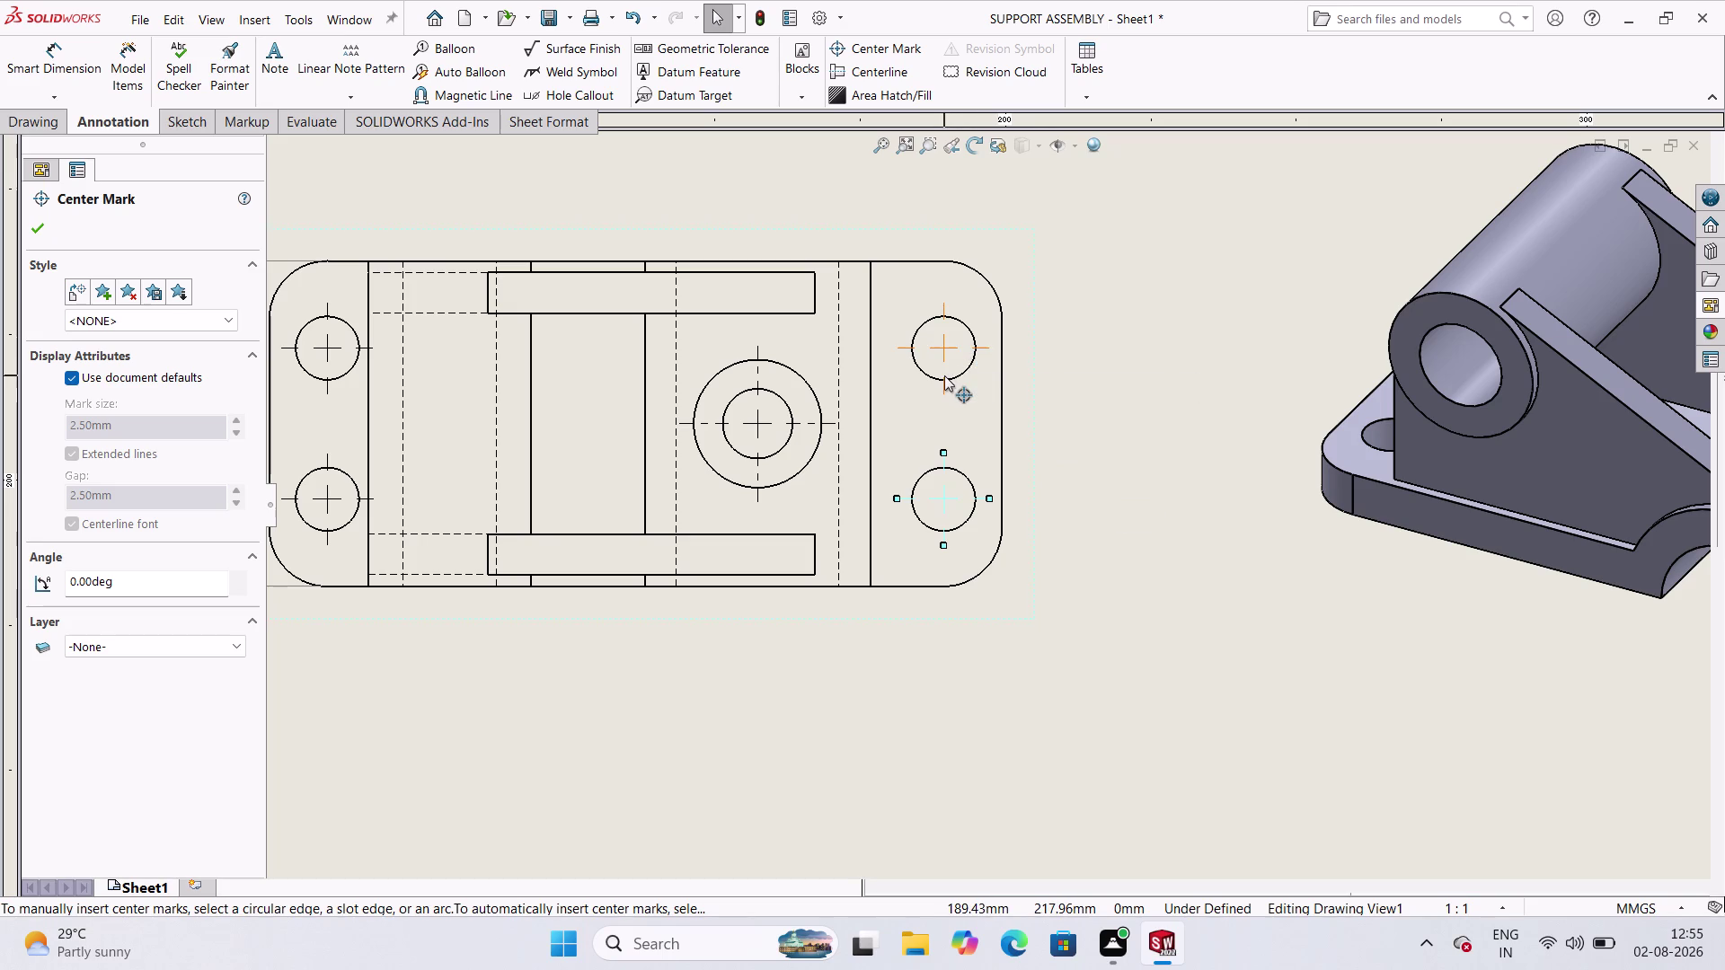
click(942, 345)
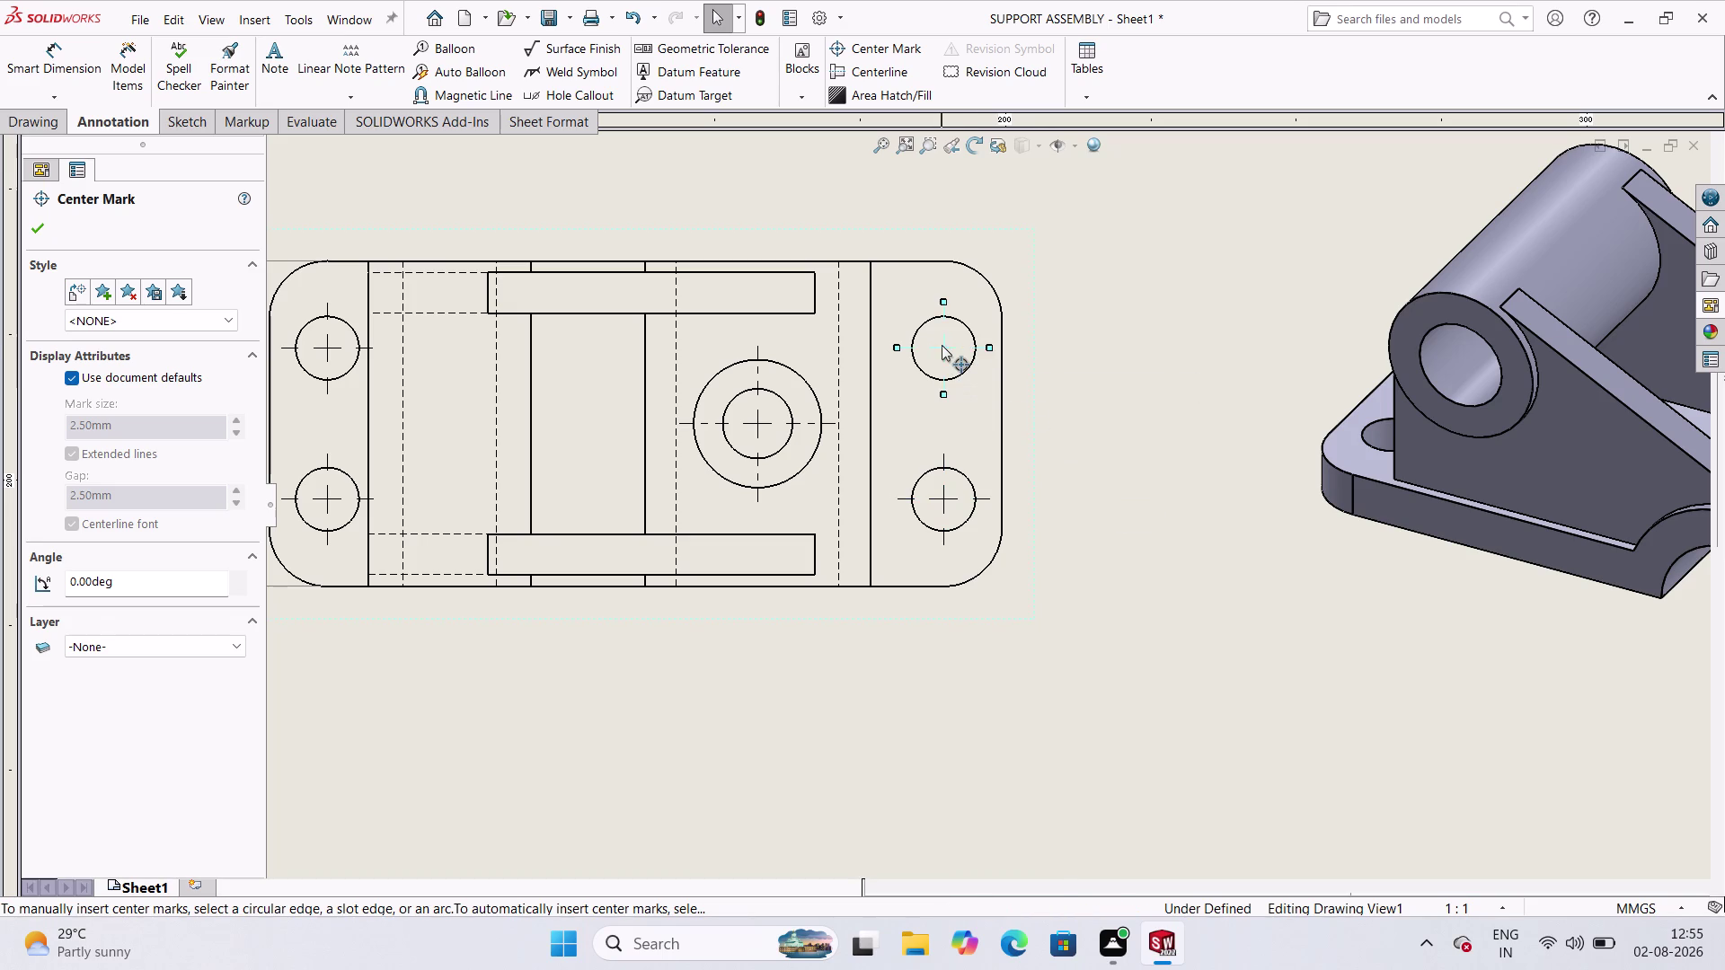
click(941, 497)
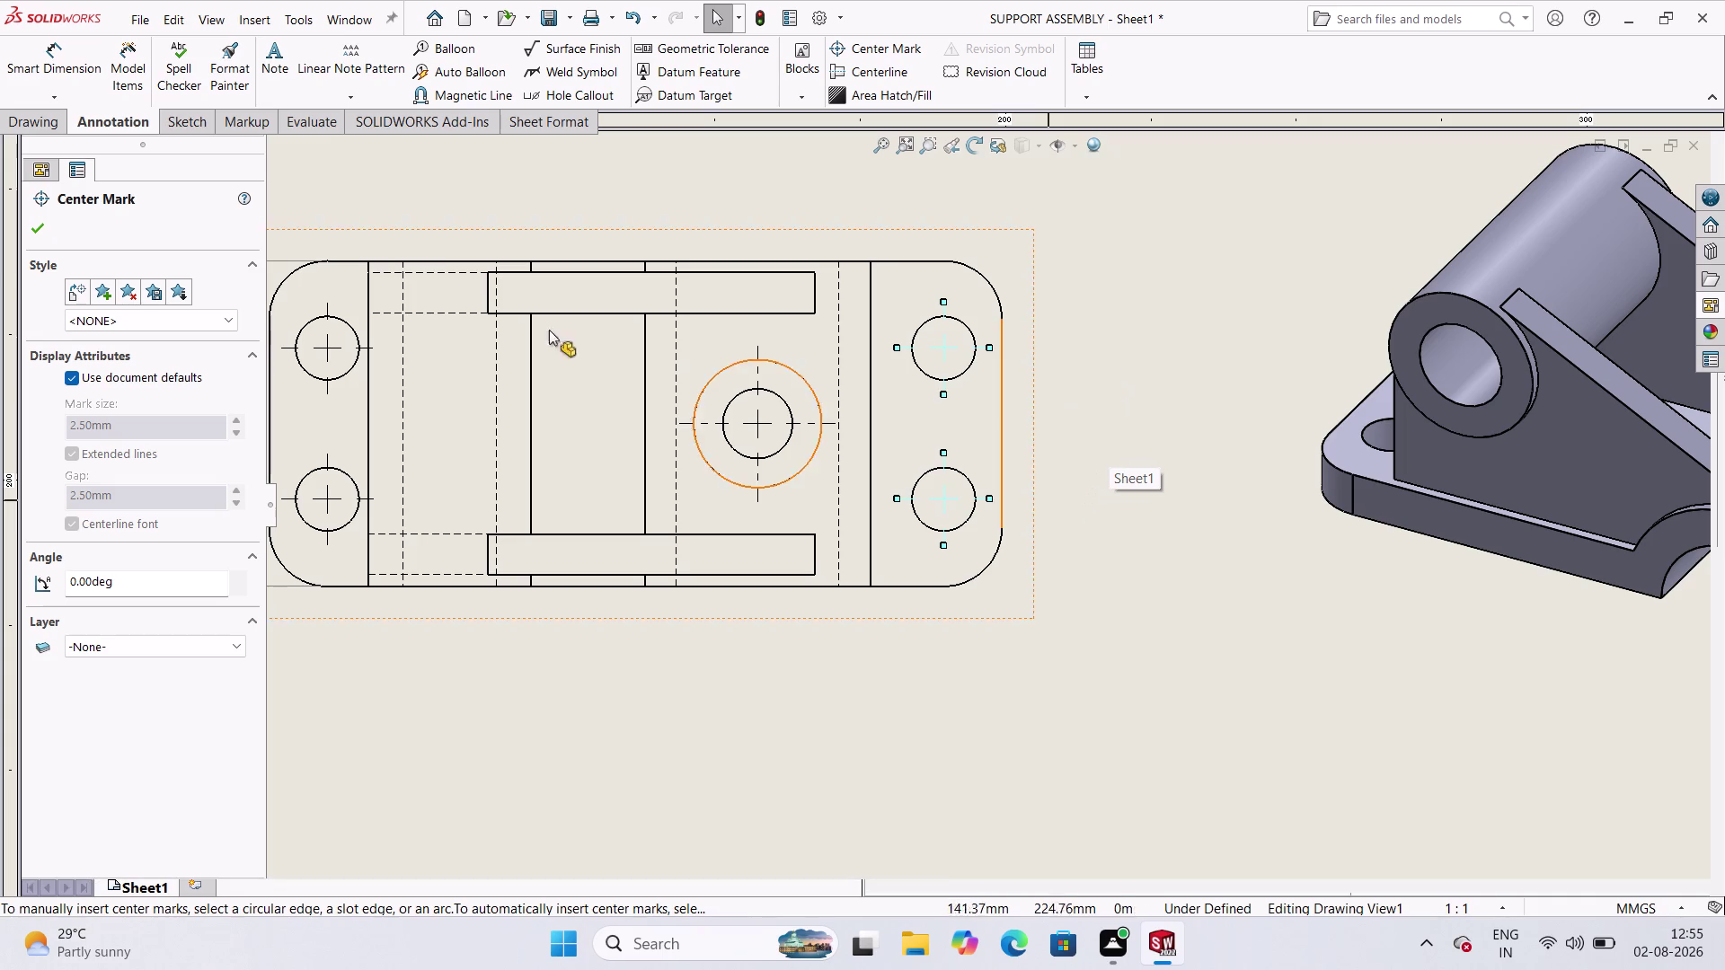
key(Escape)
scroll(down, 3)
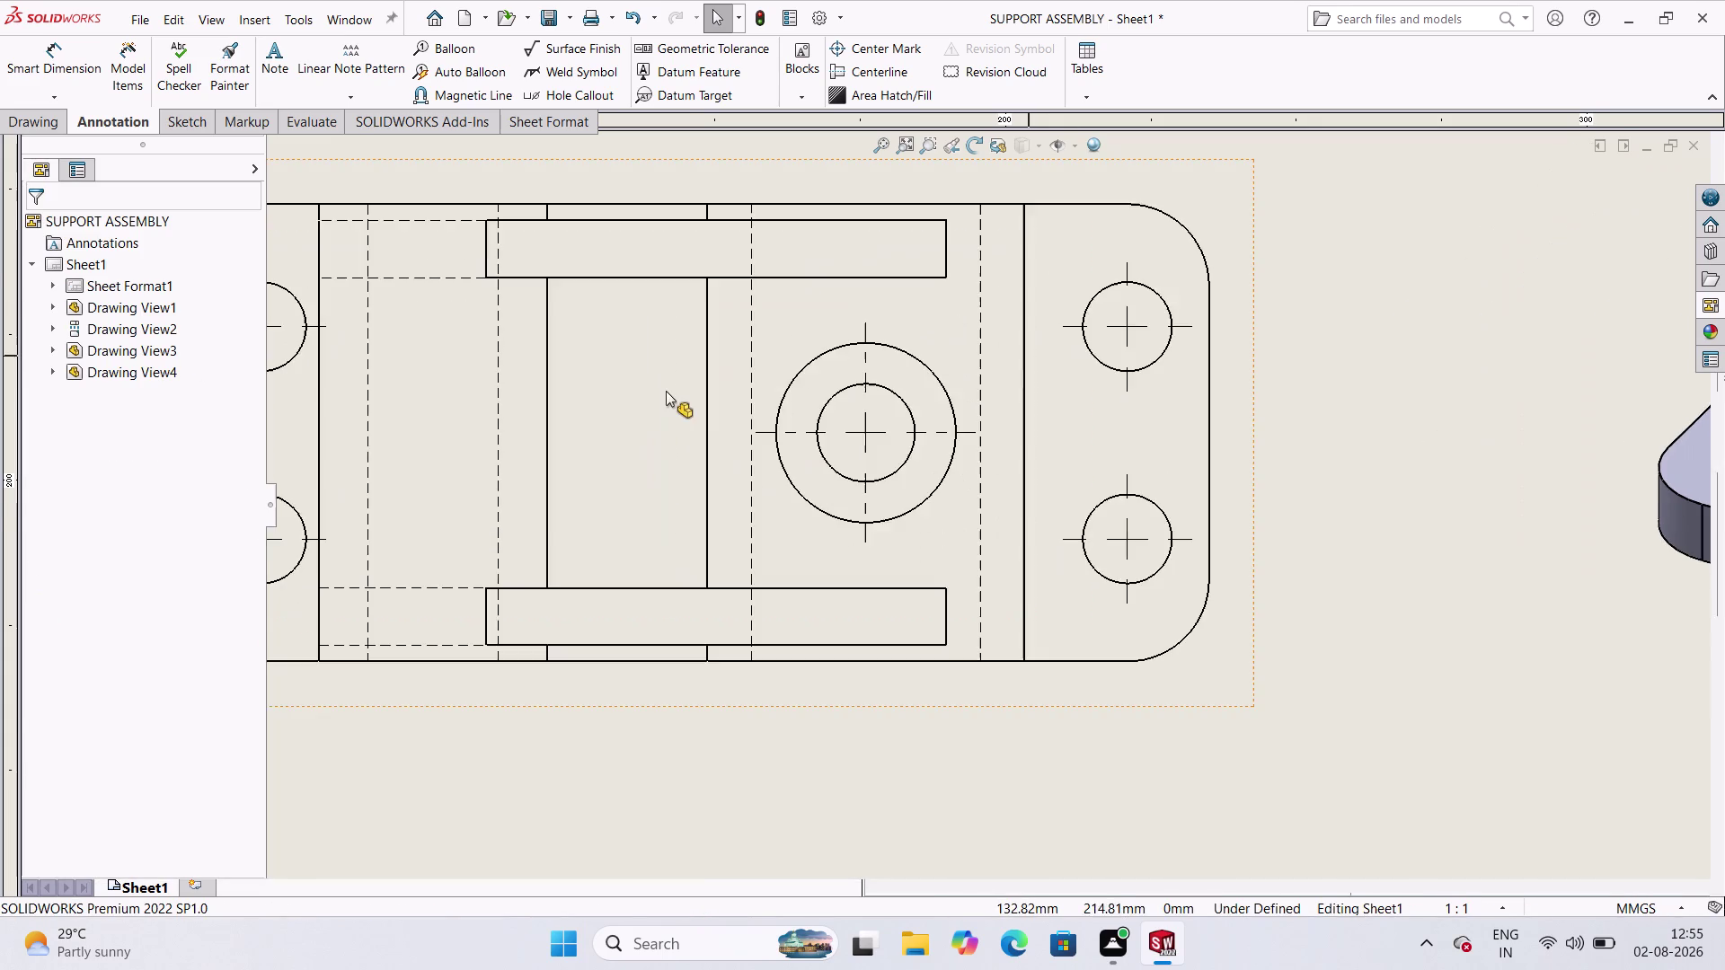
scroll(up, 3)
scroll(up, 3)
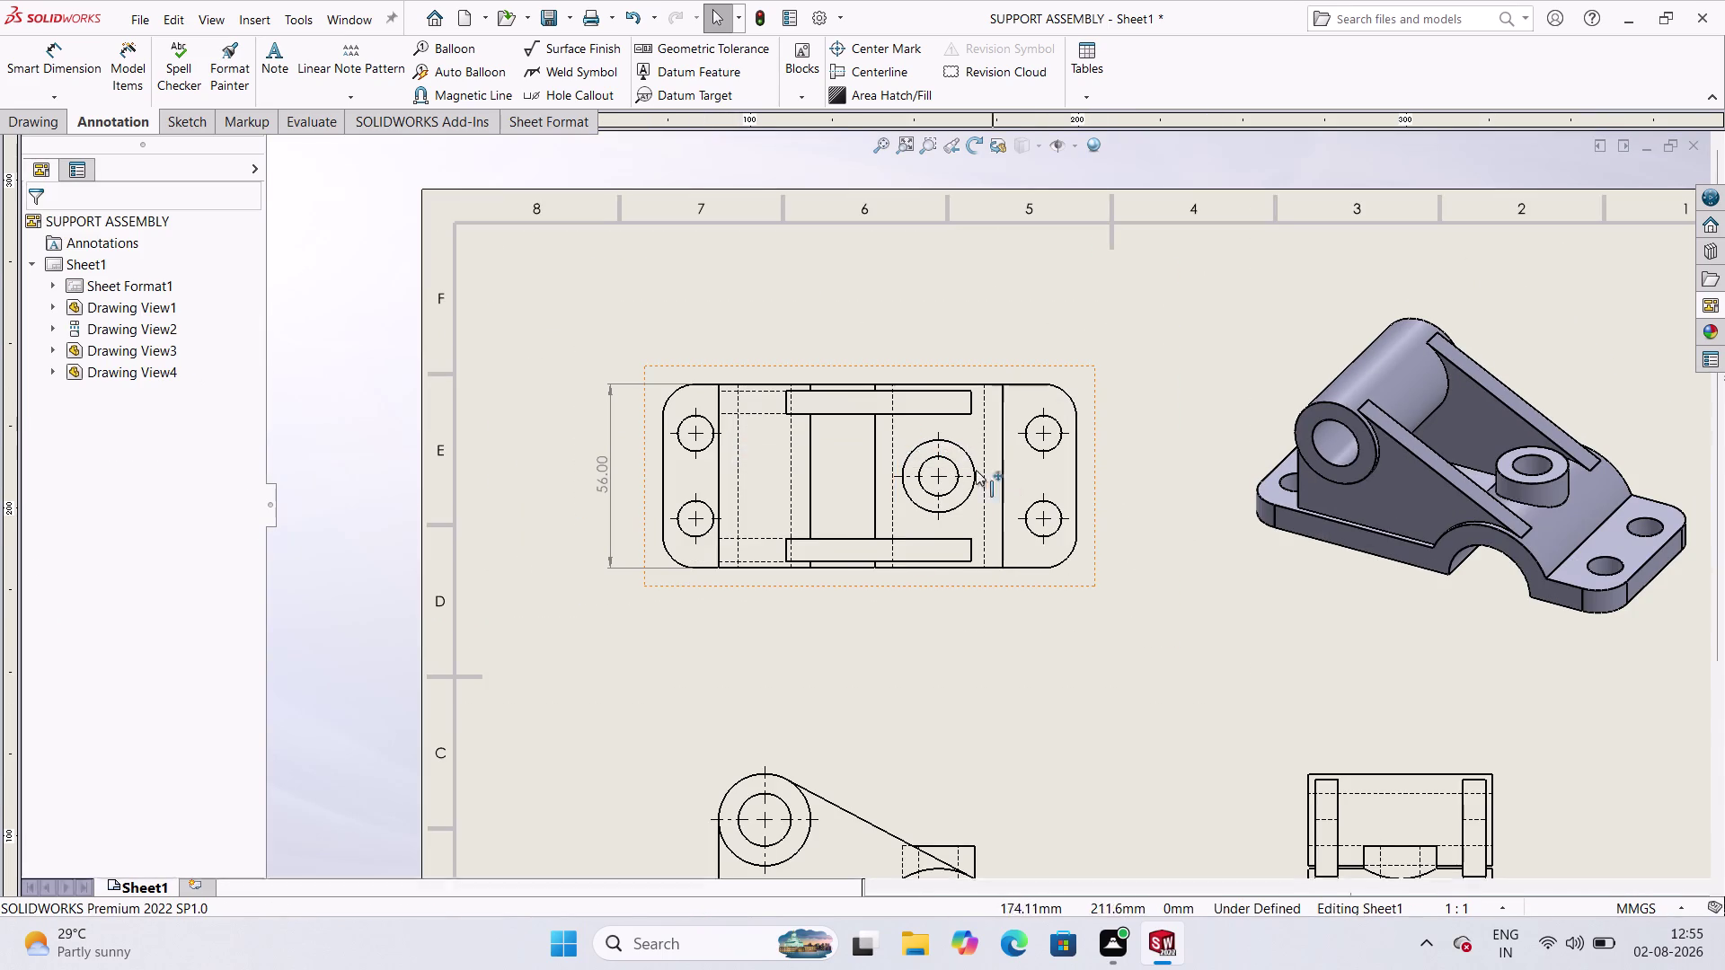
Locate the upper-left hole 10.00 from the left edge, after discarding a right-hole dimension.
scroll(down, 3)
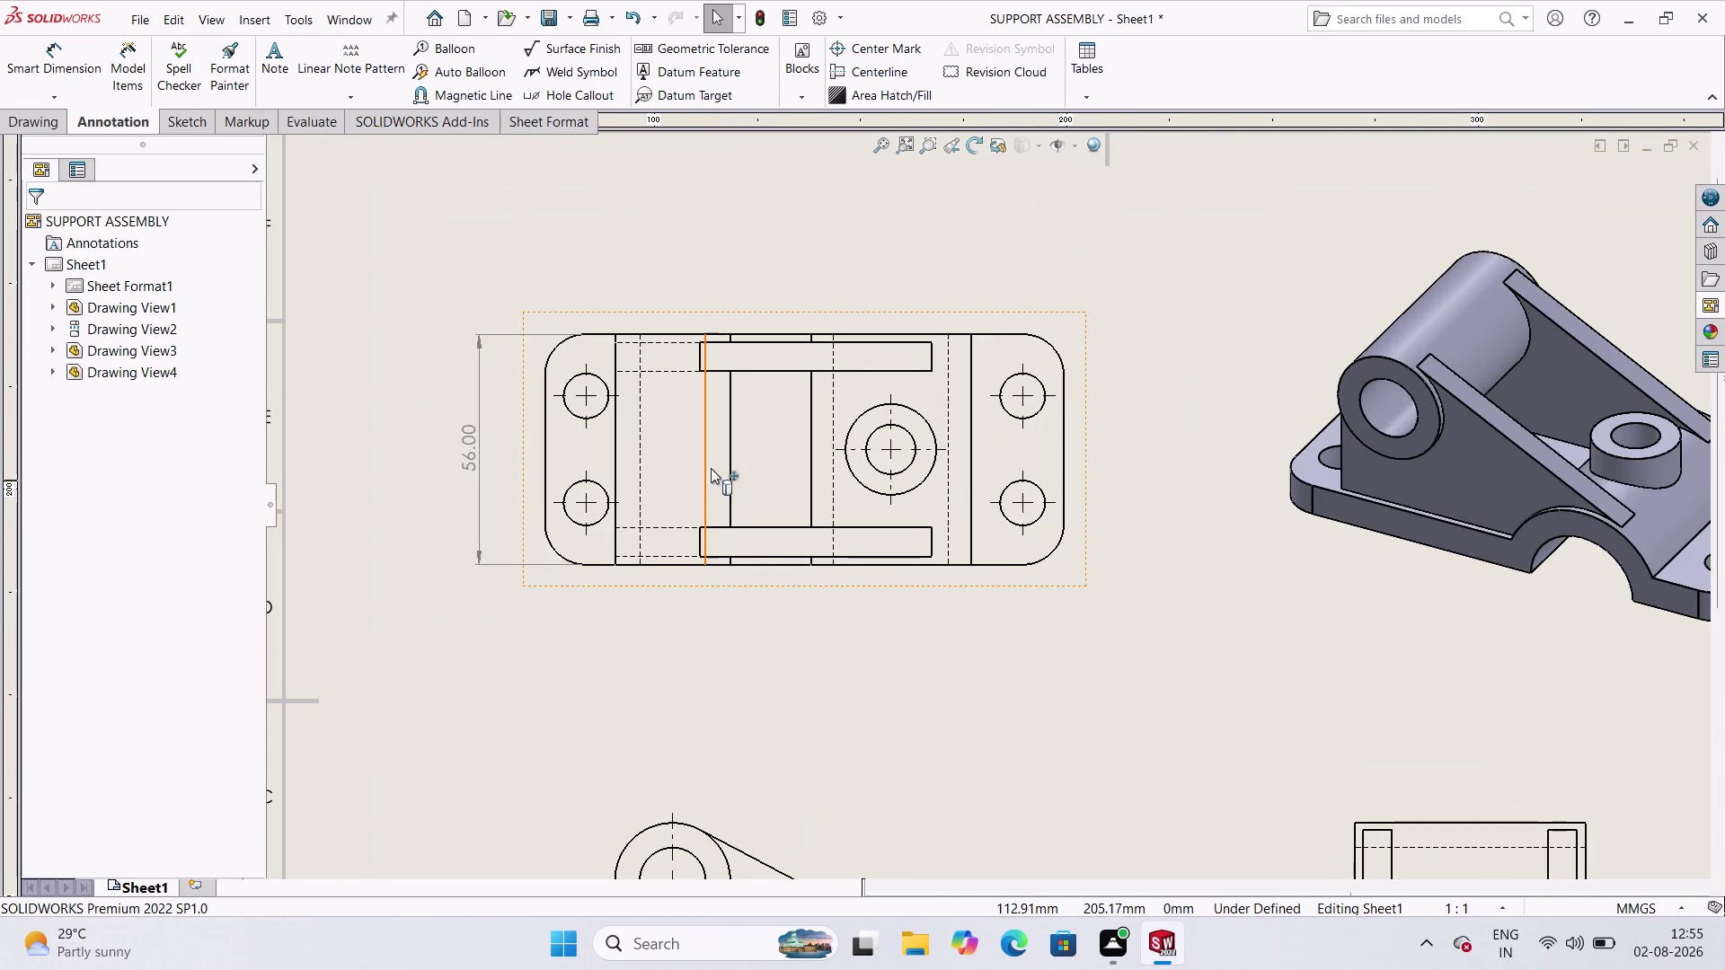
click(53, 82)
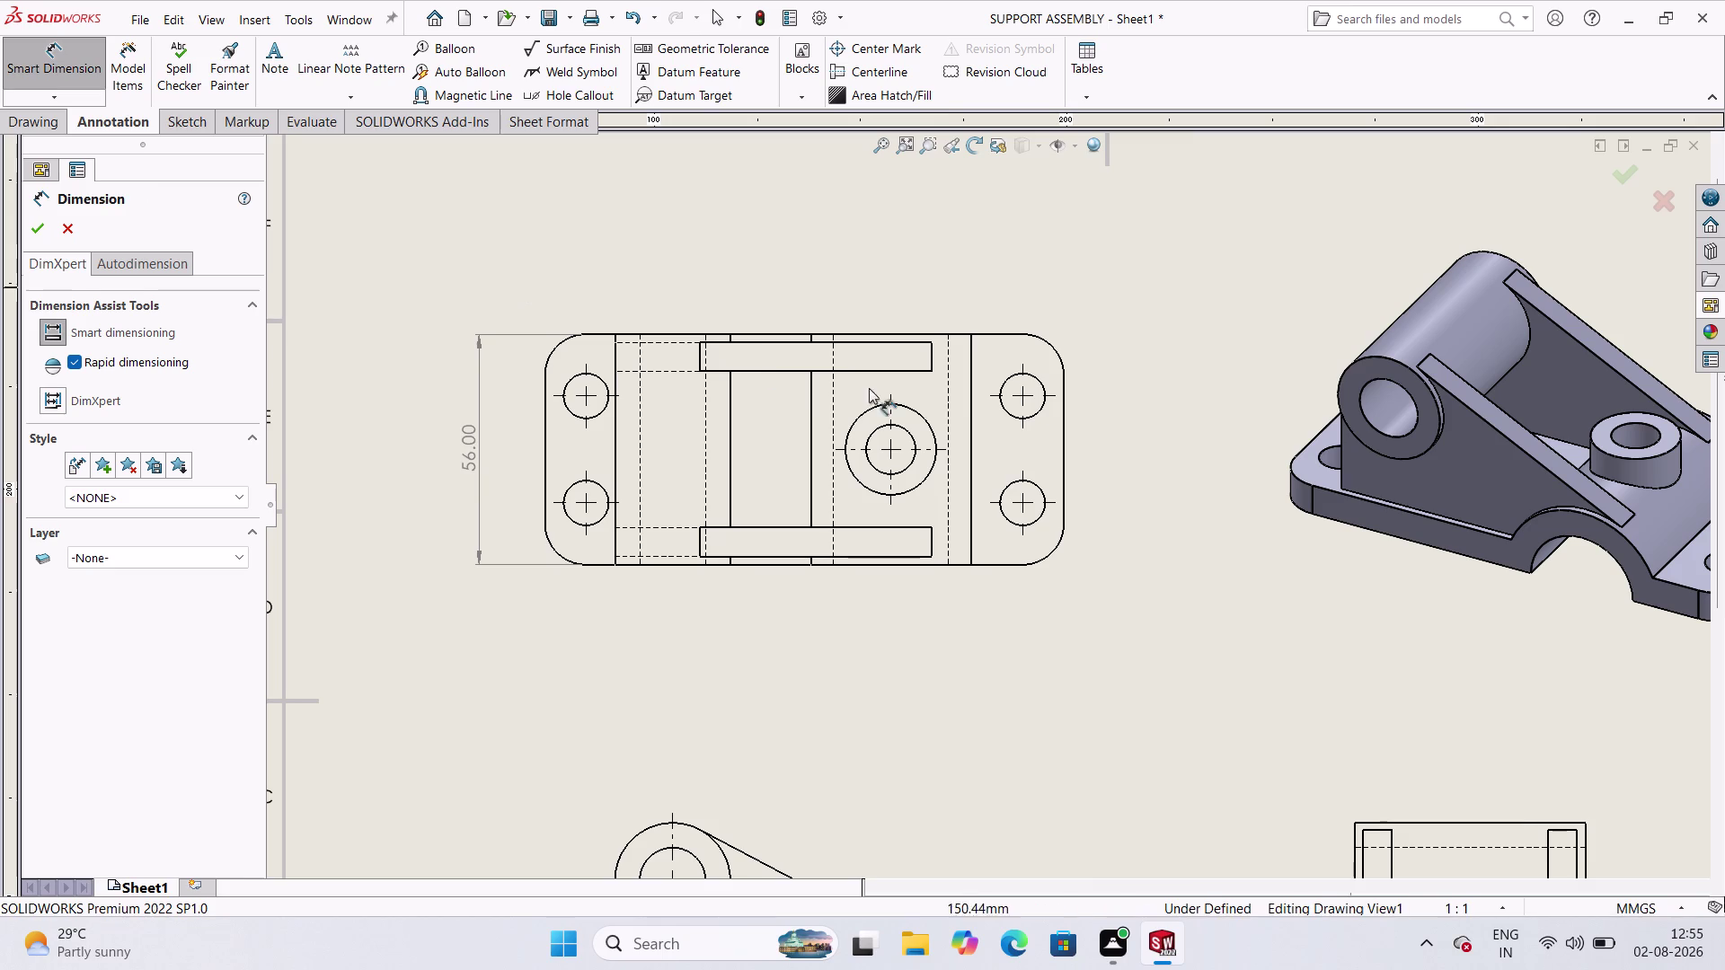
click(1023, 396)
click(1015, 507)
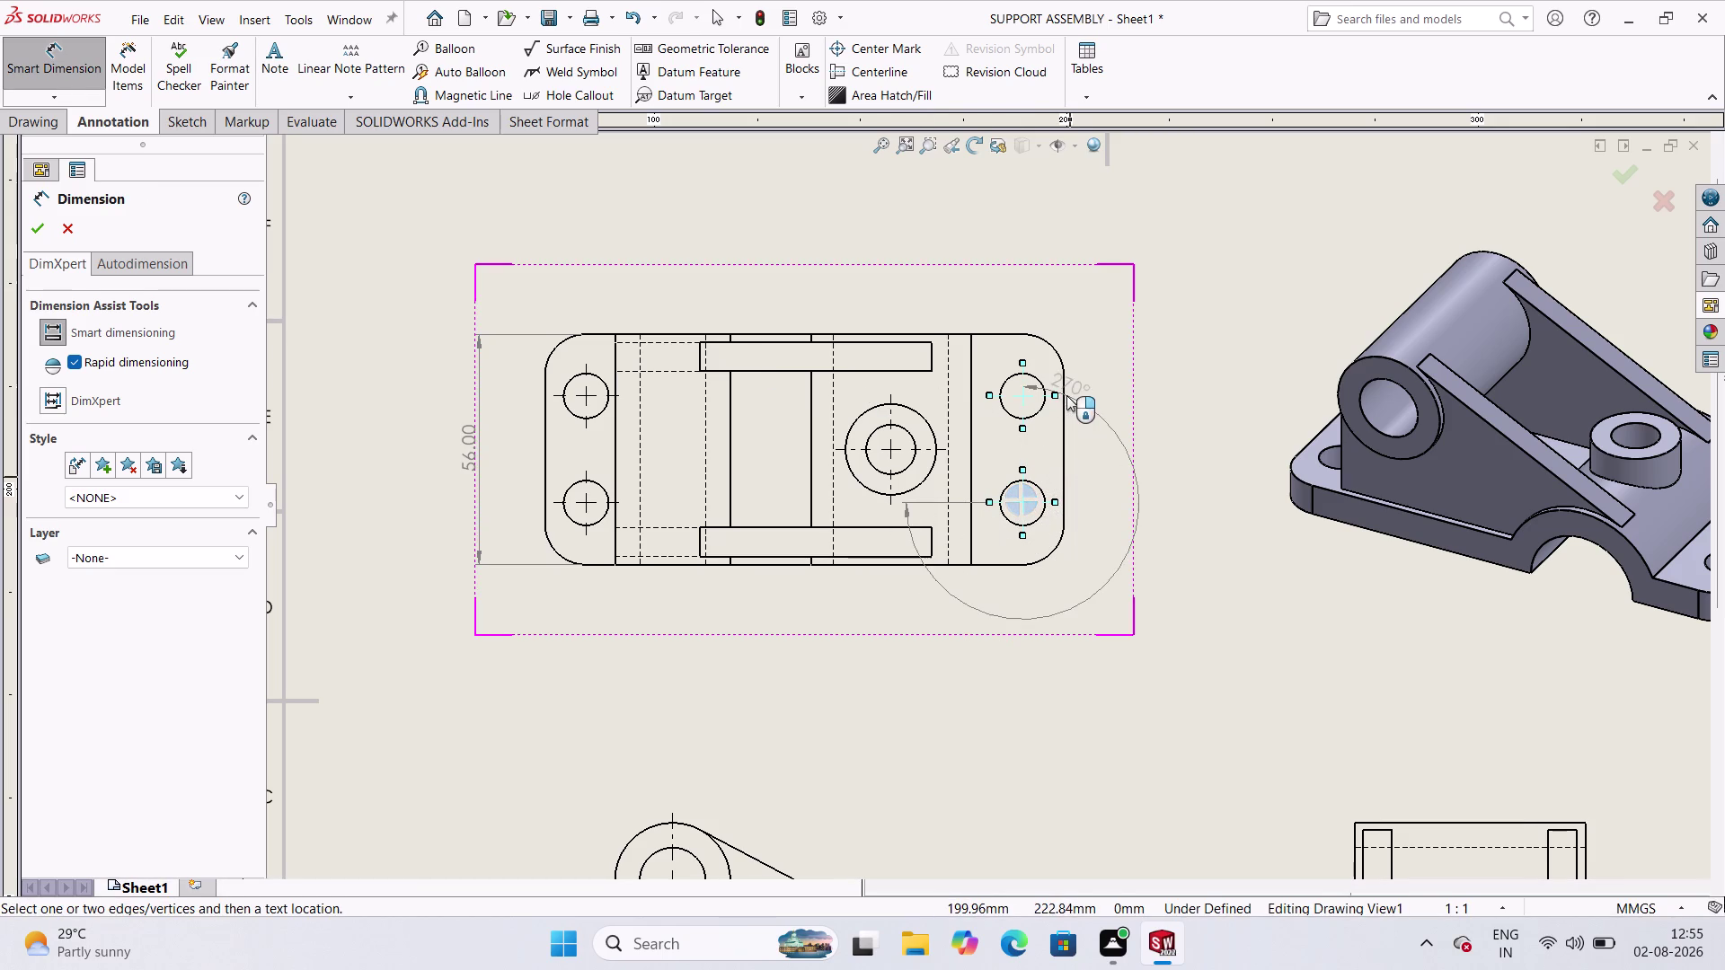
key(Escape)
key(Escape)
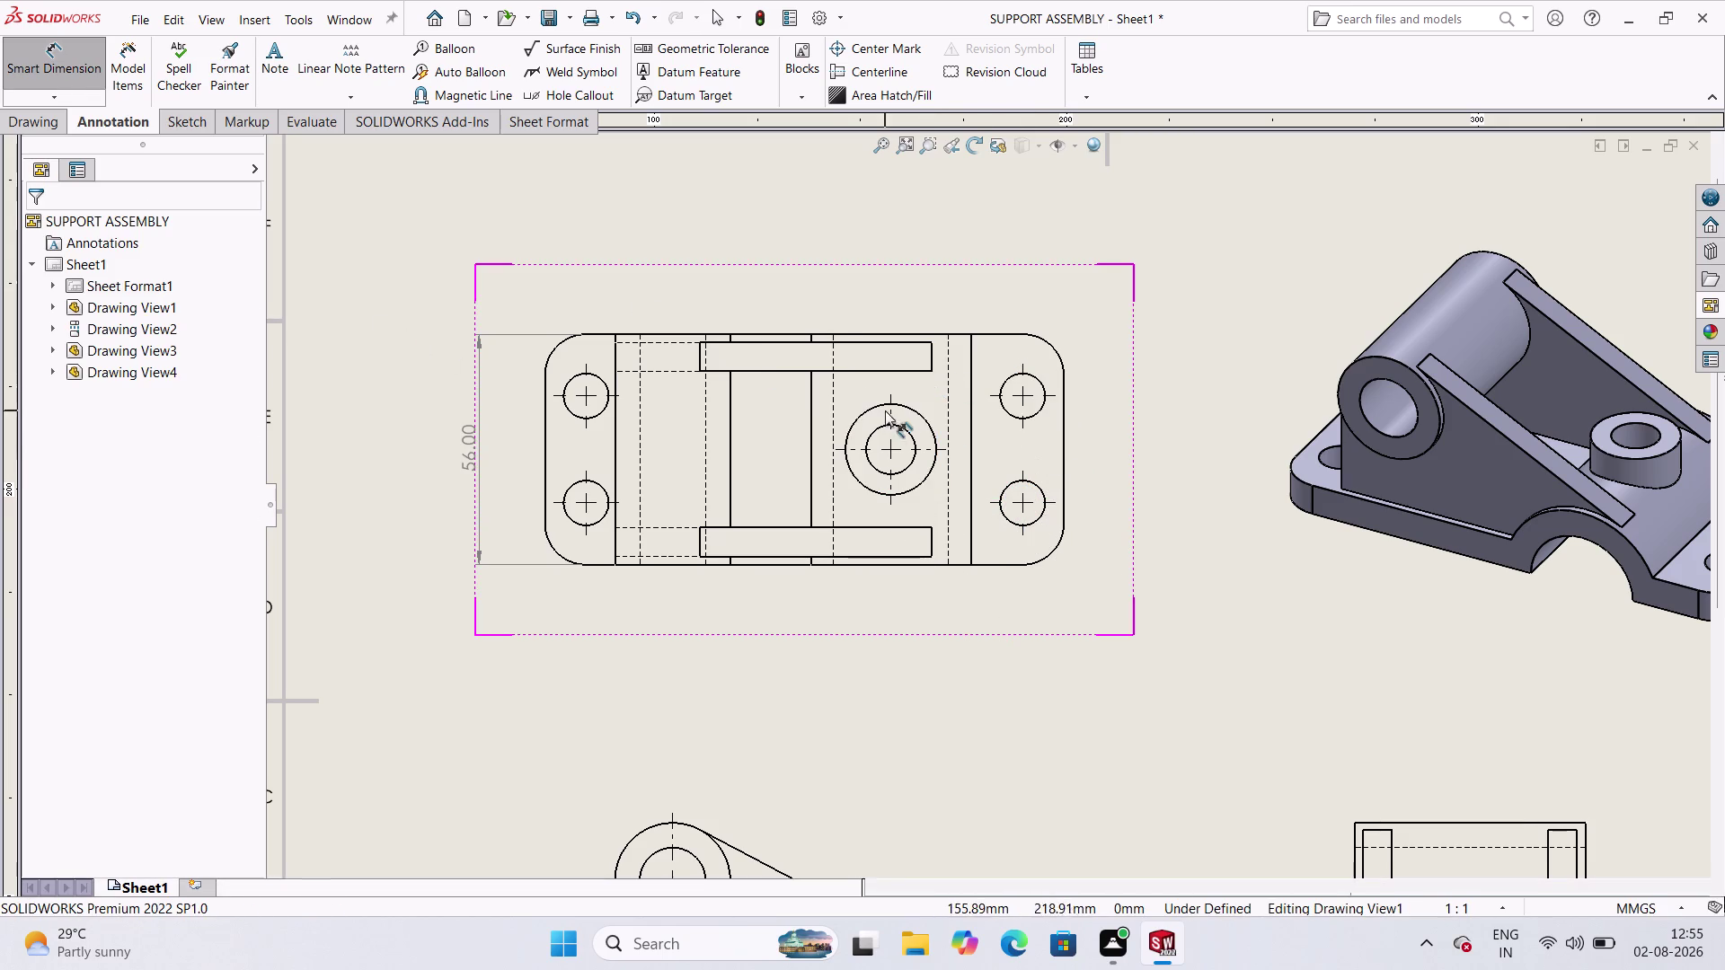
click(586, 395)
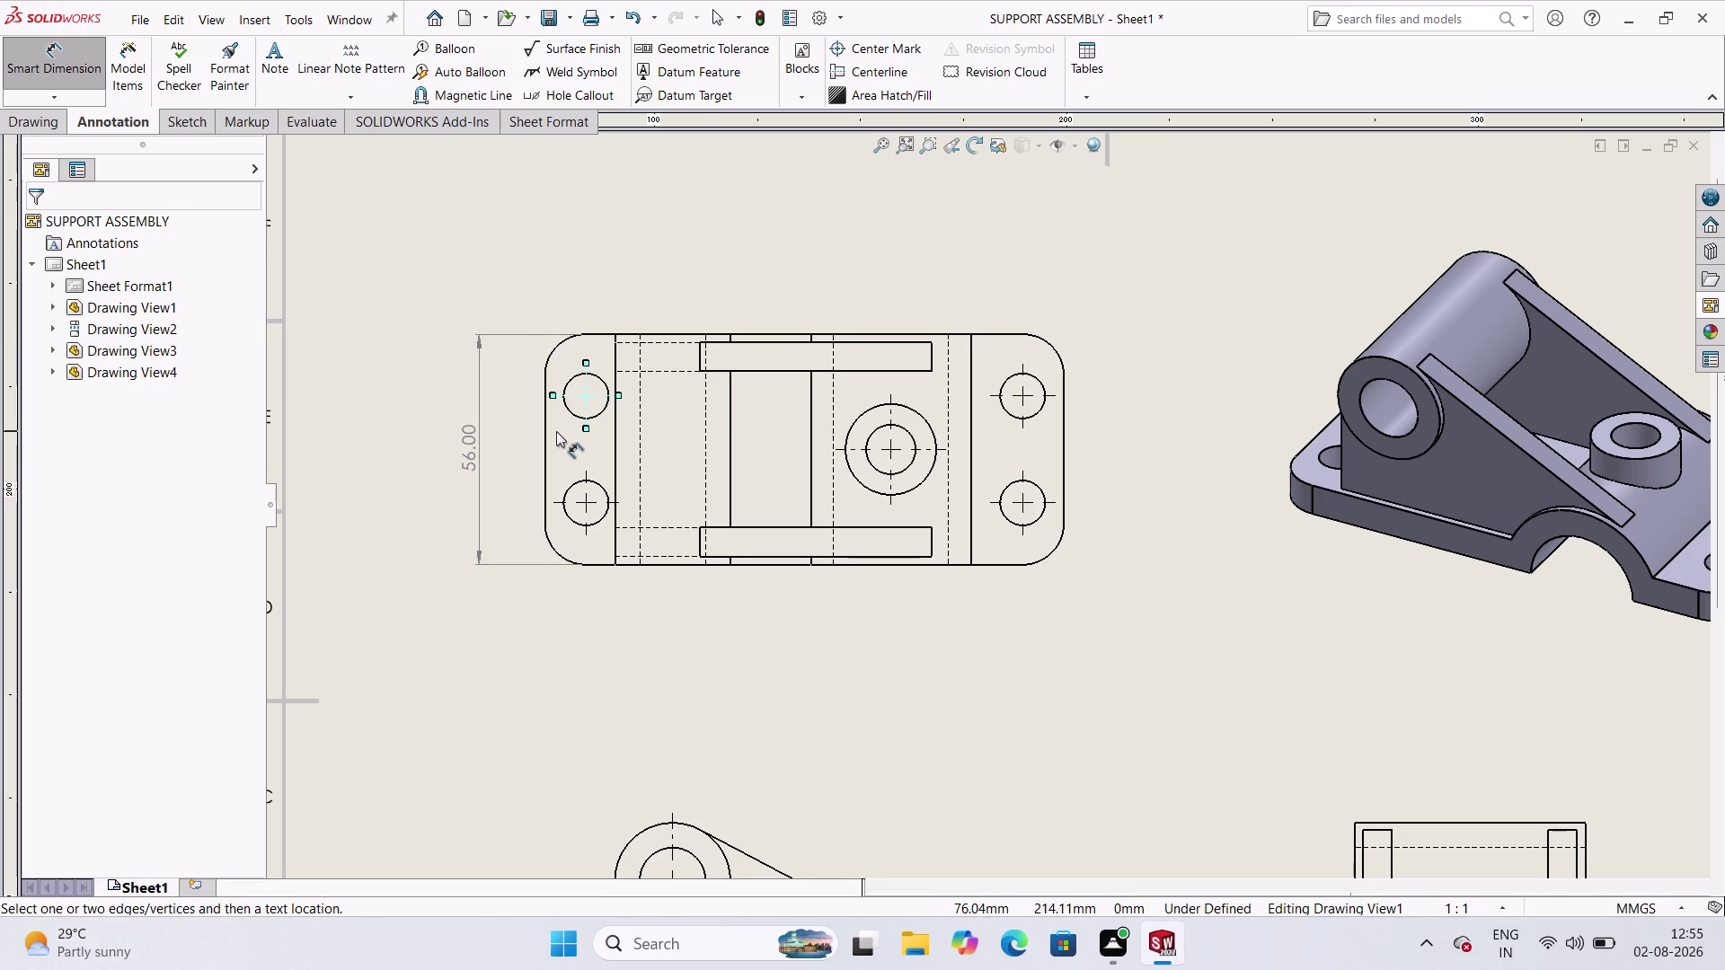
click(547, 411)
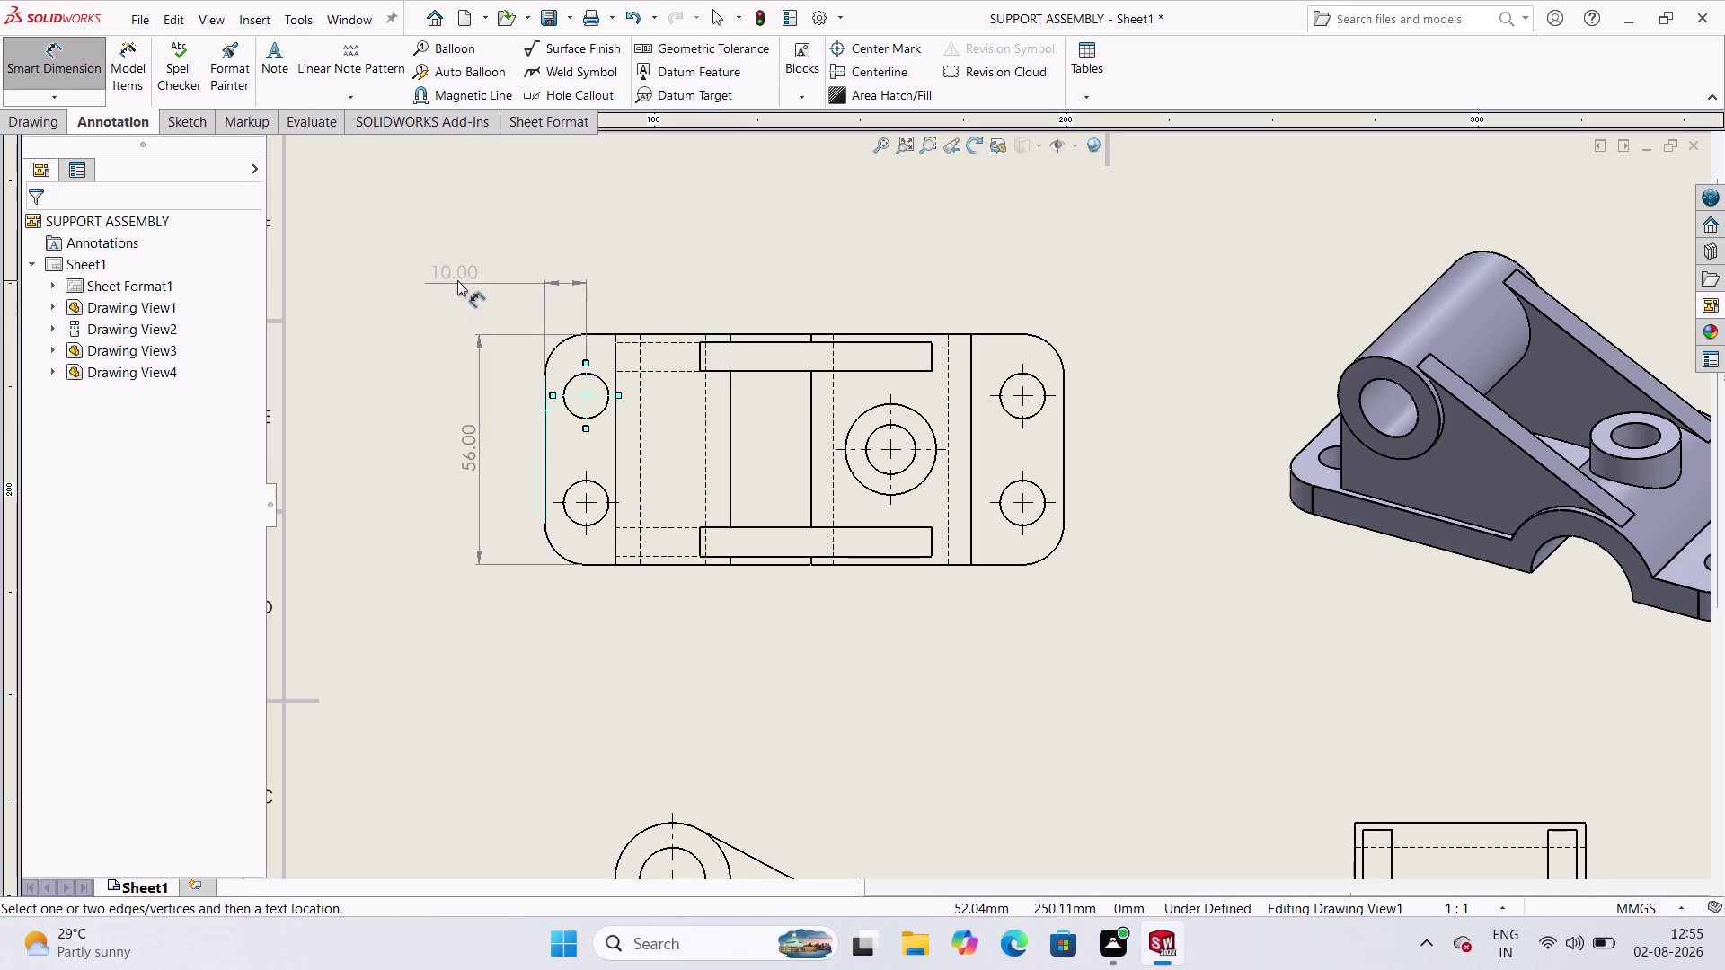
click(464, 279)
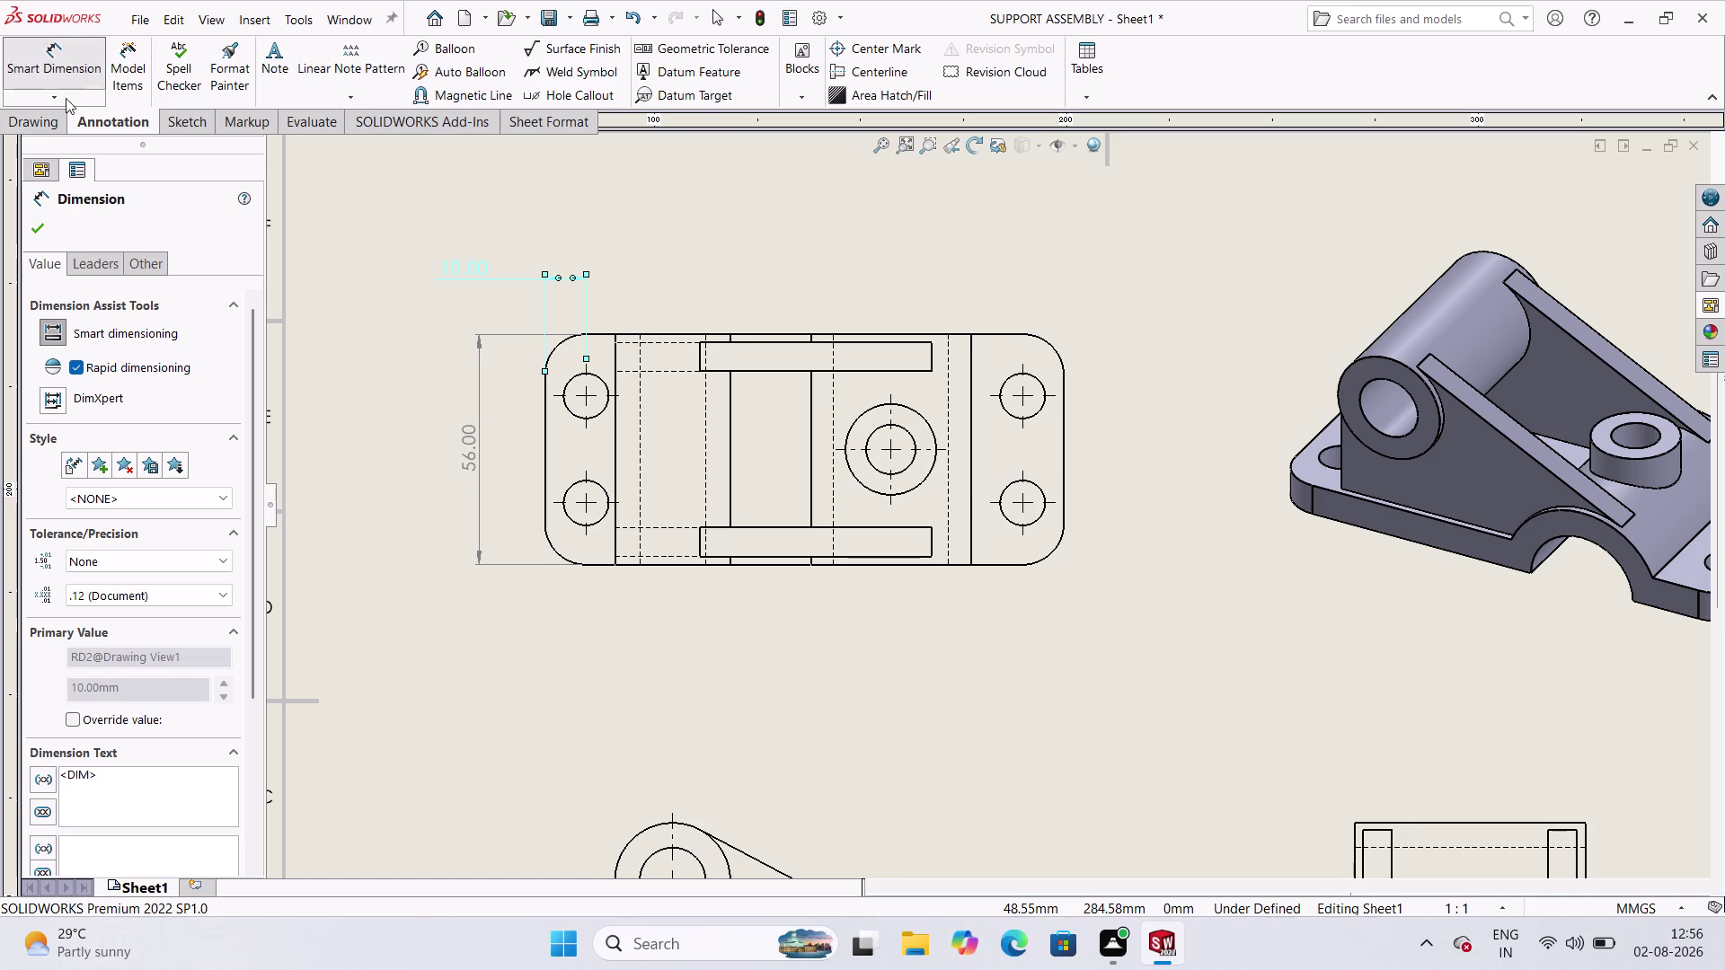
Turn on Dual Dimension for the 10.00 dimension to show 0.394 inches.
click(59, 97)
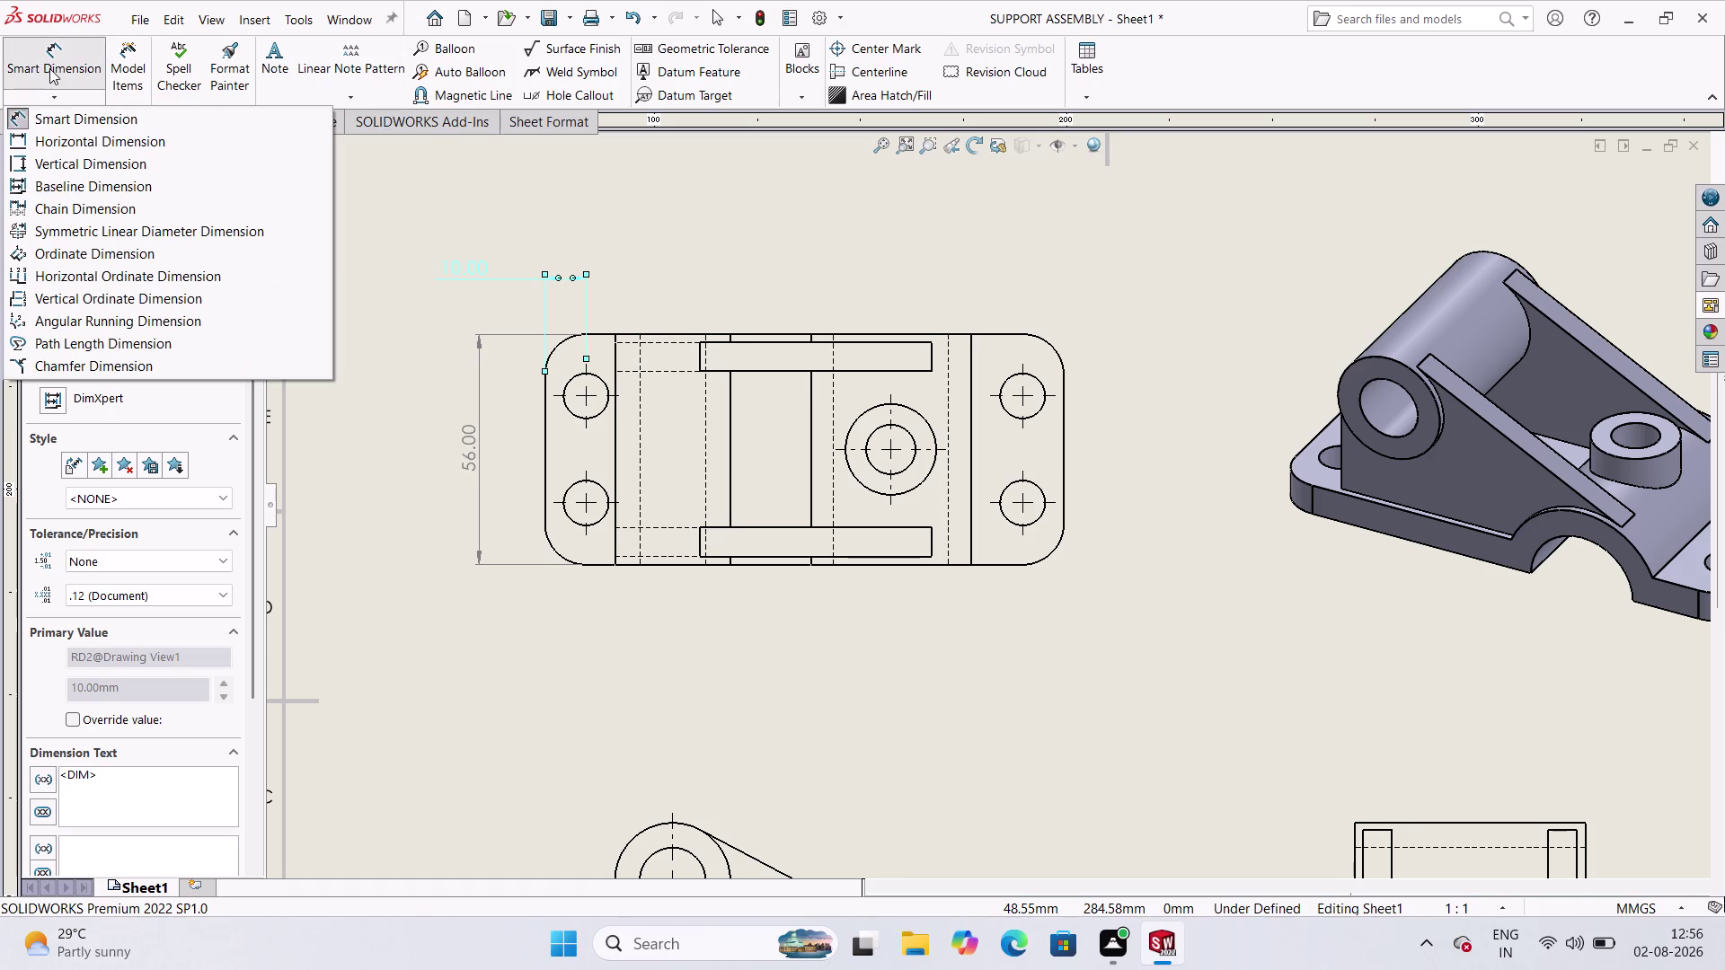
click(53, 73)
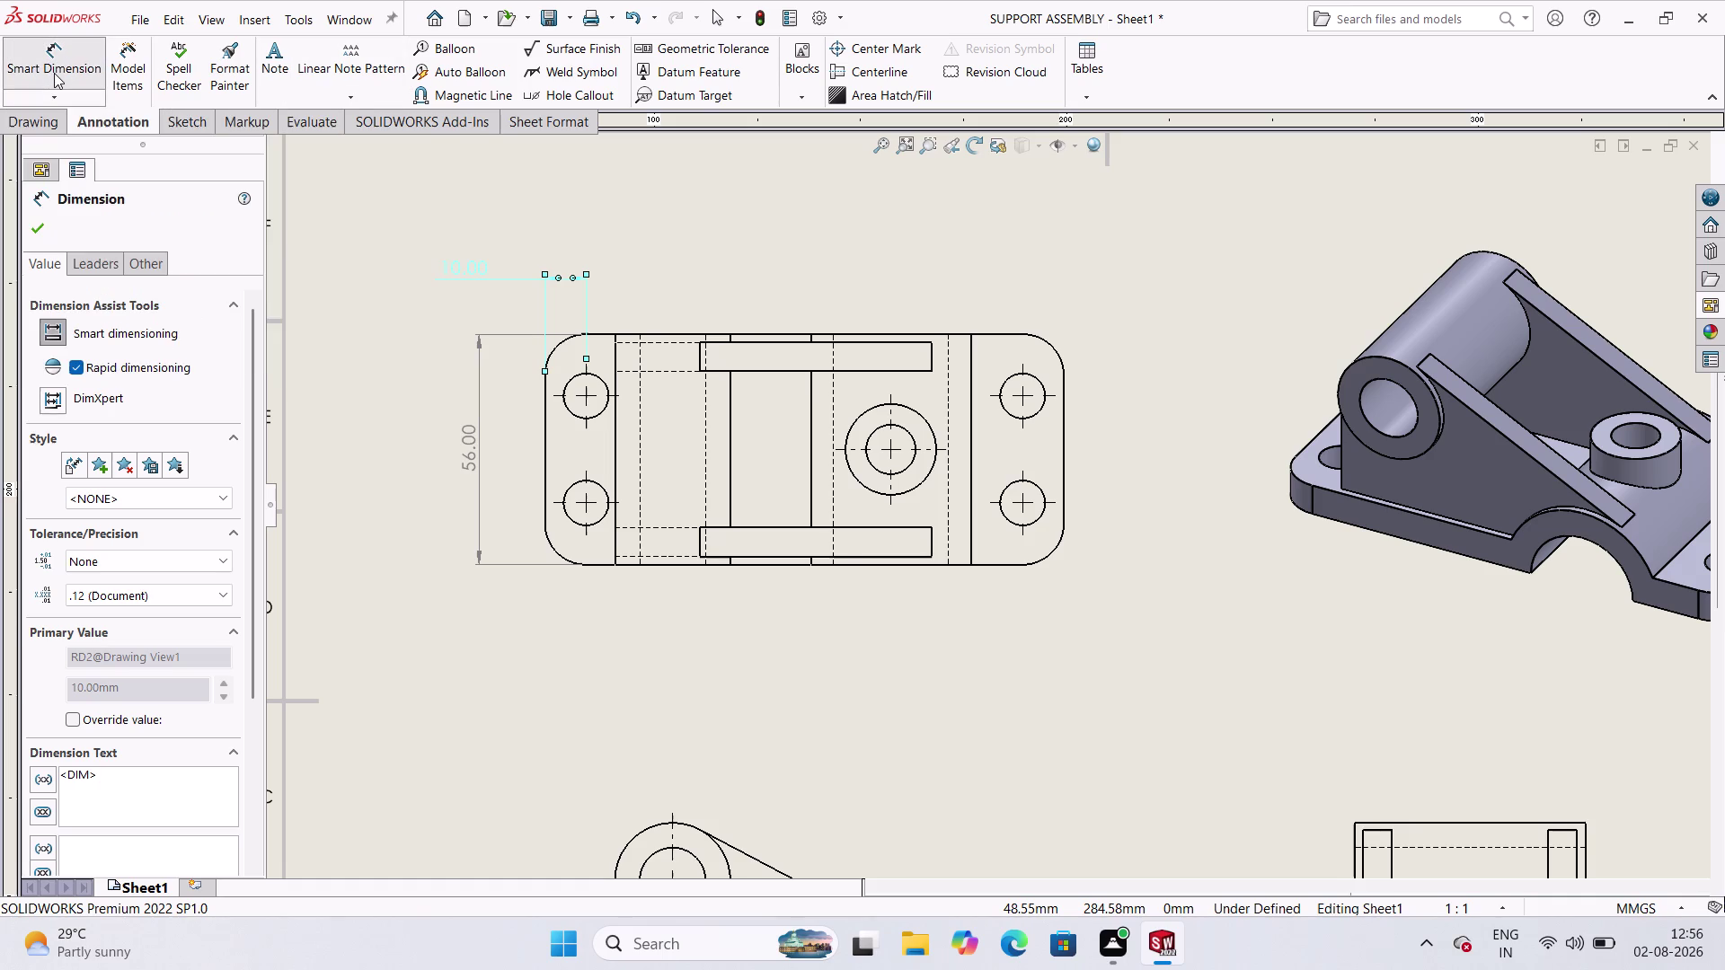
scroll(down, 3)
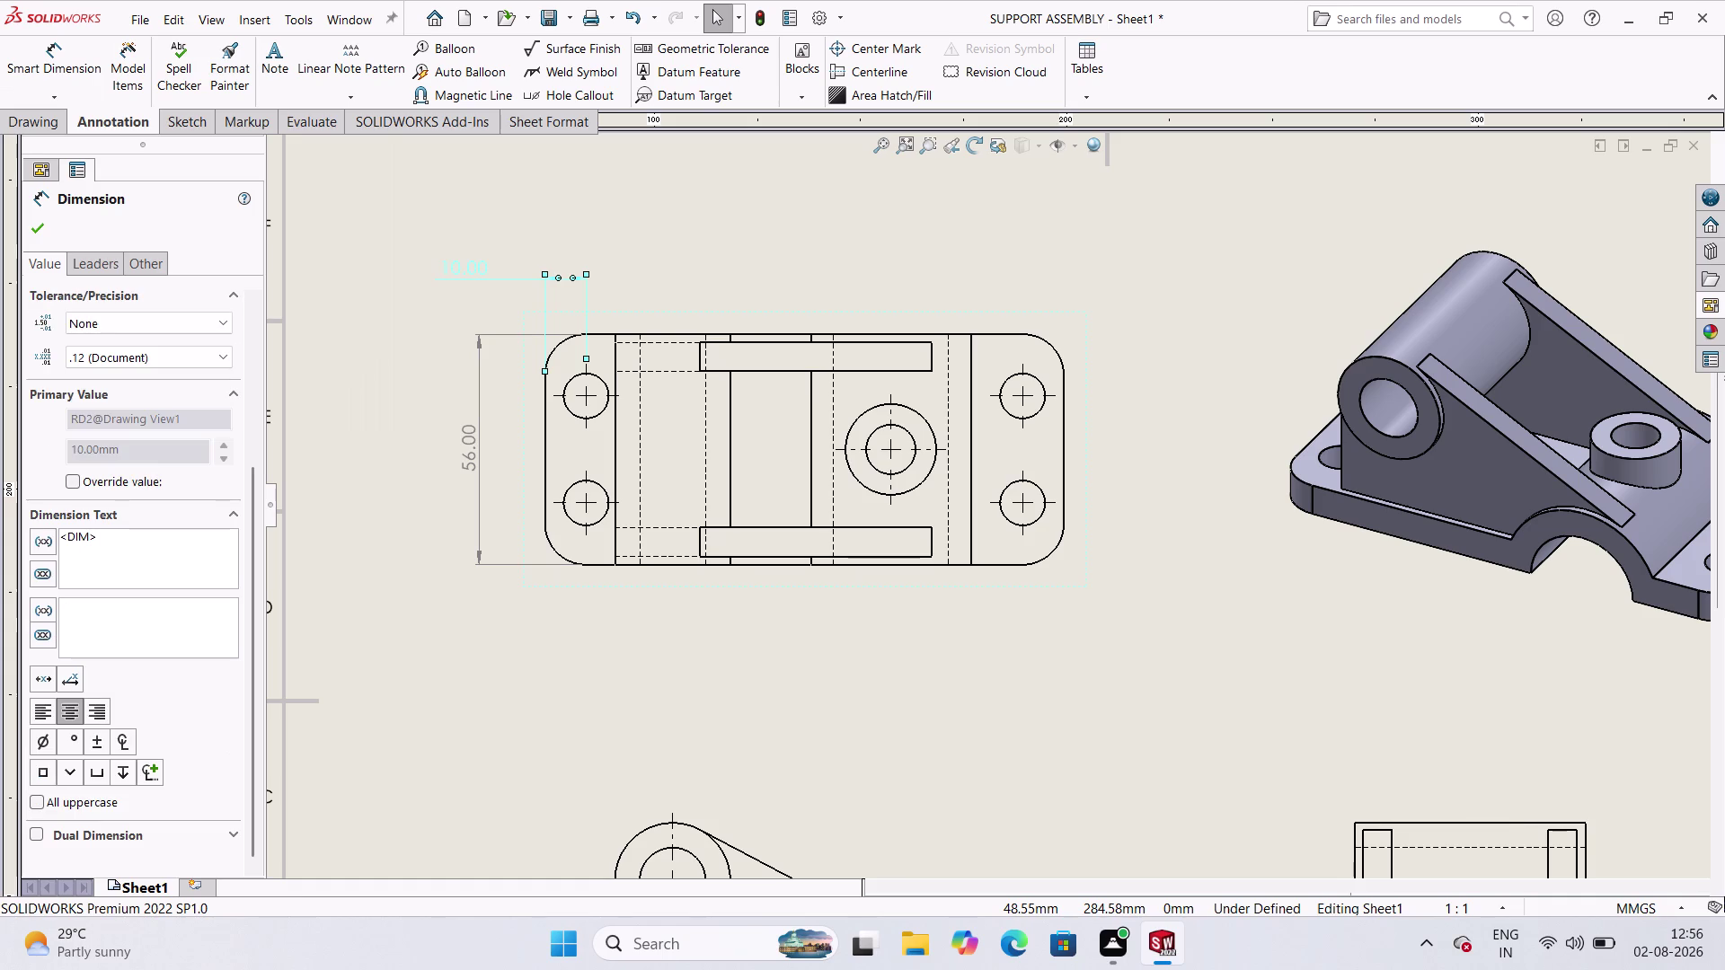
scroll(down, 3)
scroll(down, 3)
click(238, 831)
click(229, 832)
scroll(down, 3)
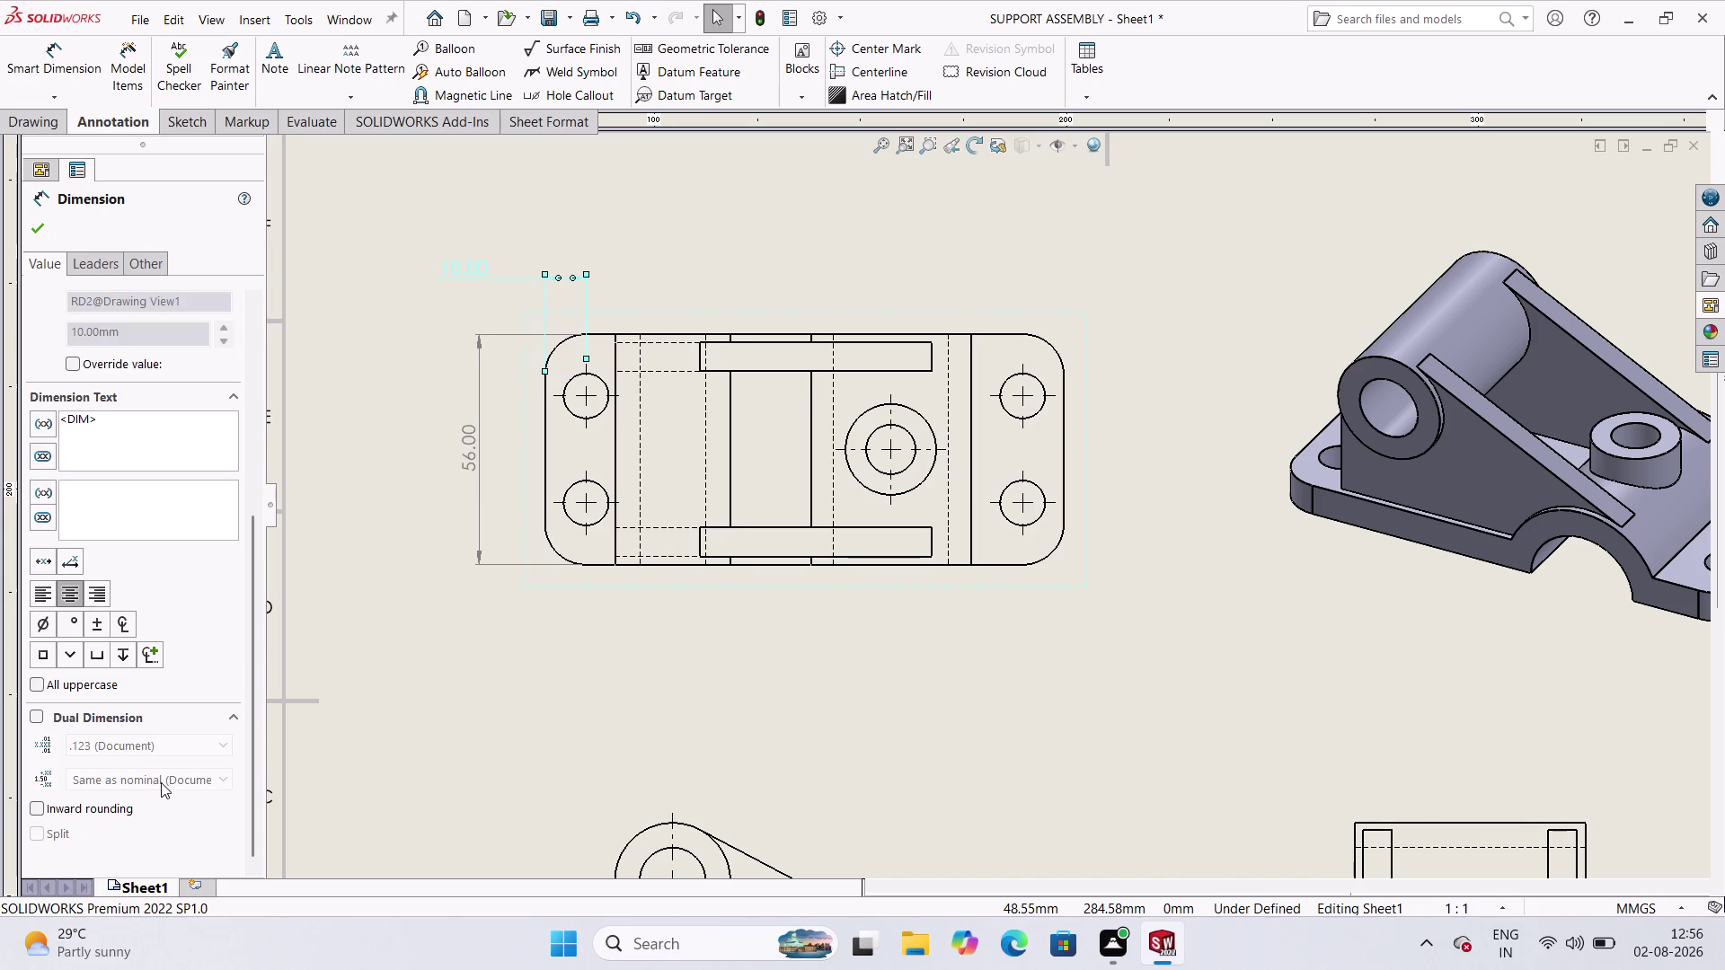
scroll(down, 3)
click(40, 716)
scroll(down, 3)
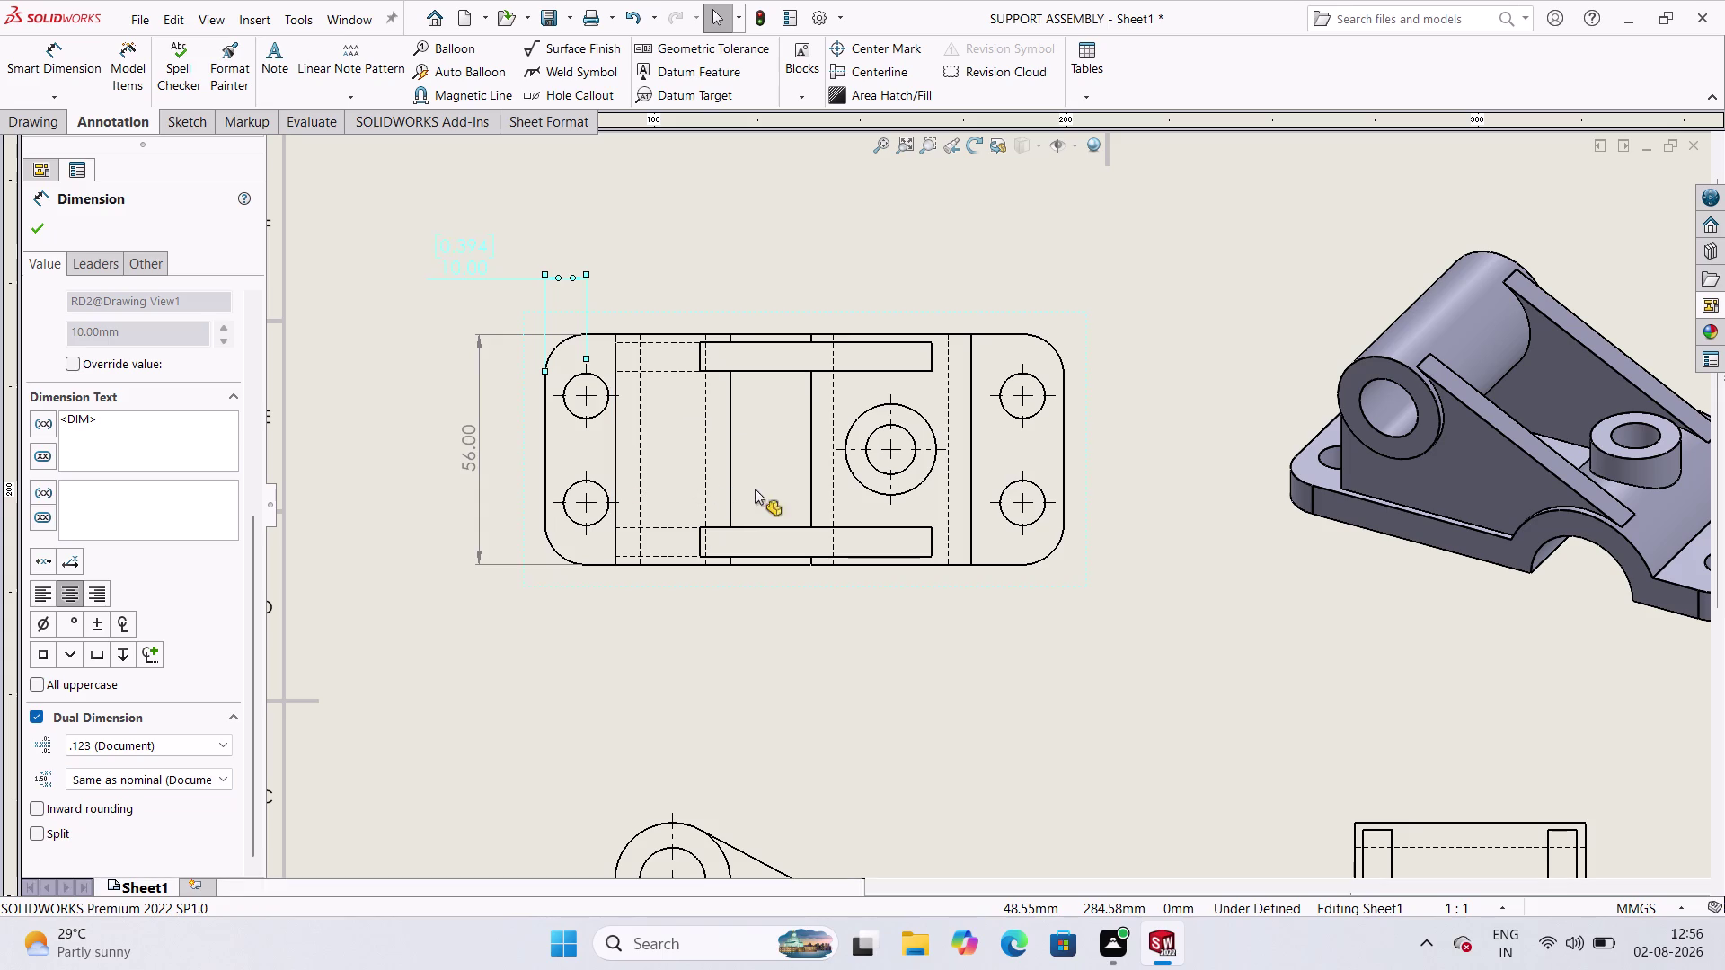
Deselect the dimension, dismiss the spacing notice and close the PropertyManager.
click(603, 377)
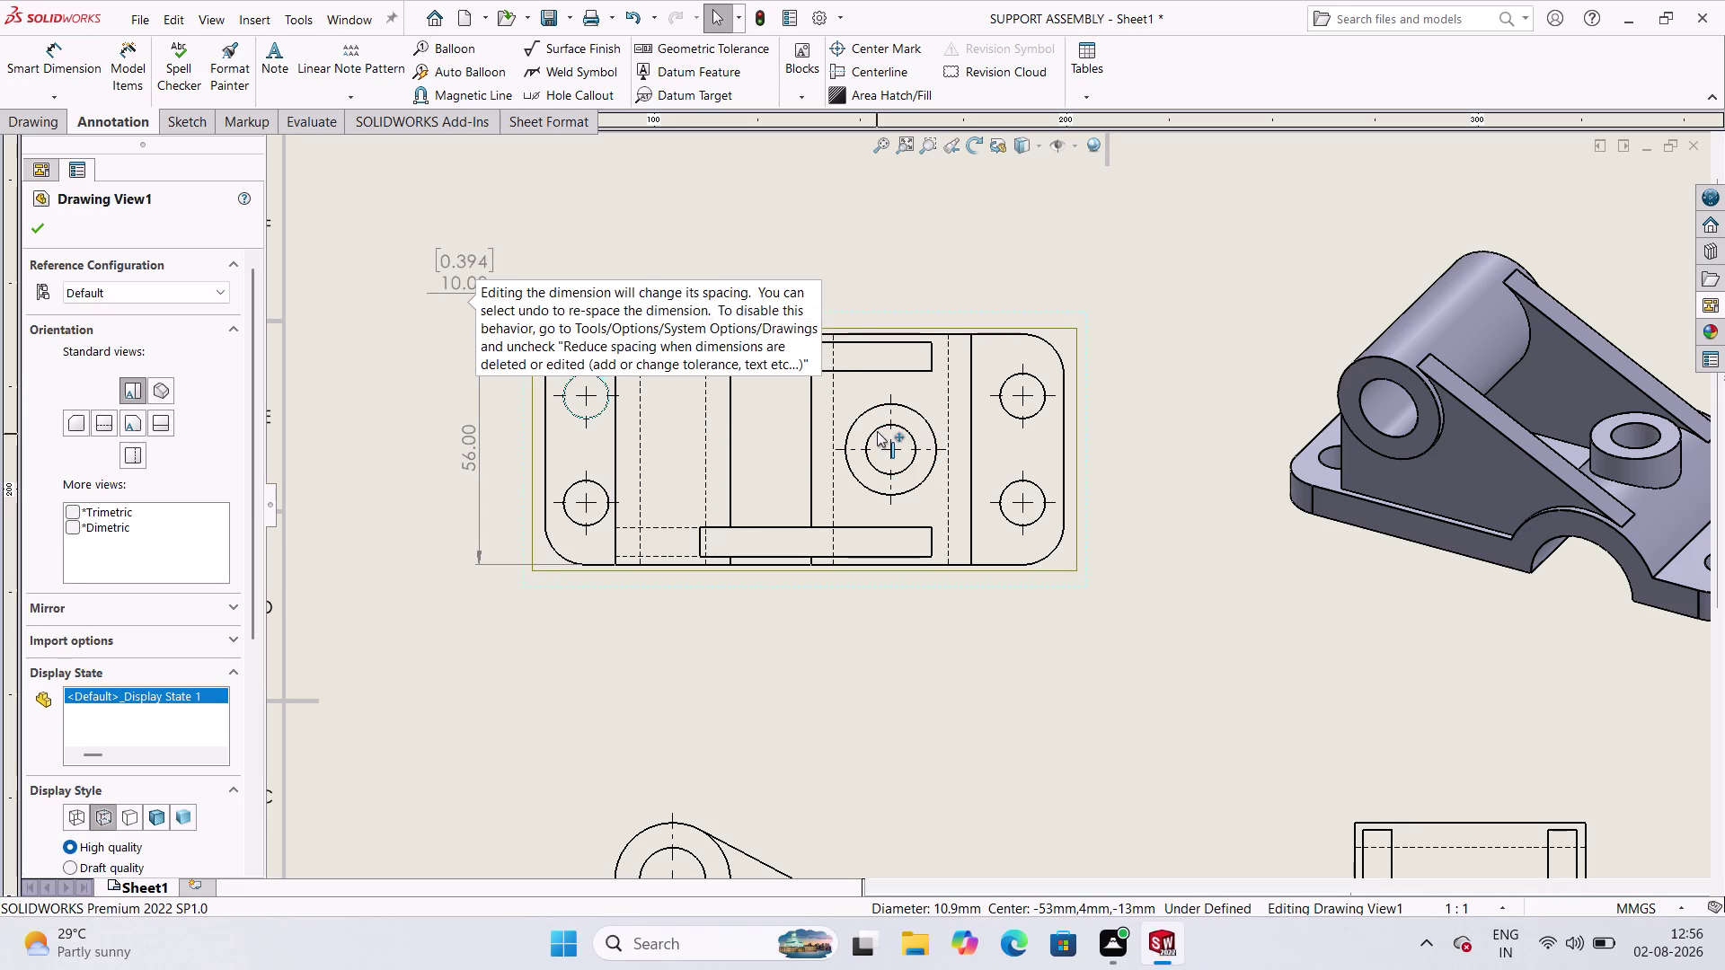
click(878, 427)
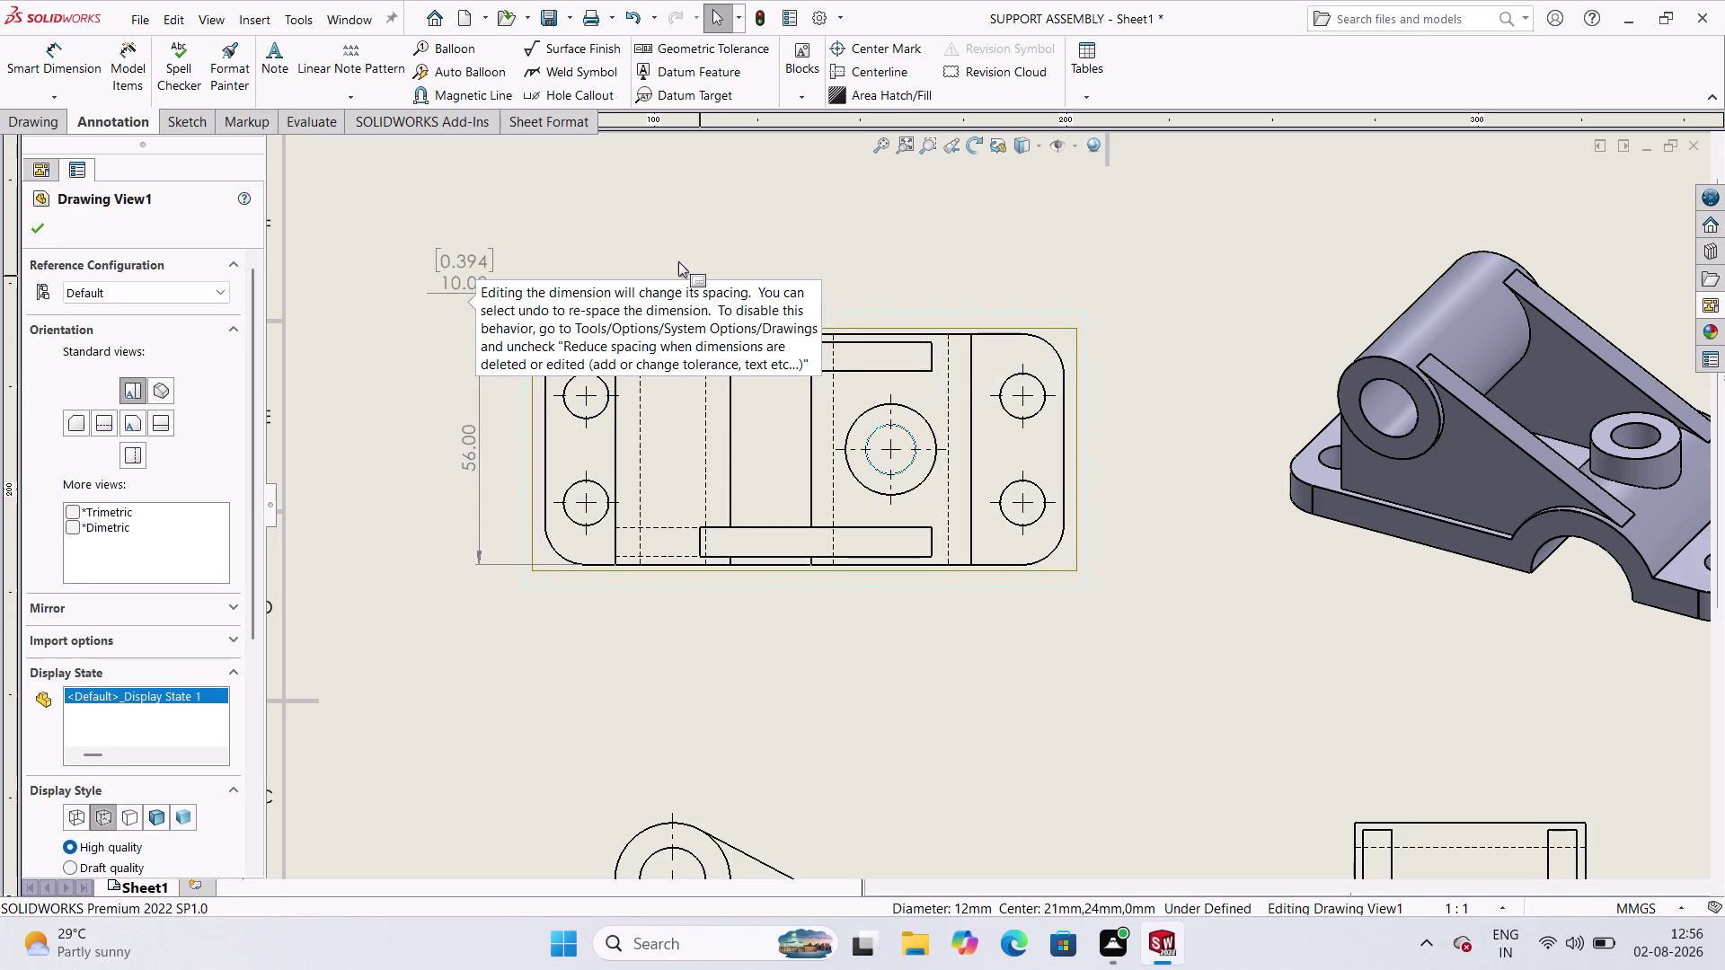
click(603, 380)
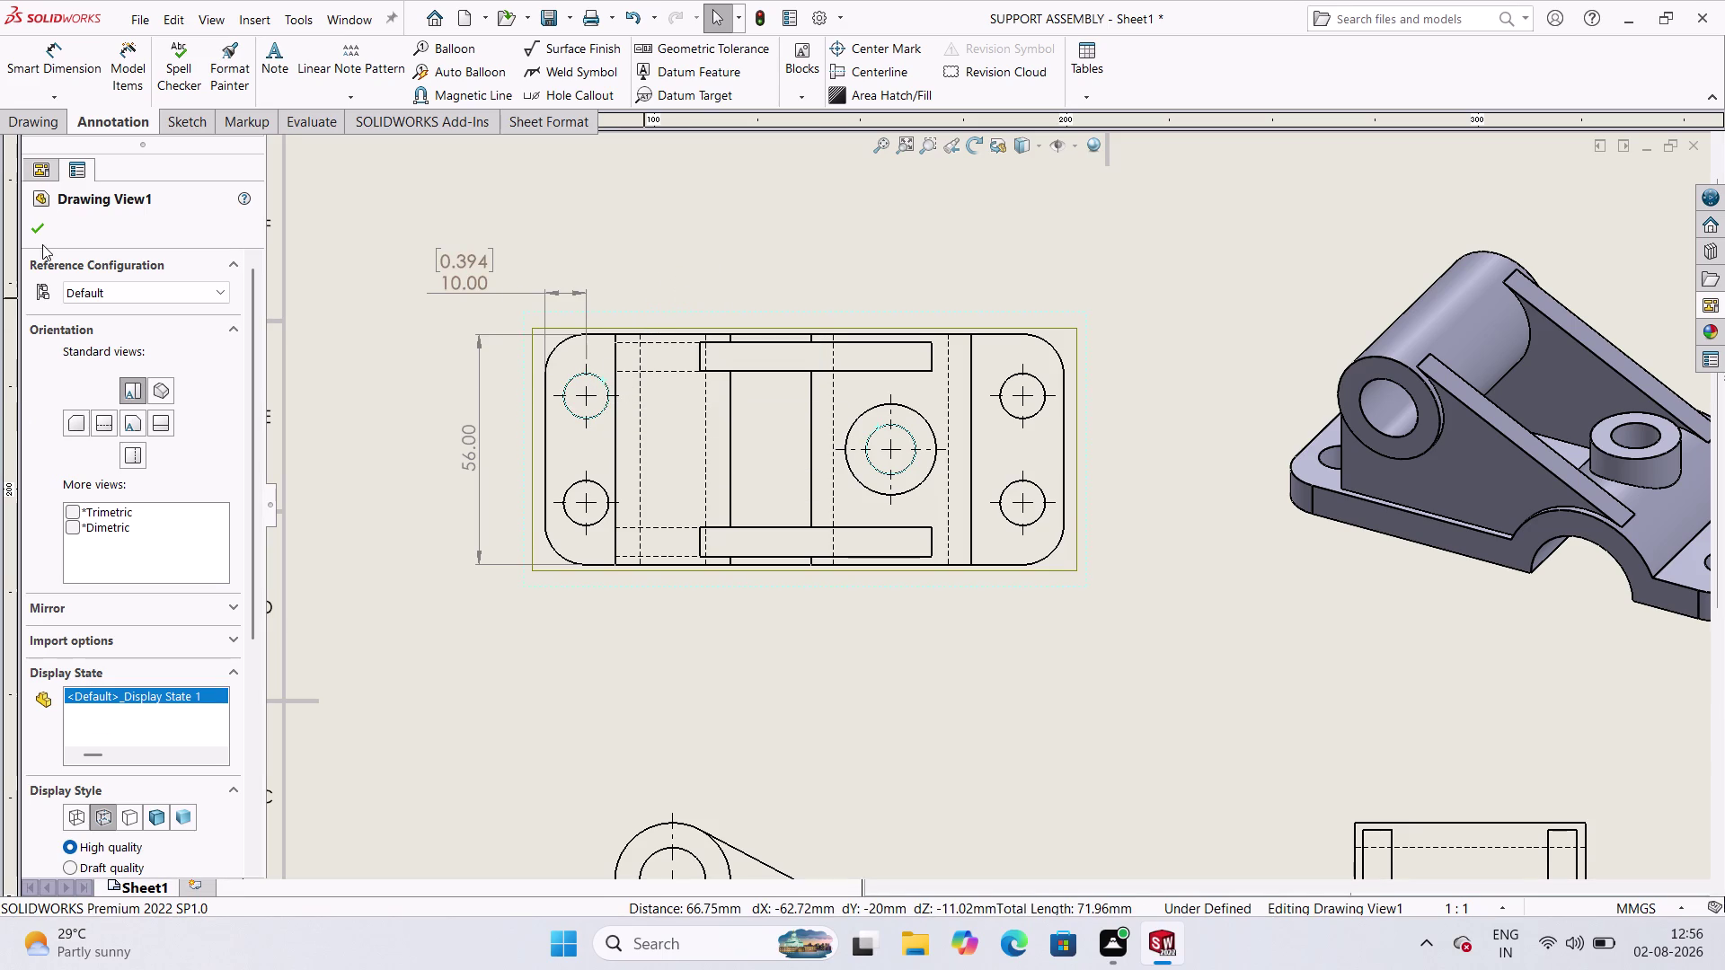
key(Escape)
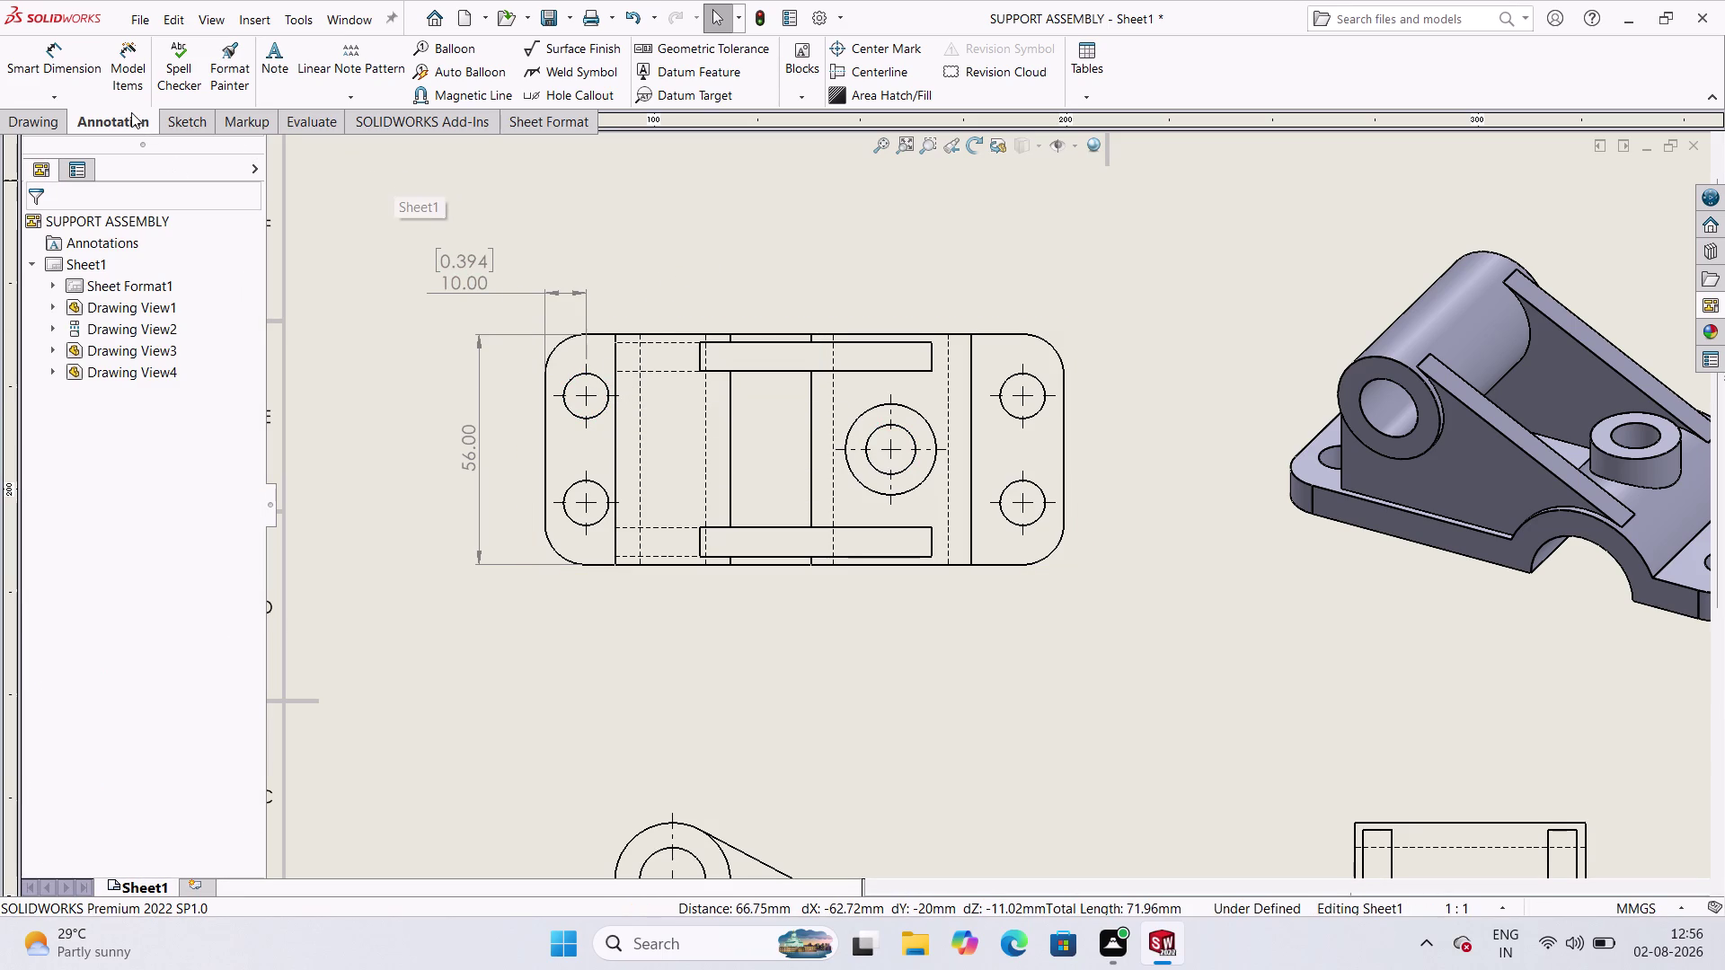
Undo the dual dimension, removing the bracketed 0.394 from the 10.00 dimension.
click(53, 91)
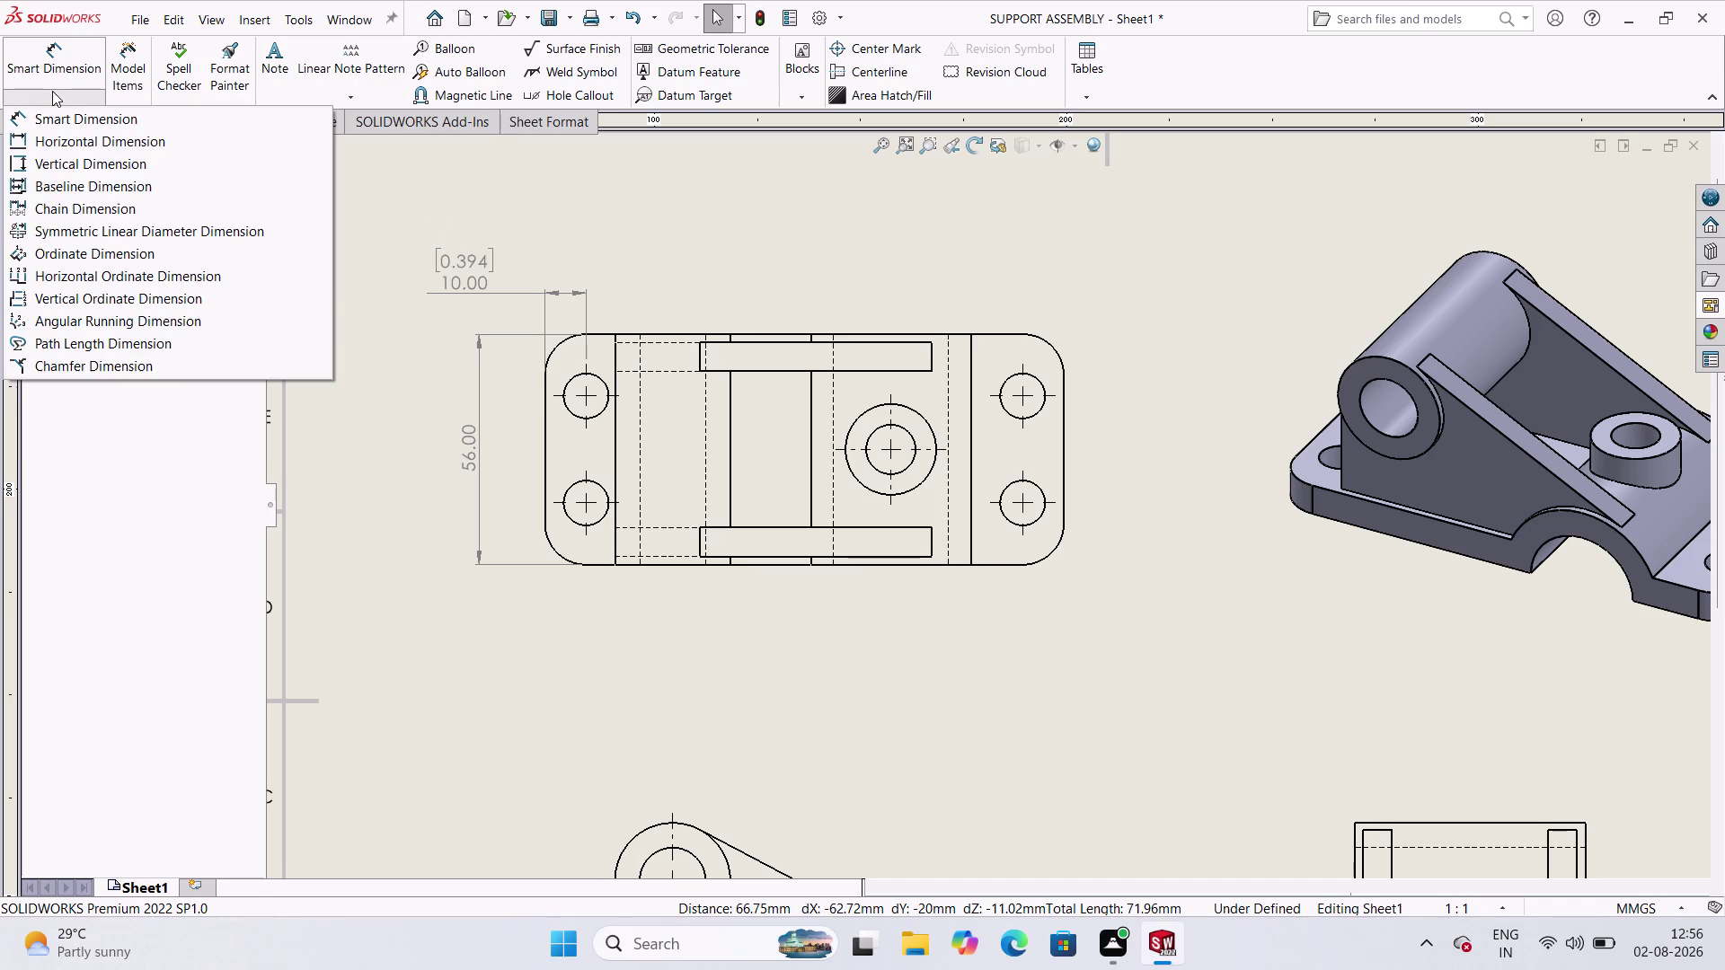
key(ctrl+z)
click(576, 182)
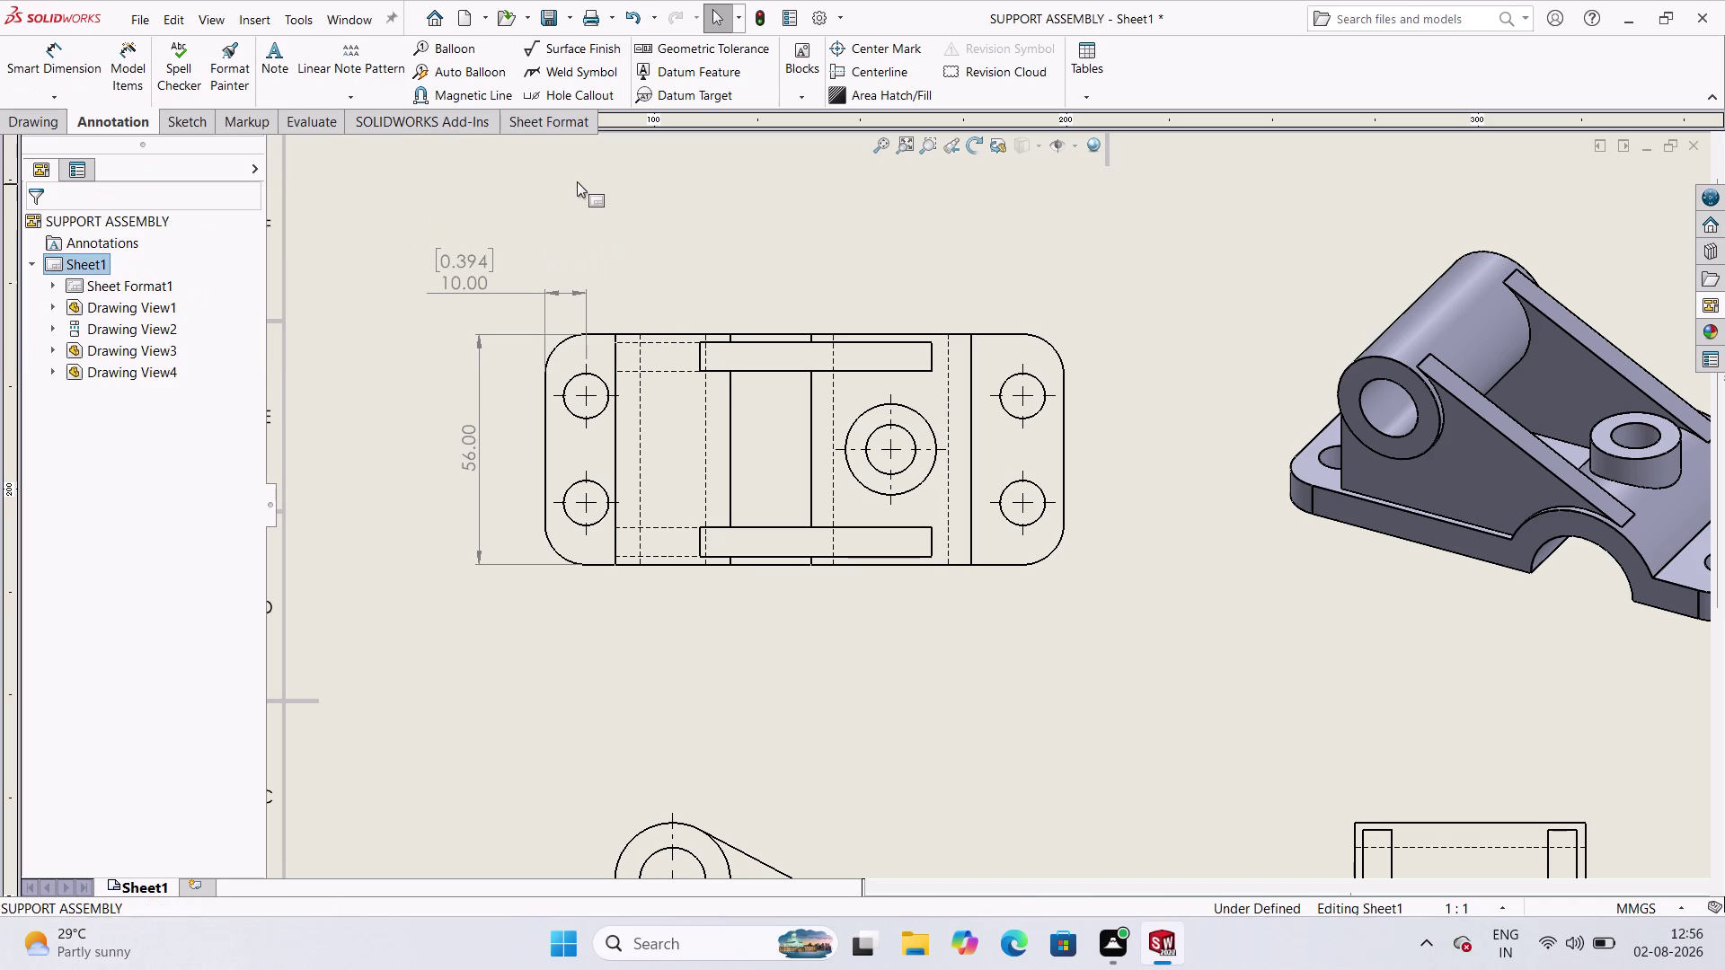
key(Escape)
key(Escape)
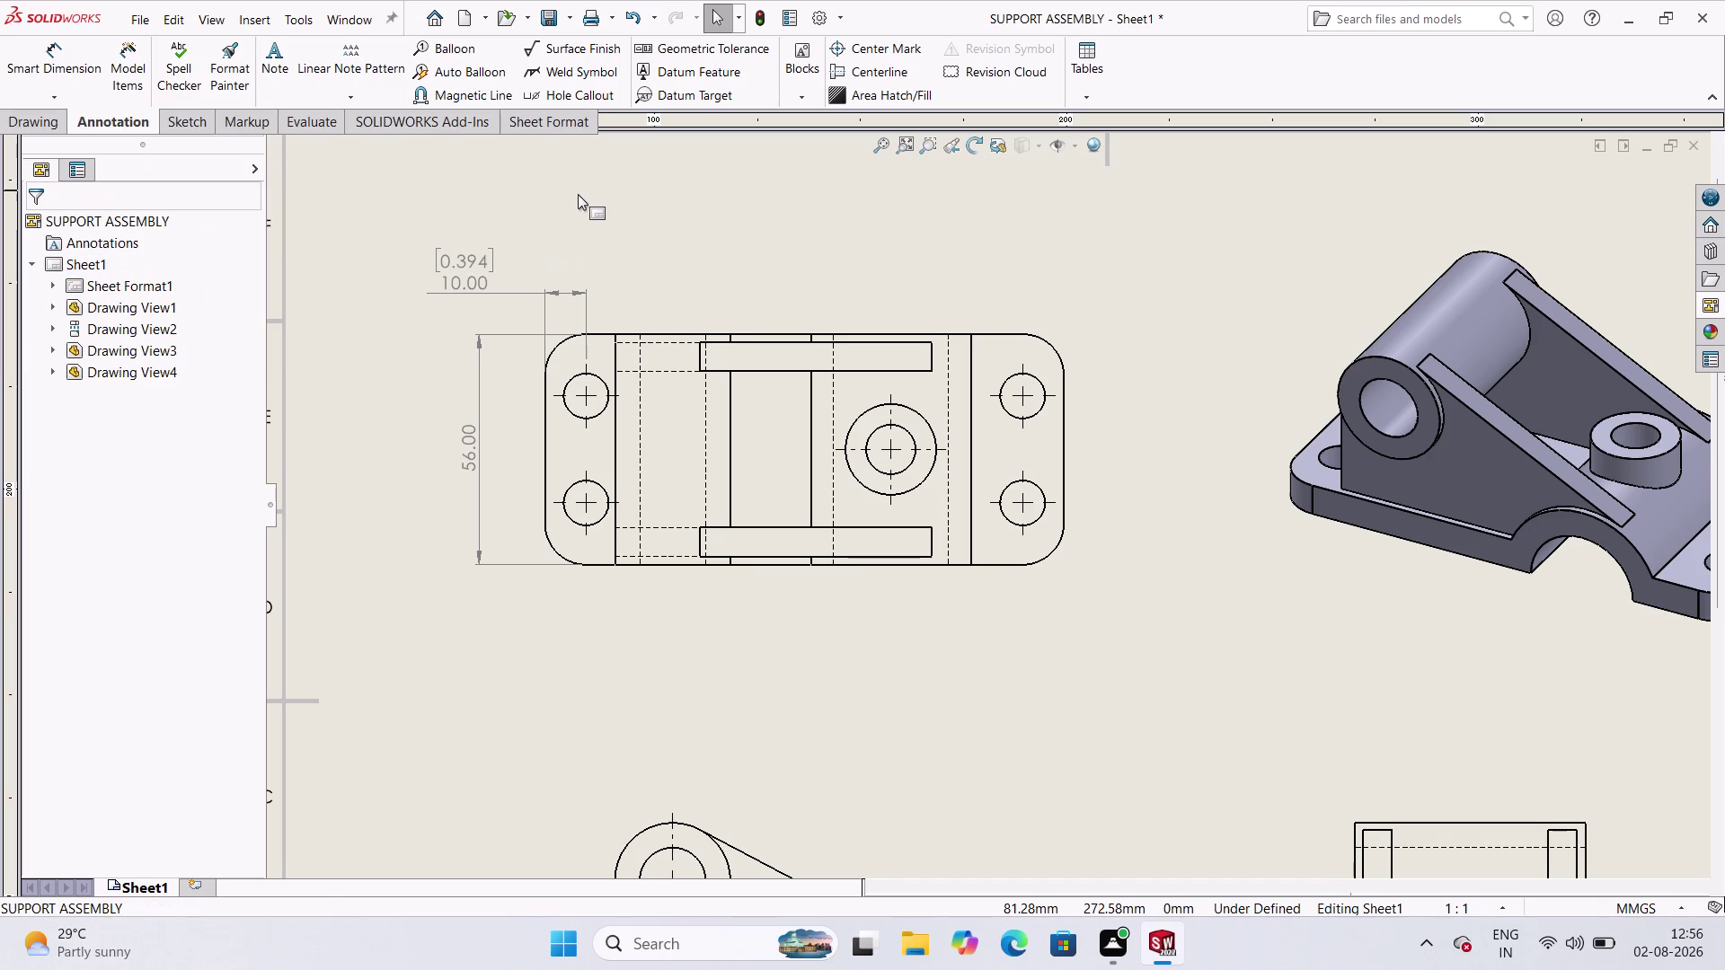
key(ctrl+z)
key(ctrl+z)
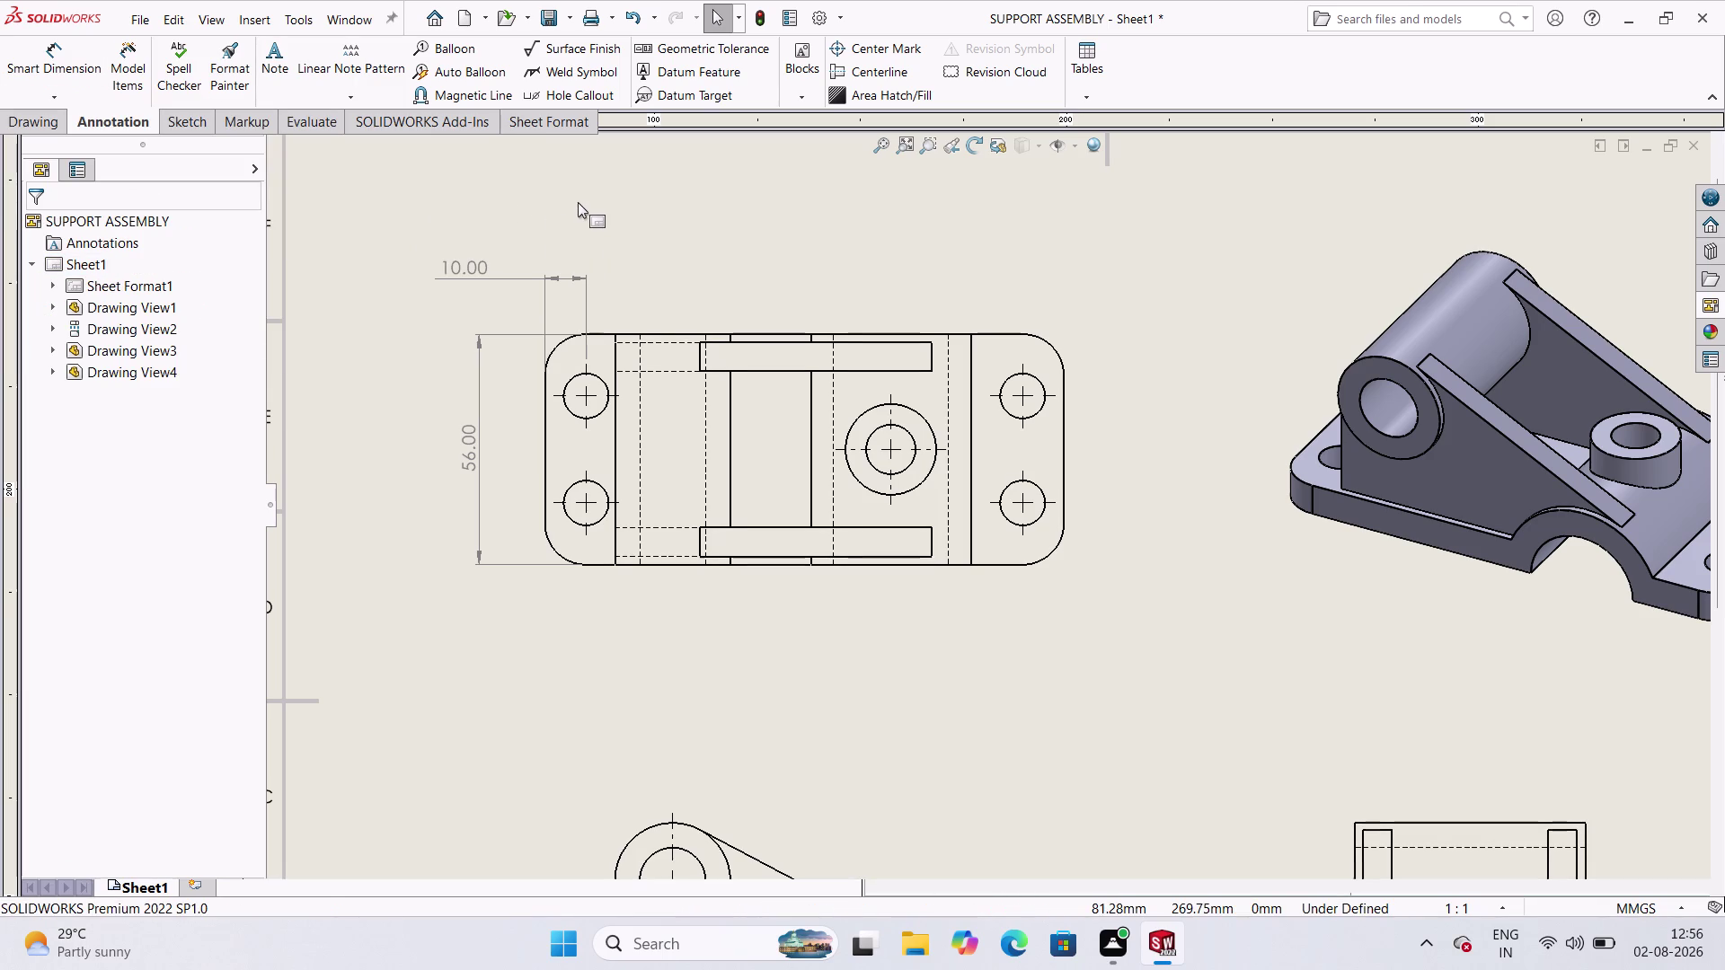
Add Ø12.00 centre-hole and Ø22.00 boss diameter dimensions to the top view.
click(51, 70)
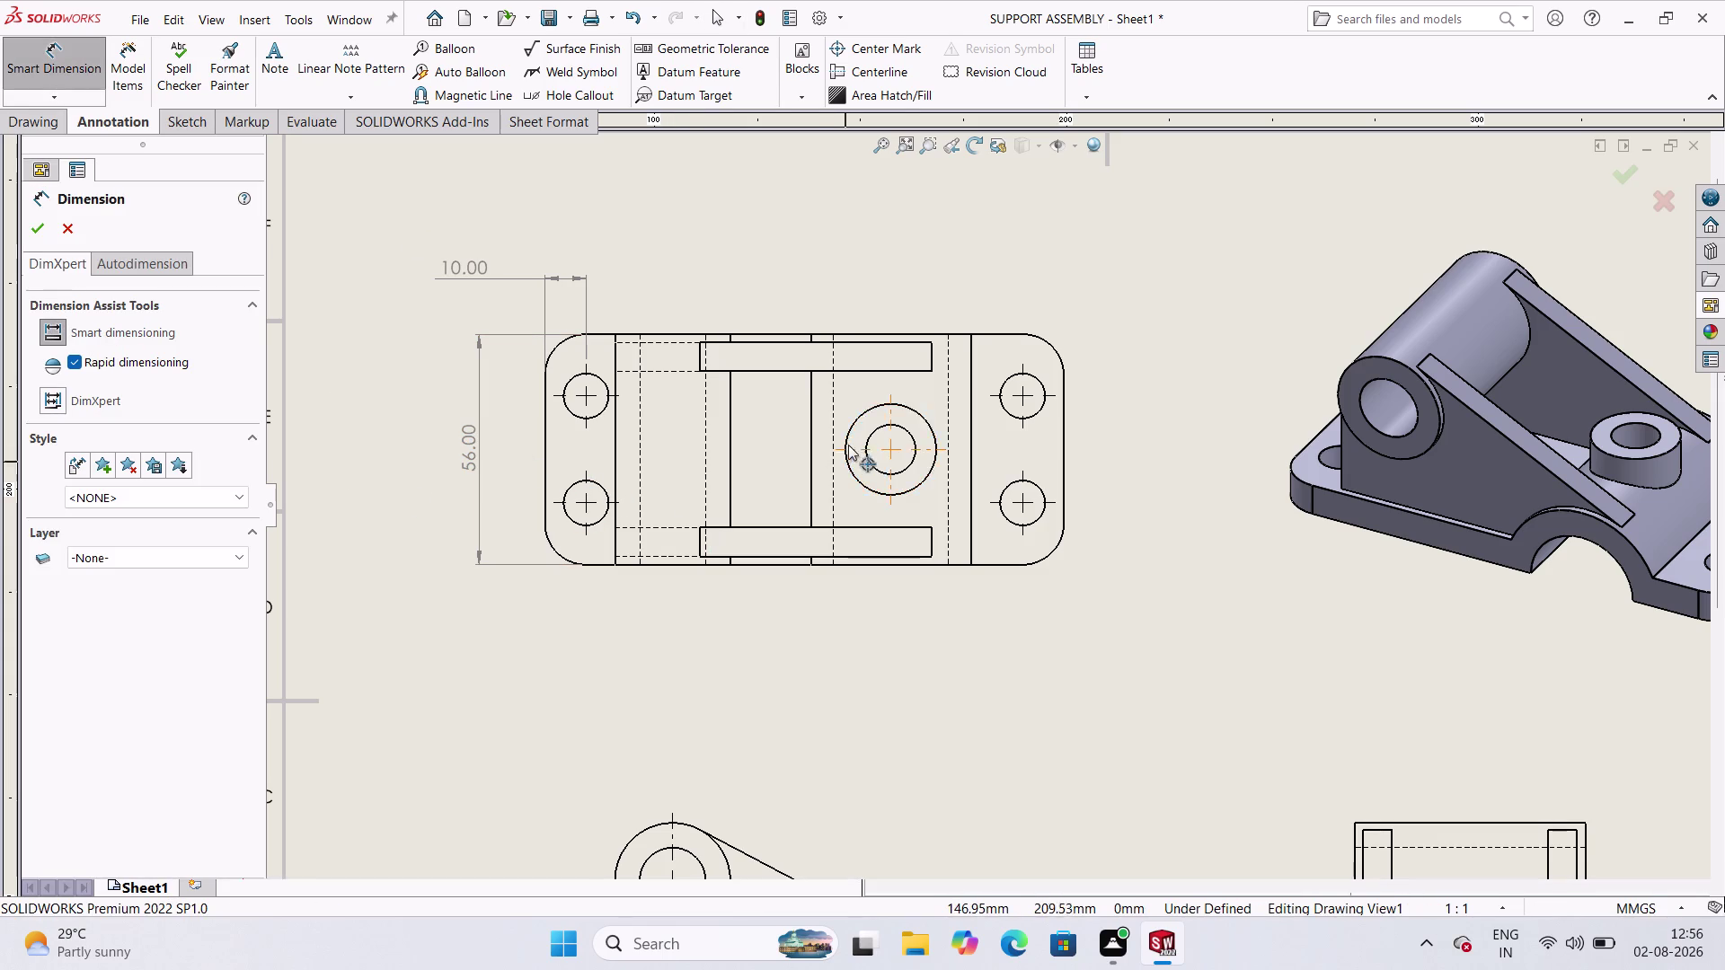
click(594, 372)
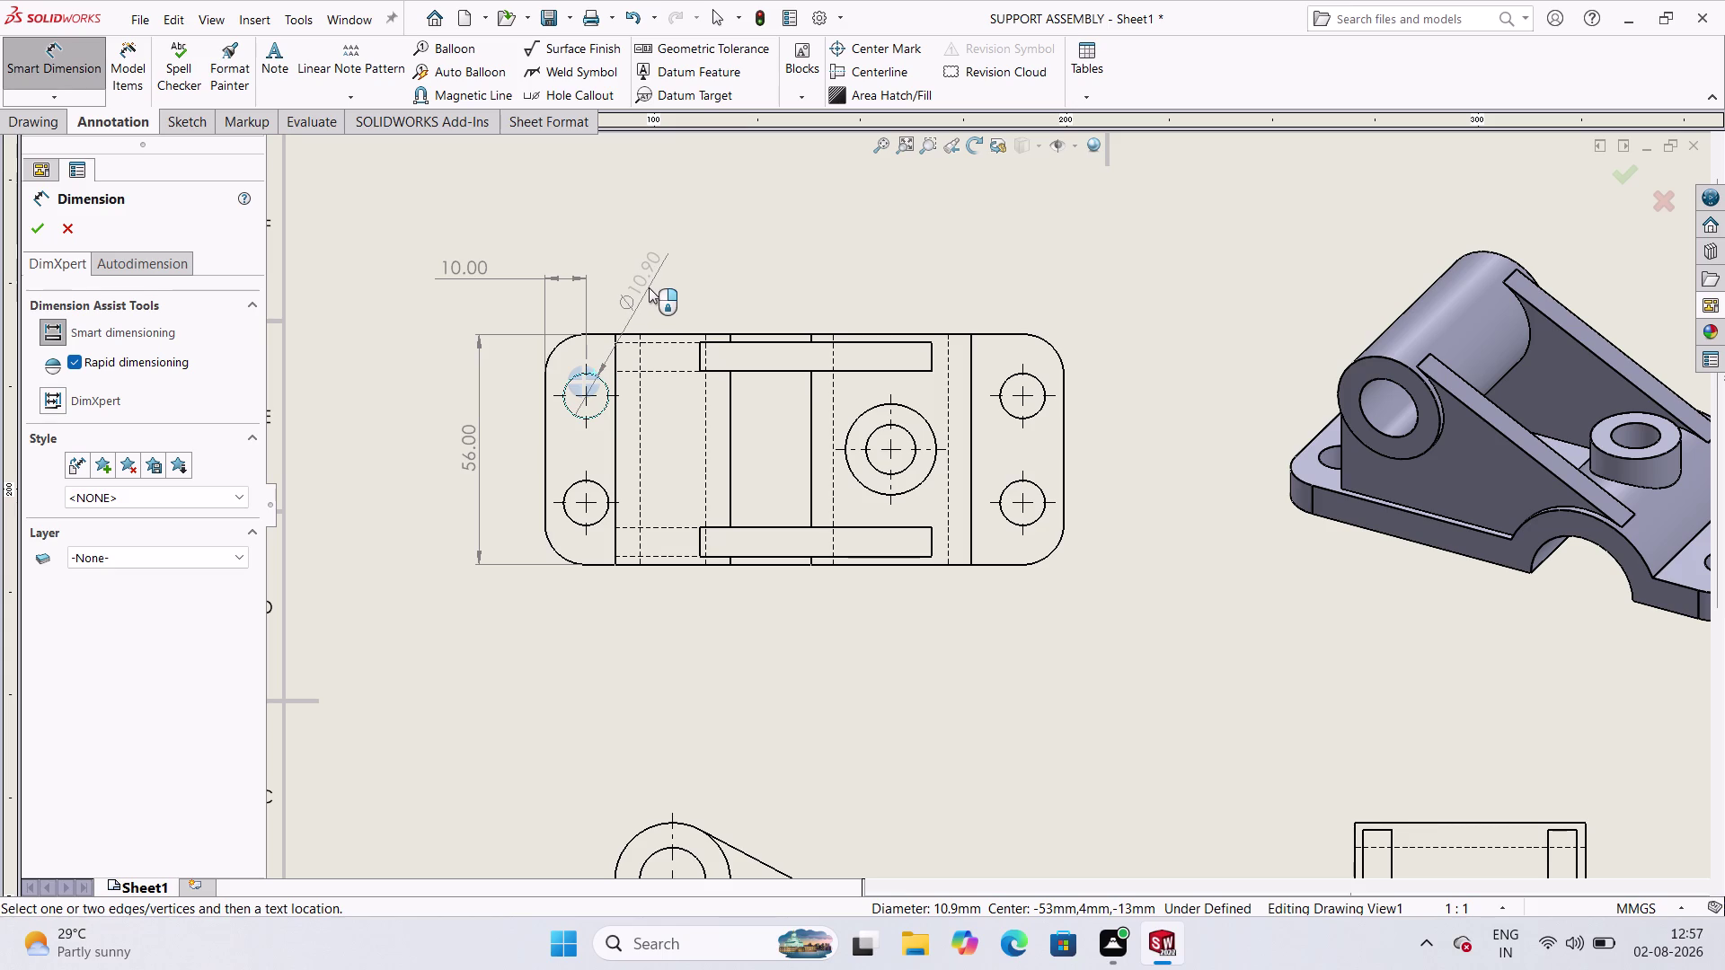
key(Escape)
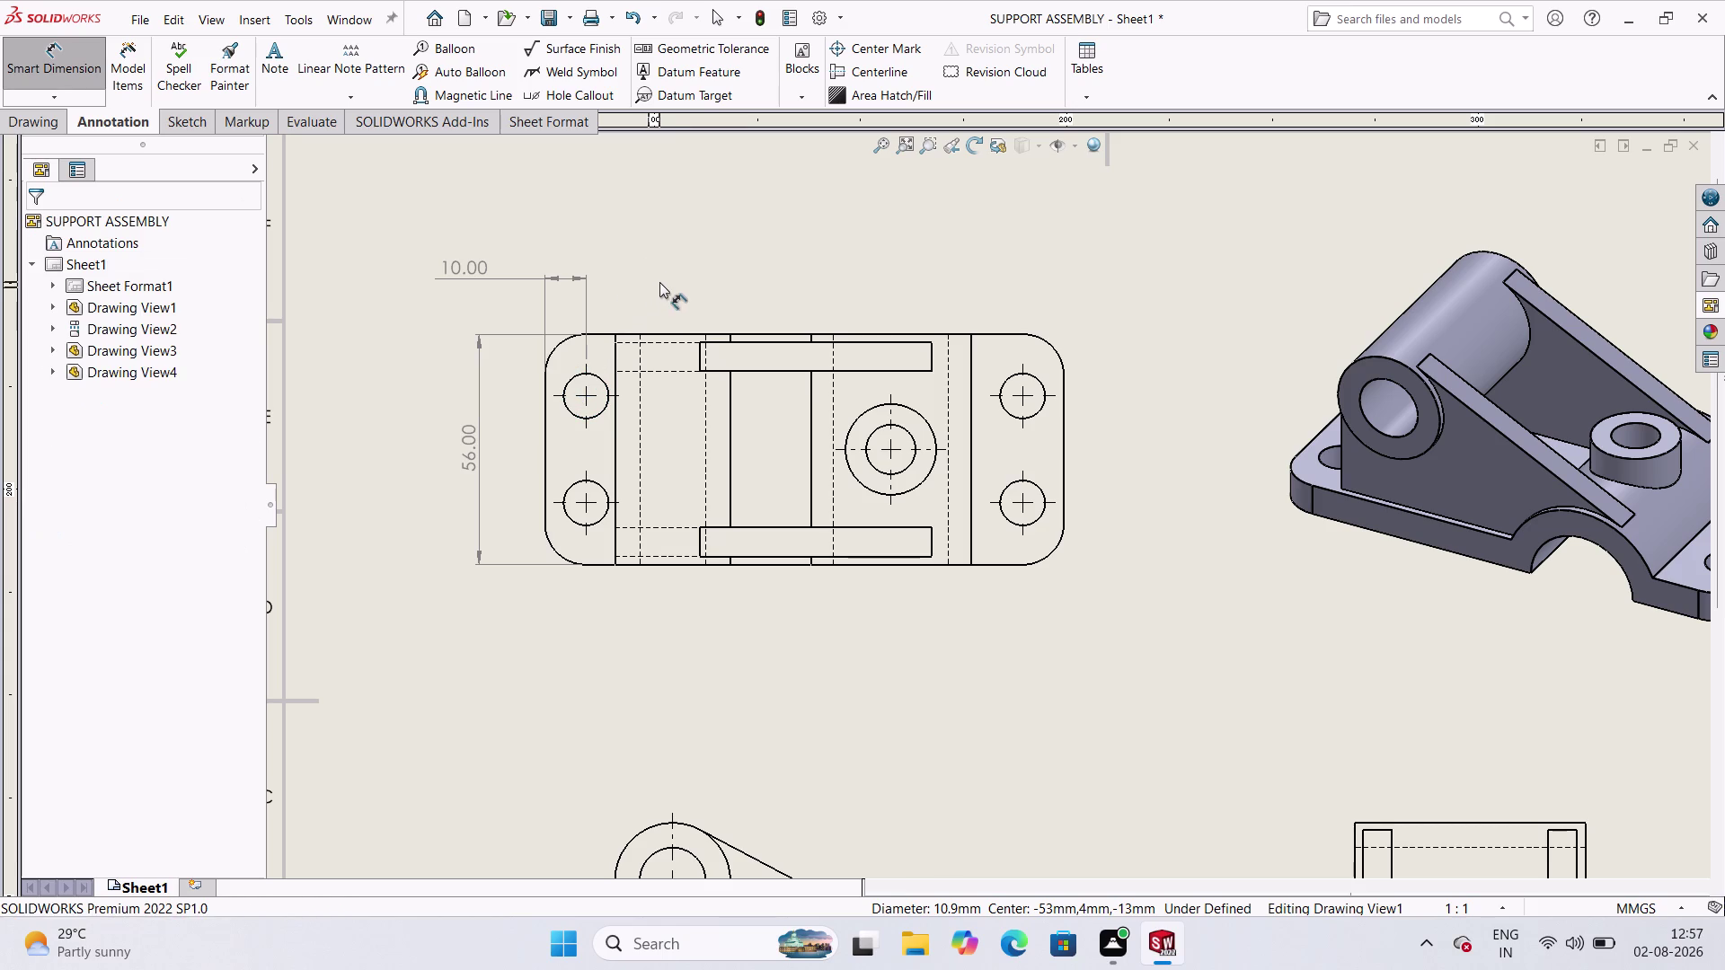
click(871, 438)
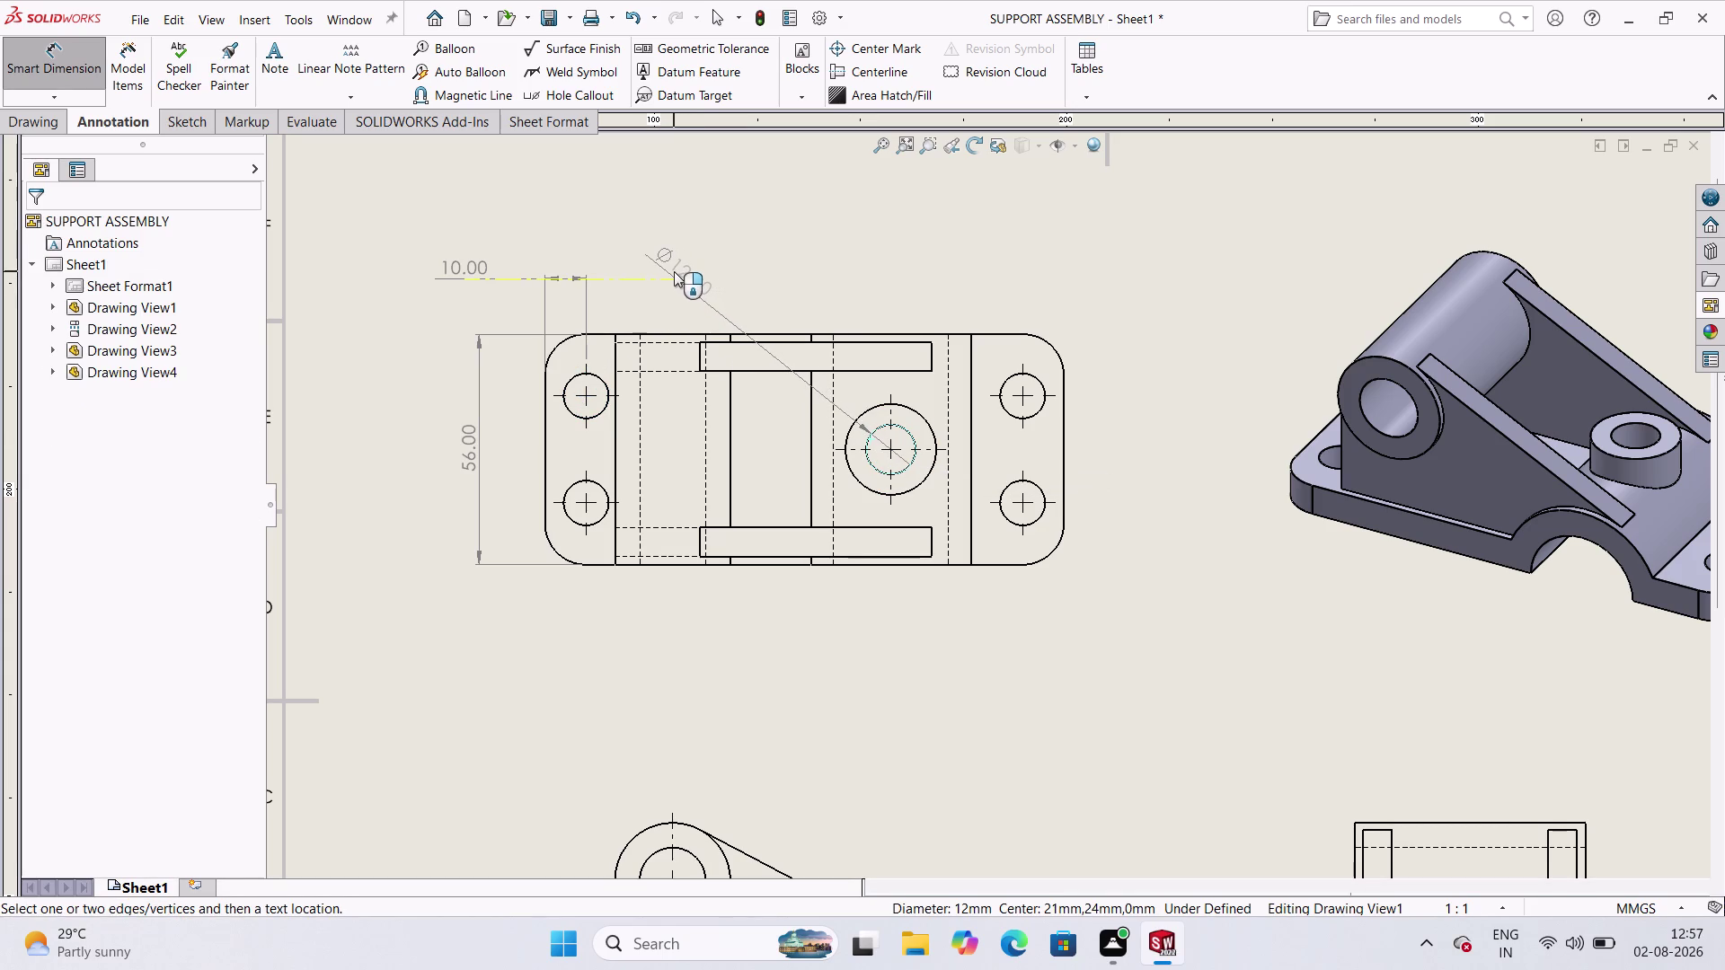
click(670, 286)
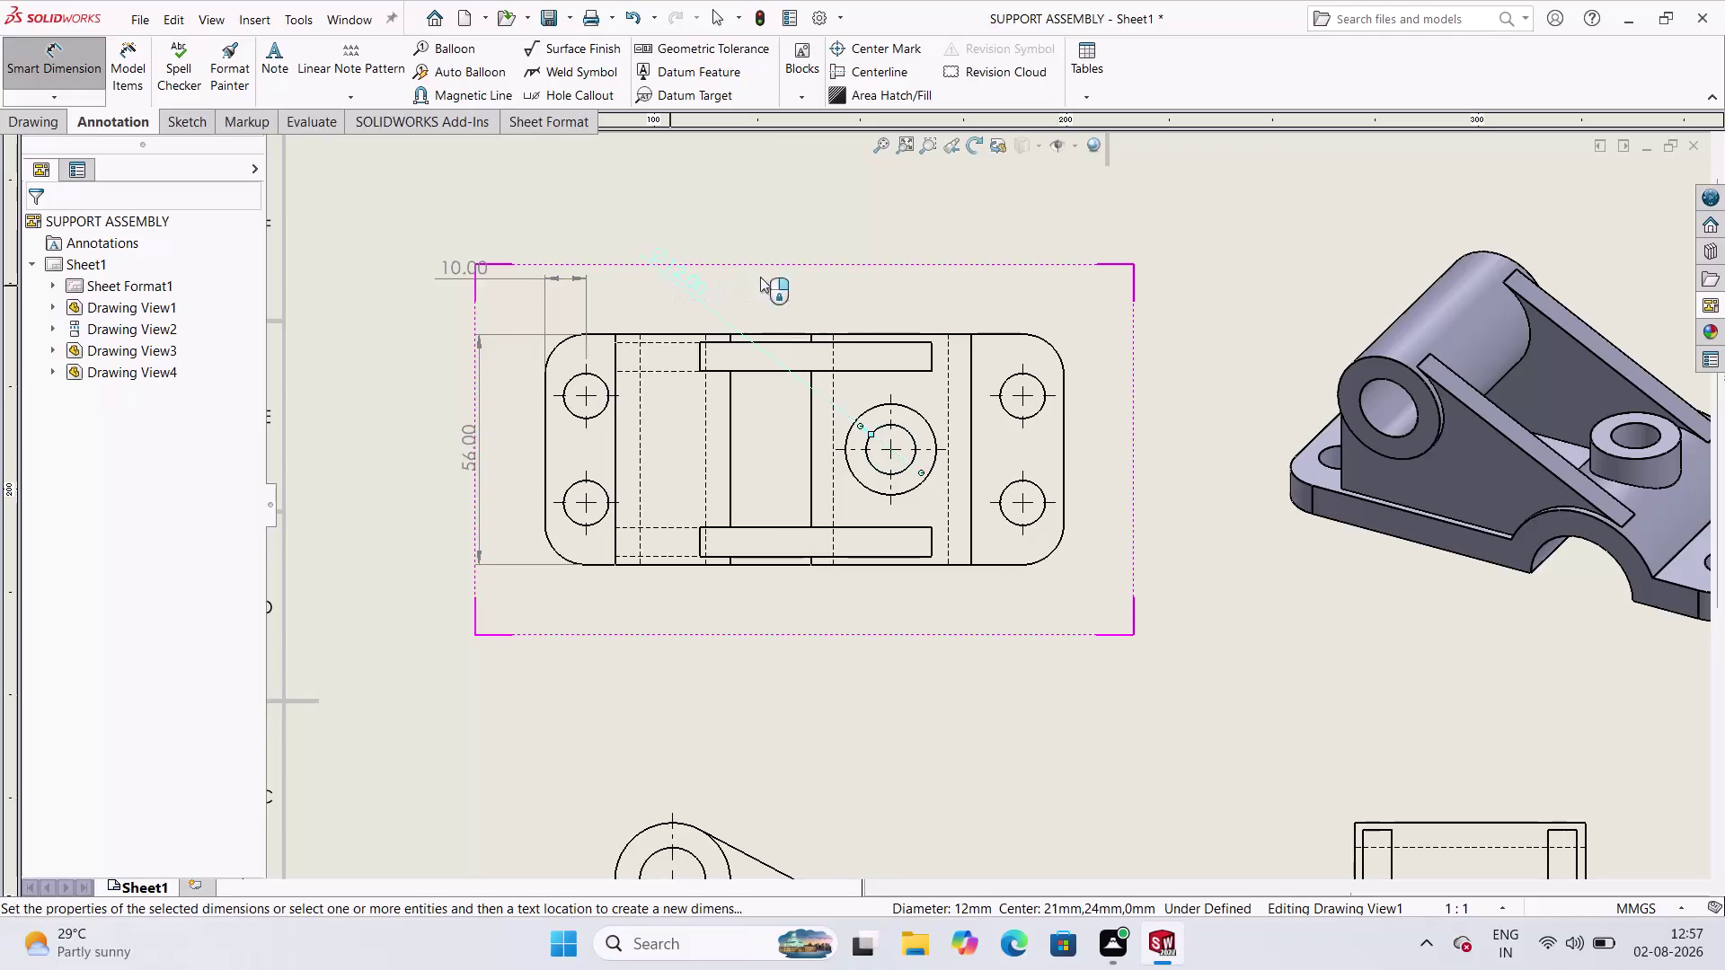
click(925, 416)
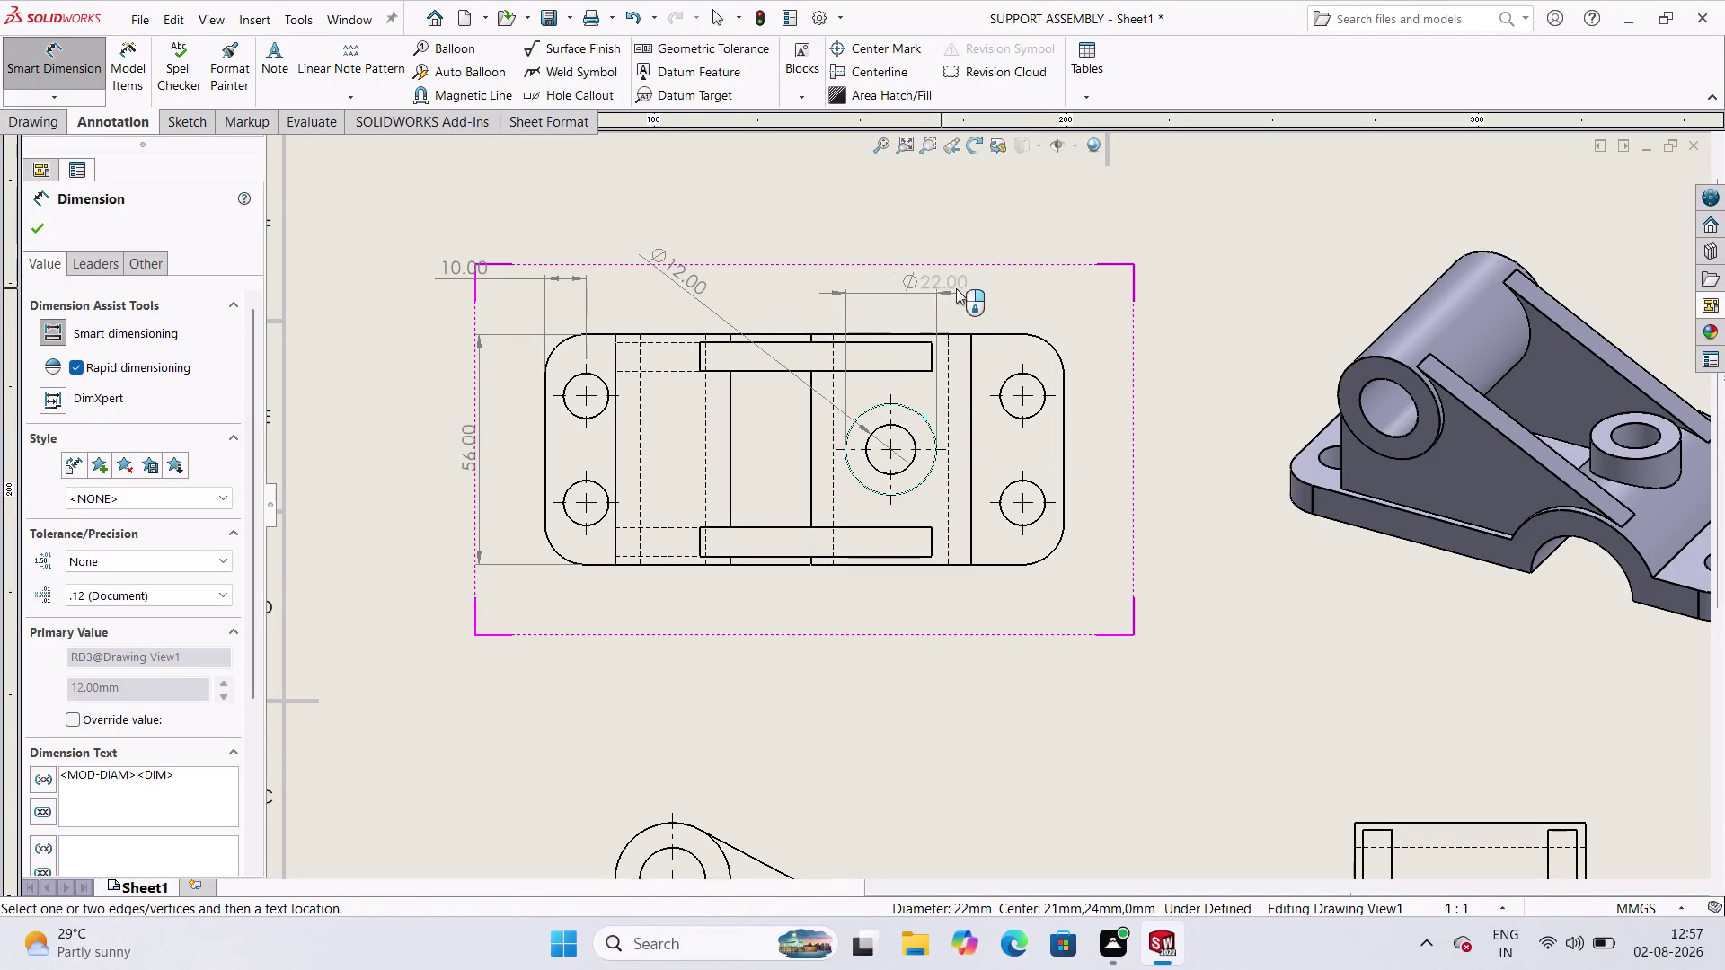
click(1033, 265)
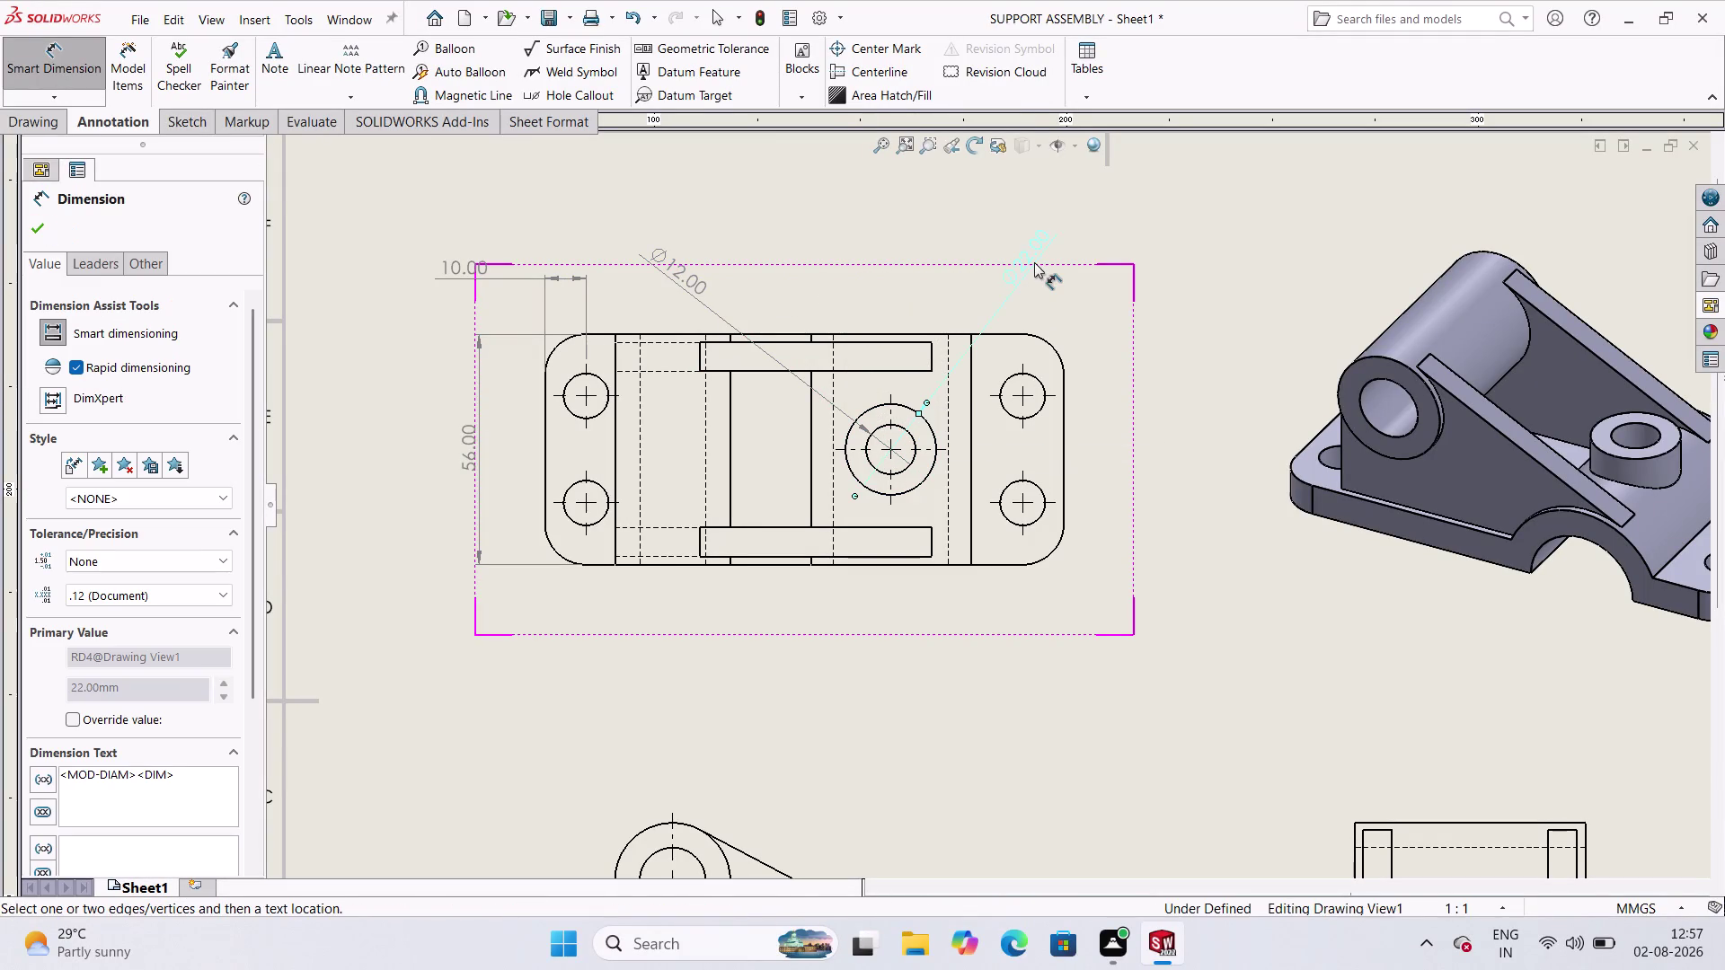
Dimension the top-right hole and override its diameter value to Ø8.00.
click(1039, 376)
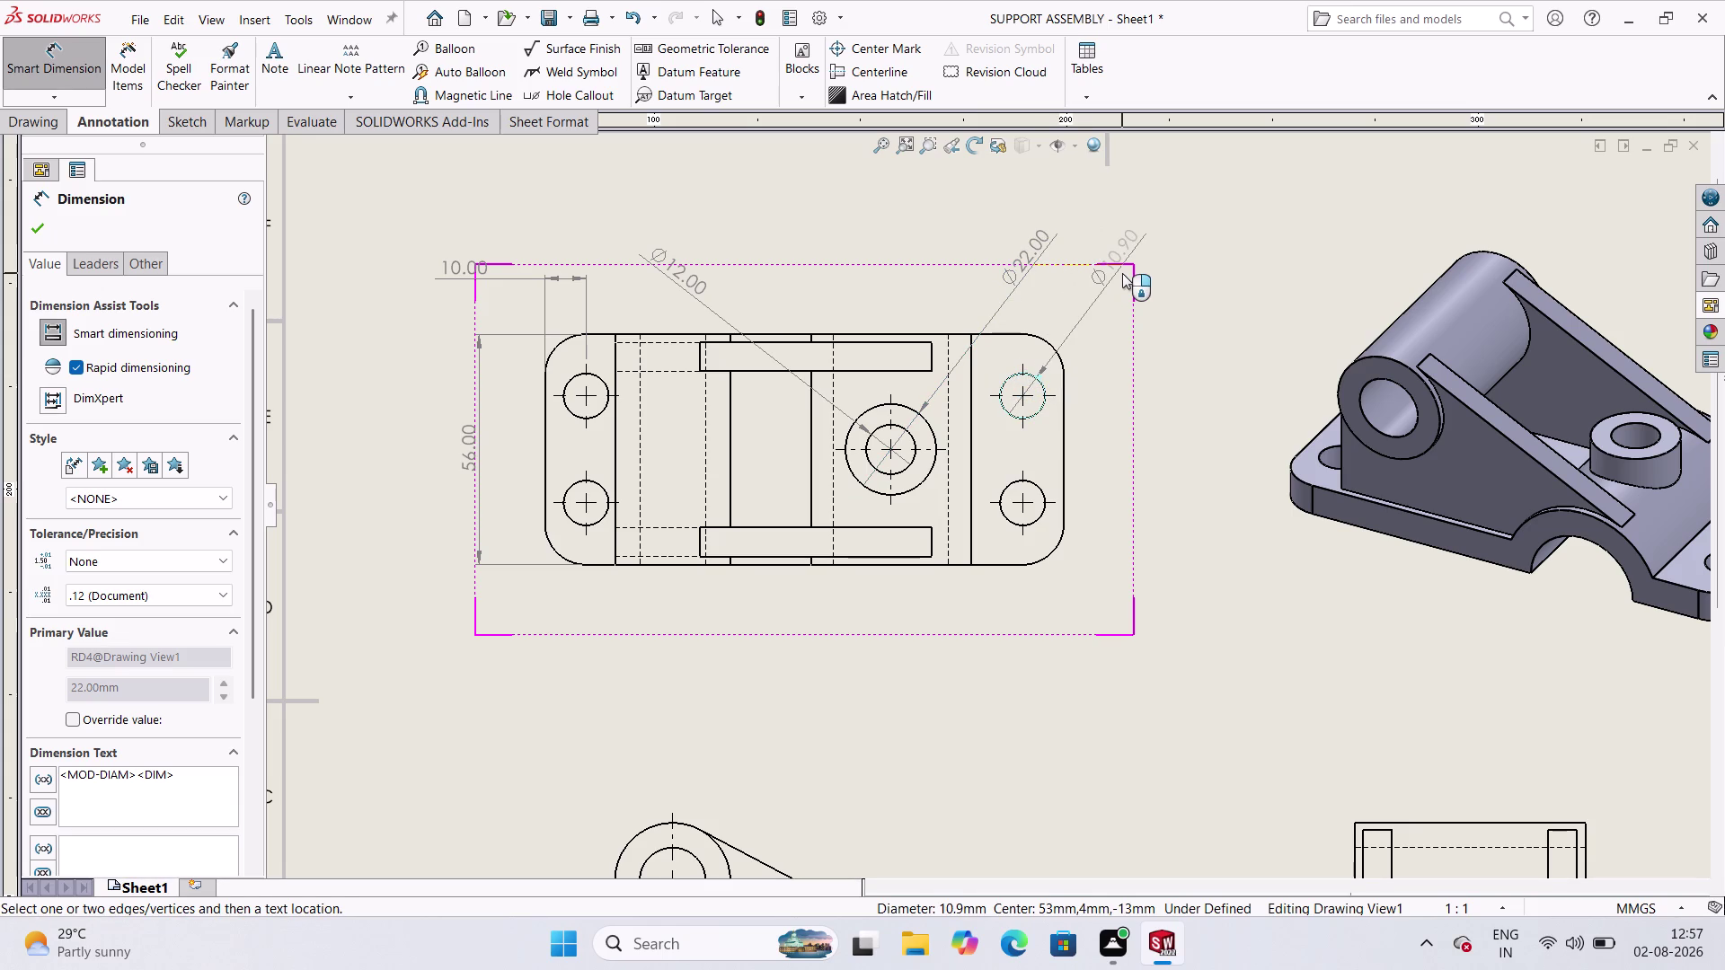
click(1122, 273)
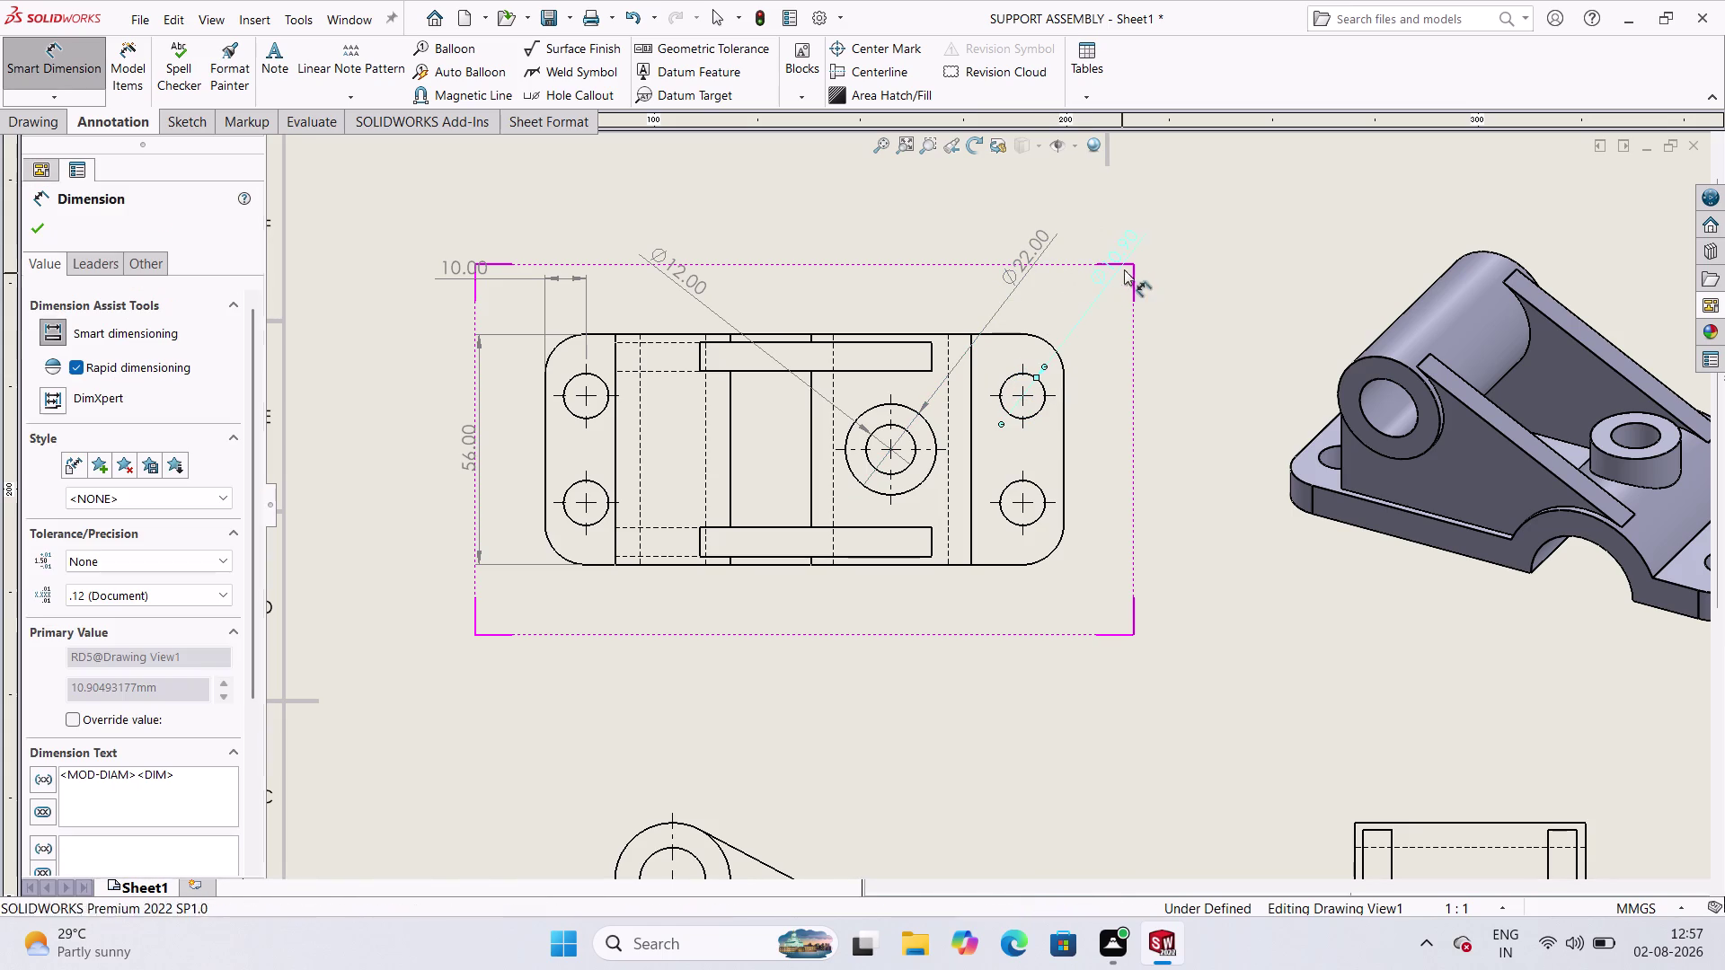
click(68, 719)
double_click(116, 760)
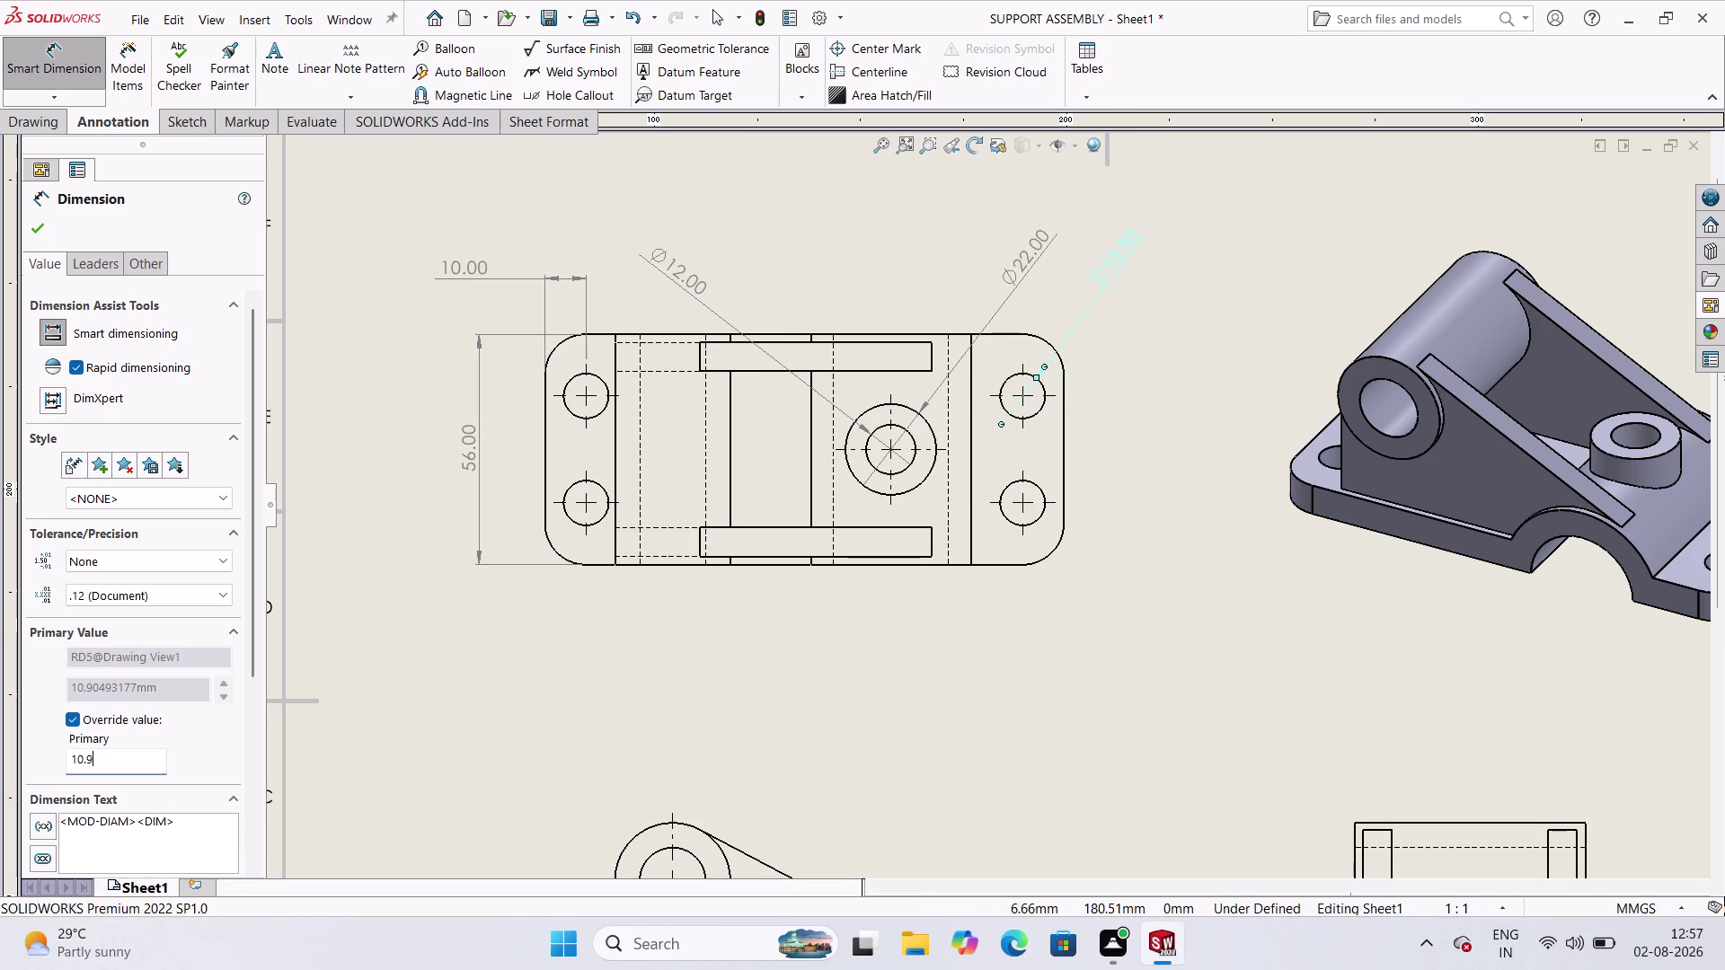
key(5)
key(BackSpace)
key(8)
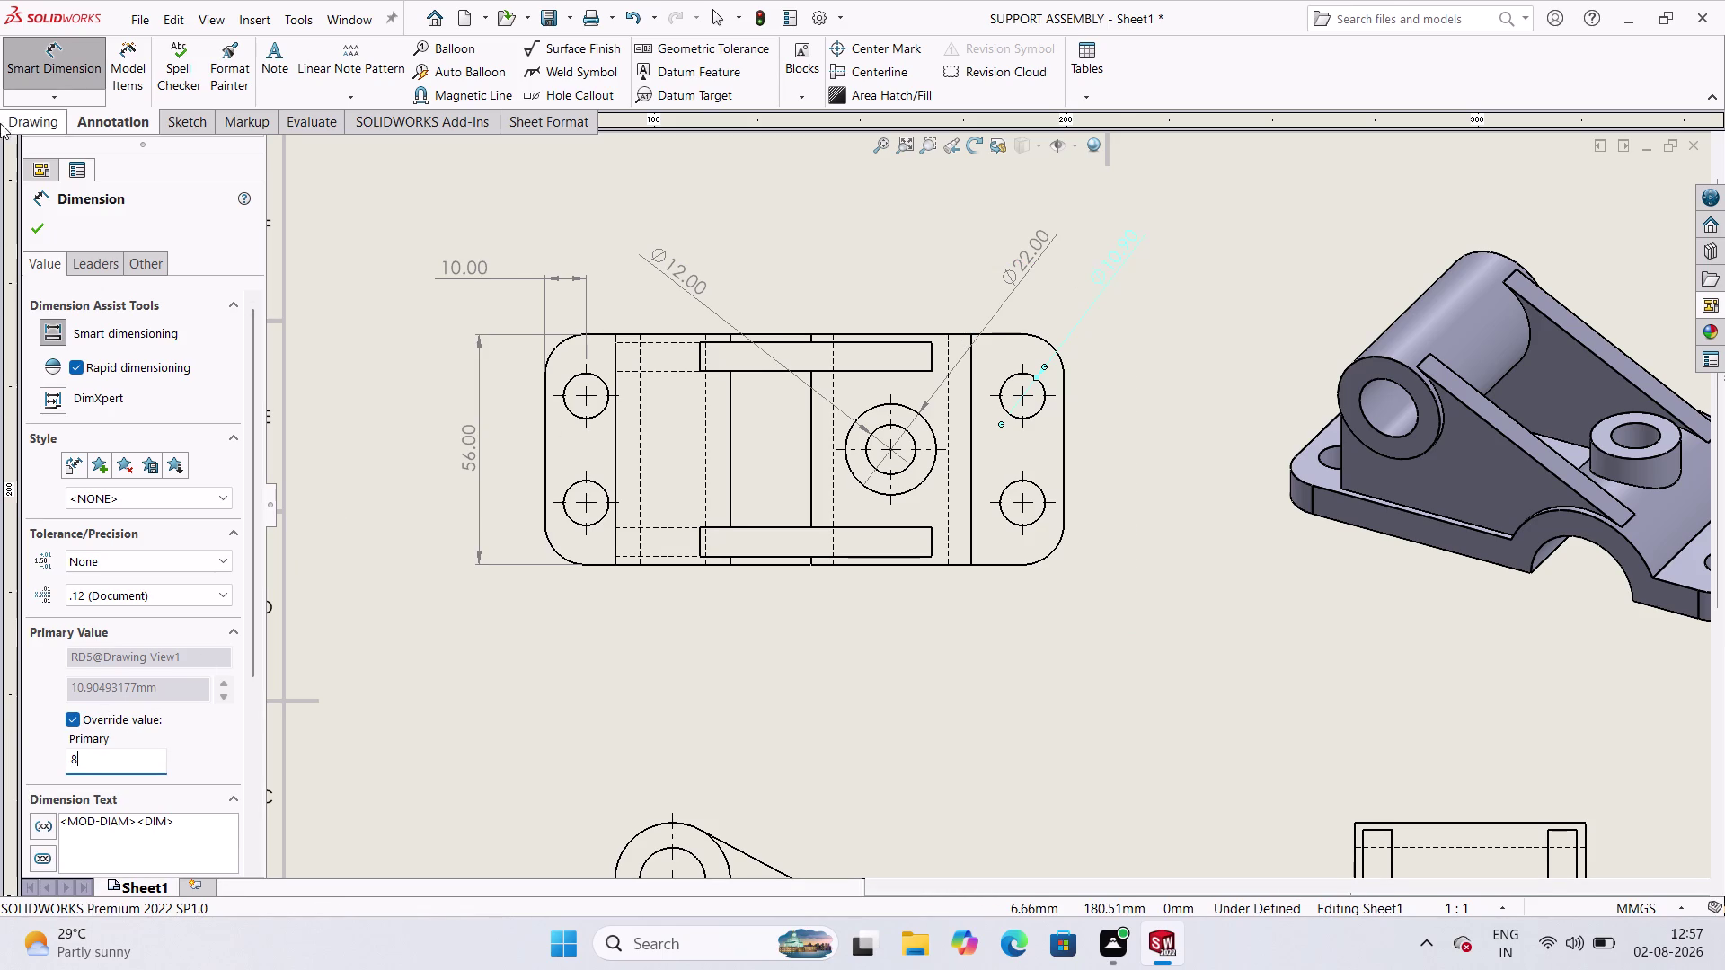
click(48, 233)
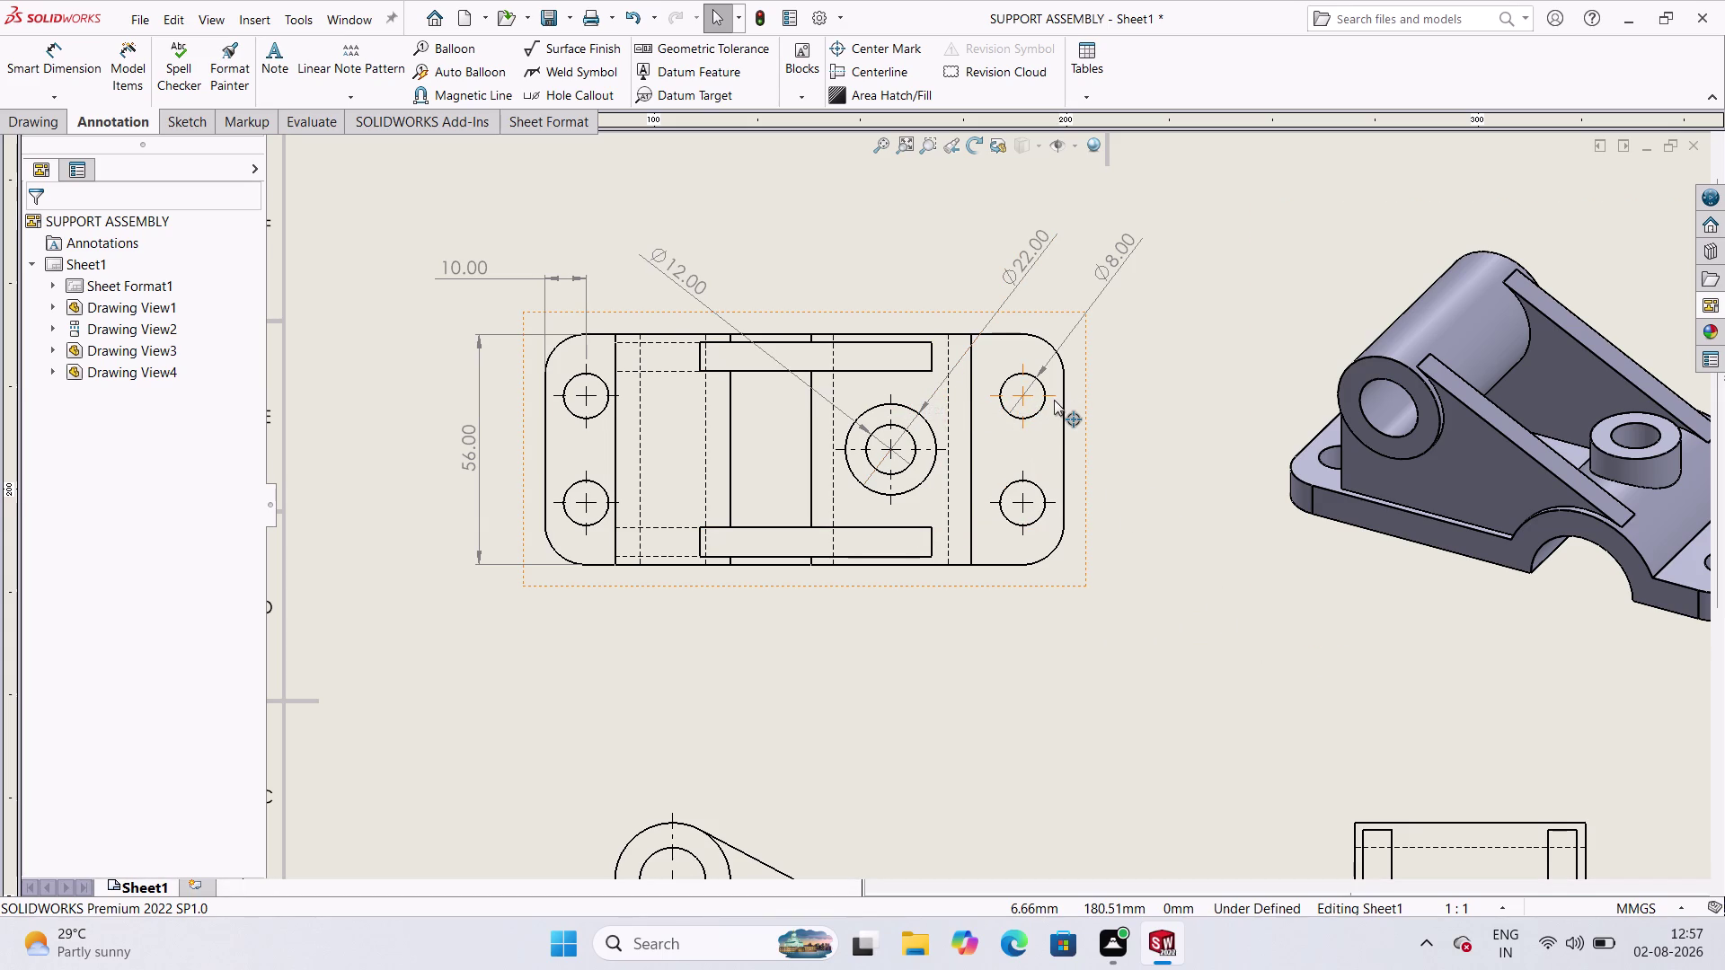
click(1054, 400)
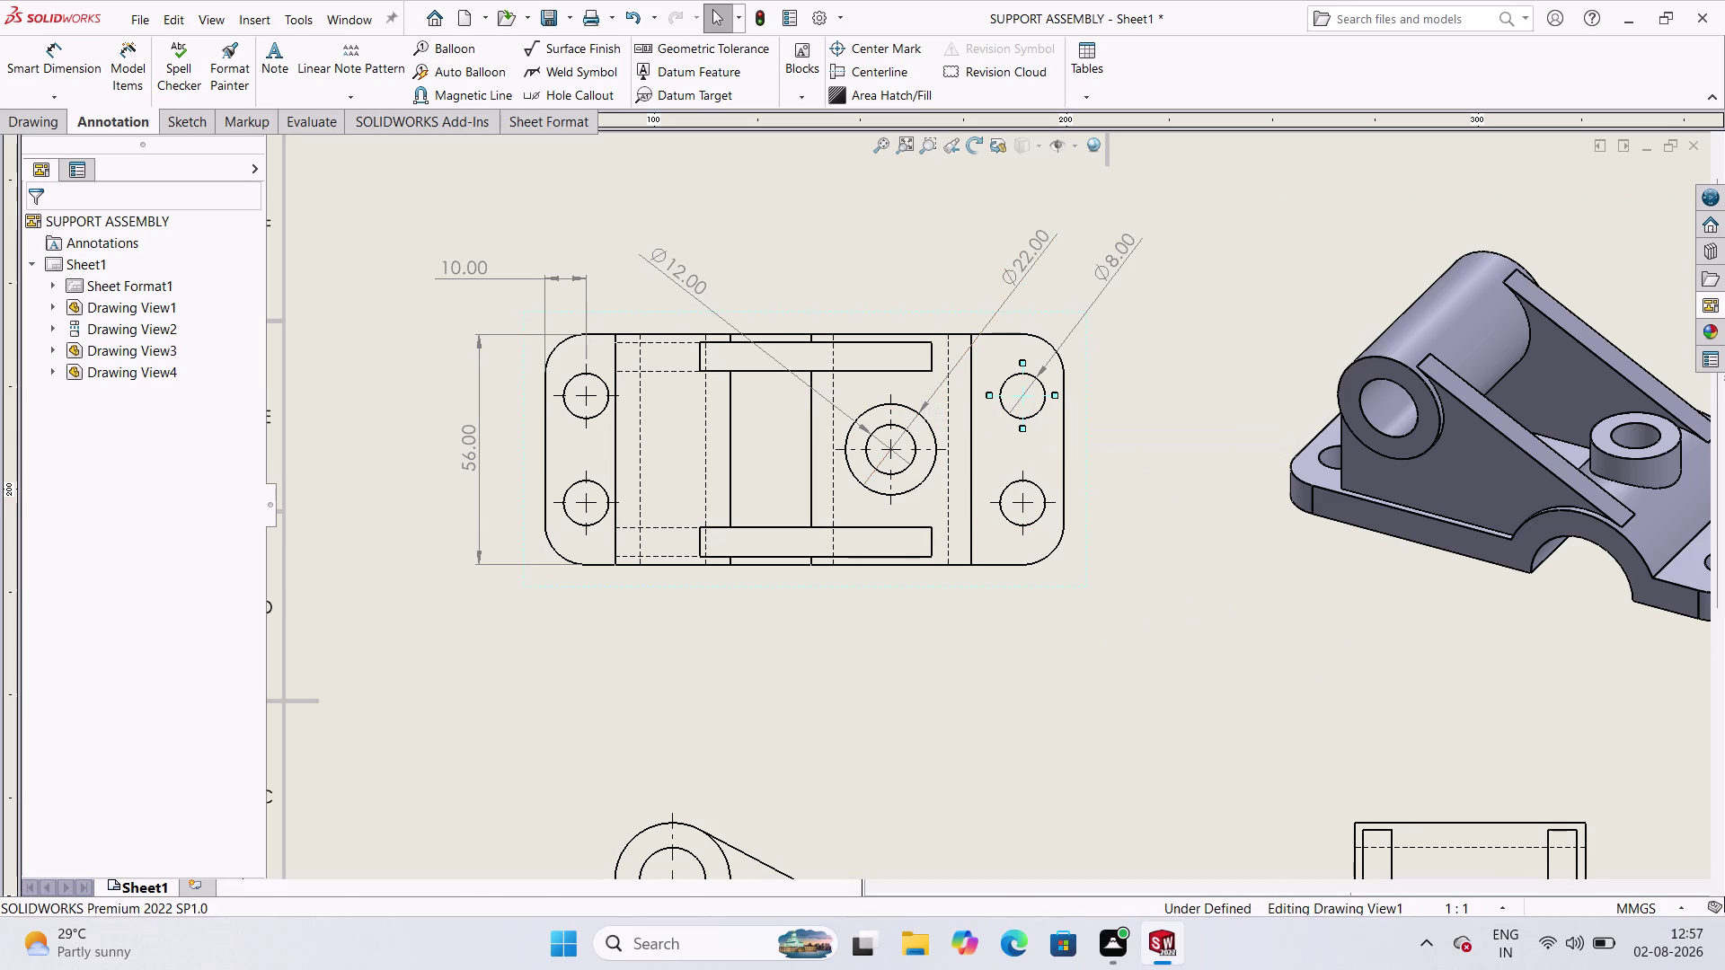
Cancel a centre mark, then place the 126.00 overall length below the top view.
click(1044, 504)
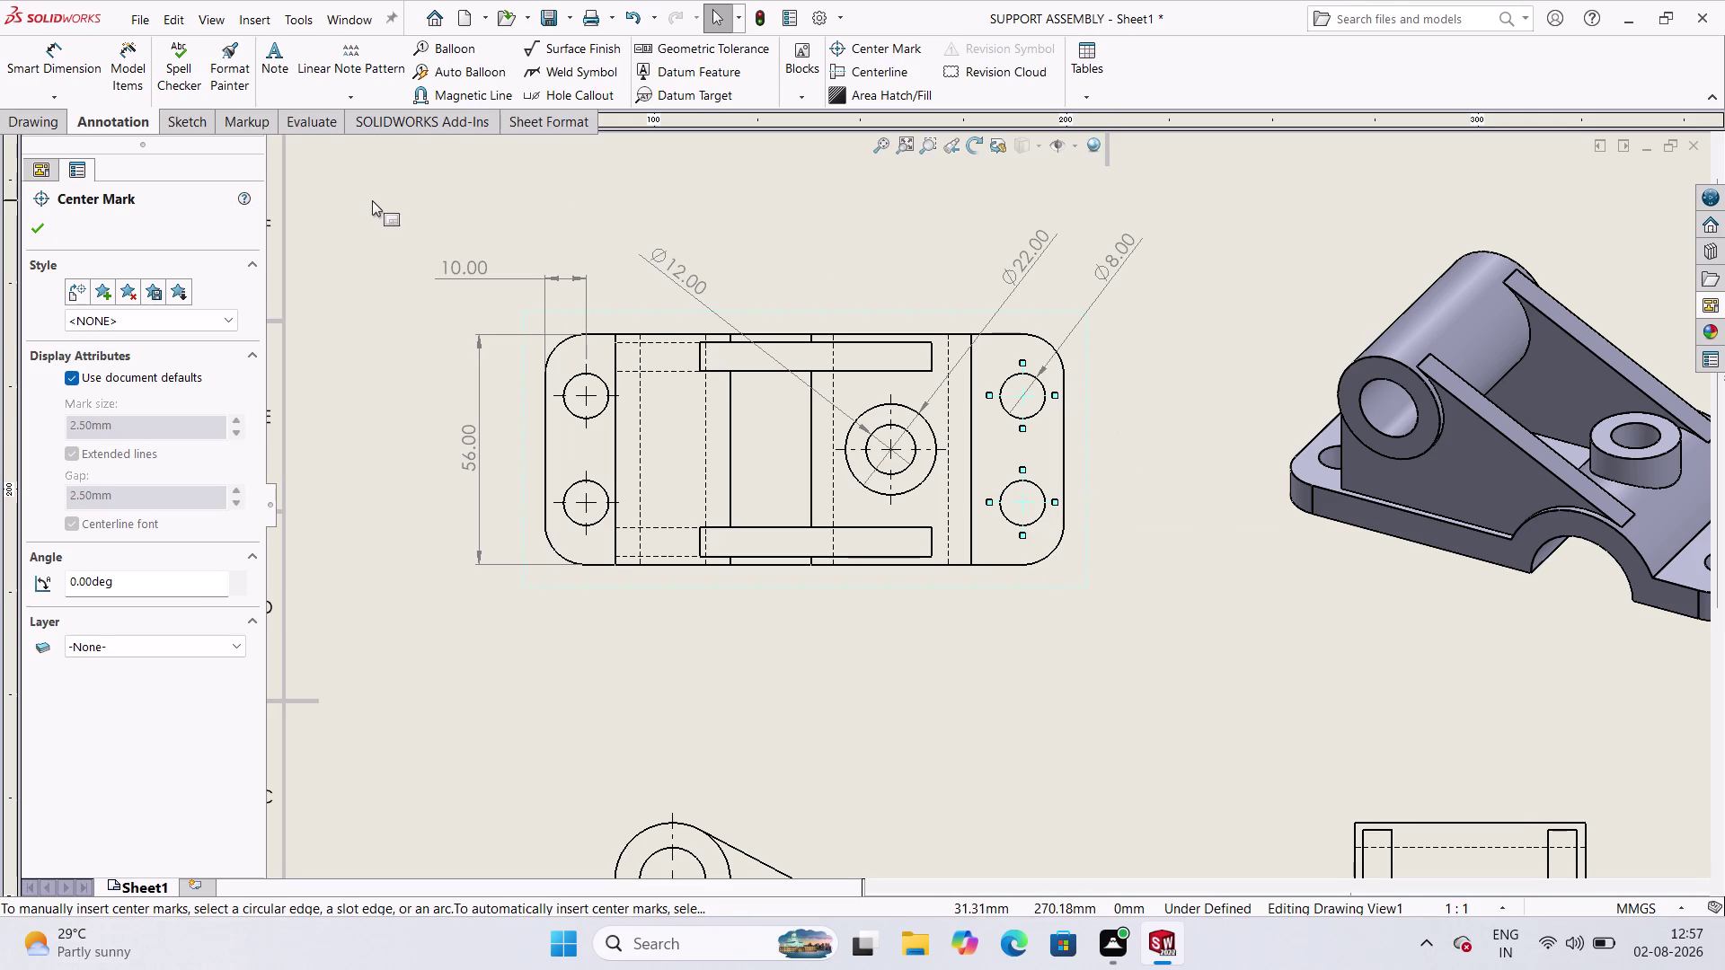
key(Escape)
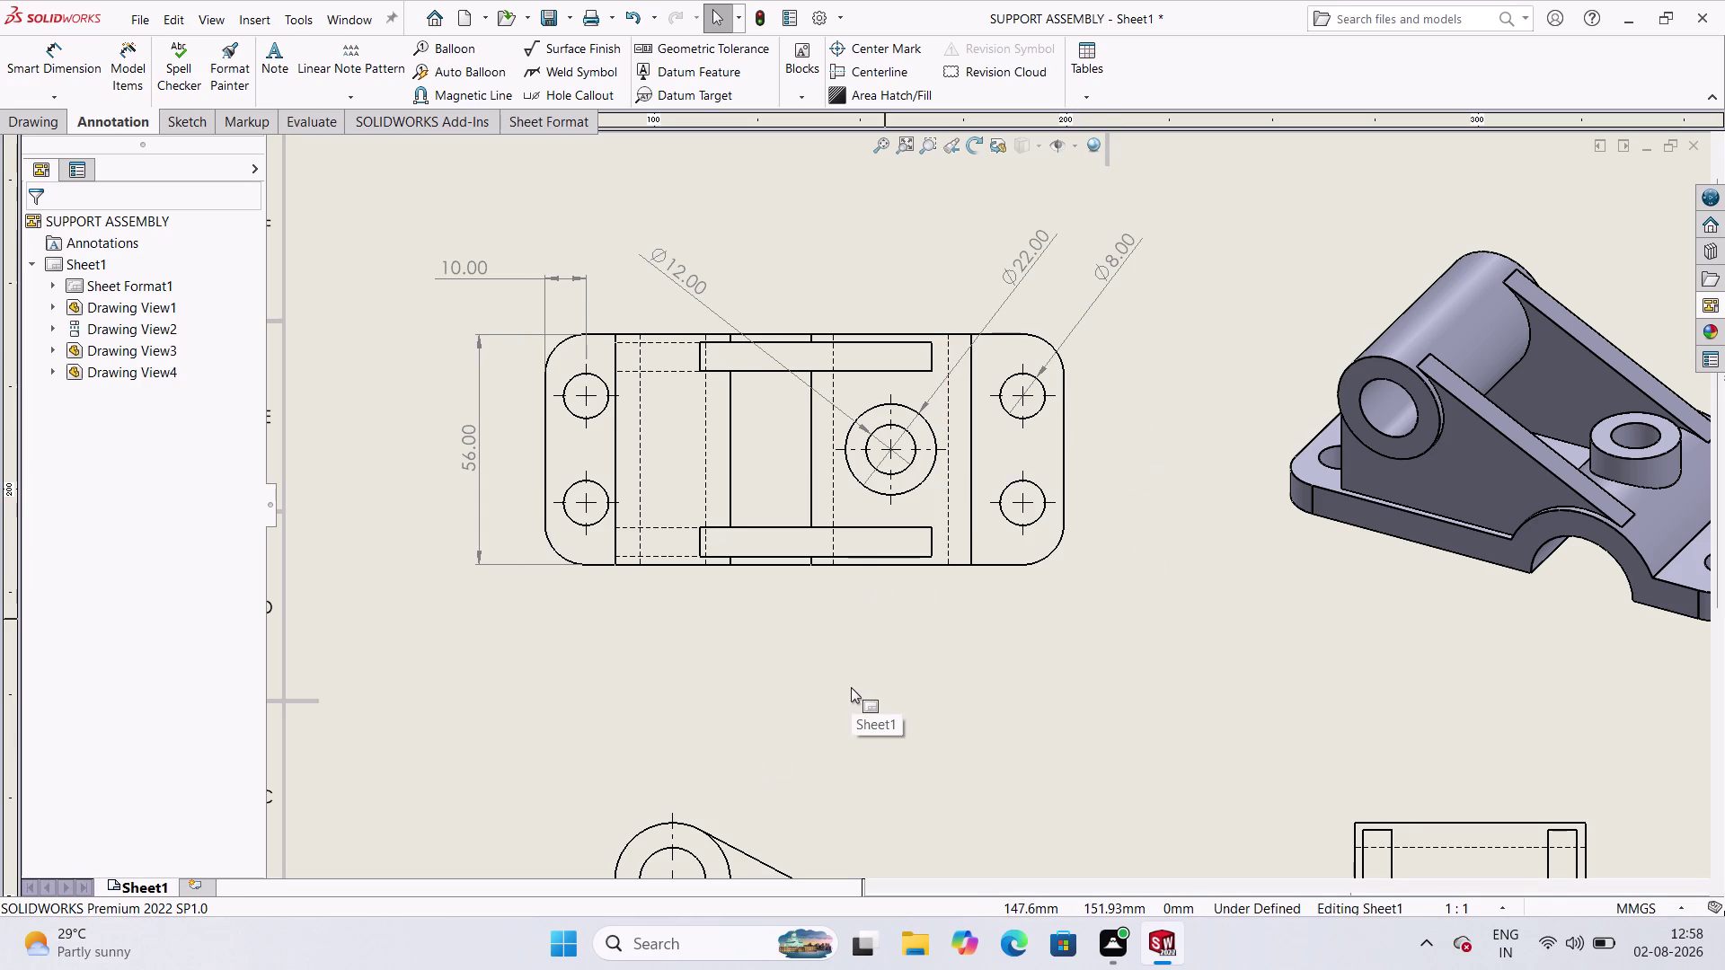
click(32, 51)
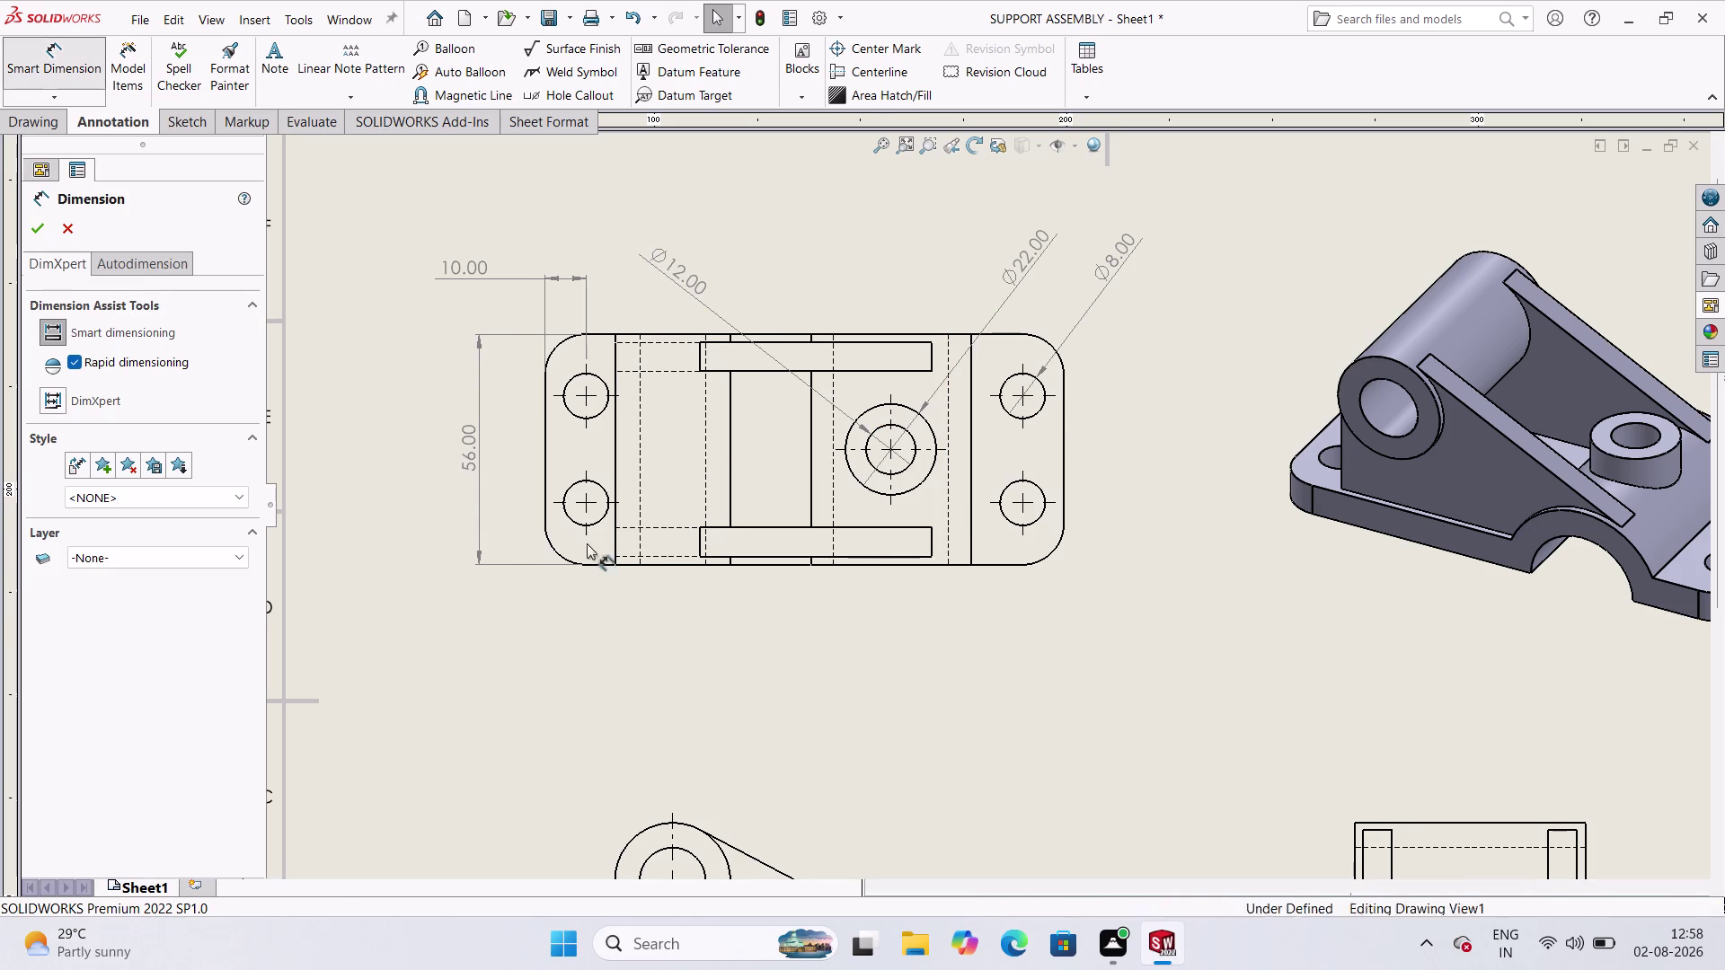
click(546, 465)
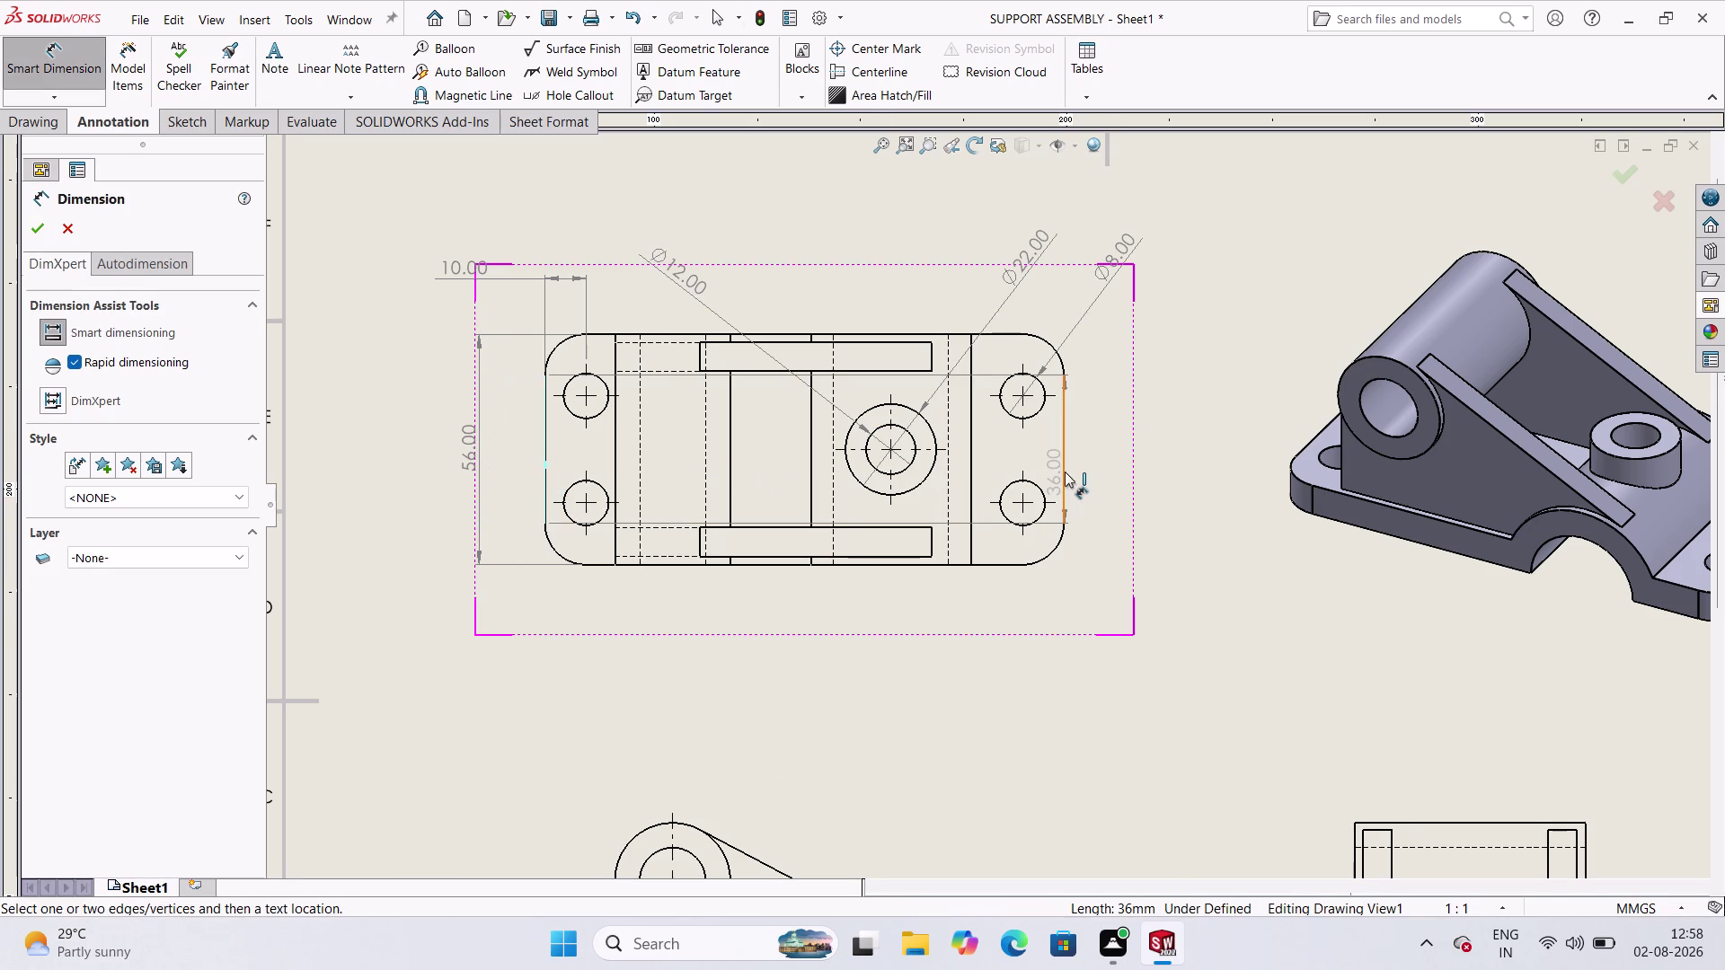
click(1064, 471)
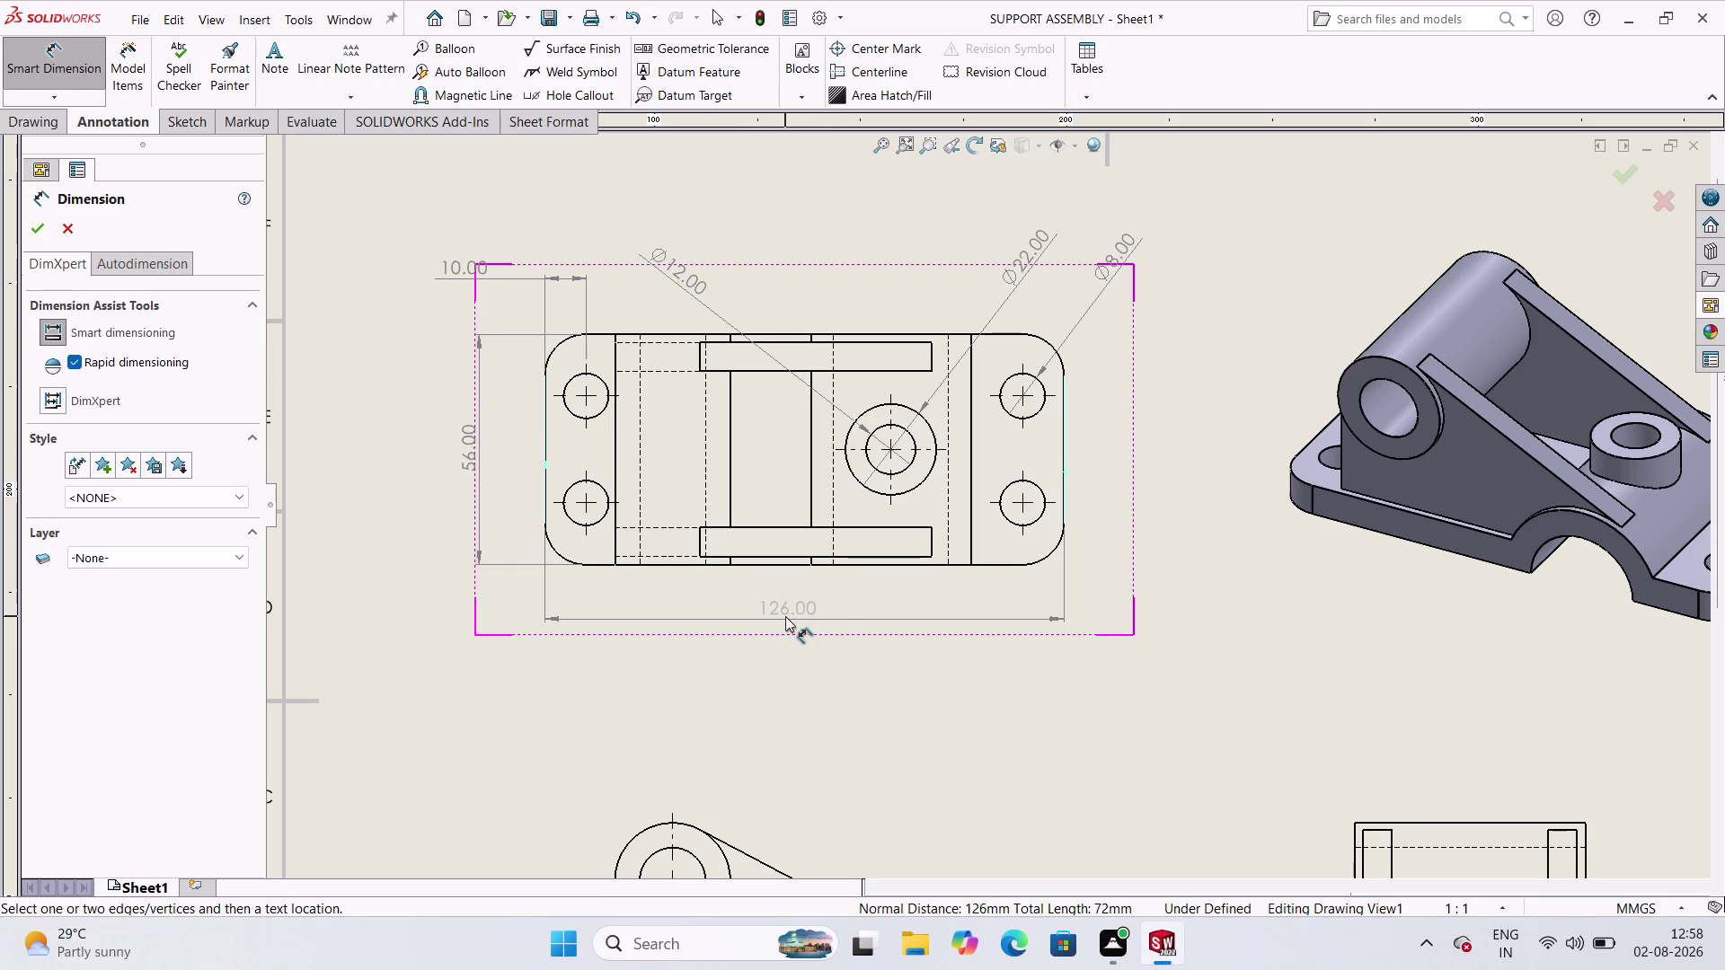
click(761, 626)
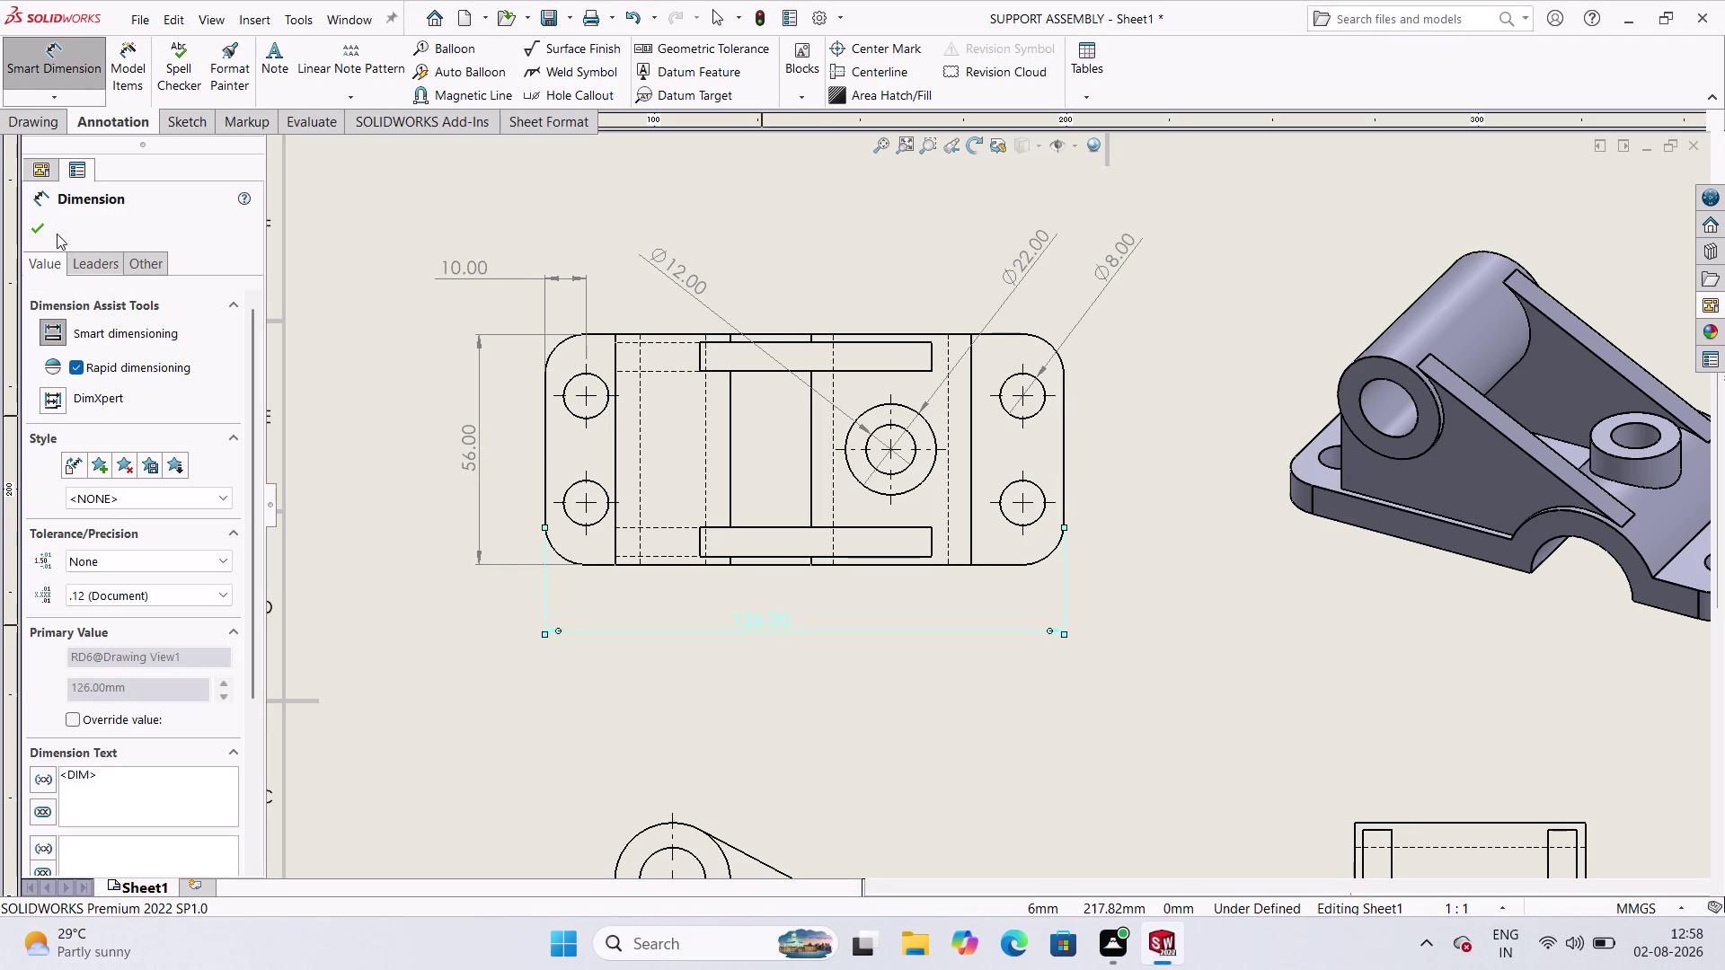
click(43, 216)
Dimension the front view's boss as Ø28.00 and its small hole as Ø16.00.
scroll(up, 3)
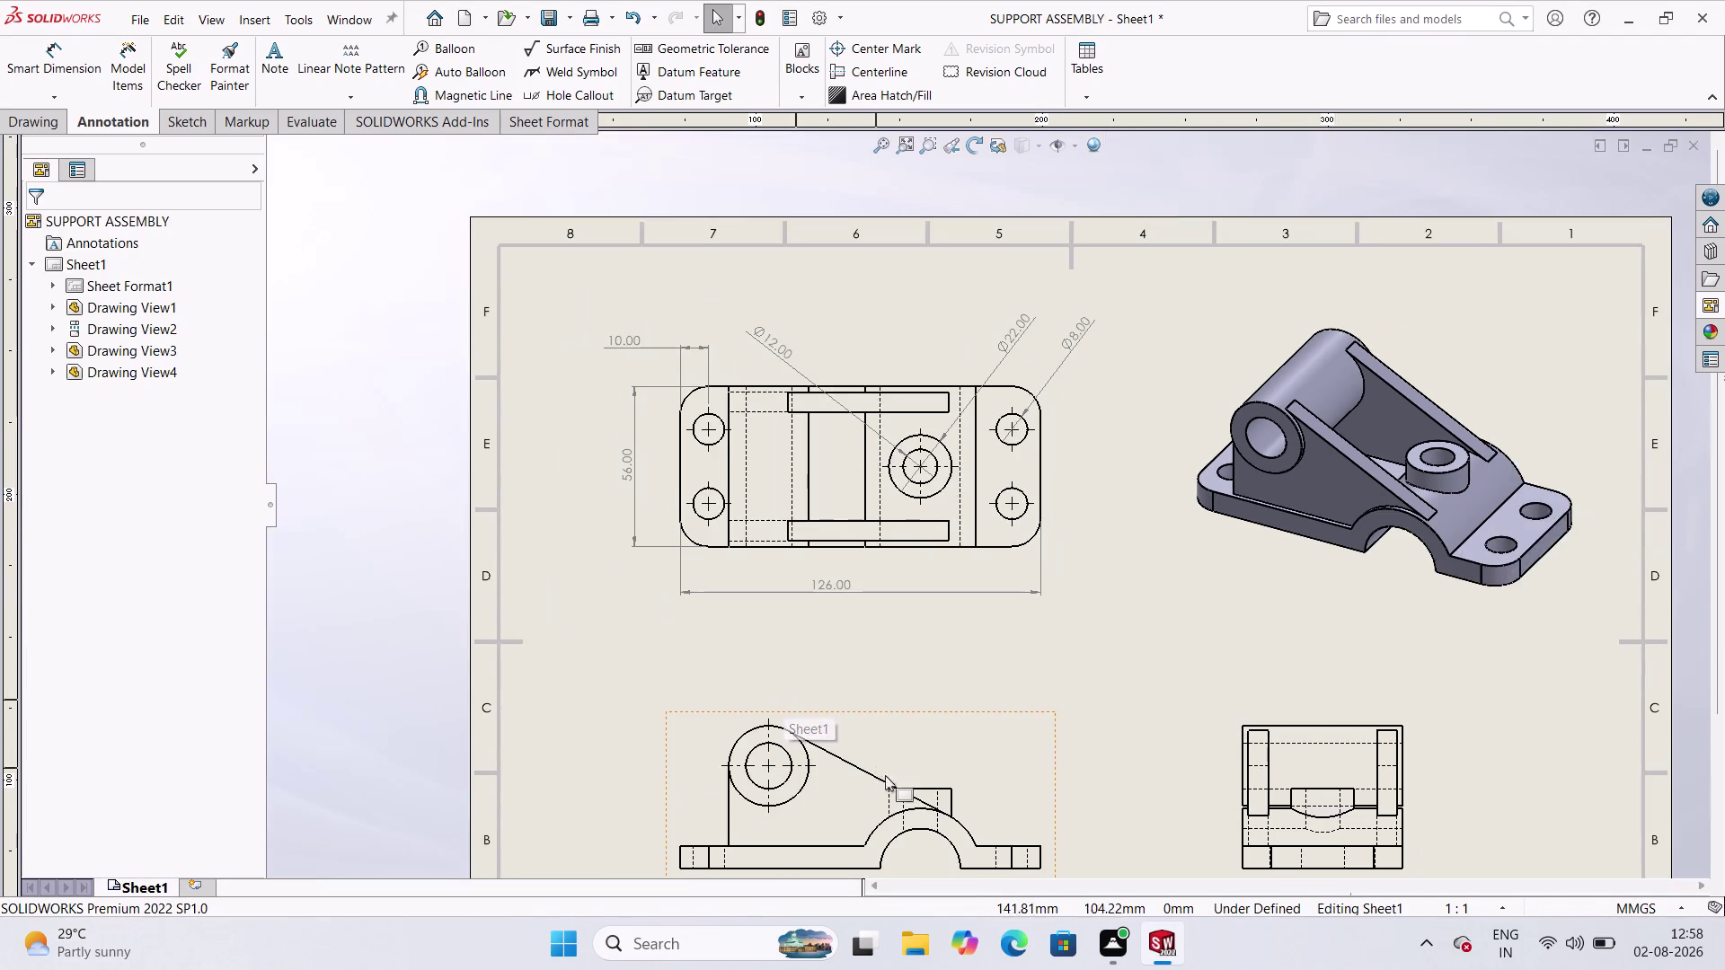
scroll(down, 3)
scroll(up, 3)
scroll(down, 3)
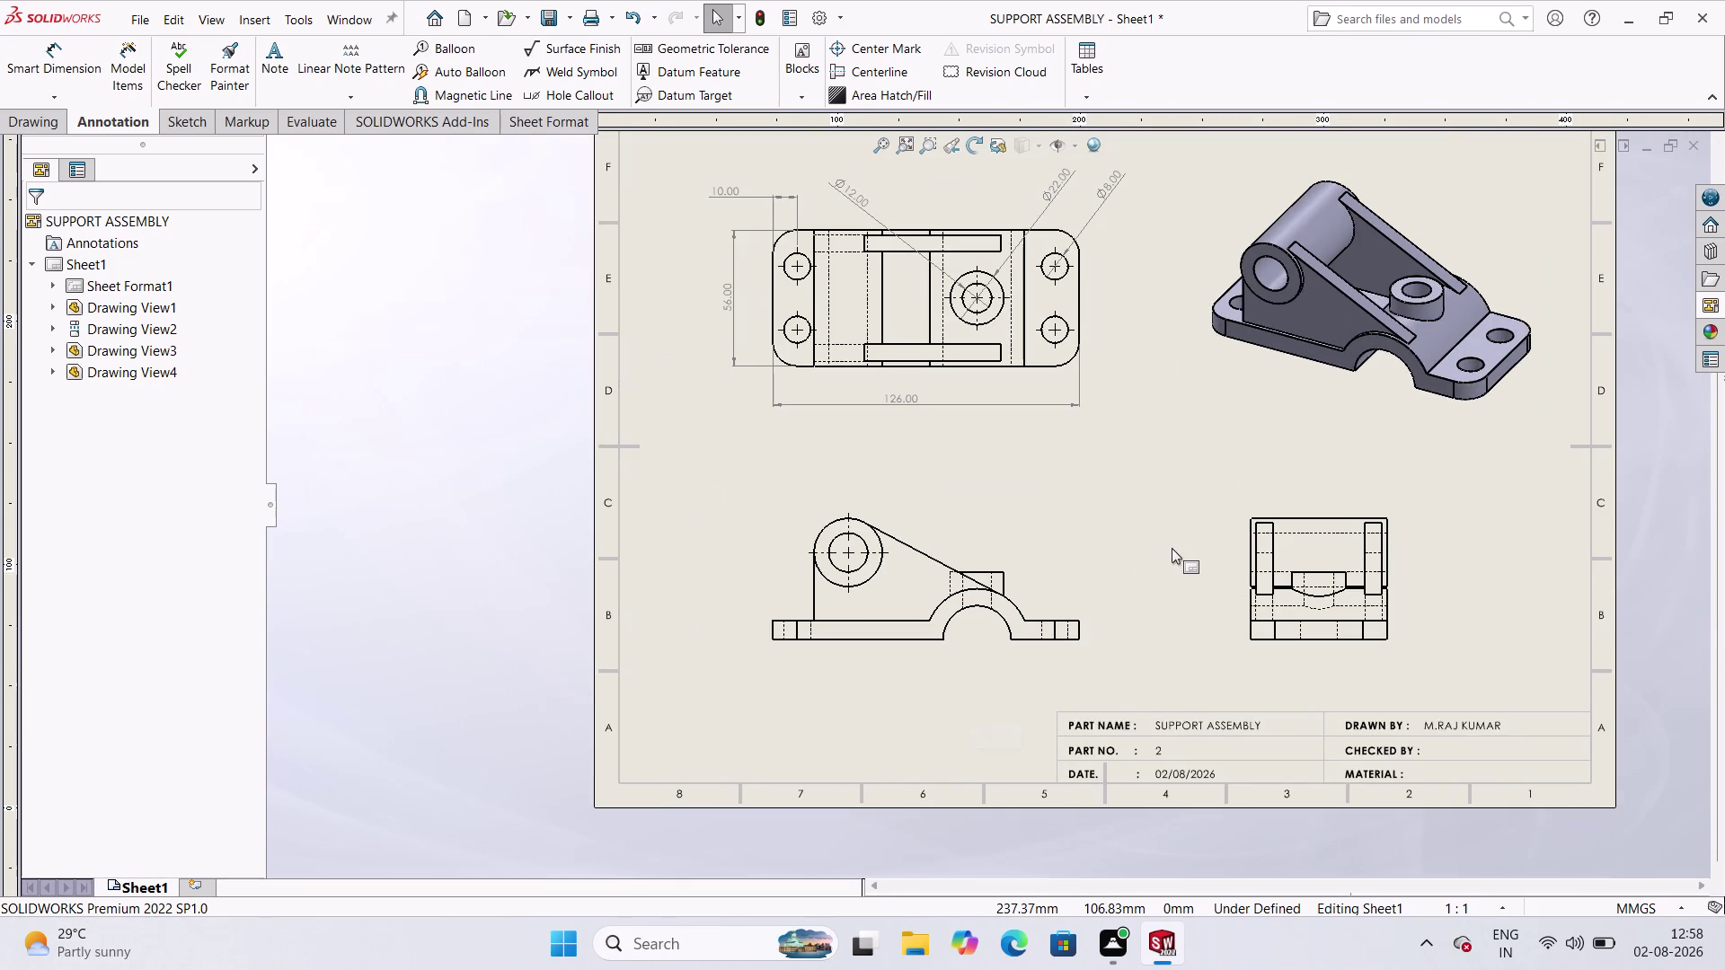
scroll(up, 3)
scroll(down, 3)
scroll(down, 3)
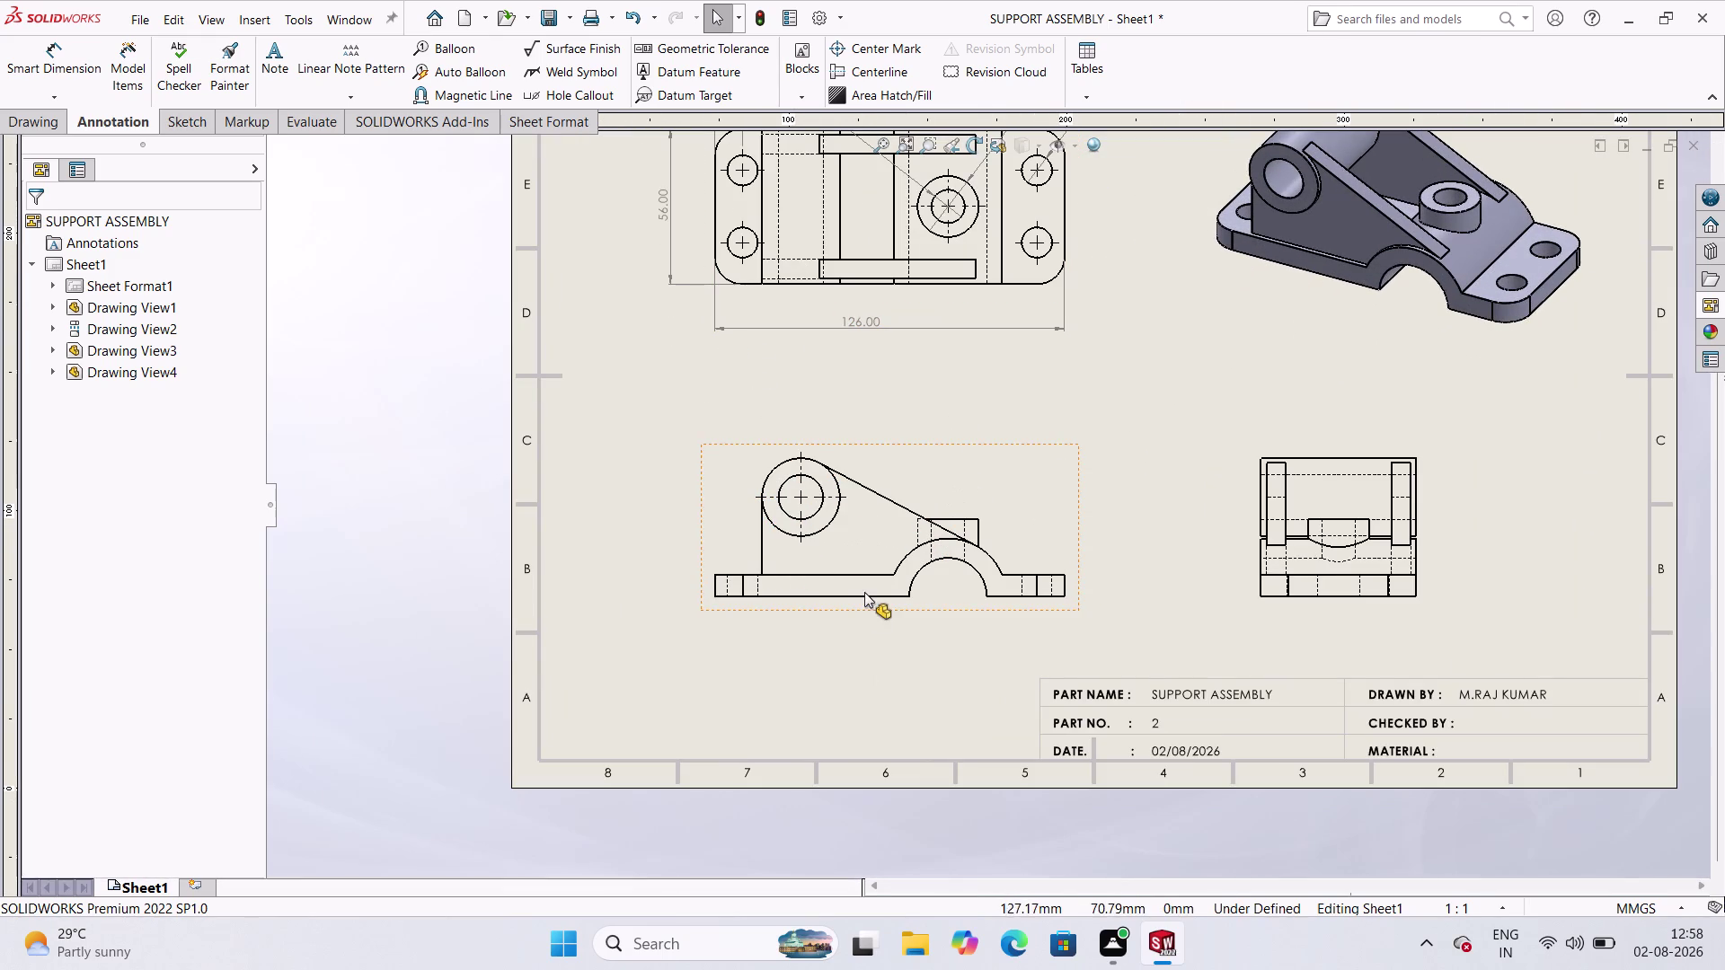
scroll(down, 3)
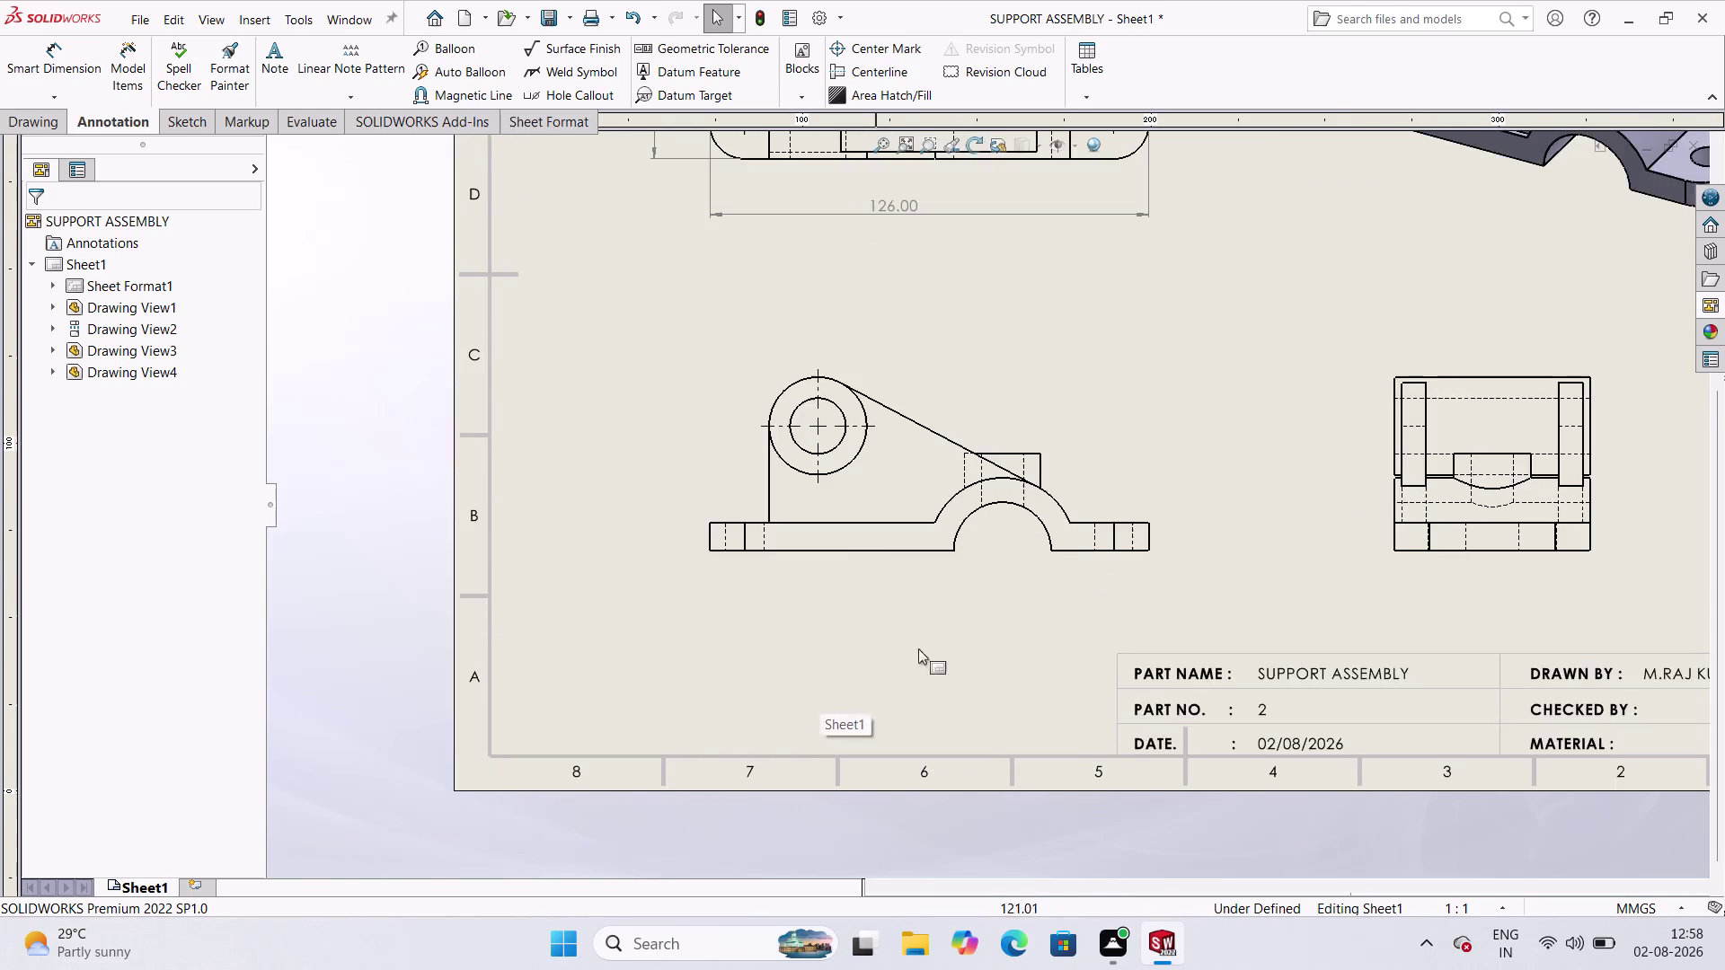
scroll(up, 3)
scroll(down, 3)
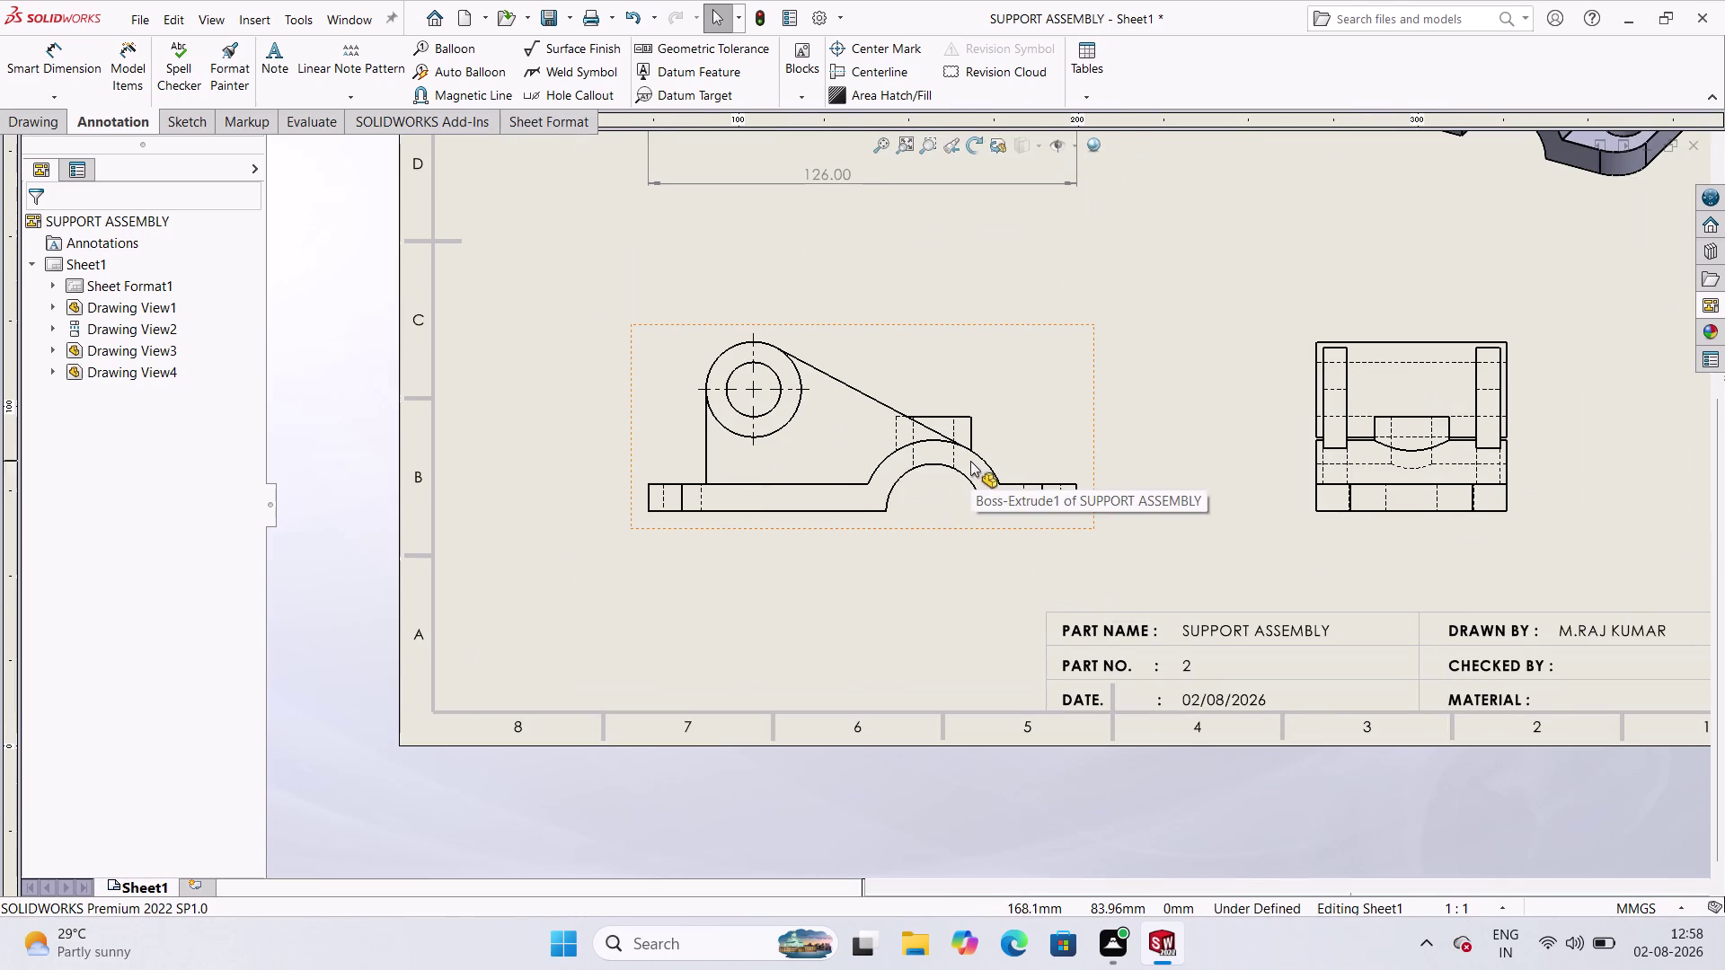
scroll(up, 3)
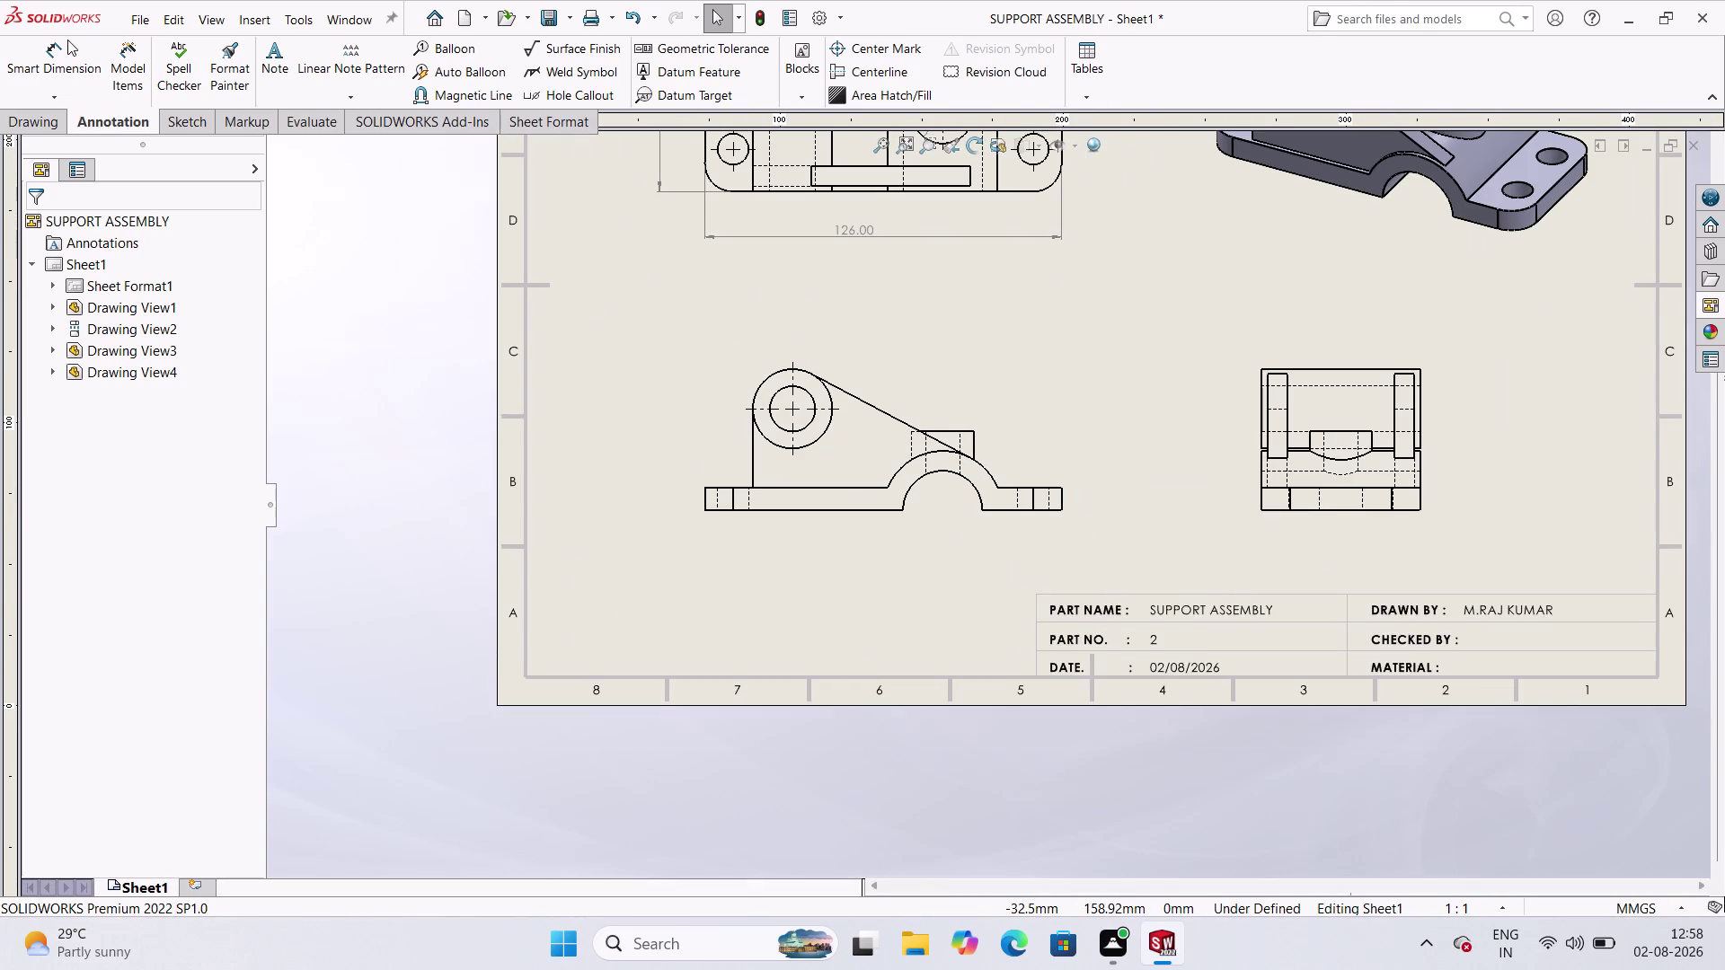
click(68, 70)
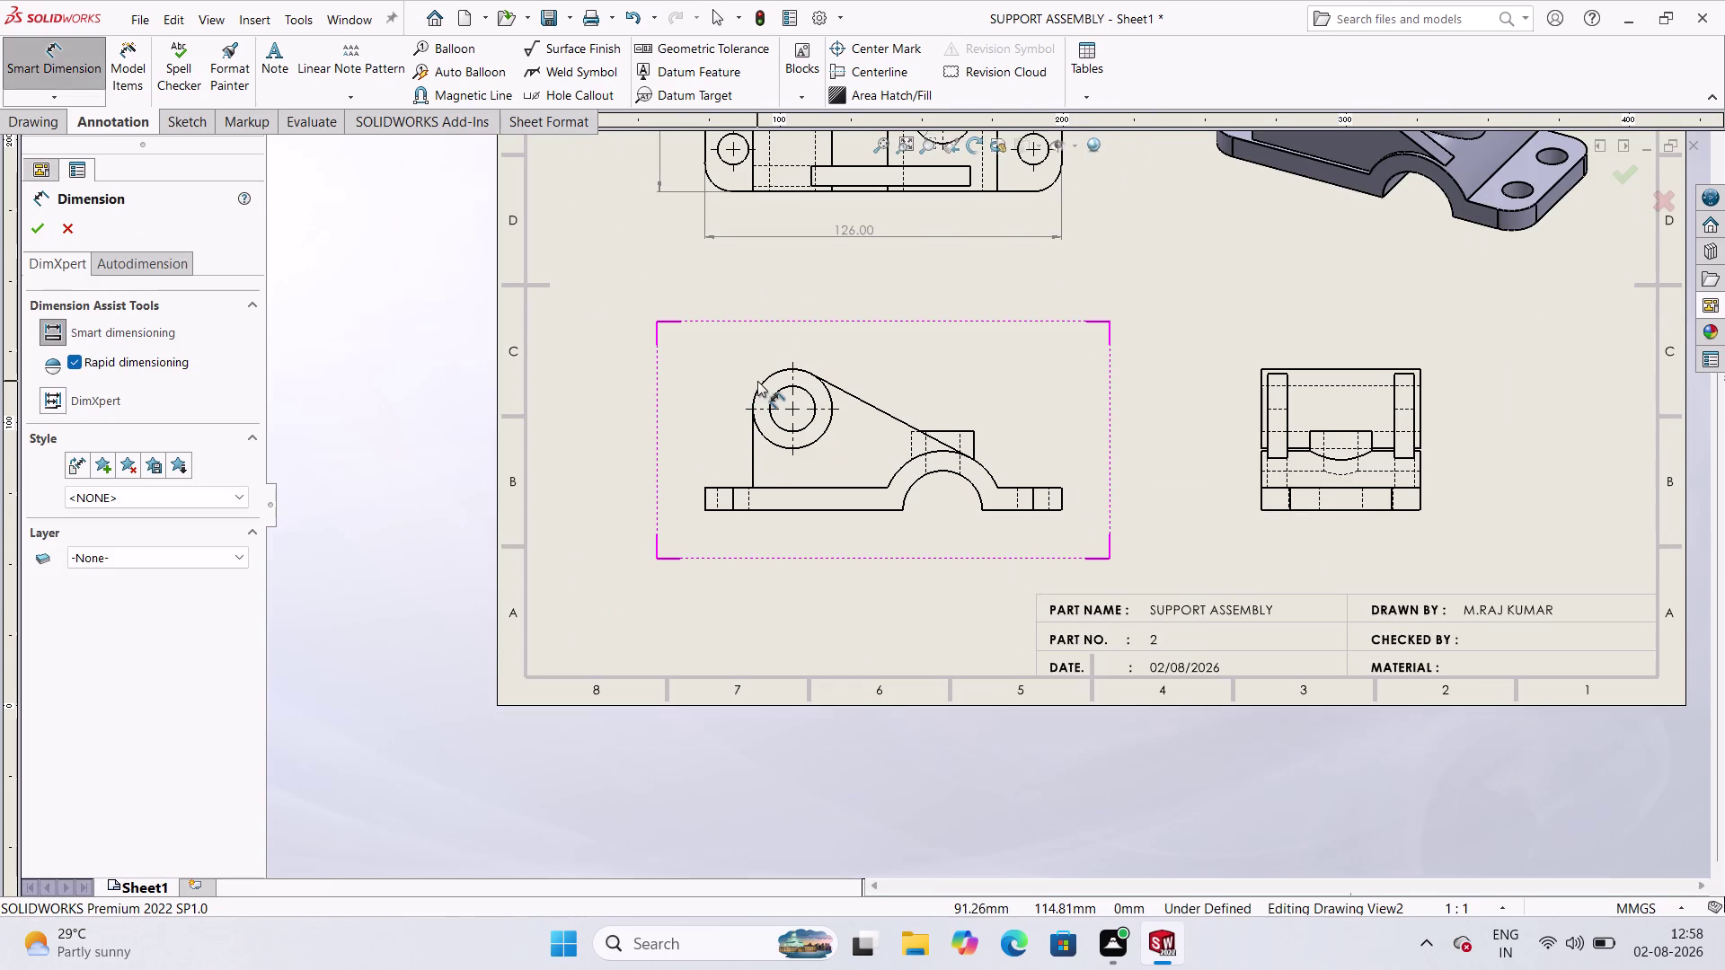
click(763, 383)
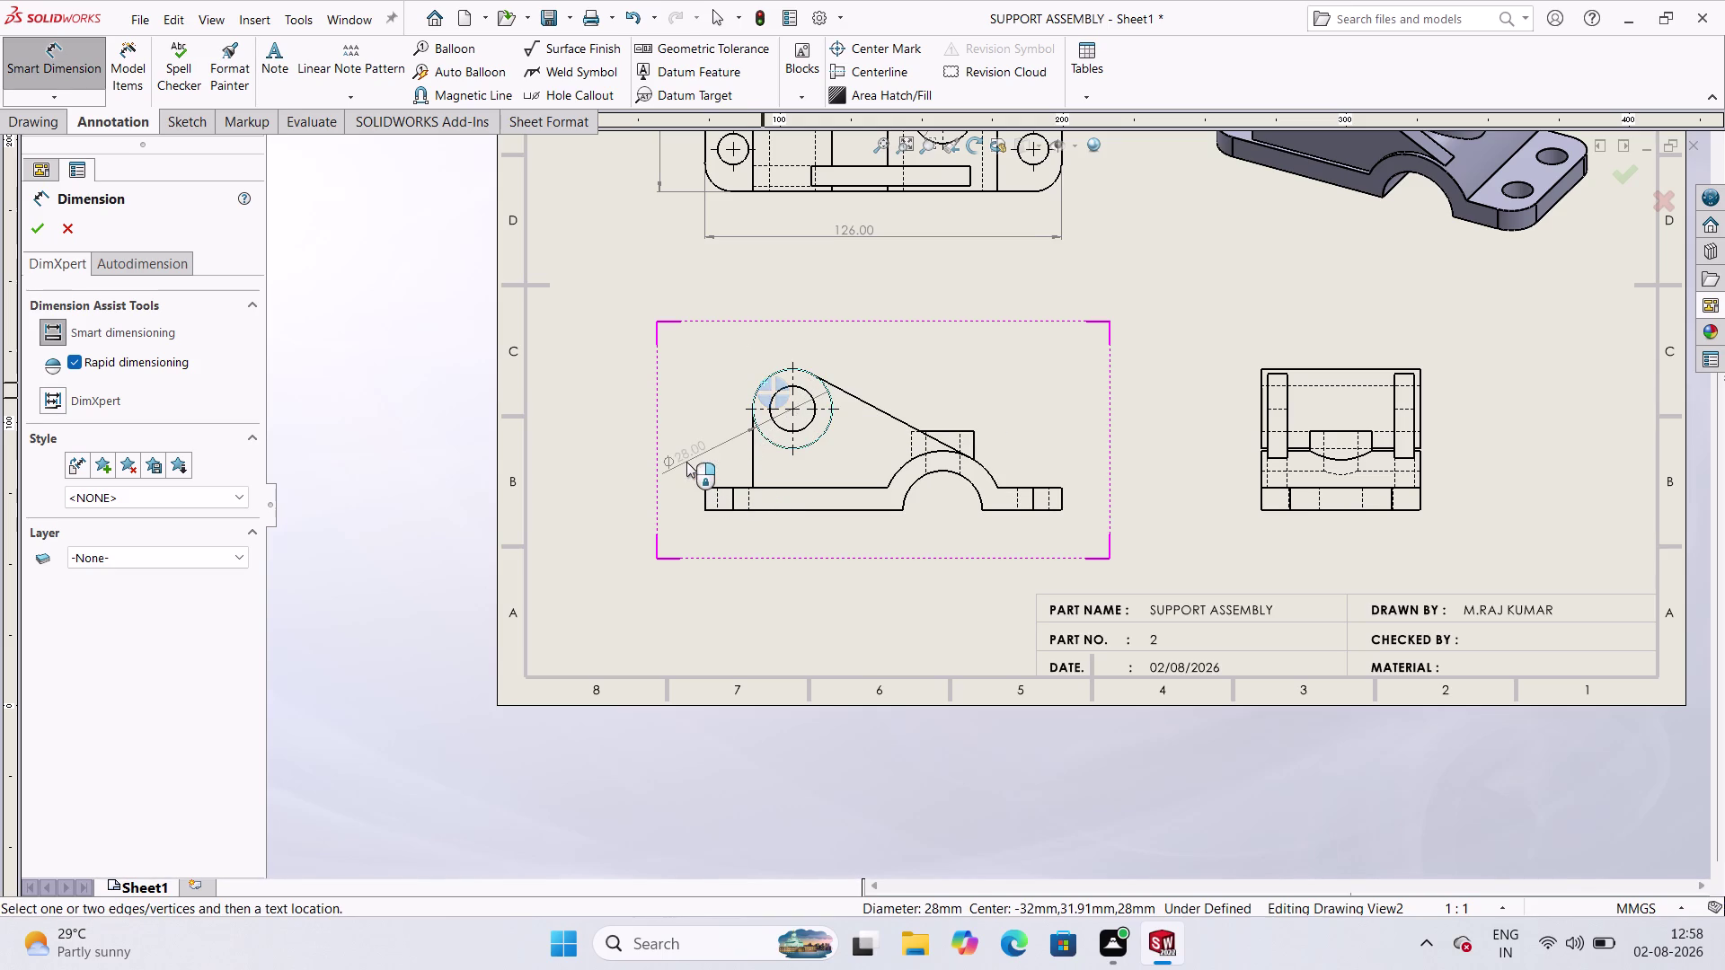
click(604, 472)
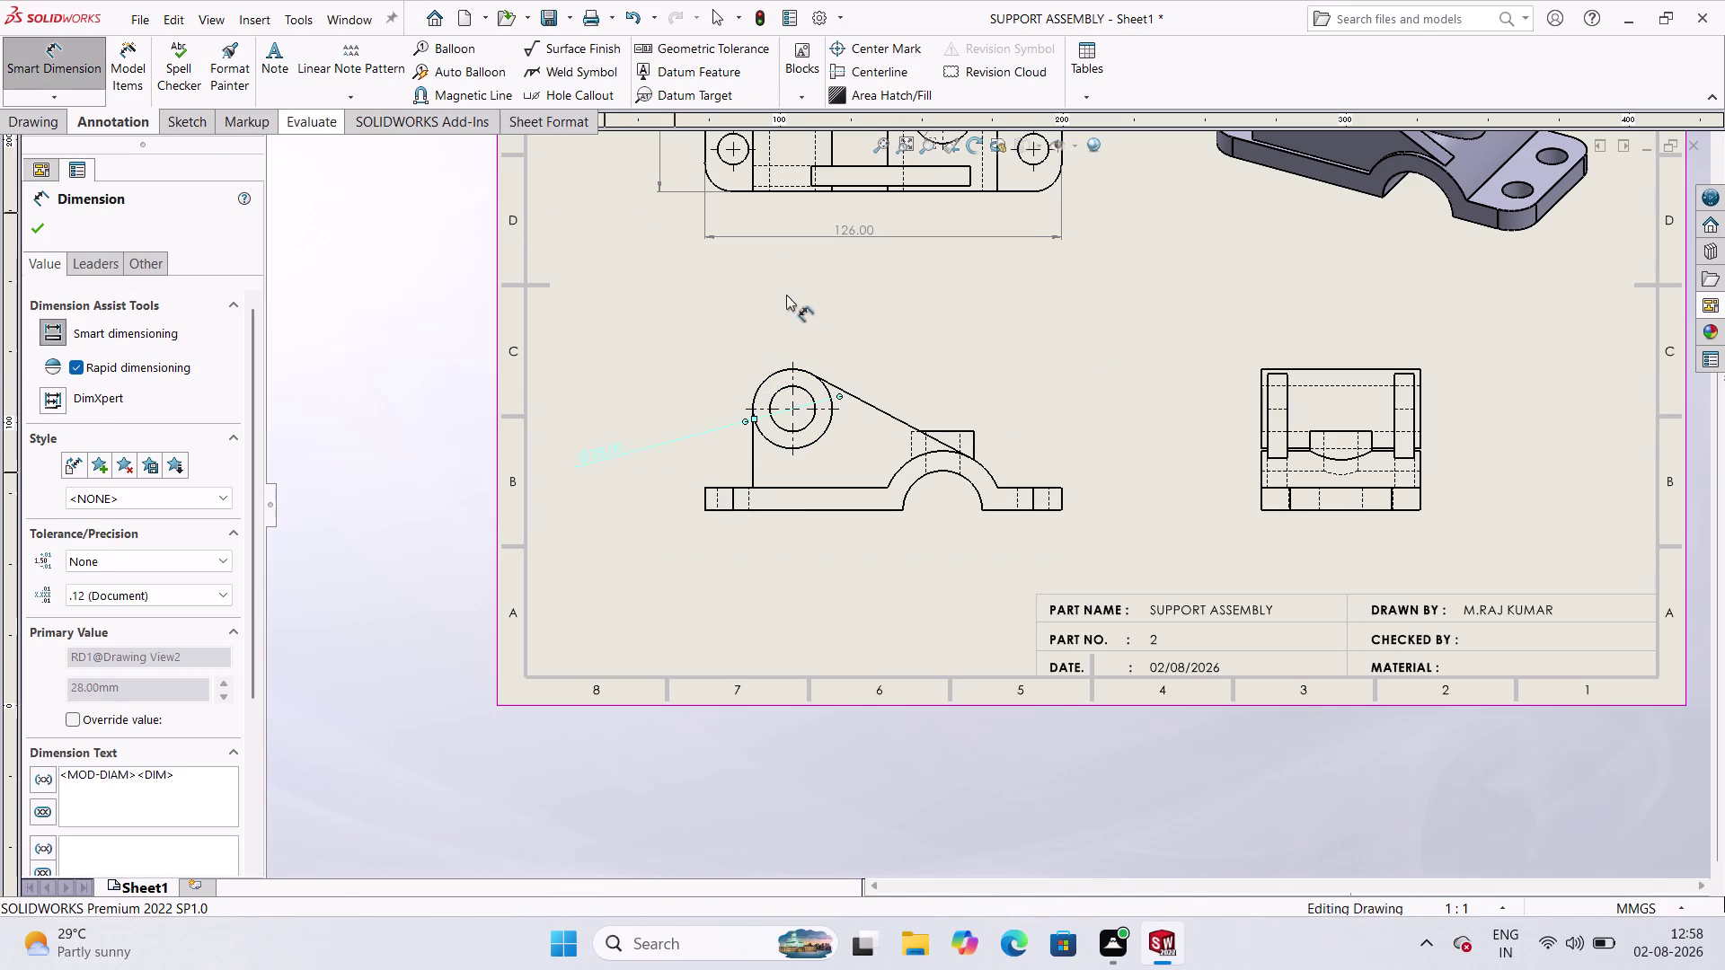
click(770, 373)
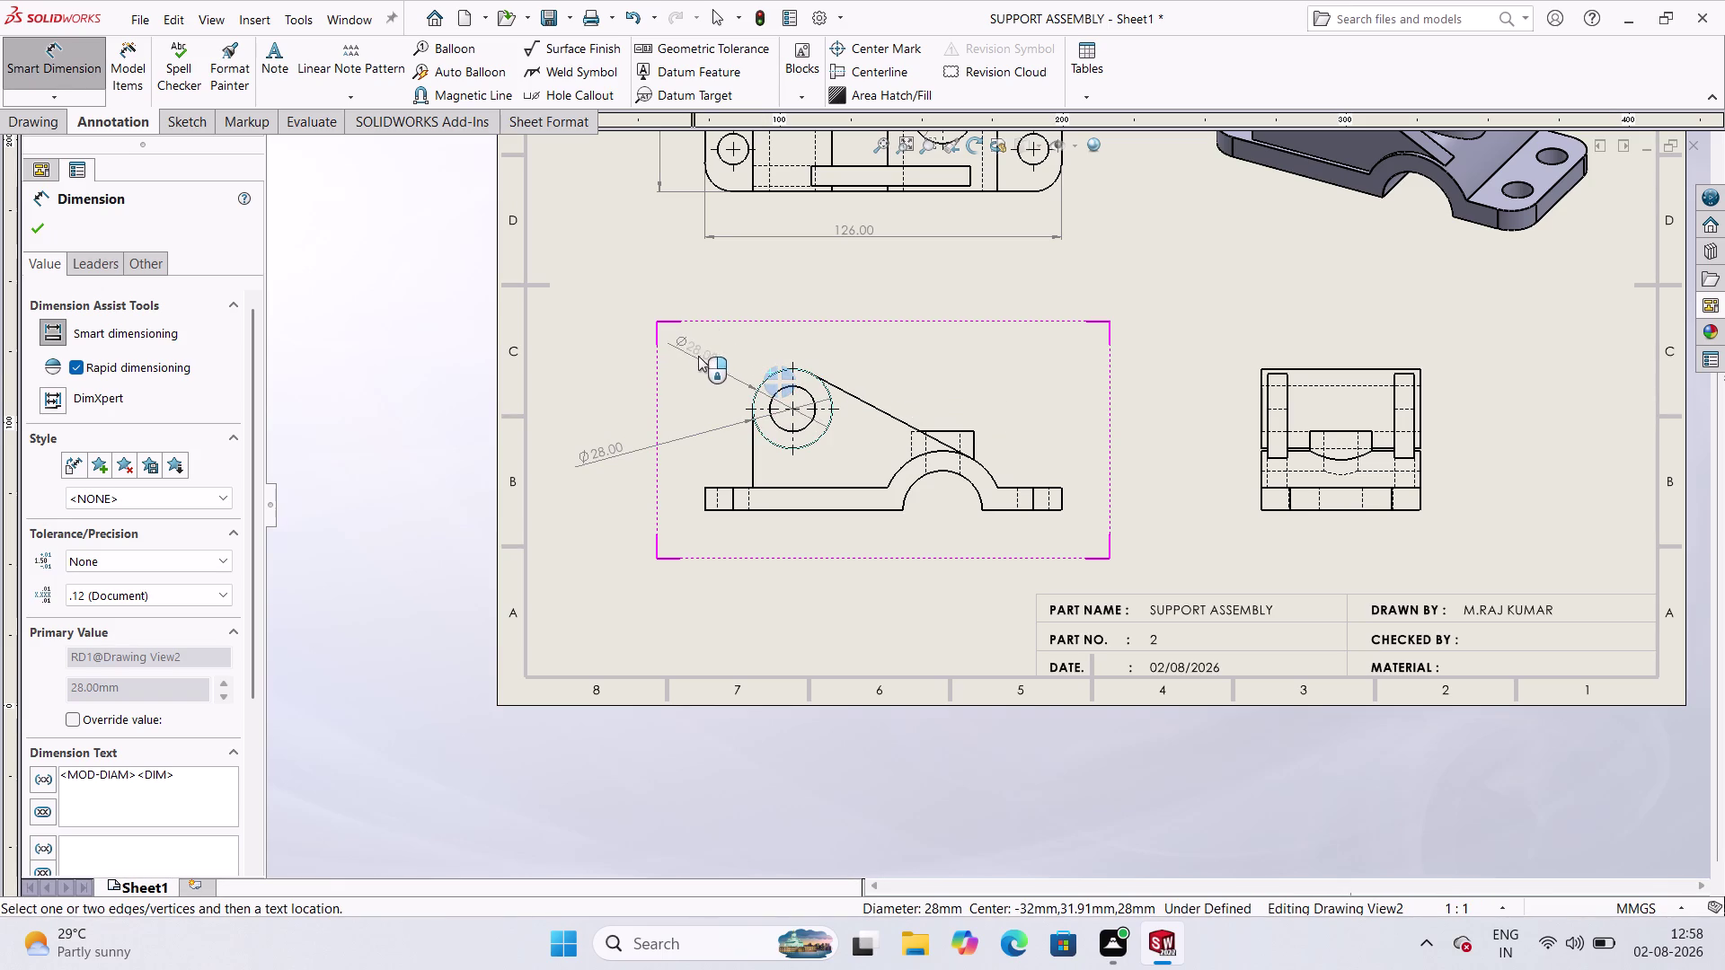
key(Escape)
click(780, 390)
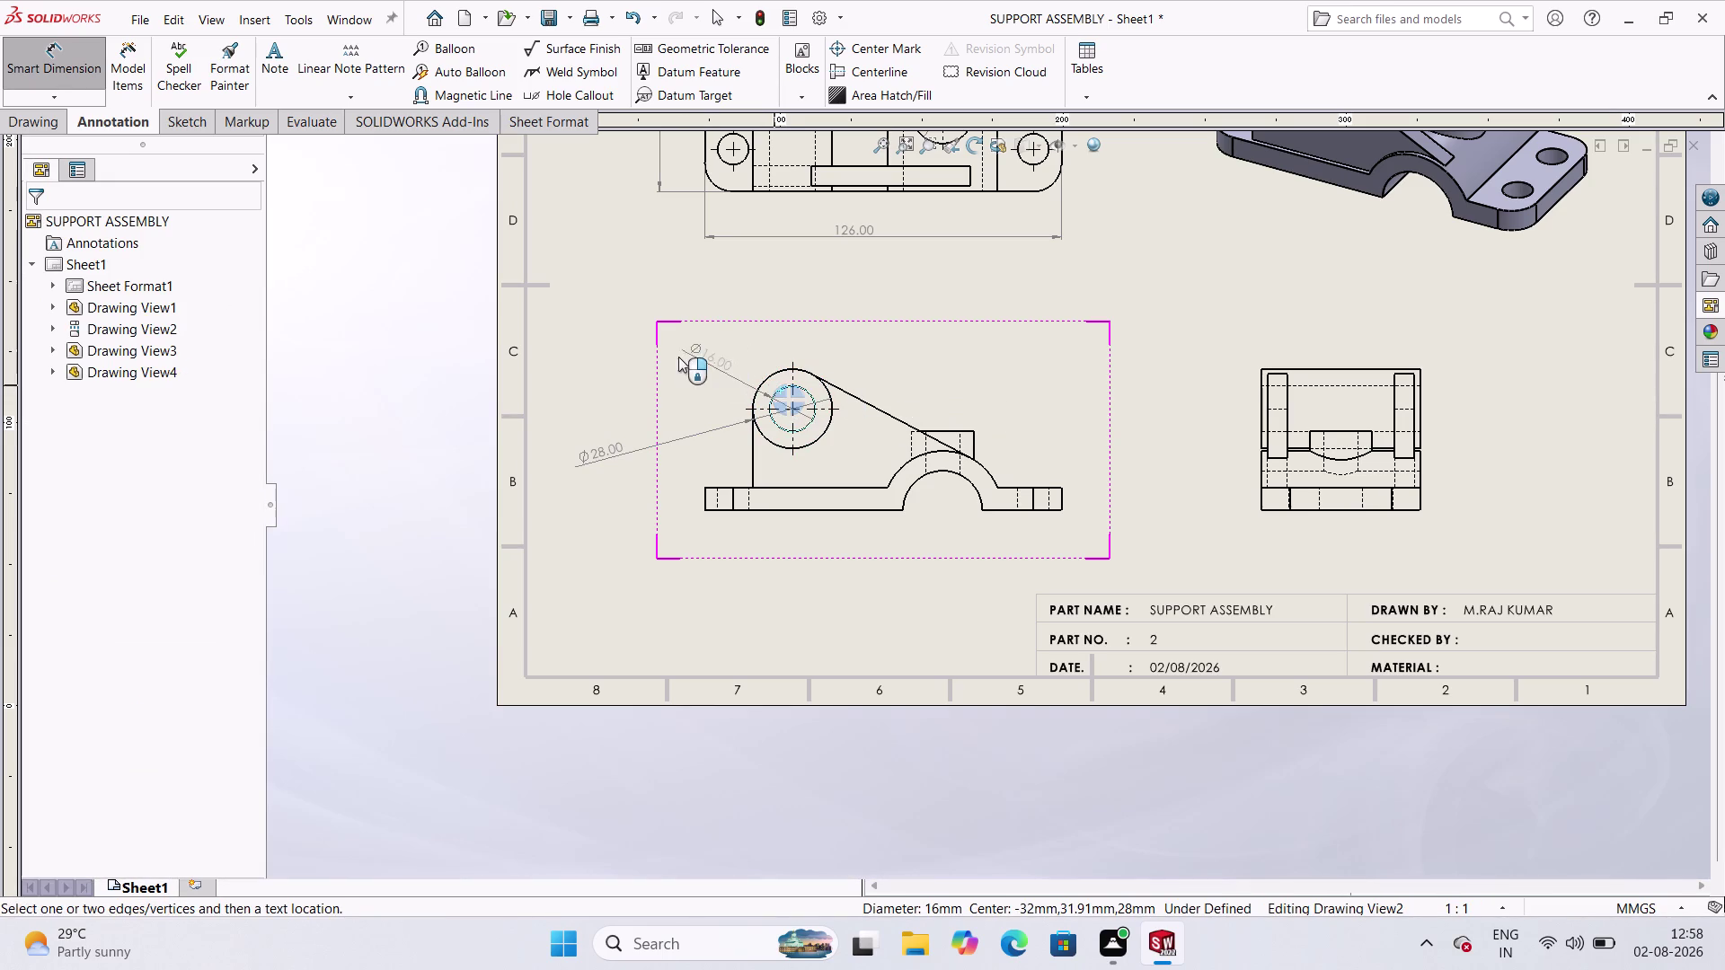
click(649, 329)
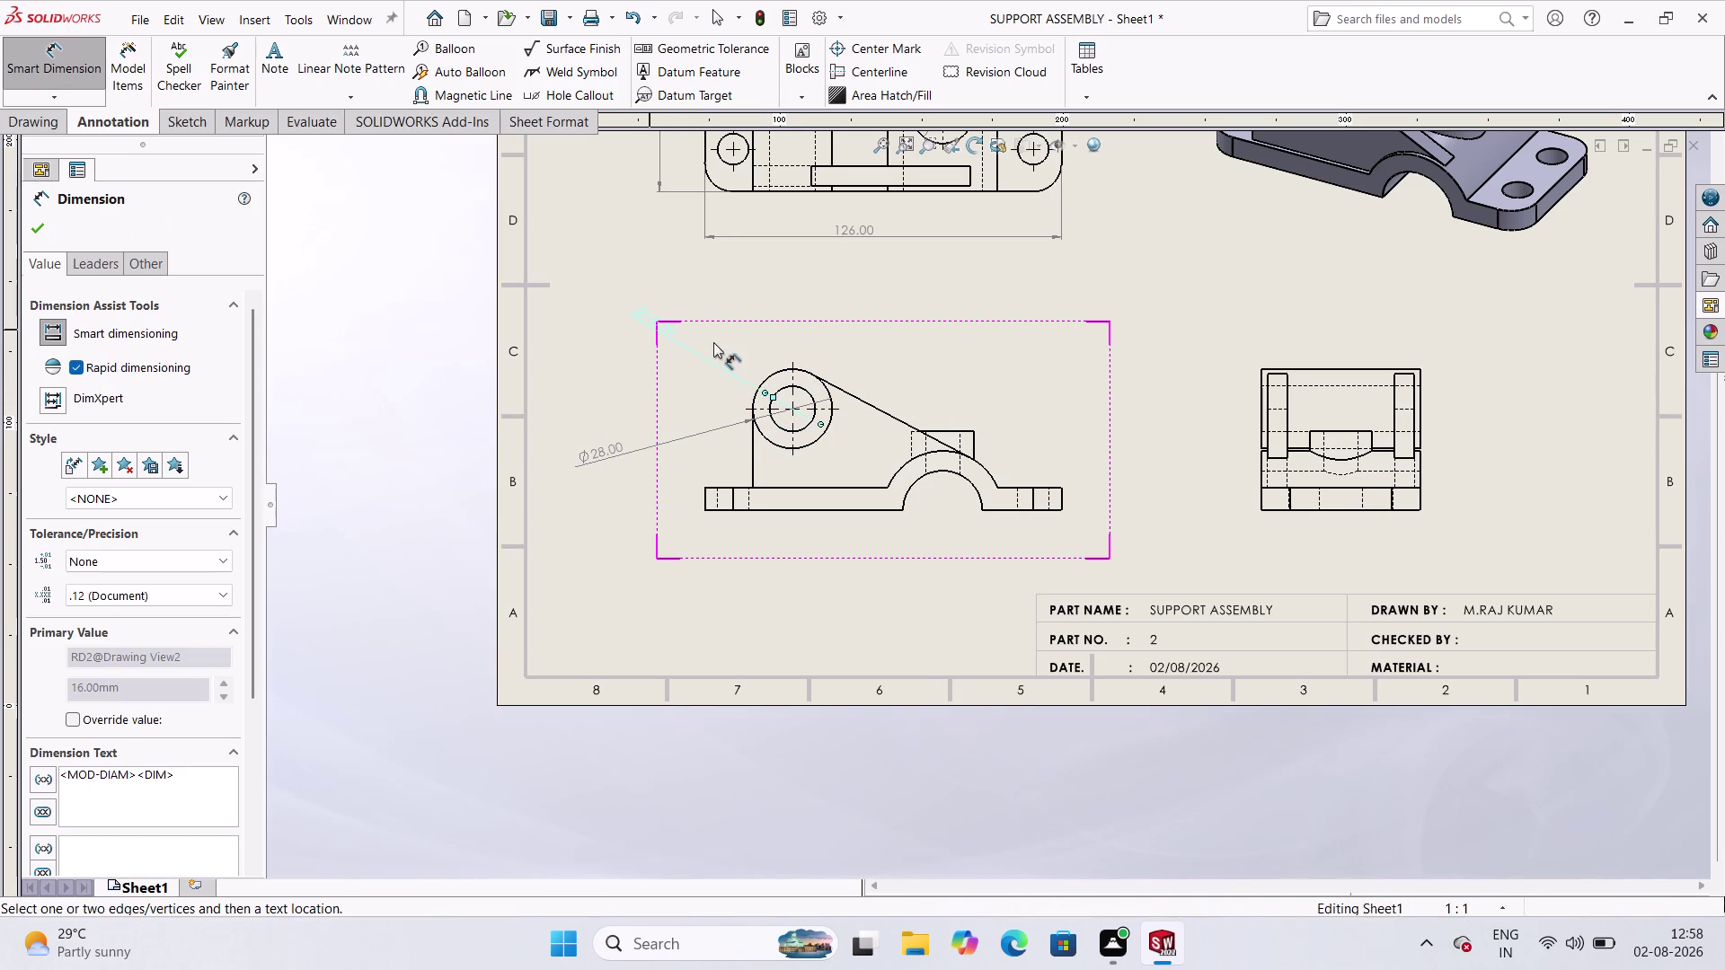
click(776, 407)
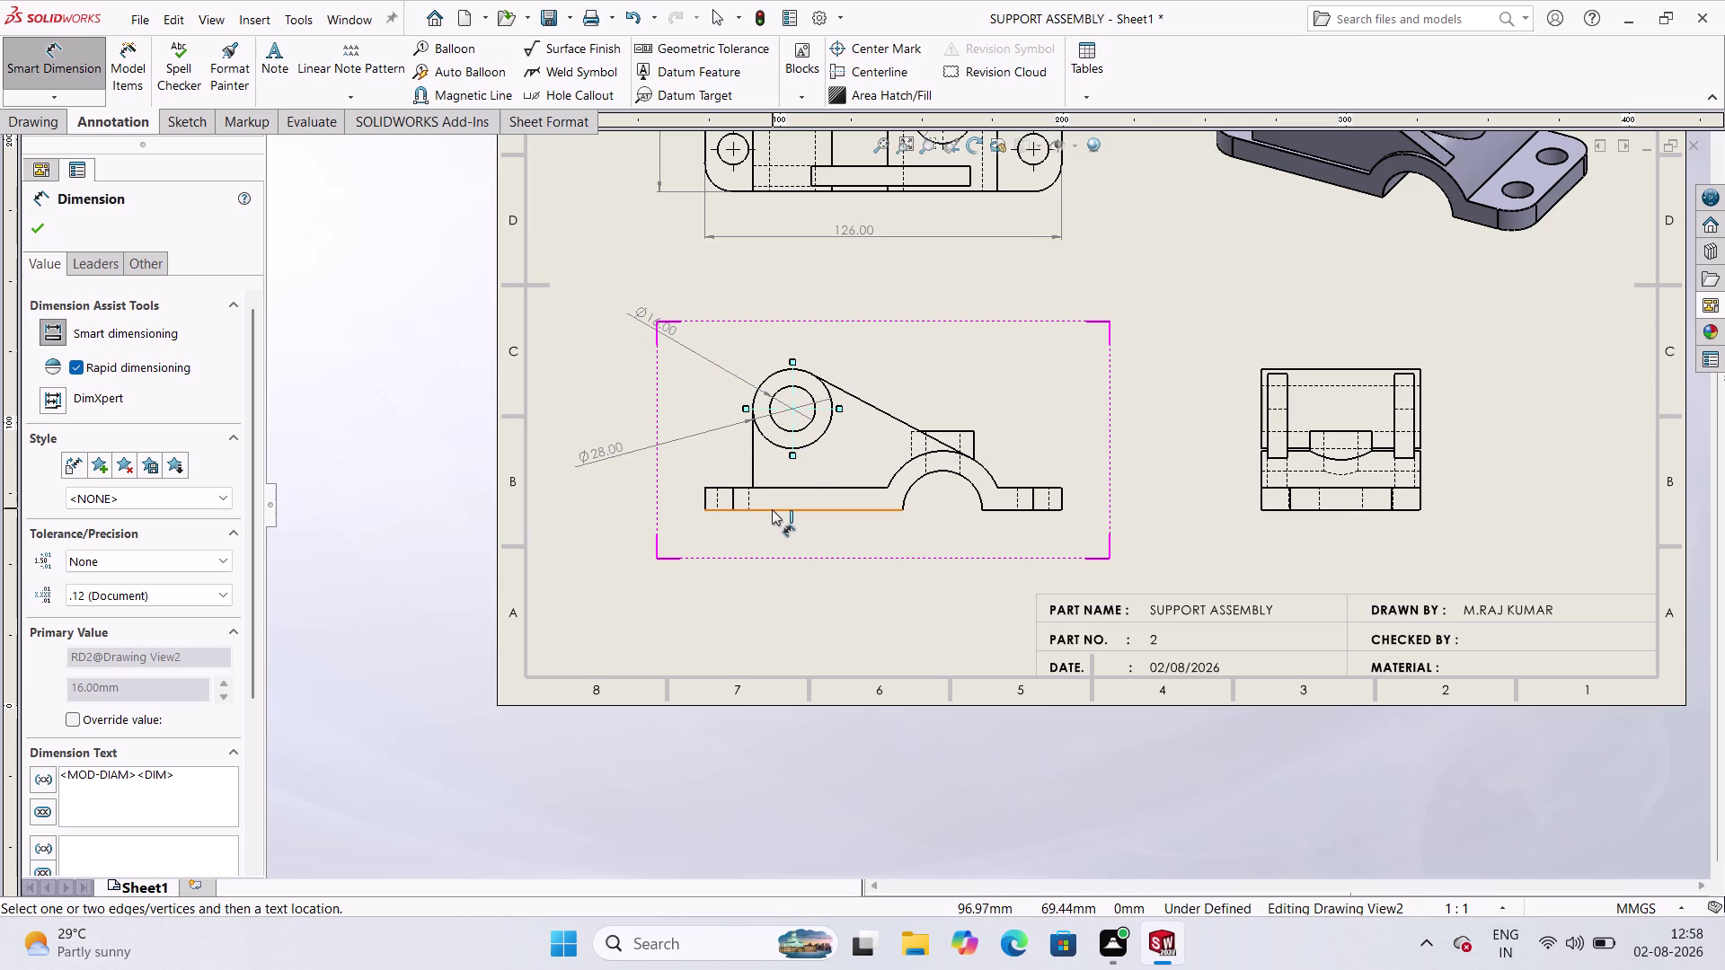
Add the hole-centre height above the base, overriding its value to 45.
click(772, 509)
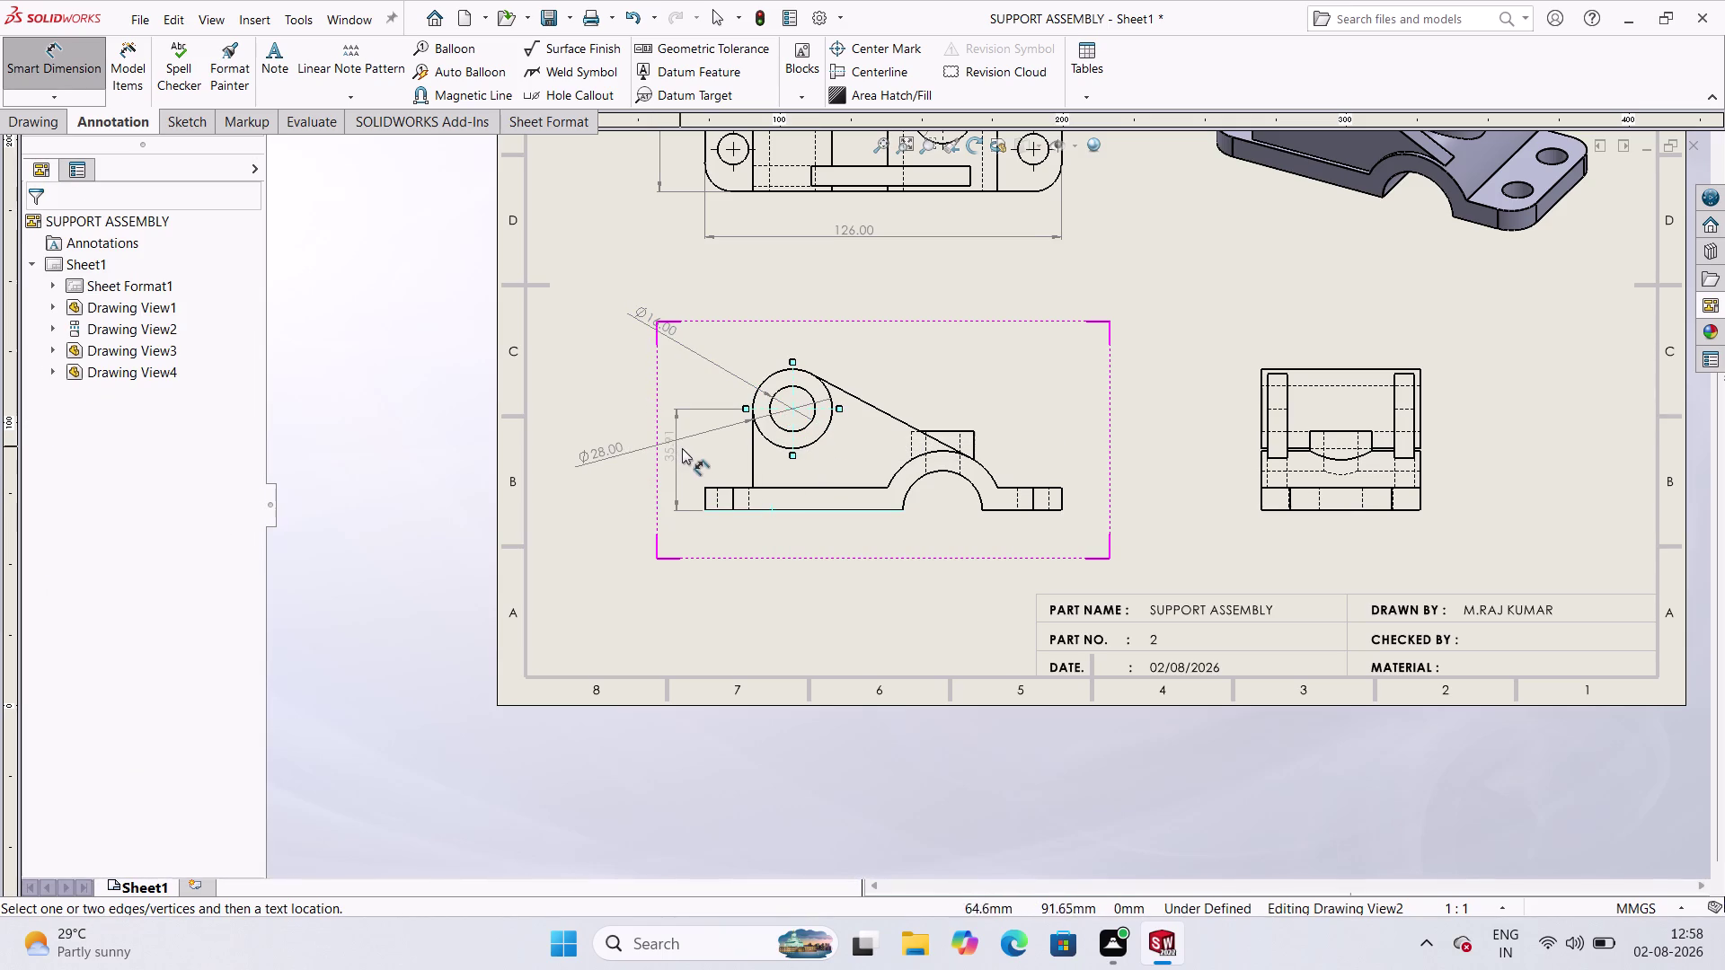
click(662, 468)
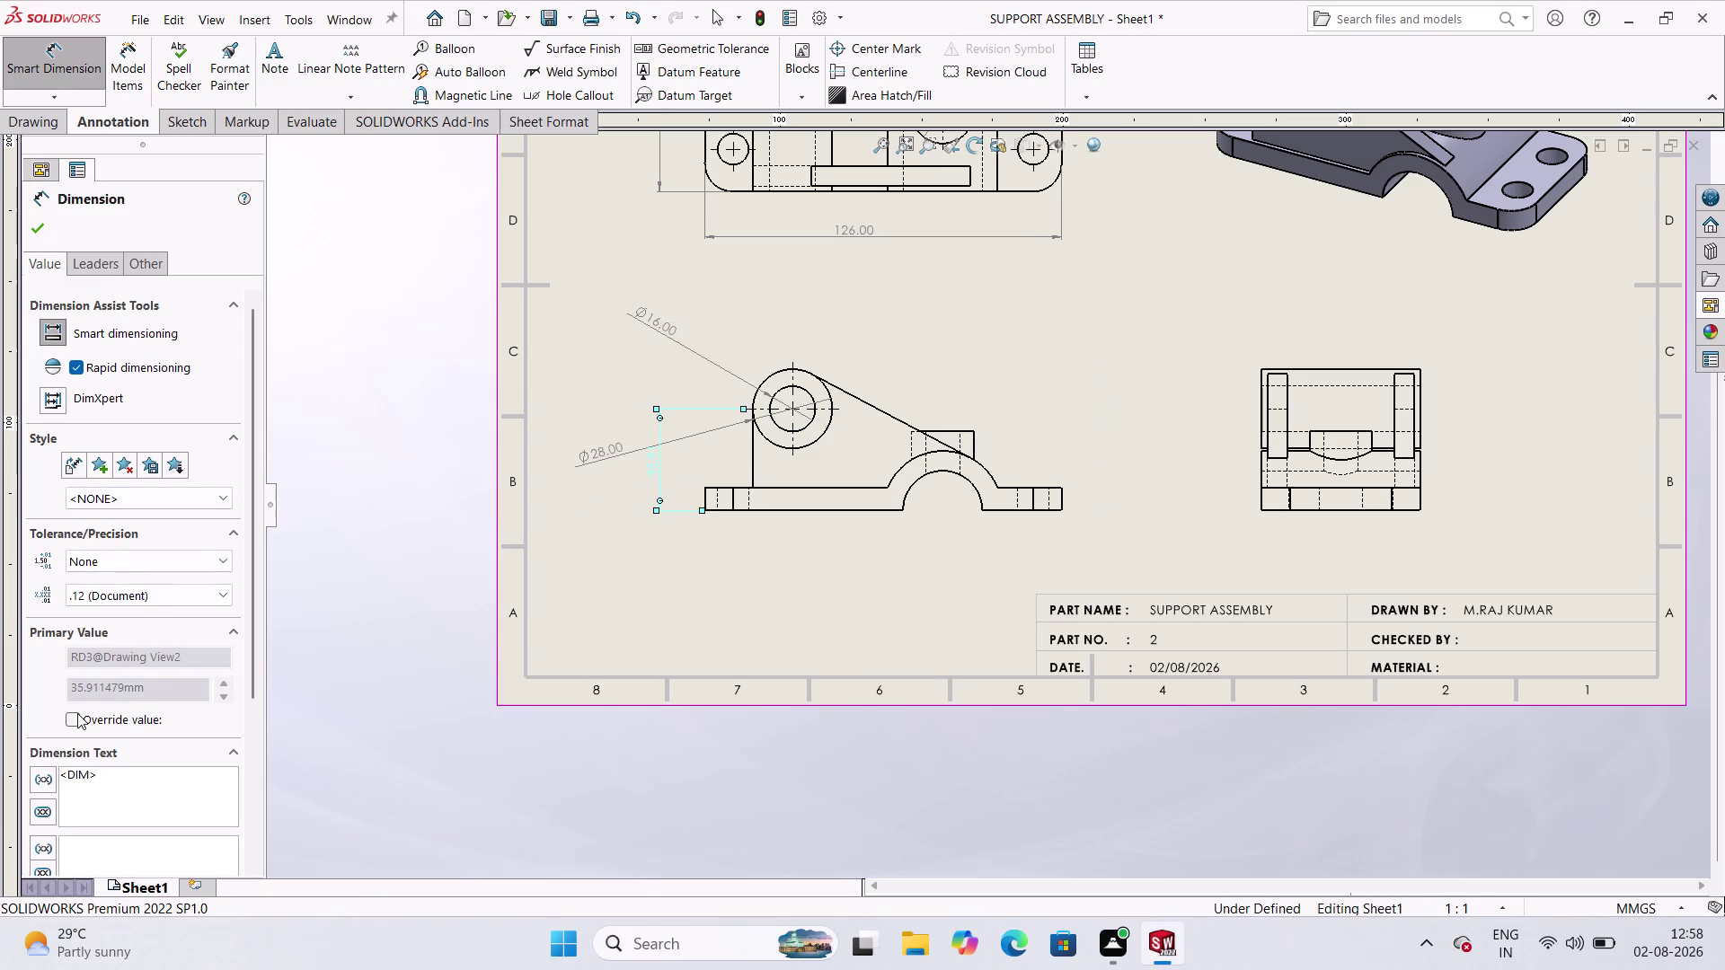
click(77, 713)
double_click(143, 765)
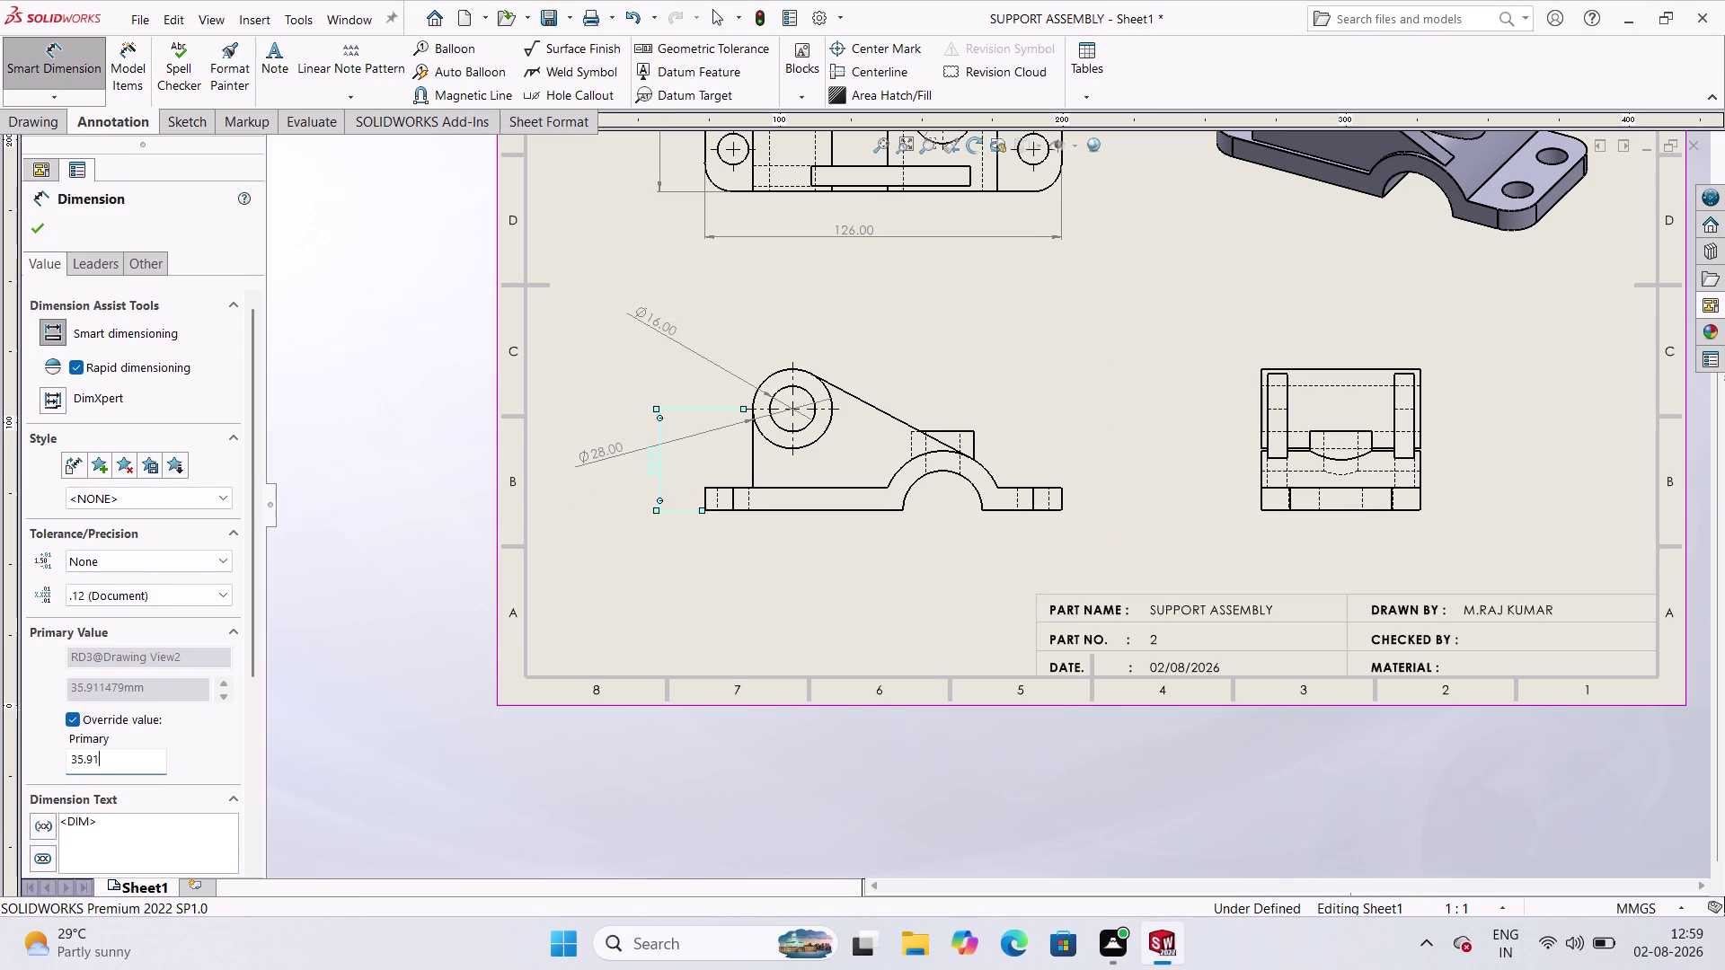
text(45)
key(Return)
click(41, 232)
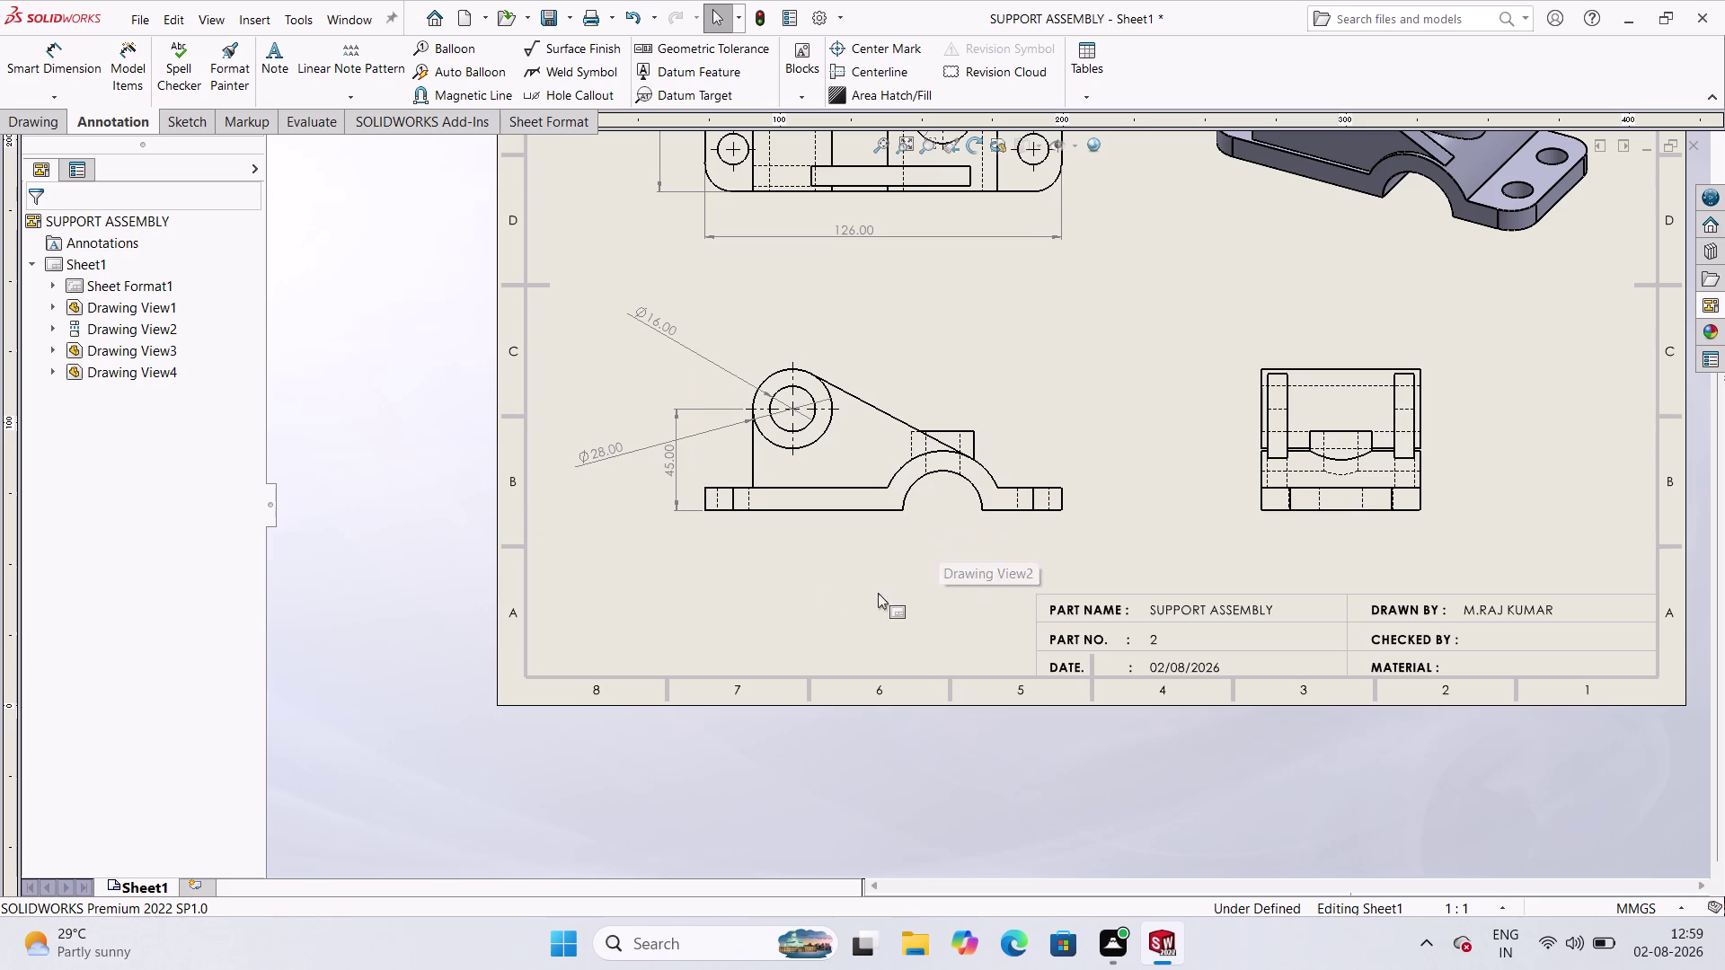
click(702, 498)
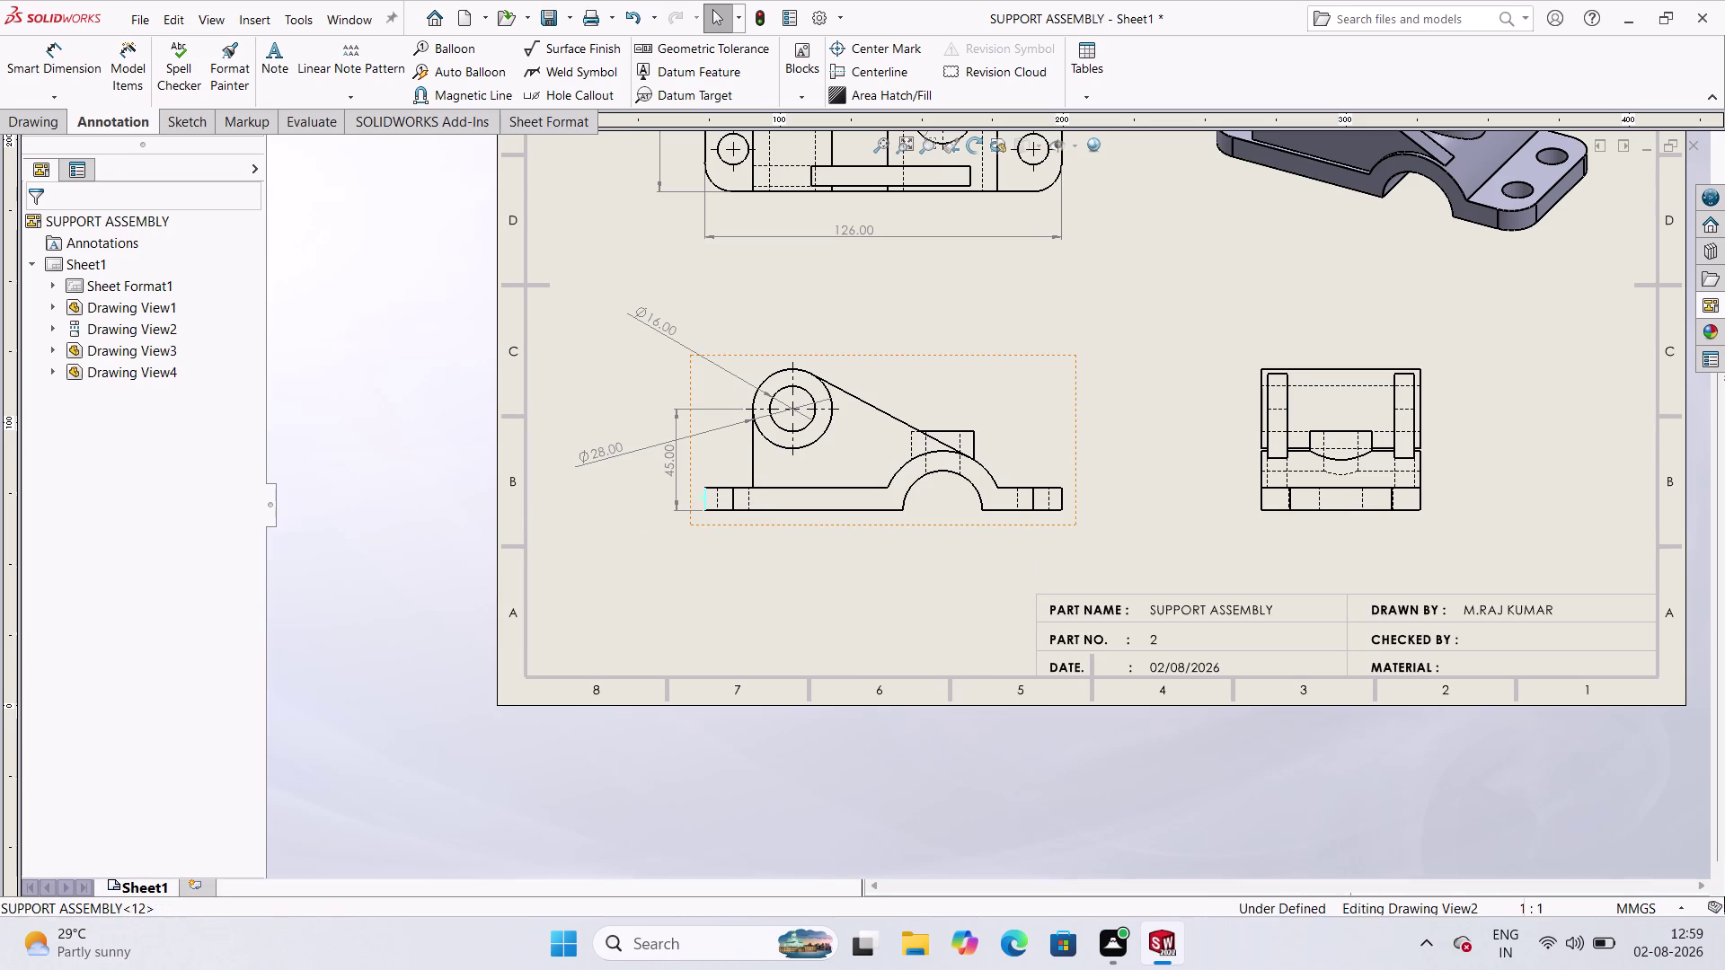
Dimension the front view's base ends with the 126 overall length.
click(1059, 500)
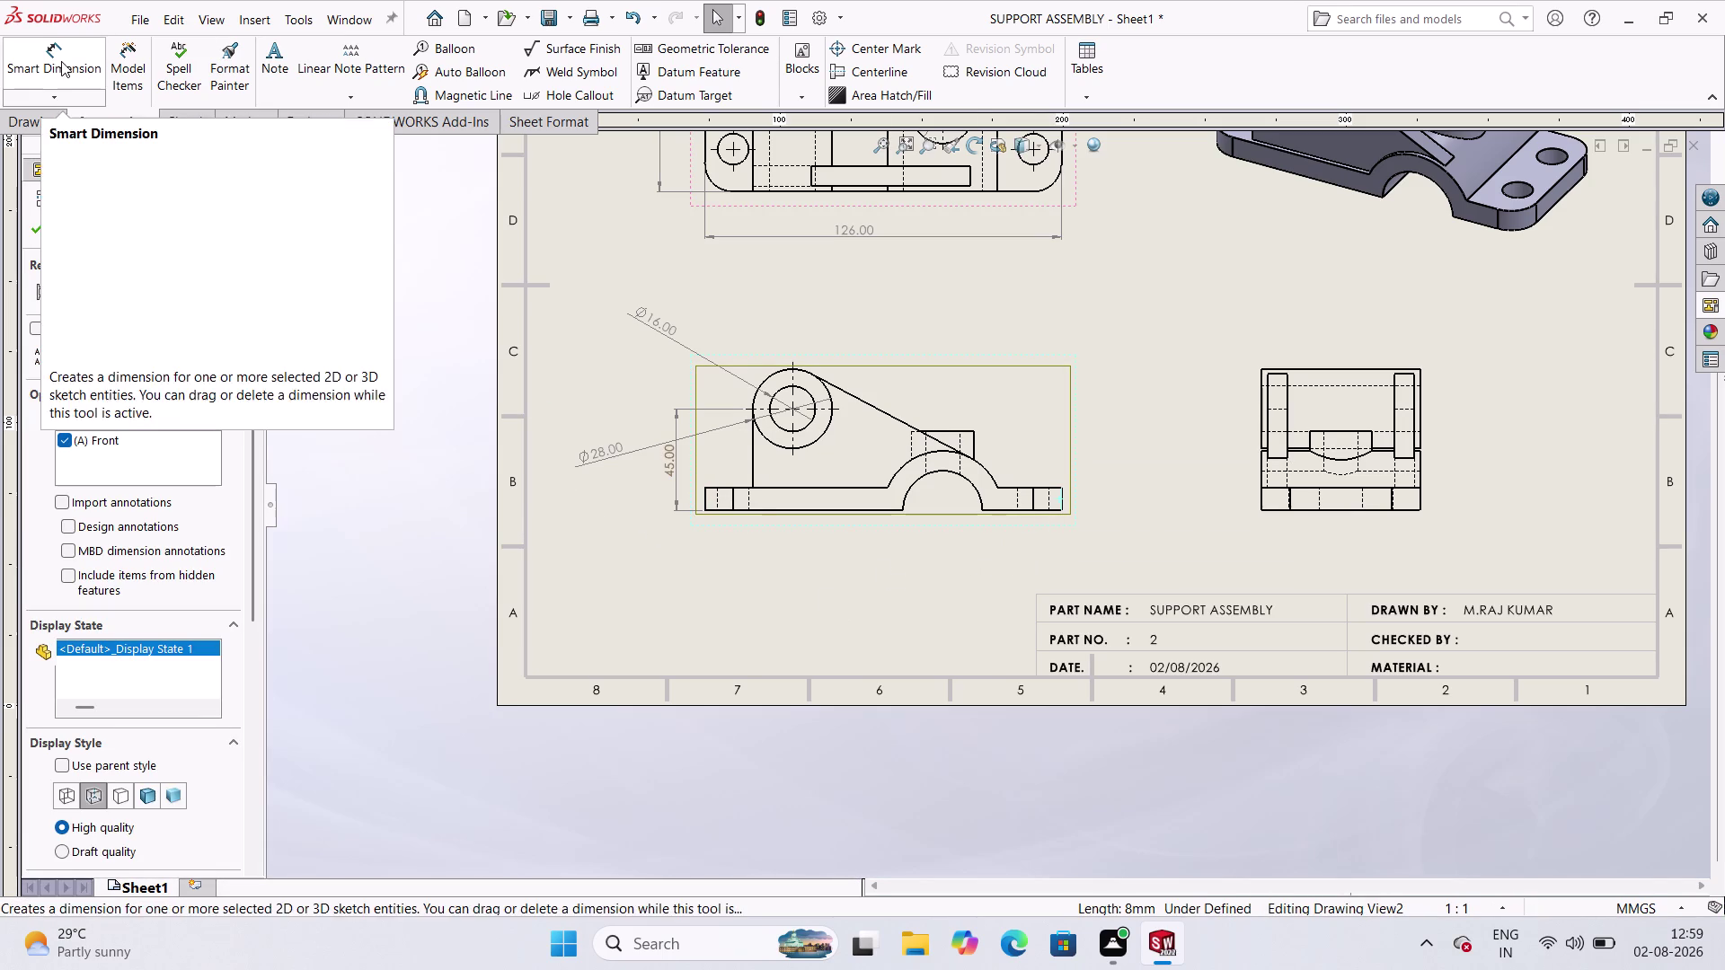
click(346, 241)
click(47, 71)
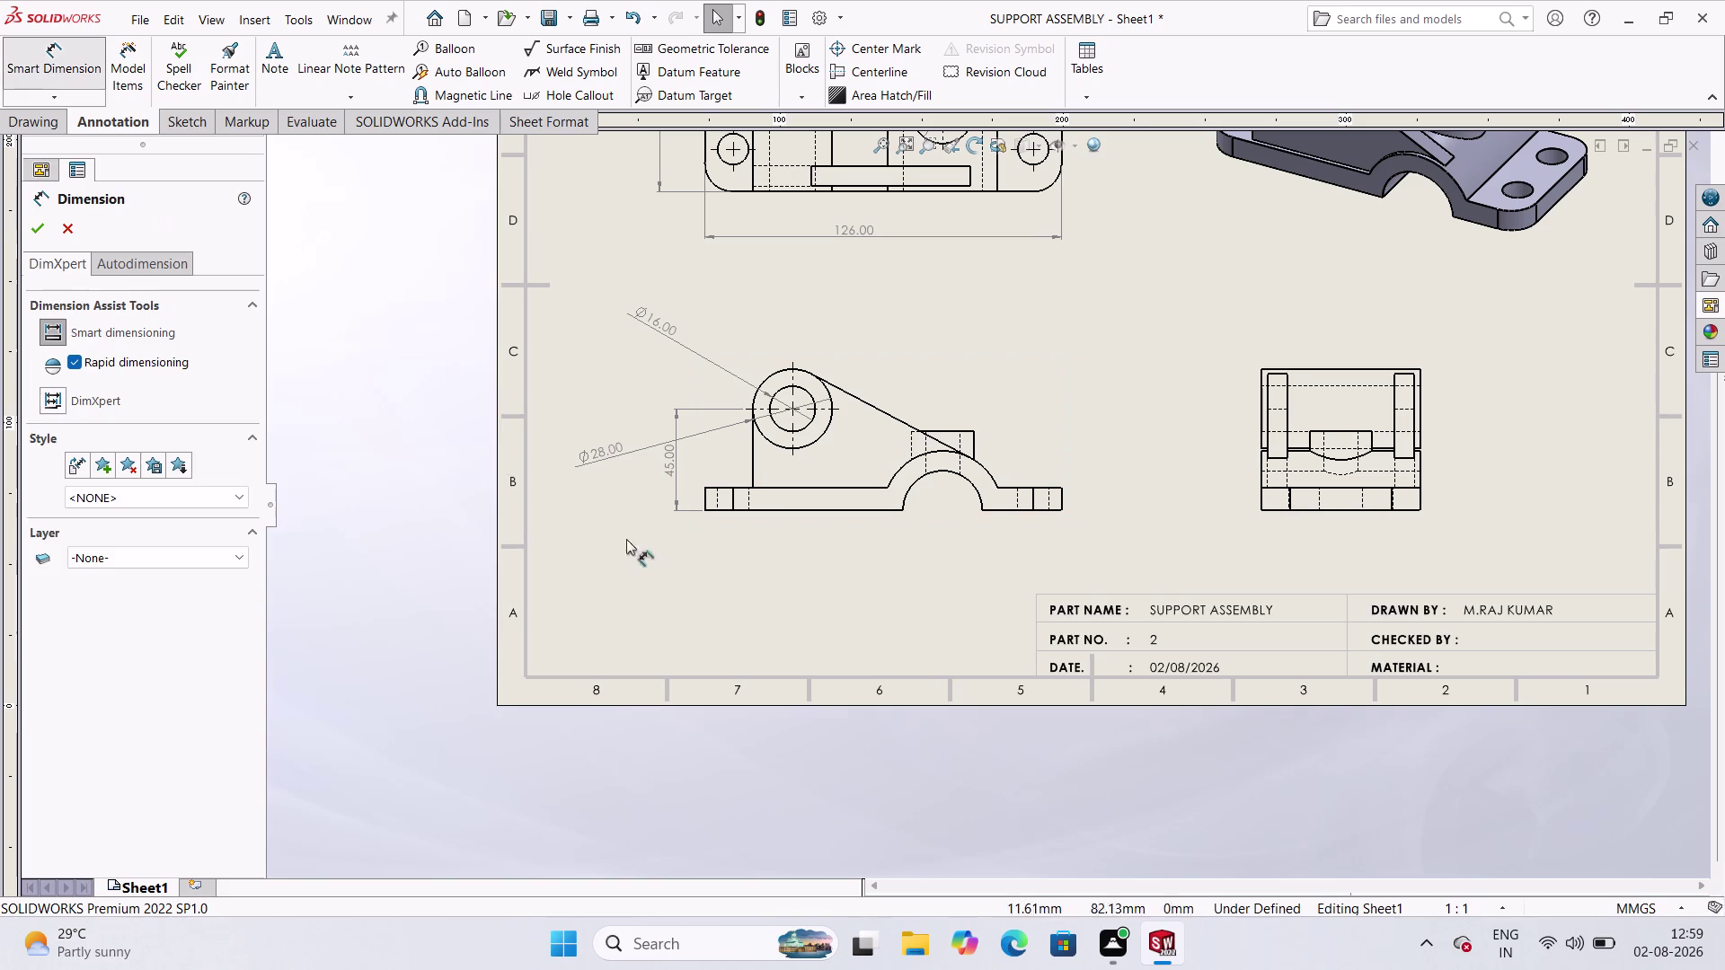
click(706, 500)
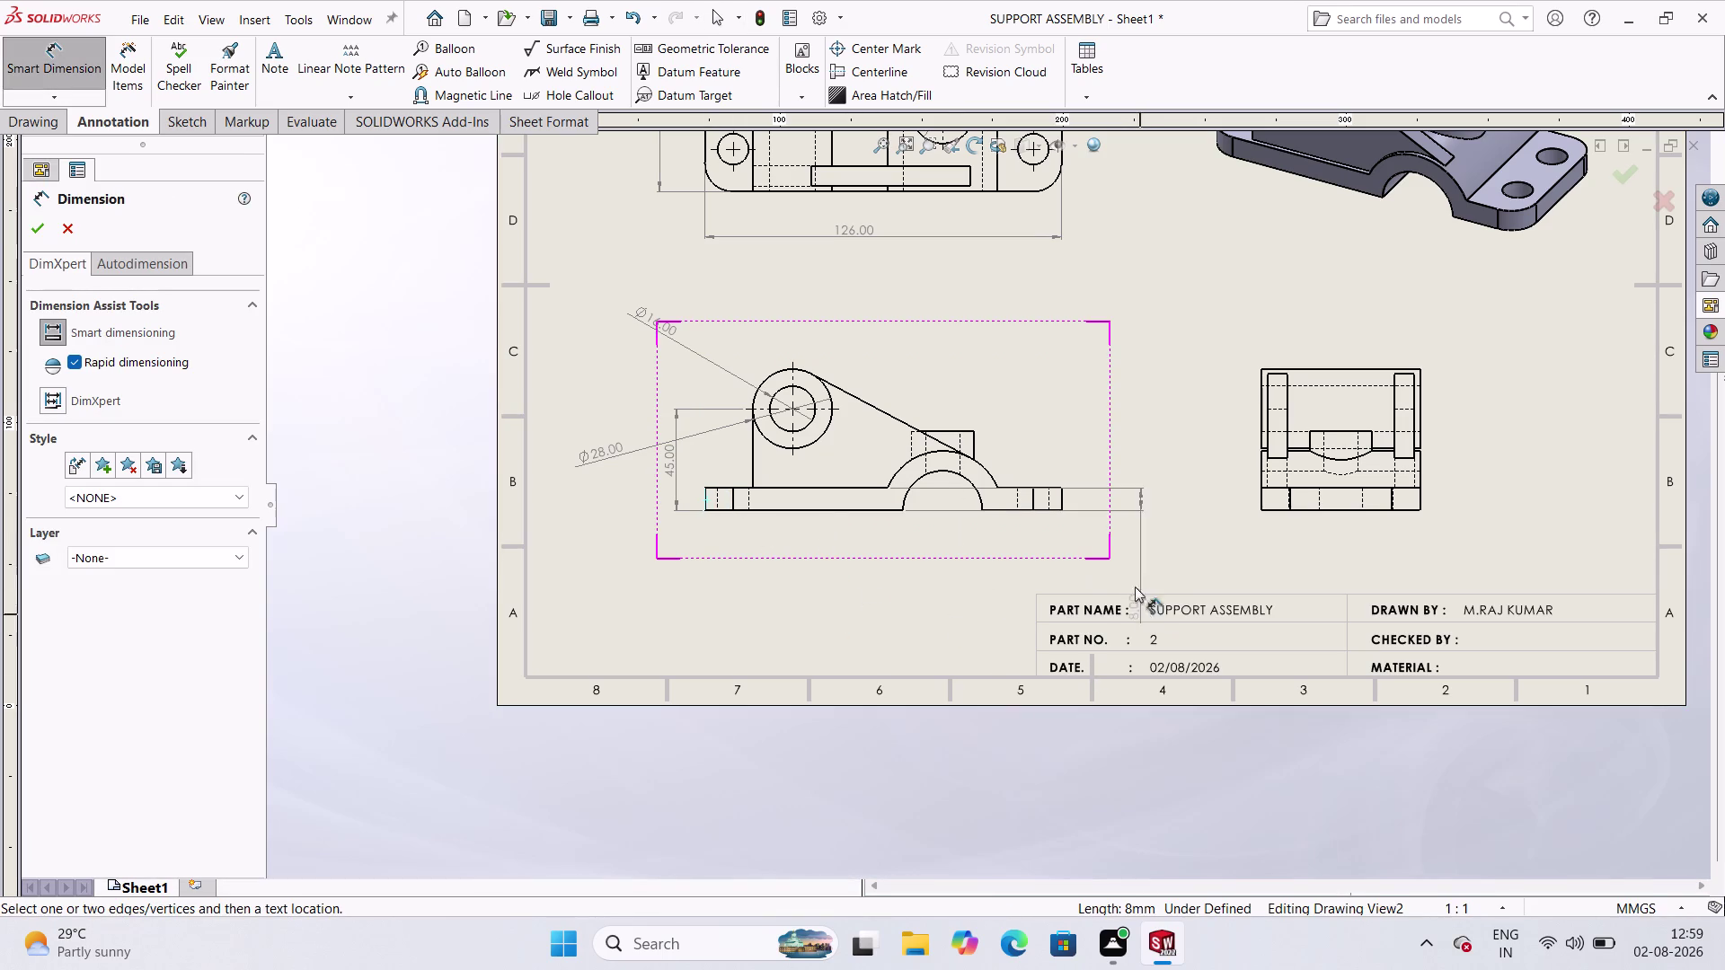
click(1063, 494)
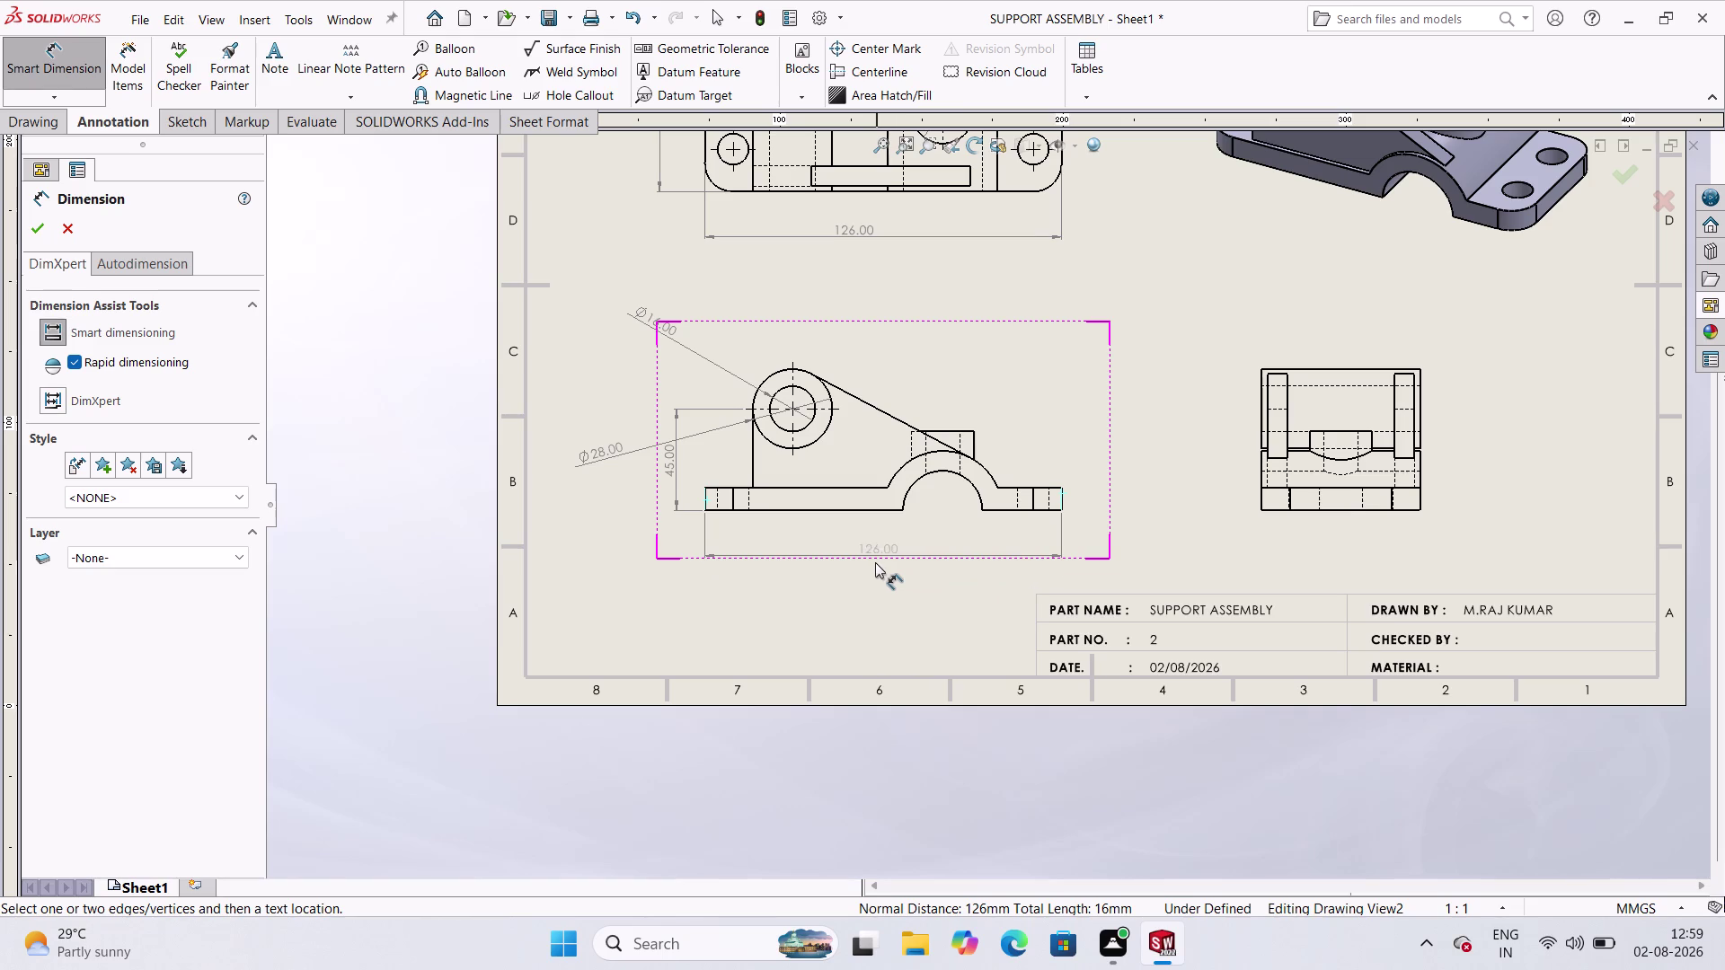
click(868, 567)
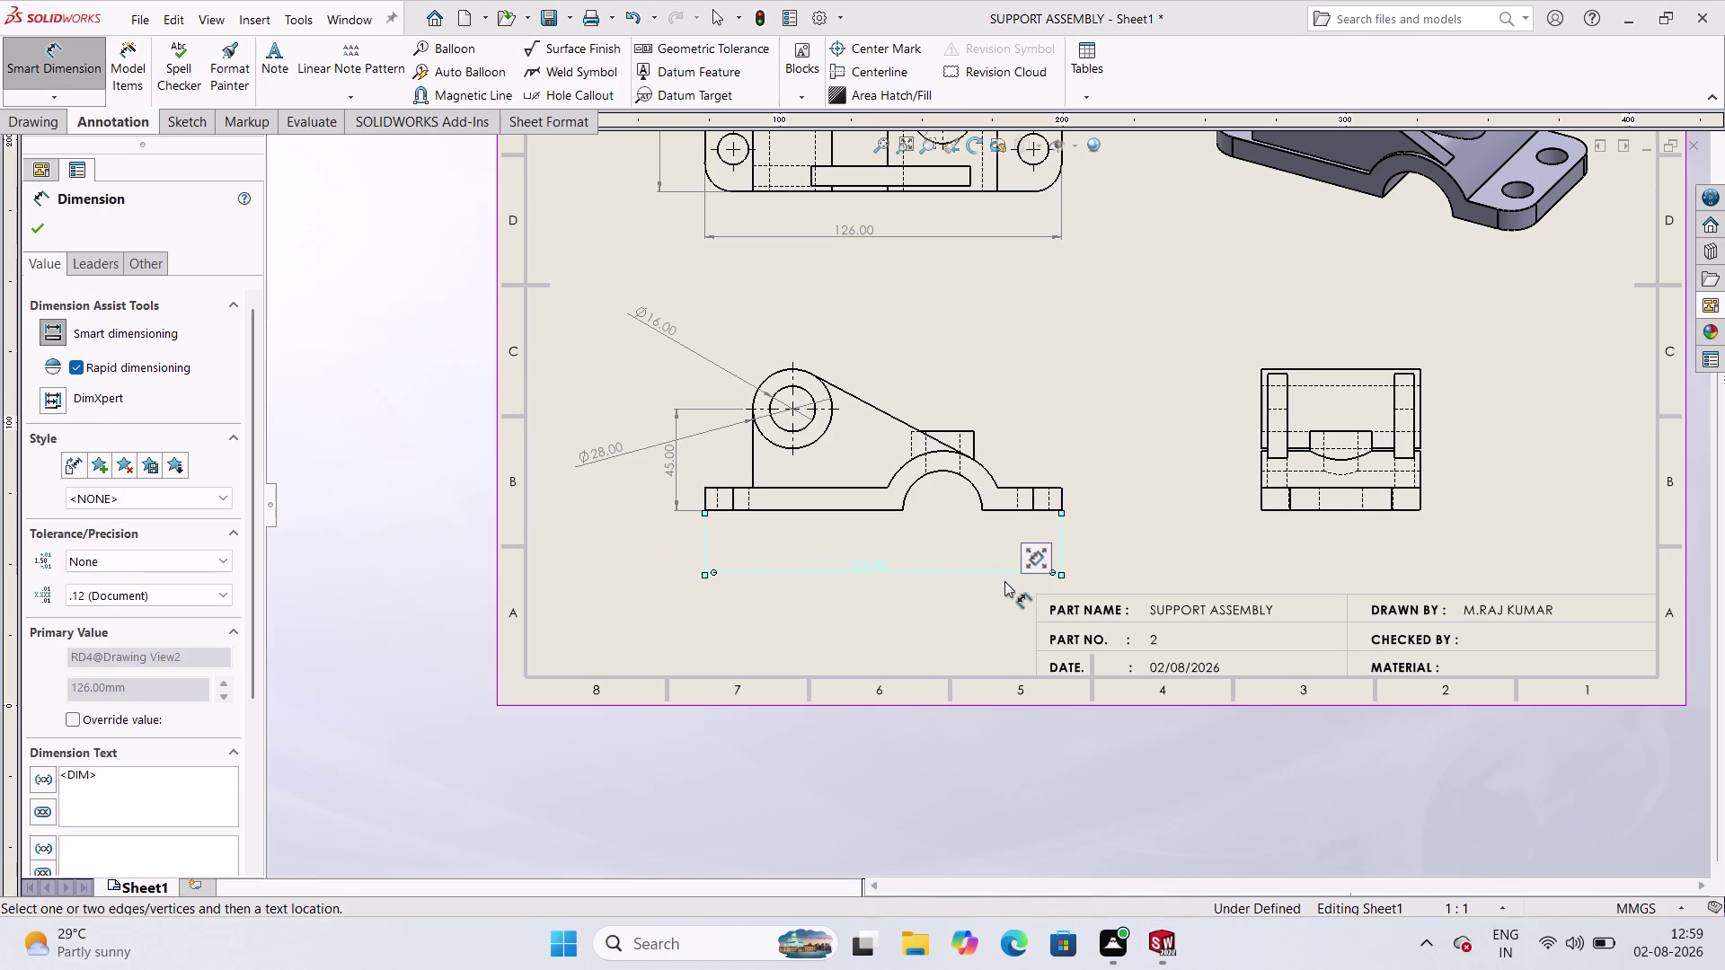
click(955, 471)
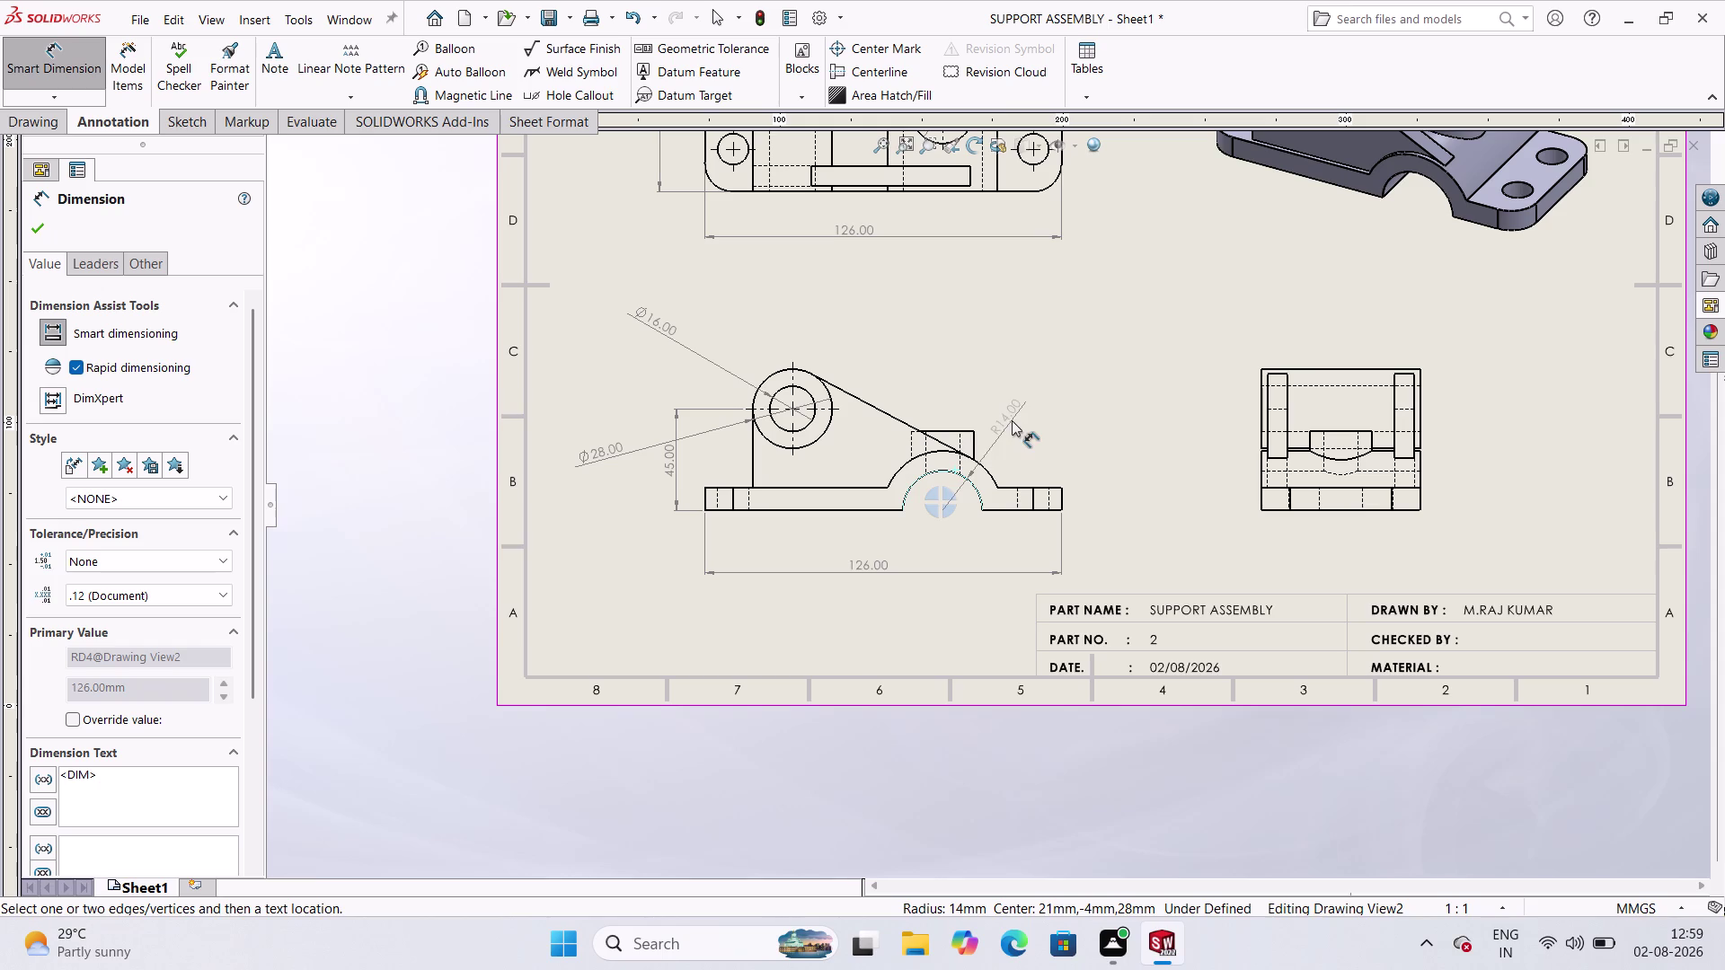
Add R14 and R21 arch radii and the 28 right-side height.
click(914, 401)
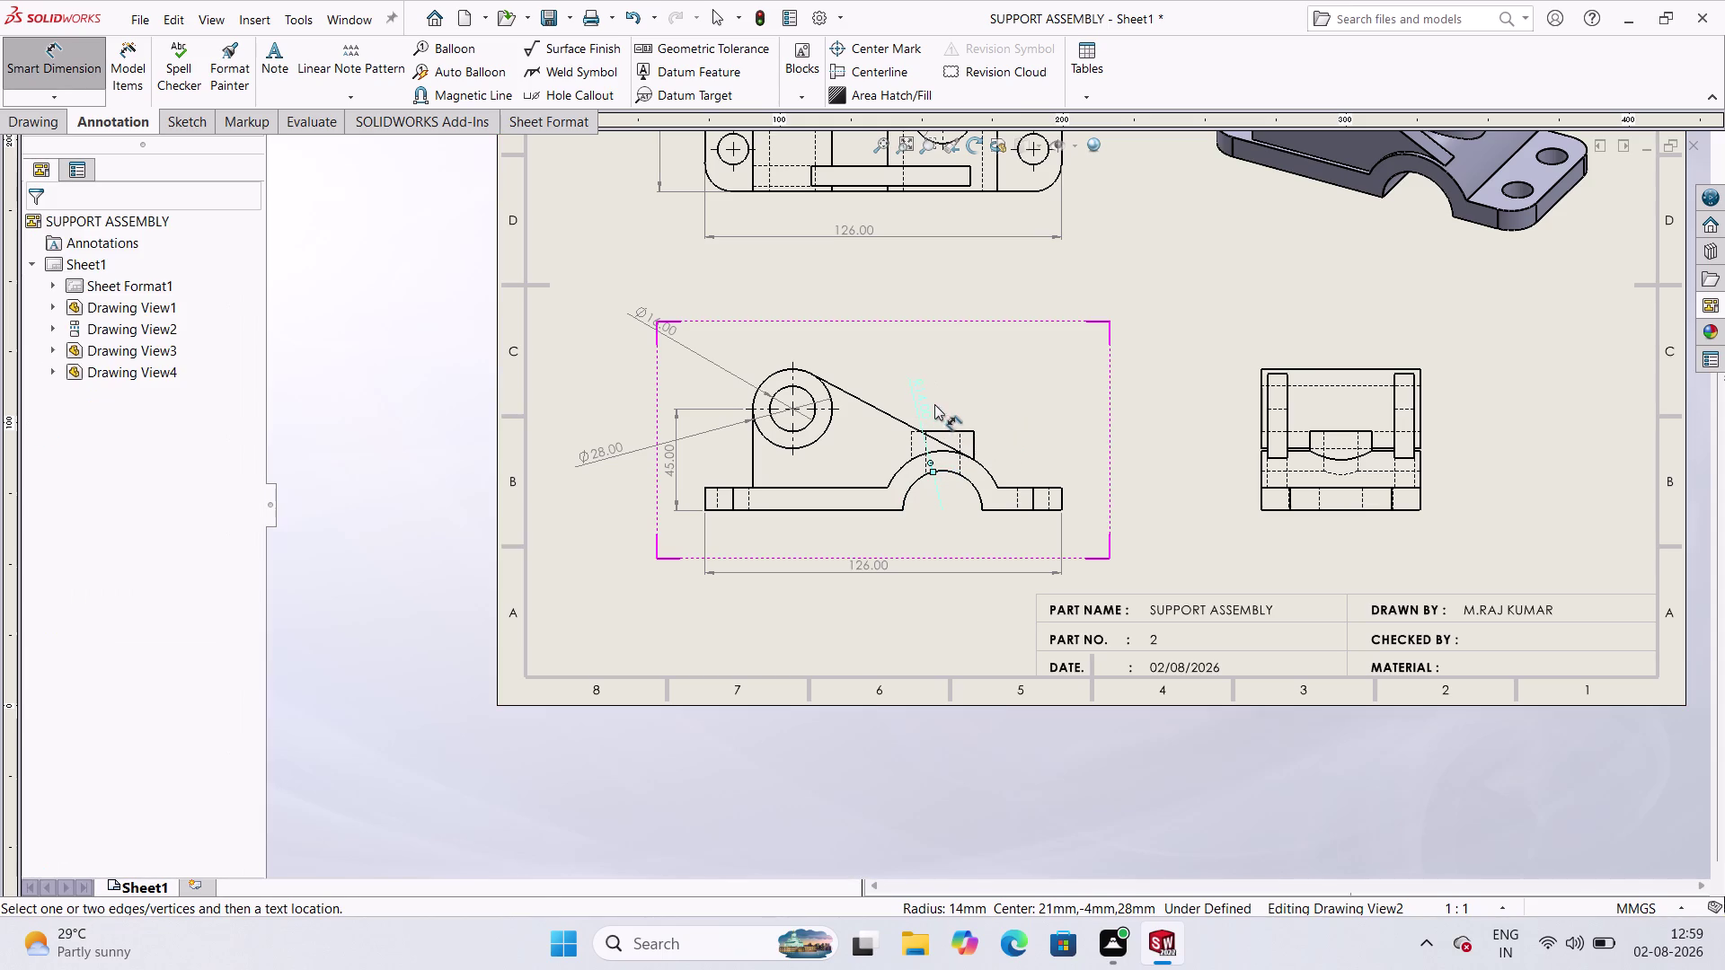
click(985, 471)
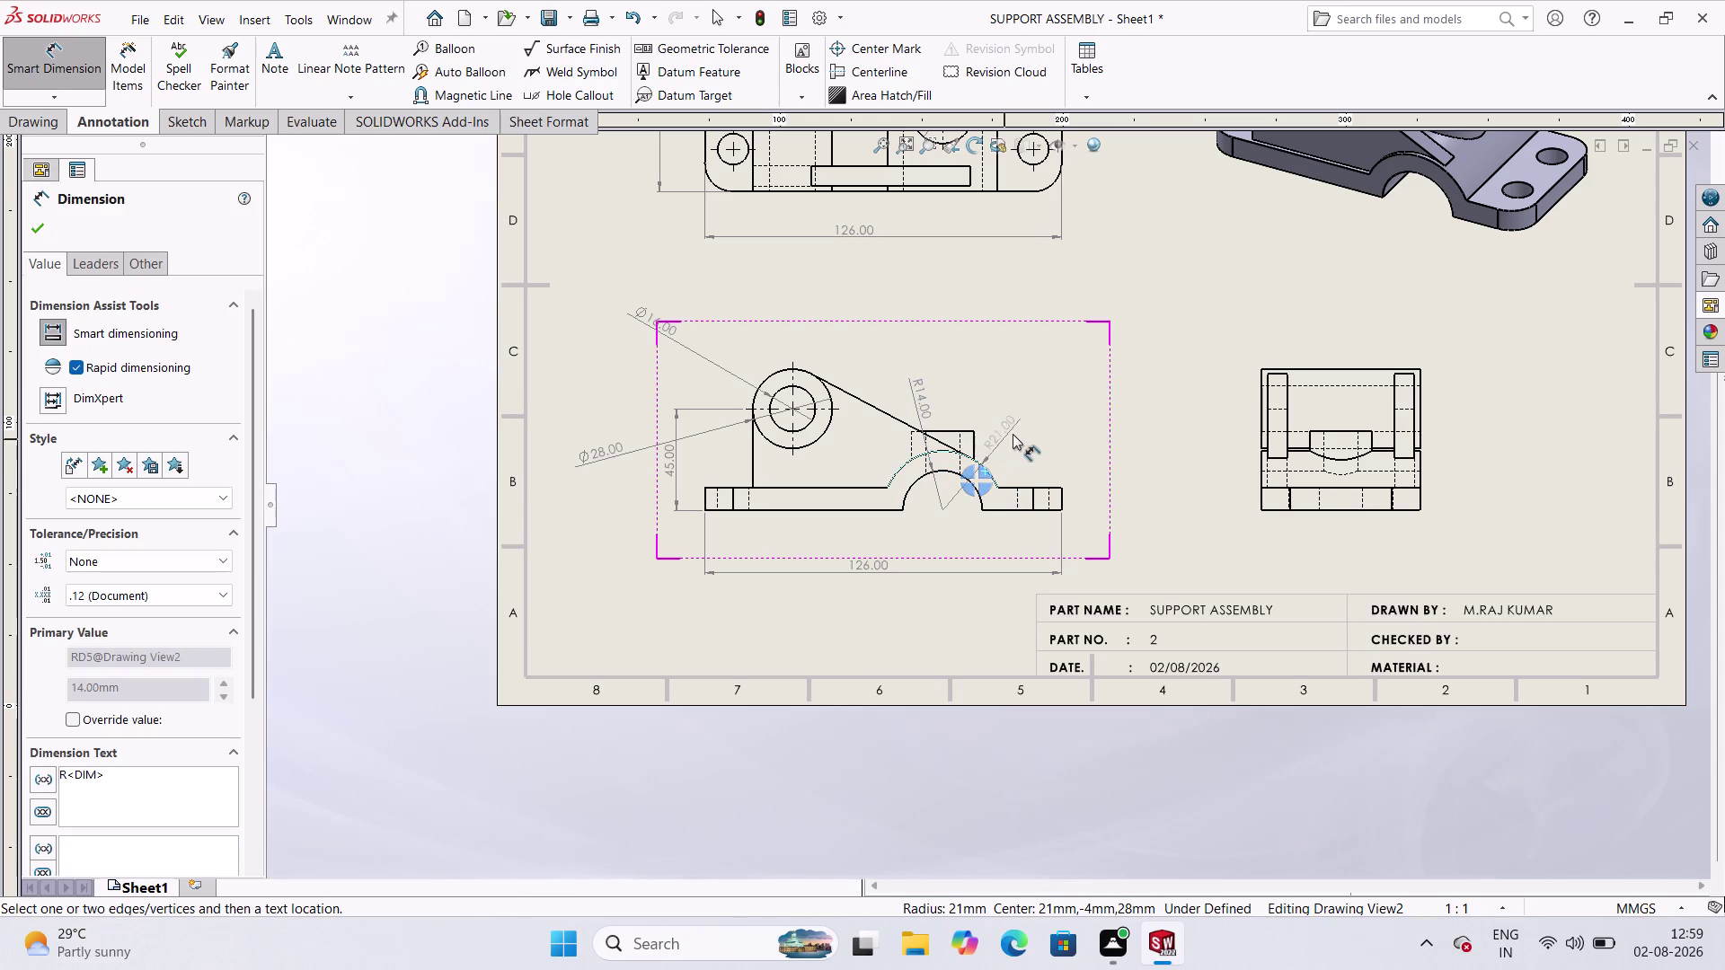
click(1034, 419)
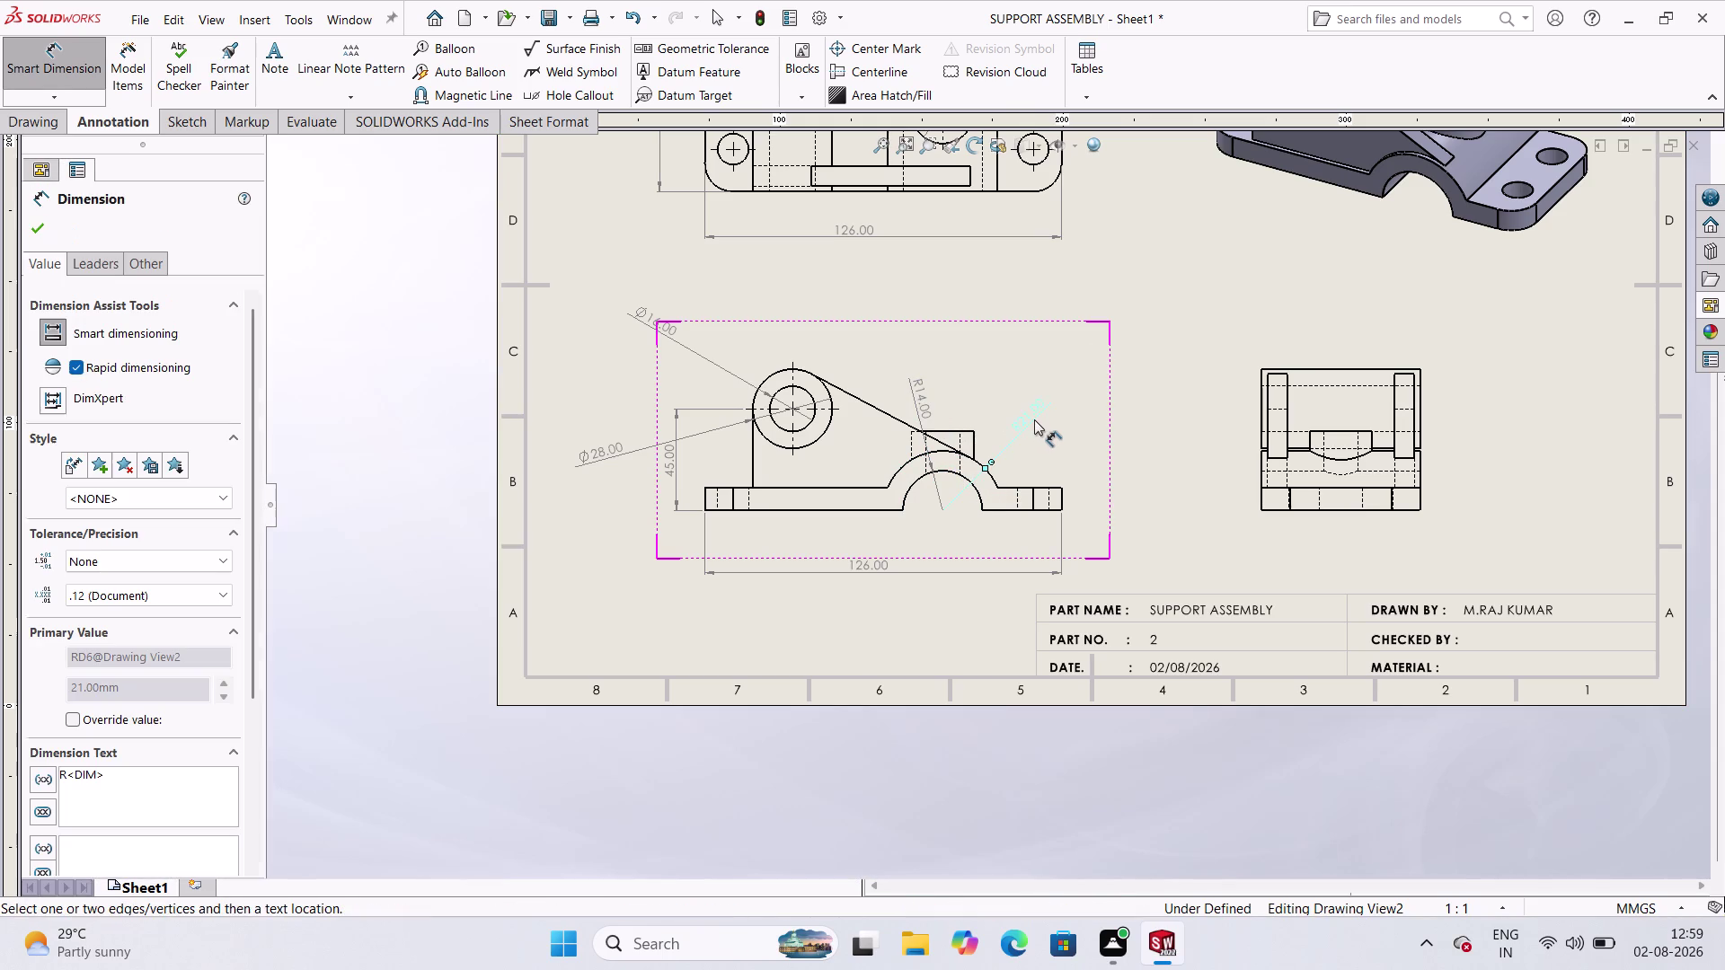
click(949, 427)
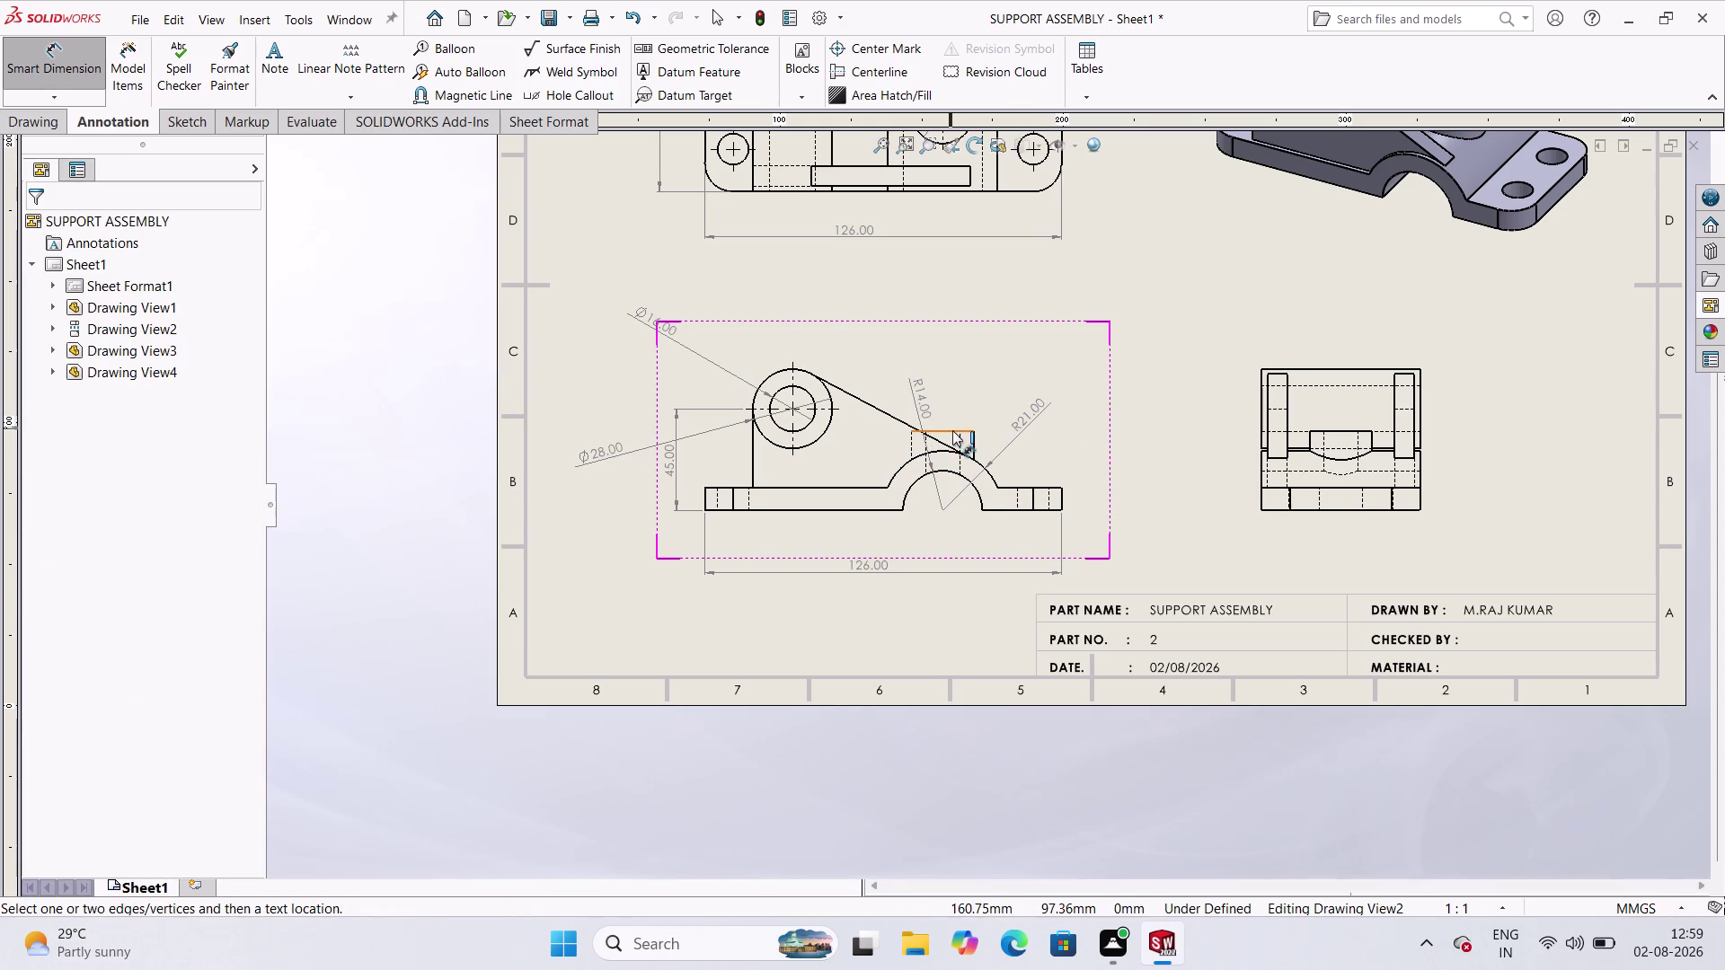
click(952, 430)
click(1056, 509)
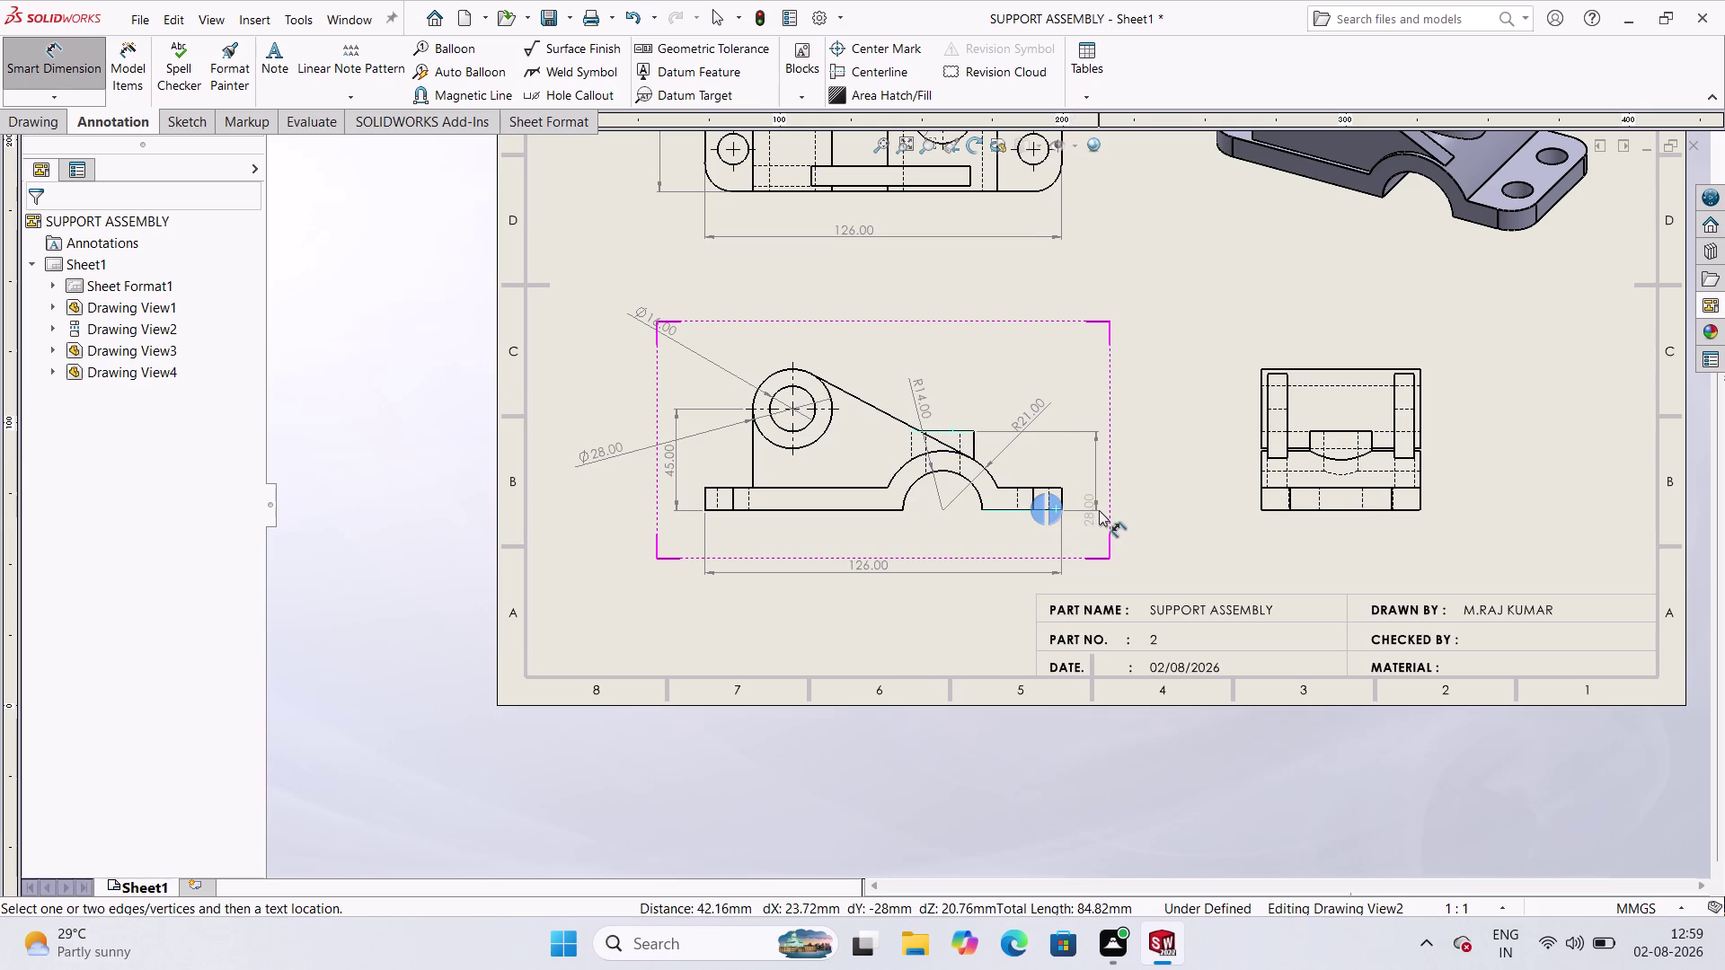
click(1090, 478)
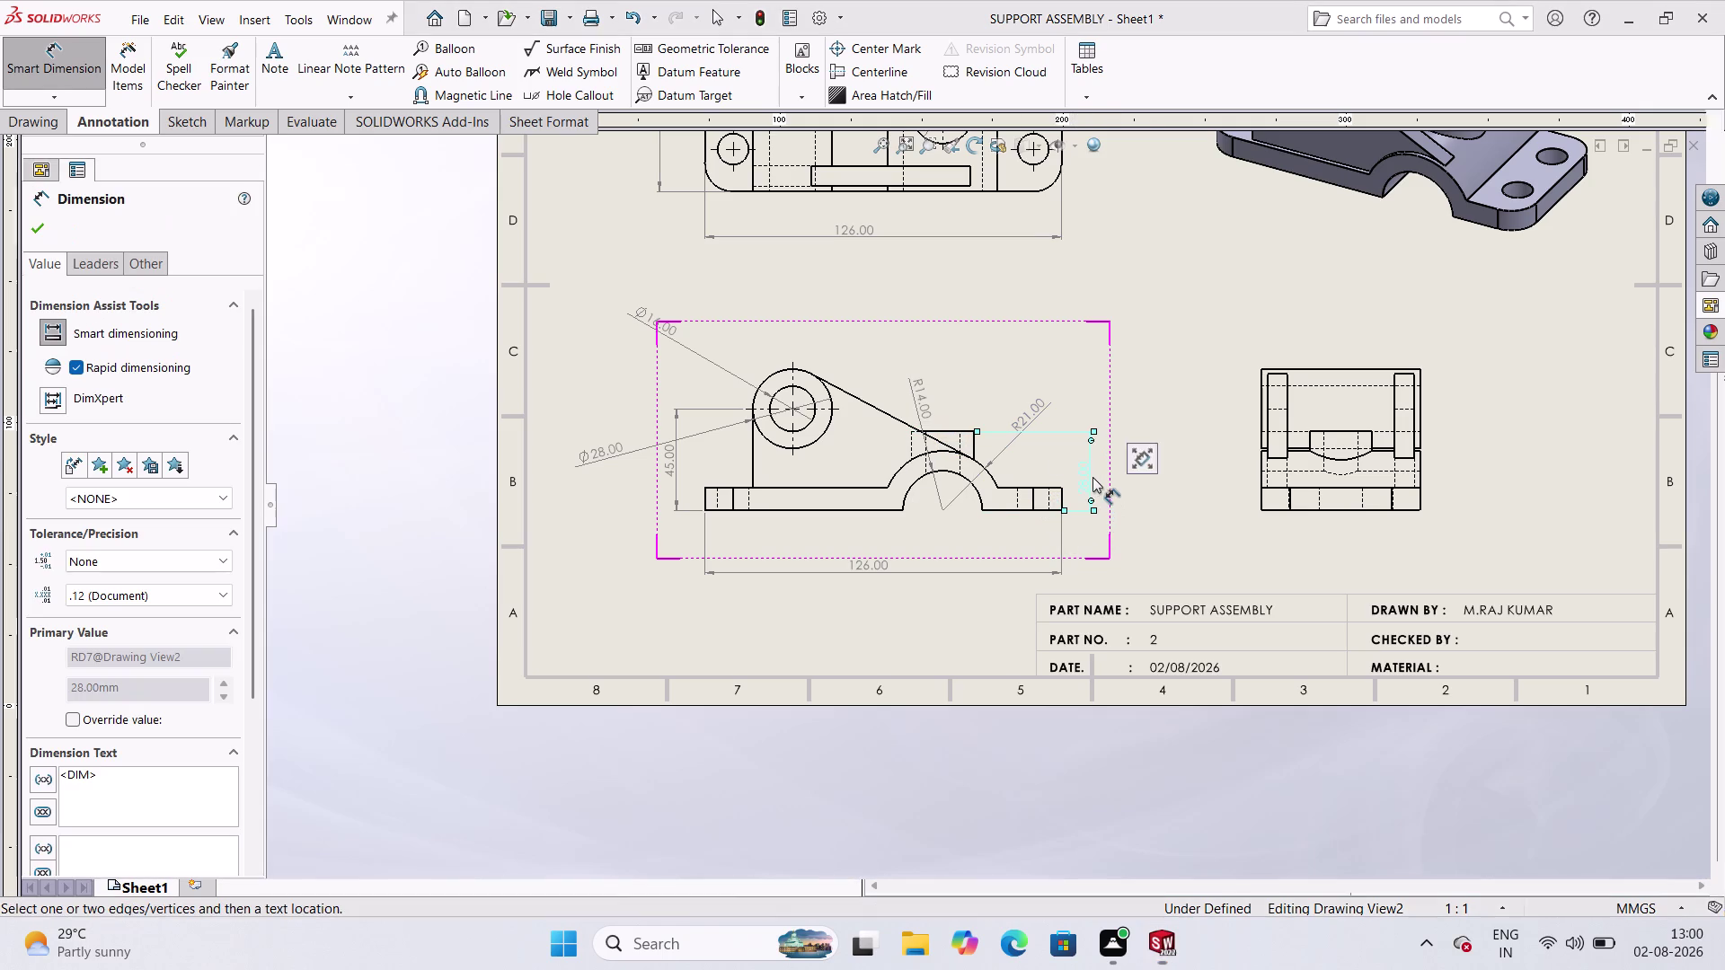
scroll(up, 3)
scroll(down, 3)
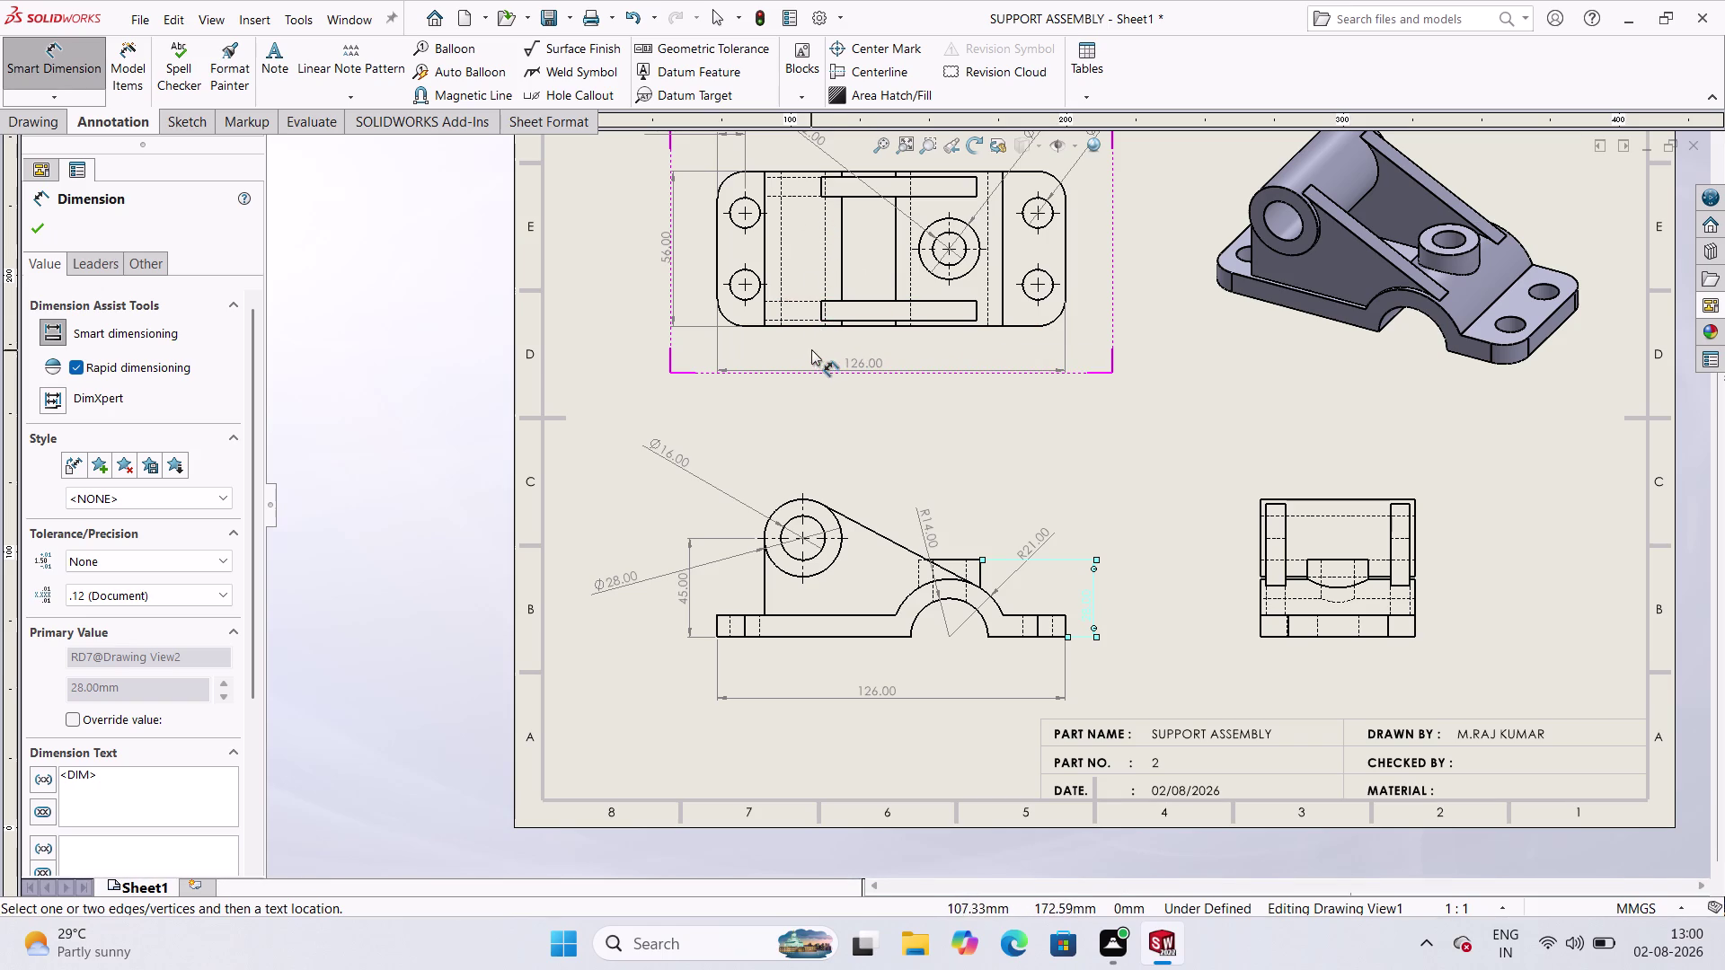
Dimension the central hole 67 from the left edge and 42 from the right end.
click(767, 308)
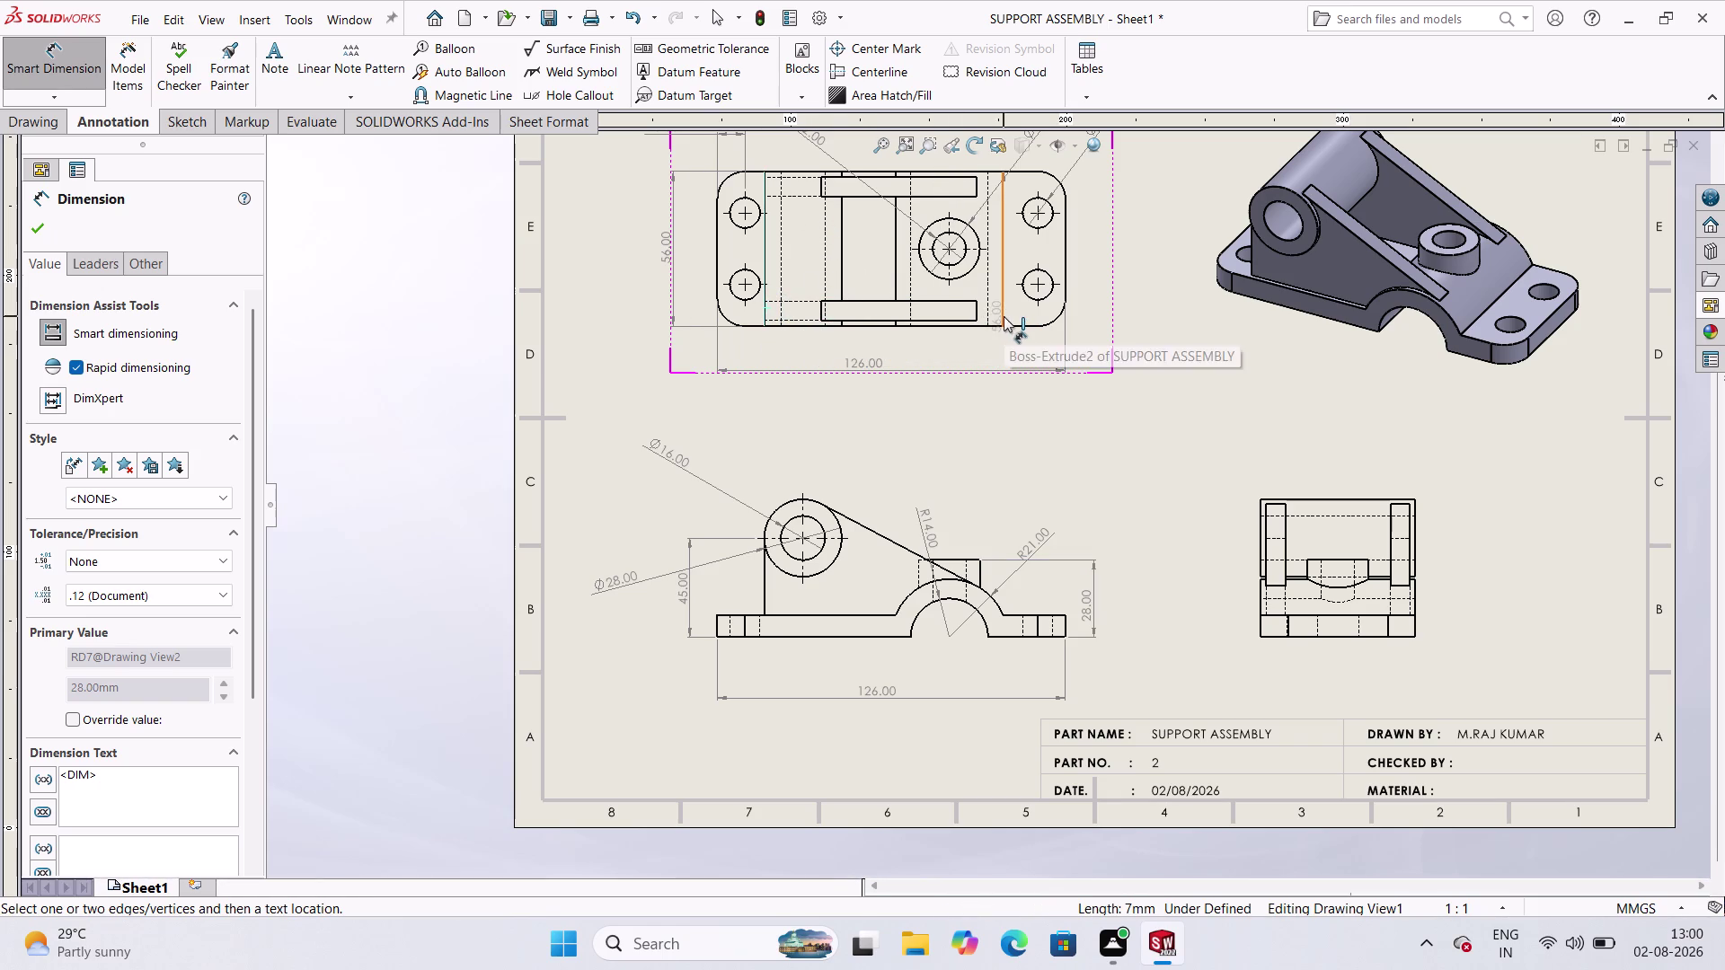
click(948, 276)
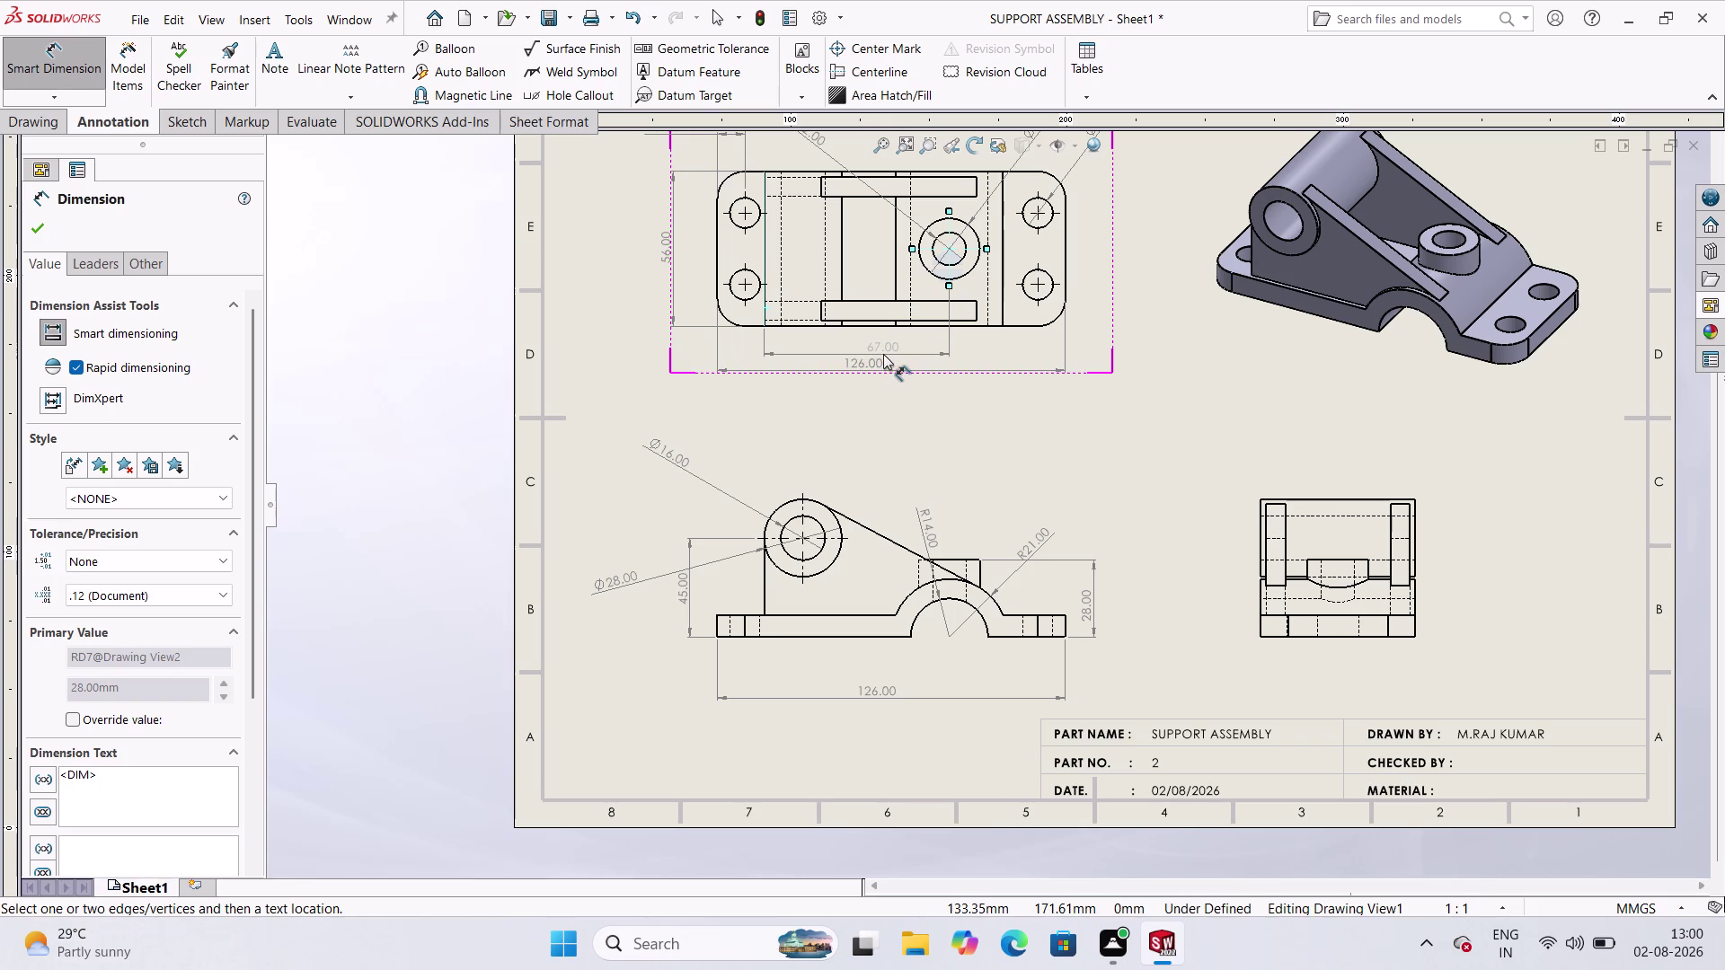
click(883, 354)
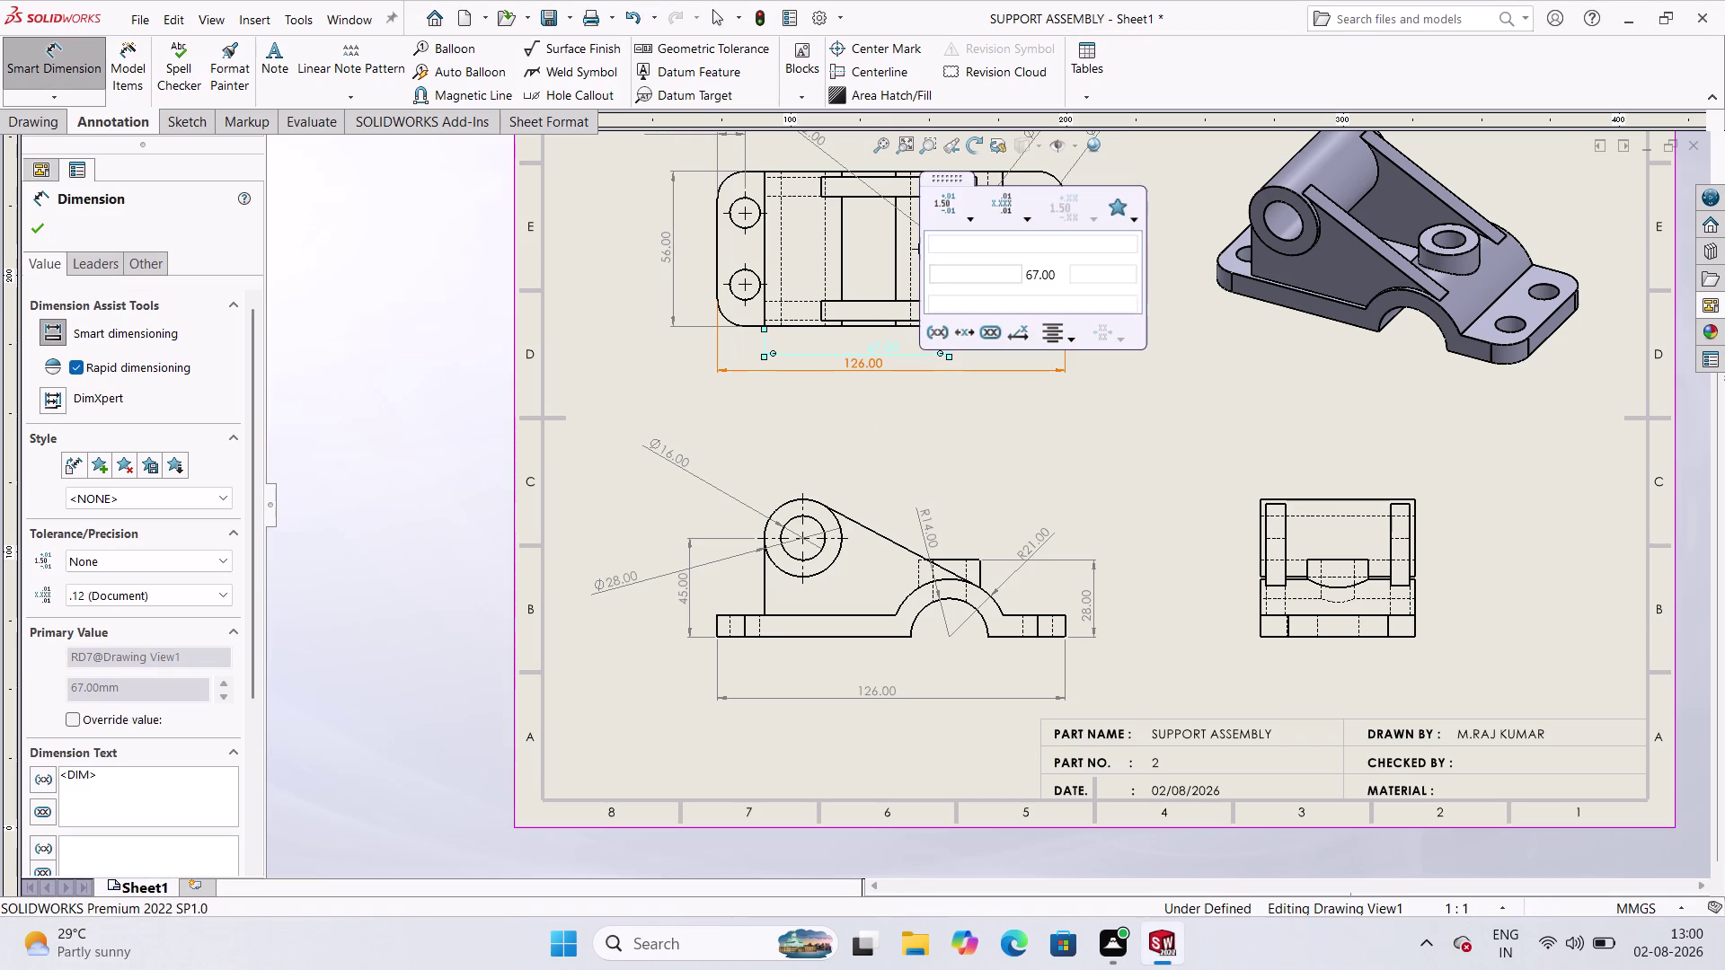
click(1096, 408)
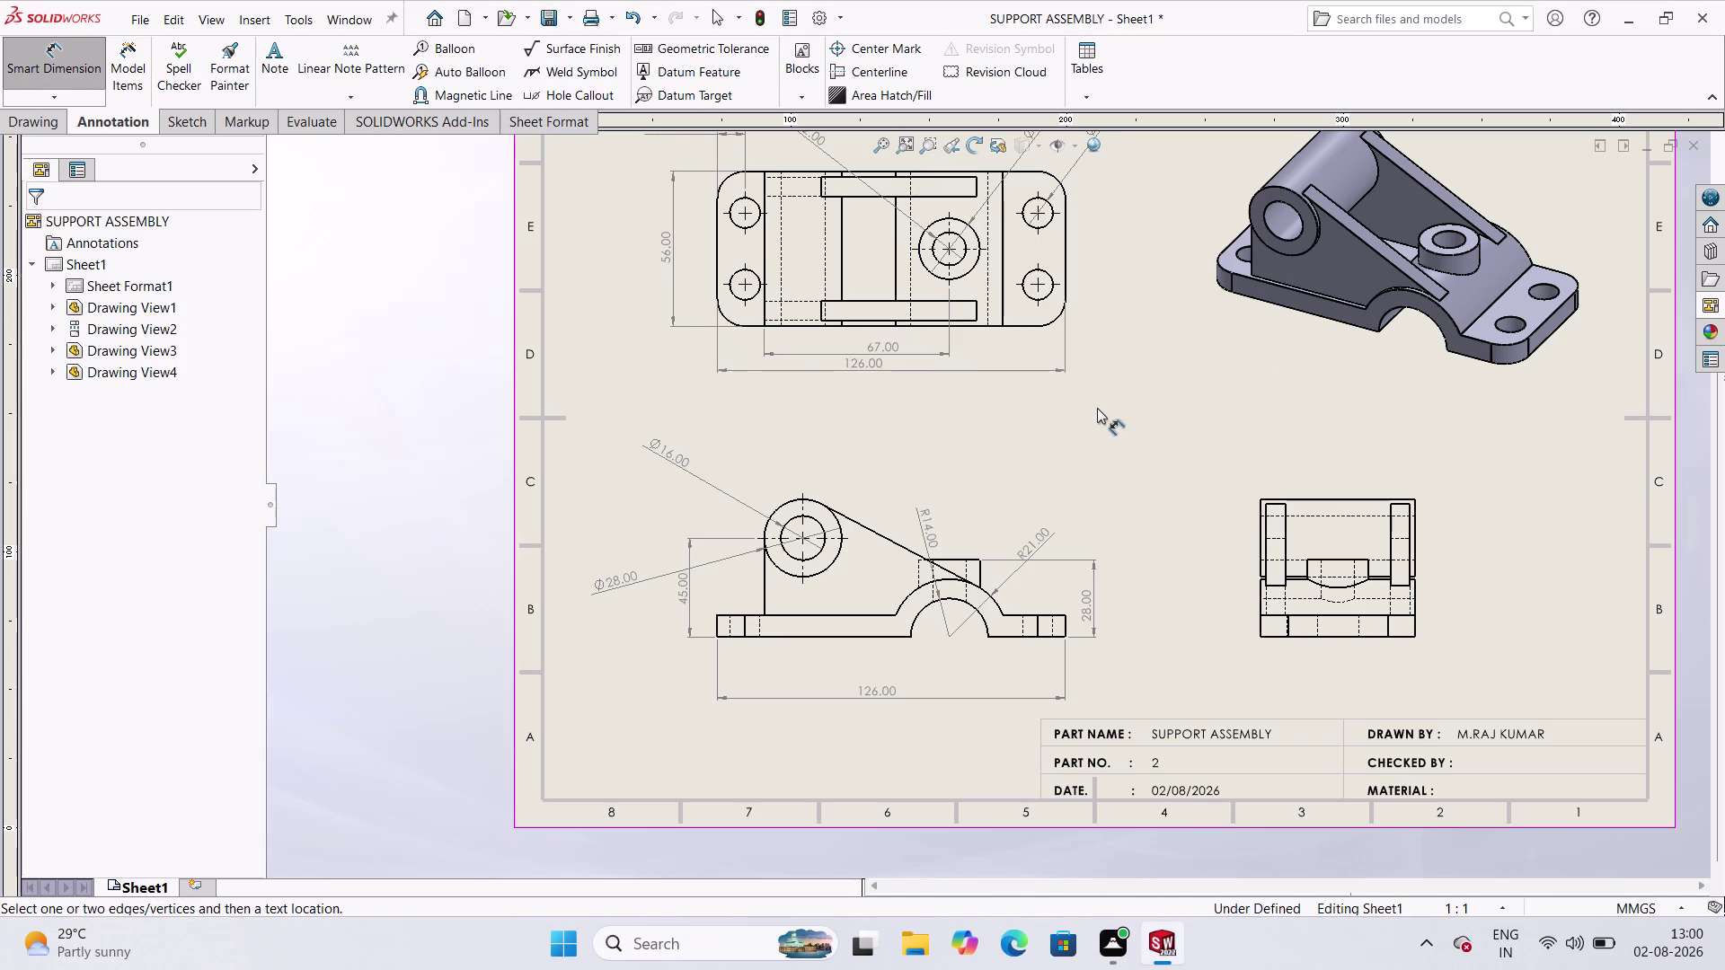
click(946, 278)
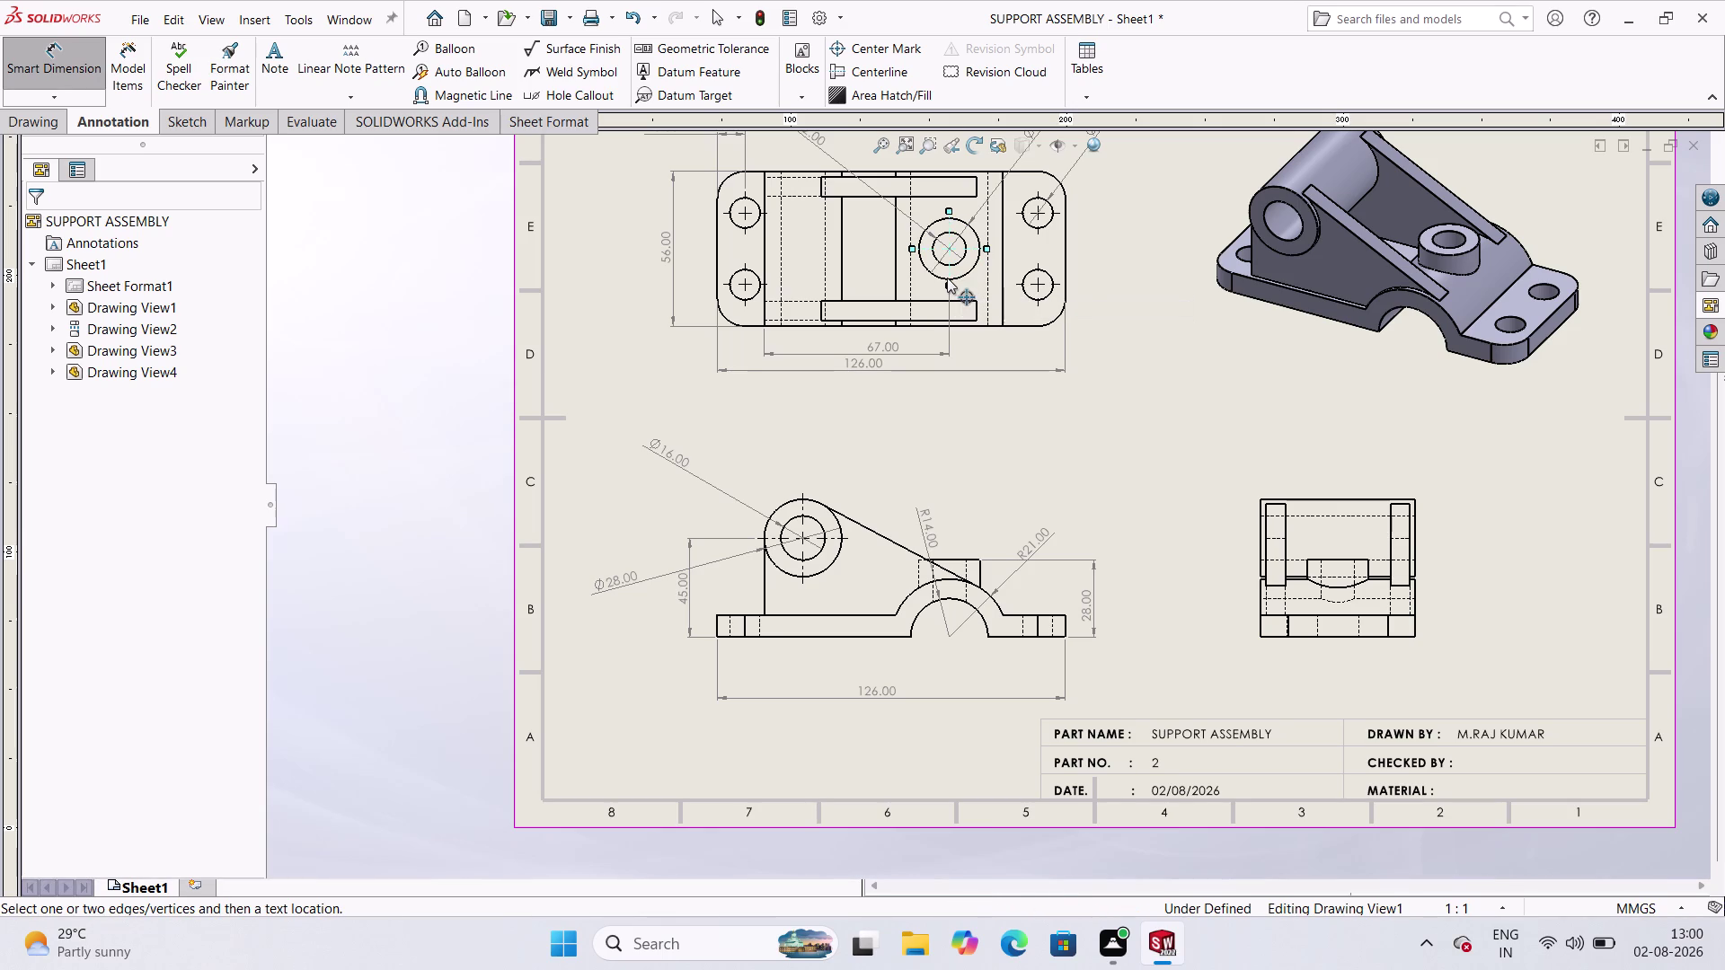
click(1067, 267)
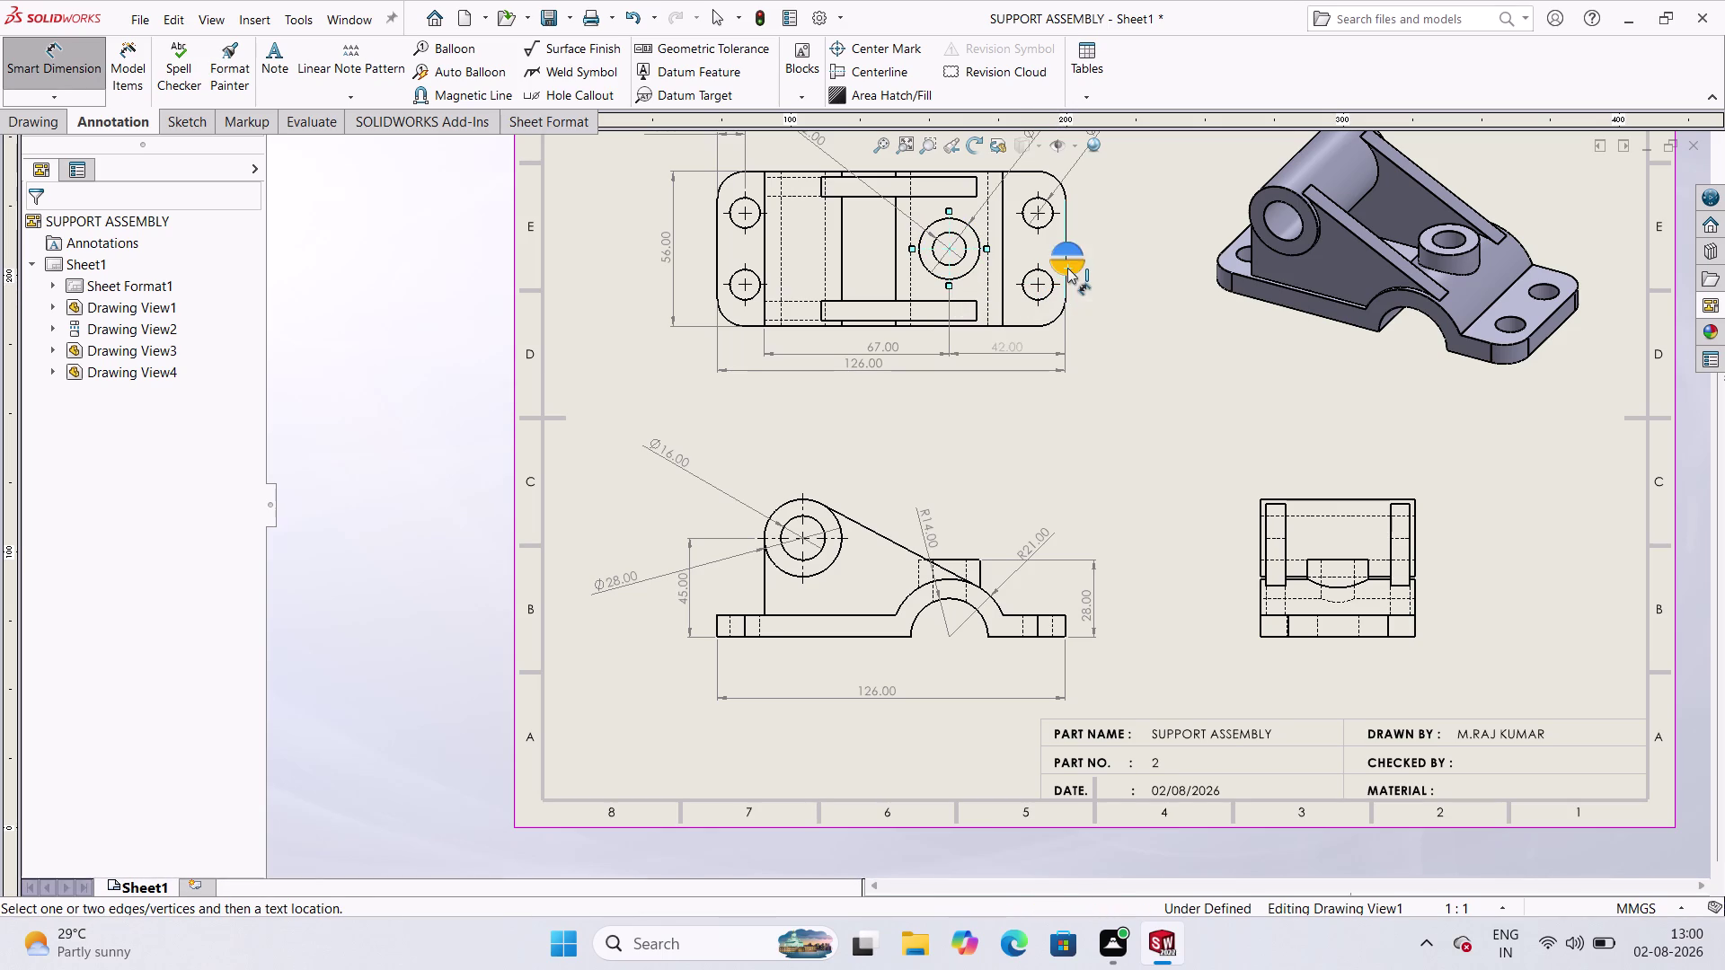
click(1017, 354)
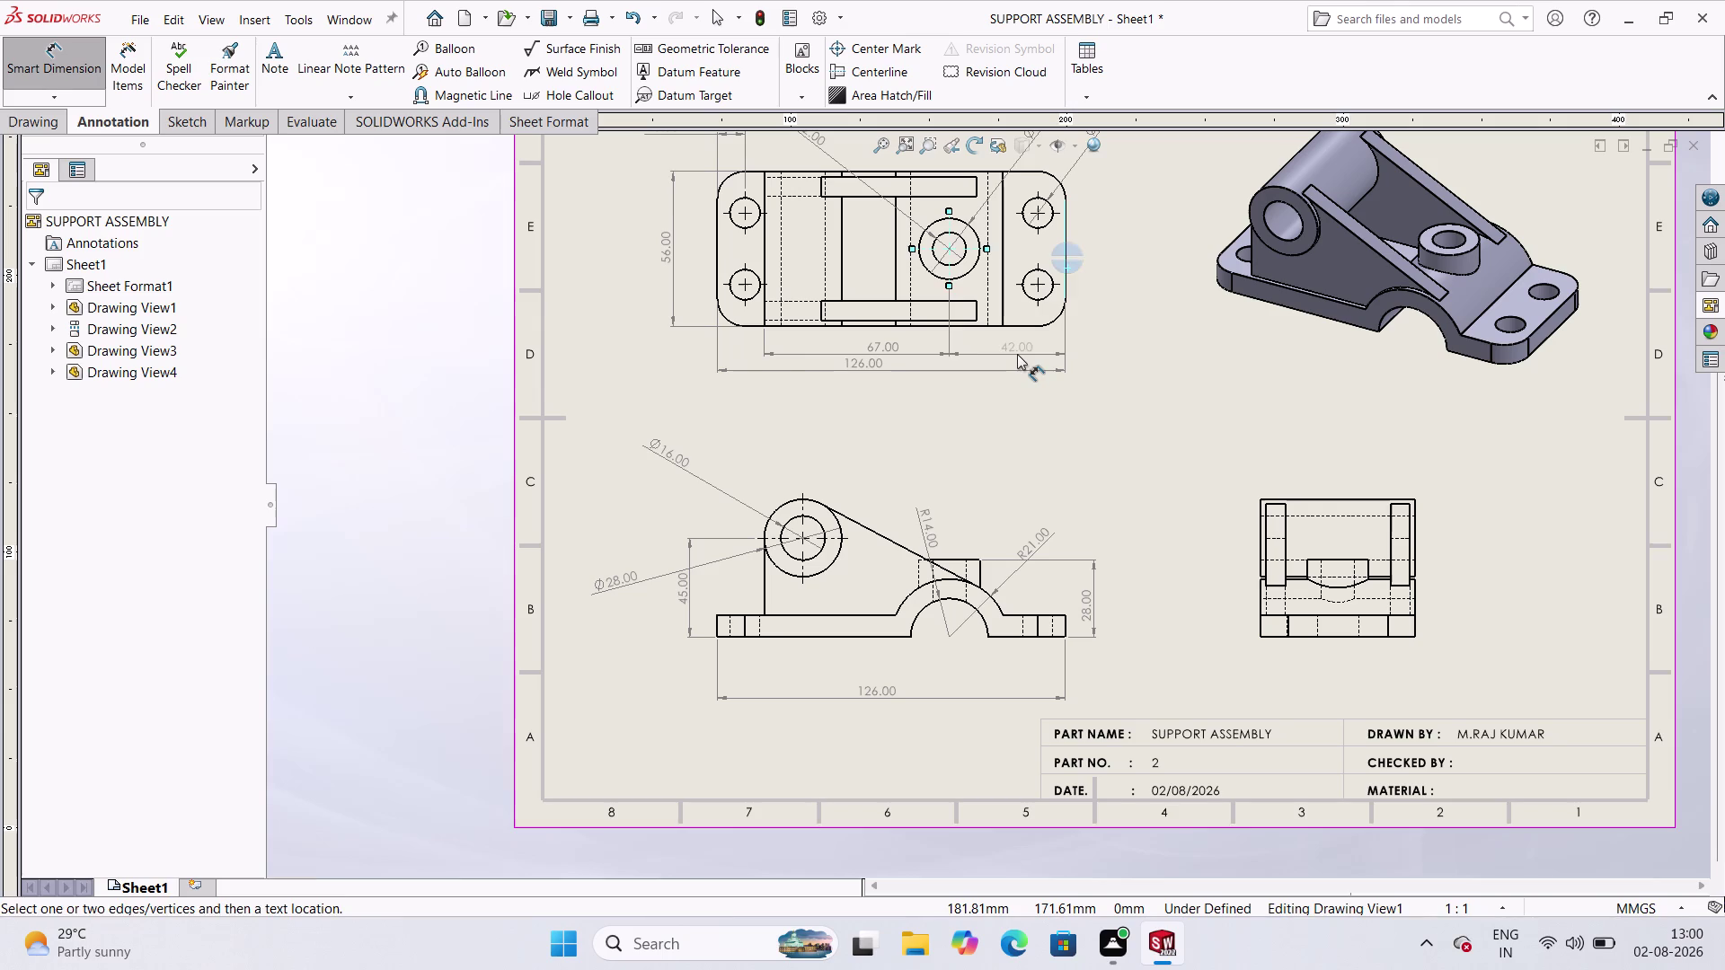
click(1016, 472)
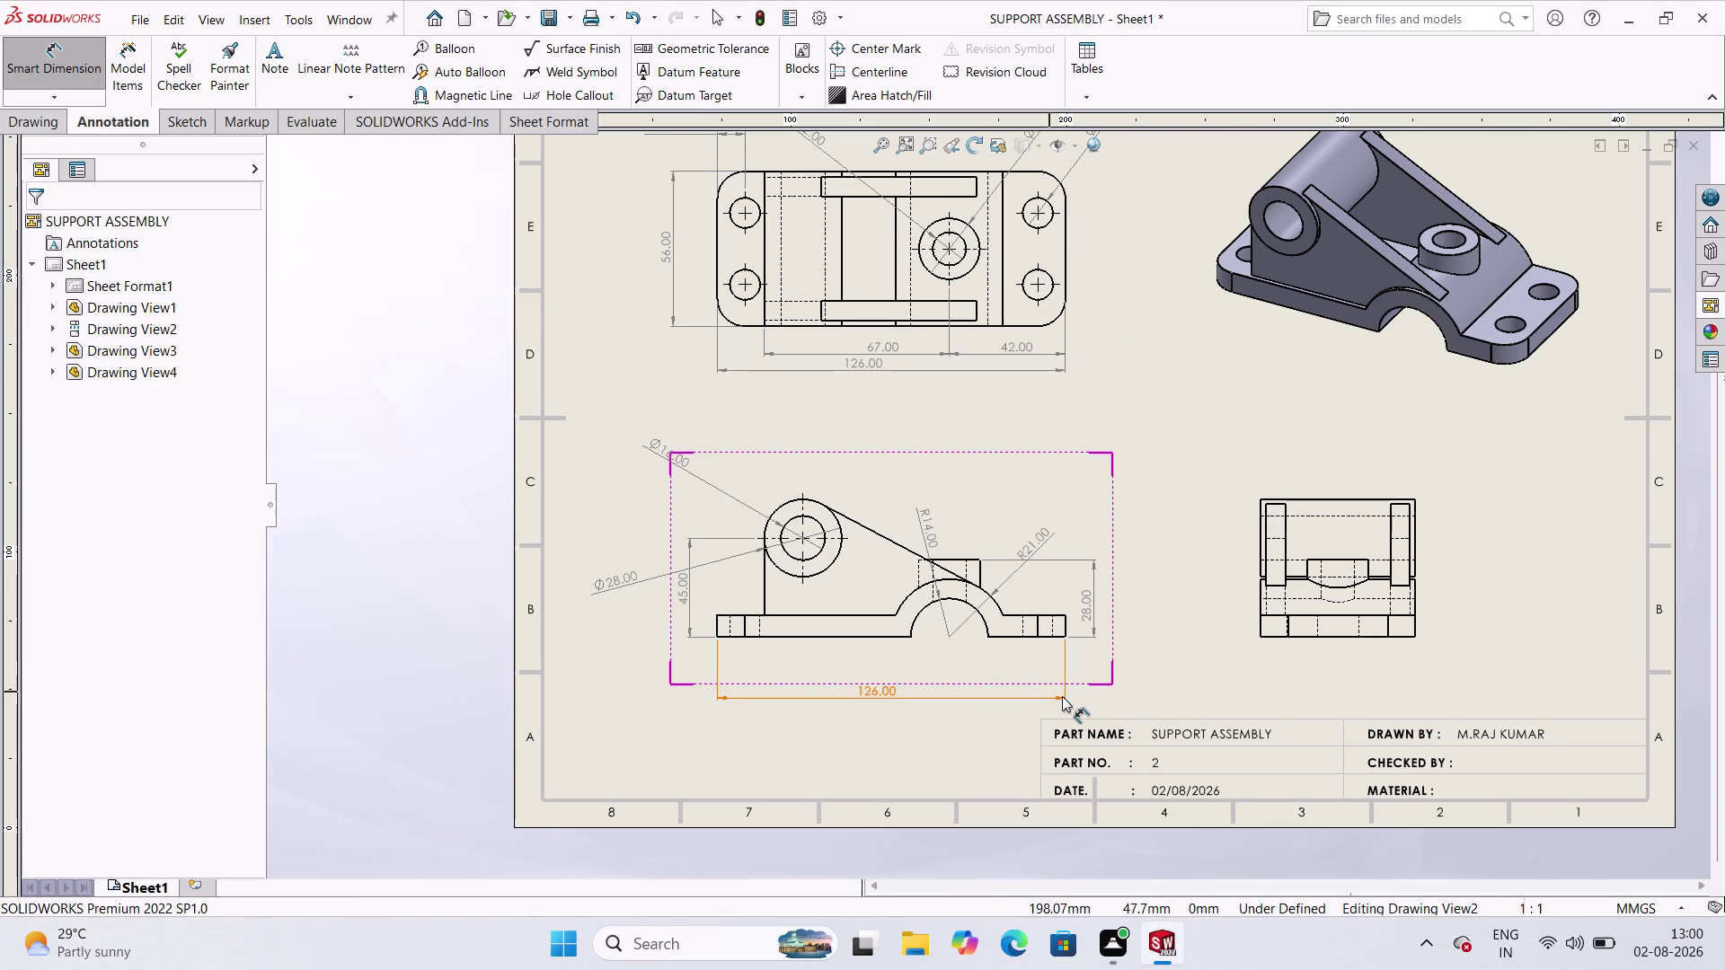
Finish placing the dimension left pending from the previous view.
scroll(up, 3)
scroll(down, 3)
scroll(up, 3)
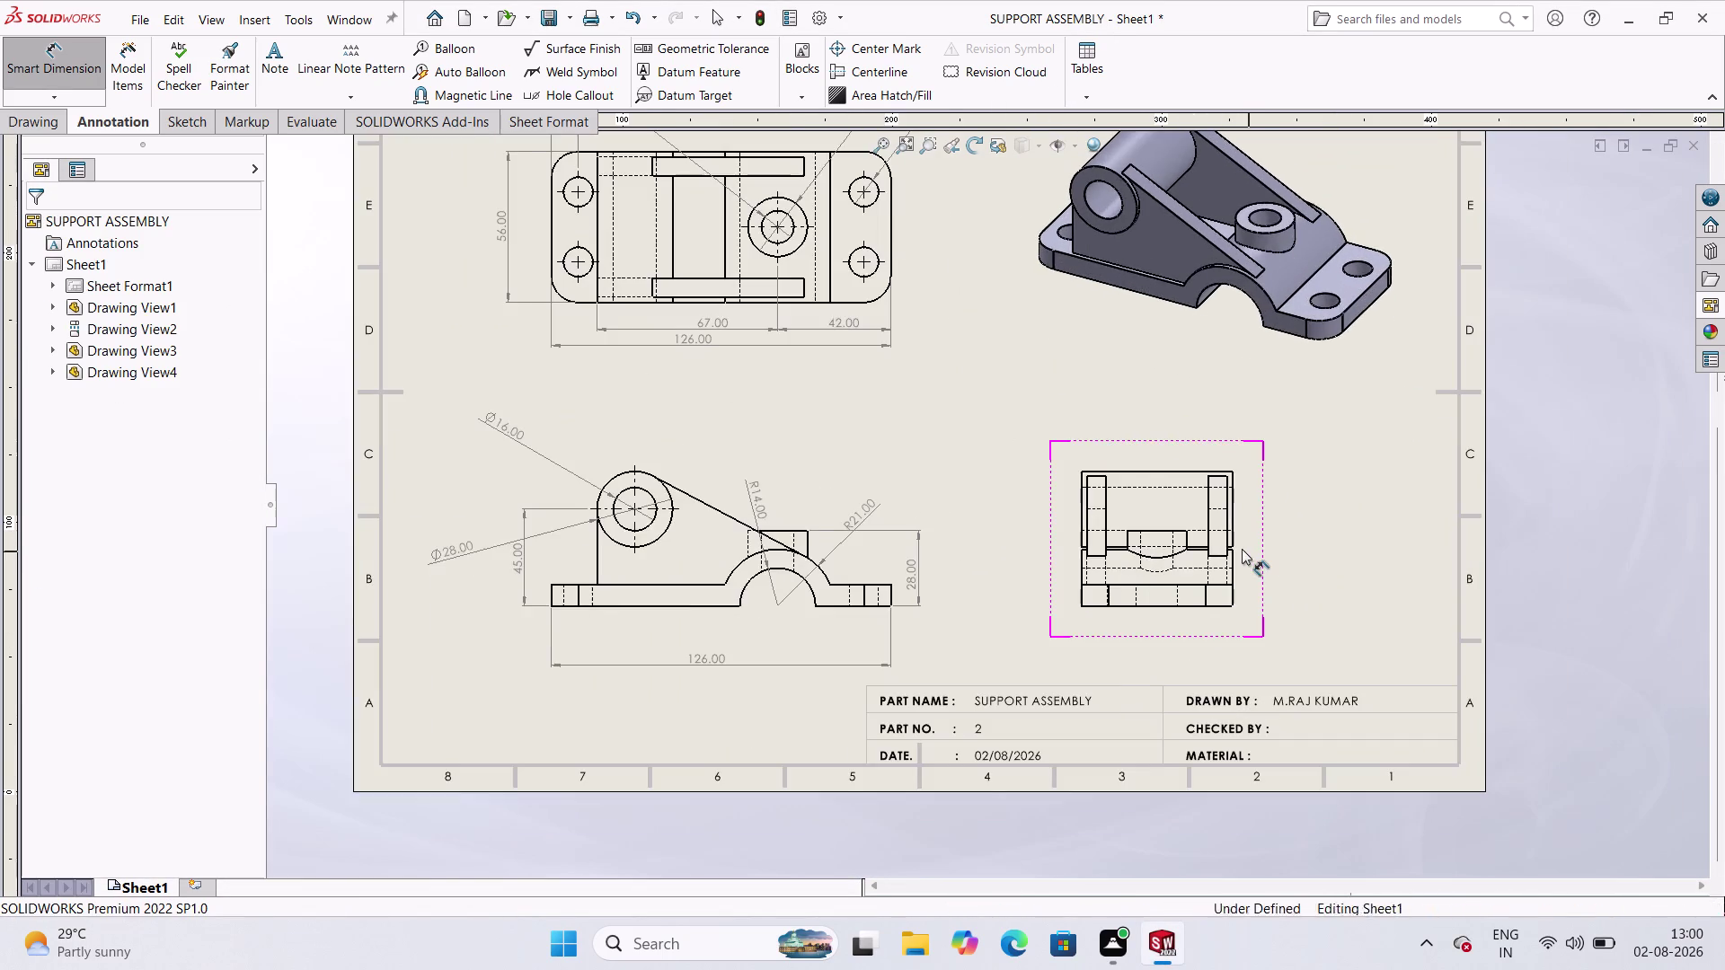
scroll(down, 3)
scroll(up, 3)
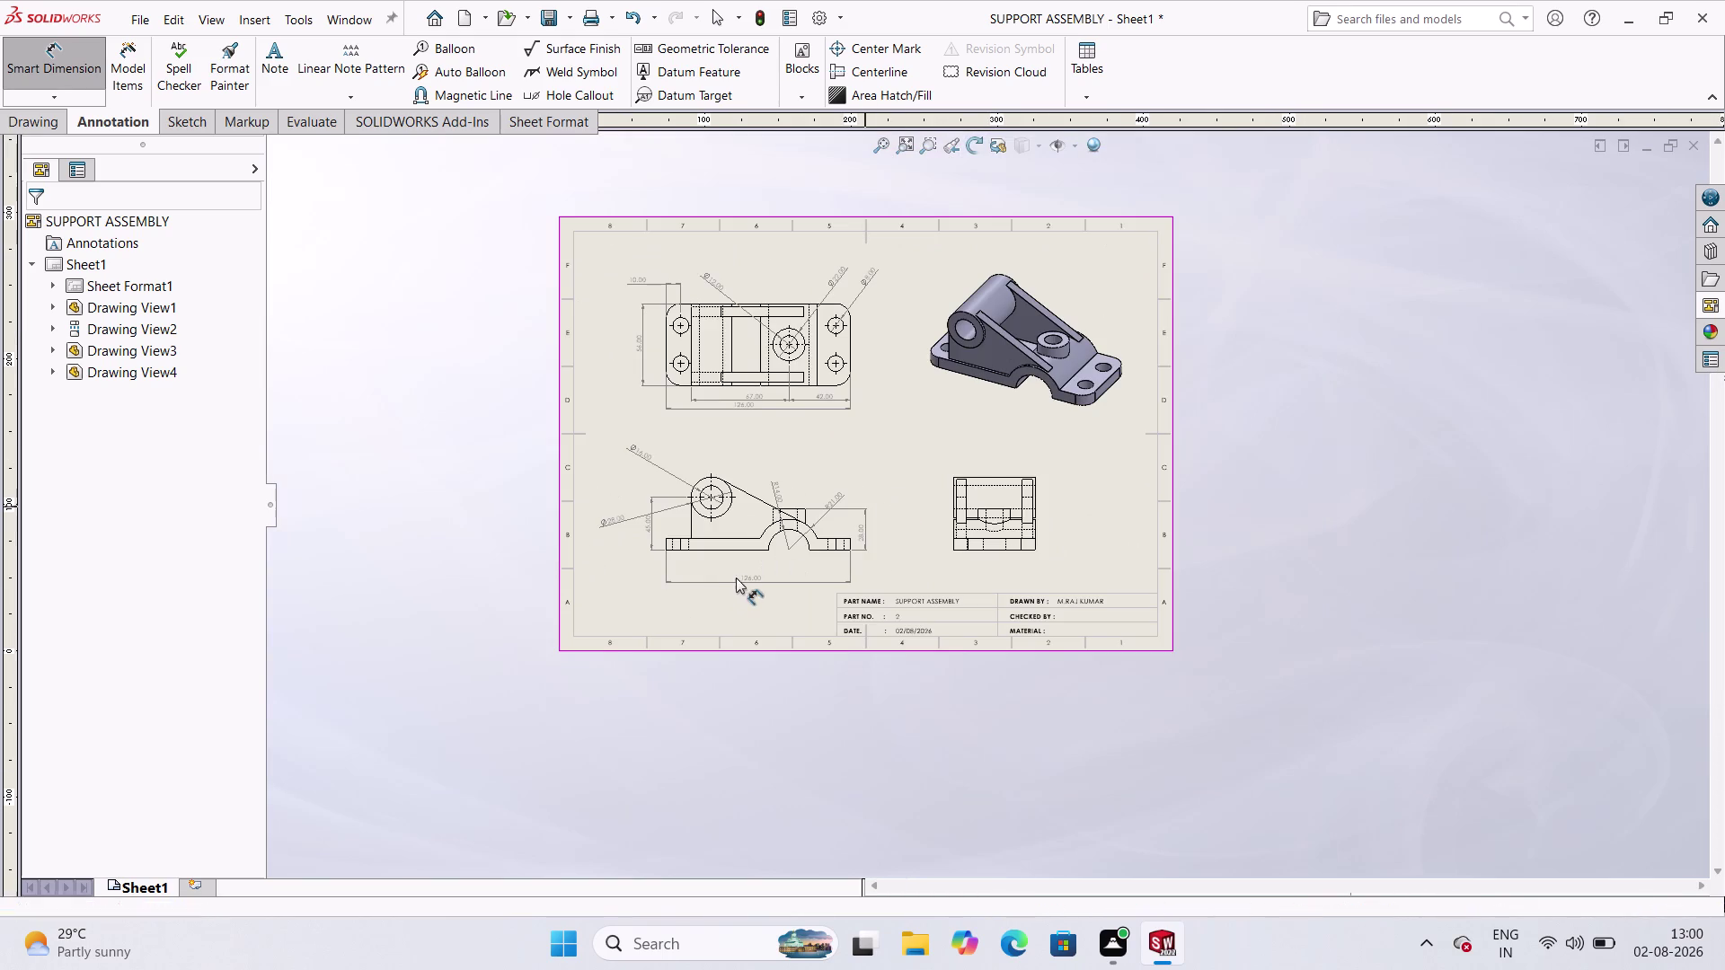
drag(744, 585, 744, 573)
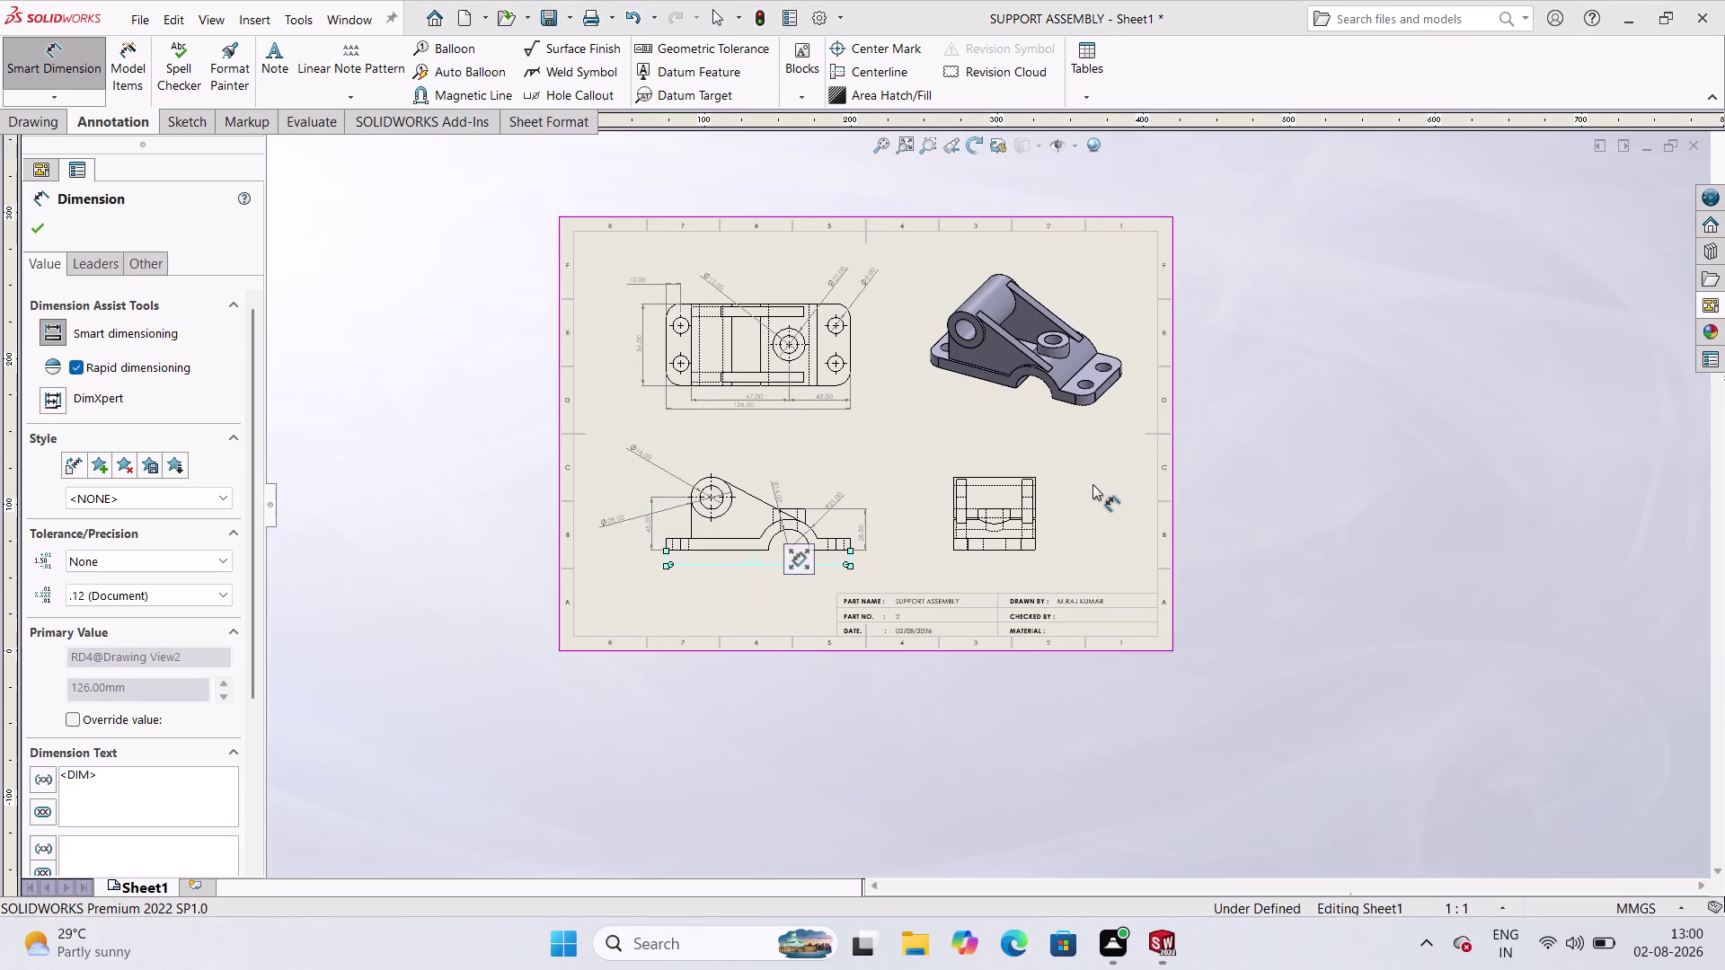
click(1092, 484)
Dimension the lower-right view with its 8.00 base thickness and 7.00 offset.
scroll(up, 3)
scroll(down, 3)
scroll(up, 3)
scroll(down, 3)
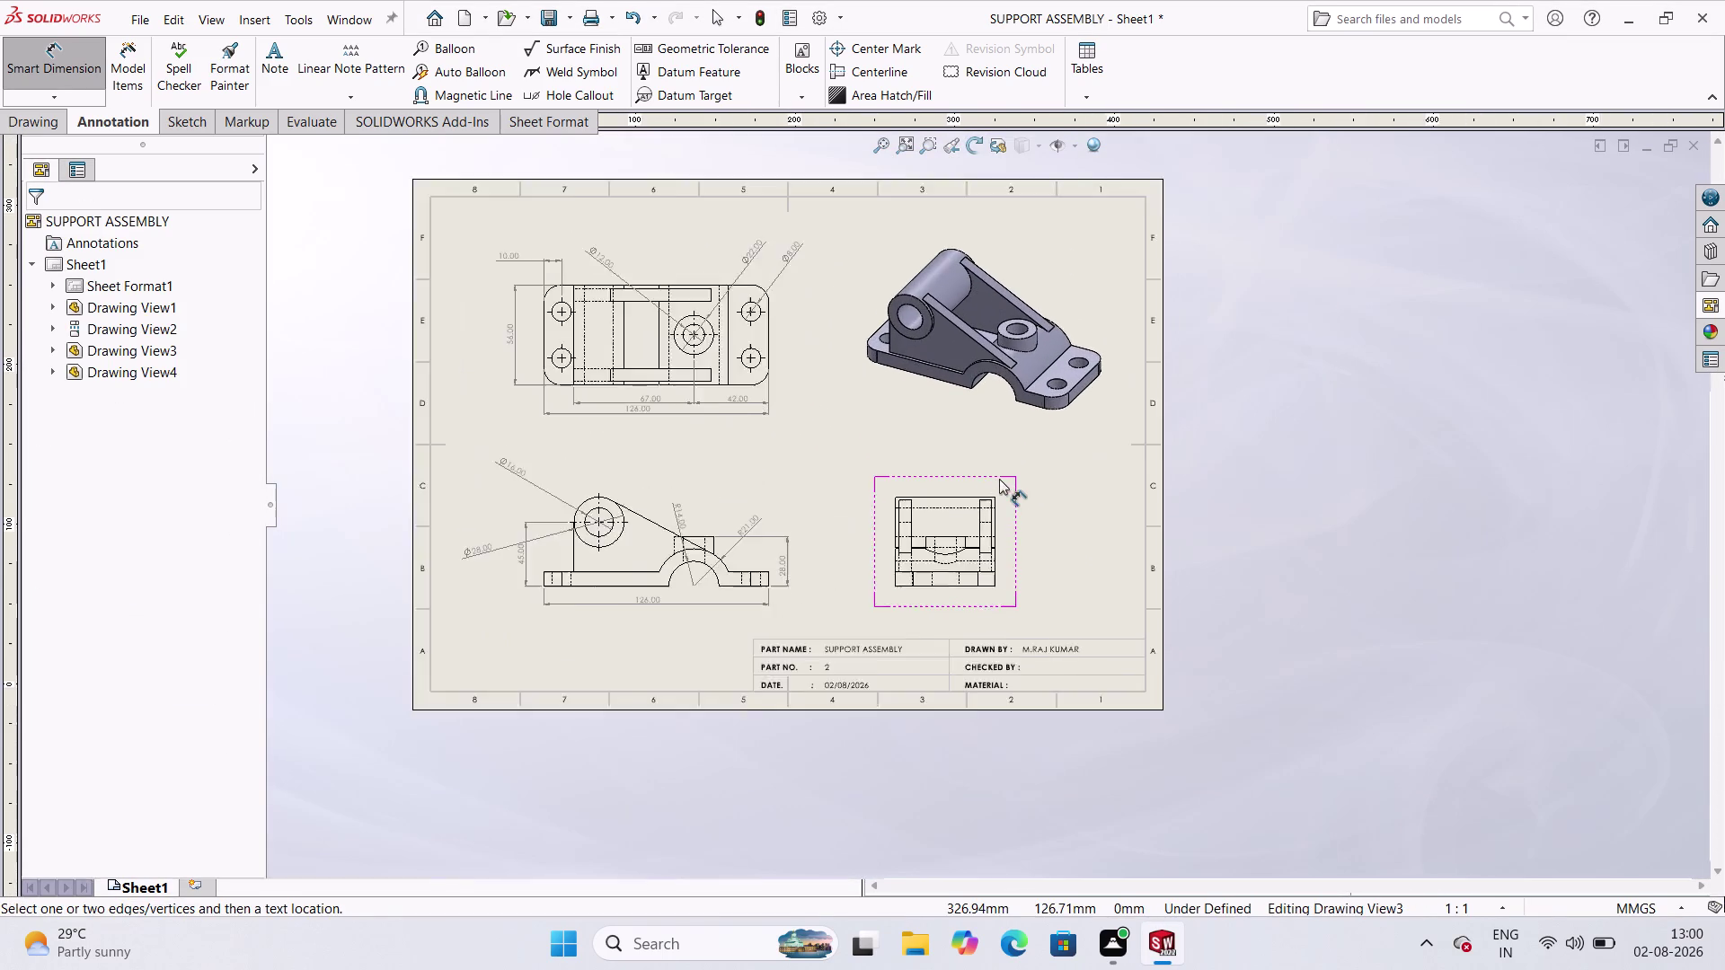
scroll(down, 3)
scroll(down, 3)
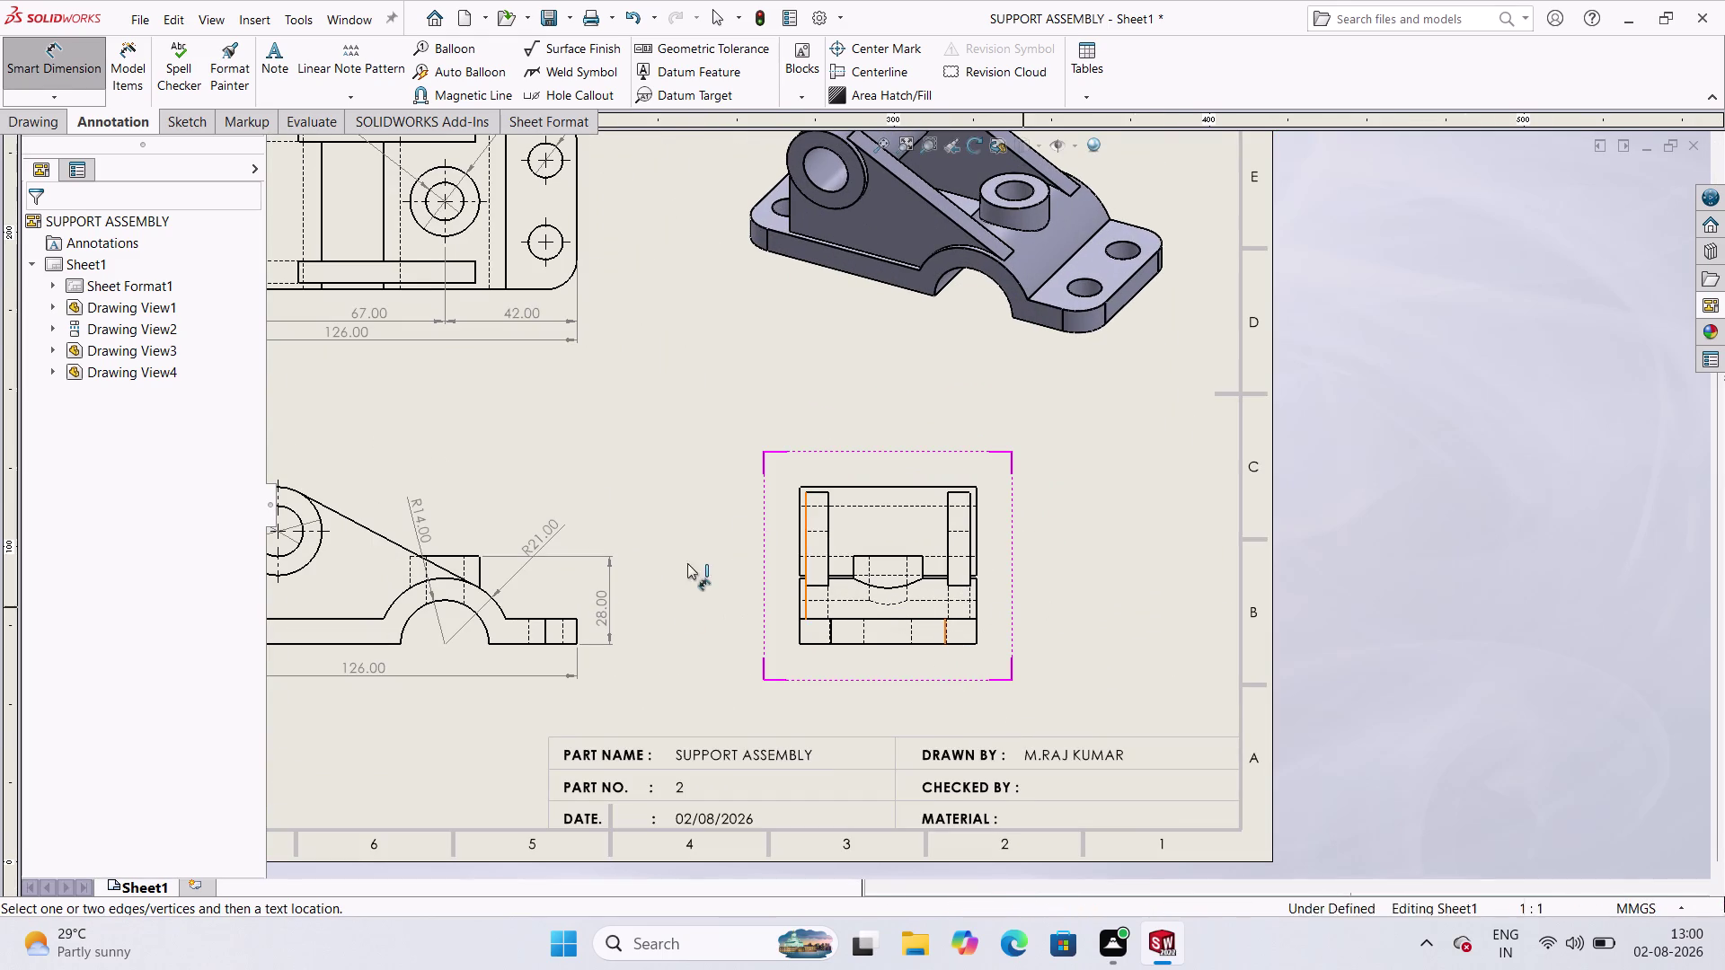
click(802, 622)
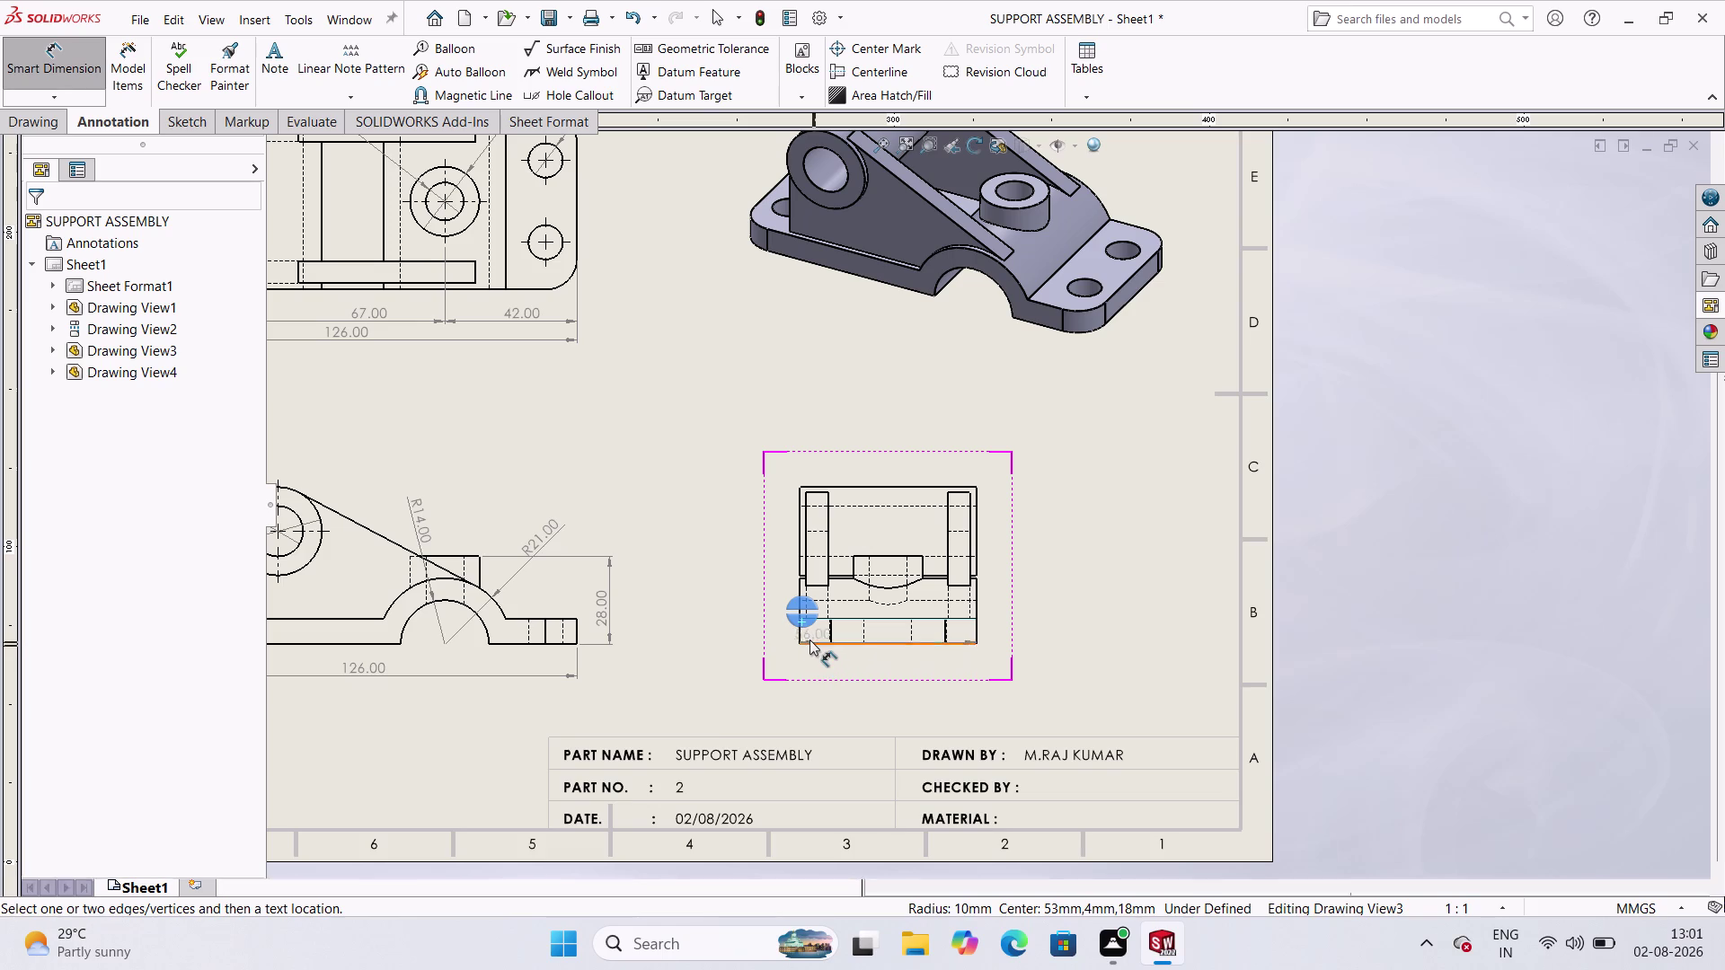
click(812, 647)
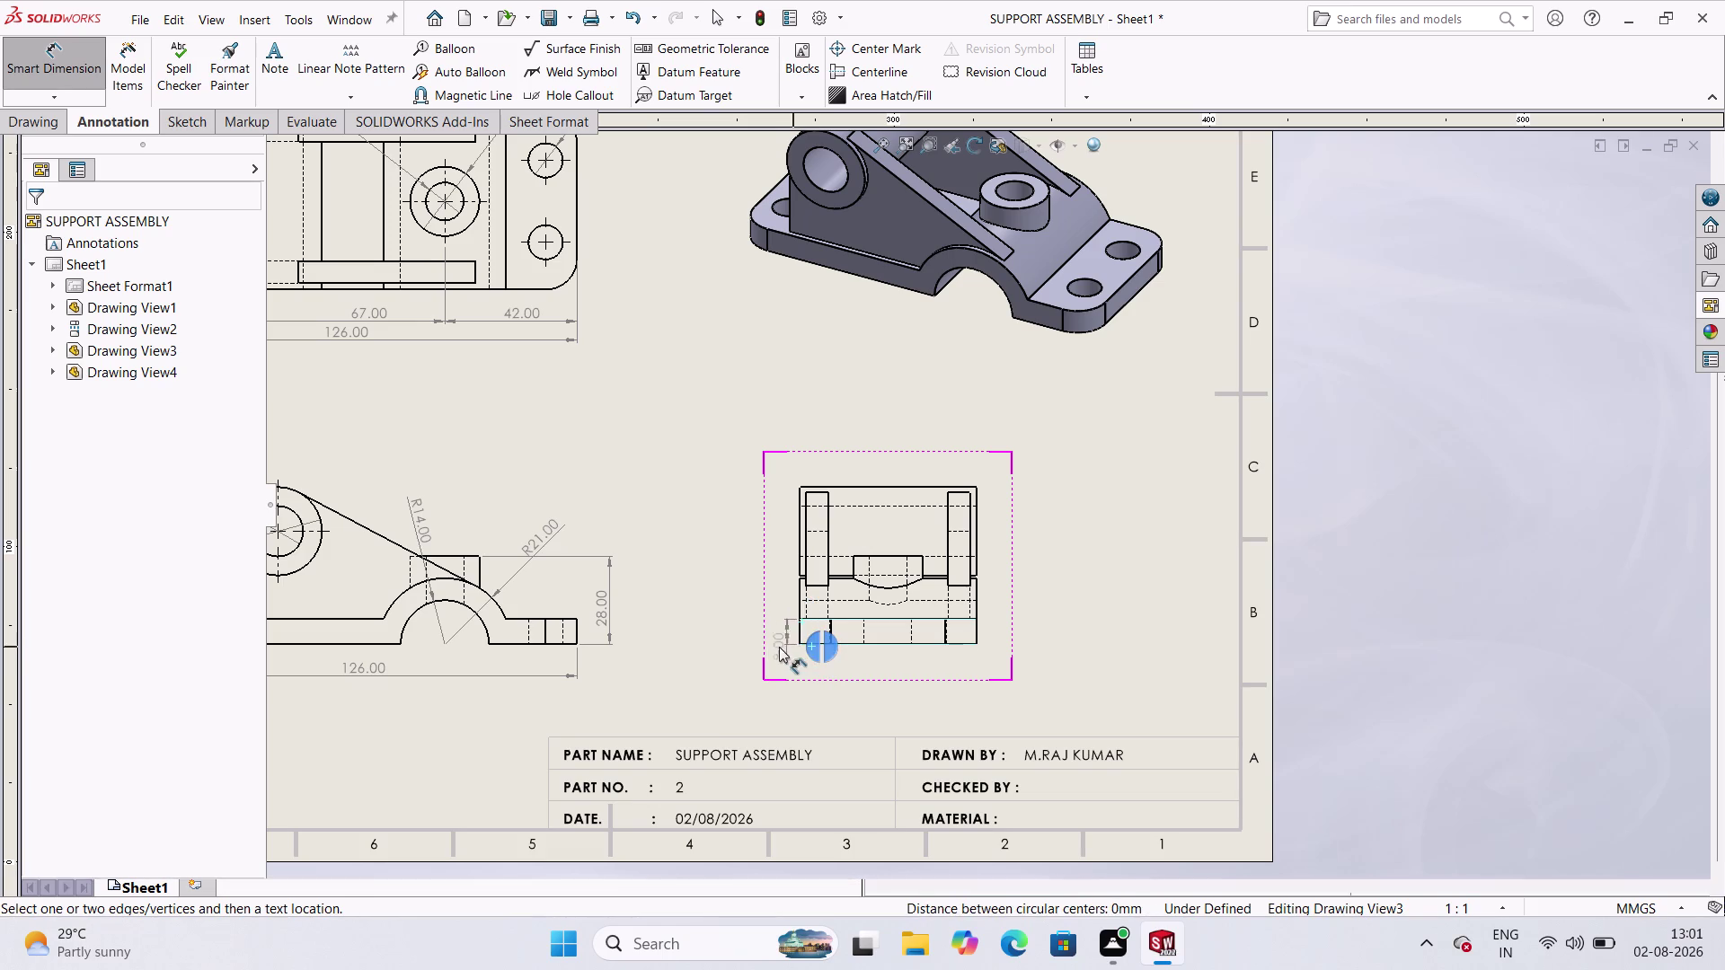
click(784, 675)
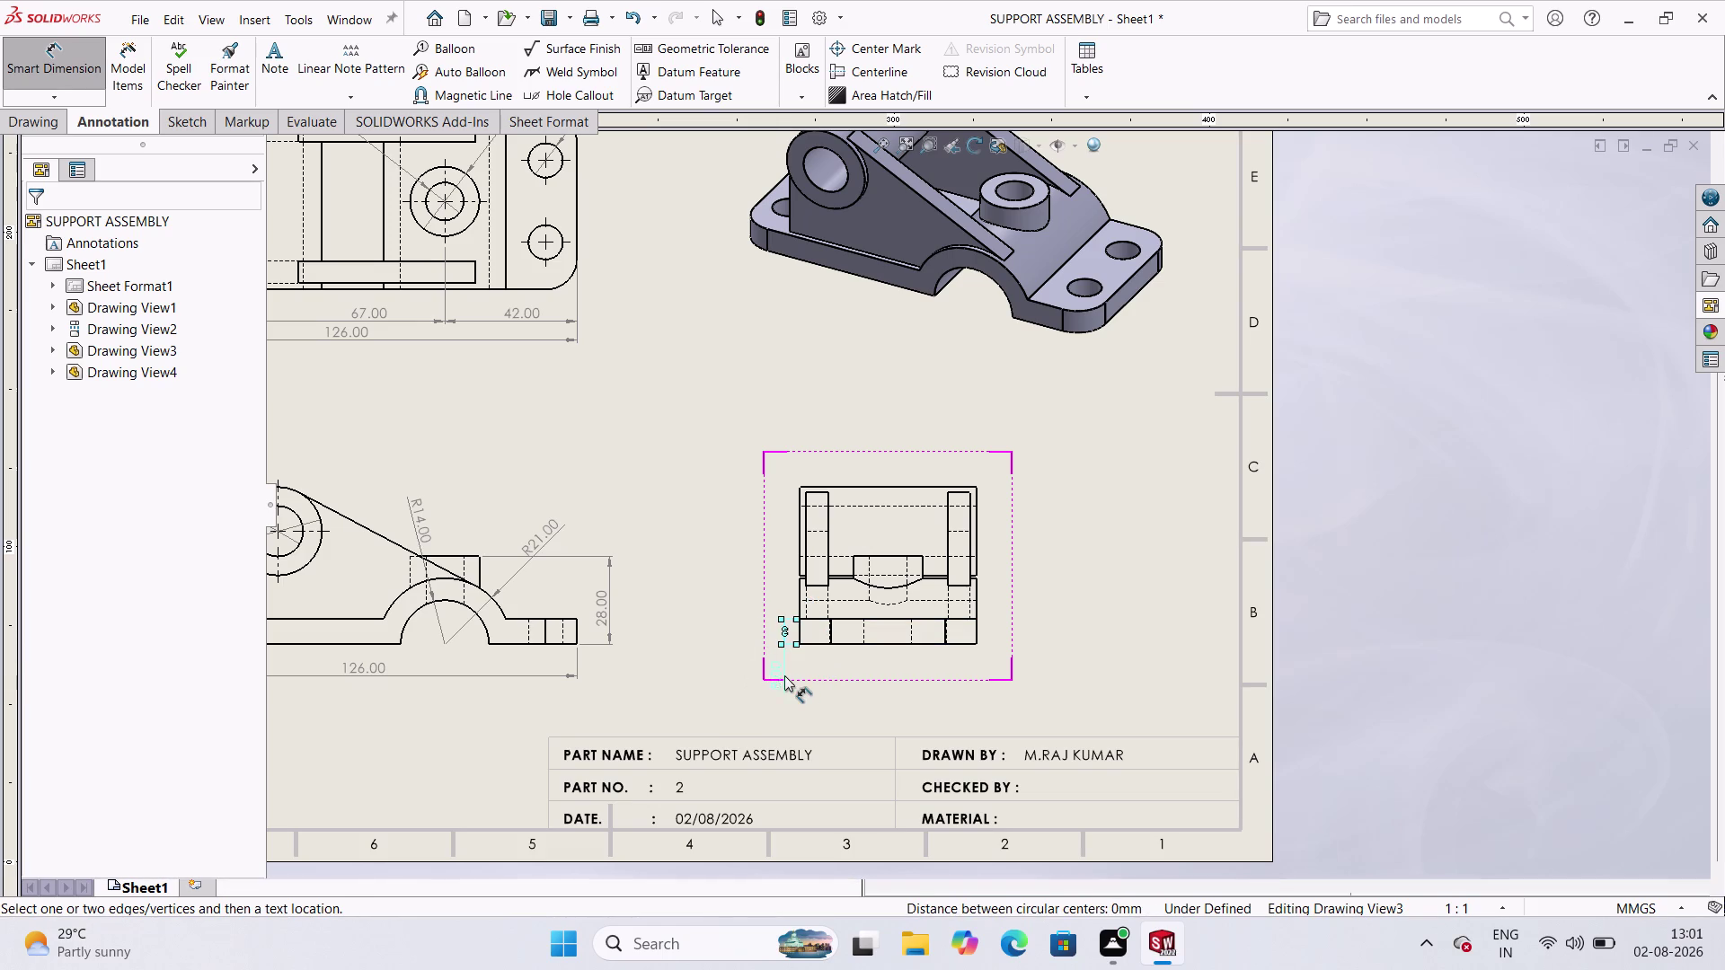
click(816, 491)
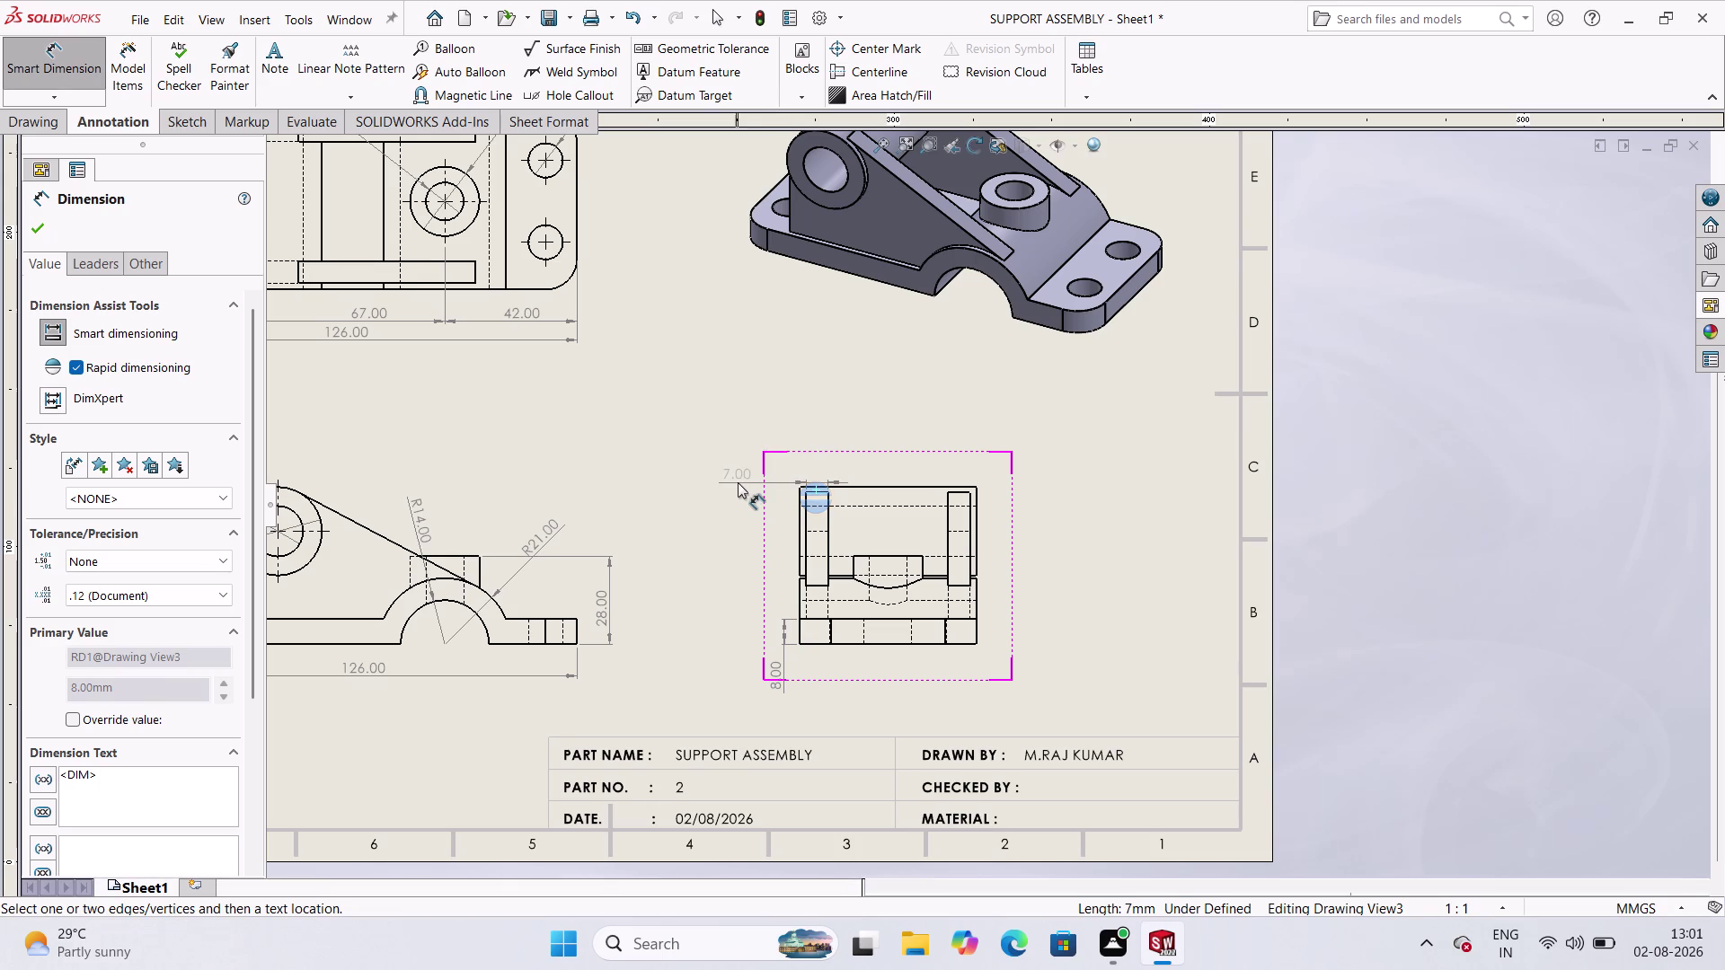
click(735, 466)
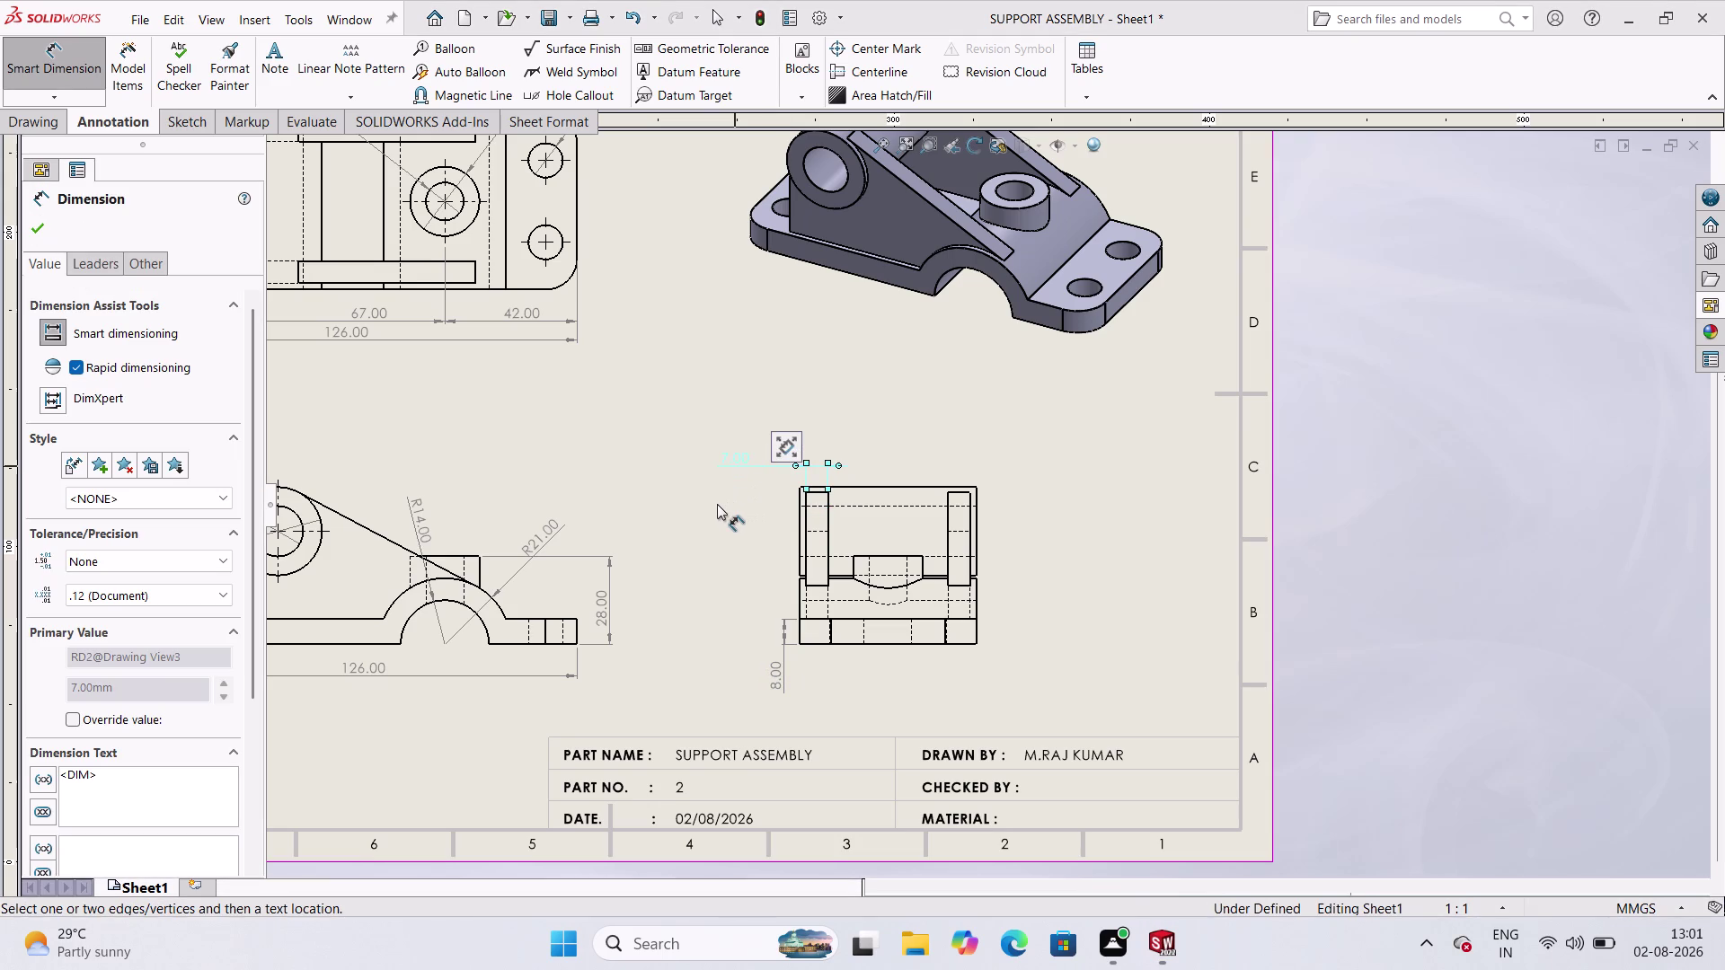
click(796, 507)
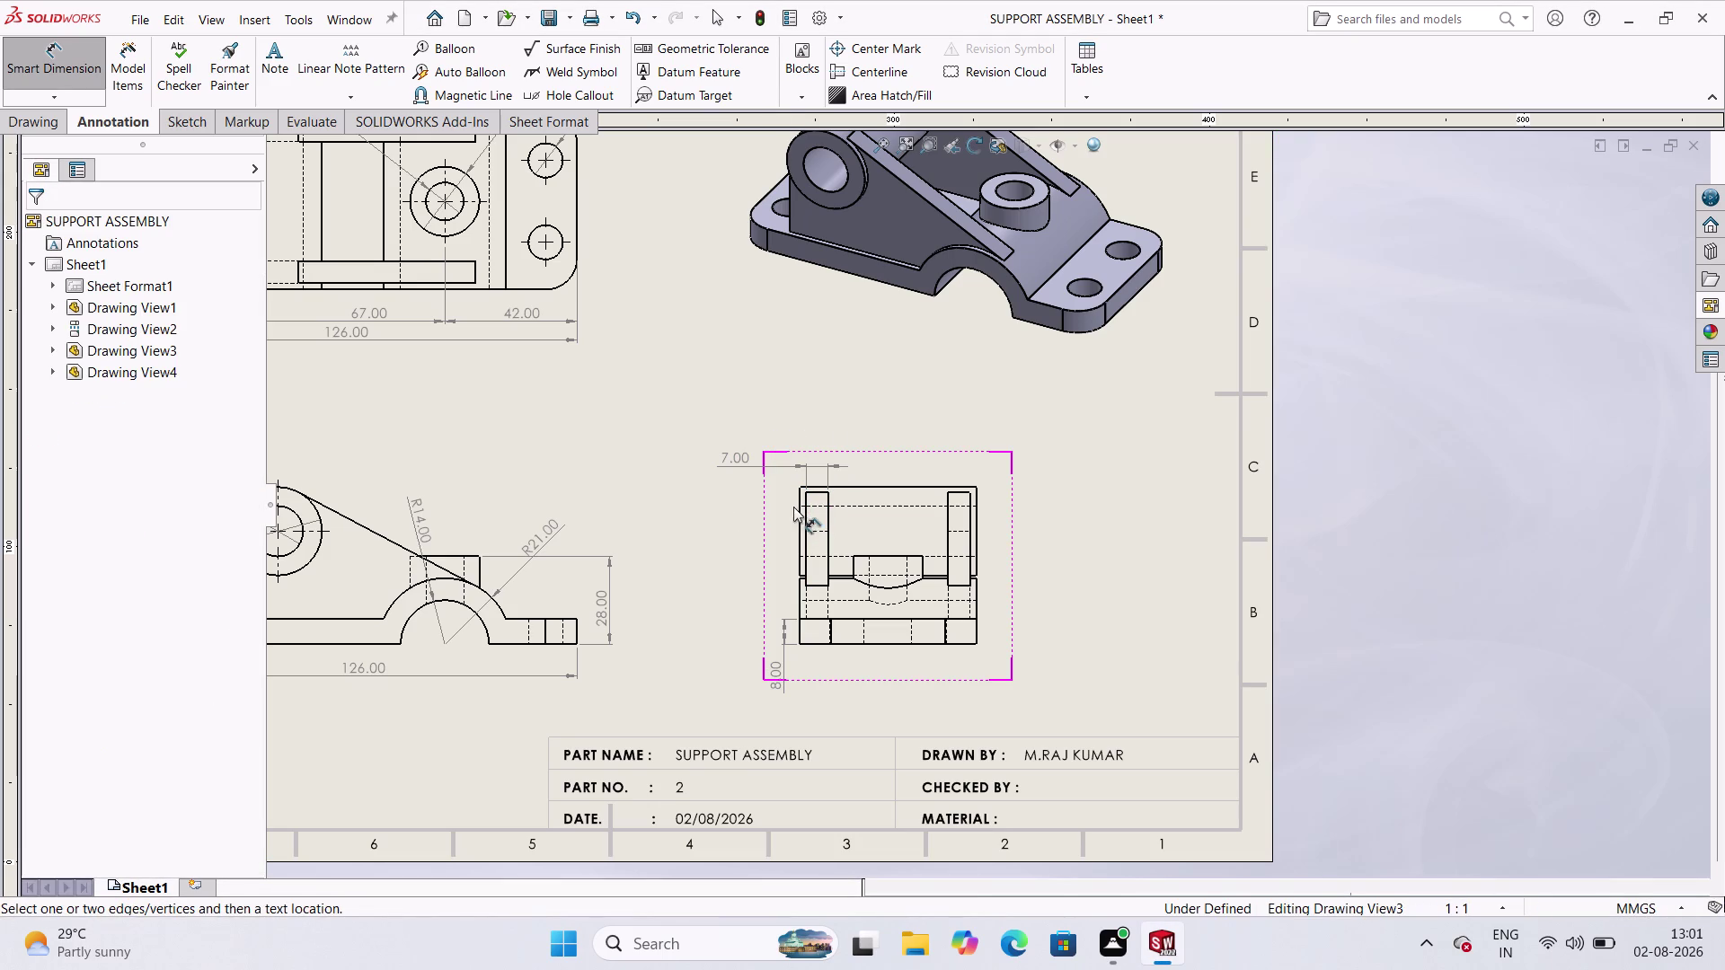
Add the 56.00 overall width dimension above the lower-right view.
click(798, 523)
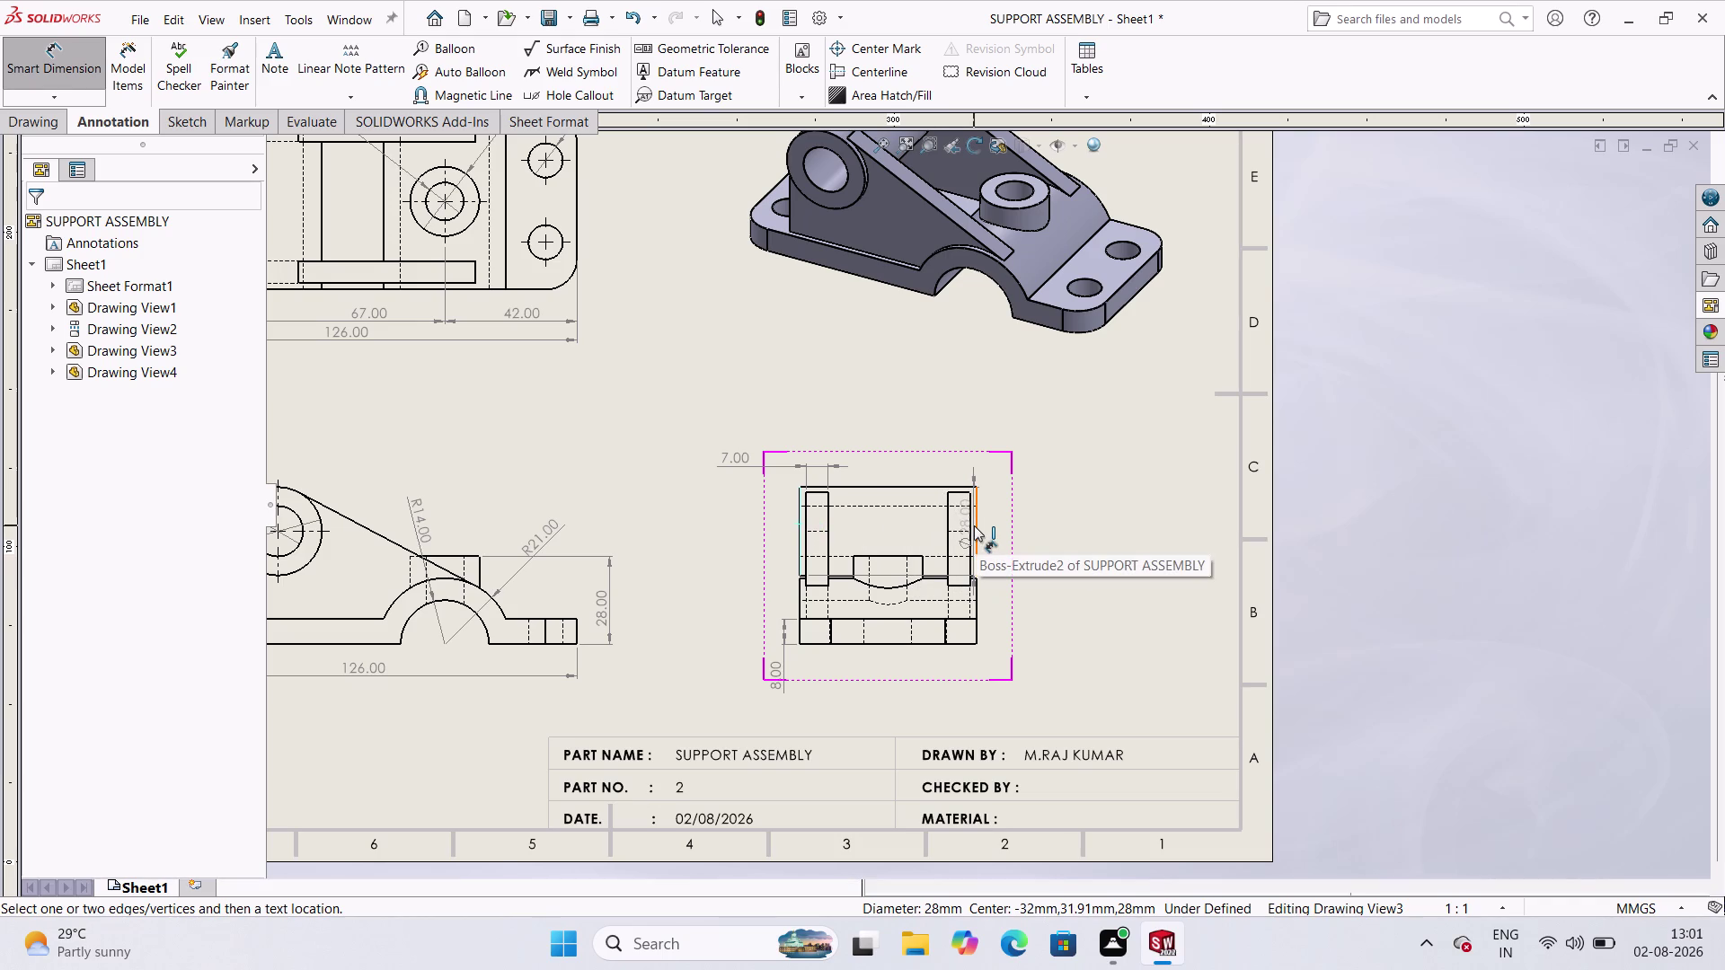
click(975, 528)
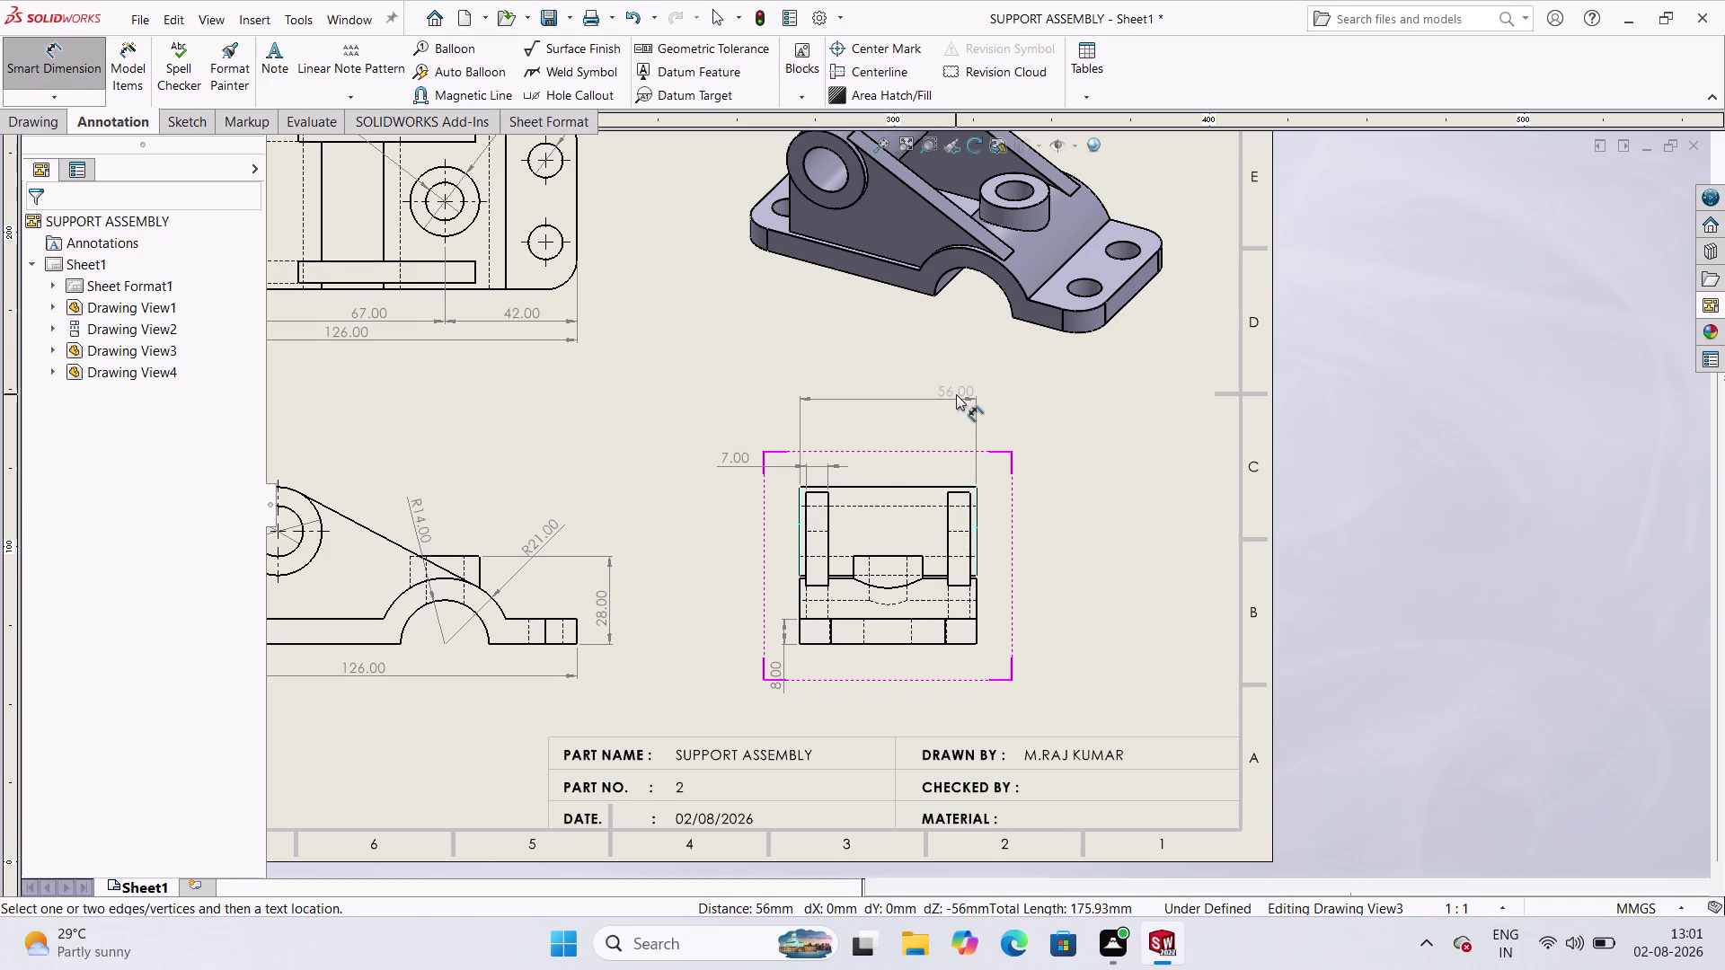
click(892, 406)
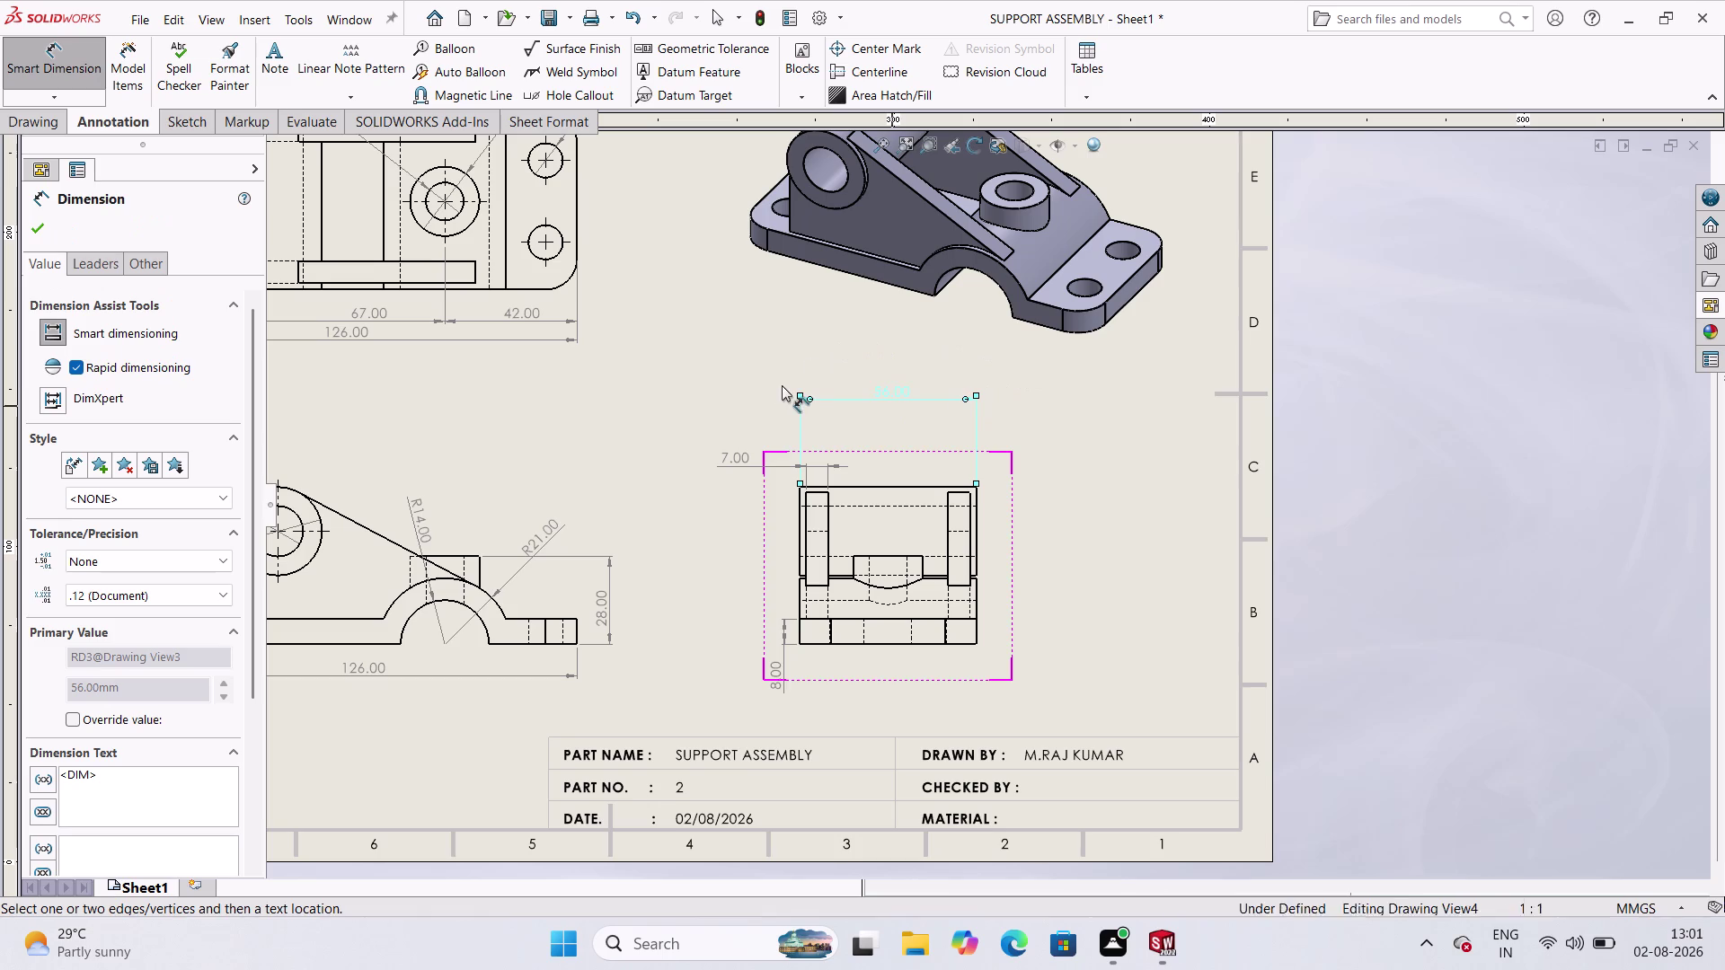
click(717, 397)
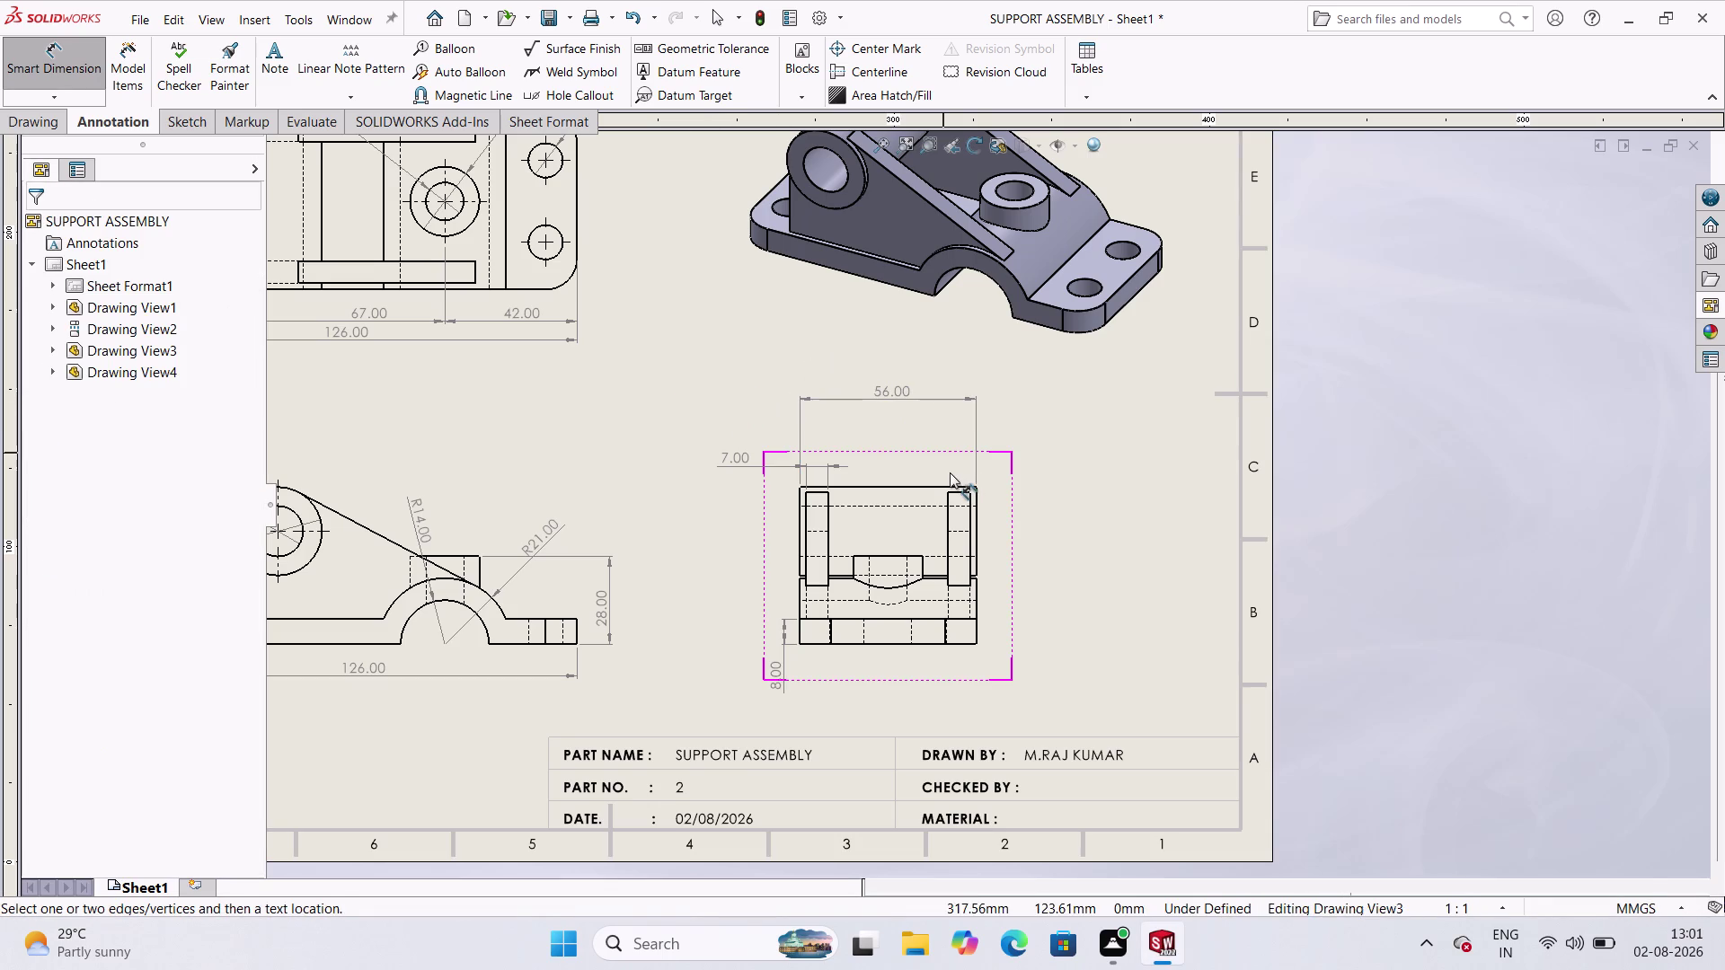
scroll(up, 3)
scroll(down, 3)
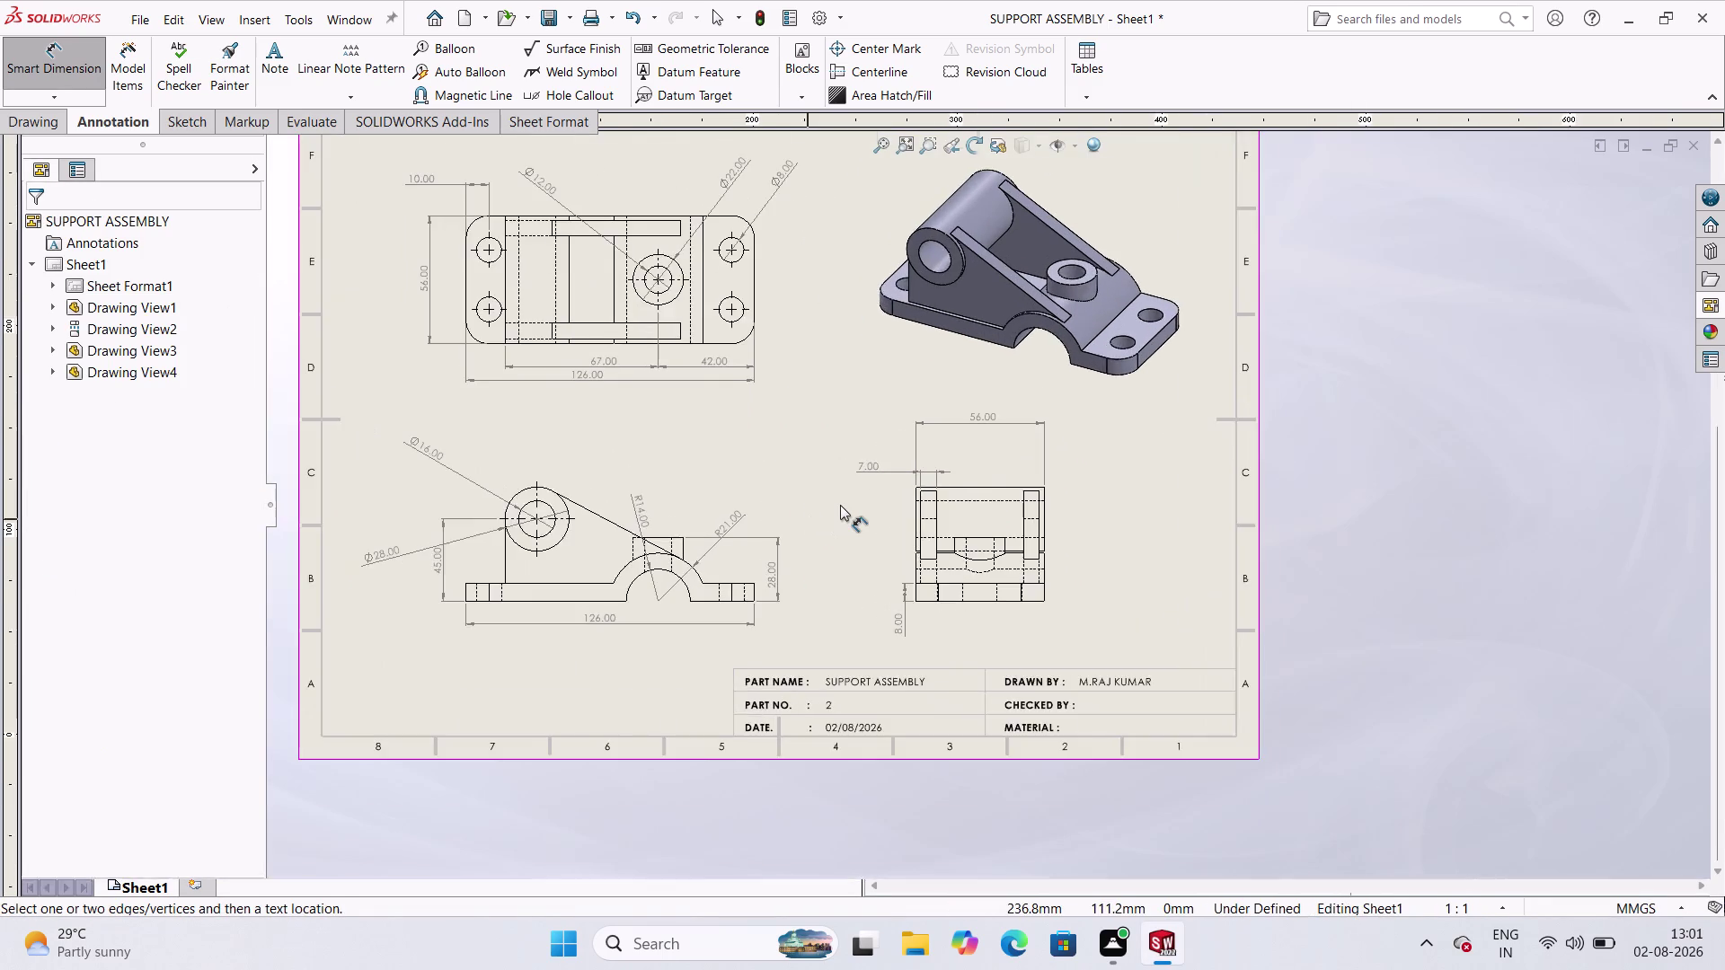
Exit Smart Dimension and set Drawing View4's display style to Hidden Lines Visible.
scroll(up, 3)
scroll(down, 3)
scroll(up, 3)
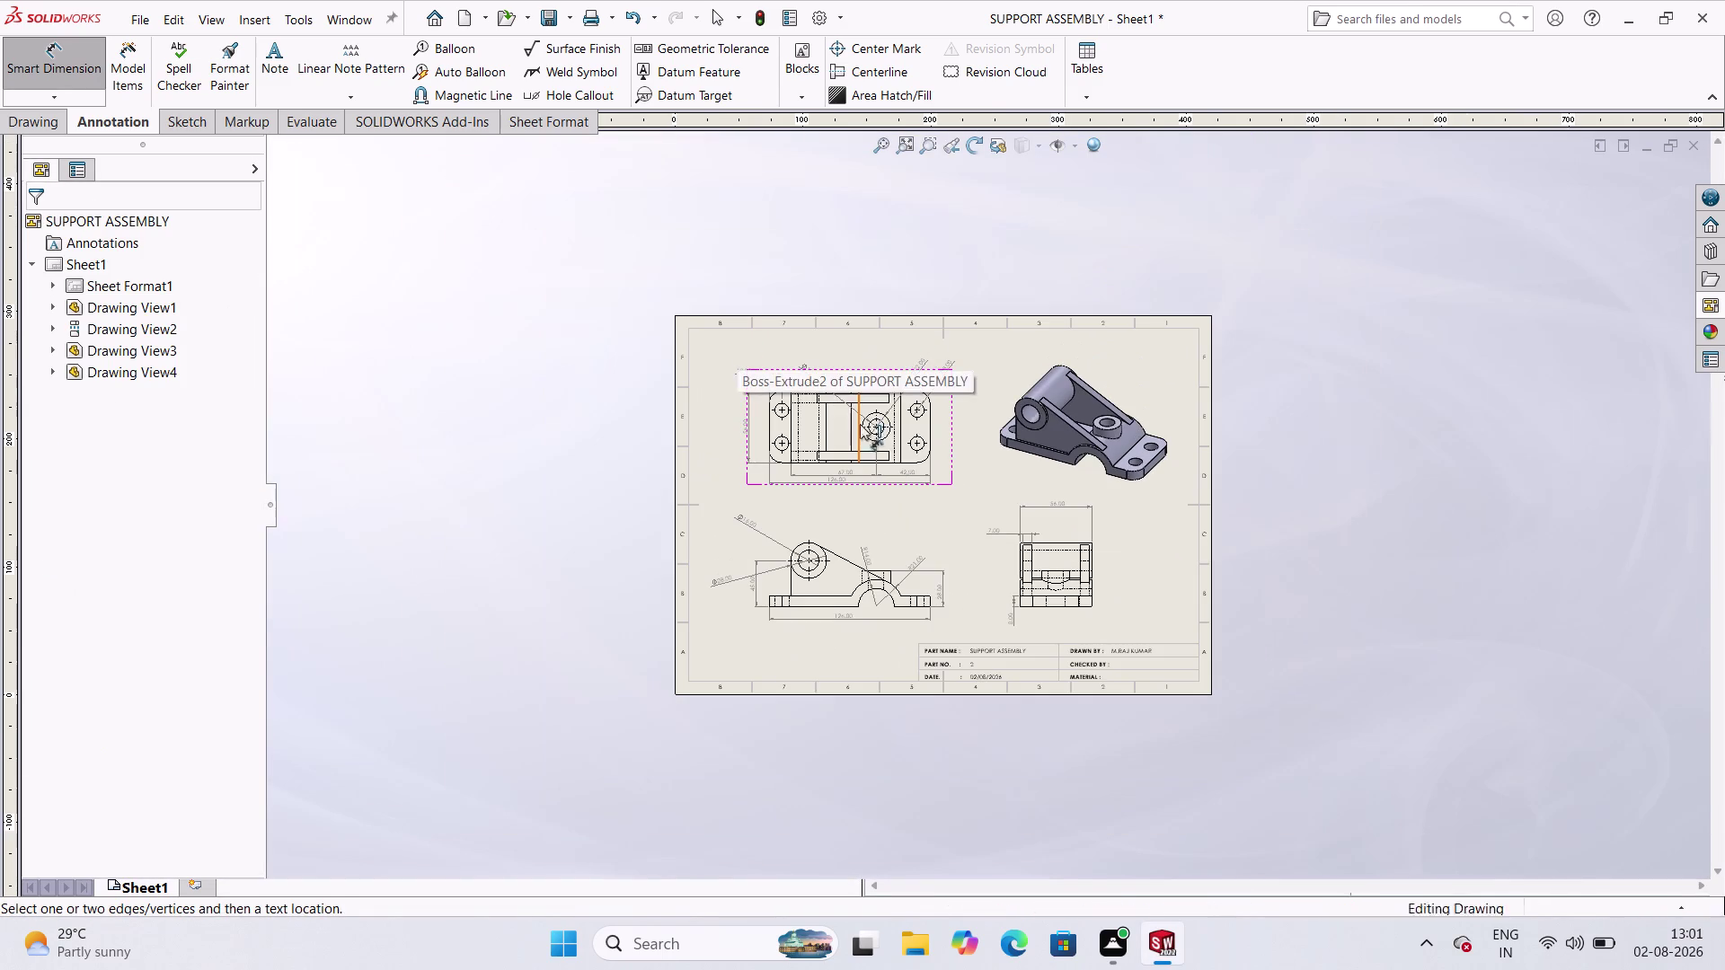
scroll(down, 3)
scroll(down, 3)
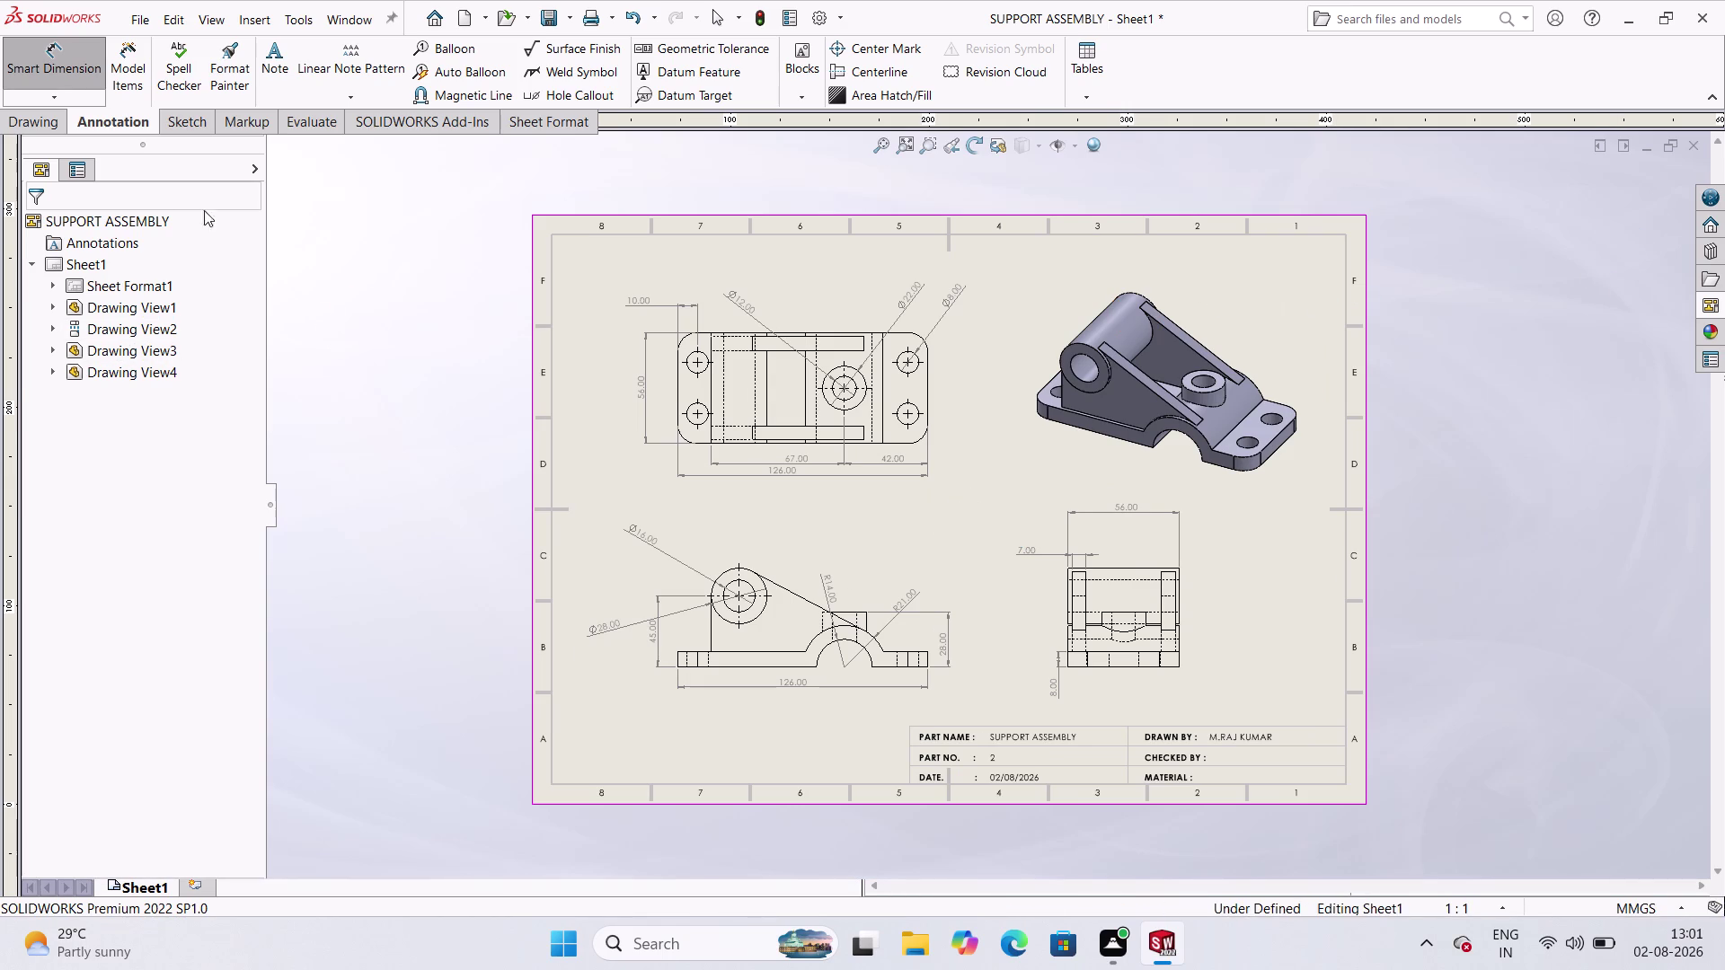
click(1099, 448)
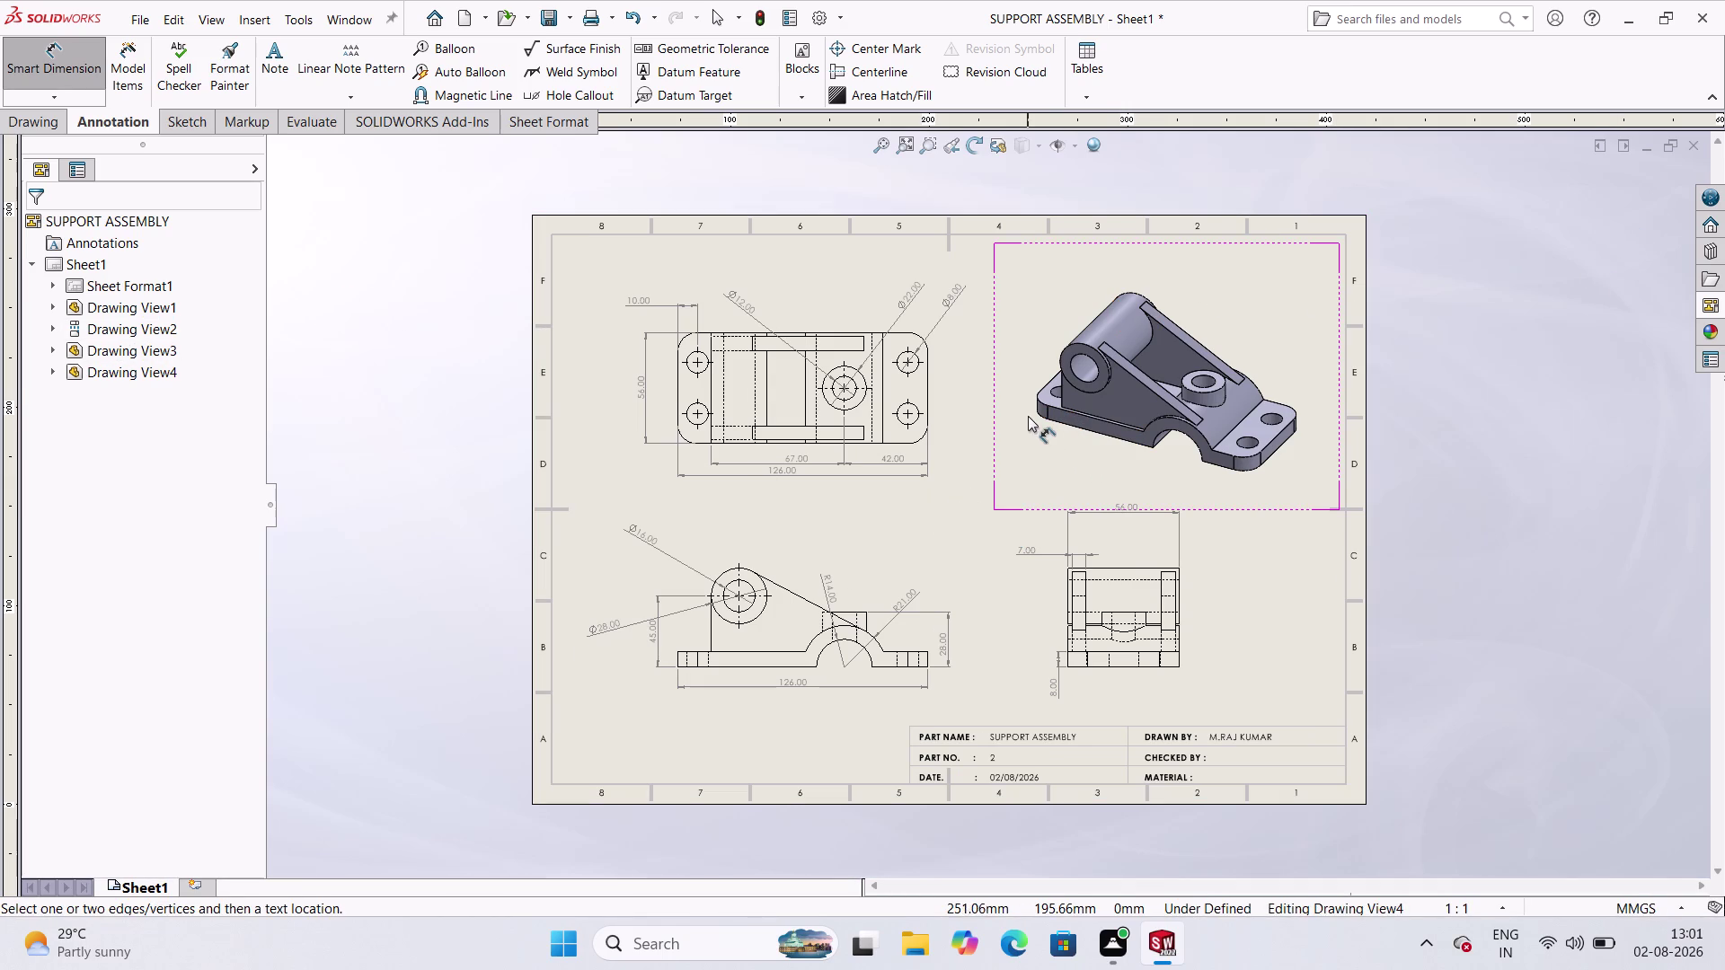
double_click(1001, 426)
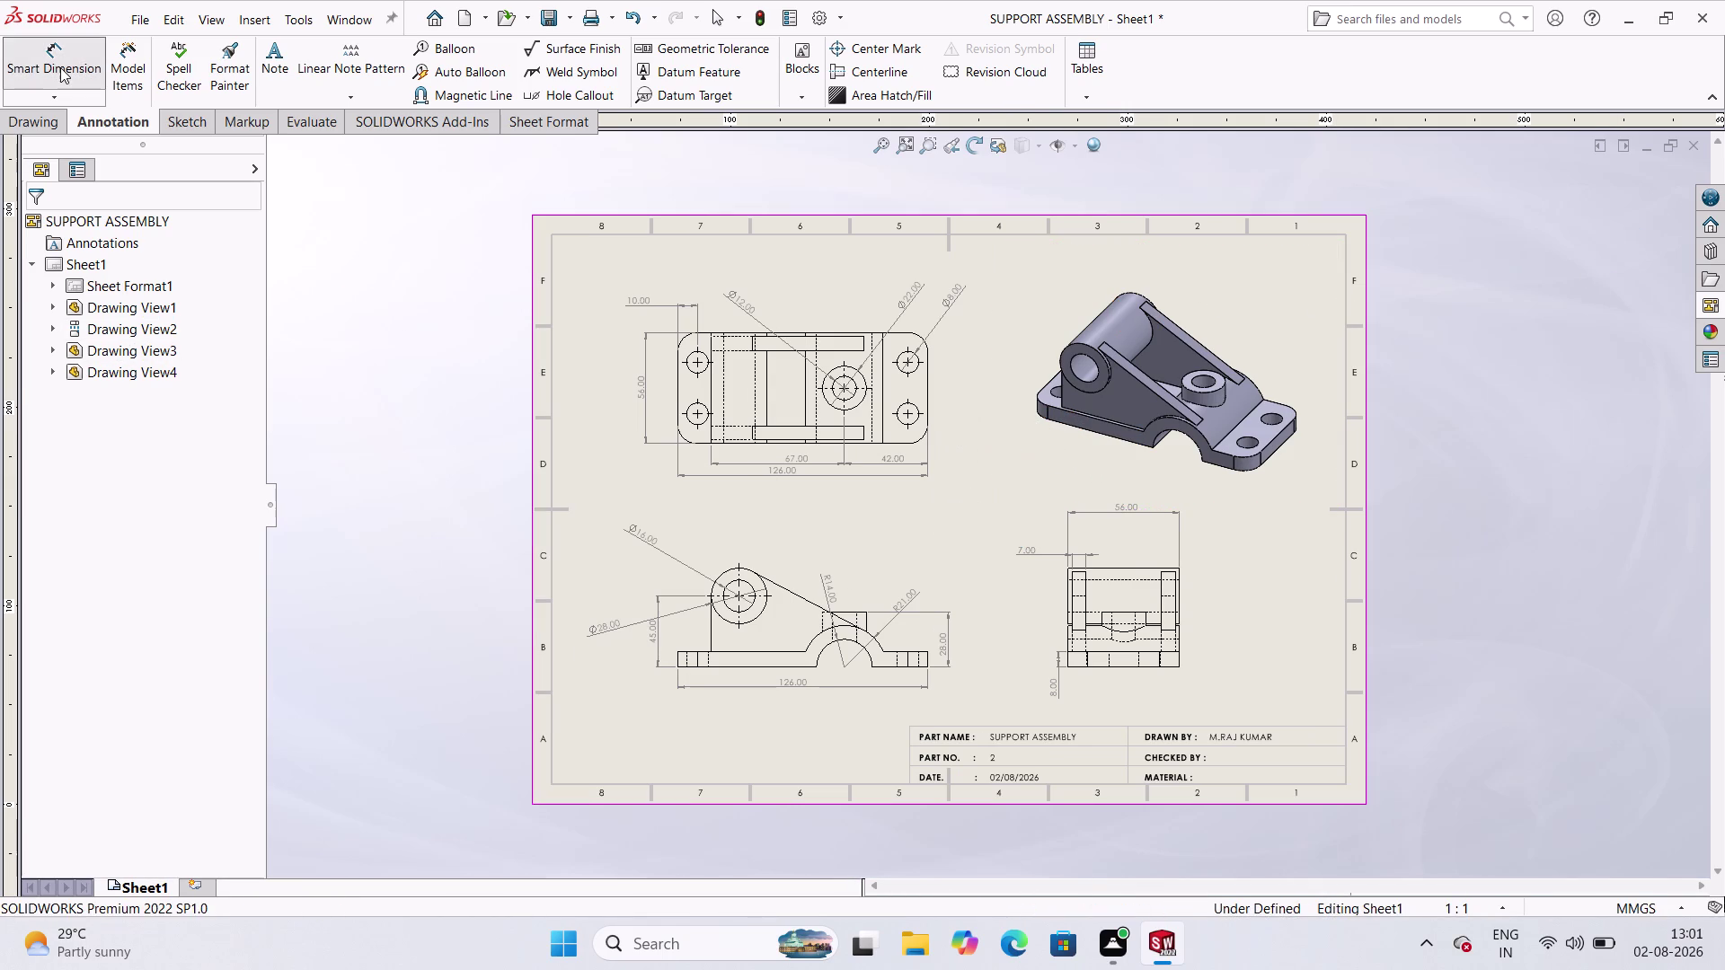
click(60, 67)
click(1024, 413)
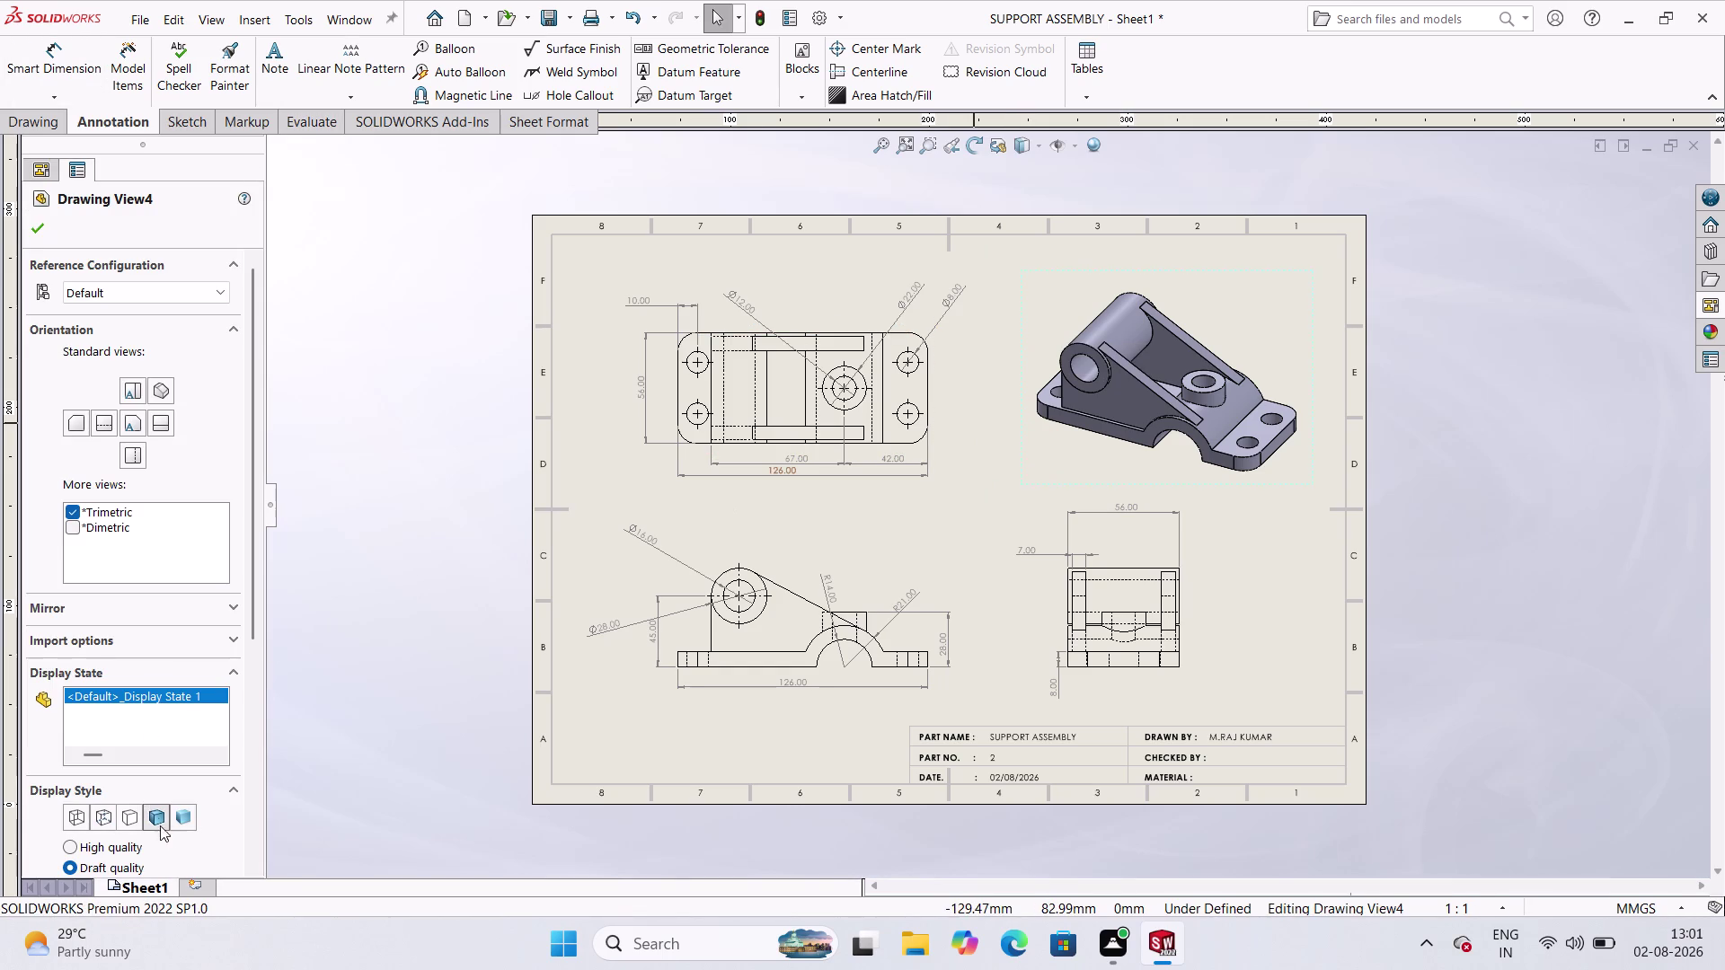
click(123, 814)
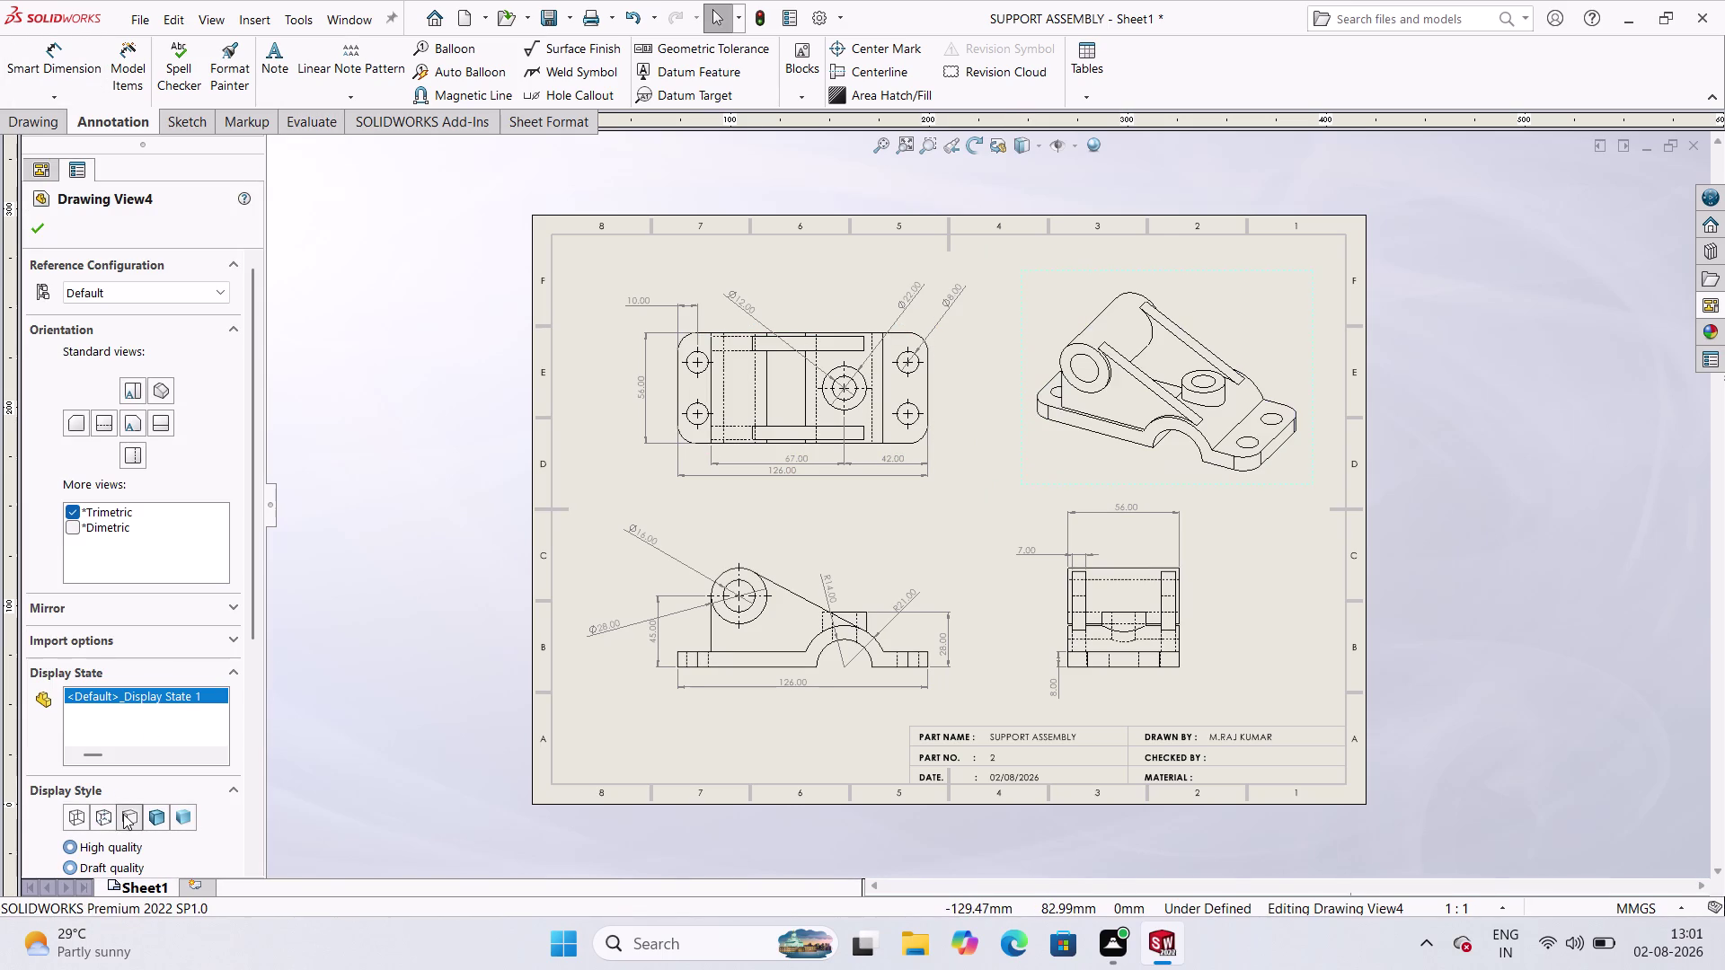
click(444, 454)
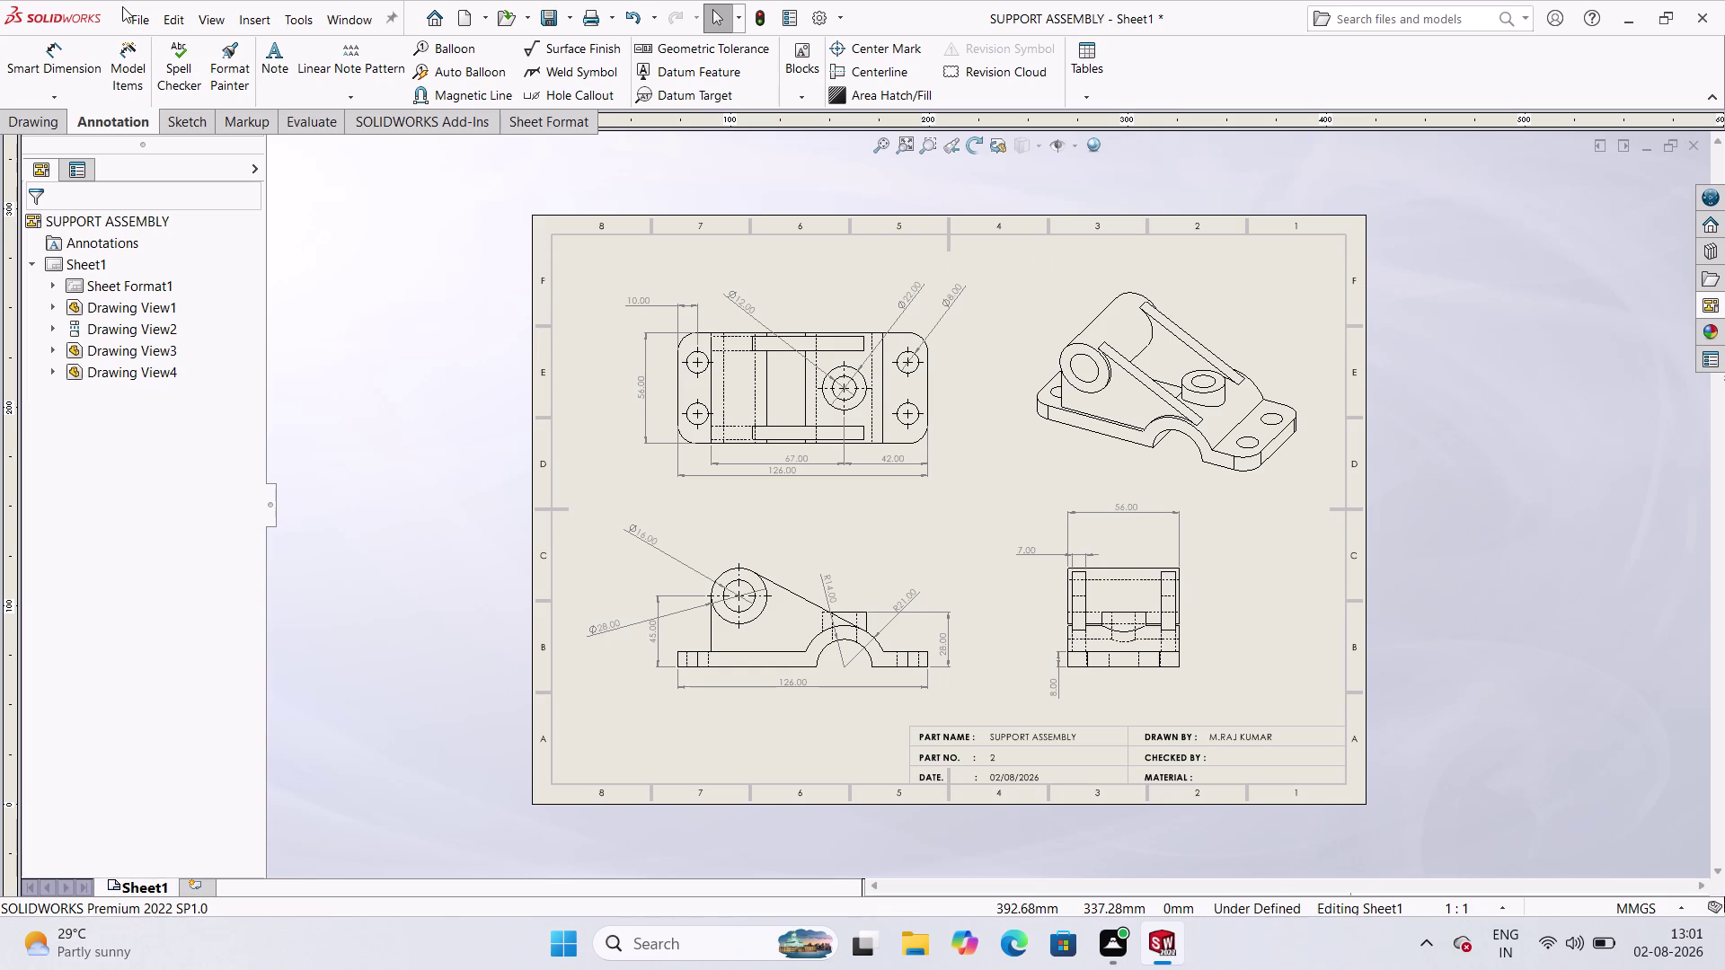
click(133, 10)
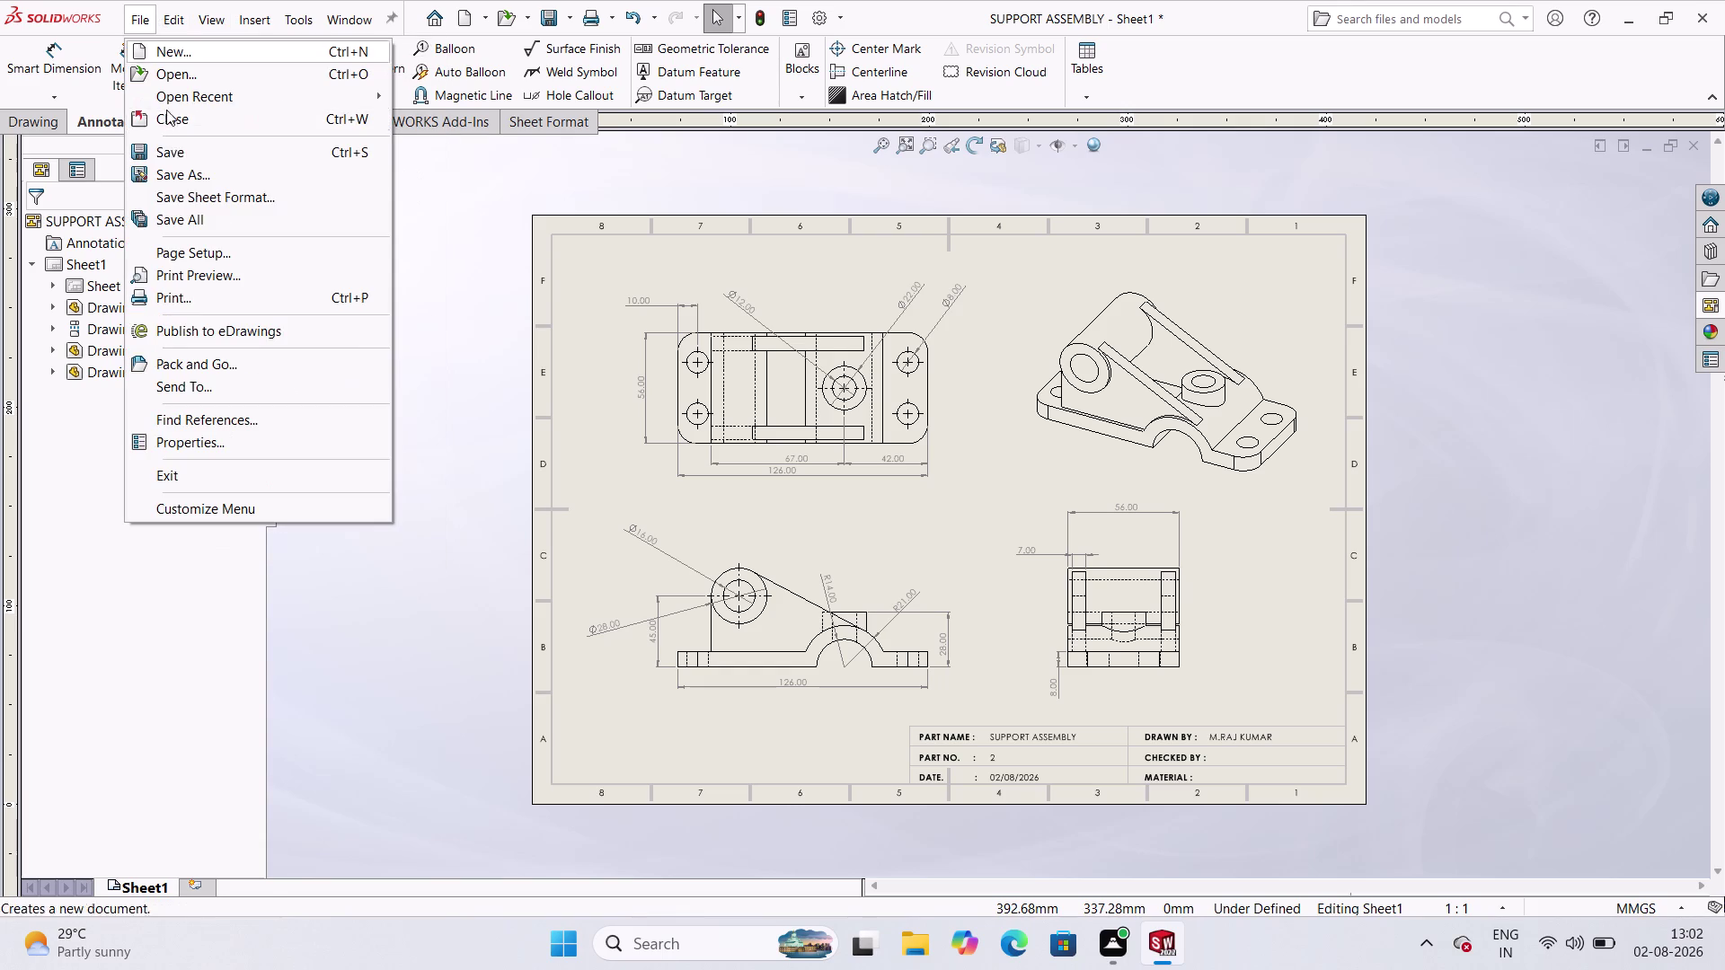
Start Save As with Adobe Portable Document Format (*.pdf) as the file type.
click(211, 172)
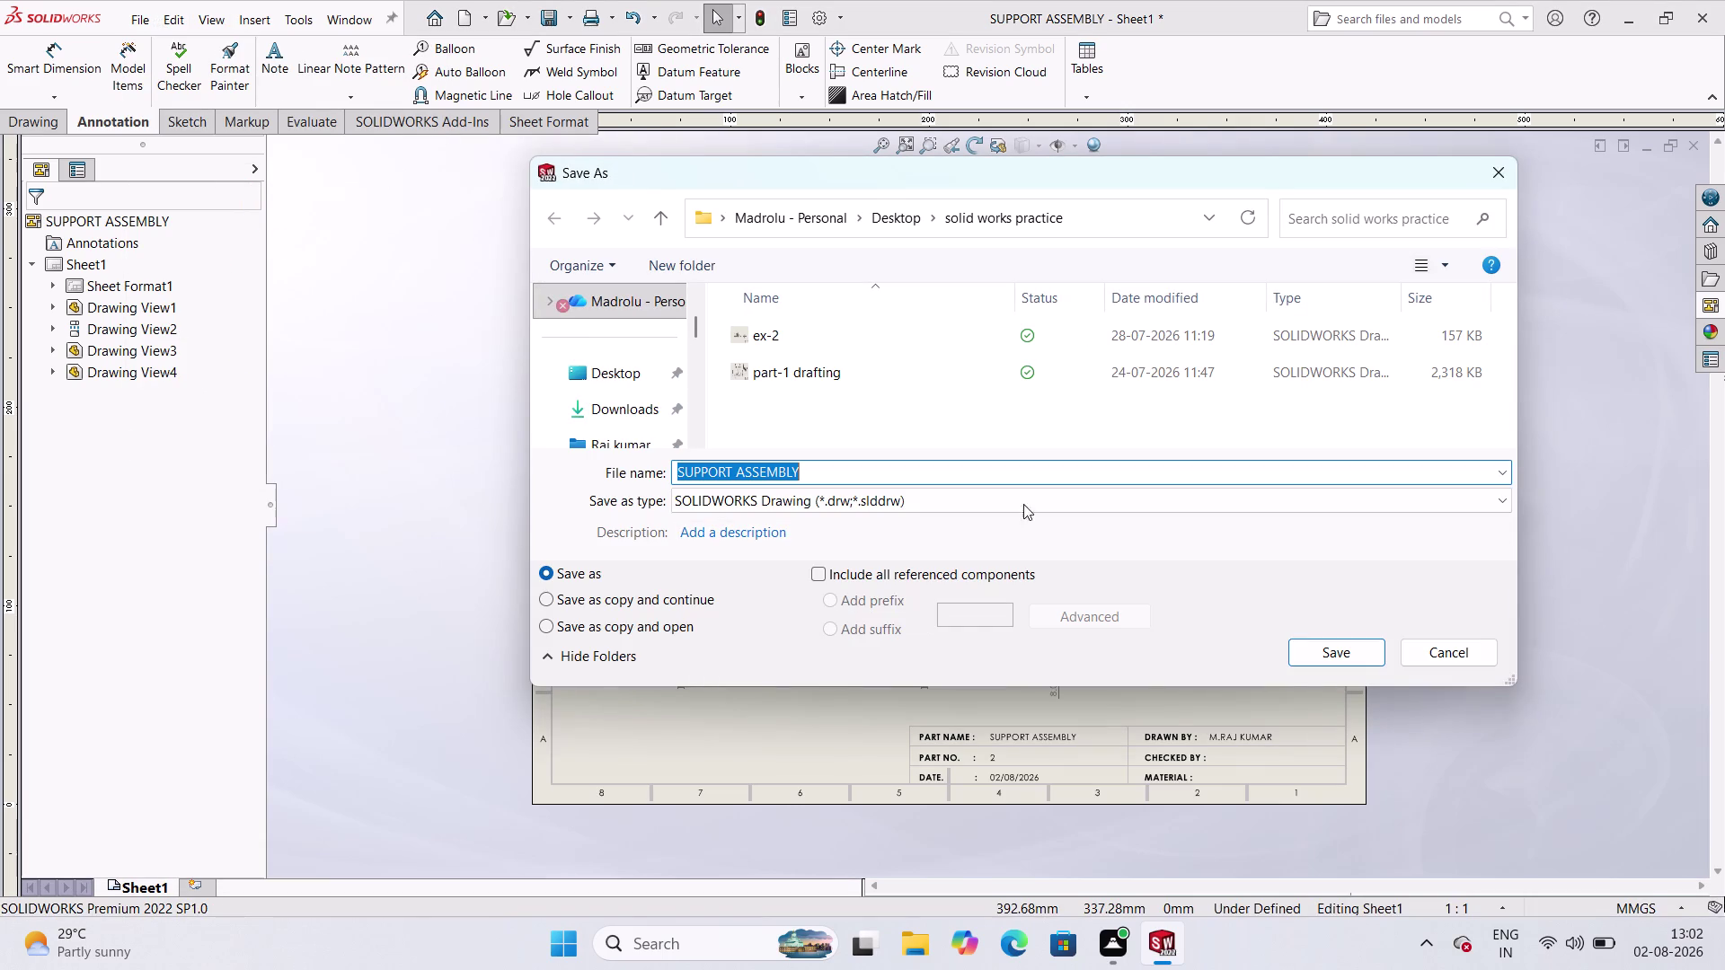
click(1495, 498)
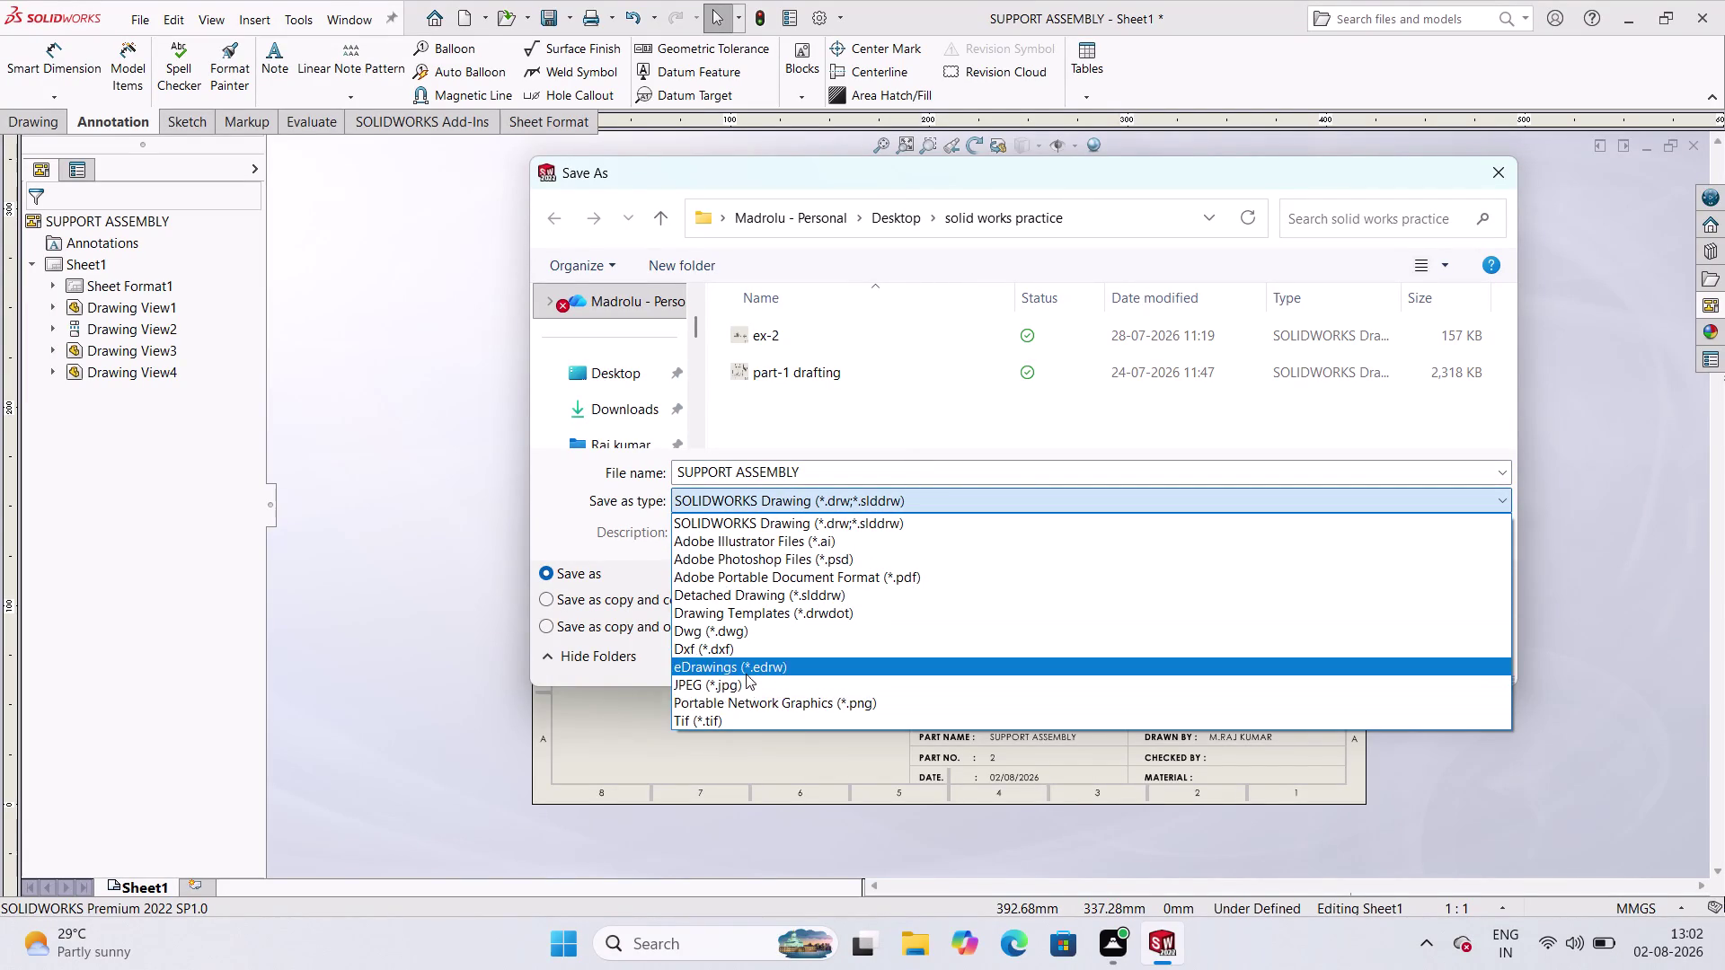
click(841, 582)
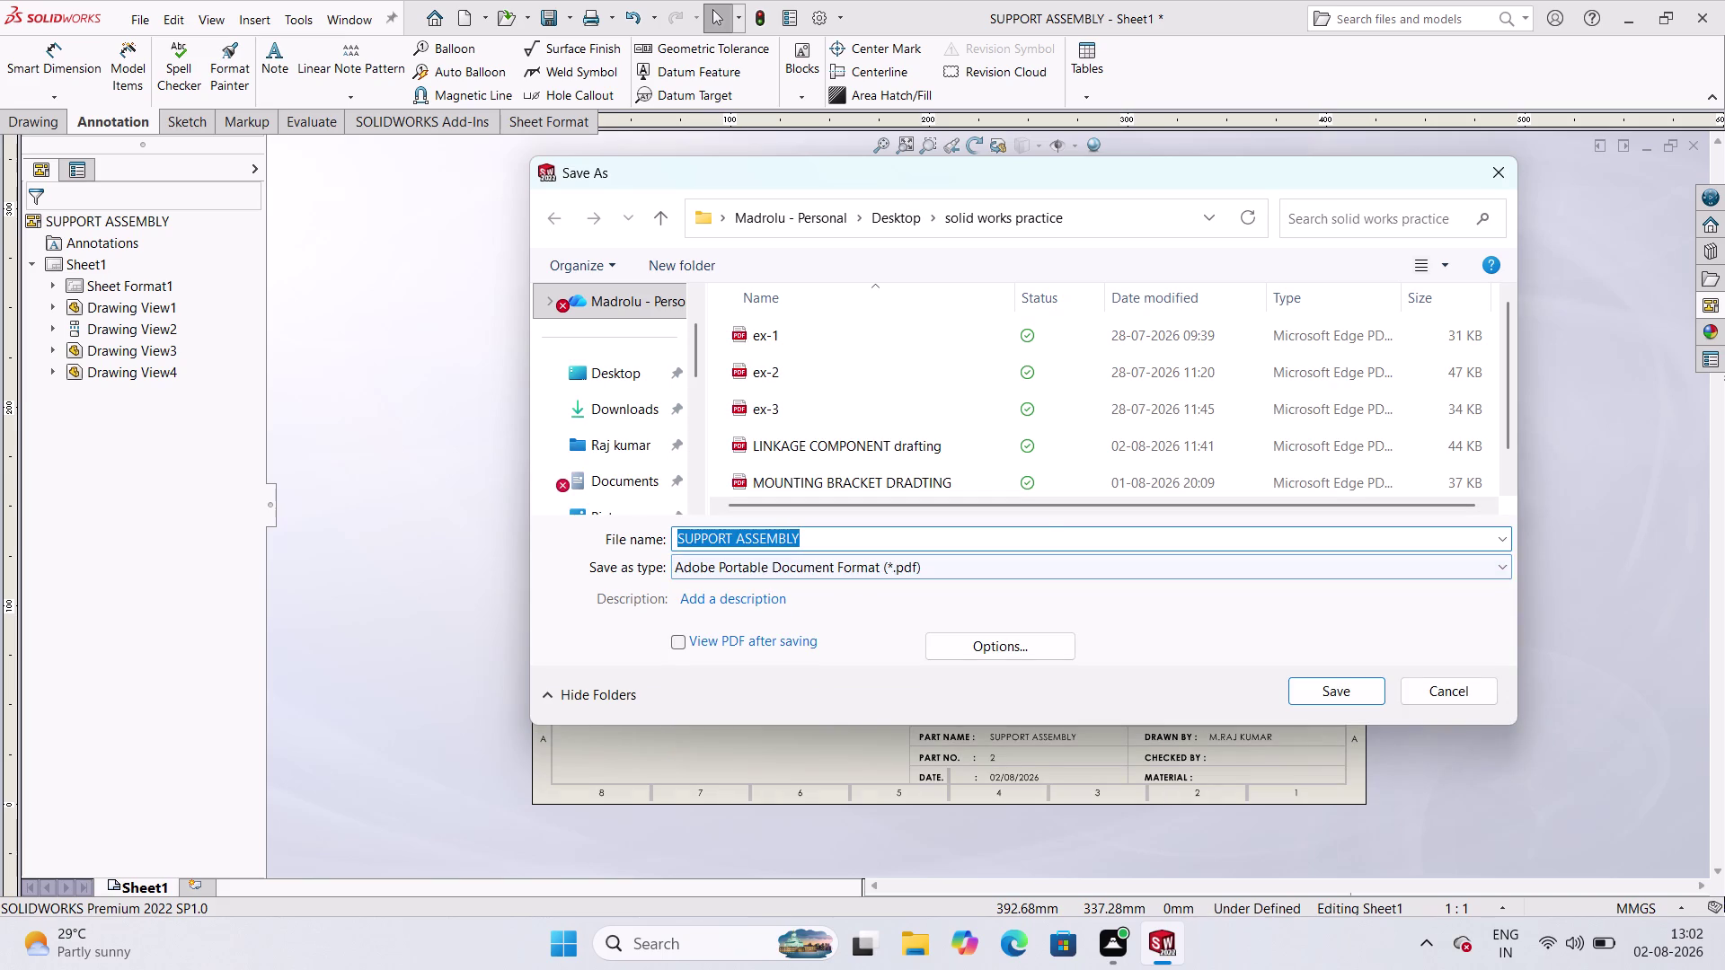
click(1002, 528)
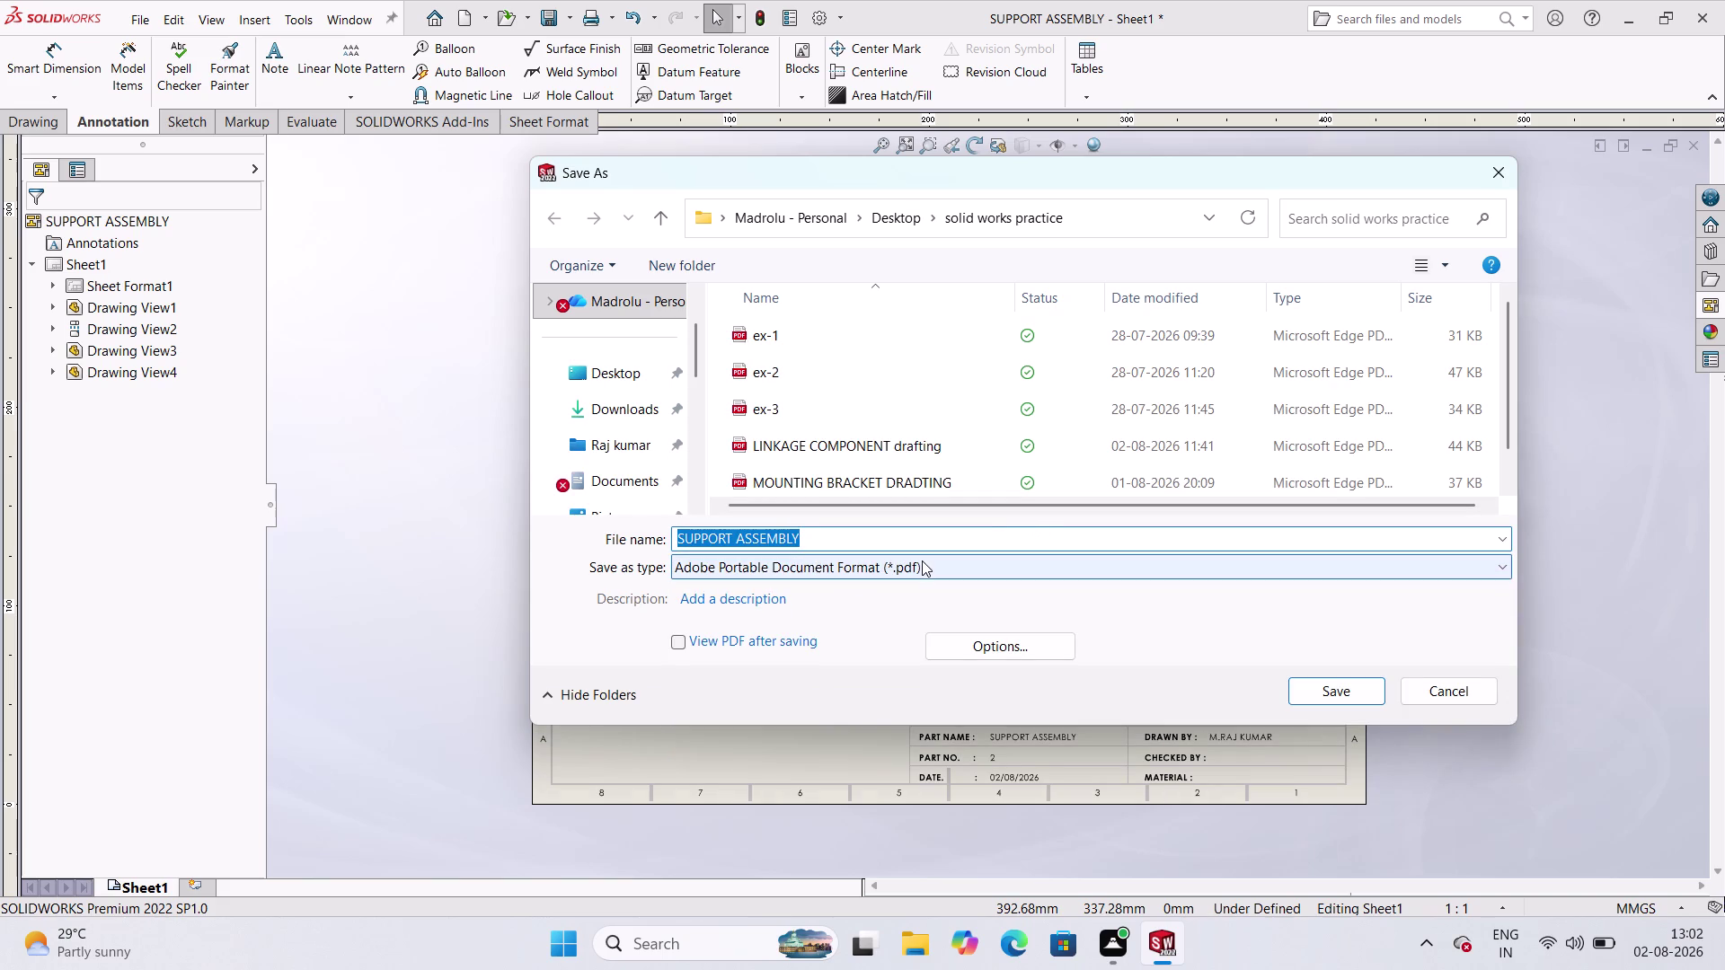
Name the file 'SUPPORT ASSEMBLY DRAFTING' and save the PDF.
click(922, 560)
click(938, 541)
click(939, 537)
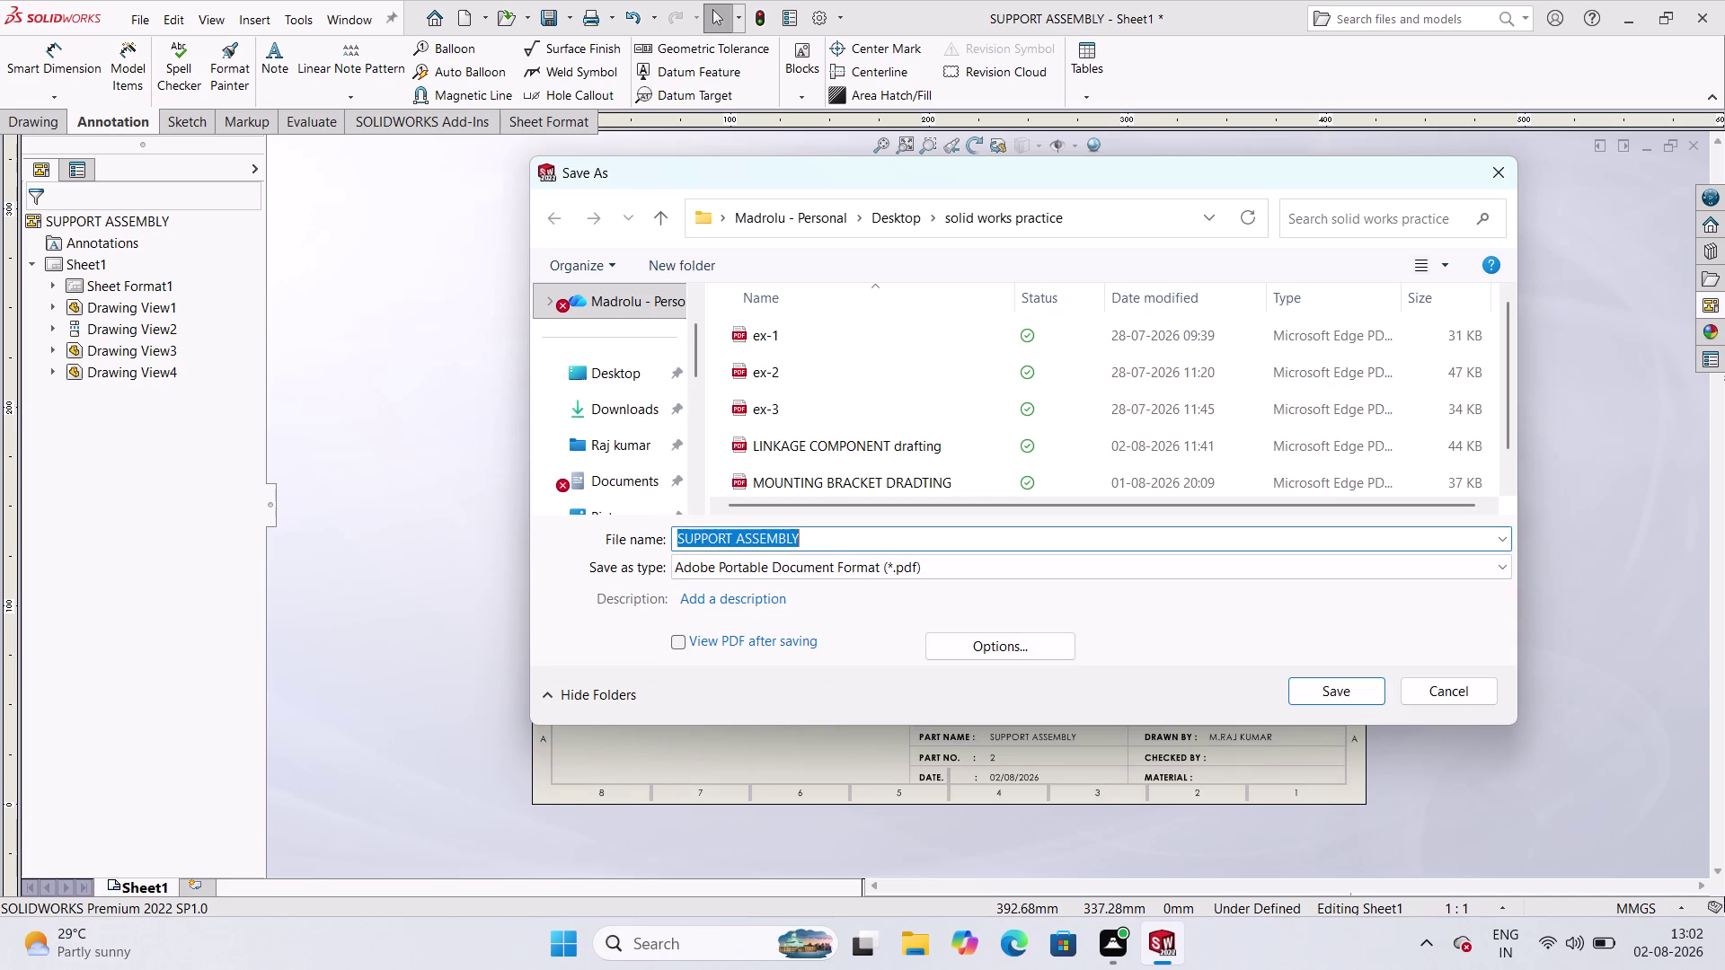
click(938, 537)
click(939, 537)
key(space)
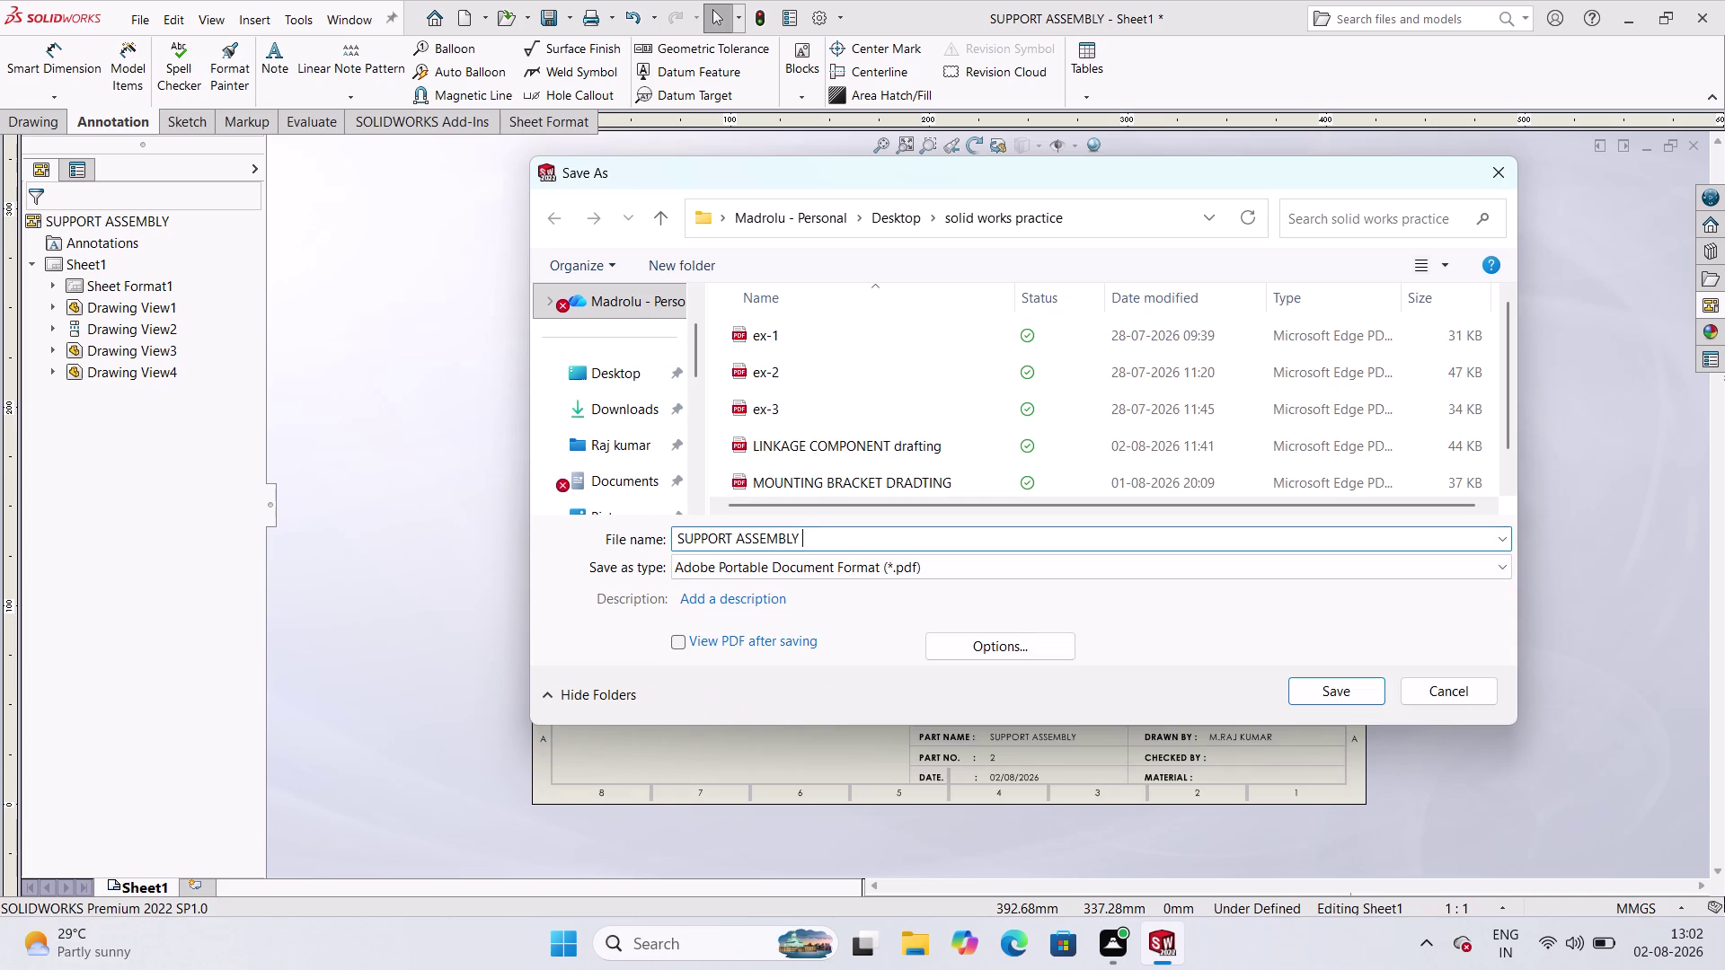
text(DRAFT)
text(IN)
key(g)
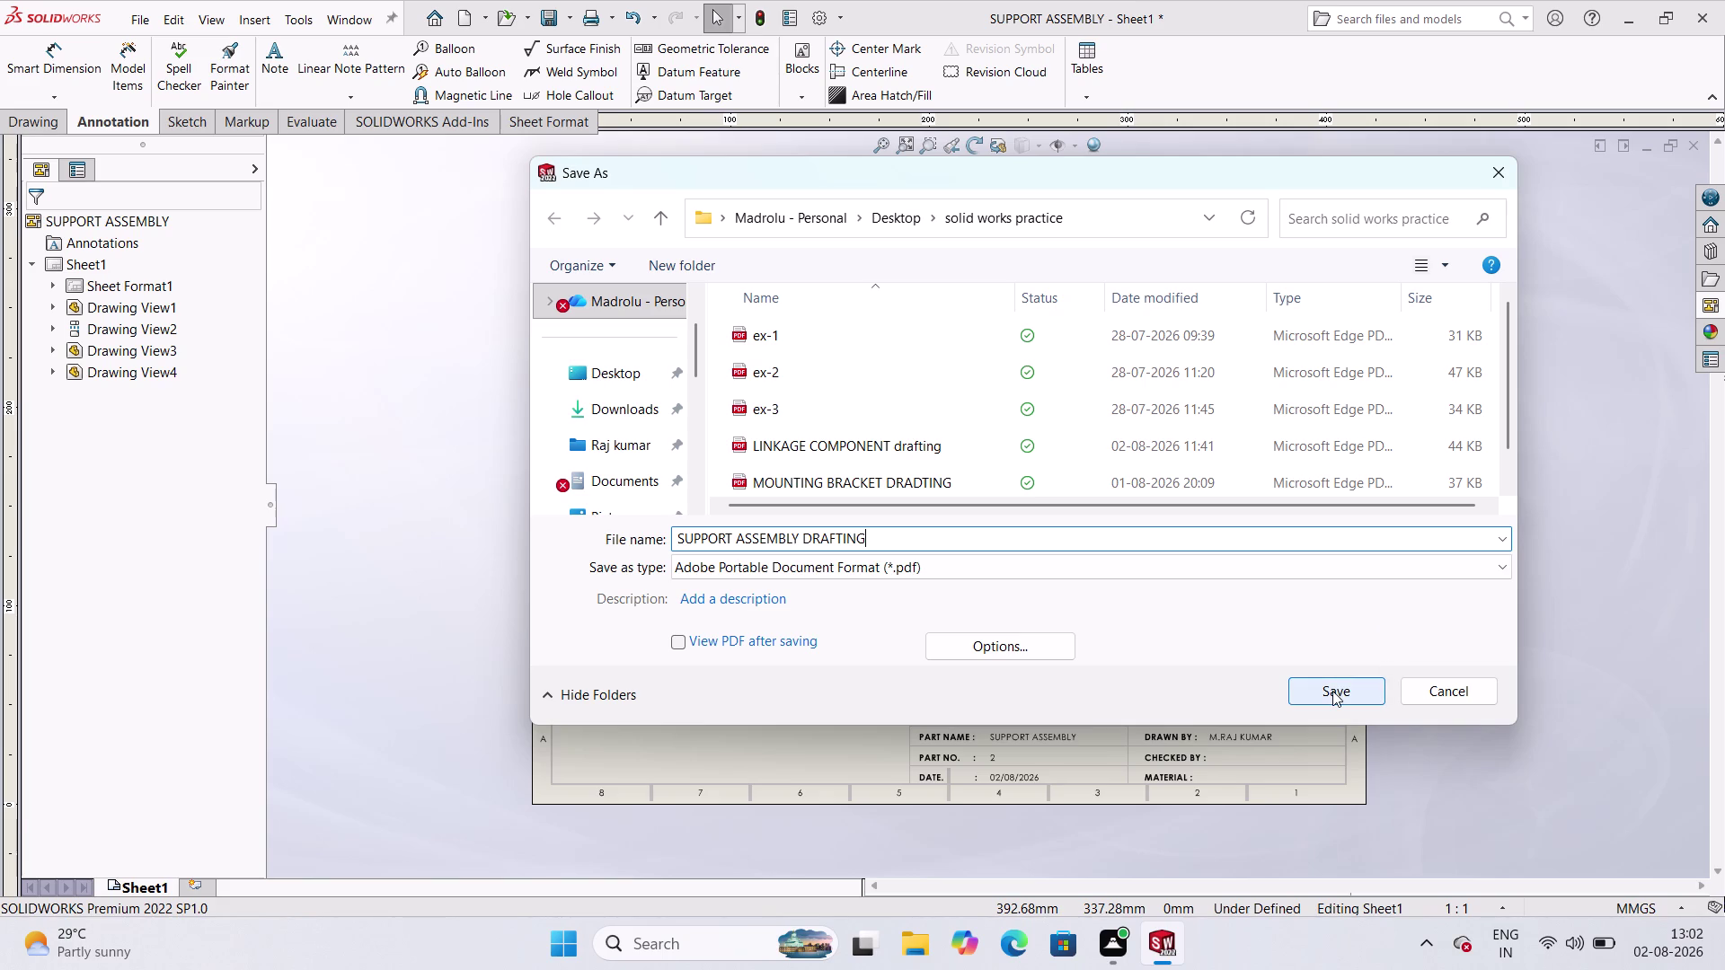
click(1332, 692)
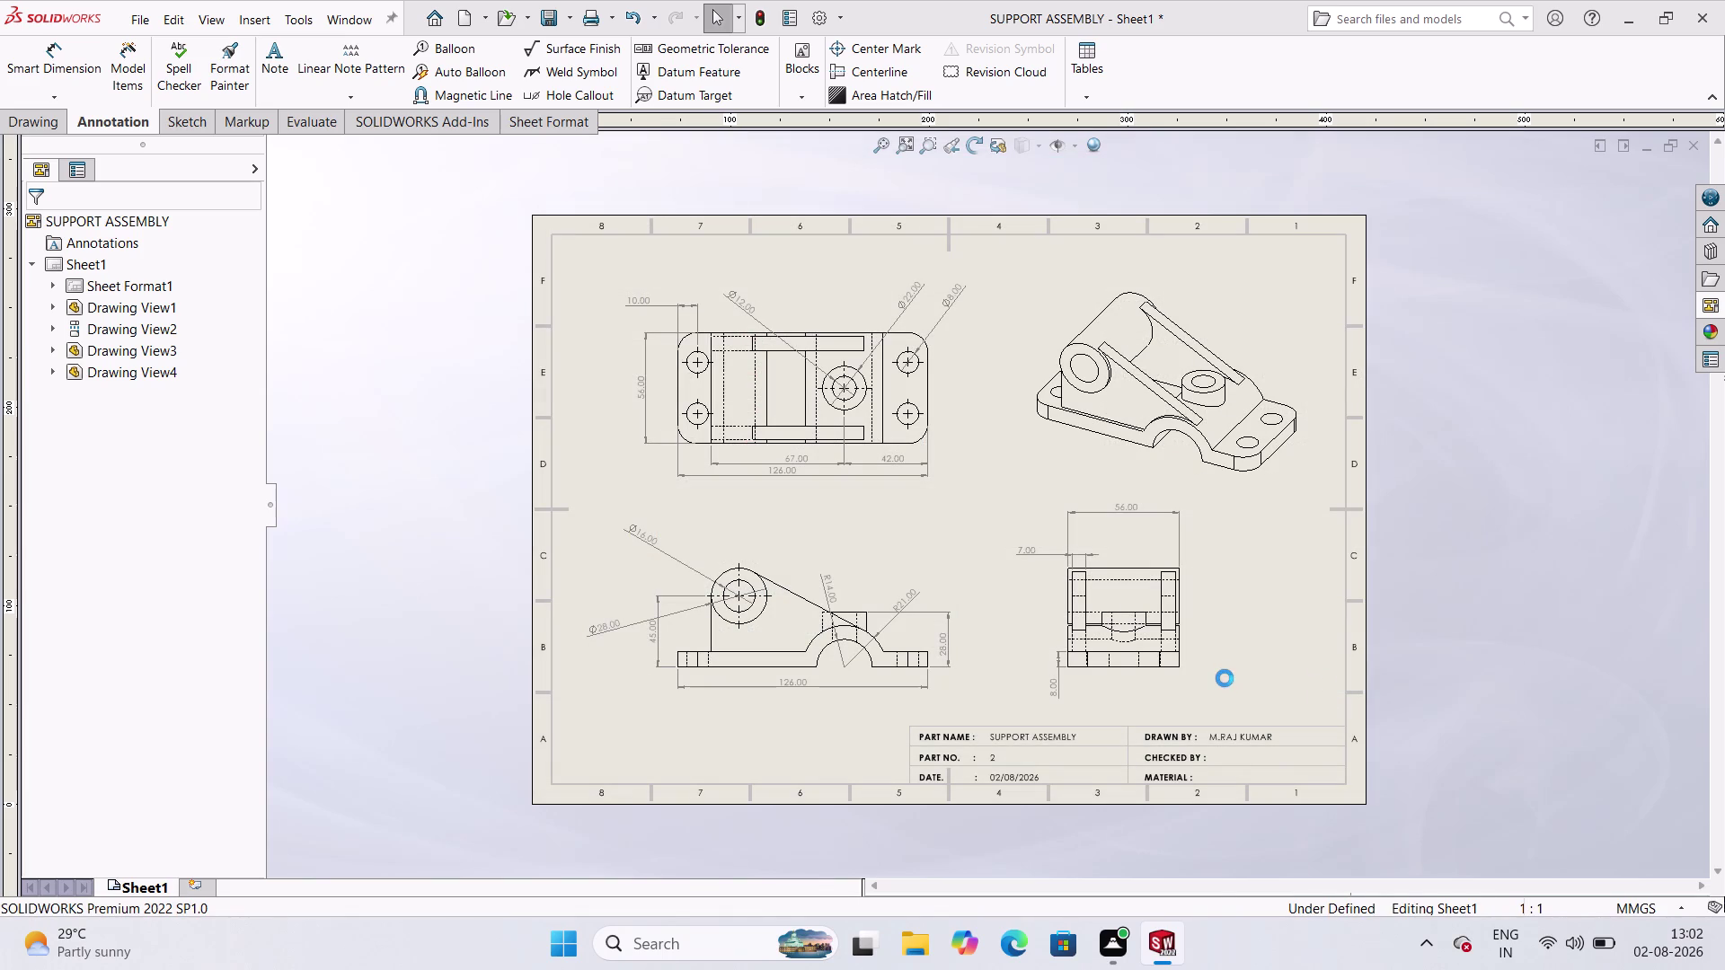